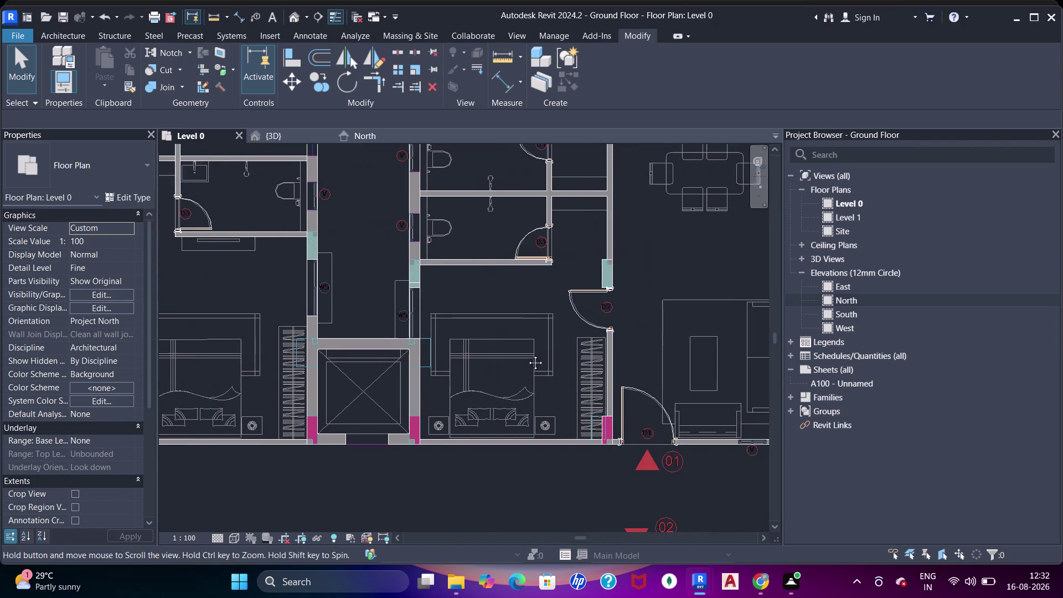
Pan across the Level 0 plan to the neighbouring apartment unit.
middle_drag(530, 355, 494, 350)
middle_drag(613, 350, 517, 346)
middle_drag(567, 288, 539, 342)
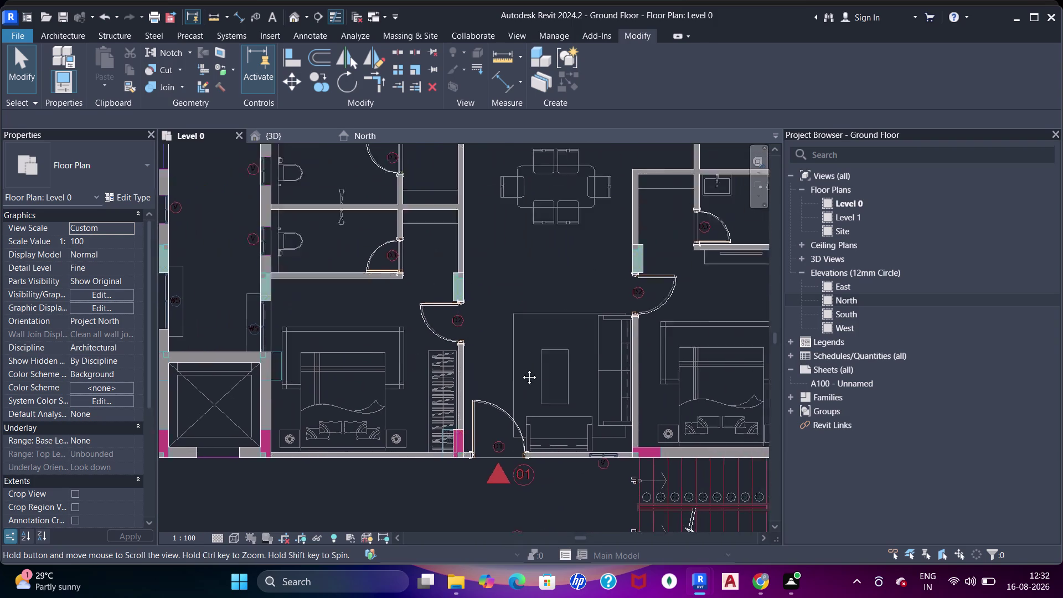
middle_drag(540, 342, 386, 382)
middle_drag(414, 269, 649, 391)
Orbit the 3D view of the building to inspect the units and parking side.
click(273, 135)
scroll(down, 3)
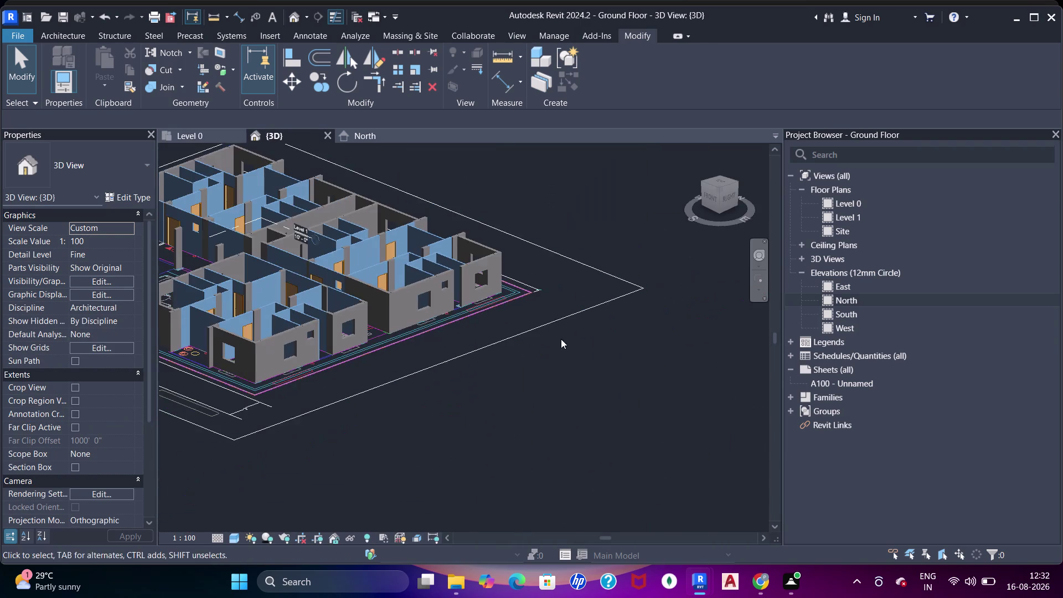
middle_drag(560, 340, 335, 318)
middle_drag(559, 354, 406, 374)
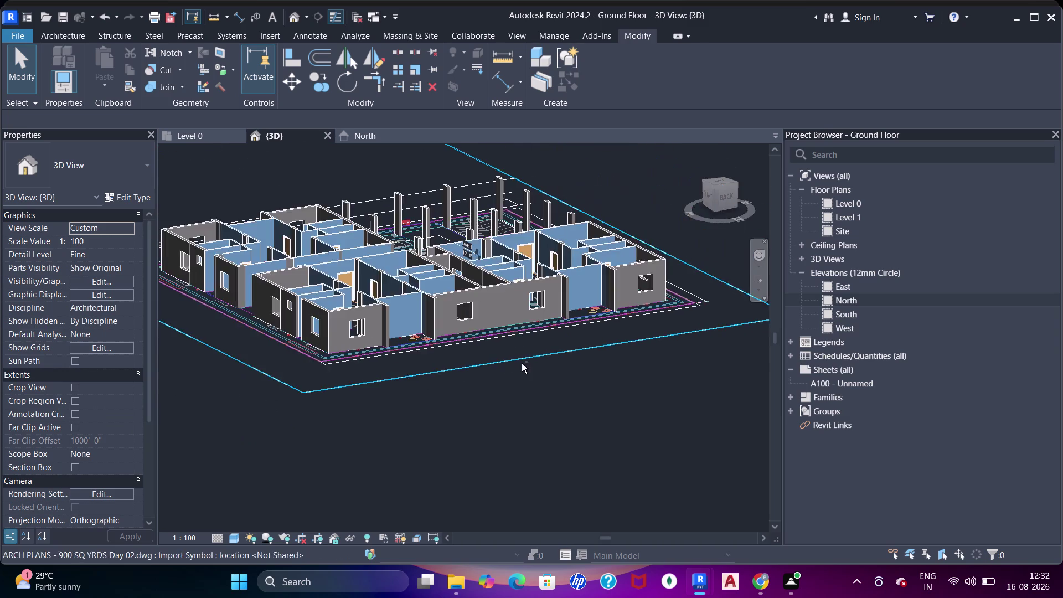
middle_drag(521, 363, 390, 377)
middle_drag(524, 443, 561, 344)
middle_drag(643, 378, 549, 419)
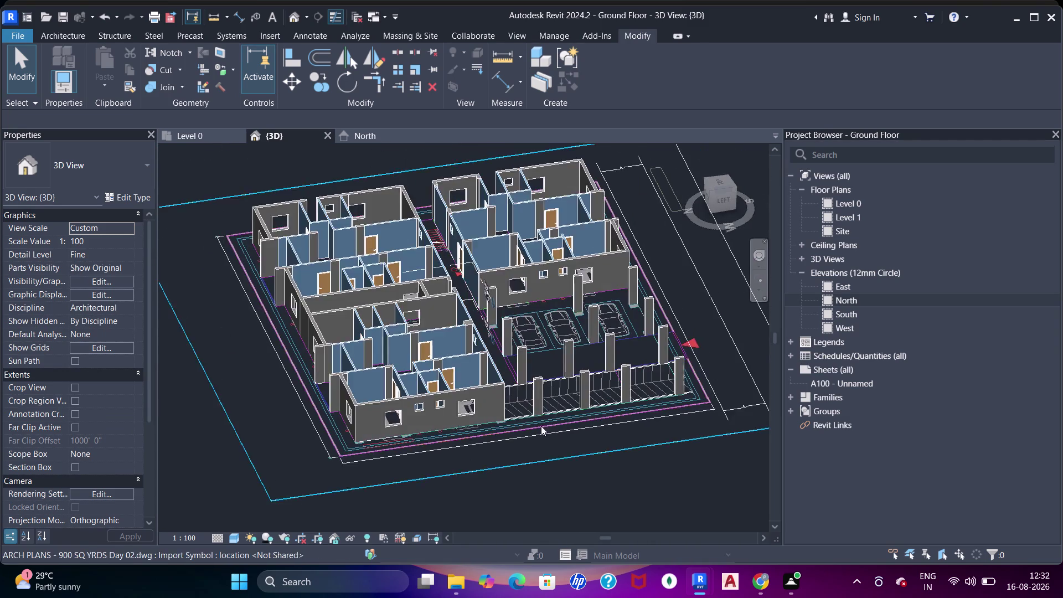
scroll(up, 3)
scroll(down, 3)
middle_drag(590, 411, 393, 420)
middle_drag(334, 382, 440, 415)
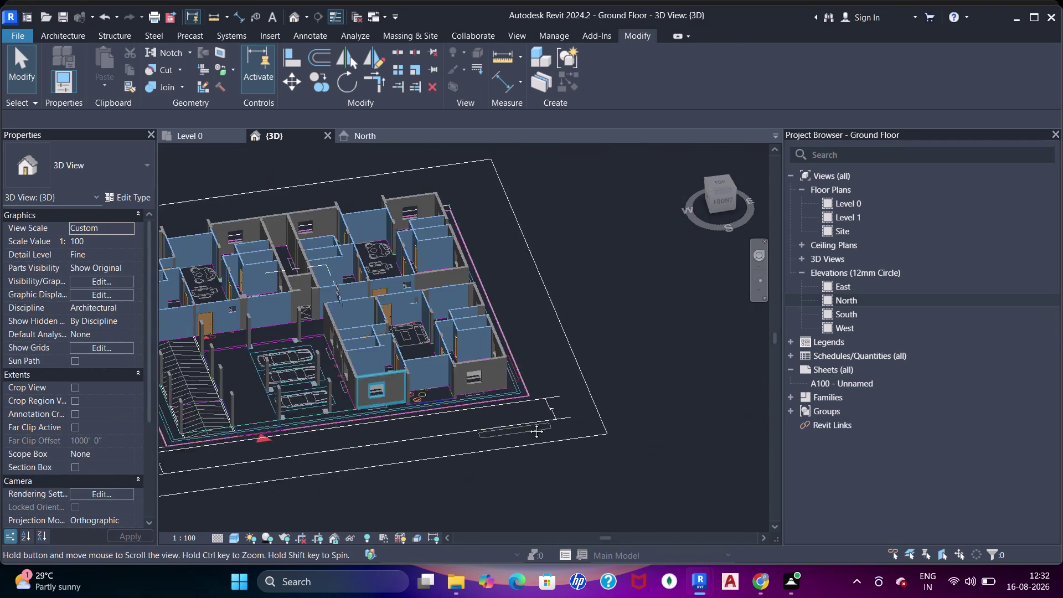
middle_drag(440, 414, 569, 409)
middle_drag(586, 345, 712, 345)
scroll(up, 3)
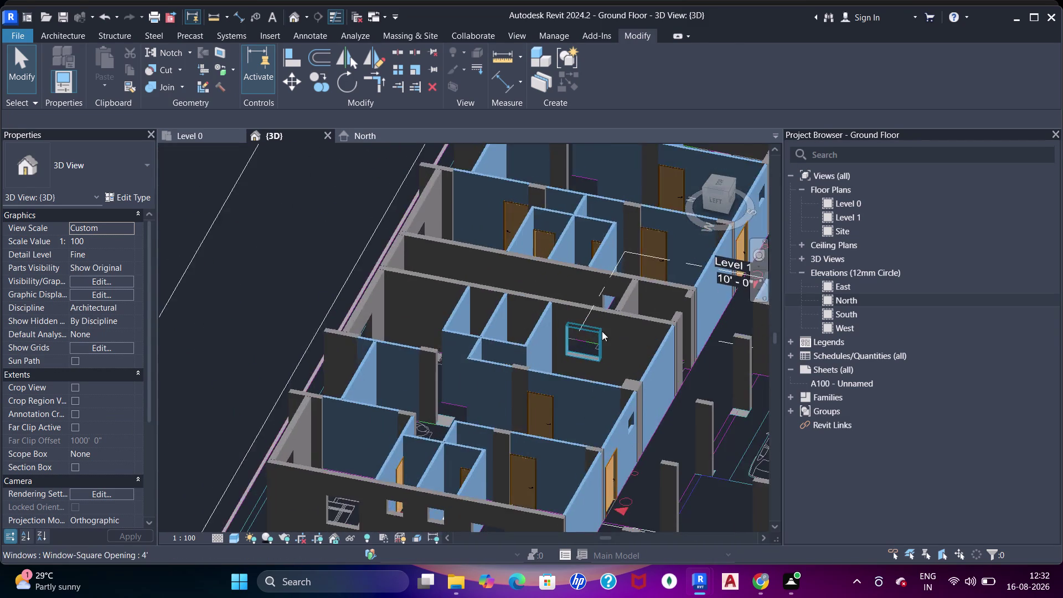
scroll(down, 3)
middle_drag(627, 364, 402, 325)
scroll(up, 3)
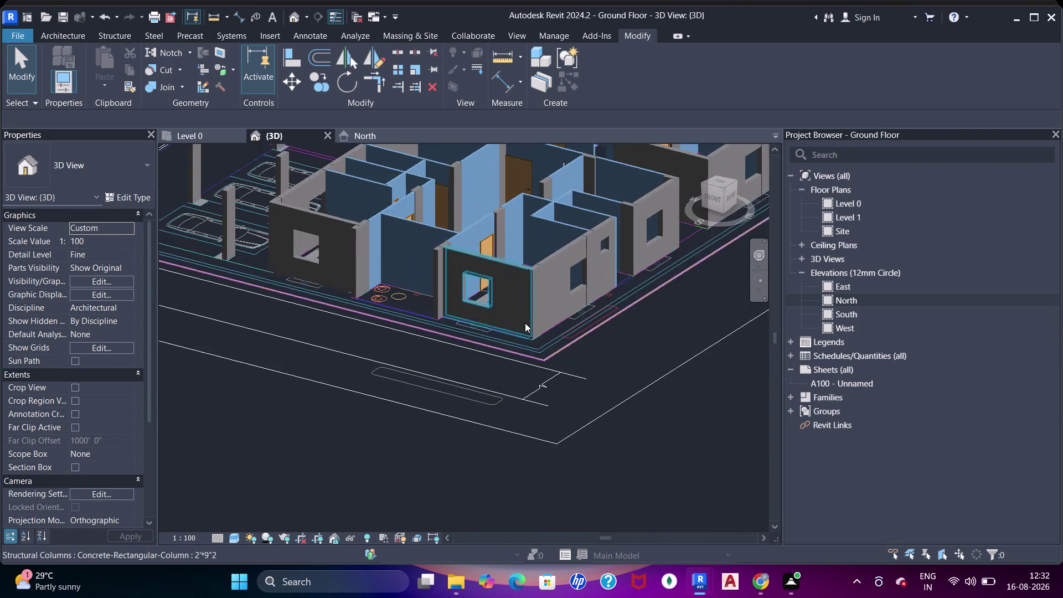
scroll(down, 3)
middle_drag(623, 380, 523, 347)
scroll(up, 3)
middle_drag(486, 284, 568, 402)
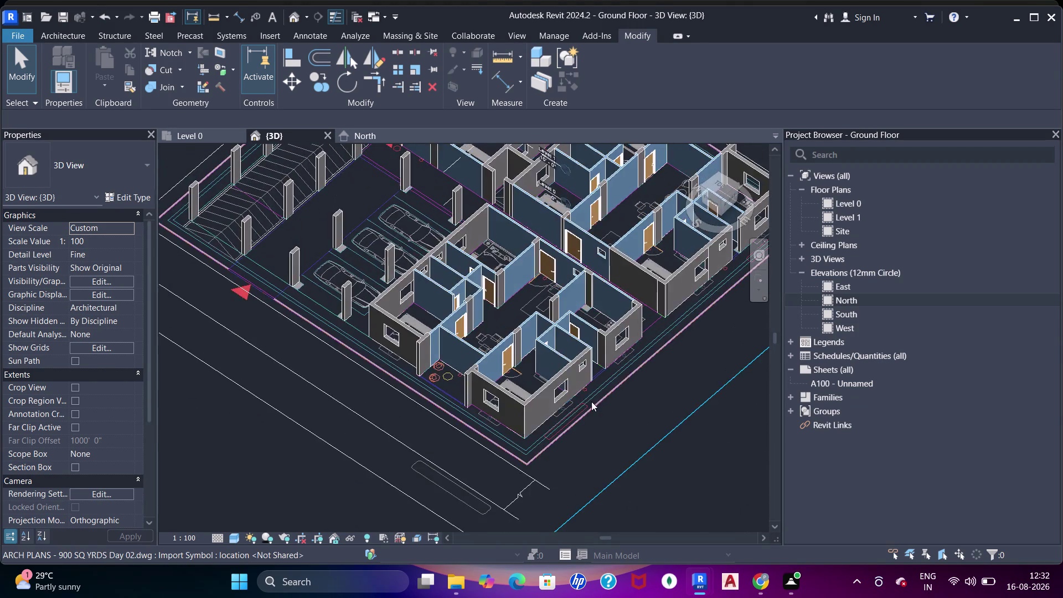
scroll(up, 3)
scroll(down, 3)
middle_drag(643, 407, 593, 370)
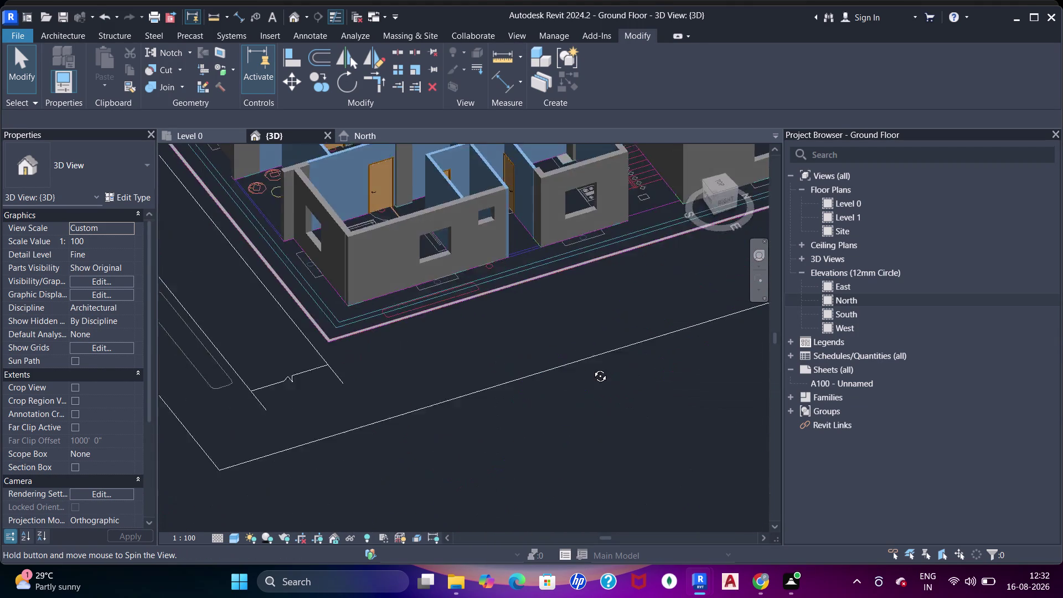
middle_drag(593, 370, 509, 362)
scroll(up, 3)
scroll(down, 3)
middle_drag(330, 329, 571, 336)
scroll(down, 3)
middle_drag(476, 328, 535, 308)
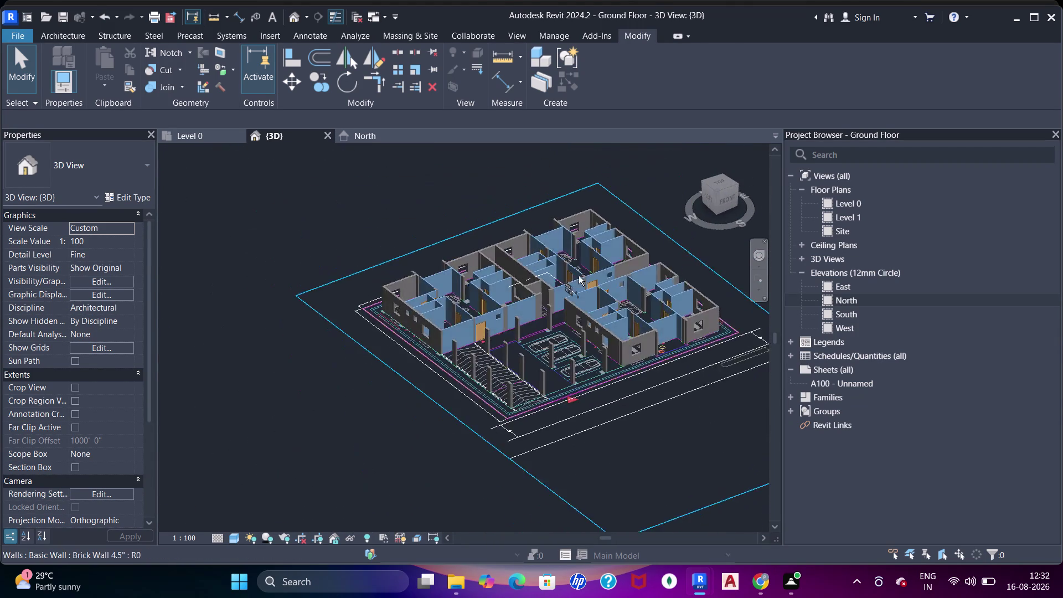
scroll(up, 3)
Back in Level 0, center on the right-hand unit's wall opening and show the Architecture tools.
click(204, 136)
scroll(down, 3)
middle_drag(362, 276, 409, 284)
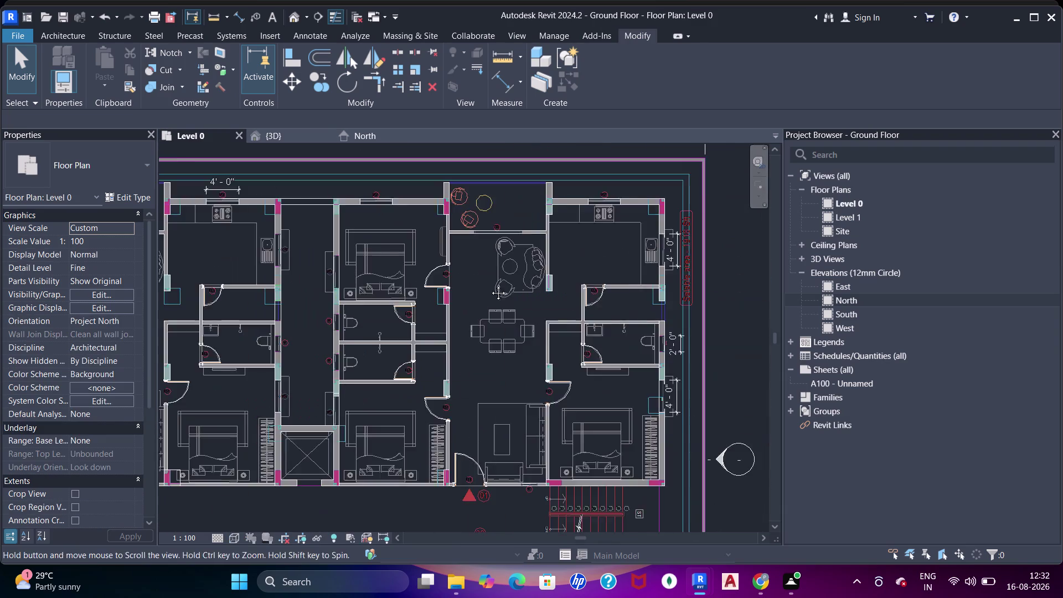
middle_drag(409, 285, 497, 284)
scroll(down, 3)
middle_drag(385, 272, 492, 271)
middle_drag(453, 353, 453, 282)
scroll(up, 3)
scroll(up, 3)
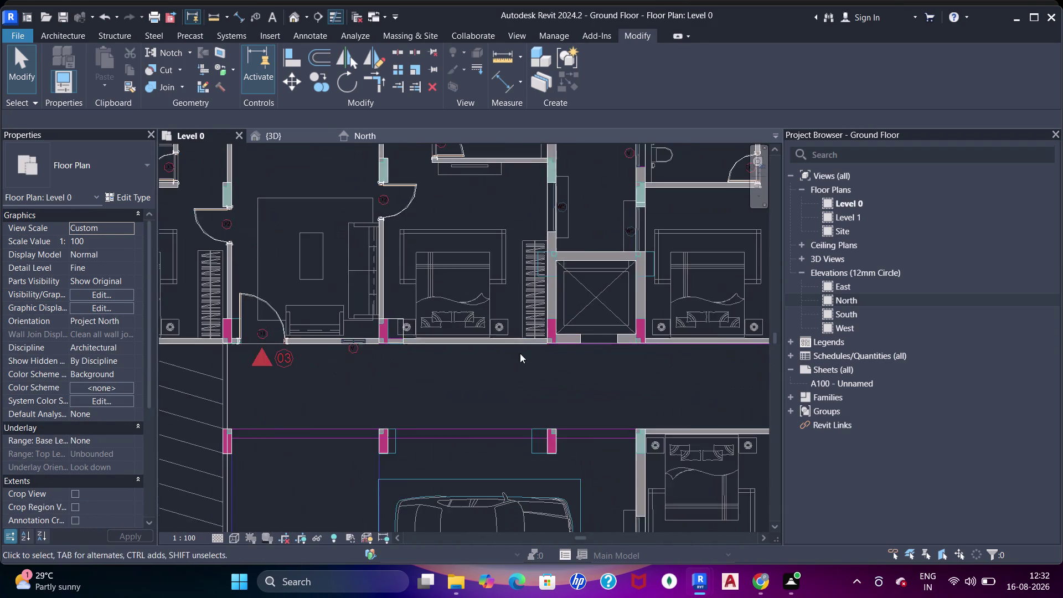
scroll(down, 3)
middle_drag(531, 384, 487, 237)
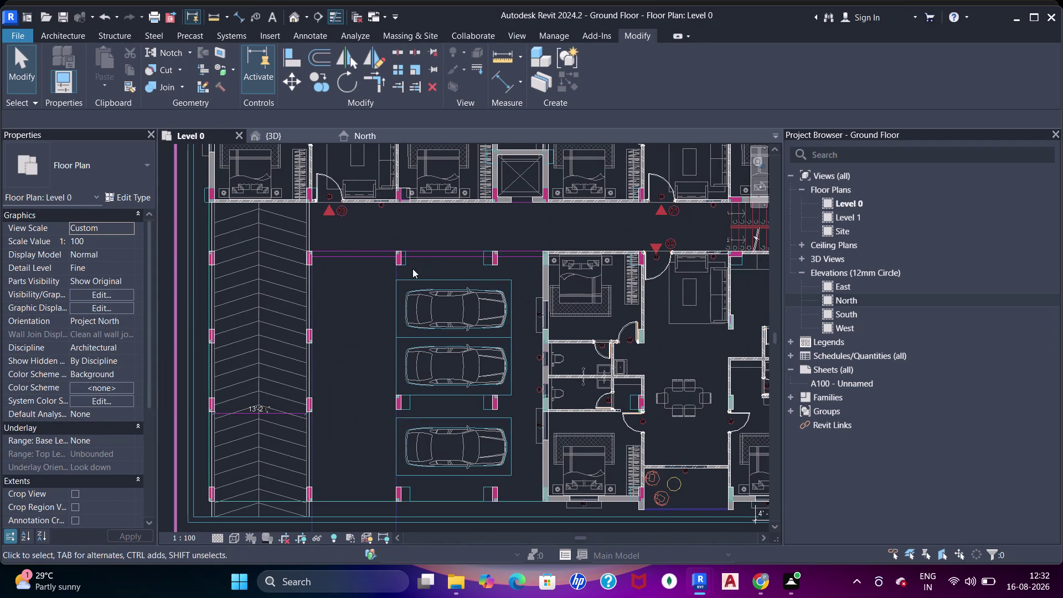
middle_drag(510, 338, 437, 304)
scroll(up, 3)
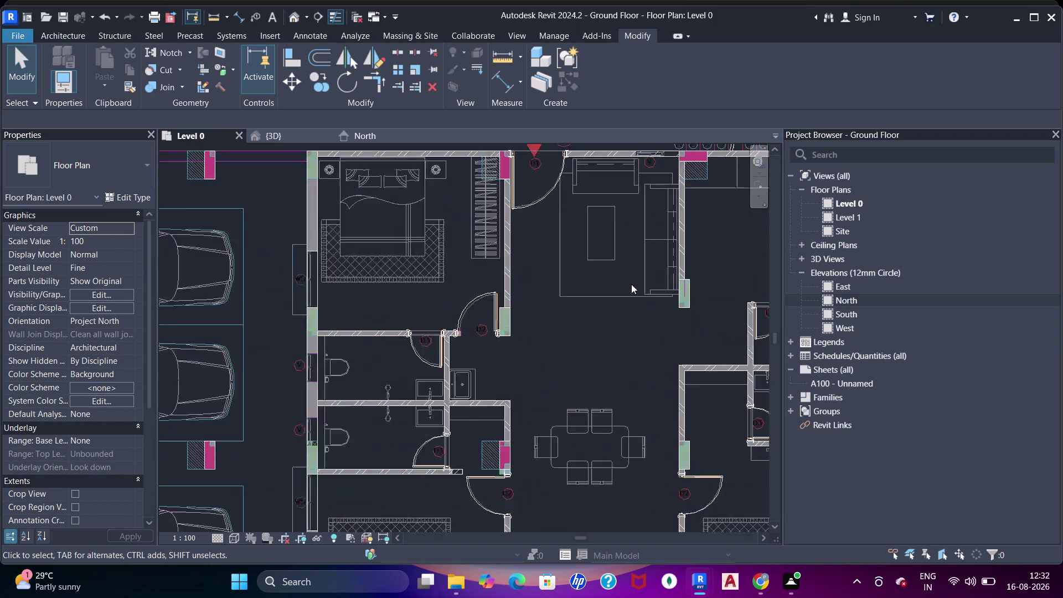
scroll(down, 3)
middle_drag(648, 310, 552, 284)
middle_drag(539, 407, 523, 336)
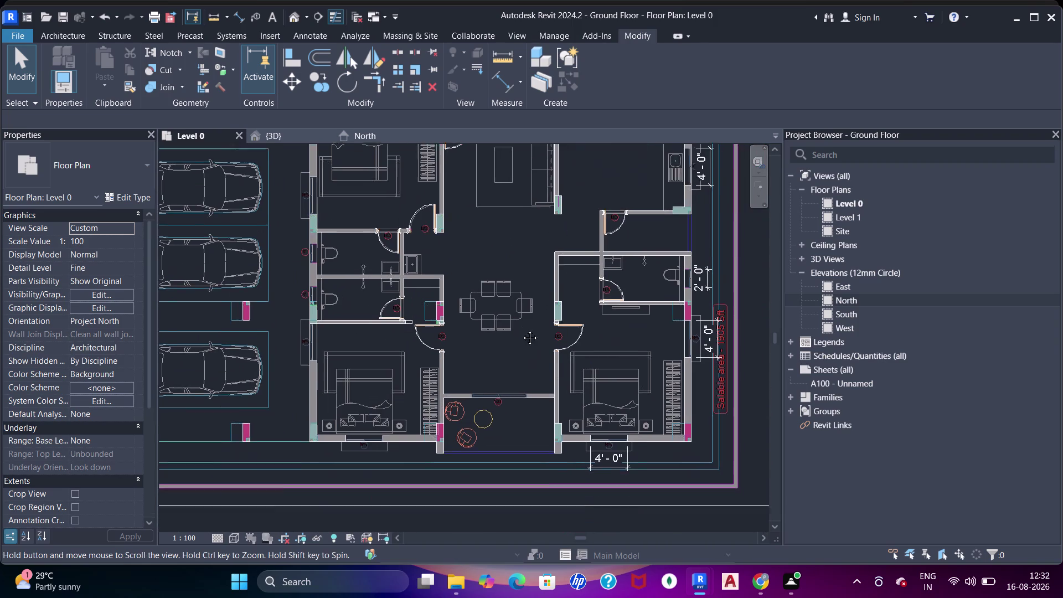
middle_drag(523, 336, 500, 291)
scroll(up, 3)
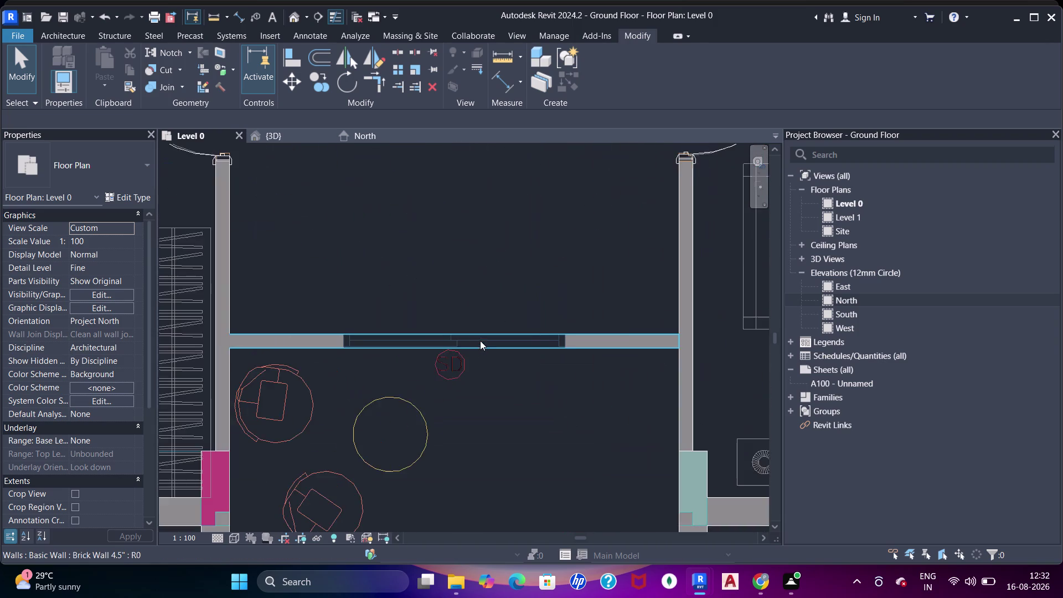
middle_drag(457, 353, 488, 327)
key(Escape)
key(Escape)
middle_drag(442, 338, 469, 310)
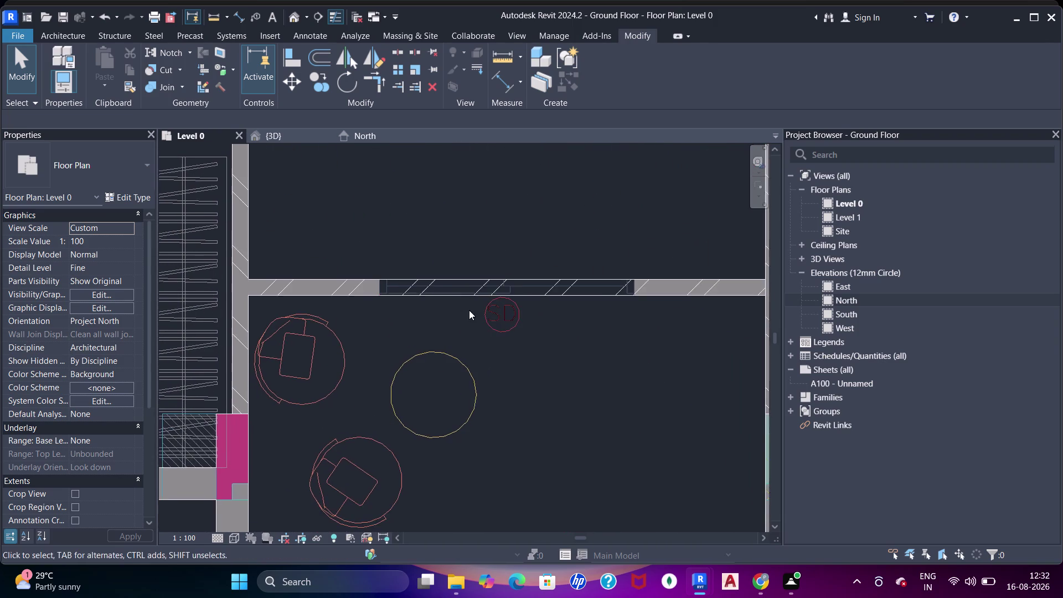
scroll(up, 3)
key(Escape)
key(Escape)
key(Escape)
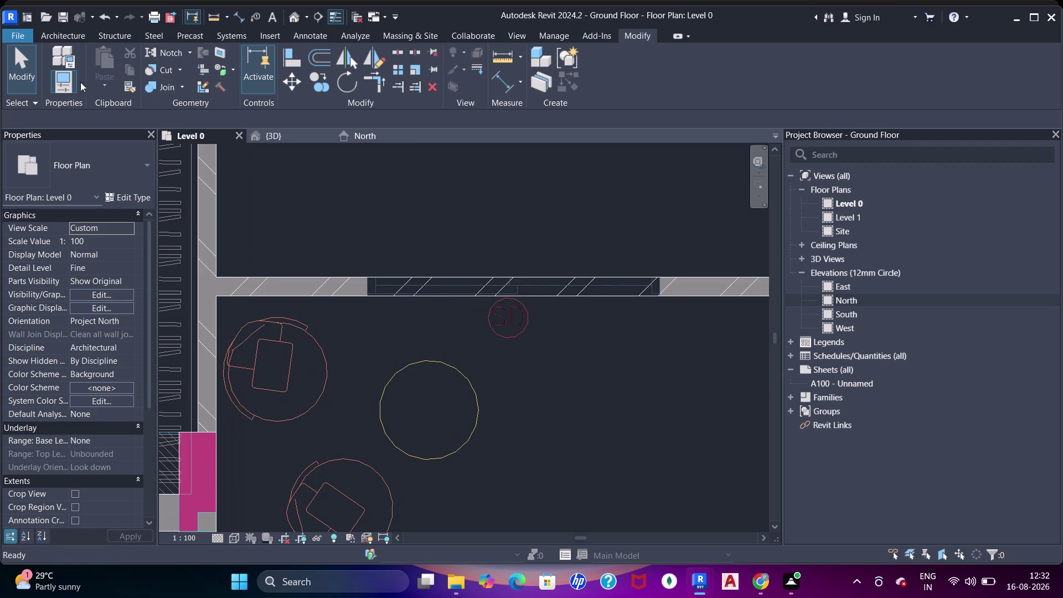
key(Escape)
key(Escape)
click(70, 36)
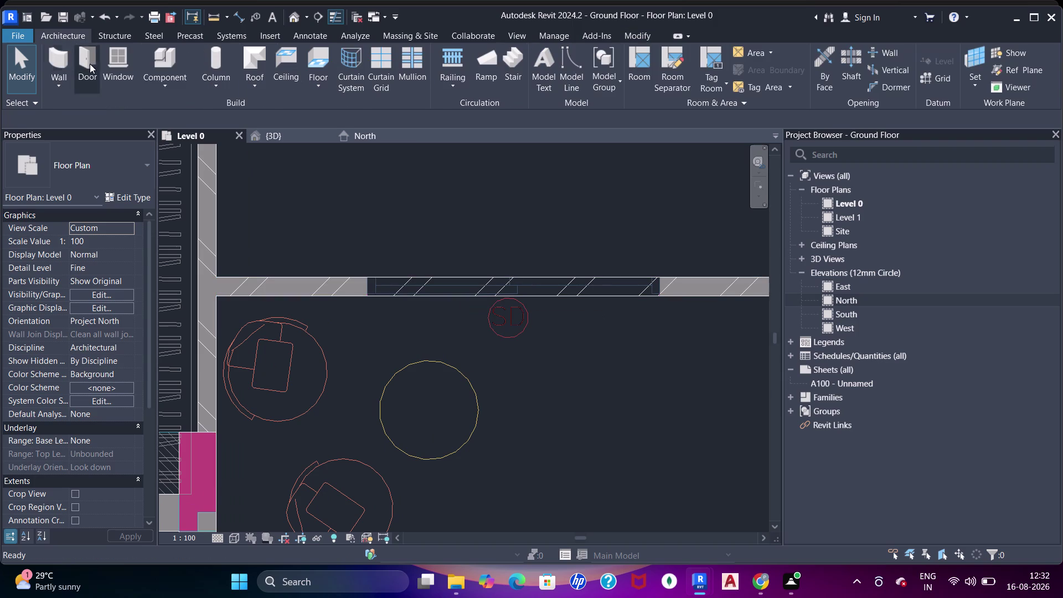
Open the Load Family dialog and browse to the US library Doors folder.
click(91, 63)
click(600, 69)
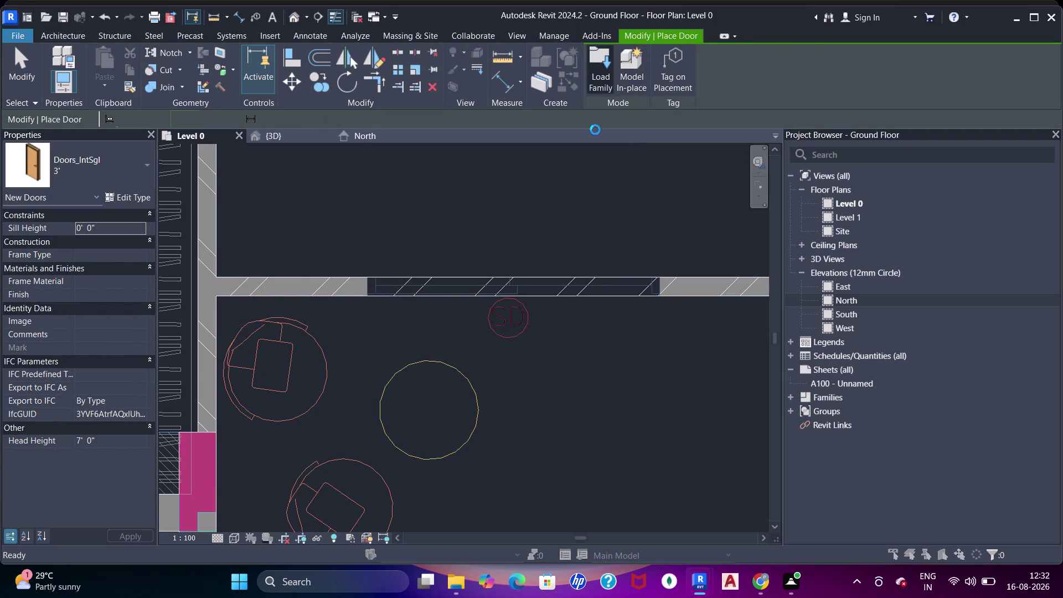
click(658, 153)
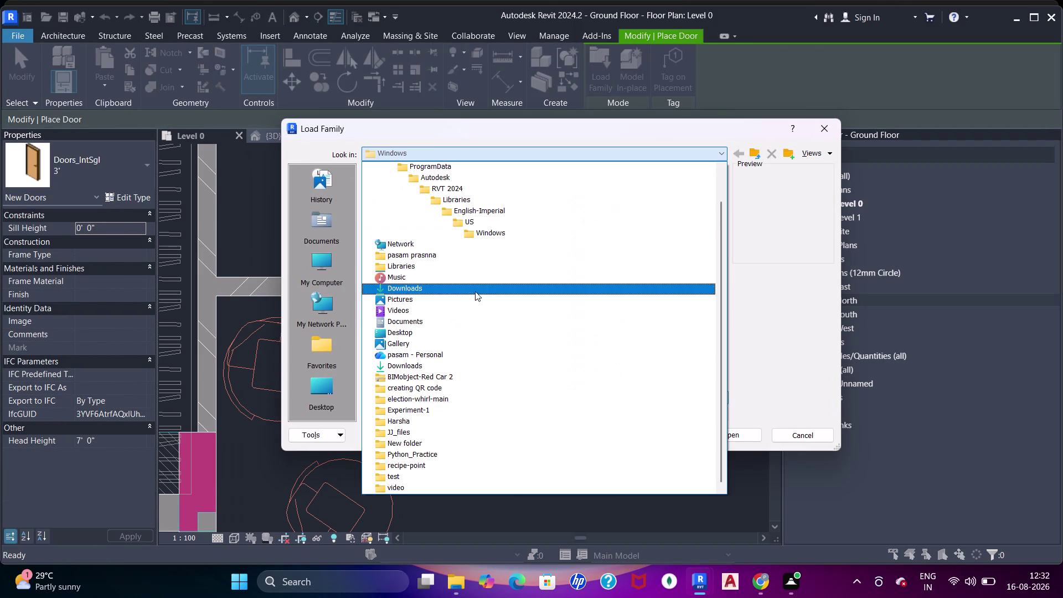
click(495, 220)
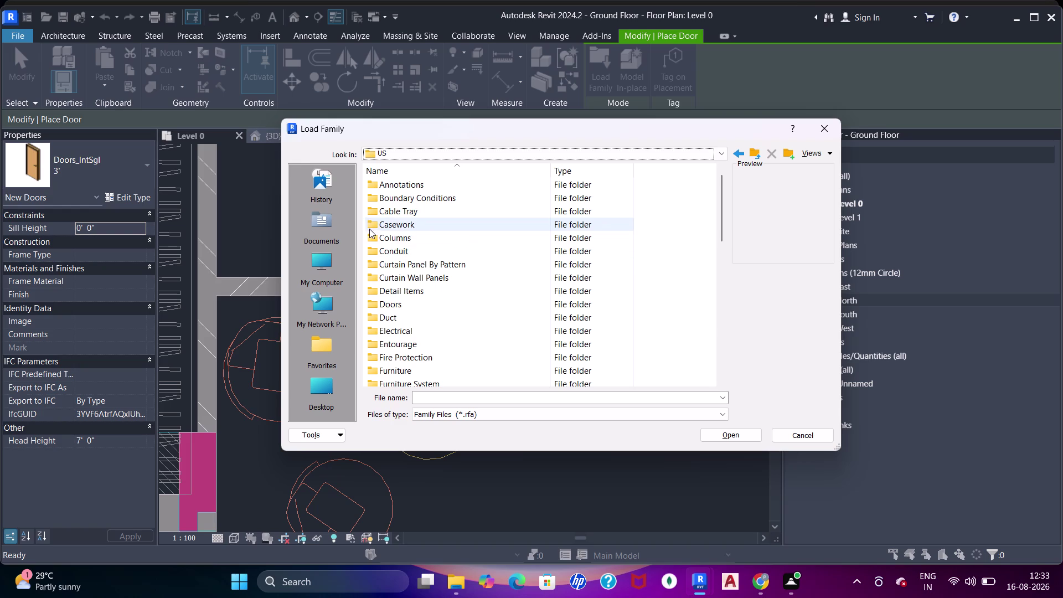
double_click(400, 305)
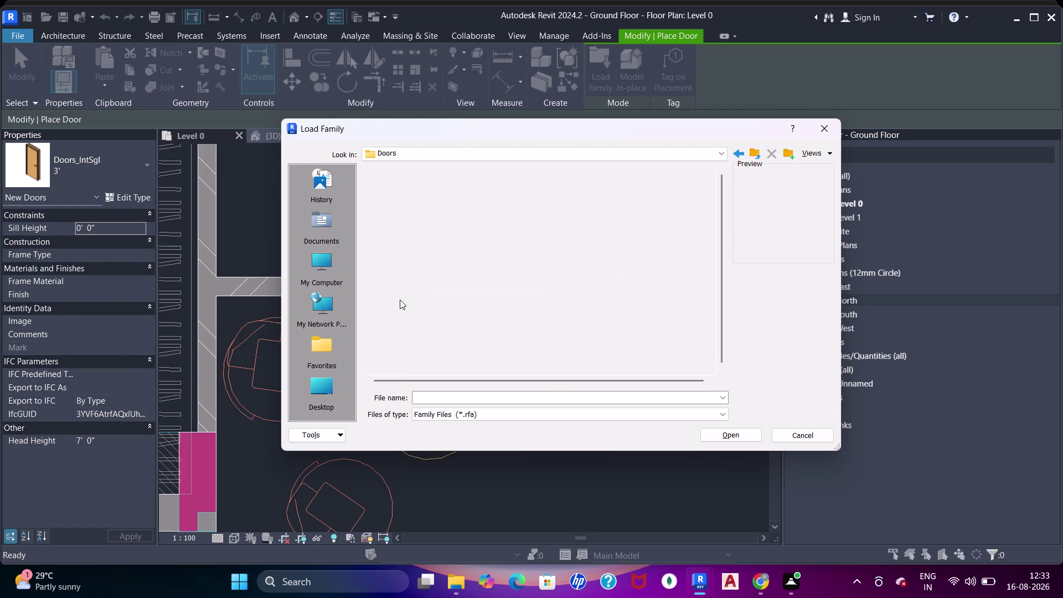
Preview the curtain wall and sliding door families, then enter the DOORS subfolder.
click(410, 260)
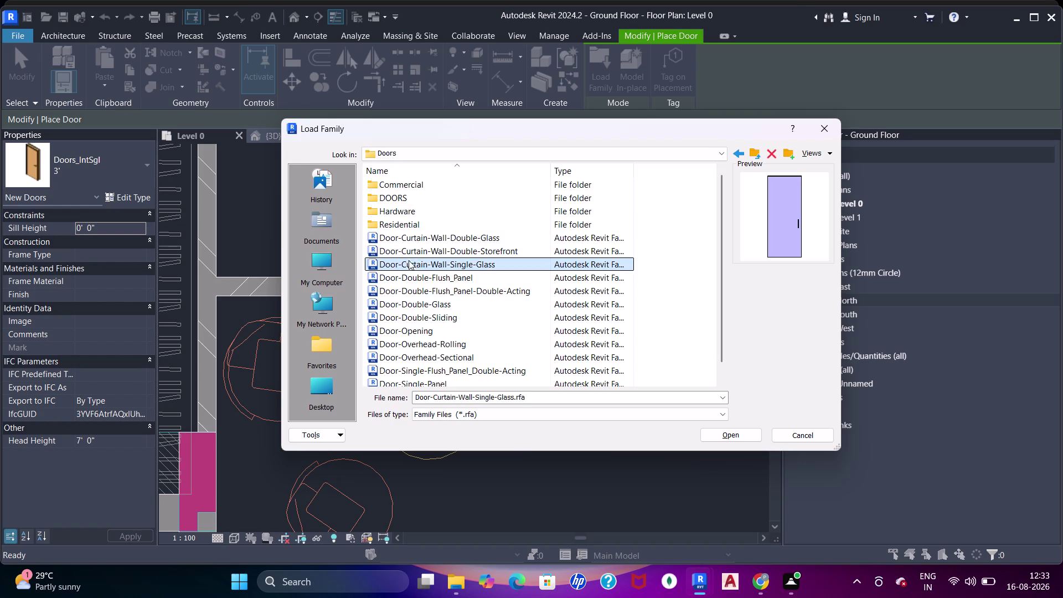
click(416, 250)
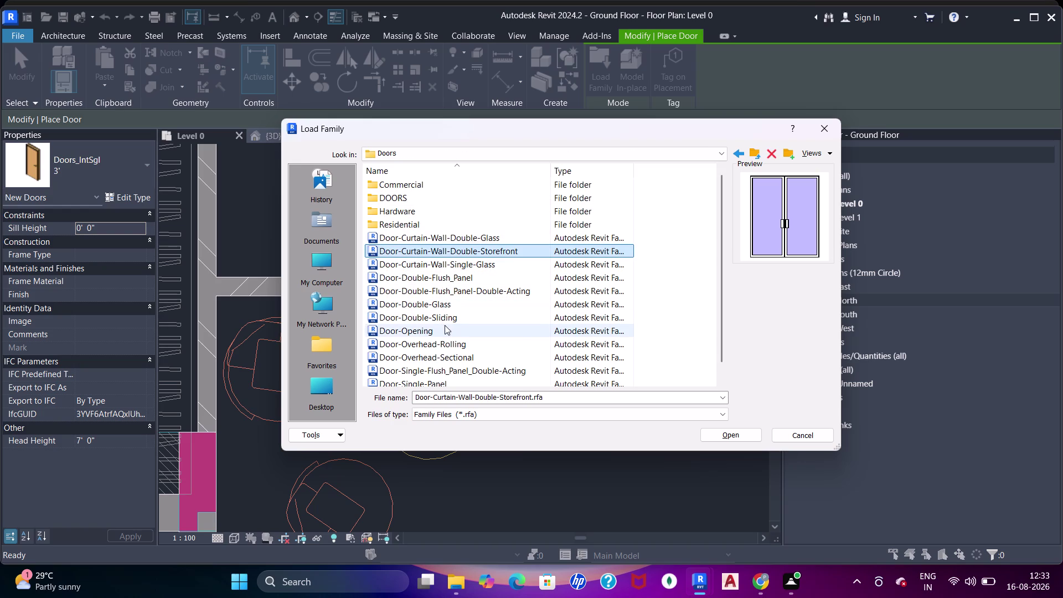
click(440, 320)
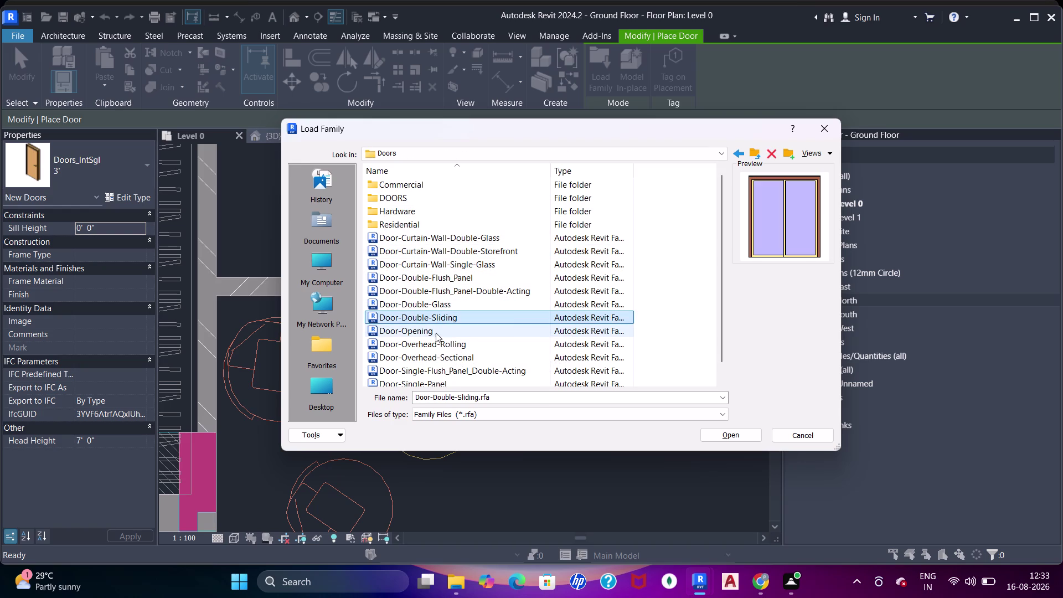
double_click(445, 199)
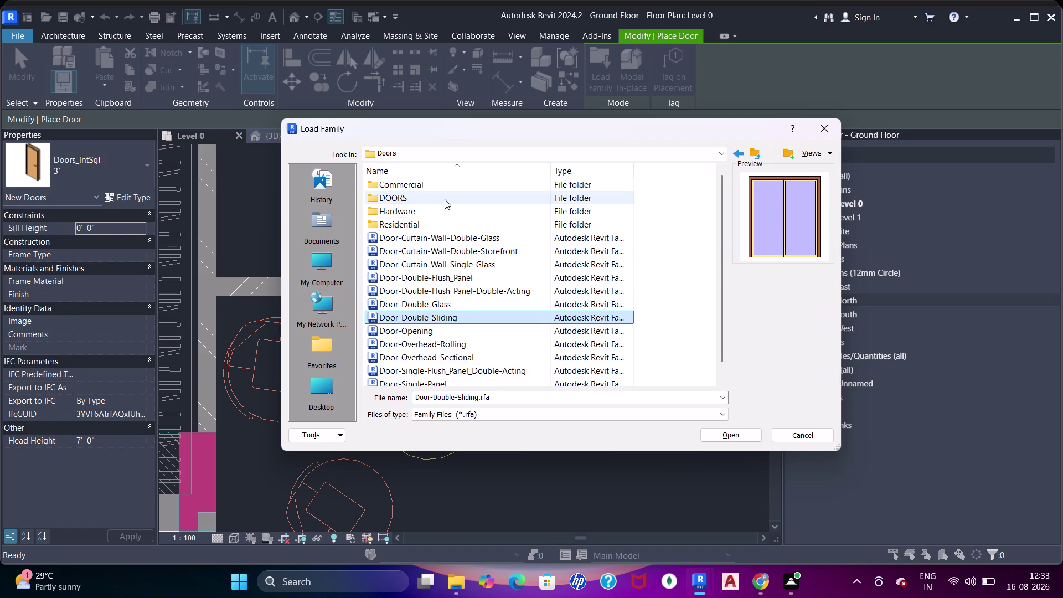
click(428, 200)
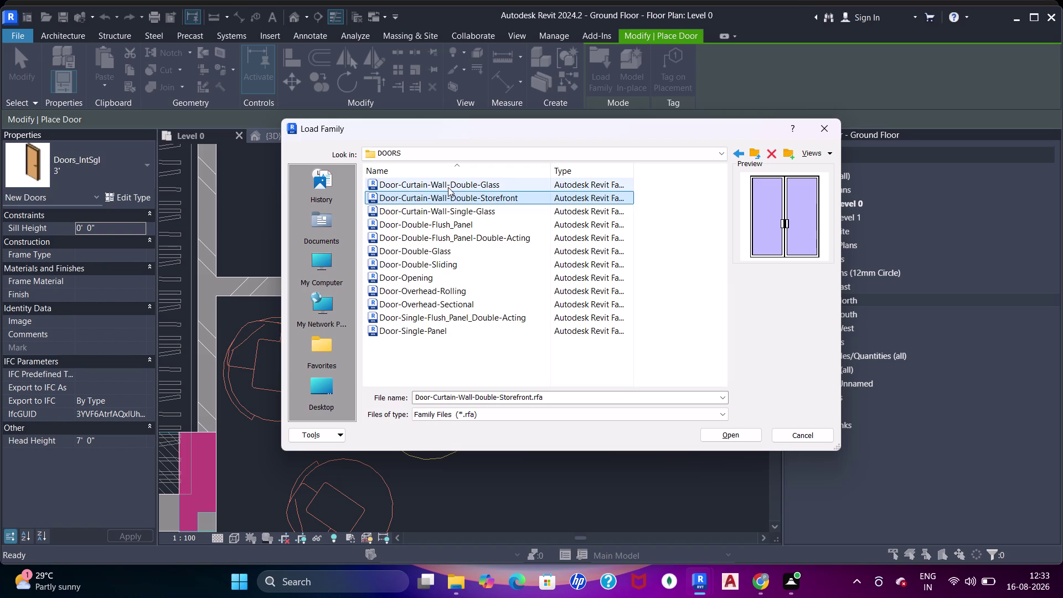
Preview the door families and load Door-Double-Sliding.rfa.
click(448, 187)
click(451, 212)
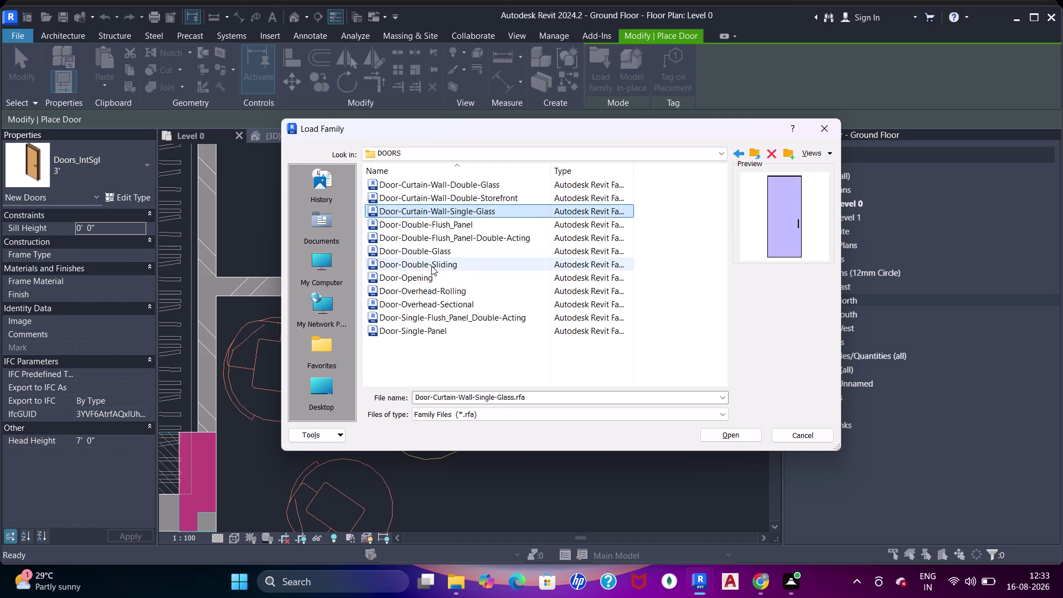
click(432, 265)
click(437, 250)
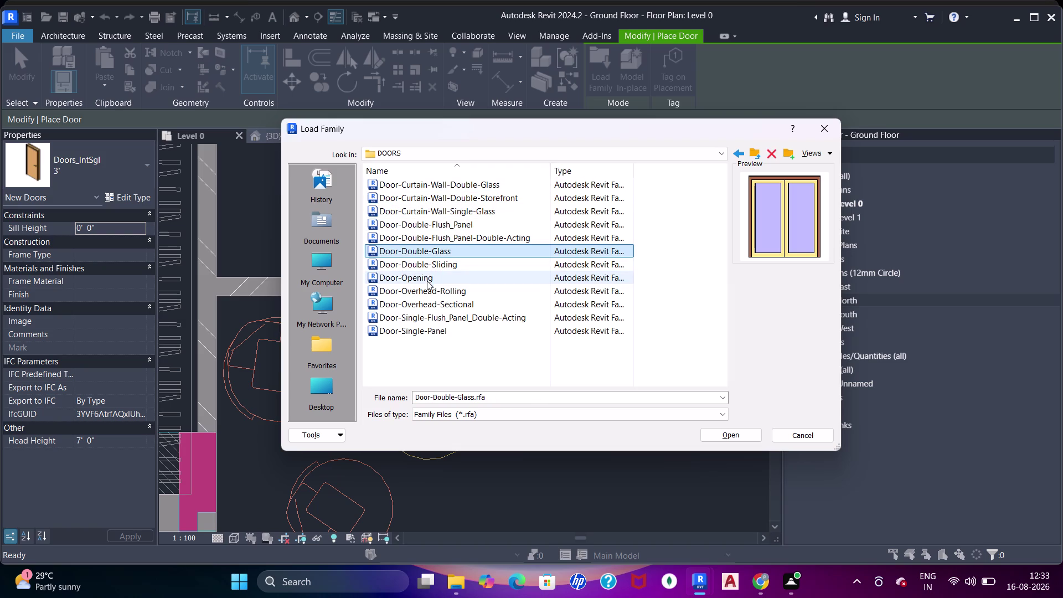
click(416, 294)
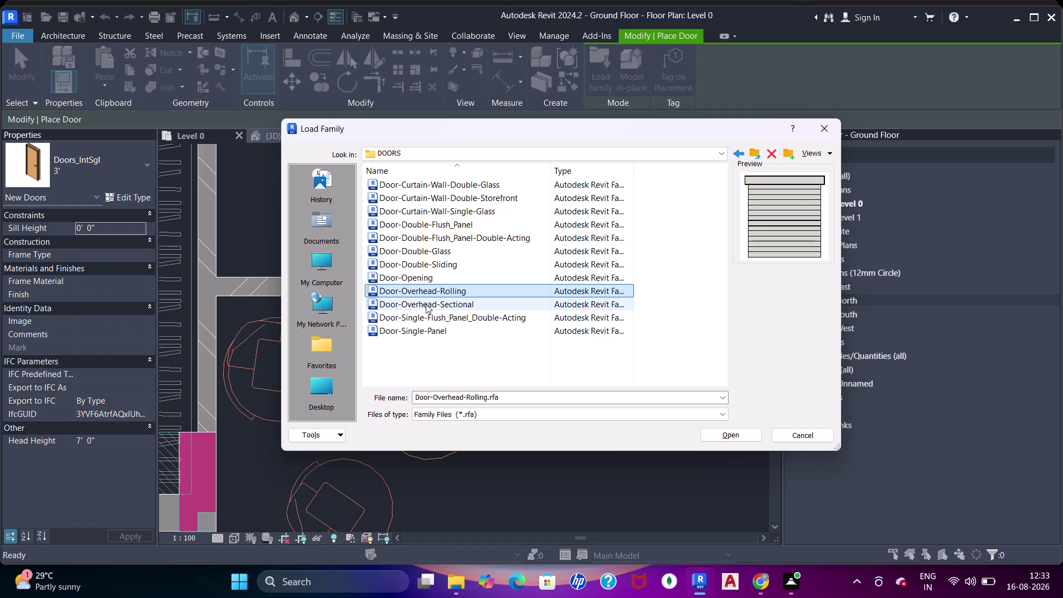
click(421, 304)
click(427, 268)
click(427, 266)
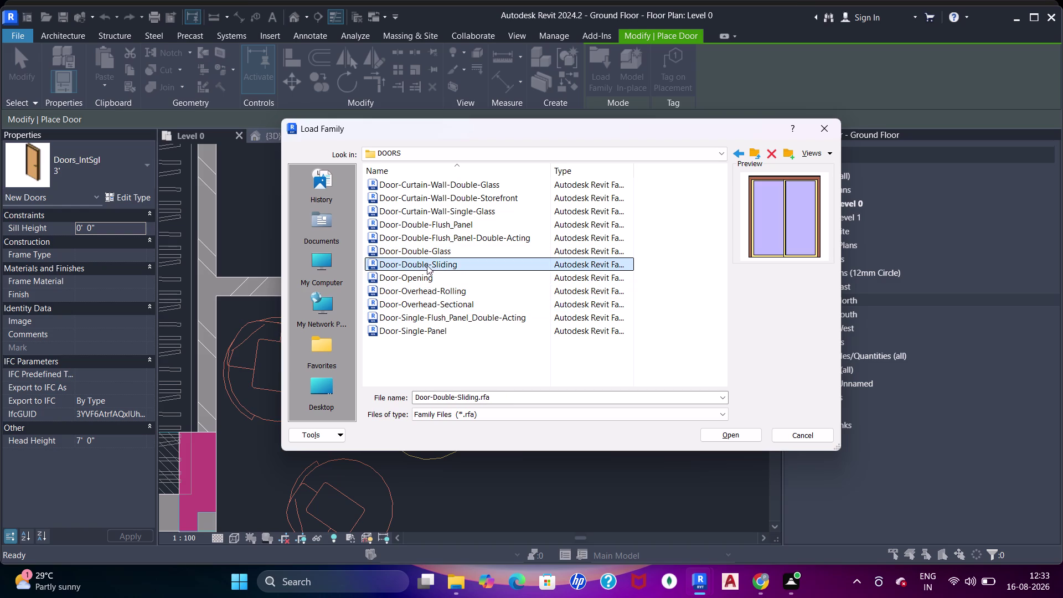
double_click(476, 268)
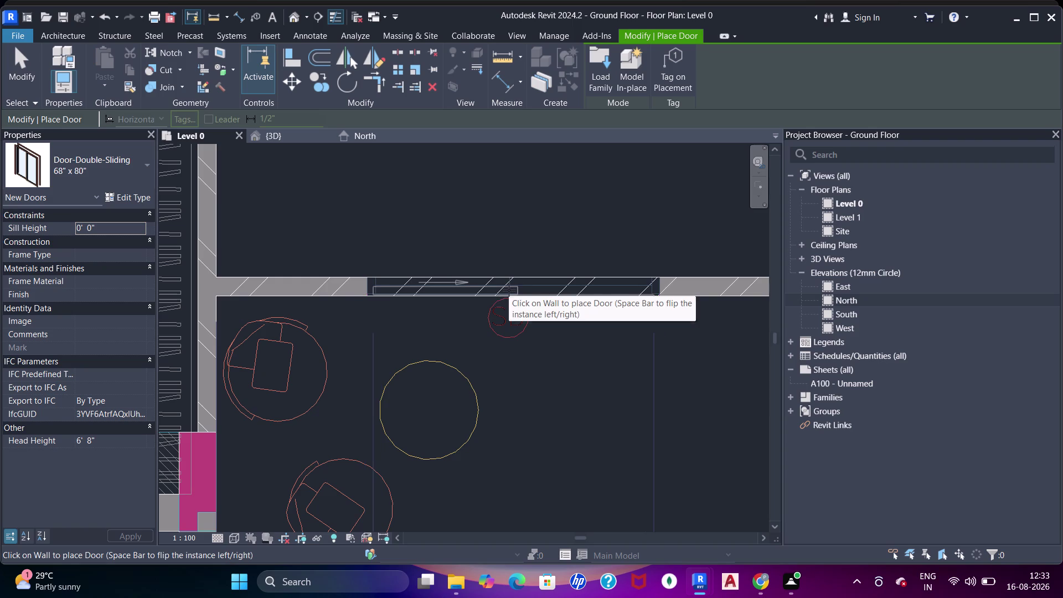
Place the double sliding door in the upper wall and clear the selection.
click(509, 290)
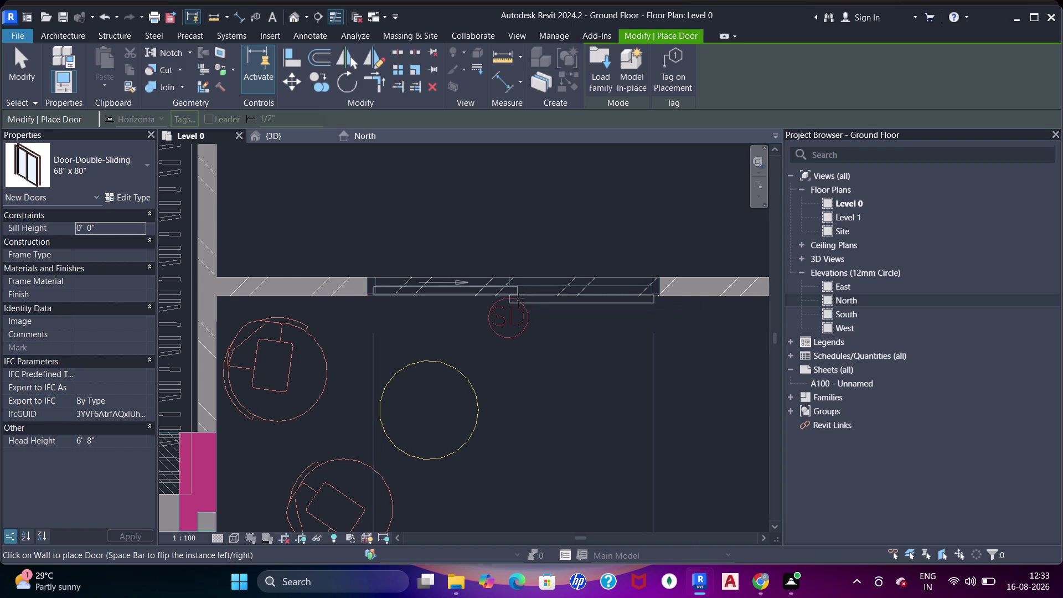
key(Escape)
key(Escape)
key(Escape)
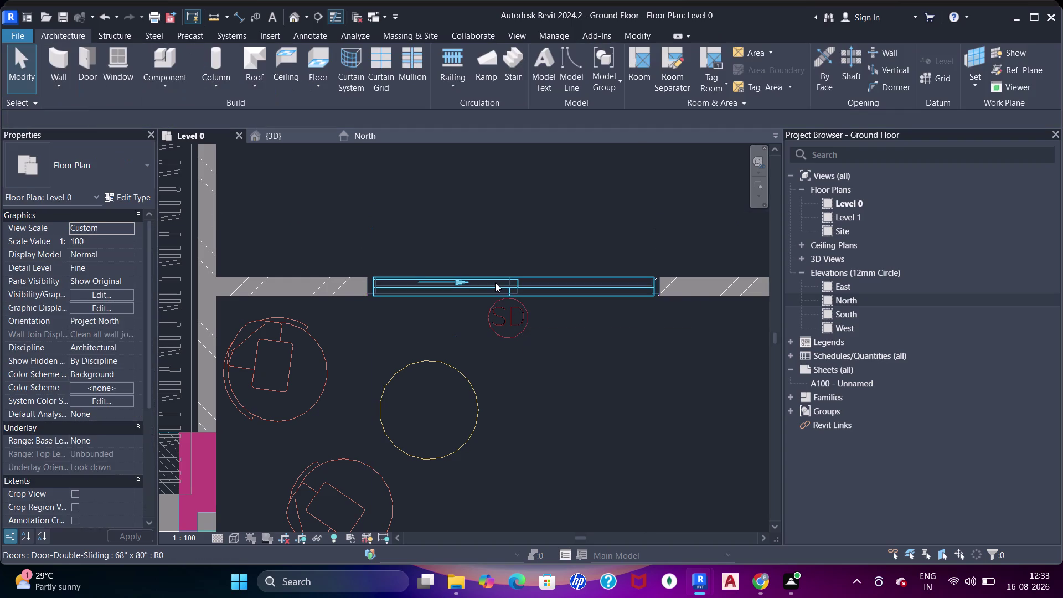
click(494, 282)
key(Escape)
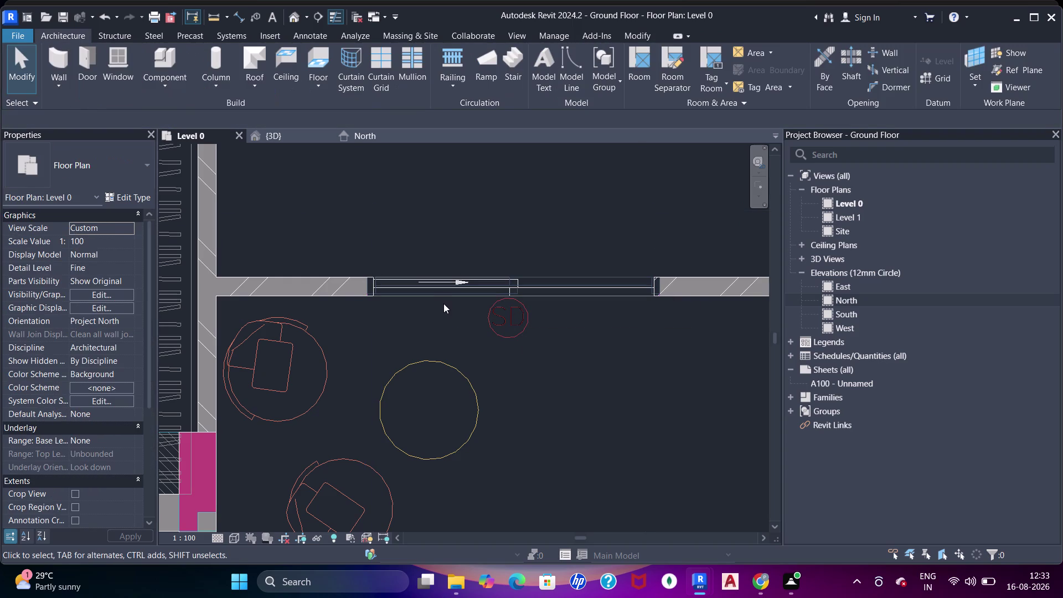
Return to the Level 0 plan and start the DI dimension command.
key(s)
key(d)
key(i)
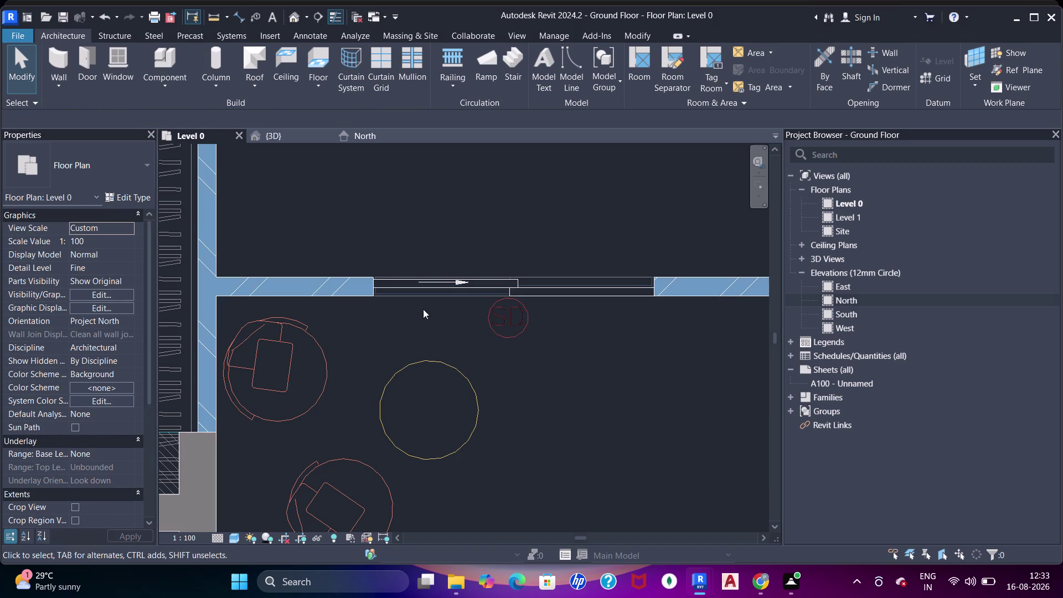
key(Escape)
key(d)
text(di)
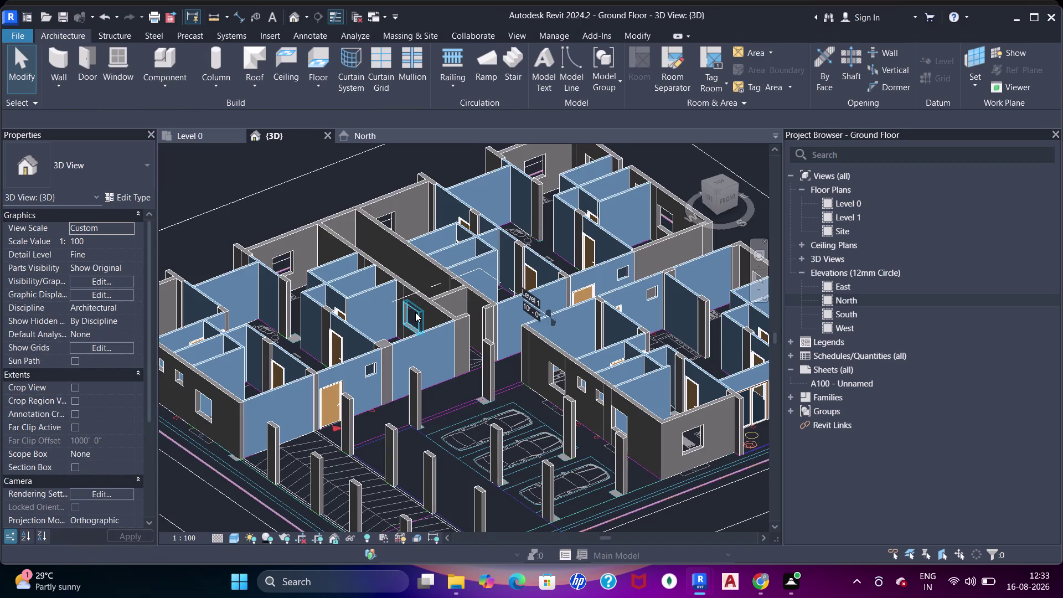
click(192, 139)
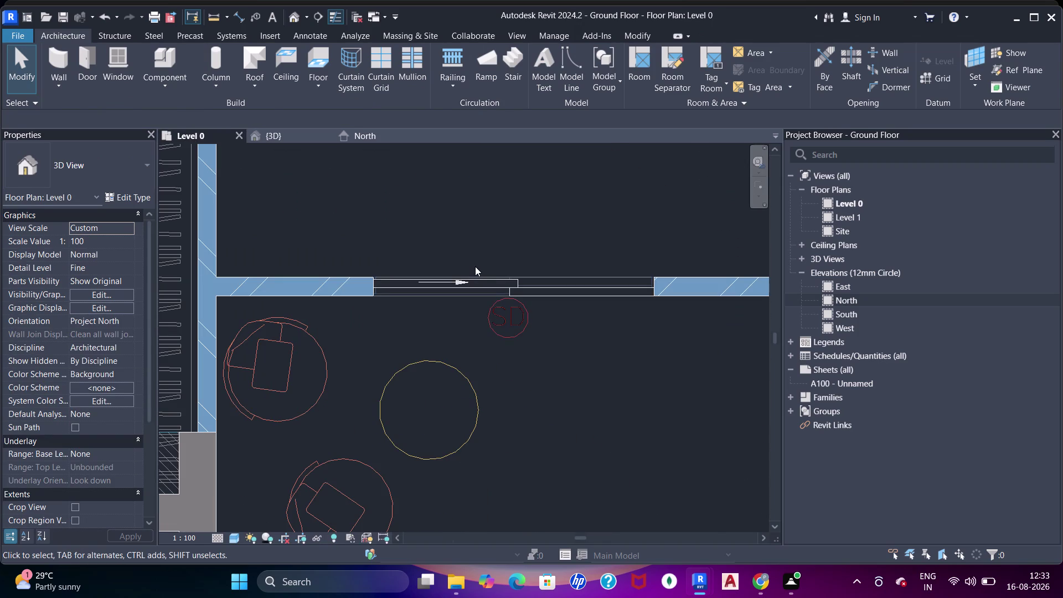
key(d)
key(i)
Dimension between the wall ends left and right of the door, then exit dimensioning.
scroll(up, 3)
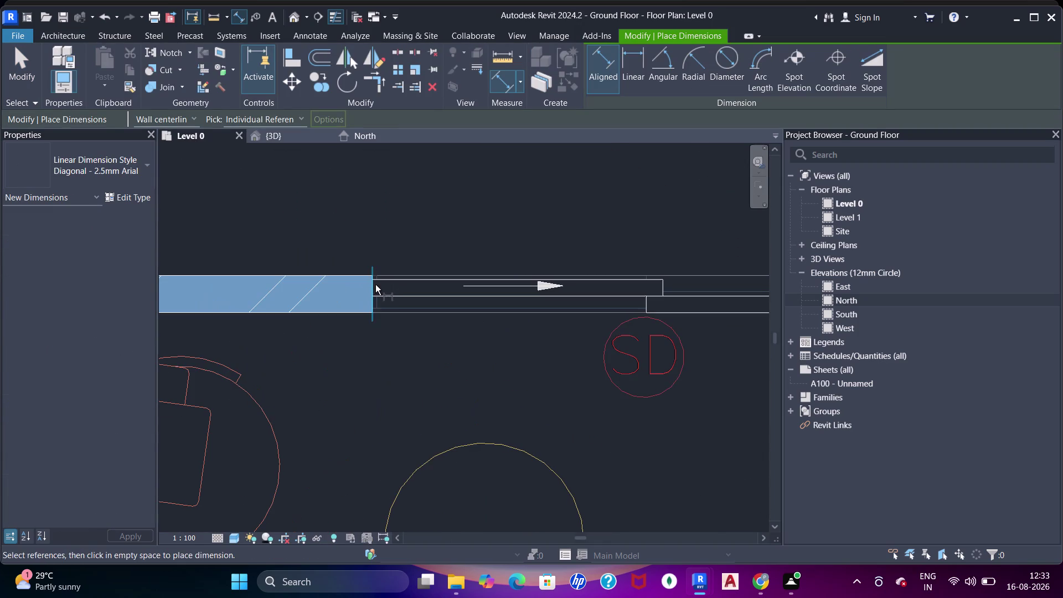
click(374, 286)
scroll(down, 3)
middle_drag(634, 283, 363, 284)
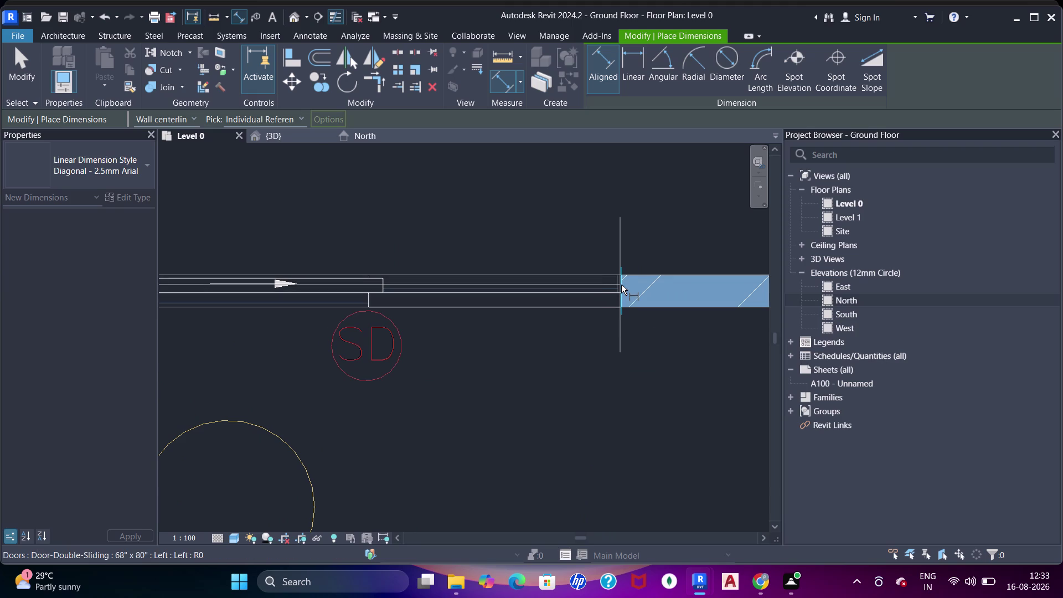
click(622, 284)
scroll(down, 3)
middle_drag(604, 270, 607, 278)
key(Escape)
key(Escape)
scroll(down, 3)
middle_drag(538, 266, 506, 268)
key(Escape)
key(Escape)
Select the sliding door and duplicate its type under the name 5'8".
click(538, 290)
click(133, 195)
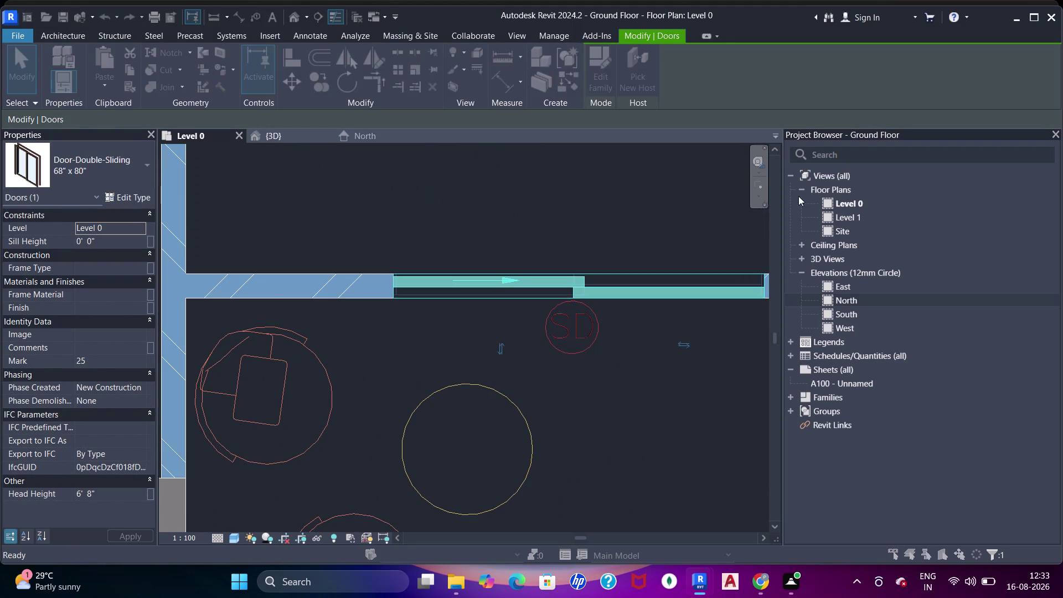
click(834, 127)
text(5)
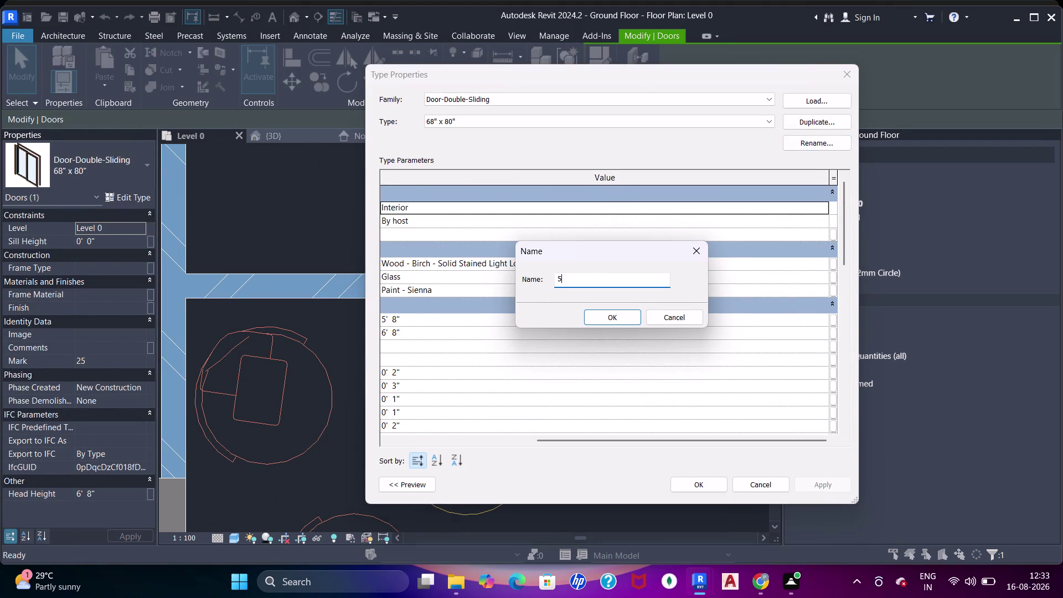
text('8")
key(shift+Return)
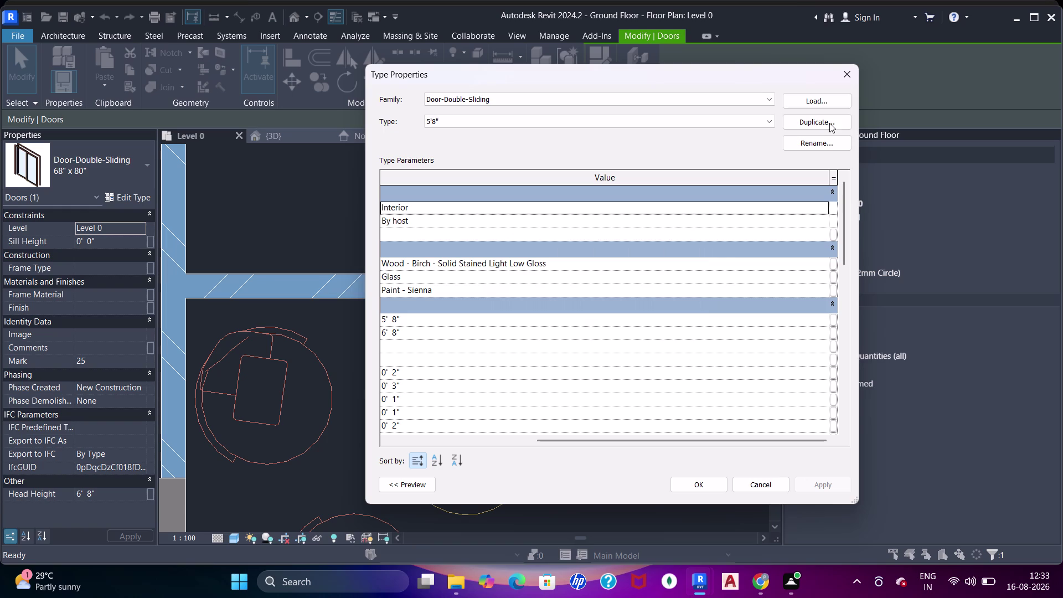
drag(519, 439, 429, 440)
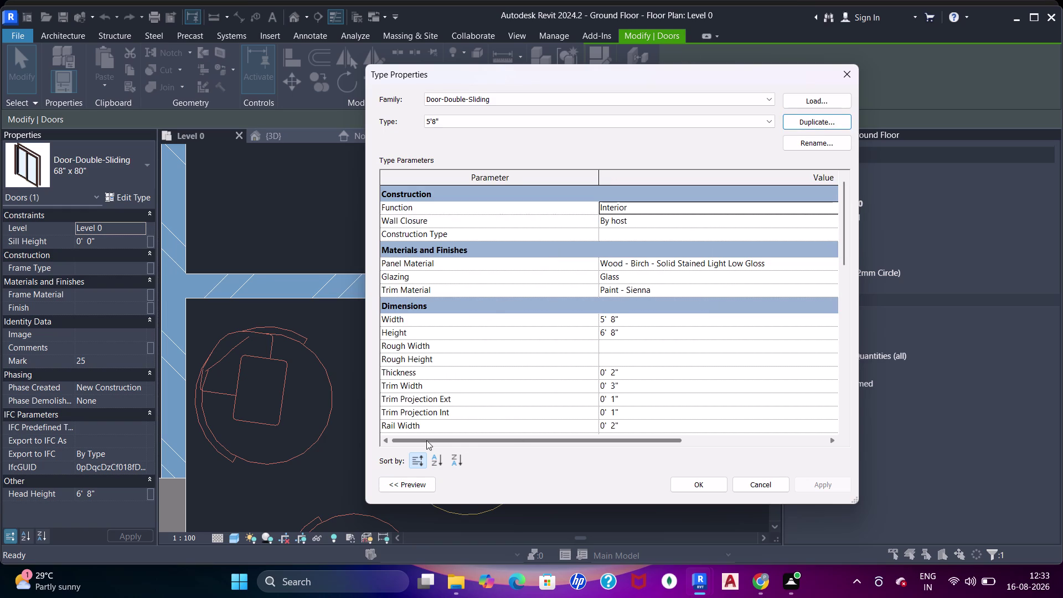
drag(429, 441, 427, 440)
Apply the 5'8" type, check the 3'-2" clearances on both sides, and deselect the door.
click(704, 483)
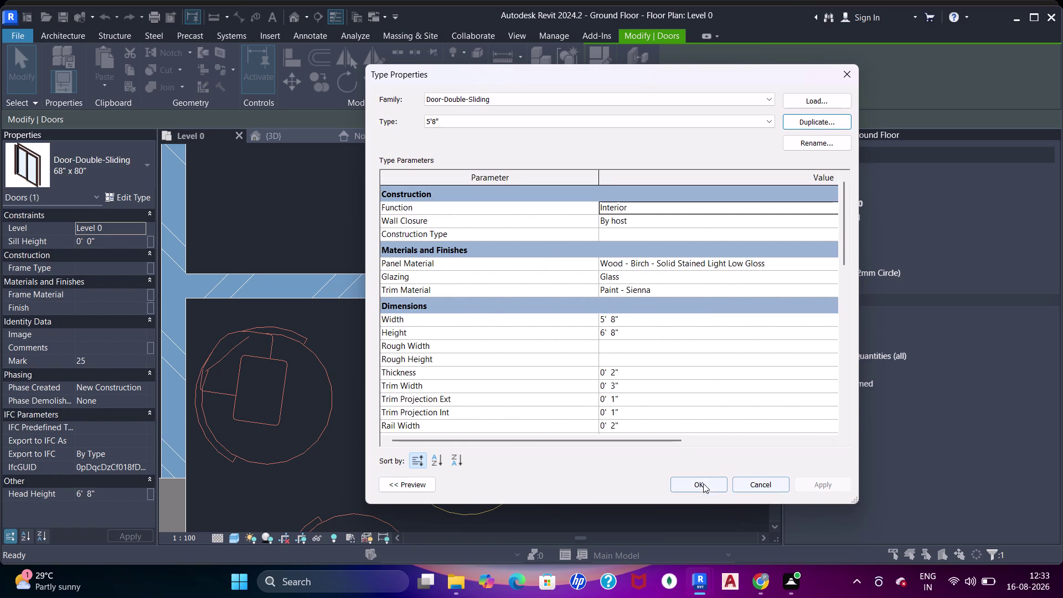
scroll(down, 3)
middle_drag(604, 310, 510, 324)
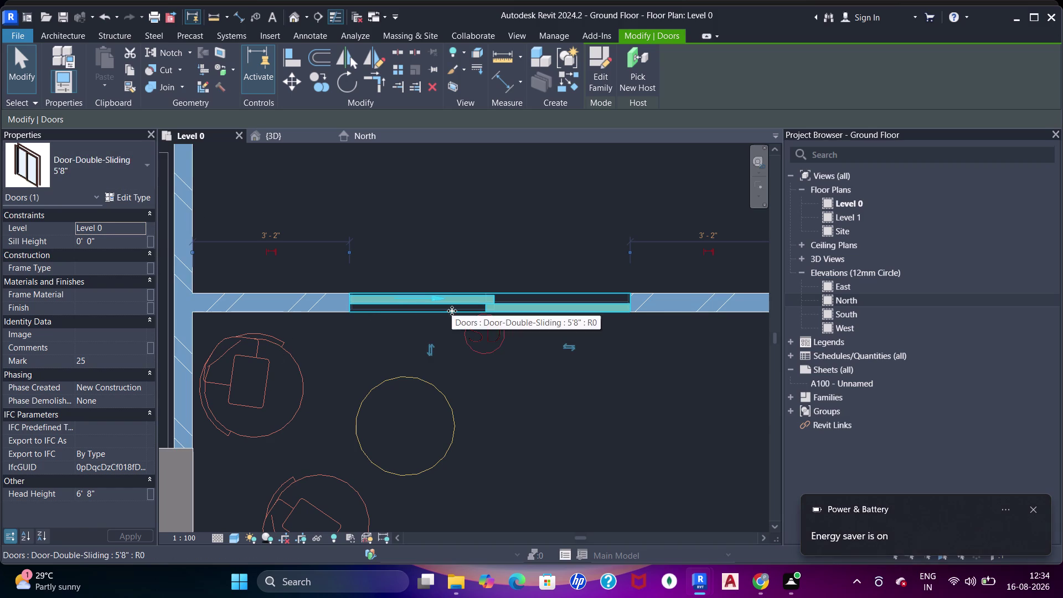
key(Escape)
key(Escape)
click(433, 302)
click(289, 133)
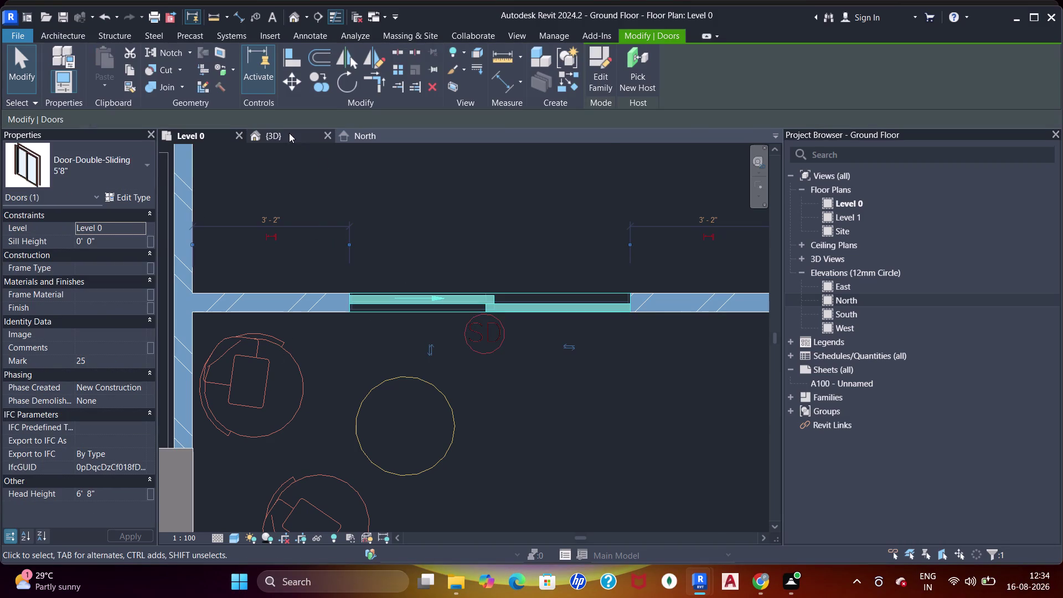
Orbit and zoom the 3D view to frame the new sliding door and its wall.
scroll(down, 3)
middle_drag(658, 352, 626, 368)
scroll(up, 3)
key(Escape)
middle_drag(672, 361, 577, 320)
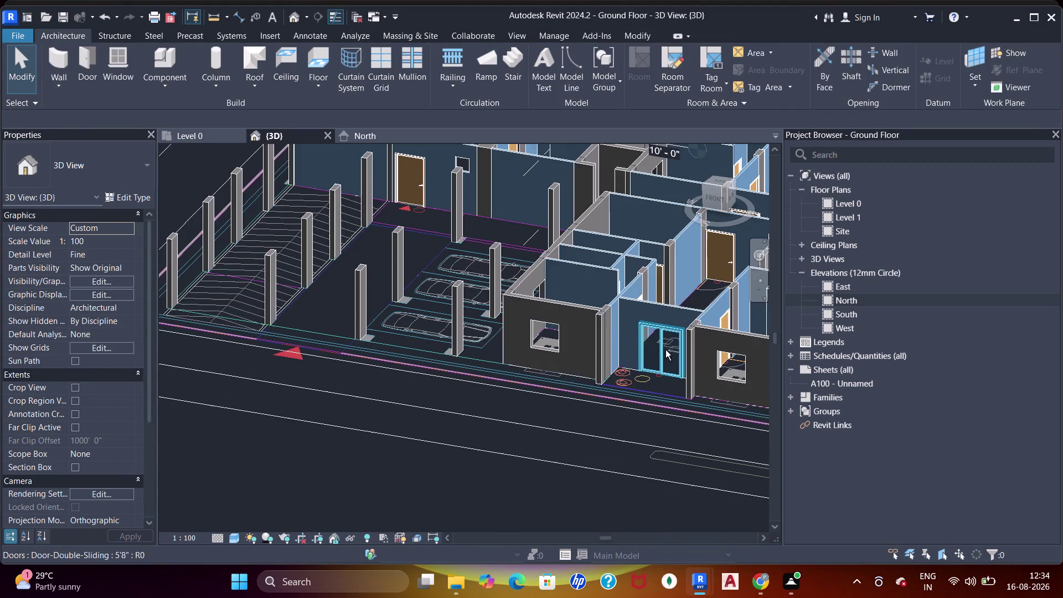
scroll(up, 3)
middle_drag(637, 348, 506, 328)
scroll(up, 3)
scroll(down, 3)
middle_drag(512, 280, 580, 338)
middle_drag(551, 361, 665, 395)
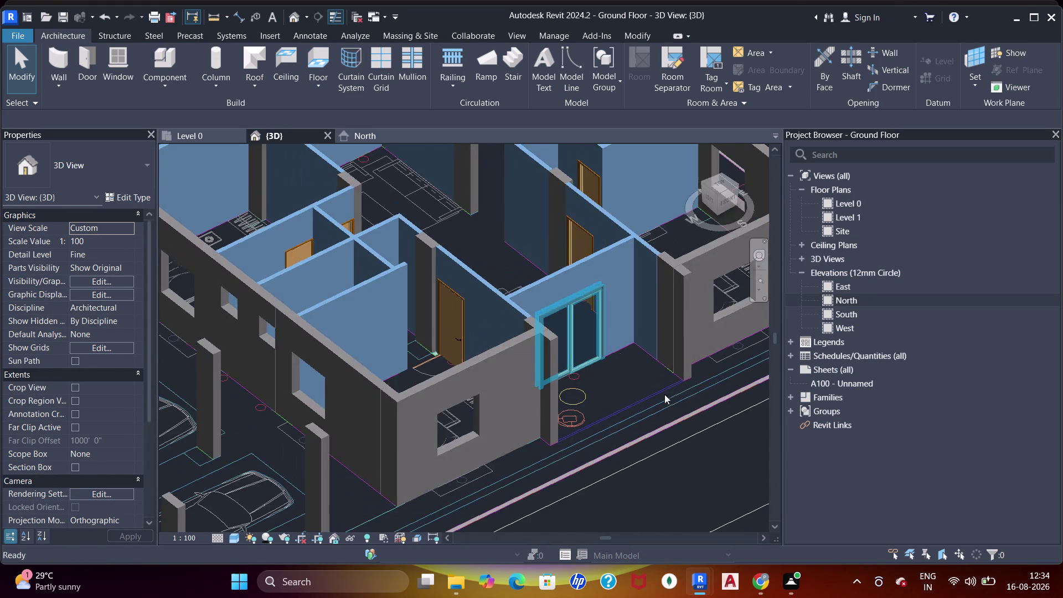
scroll(up, 3)
scroll(up, 3)
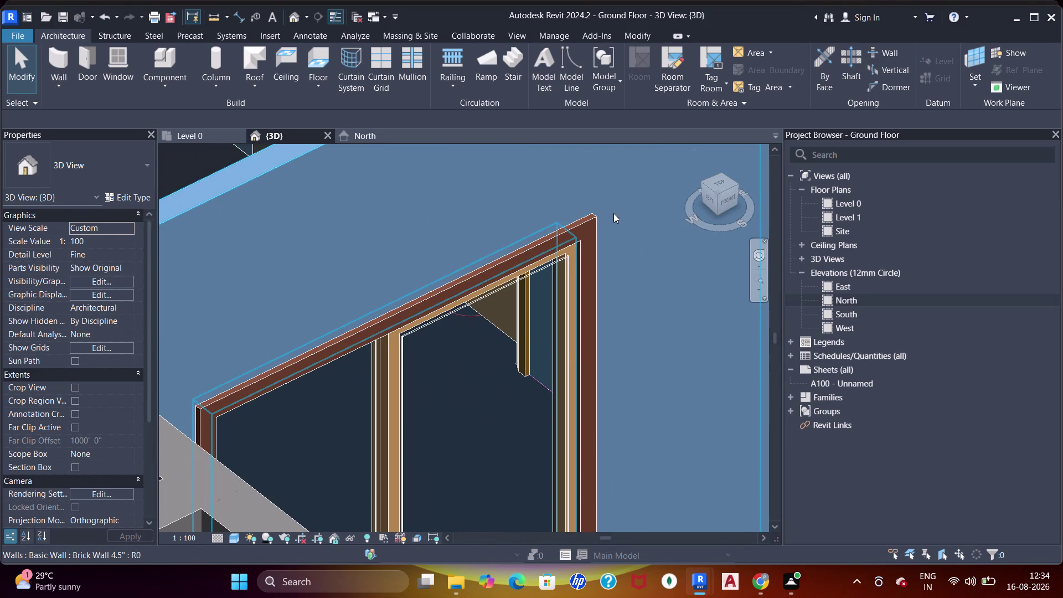
click(596, 186)
scroll(down, 3)
middle_drag(599, 194, 600, 216)
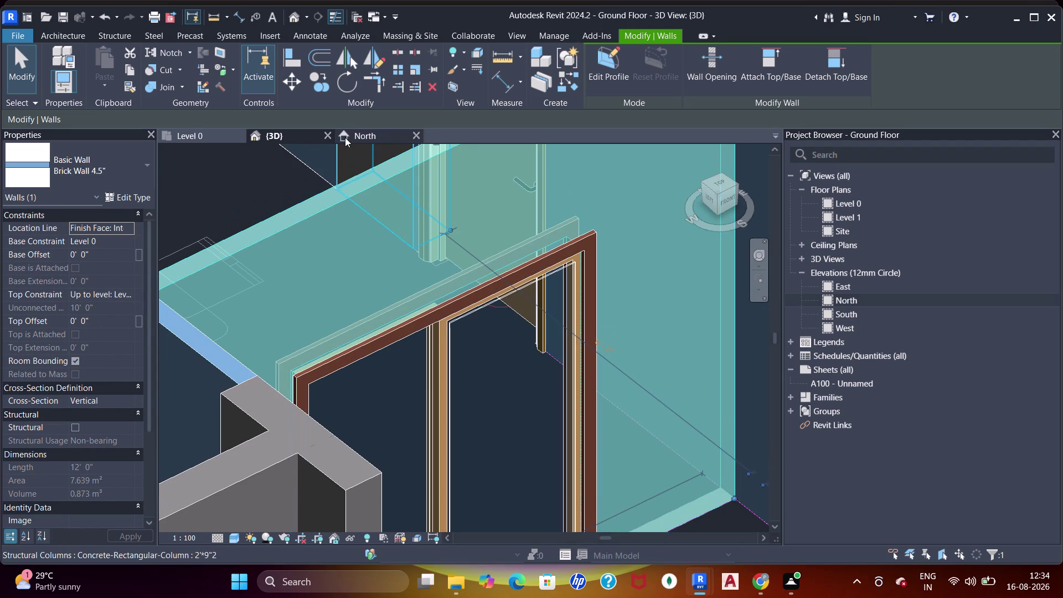
Inspect the North elevation and its window, then close that elevation.
click(344, 136)
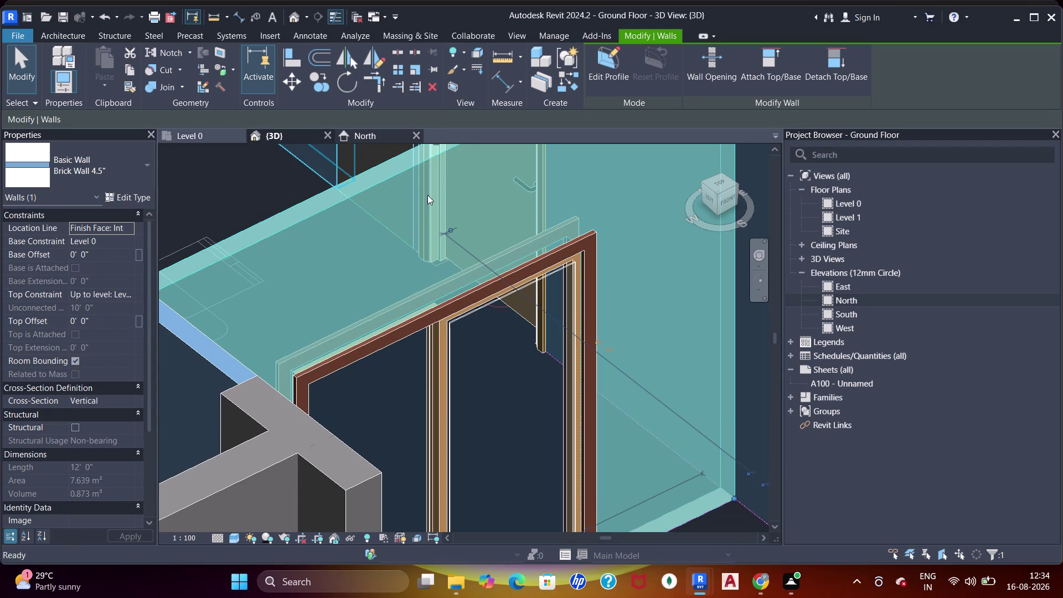
scroll(down, 3)
scroll(up, 3)
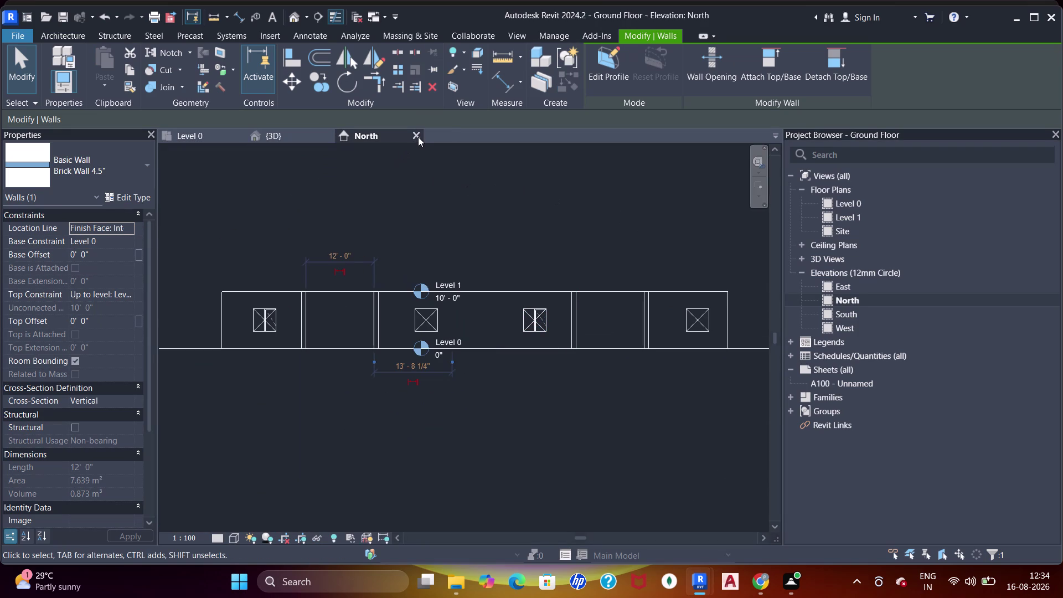
click(691, 318)
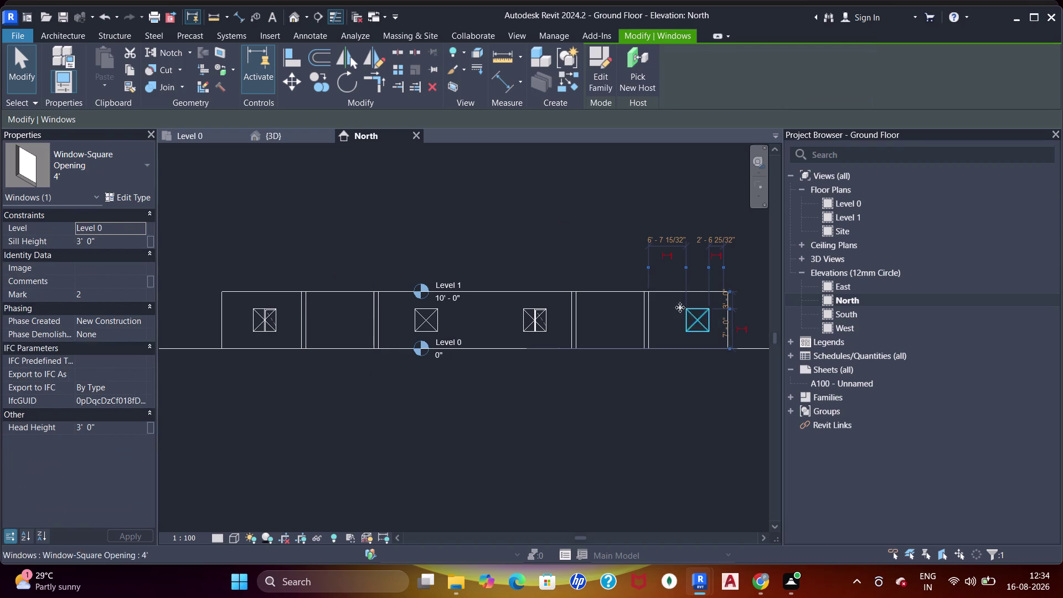
key(Escape)
click(416, 134)
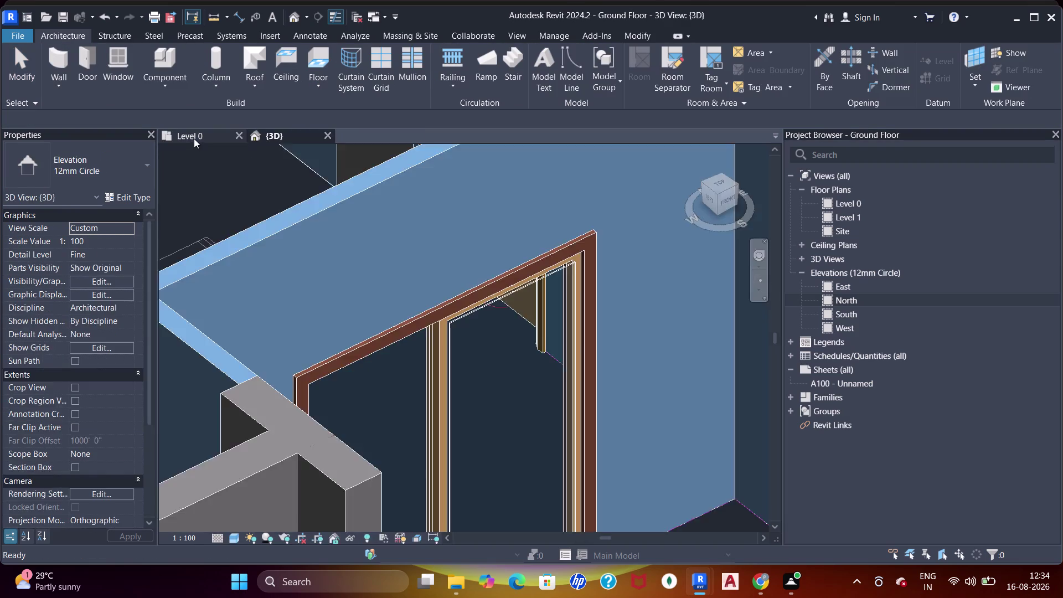
Return to the Level 0 plan and pan toward the lower wall.
click(194, 138)
scroll(down, 3)
middle_drag(393, 320, 423, 266)
scroll(up, 3)
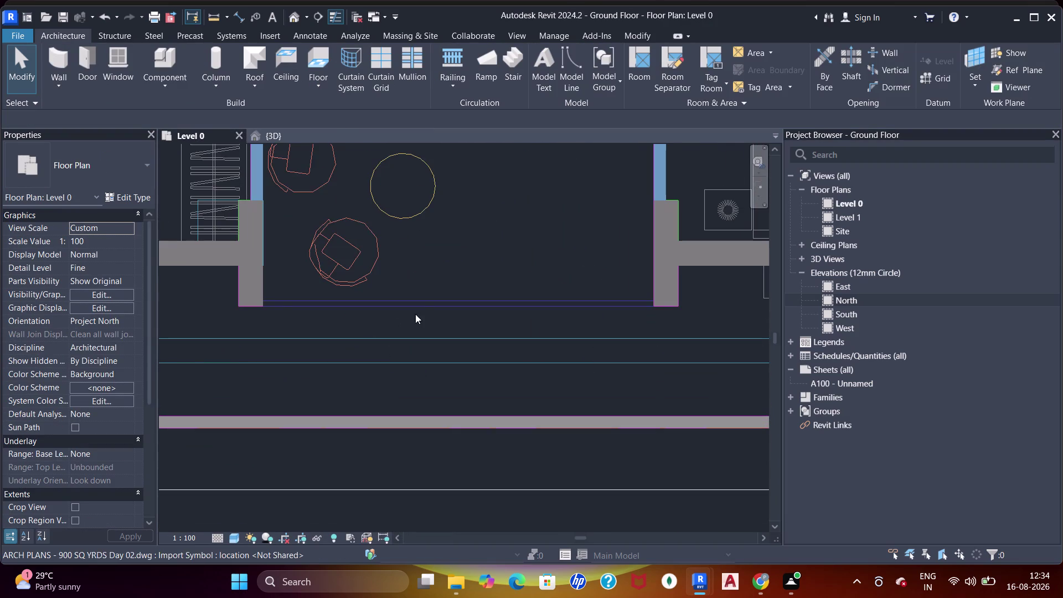
Pan down the plan, start a DI dimension, then cancel it.
scroll(down, 3)
middle_drag(374, 303, 422, 306)
scroll(up, 3)
scroll(up, 3)
text(d)
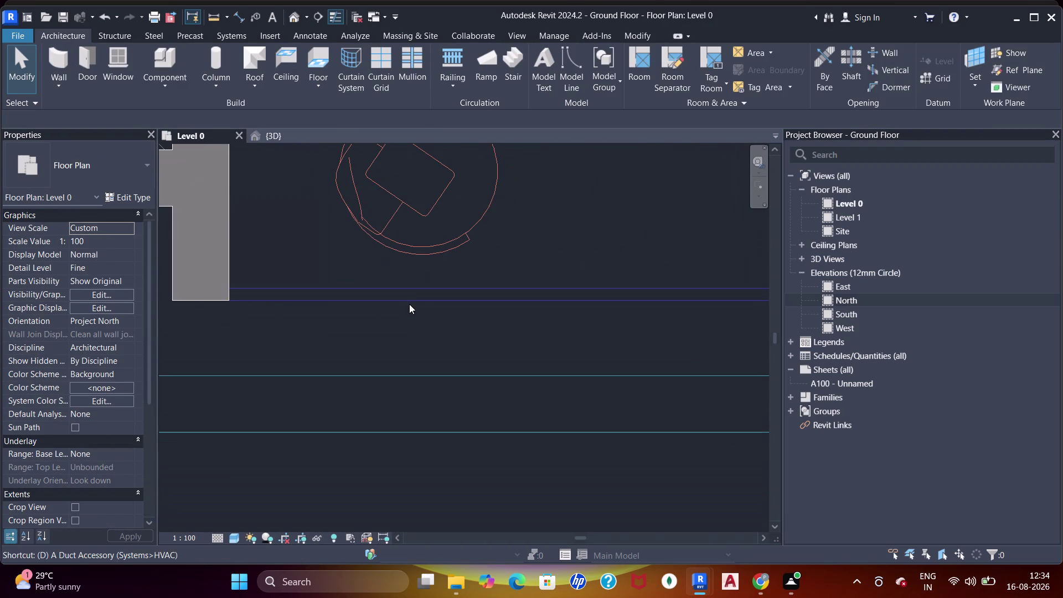
text(i)
click(428, 302)
click(432, 292)
key(Escape)
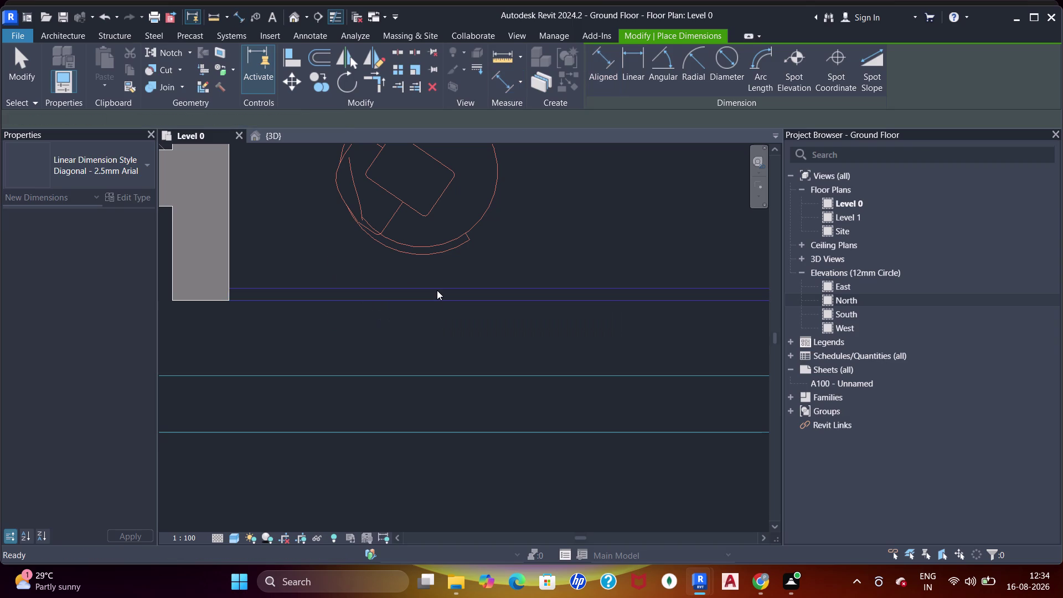
key(Escape)
Draw an Exterior Glazing curtain wall from the left column to the right column.
text(wa)
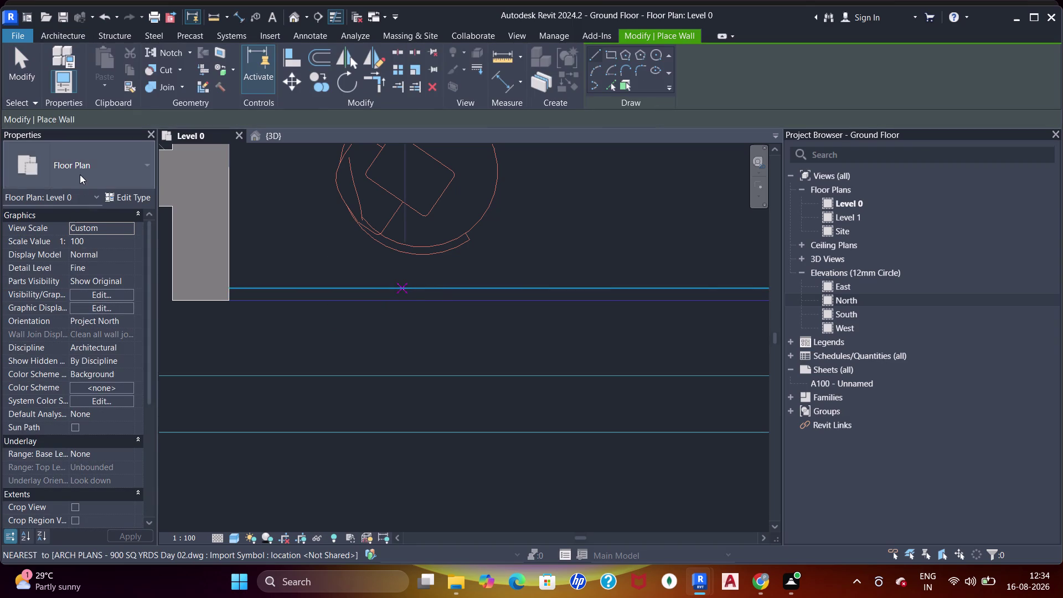
click(80, 173)
scroll(down, 3)
click(68, 403)
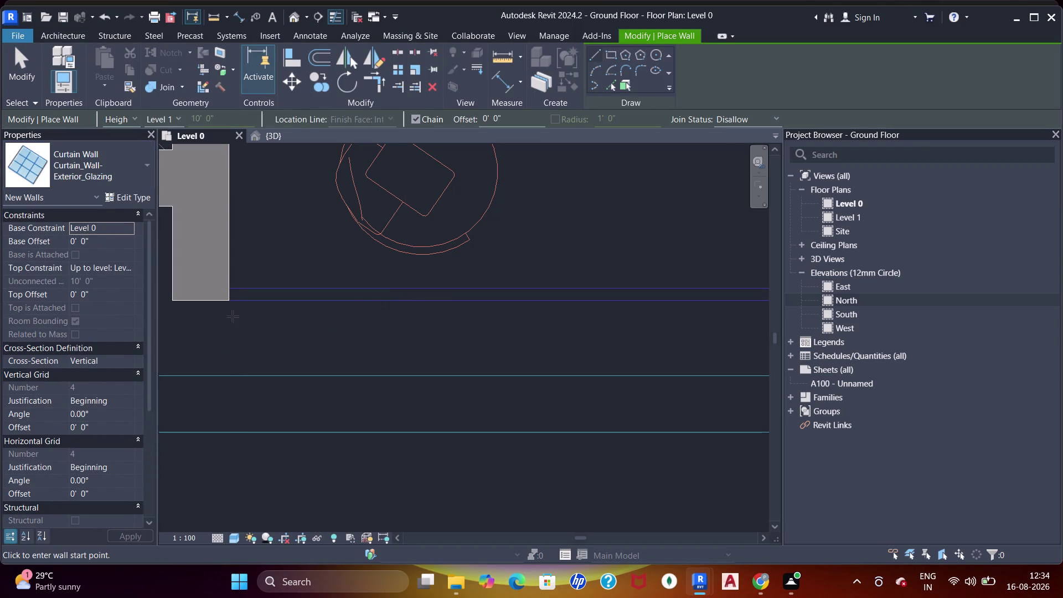
click(230, 297)
middle_drag(619, 293, 454, 263)
middle_drag(676, 270, 394, 270)
middle_drag(575, 284, 524, 276)
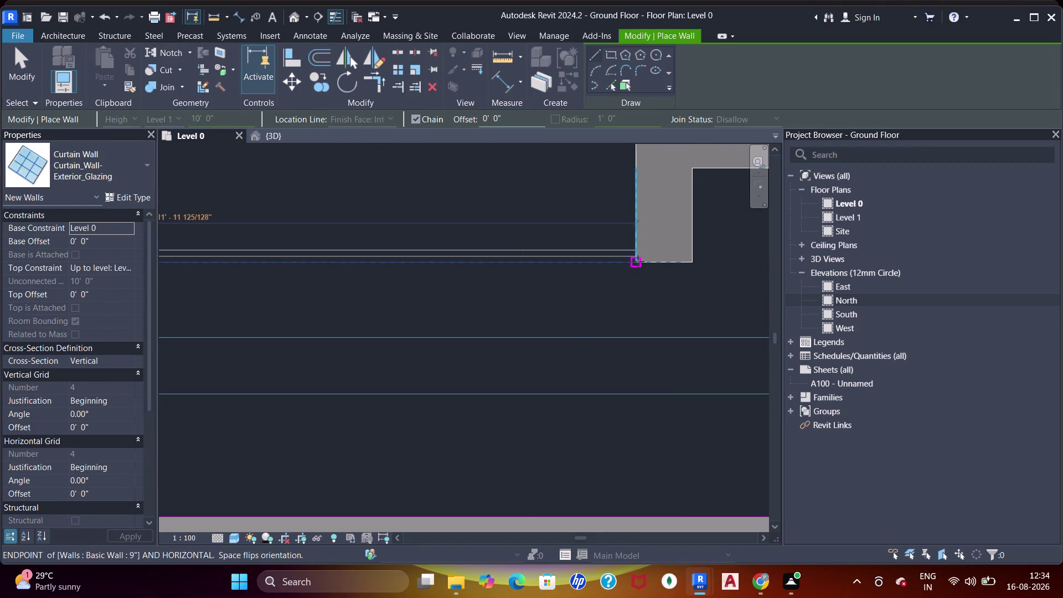
click(636, 259)
scroll(down, 3)
middle_drag(389, 280, 566, 301)
key(Escape)
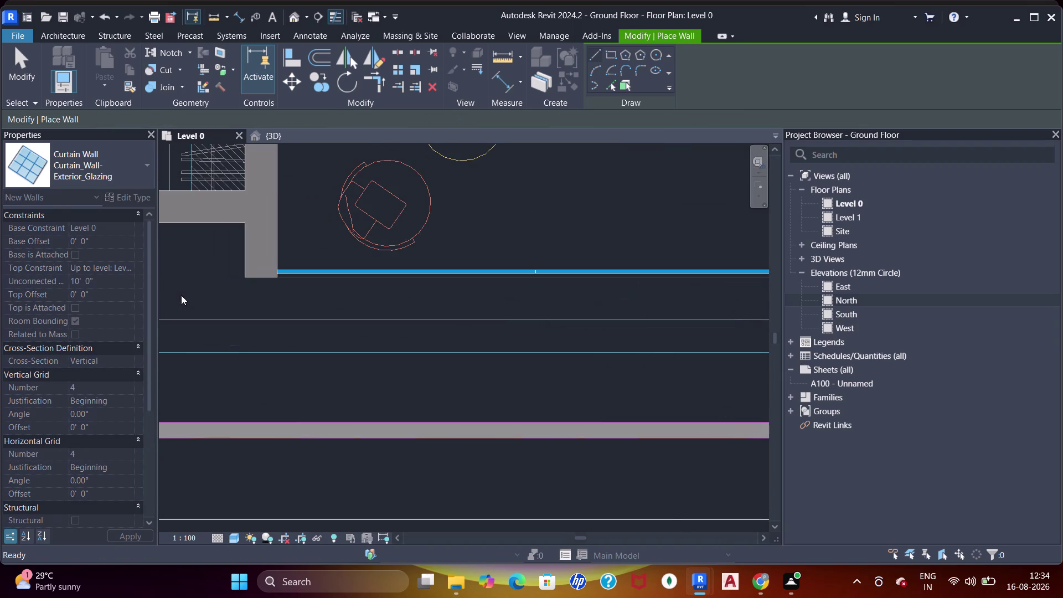
key(Escape)
Set the curtain wall's Top Constraint to Unconnected with a 3' height.
click(329, 269)
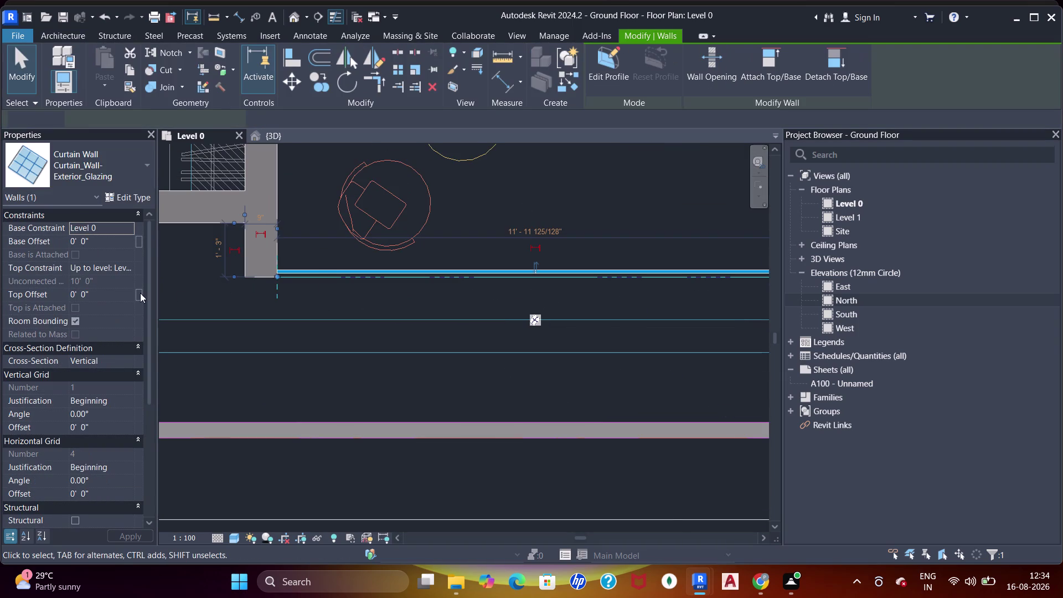
click(128, 269)
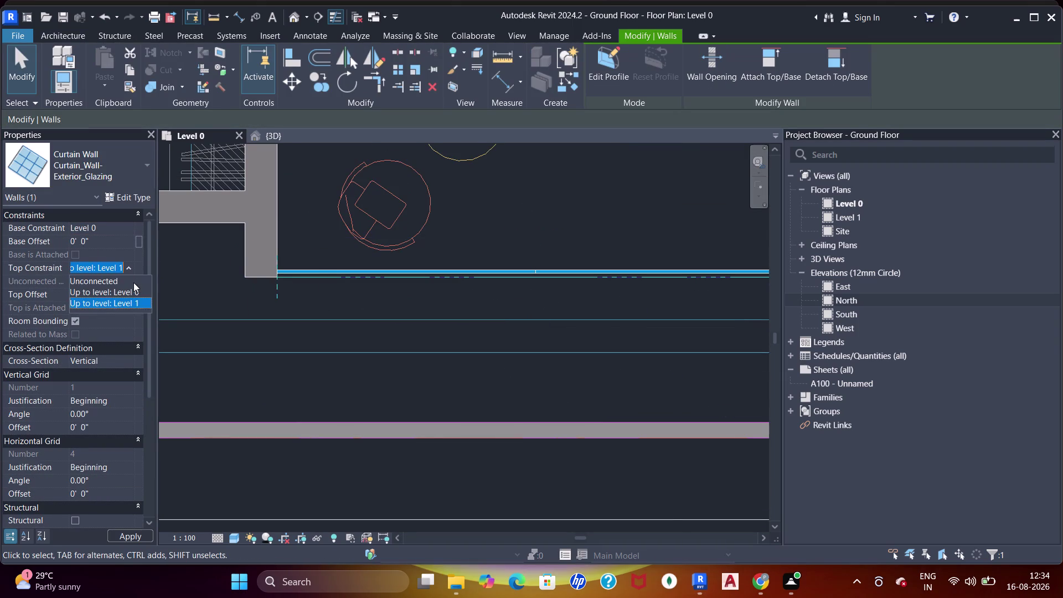
click(123, 280)
drag(115, 283, 128, 285)
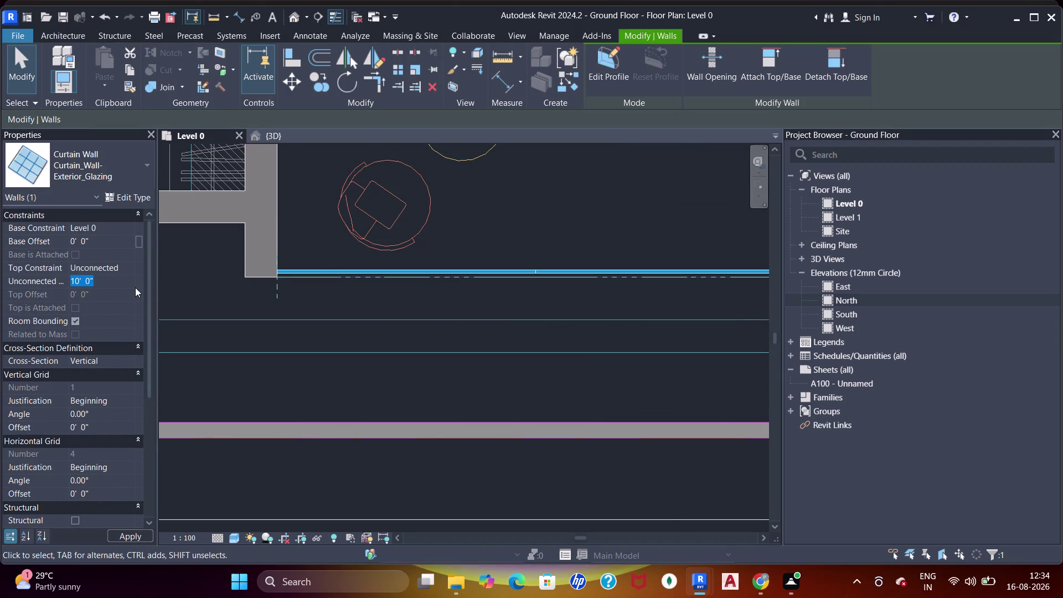
key(5)
key(BackSpace)
text(3')
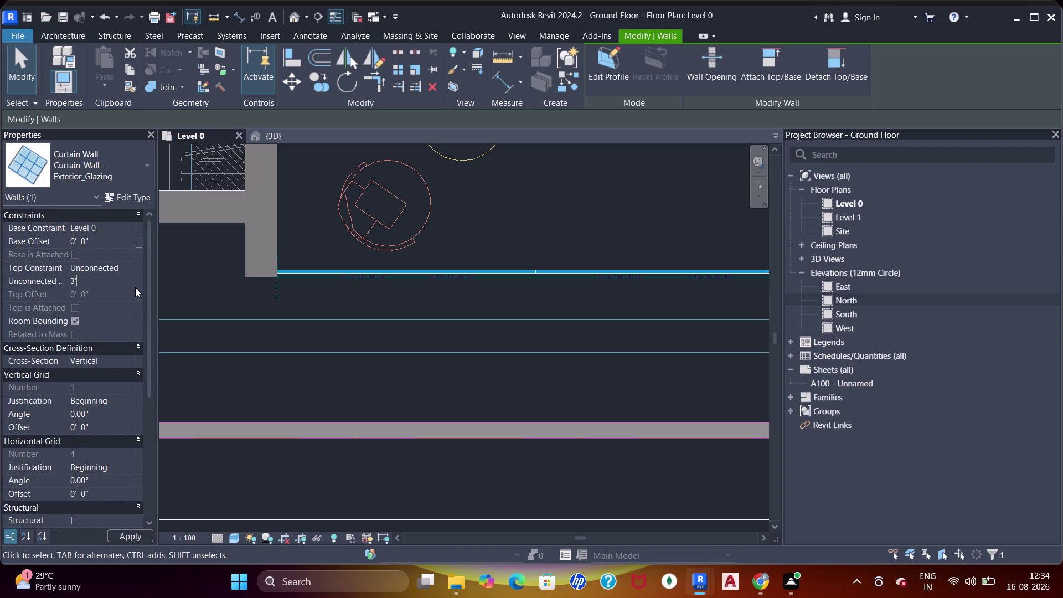
key(Return)
click(268, 130)
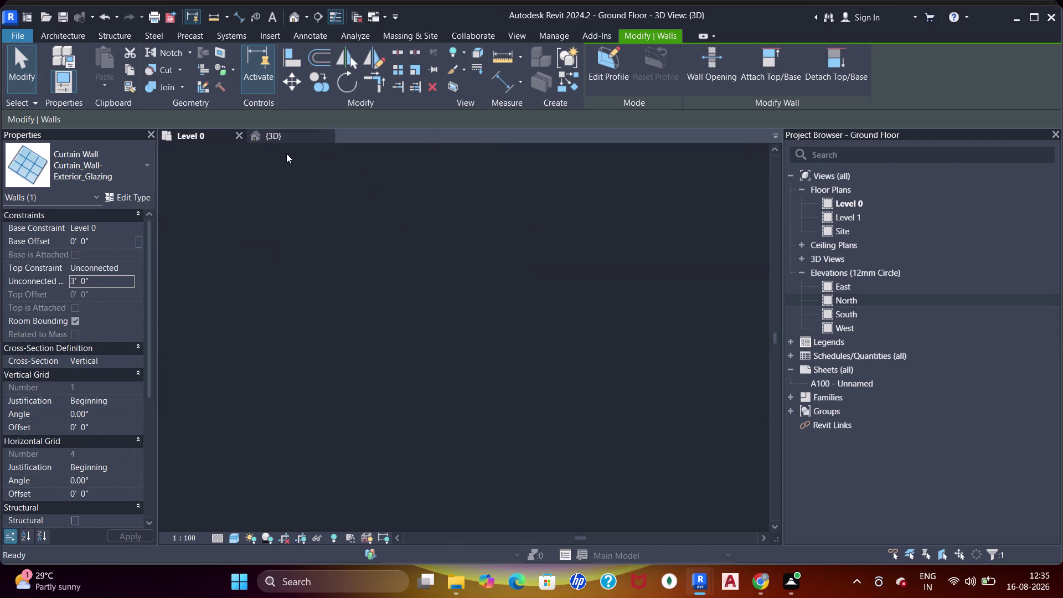
Orbit the 3D model along the front facade to view the shortened glazing wall.
scroll(down, 3)
middle_drag(495, 277, 477, 258)
key(Escape)
middle_drag(528, 360, 509, 361)
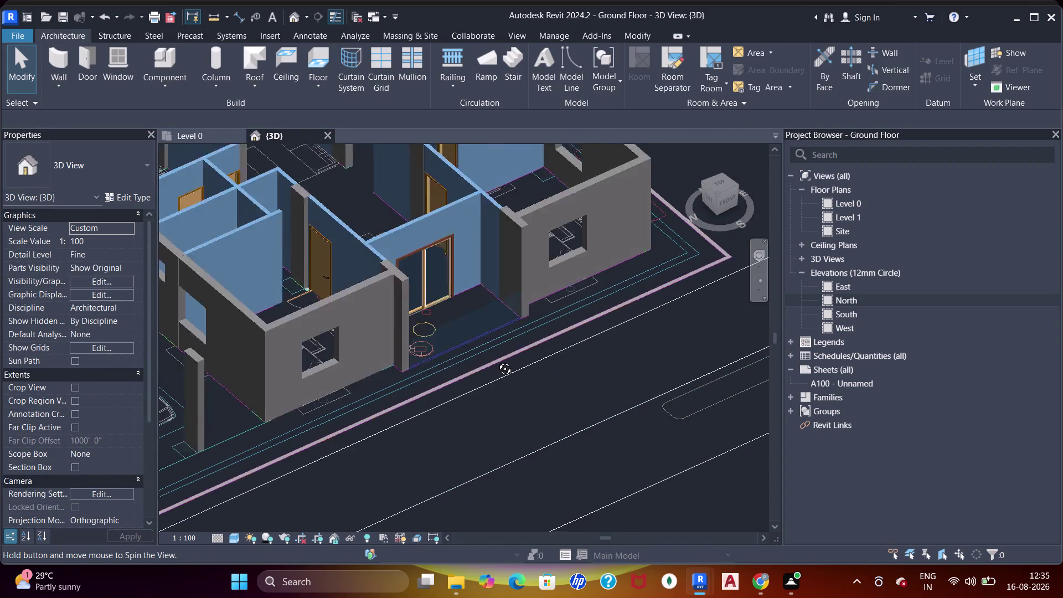
middle_drag(509, 360, 311, 301)
middle_drag(296, 302, 531, 226)
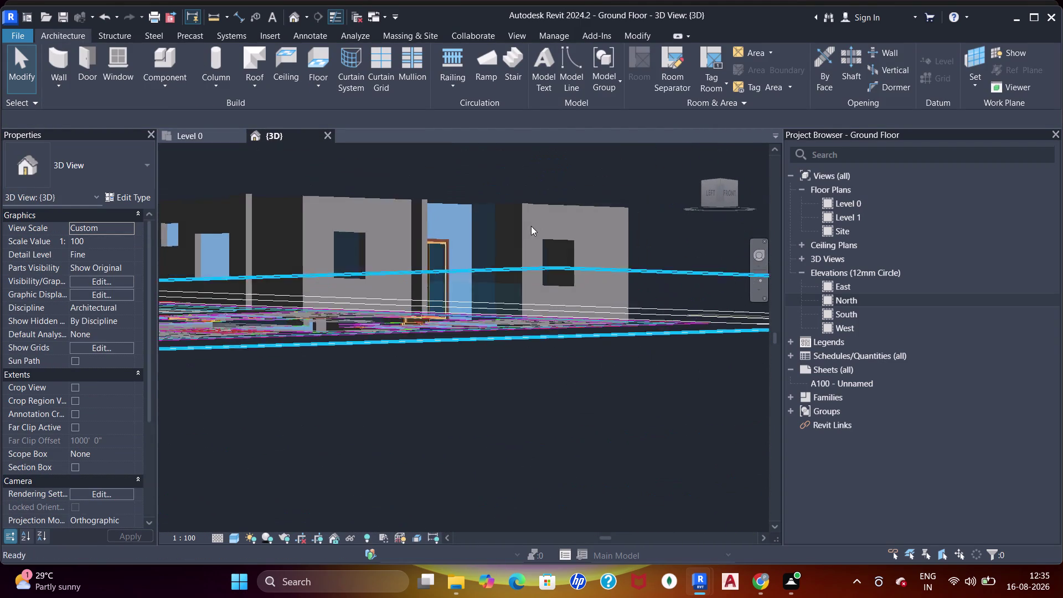
middle_drag(528, 244, 529, 322)
scroll(up, 3)
middle_drag(554, 343, 498, 353)
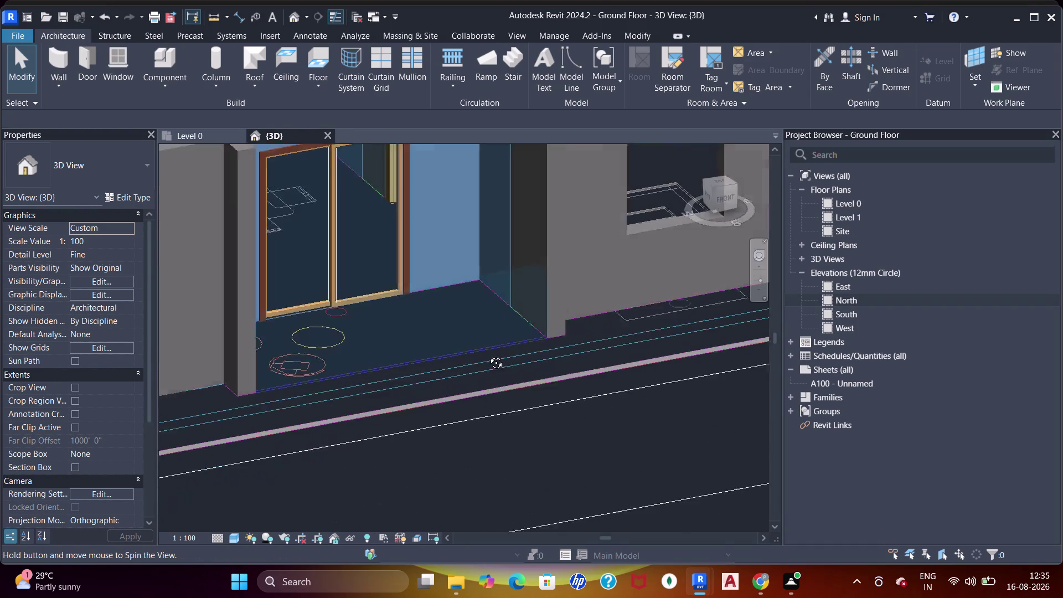
middle_drag(498, 354, 364, 366)
scroll(down, 3)
middle_drag(177, 339, 400, 348)
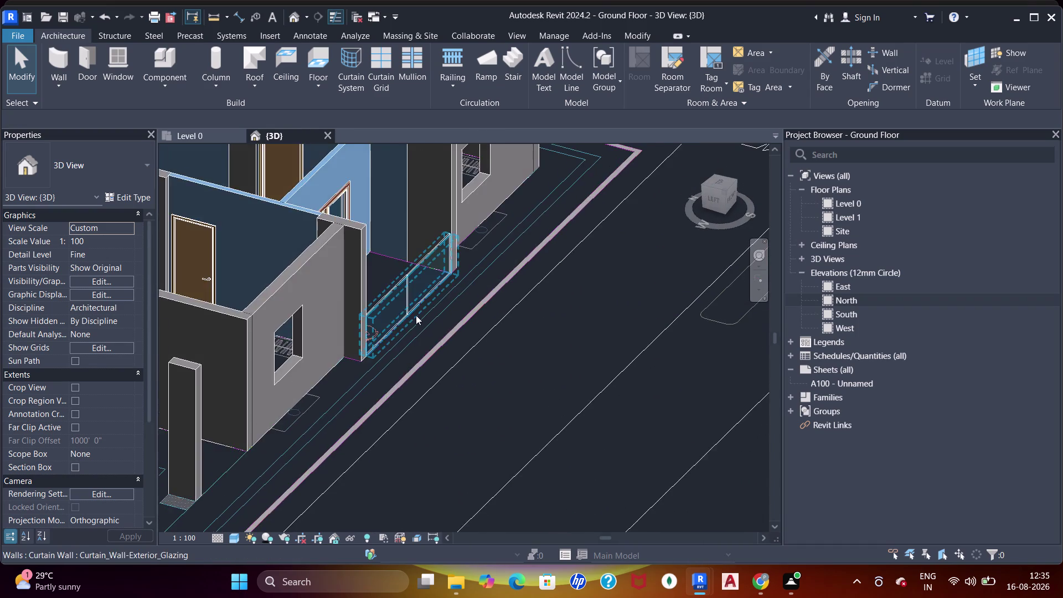
scroll(down, 3)
middle_drag(479, 344, 432, 246)
Orbit to the side opening and back to the glazing wall, then return to Level 0.
middle_drag(501, 286, 486, 307)
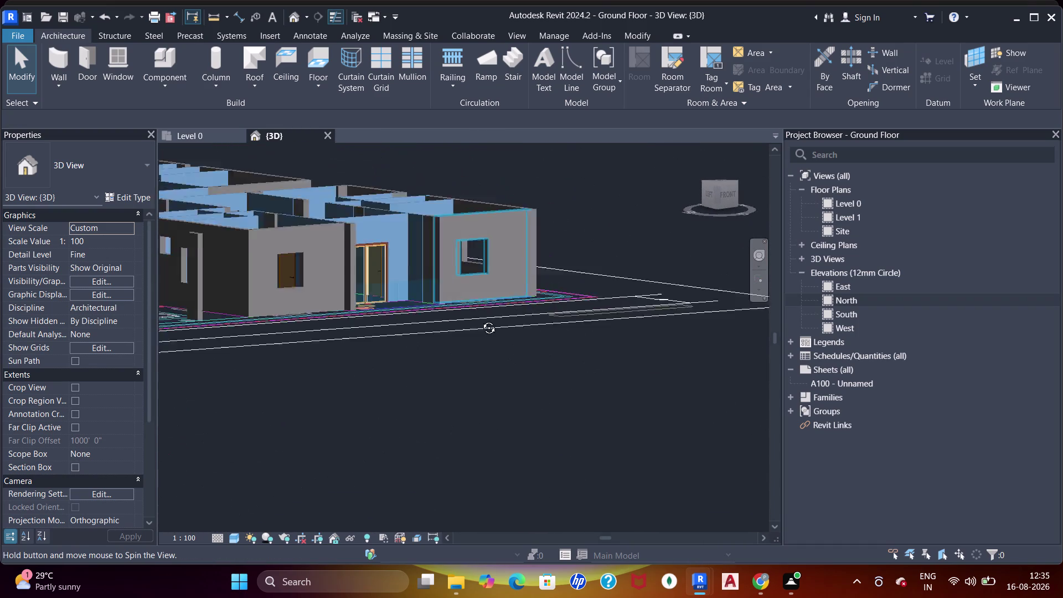
middle_drag(487, 308, 528, 216)
scroll(up, 3)
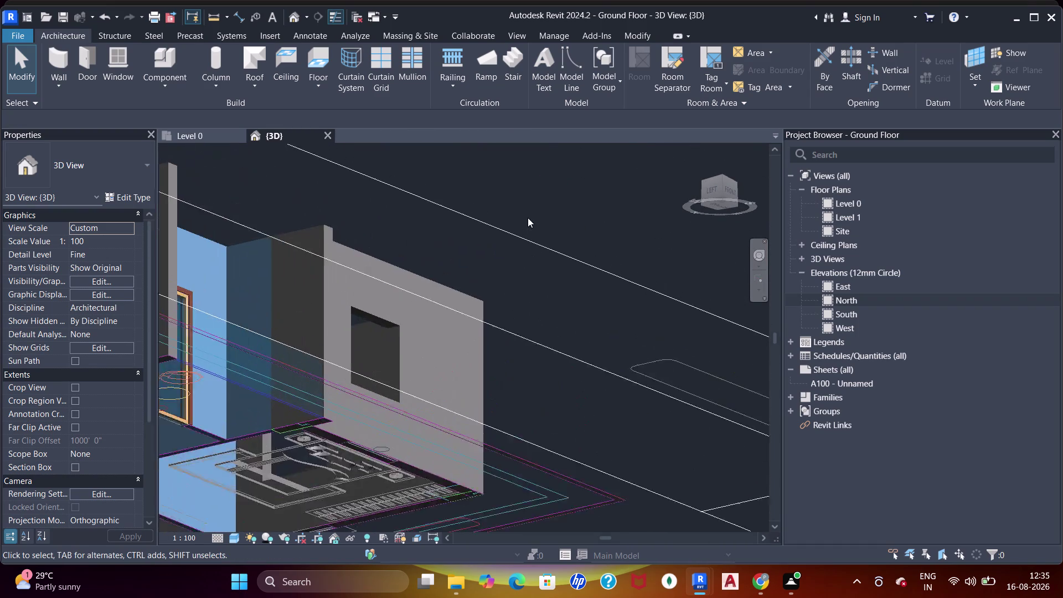
scroll(up, 3)
scroll(down, 3)
middle_drag(551, 279, 533, 413)
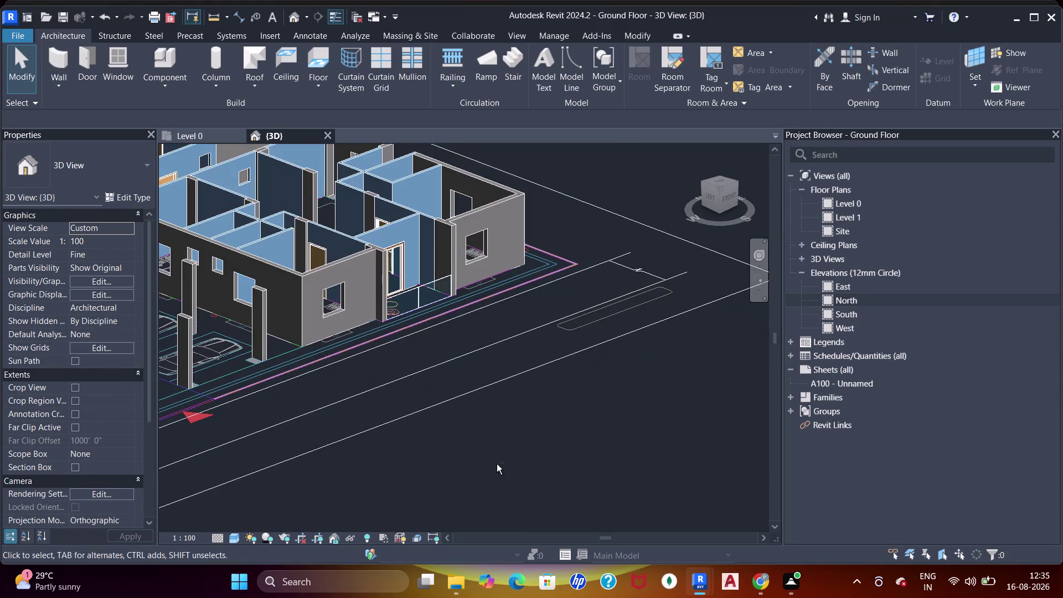
middle_drag(523, 330, 500, 364)
scroll(up, 3)
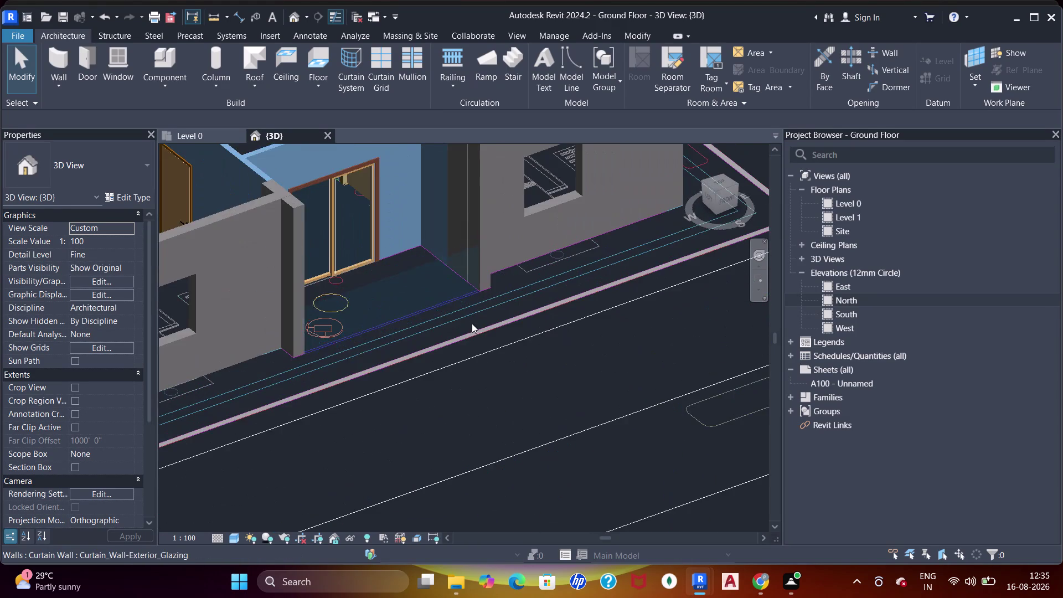
middle_drag(472, 323, 486, 300)
click(188, 133)
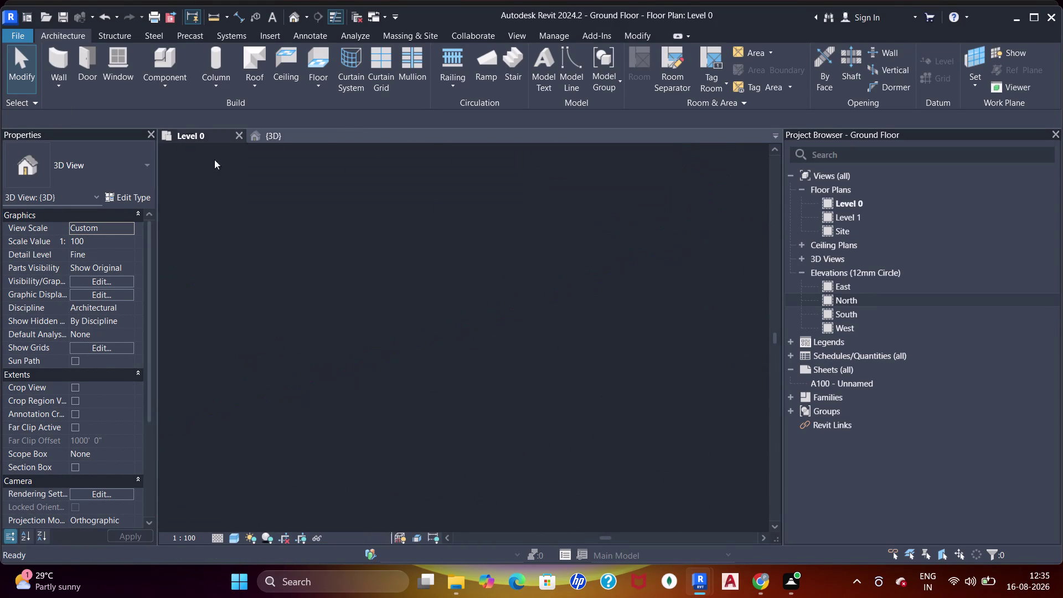
Select all dimensions visible in the view via the 4' - 0" dimension and delete them.
scroll(down, 3)
middle_drag(435, 303, 379, 322)
scroll(down, 3)
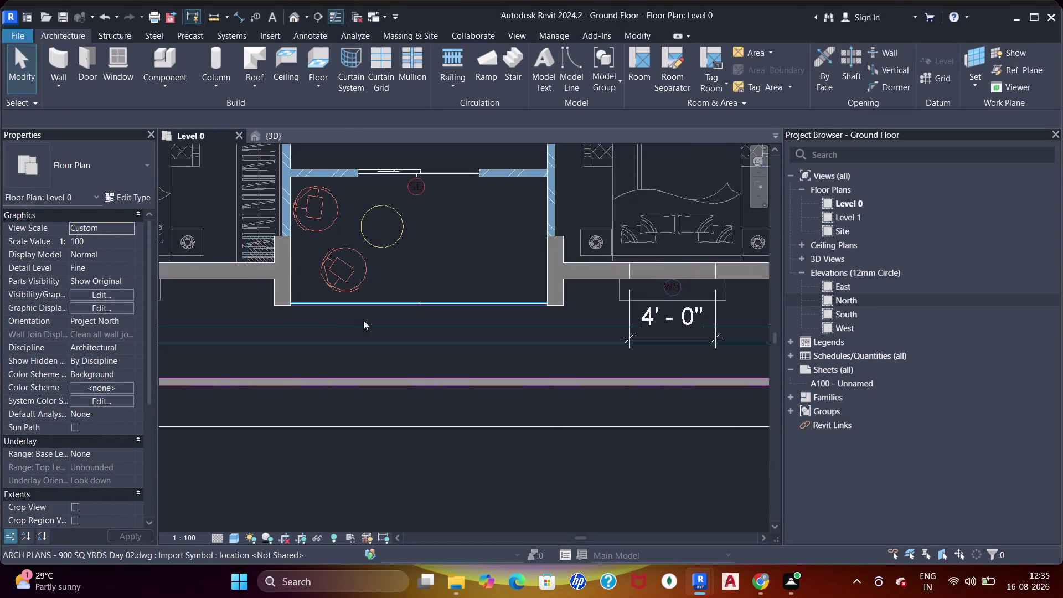
middle_drag(354, 322, 373, 337)
click(659, 347)
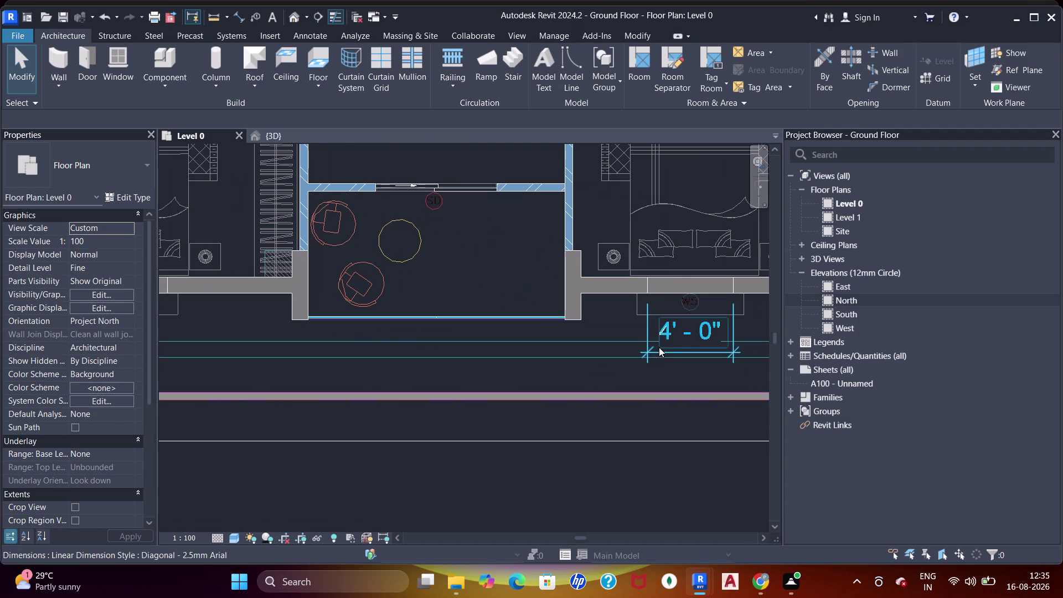
right_click(659, 345)
click(764, 365)
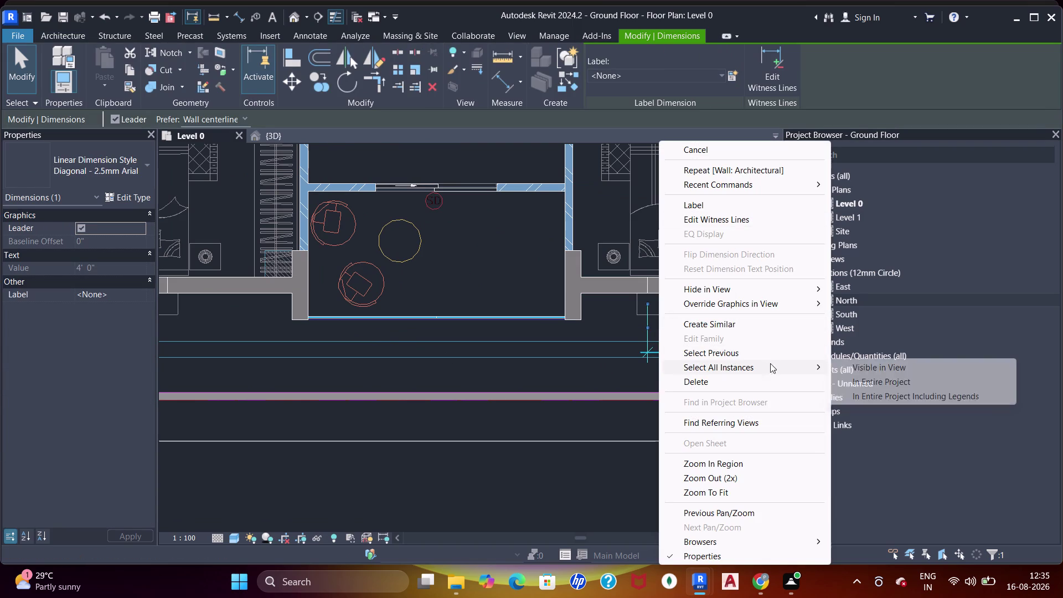
click(872, 369)
key(Delete)
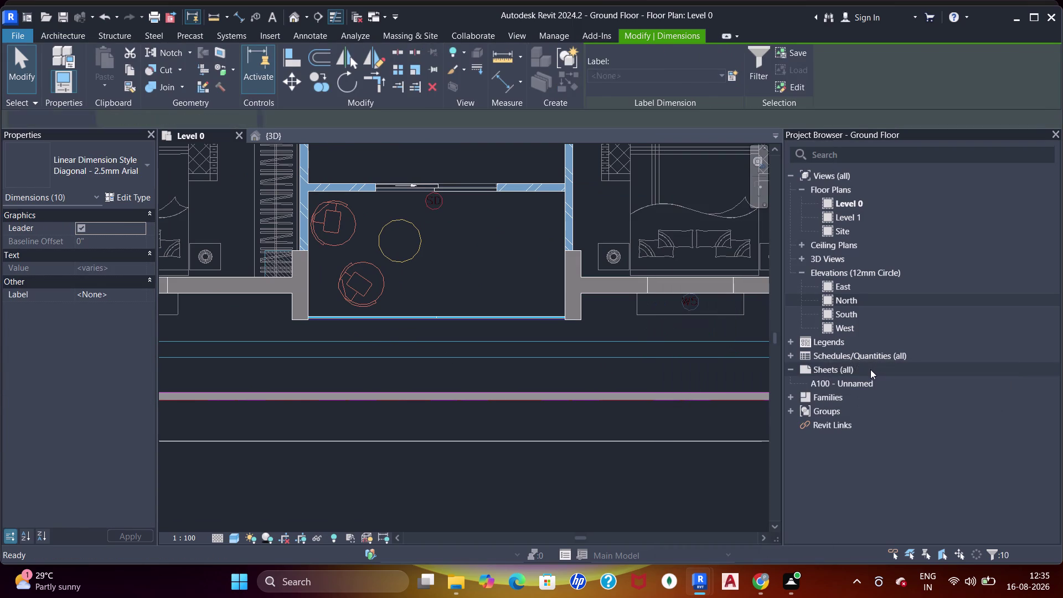
Pan across the Level 0 plan toward the corner bedroom's outer wall.
scroll(down, 3)
middle_drag(560, 330, 486, 399)
scroll(up, 3)
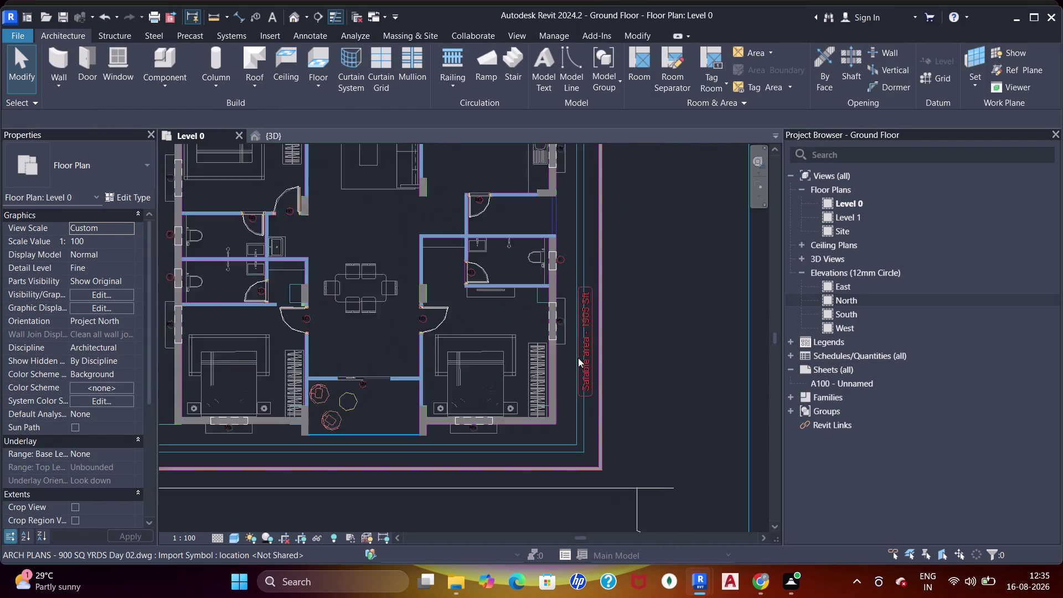
scroll(up, 3)
scroll(up, 3)
scroll(down, 3)
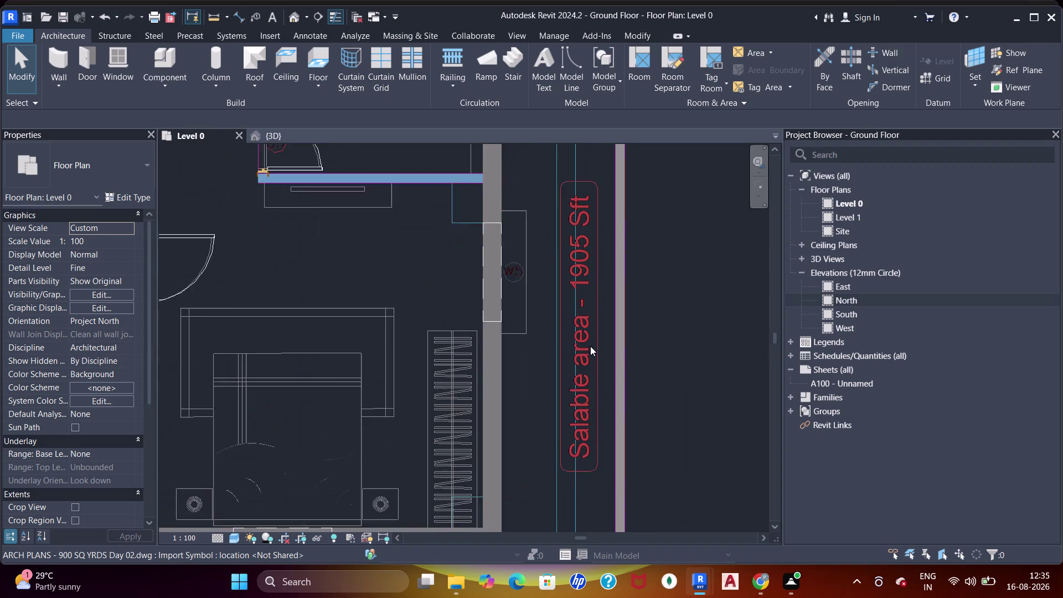
scroll(down, 3)
middle_drag(585, 351, 618, 298)
scroll(up, 3)
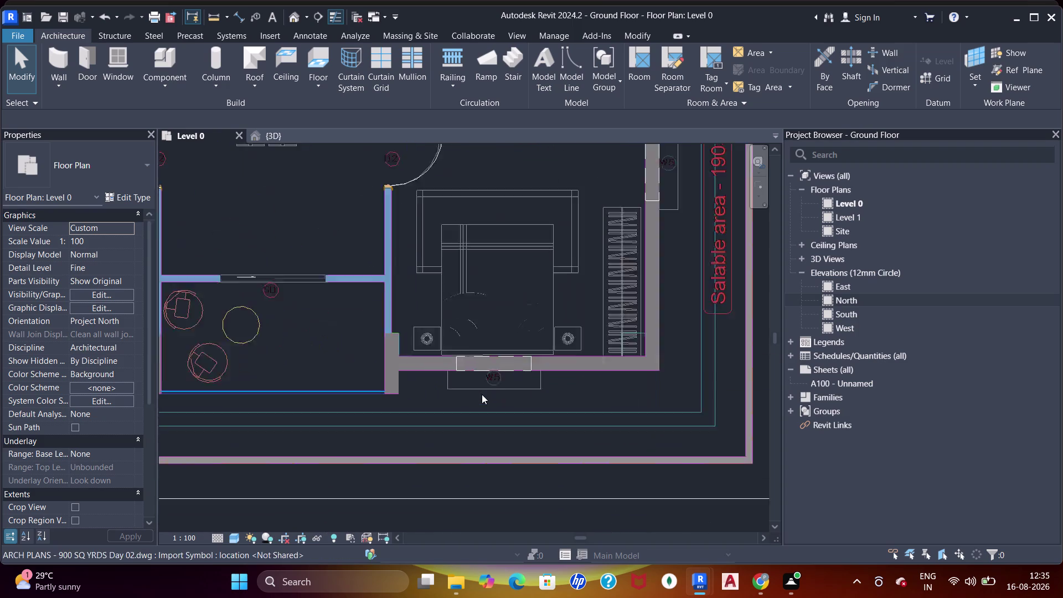
scroll(up, 3)
Select the front-wall window, clear the selection, and pan back to the balcony.
click(488, 360)
scroll(down, 3)
middle_drag(376, 346, 510, 324)
key(Escape)
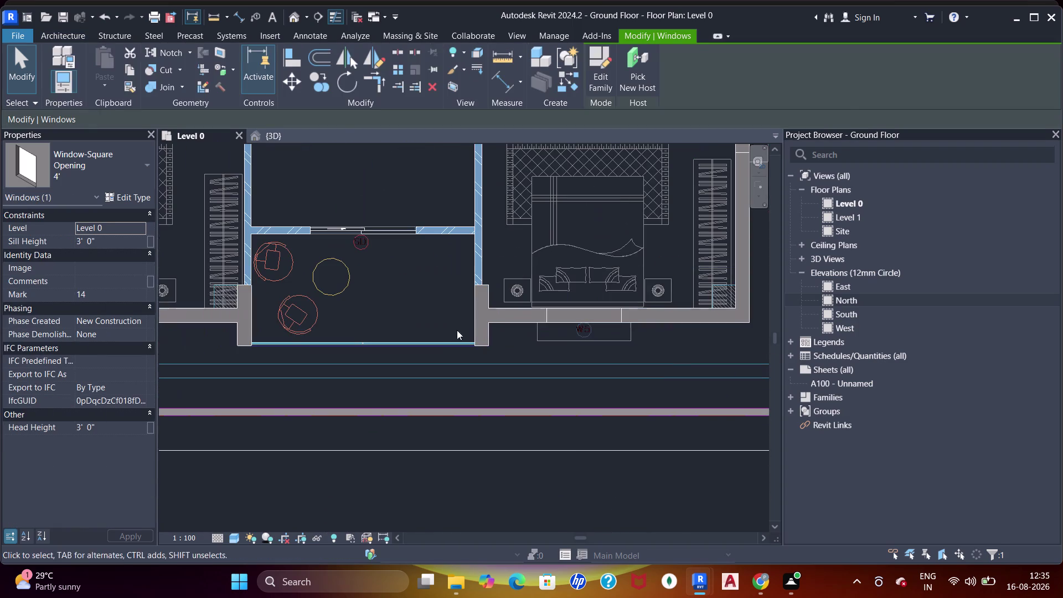
key(Escape)
scroll(up, 3)
click(537, 252)
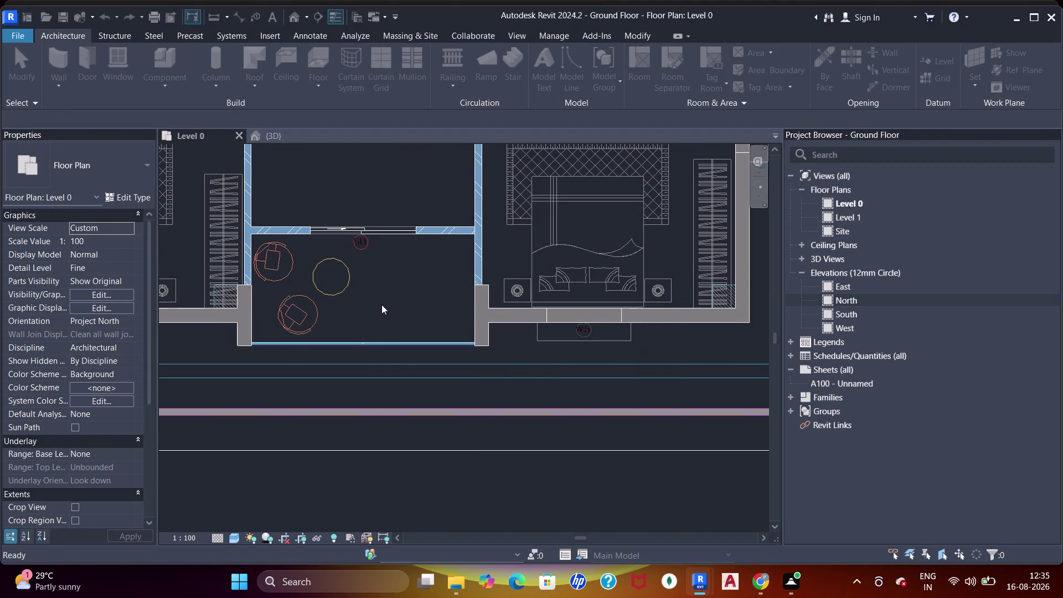
scroll(up, 3)
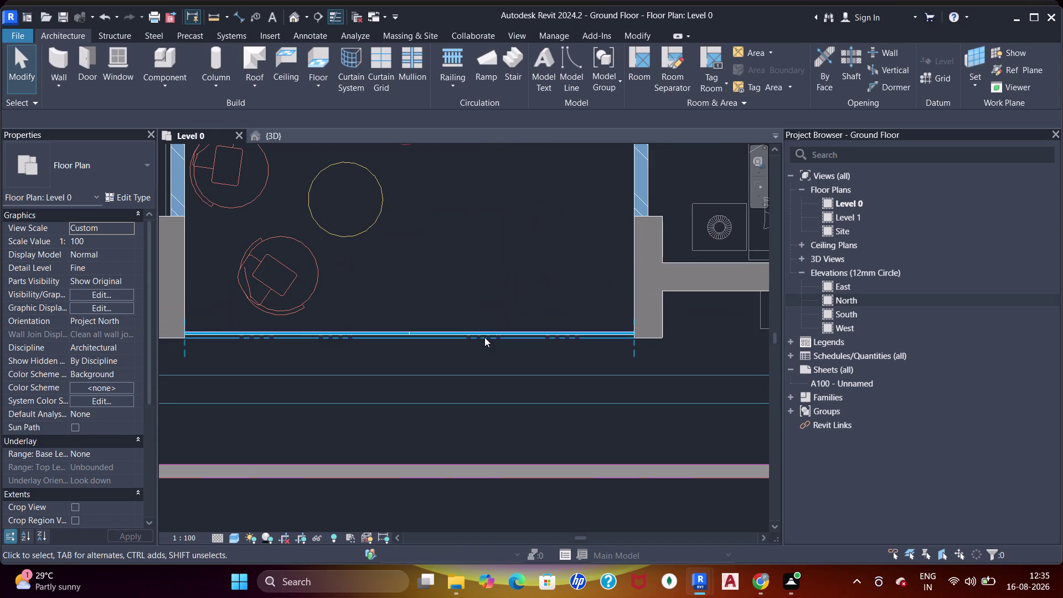
Start the Wall tool and pick the 9" Basic Wall type.
middle_drag(419, 344, 432, 338)
key(Escape)
key(Escape)
key(Escape)
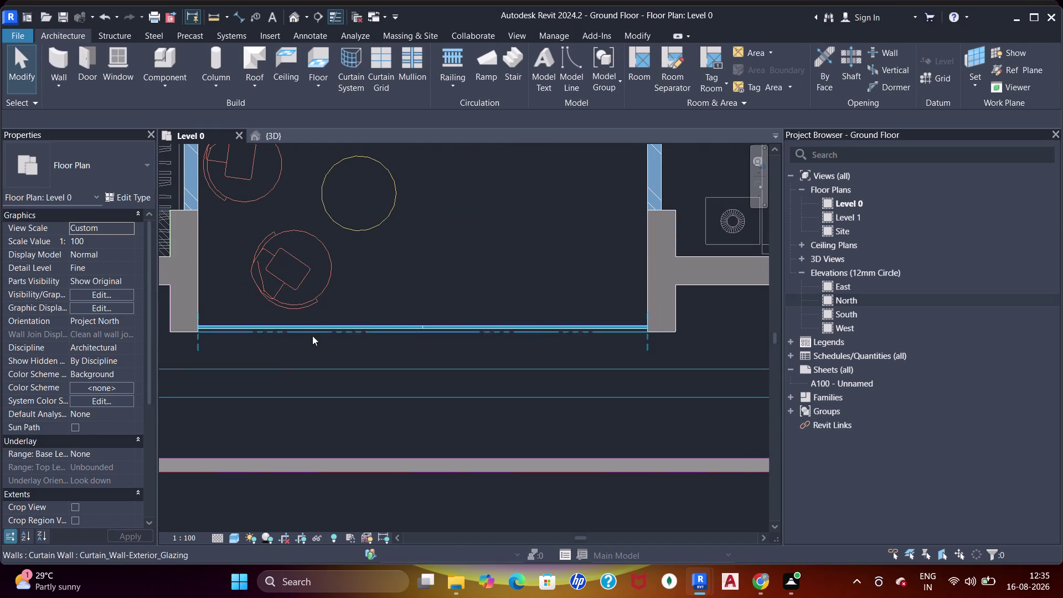
middle_drag(327, 340, 380, 330)
text(wa)
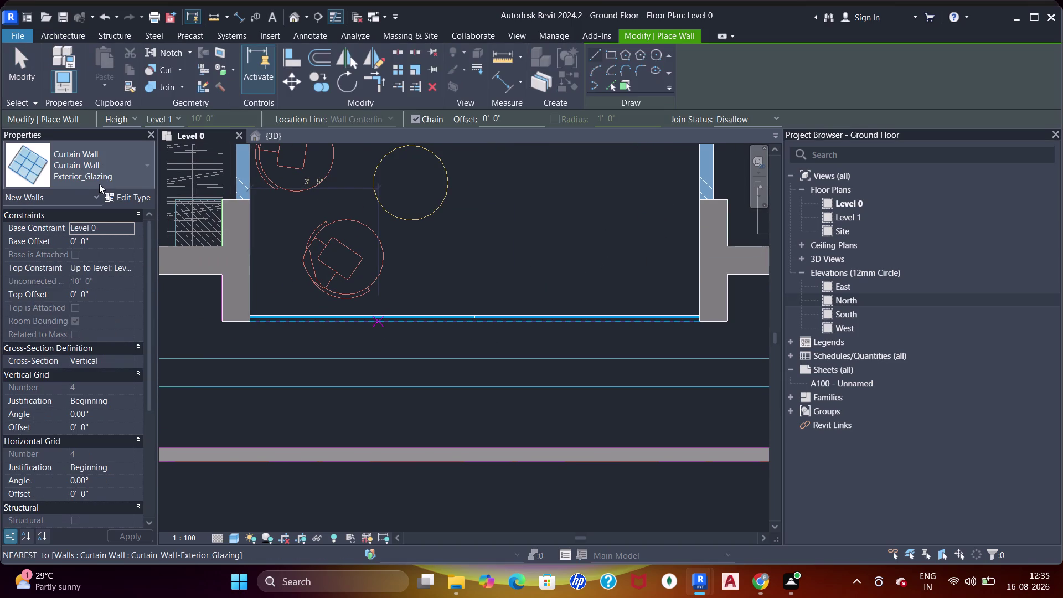
click(108, 179)
scroll(up, 3)
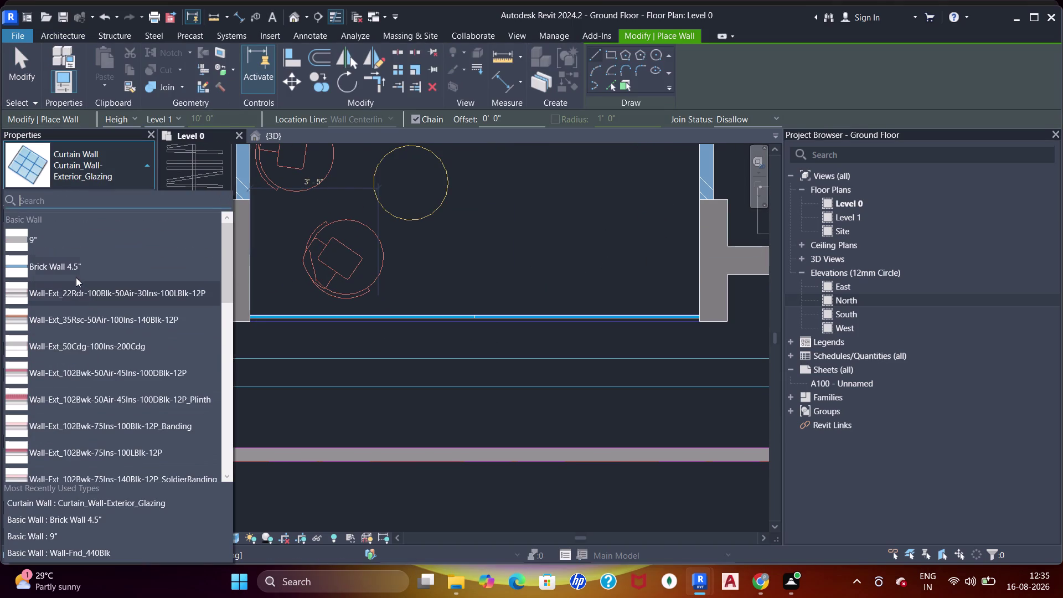
click(58, 242)
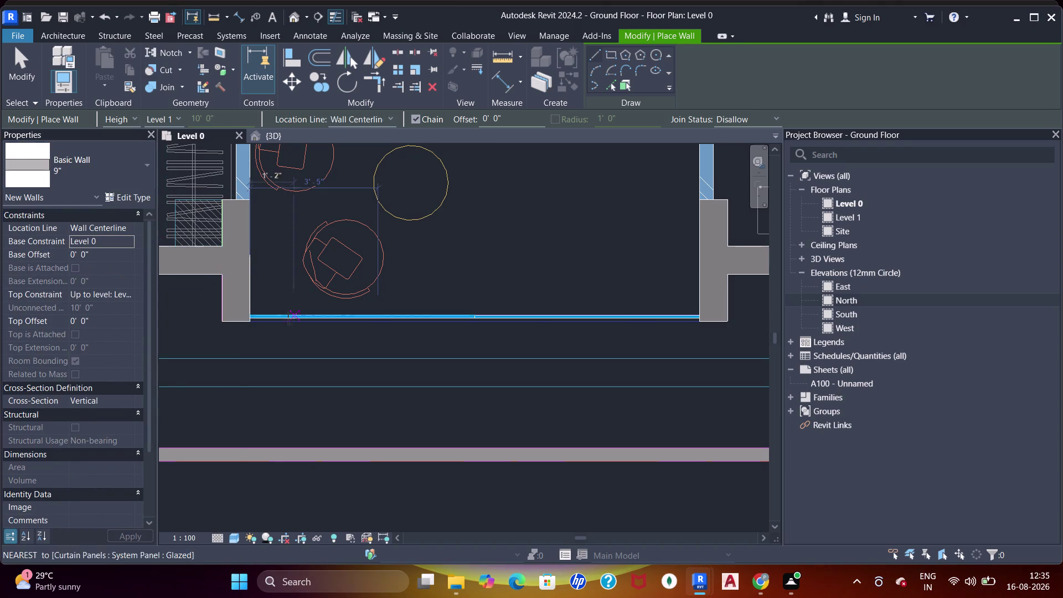
Duplicate the 9" wall type as a new type named 2".
scroll(up, 3)
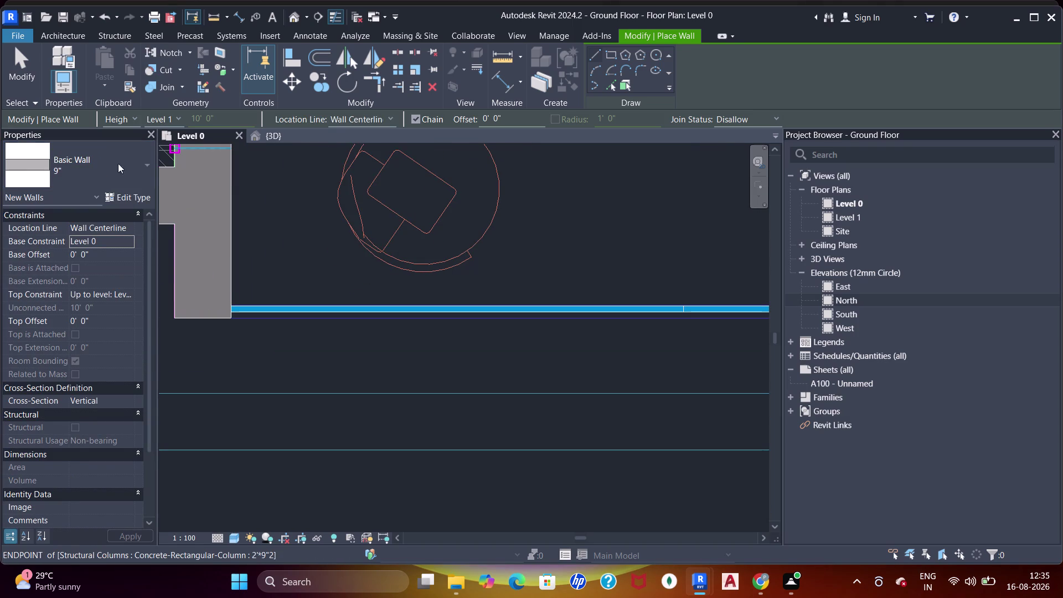
click(127, 200)
click(823, 120)
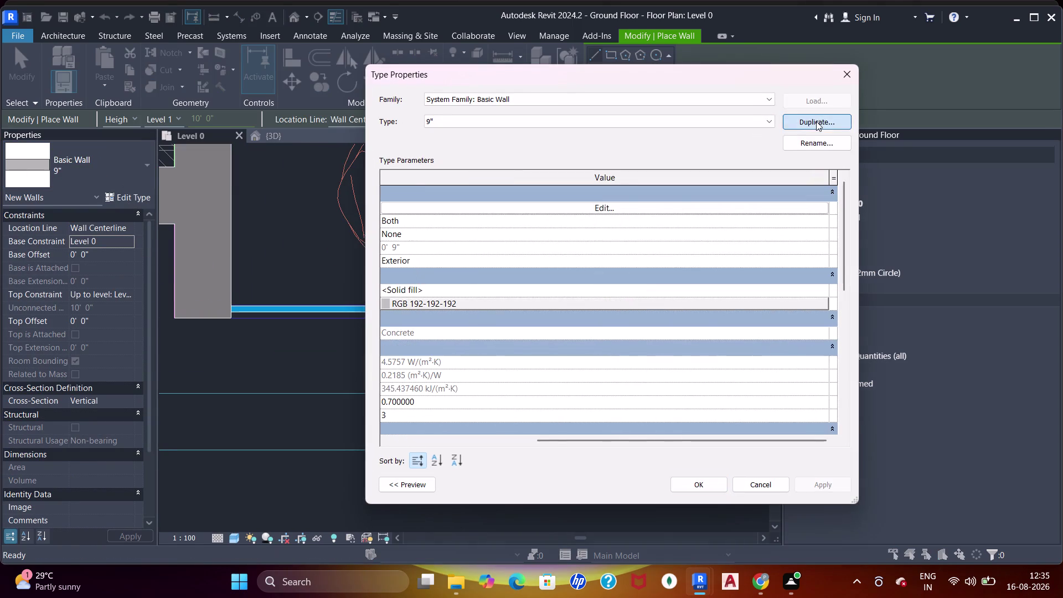
text(2")
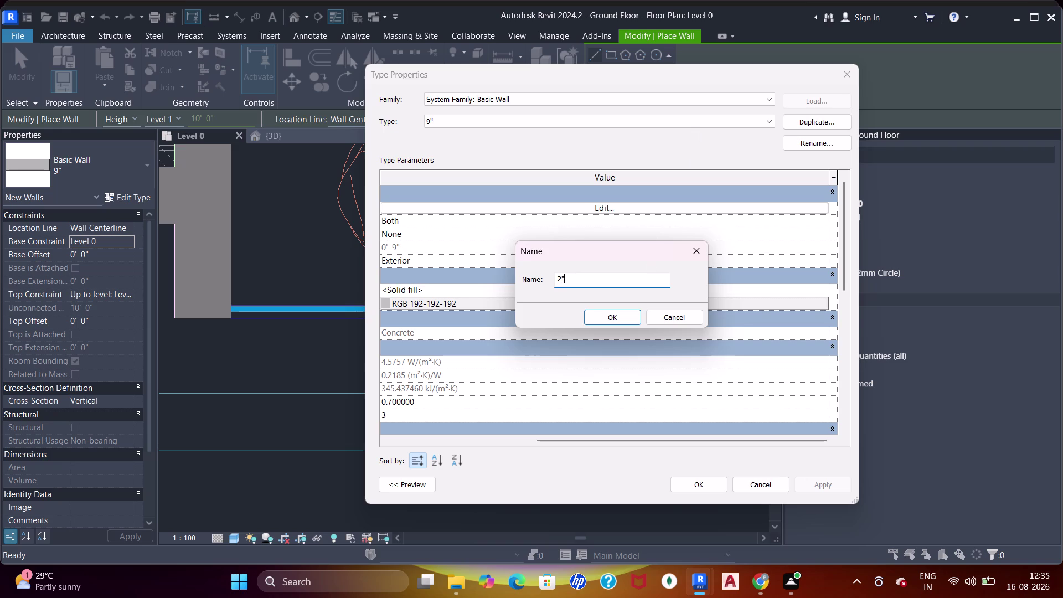
key(Return)
Set the Concrete structure layer thickness to 2" and accept the type.
click(665, 211)
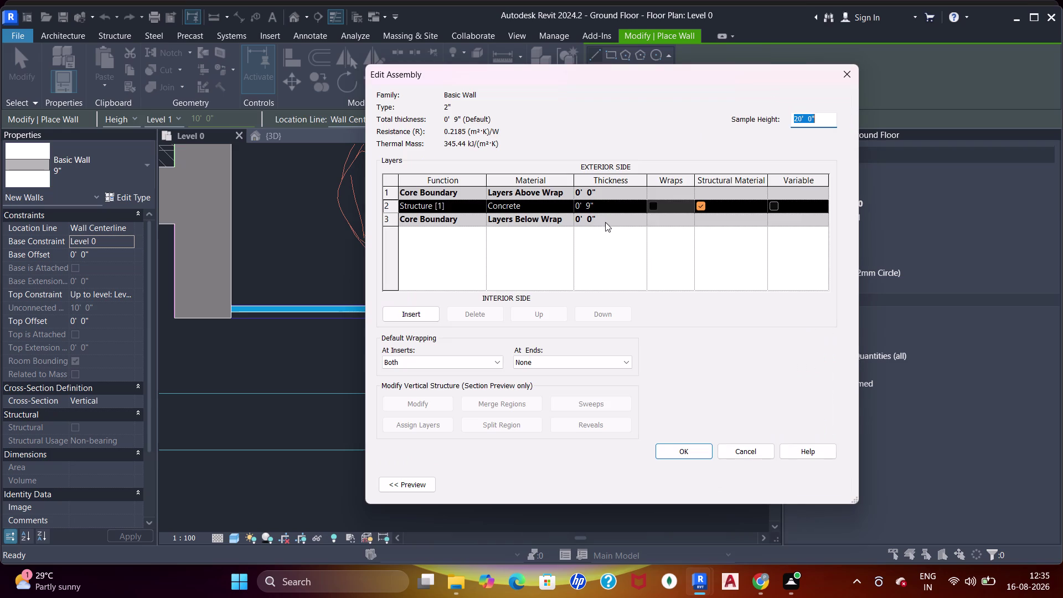
click(613, 206)
text(2")
key(Return)
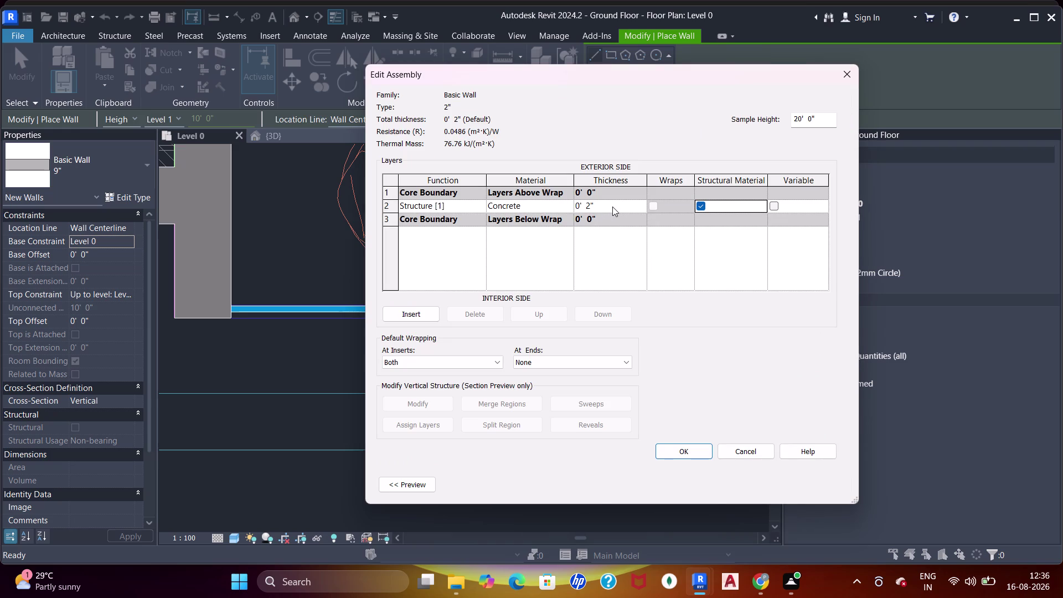
click(687, 454)
drag(816, 485, 802, 485)
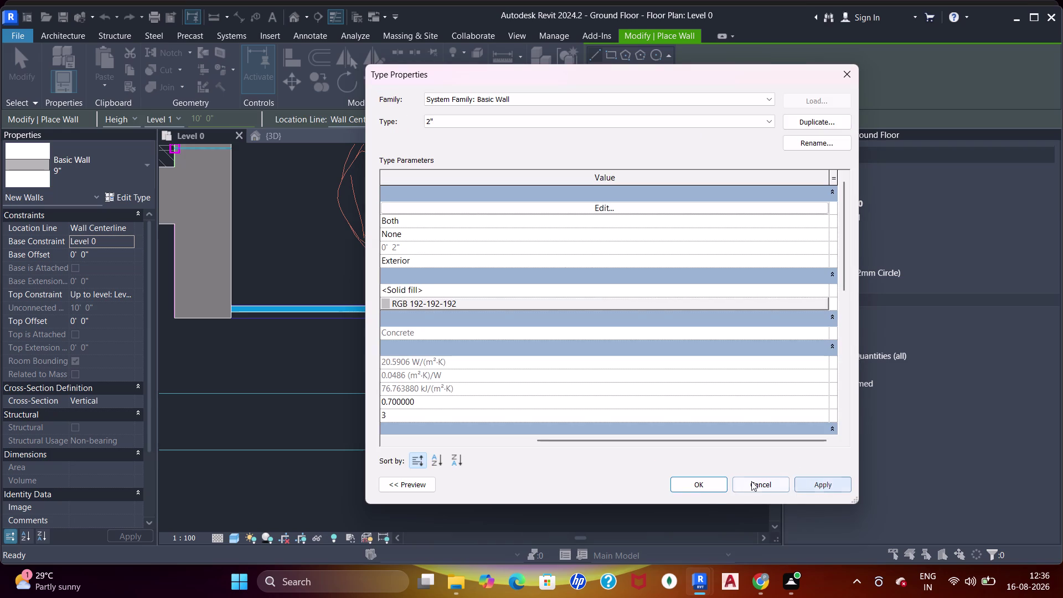
click(709, 490)
click(613, 85)
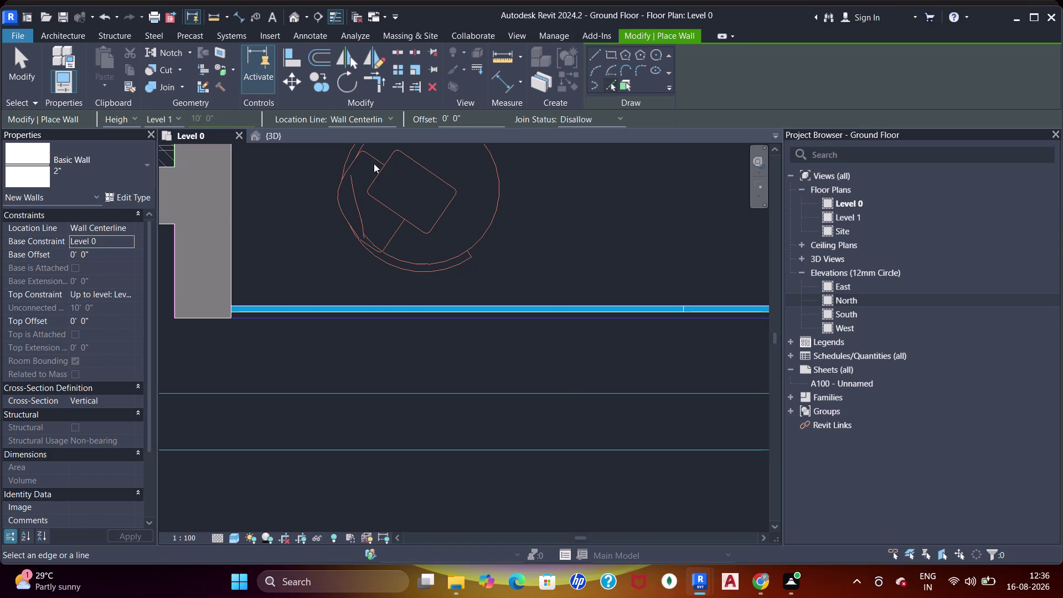
Draw a 2" Basic Wall along the curtain wall on Level 0 with Finish Face: Interior.
click(389, 122)
click(386, 167)
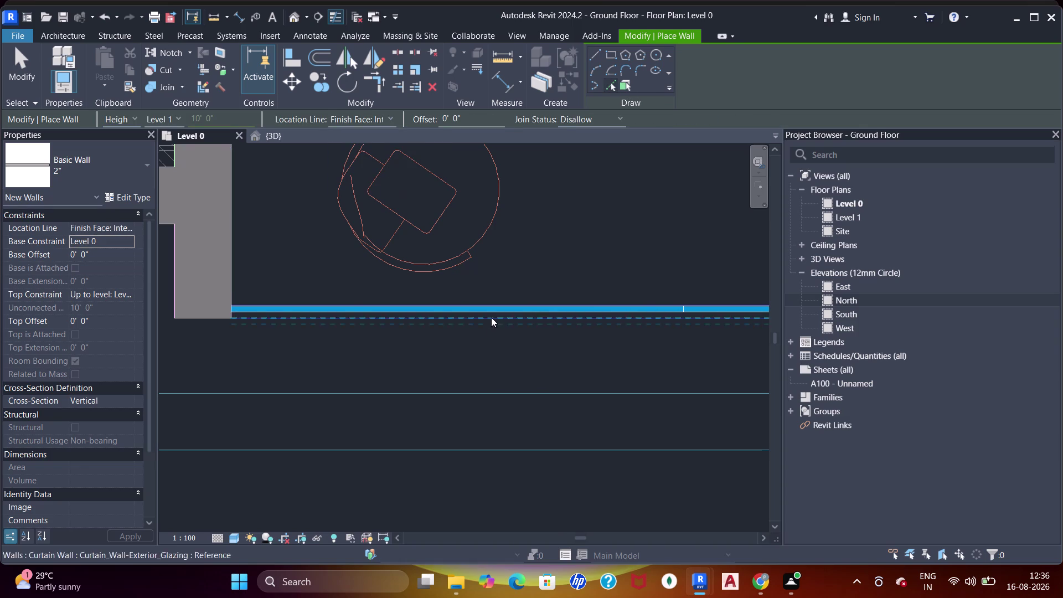
scroll(up, 3)
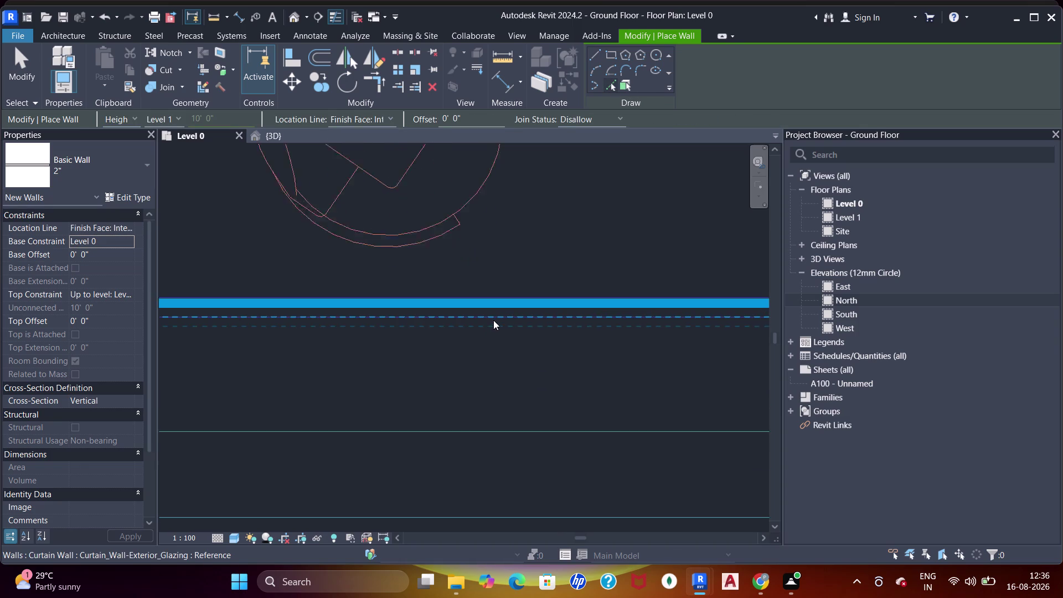
scroll(up, 3)
click(495, 321)
click(490, 315)
key(Escape)
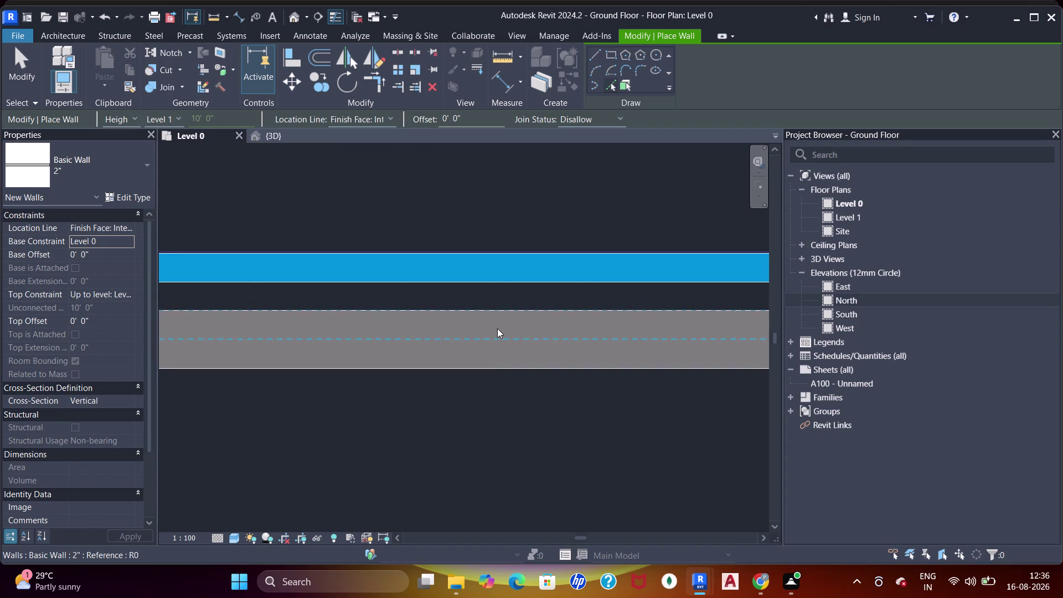
key(Escape)
key(Escape)
Select the new wall in 3D, try lowering its top, and dismiss the invalid-height error.
click(489, 367)
key(space)
scroll(down, 3)
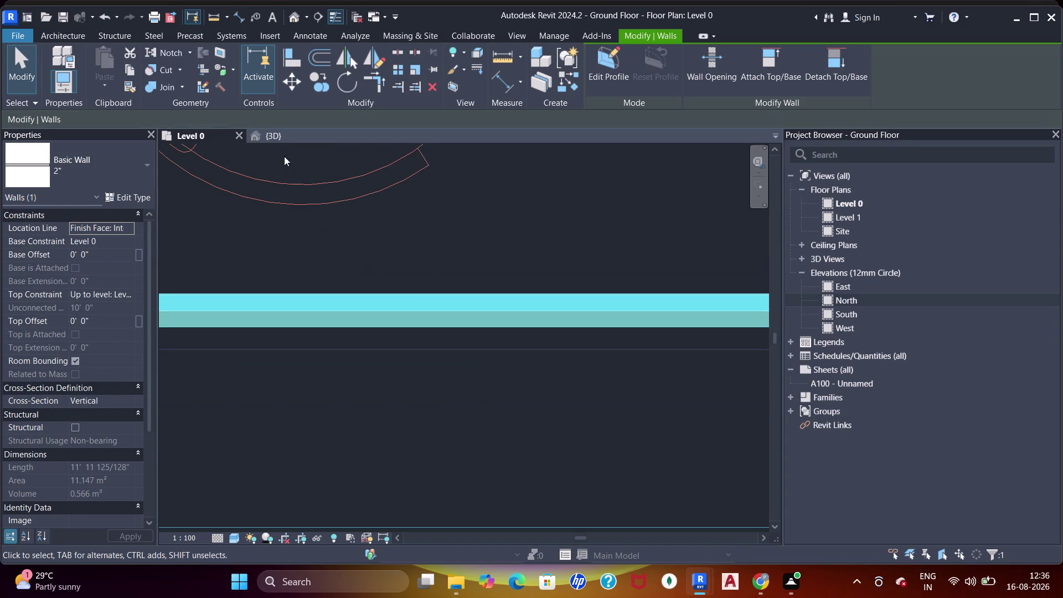
click(266, 138)
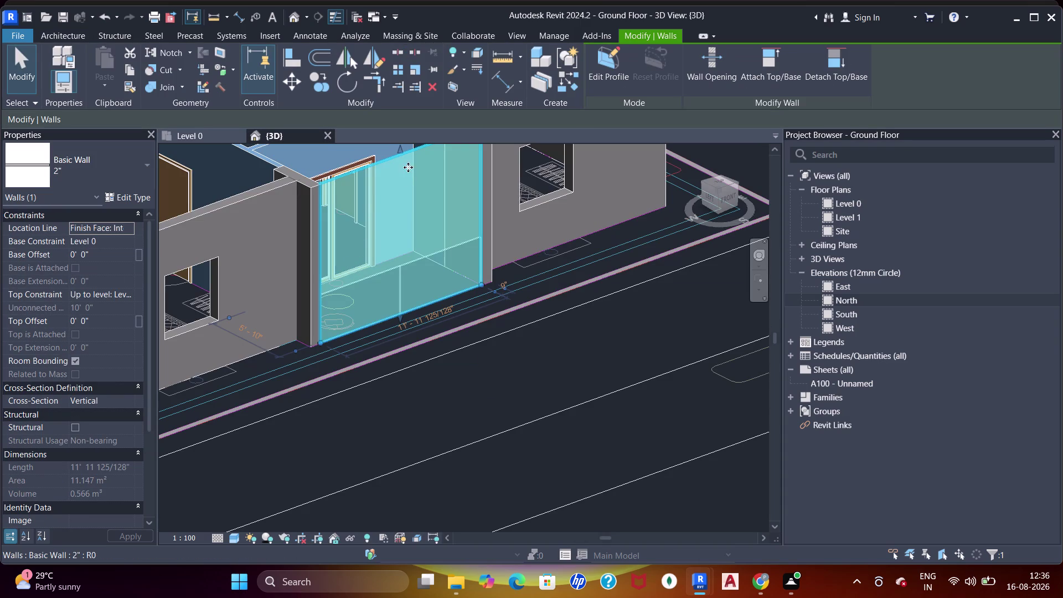
drag(406, 151, 427, 309)
scroll(up, 3)
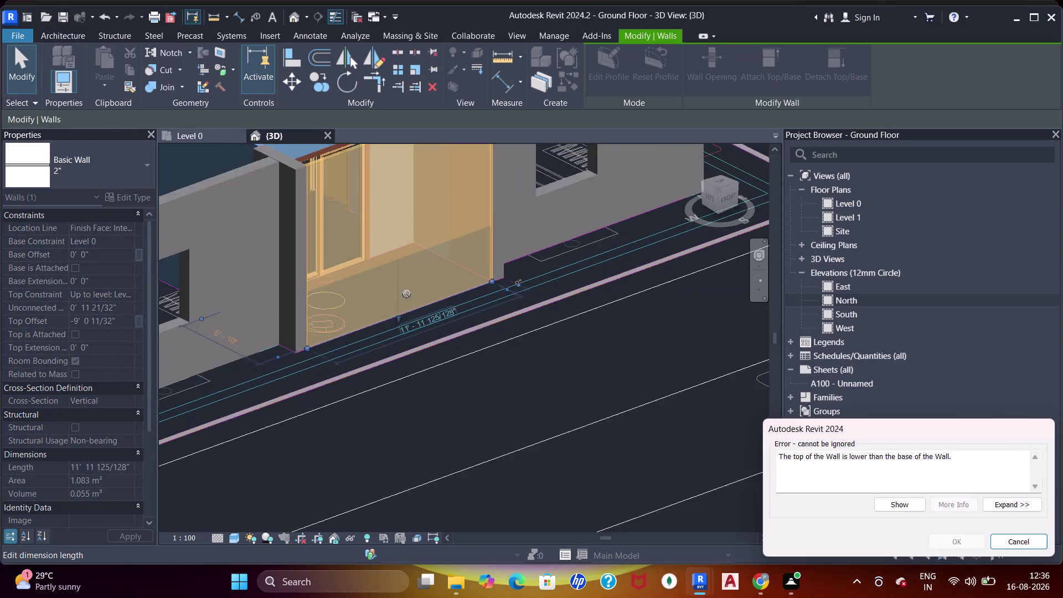
click(1000, 539)
scroll(down, 3)
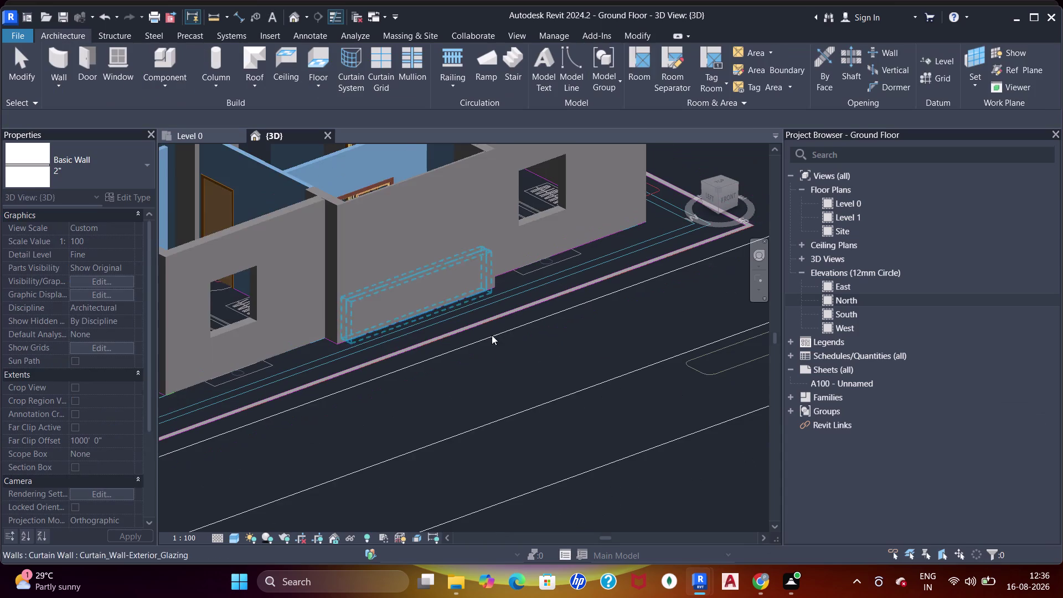
Drag the 2" wall's top handle down to a low sill height.
click(394, 200)
drag(412, 175, 422, 292)
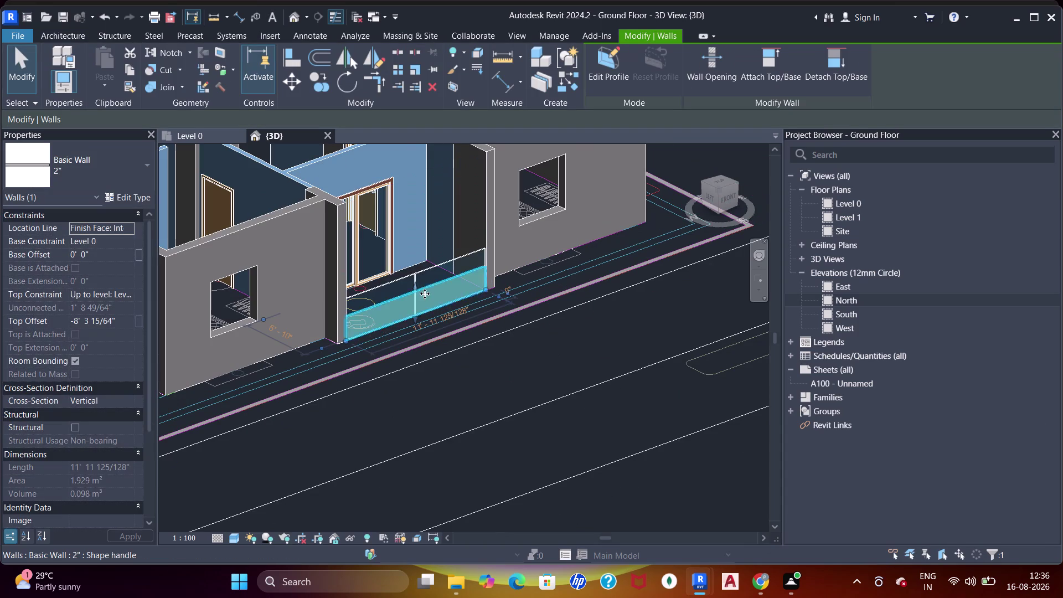
scroll(up, 3)
drag(413, 291, 418, 314)
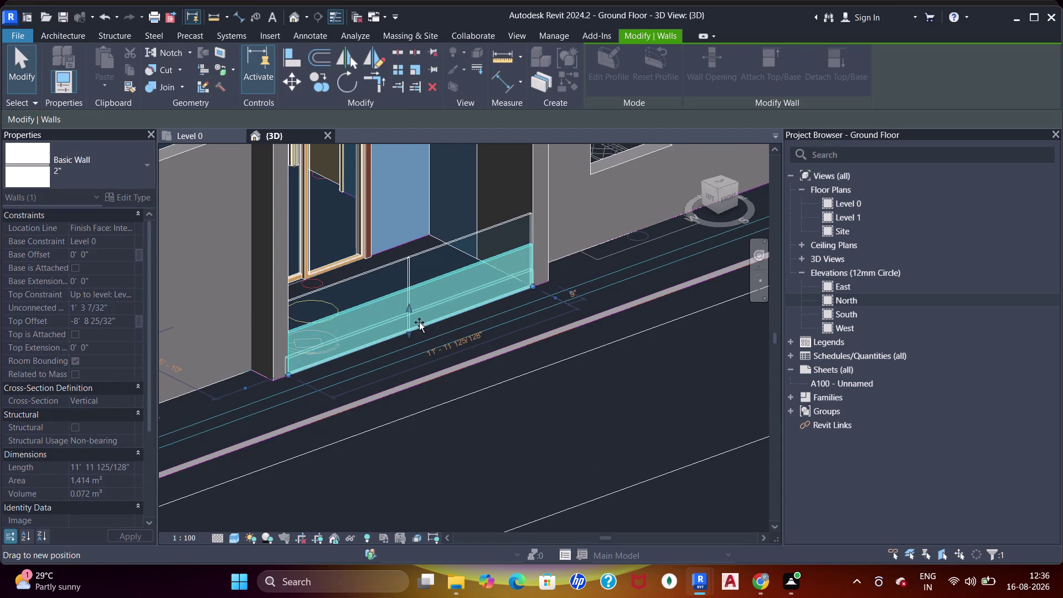
scroll(up, 3)
drag(407, 289, 409, 311)
scroll(up, 3)
scroll(down, 3)
Orbit around the glazing base and select the curtain wall and imported plan drawing.
middle_drag(399, 316, 533, 289)
scroll(down, 3)
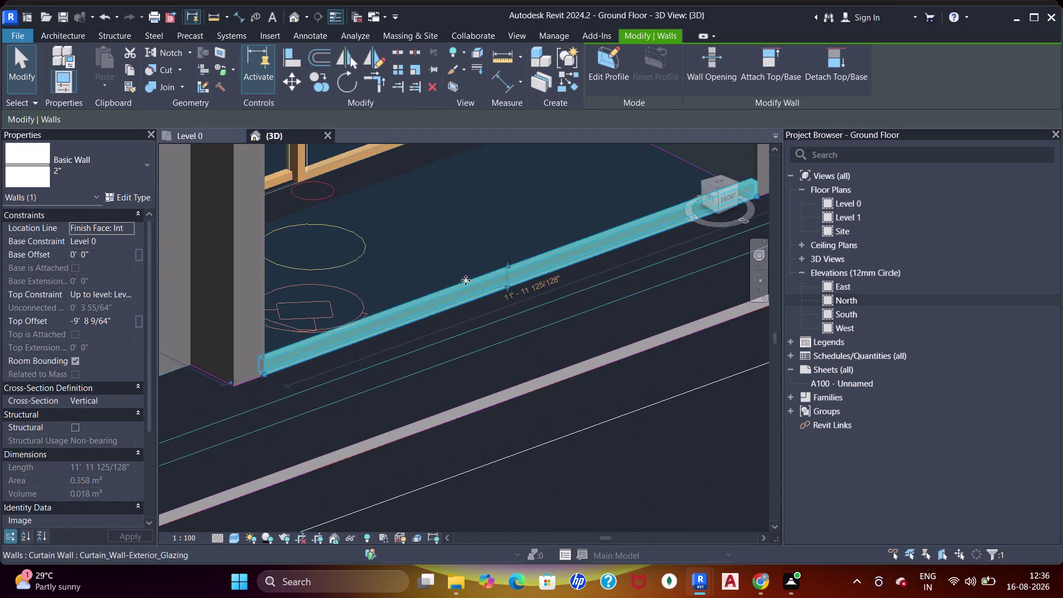
middle_drag(465, 280, 414, 306)
key(Escape)
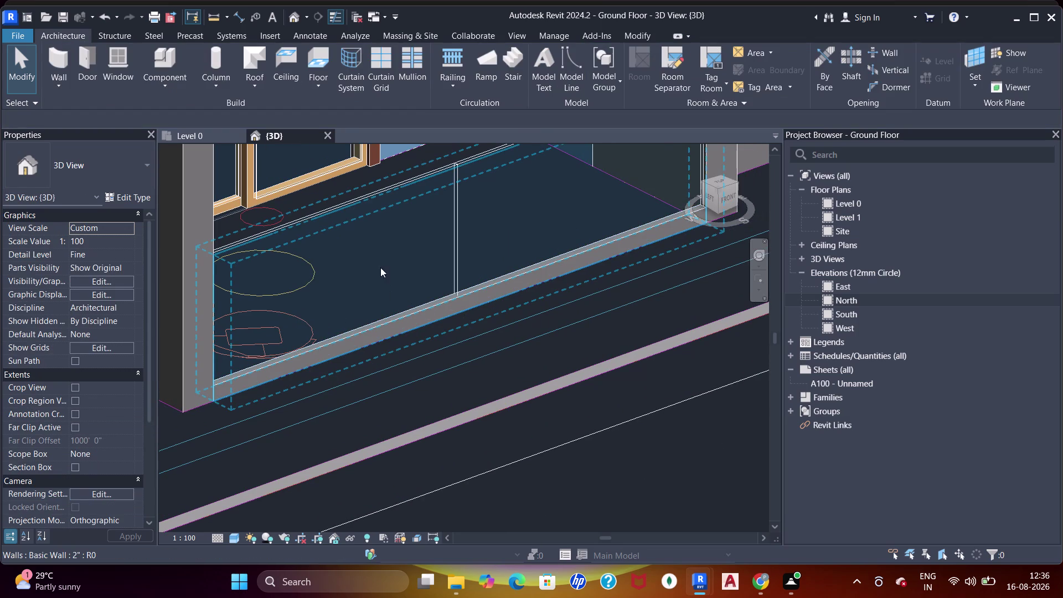
click(361, 213)
middle_drag(507, 326, 481, 326)
scroll(up, 3)
middle_drag(489, 349, 459, 278)
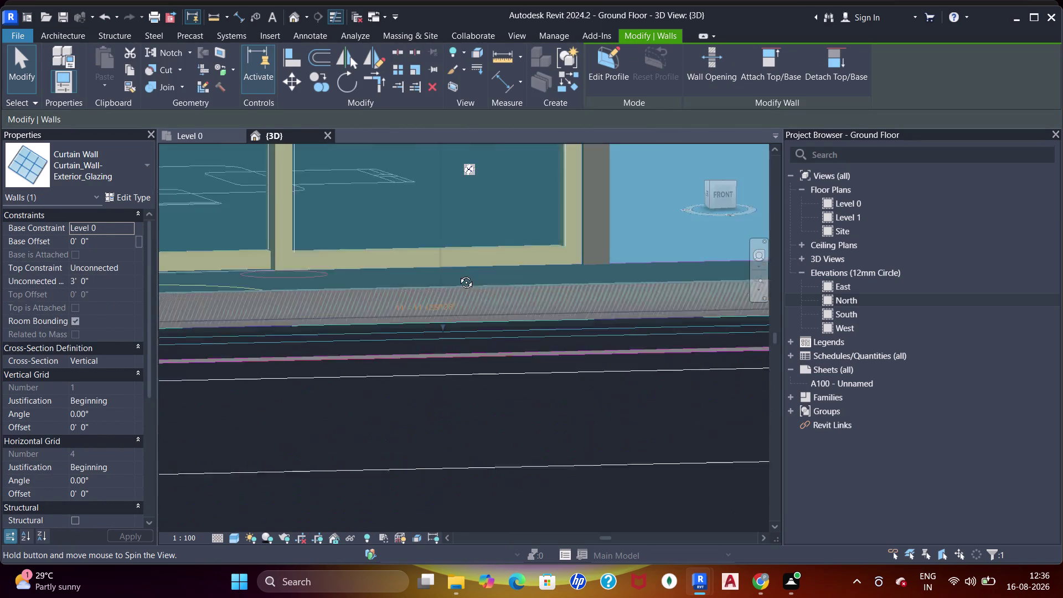
middle_drag(459, 278, 435, 285)
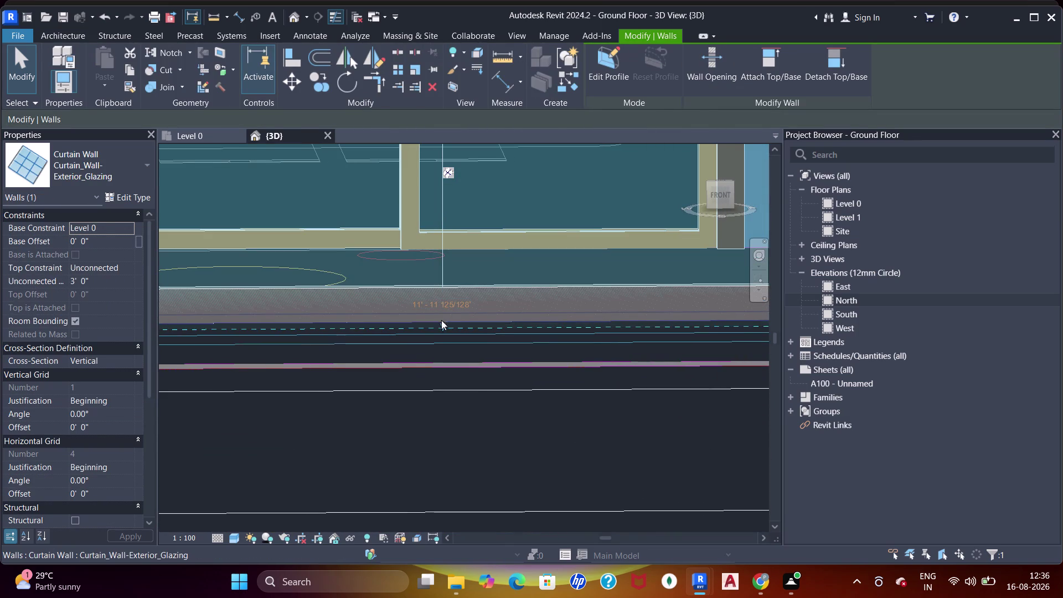
click(435, 386)
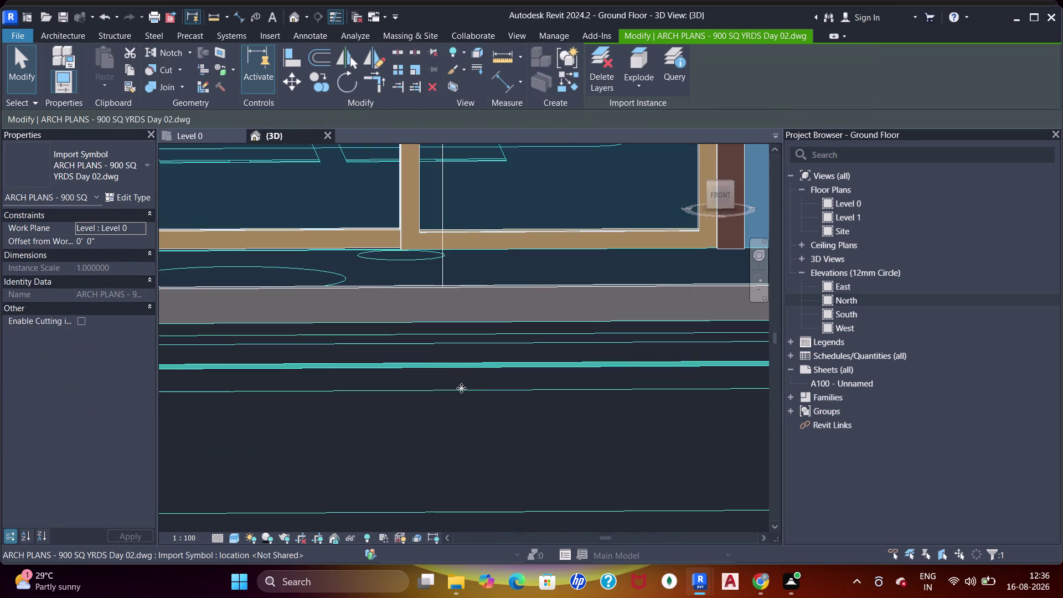
Isolate the selected elements, retry the low wall's height, and dismiss the invalid-height error.
key(h)
key(h)
click(431, 296)
scroll(up, 3)
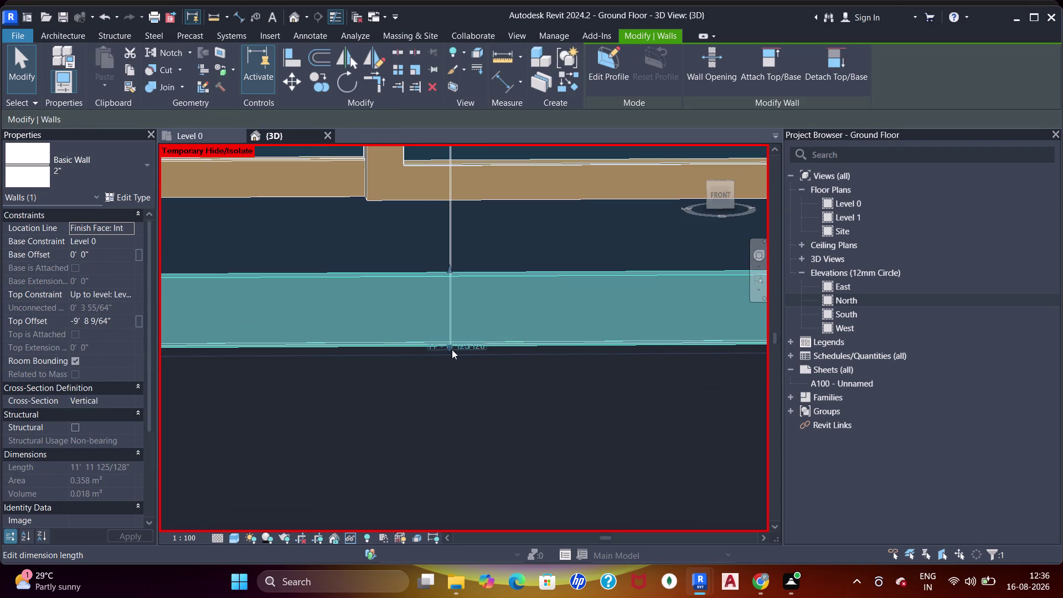
drag(452, 347, 448, 297)
key(Escape)
scroll(up, 3)
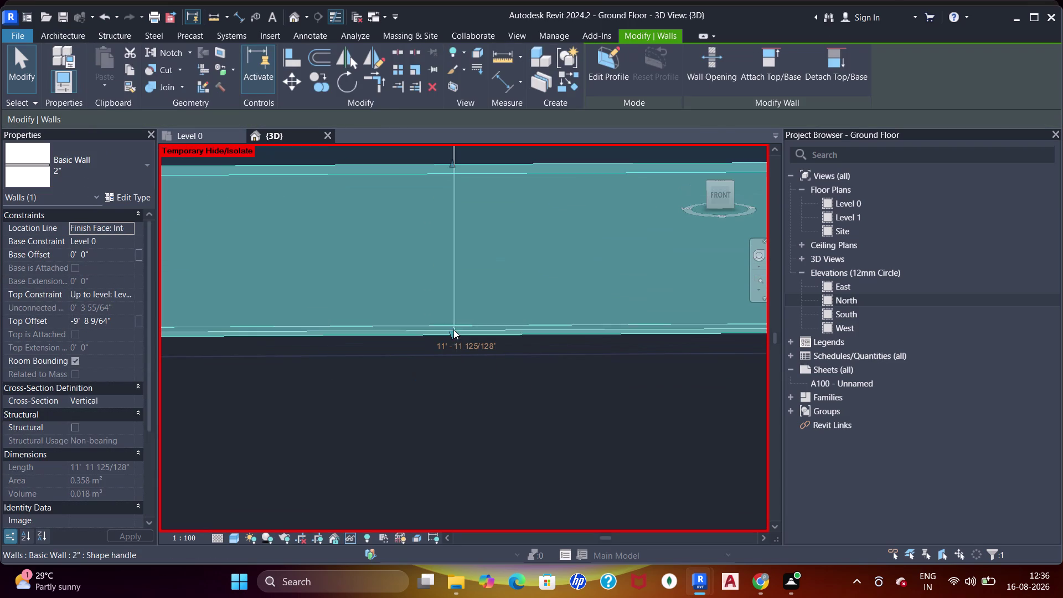
drag(453, 329, 447, 166)
click(449, 163)
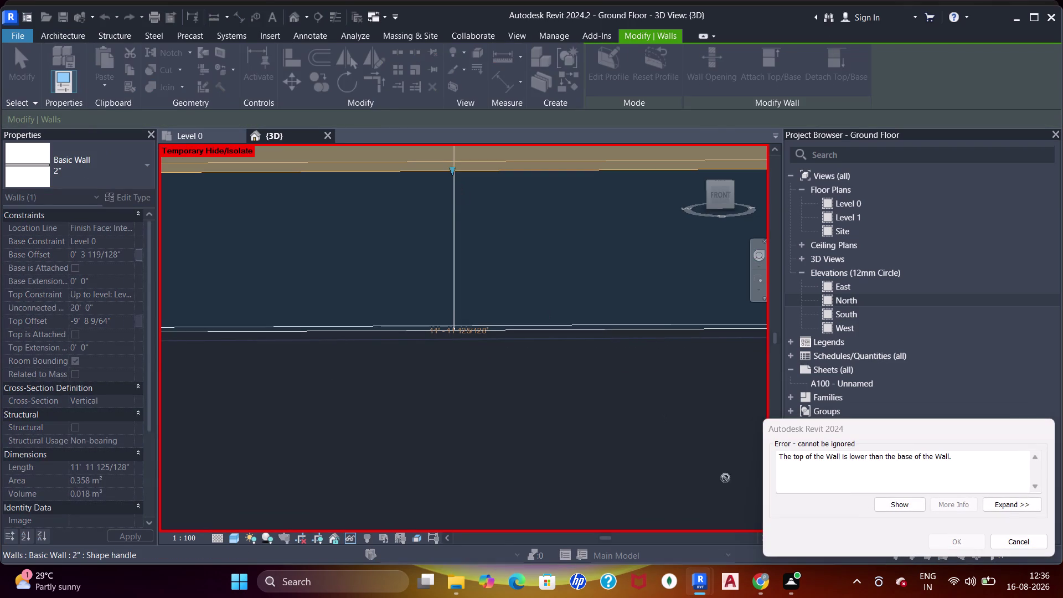
click(1003, 537)
scroll(down, 3)
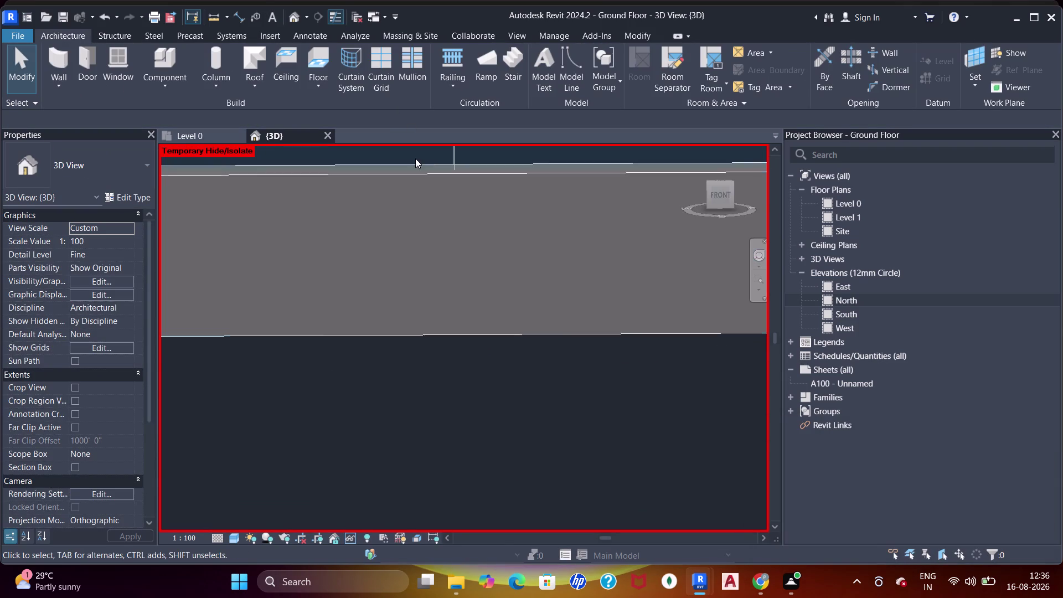
Select a curtain wall grid line and the glazed curtain wall, nudging its handles.
middle_drag(422, 174, 446, 306)
click(471, 262)
click(477, 236)
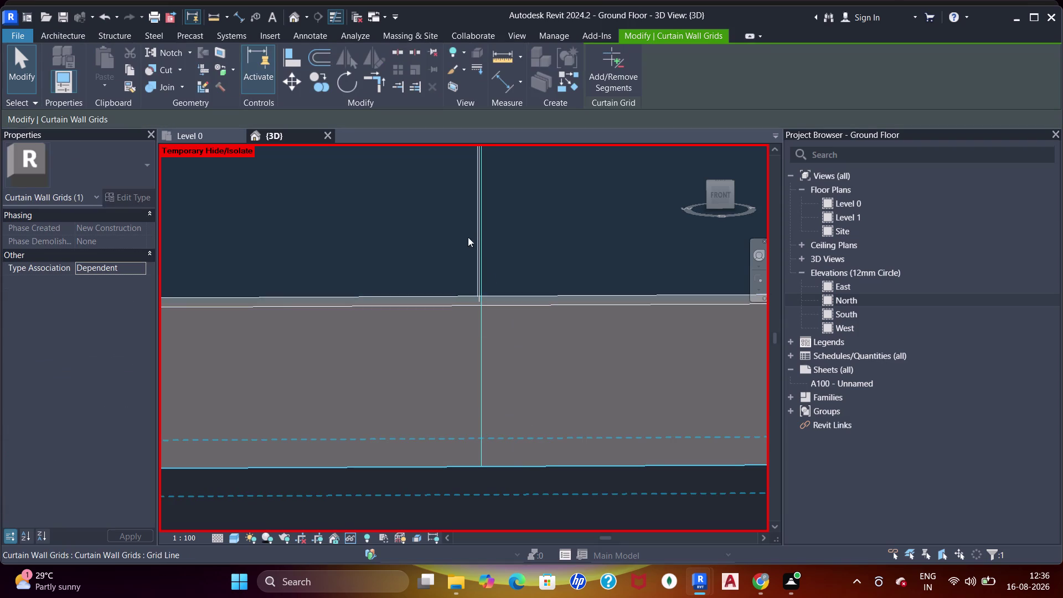
scroll(down, 3)
scroll(down, 3)
key(Escape)
click(456, 175)
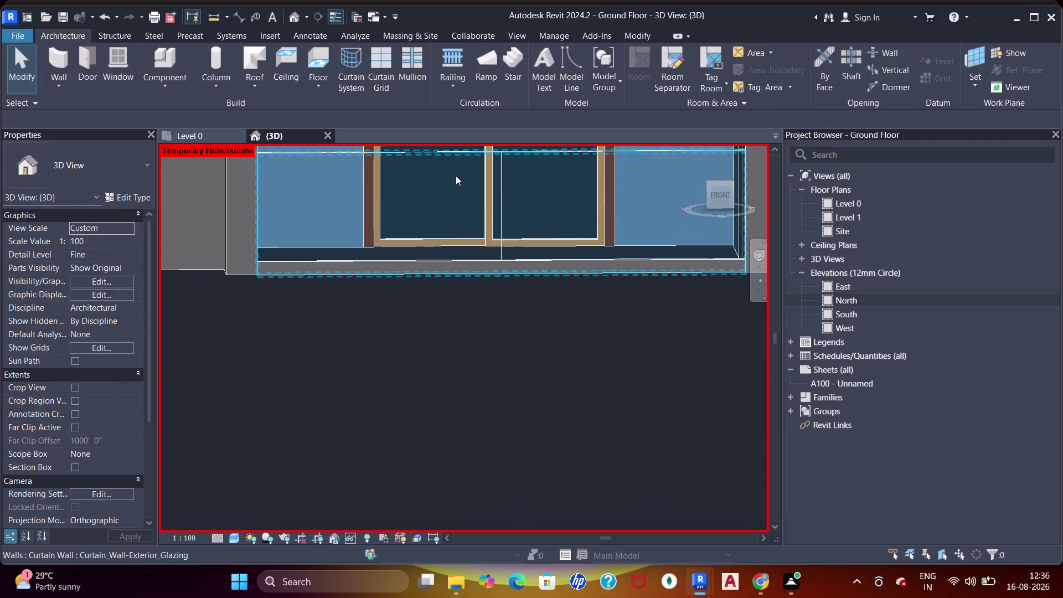
scroll(up, 3)
drag(490, 270, 493, 258)
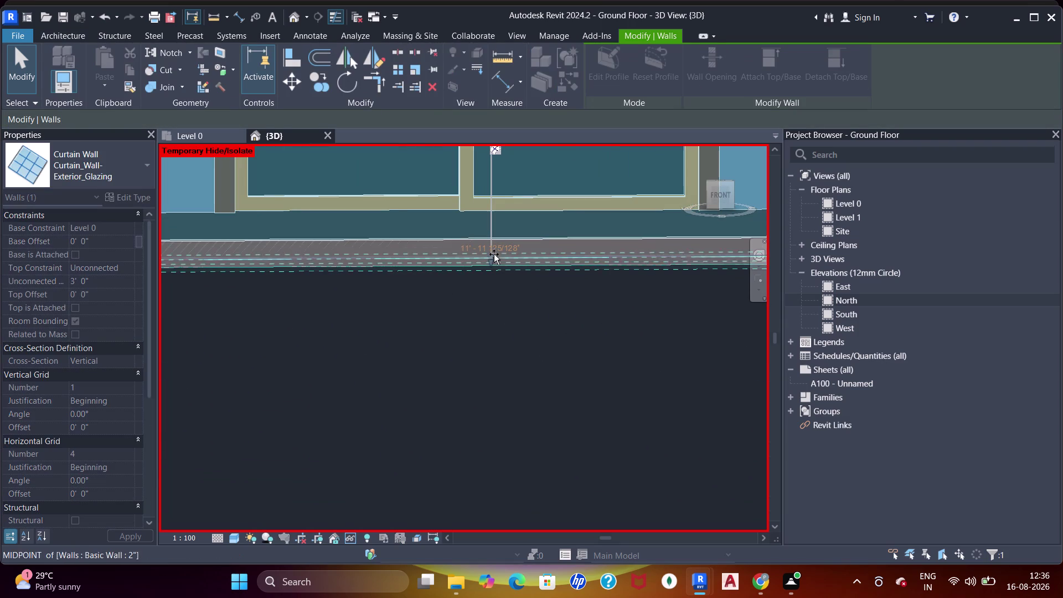
drag(494, 257, 495, 244)
scroll(down, 3)
key(Escape)
Orbit to the glazing corner and show the model in Hidden Line style.
middle_drag(448, 357, 537, 390)
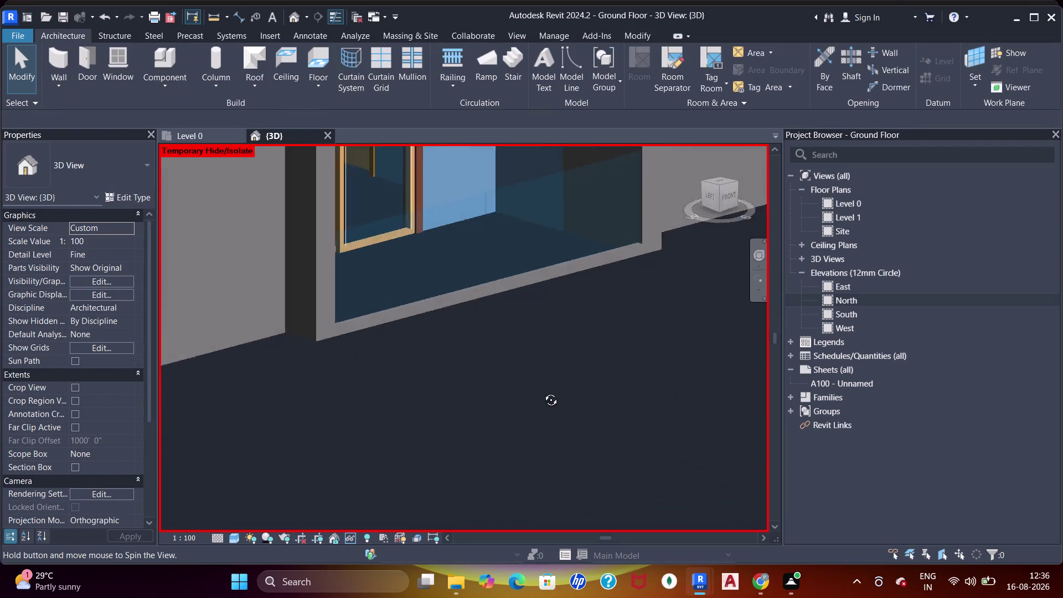
middle_drag(537, 390, 564, 403)
key(h)
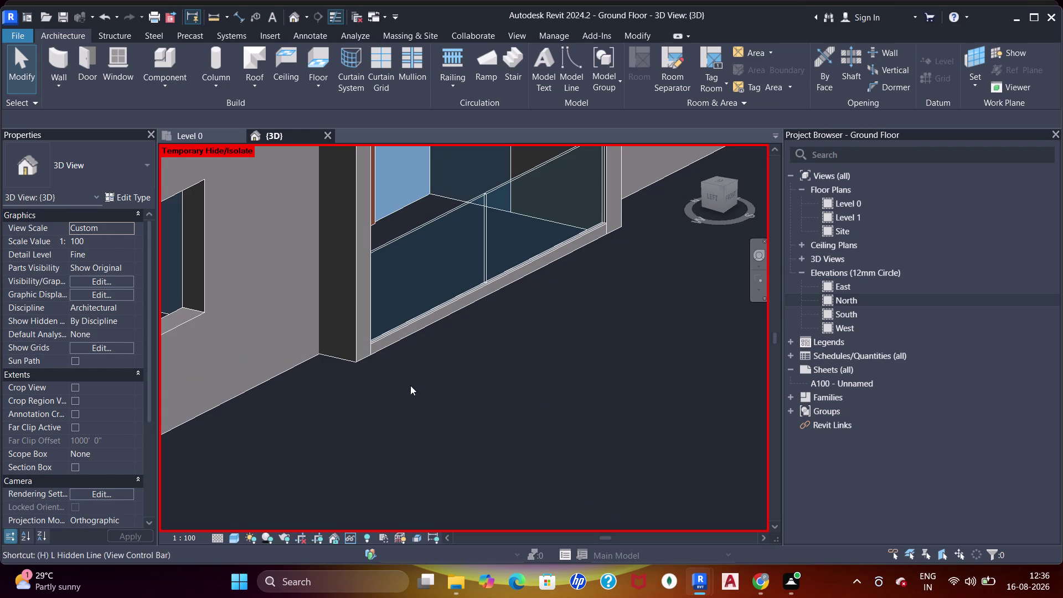
key(h)
key(h)
key(Escape)
Try Join Geometry on two pairs of wall elements, then cancel.
key(j)
key(j)
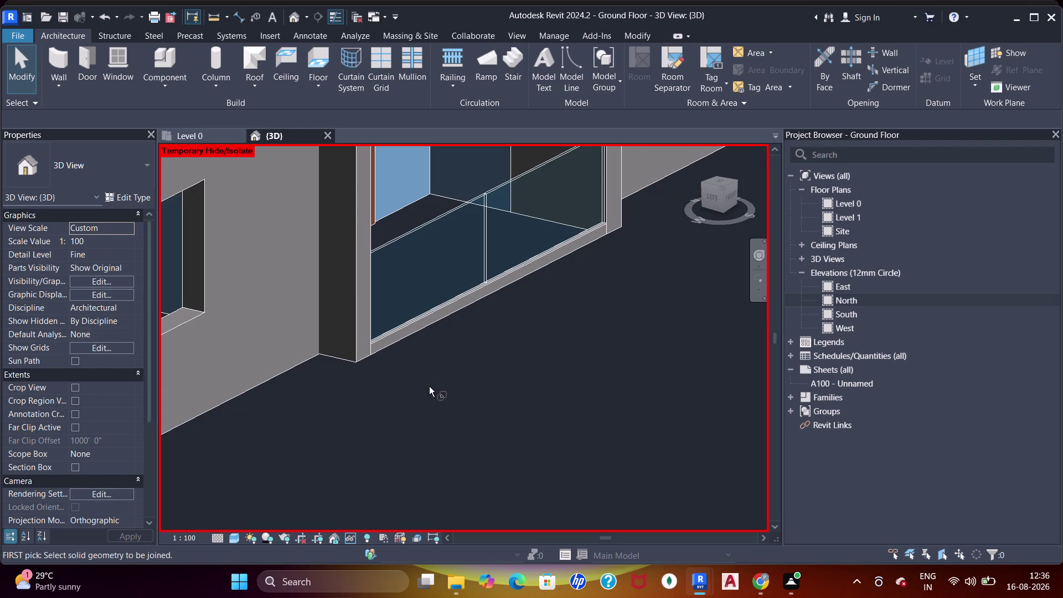
click(369, 359)
click(378, 351)
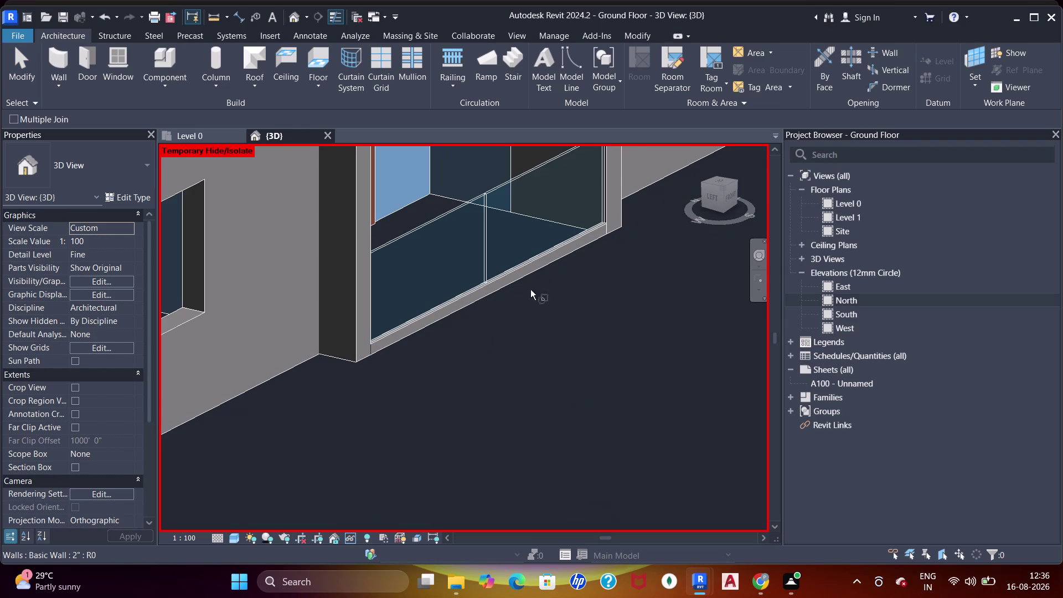
click(598, 236)
click(608, 224)
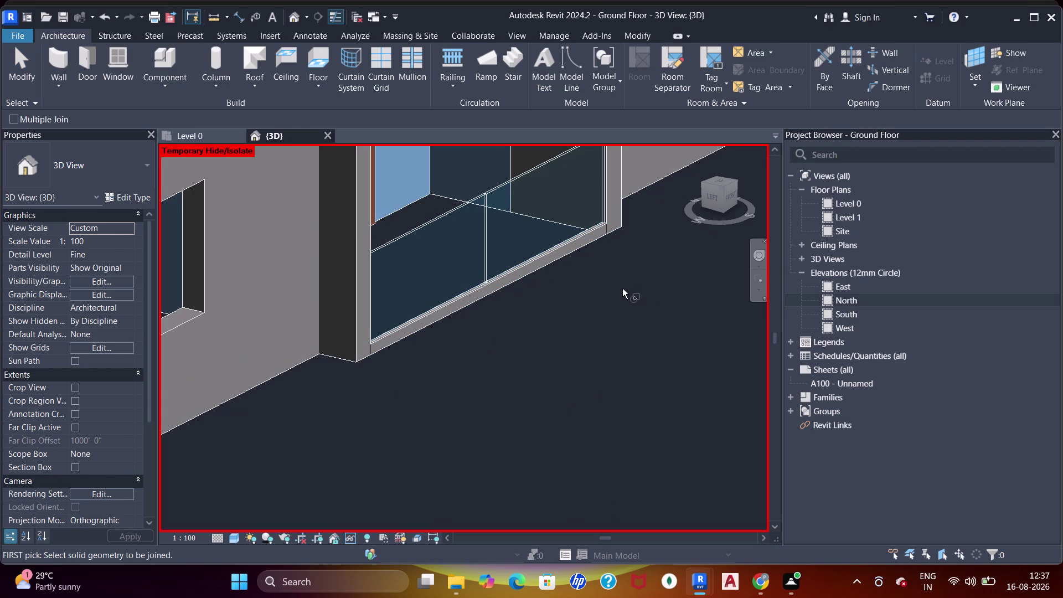
key(Escape)
Align the 2" wall's edges to the reference edges at both corners in 3D.
key(a)
key(a)
key(a)
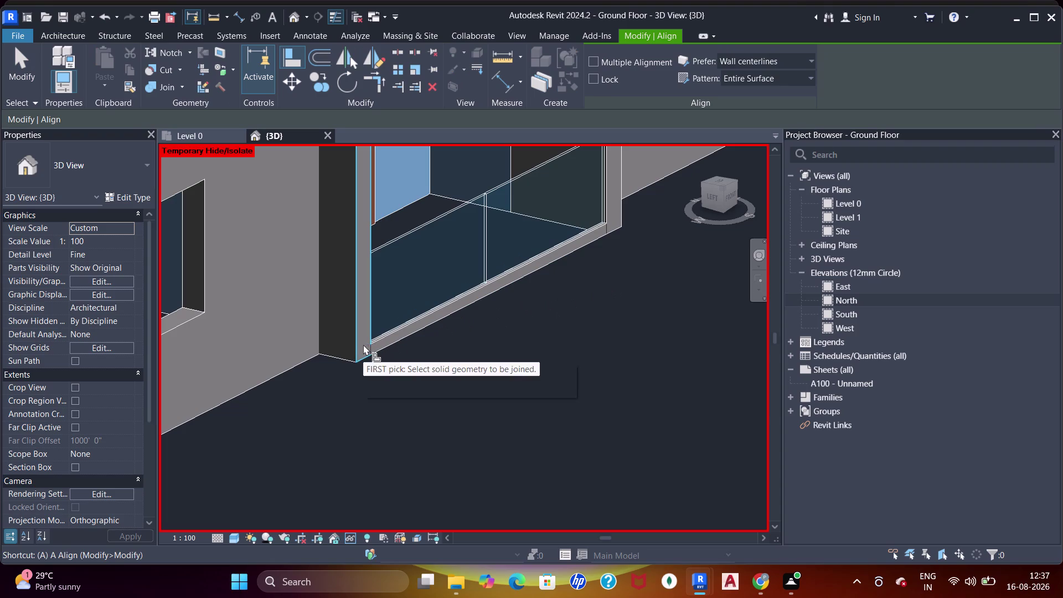
click(364, 345)
click(382, 347)
scroll(up, 3)
middle_drag(589, 338, 577, 384)
click(611, 228)
click(586, 267)
key(Escape)
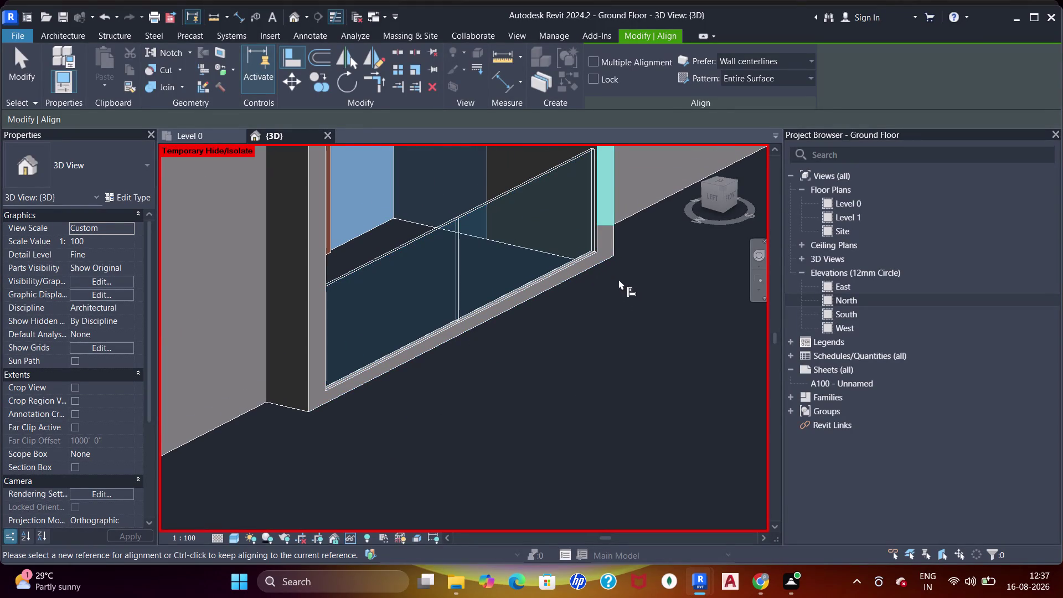
Orbit the model for a wider view of the apartment walls.
middle_drag(632, 361, 604, 409)
scroll(down, 3)
middle_drag(533, 374, 251, 364)
key(Escape)
middle_drag(334, 384, 668, 364)
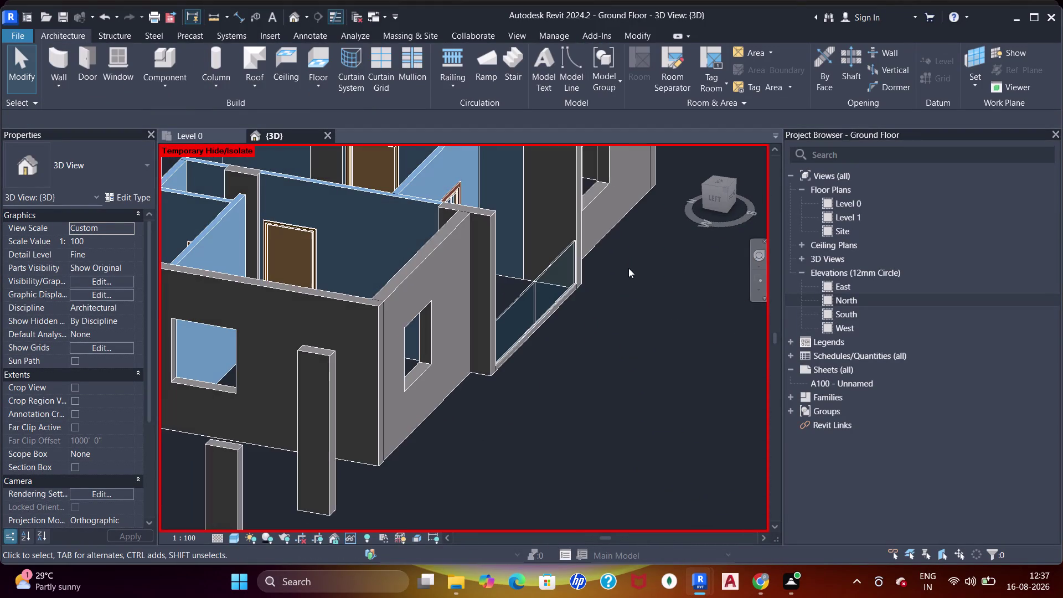
Select the thin 2" wall and return to the Level 0 floor plan.
scroll(up, 3)
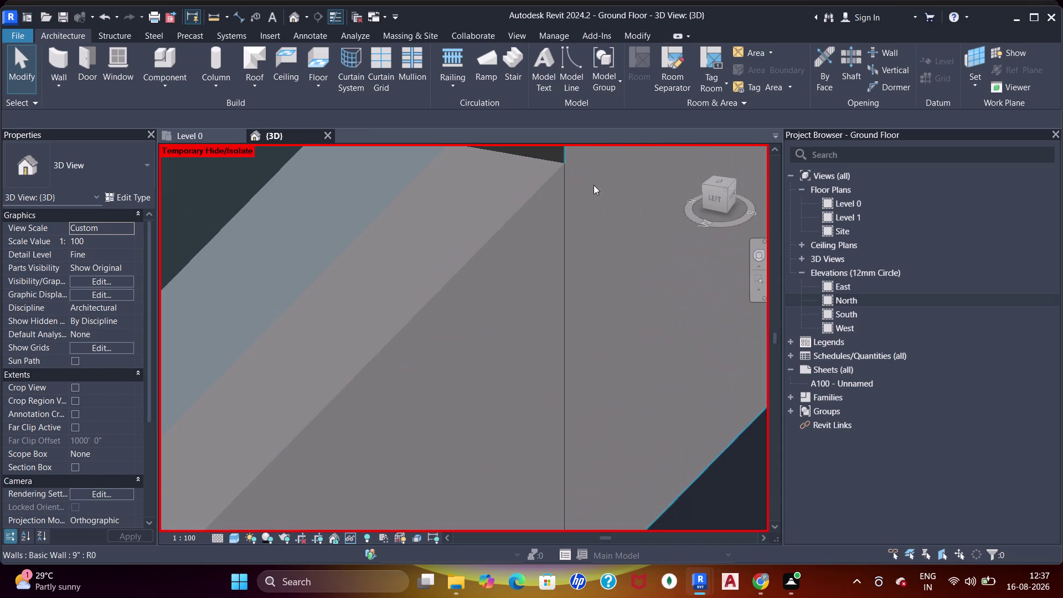
scroll(up, 3)
scroll(up, 3)
click(562, 202)
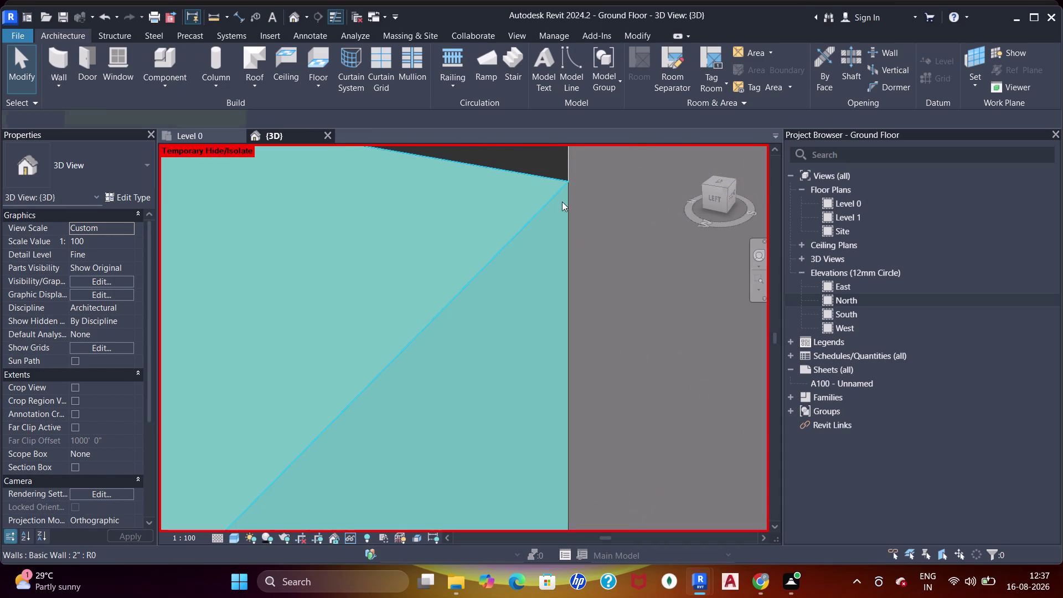
scroll(down, 3)
click(214, 141)
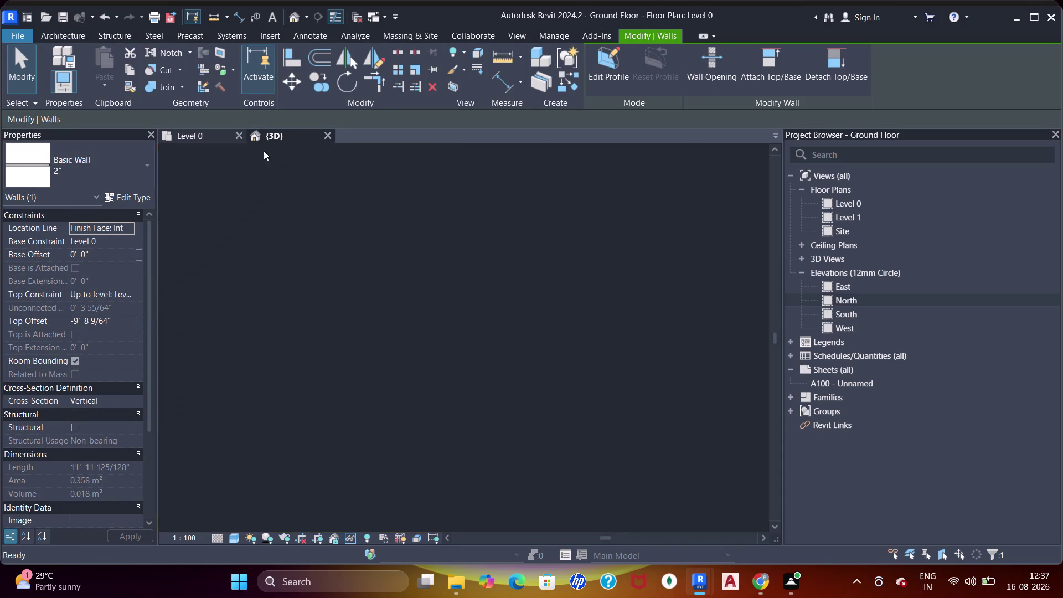
Drag the short wall's end toward the curtain wall and dismiss the join warning.
scroll(down, 3)
middle_drag(657, 269, 449, 278)
middle_drag(731, 267, 602, 272)
scroll(up, 3)
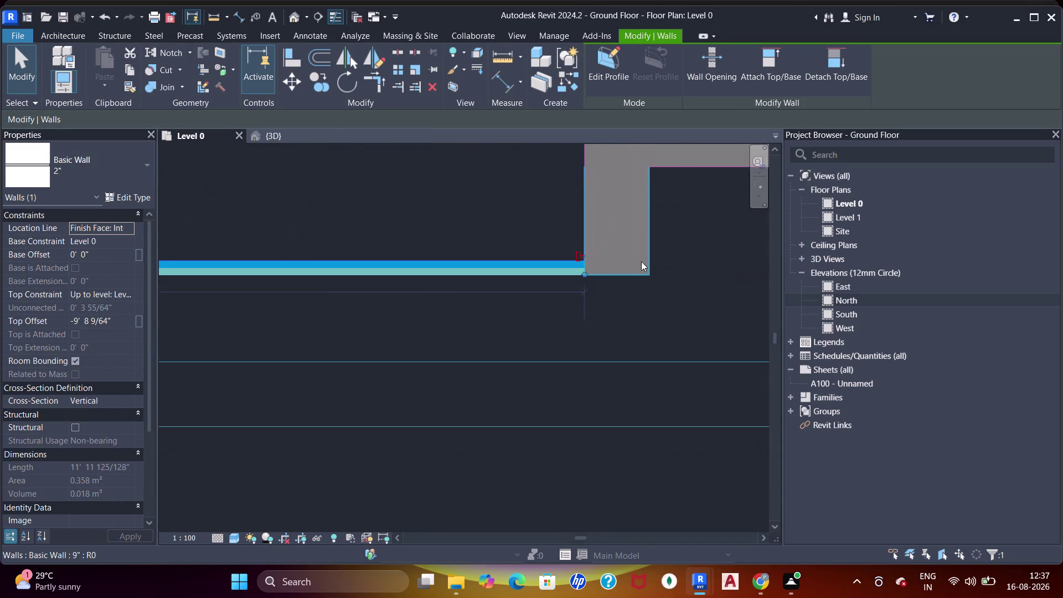
scroll(up, 3)
drag(579, 271, 559, 272)
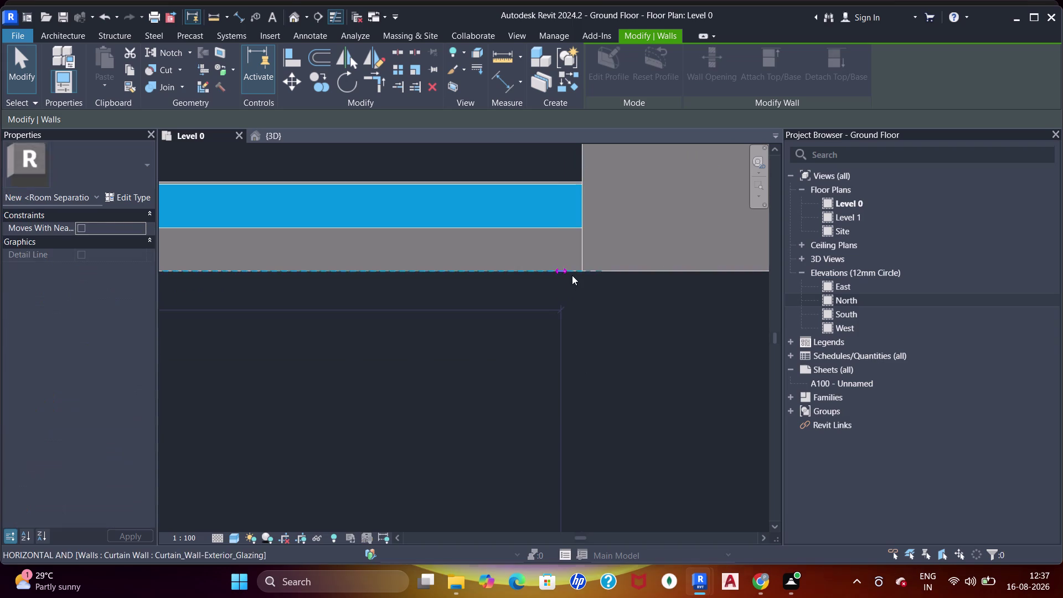
key(a)
key(a)
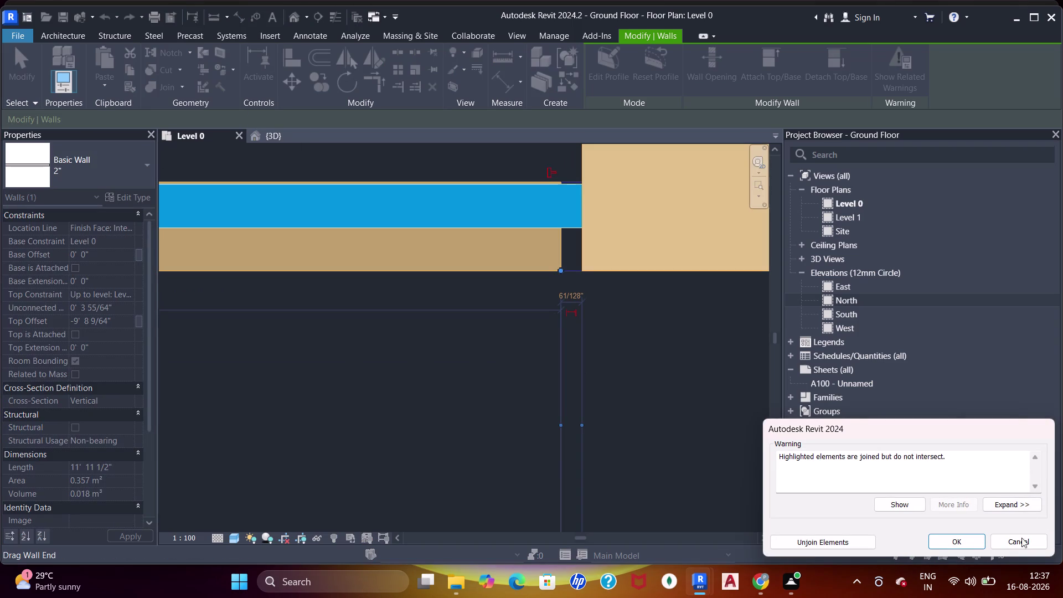
click(965, 541)
Align the short wall's end to the curtain wall edge using AA.
middle_drag(630, 273, 639, 318)
key(a)
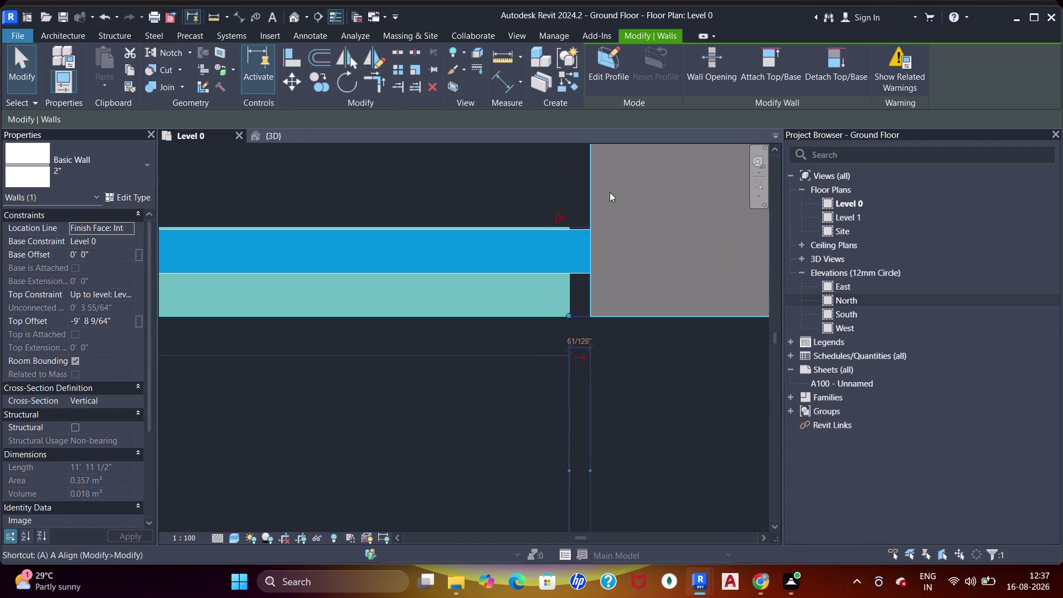
text(aa)
click(592, 179)
click(573, 291)
Pan to the junction's other side, pick another reference edge, and exit Align.
scroll(down, 3)
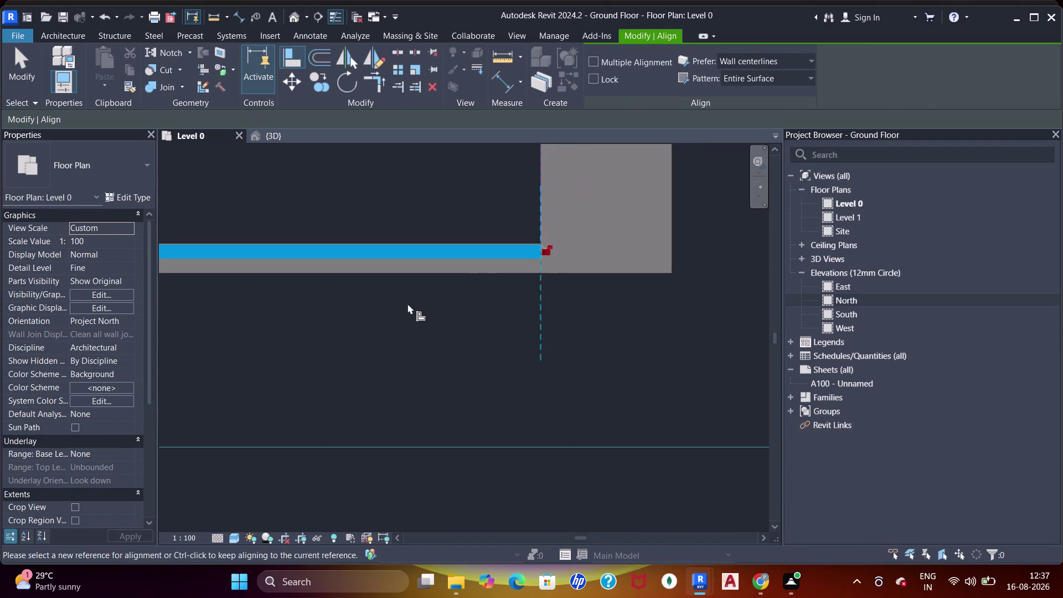
middle_drag(428, 320, 743, 332)
middle_drag(370, 329, 776, 342)
middle_drag(341, 346, 837, 348)
scroll(up, 3)
click(578, 259)
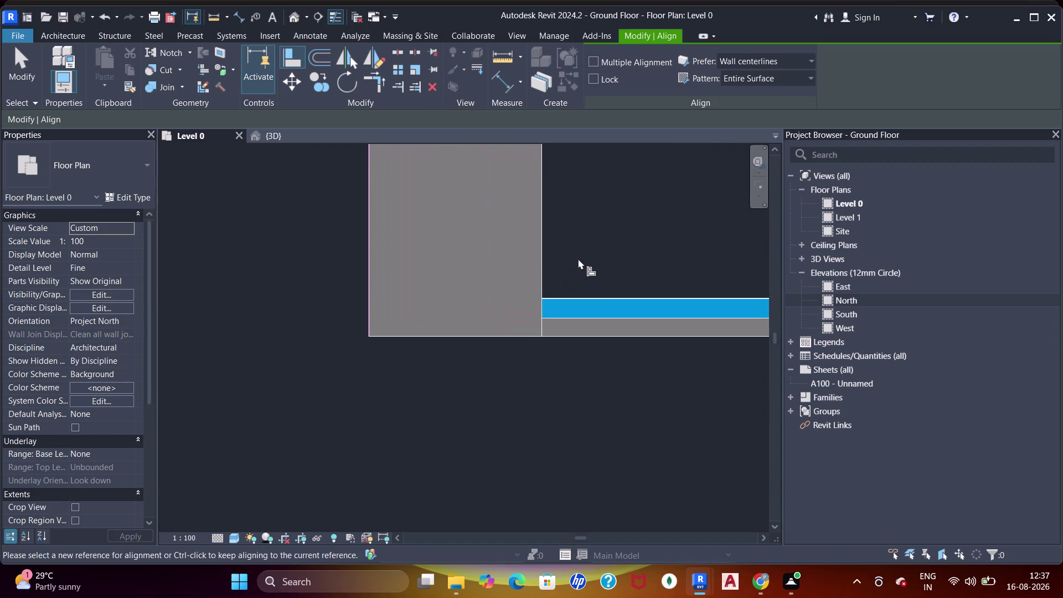
key(Escape)
key(Escape)
Clear the selection and switch back to the 3D view.
click(564, 339)
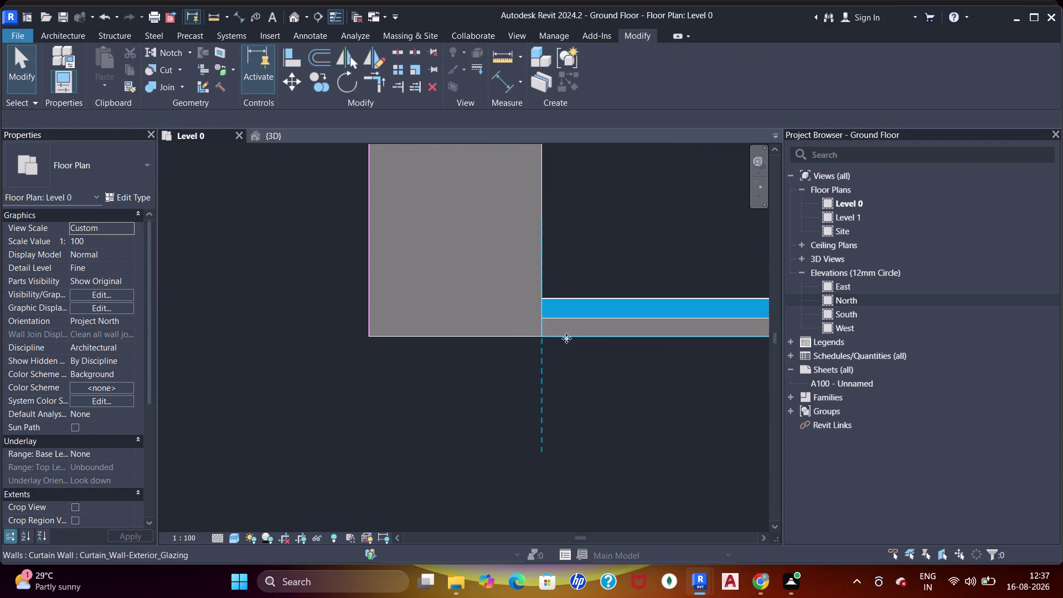
key(Escape)
click(273, 135)
scroll(down, 3)
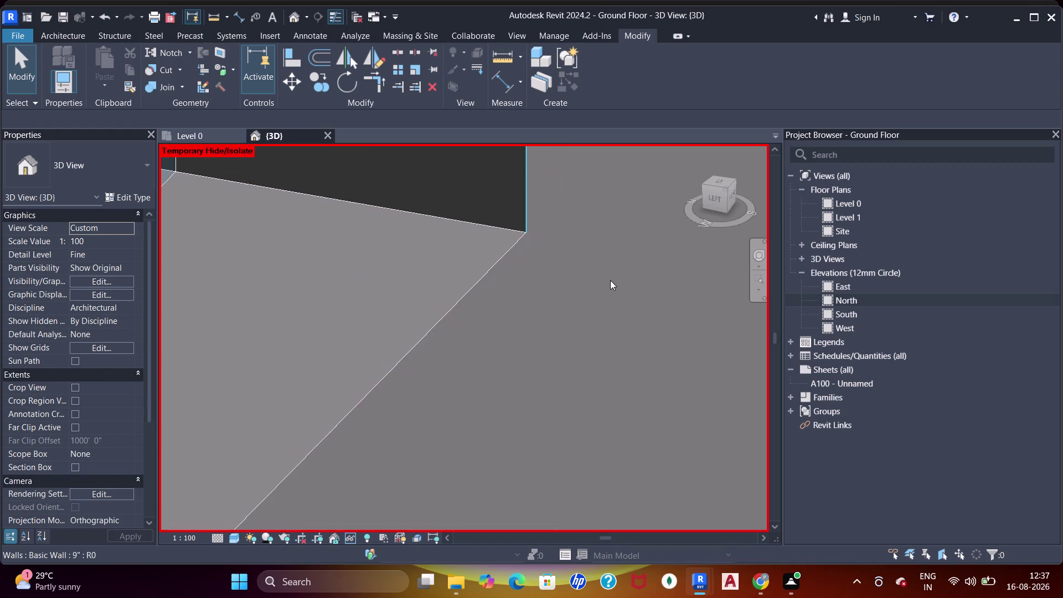
scroll(down, 3)
scroll(down, 3)
middle_drag(402, 391, 536, 244)
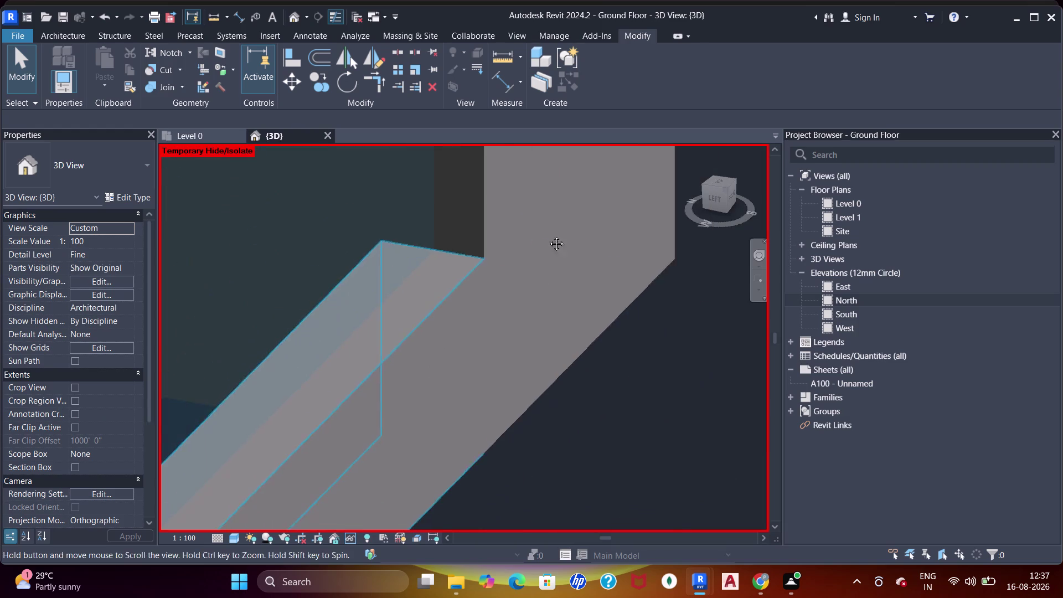
scroll(up, 3)
middle_drag(537, 244, 559, 230)
scroll(down, 3)
middle_drag(396, 363, 581, 197)
scroll(down, 3)
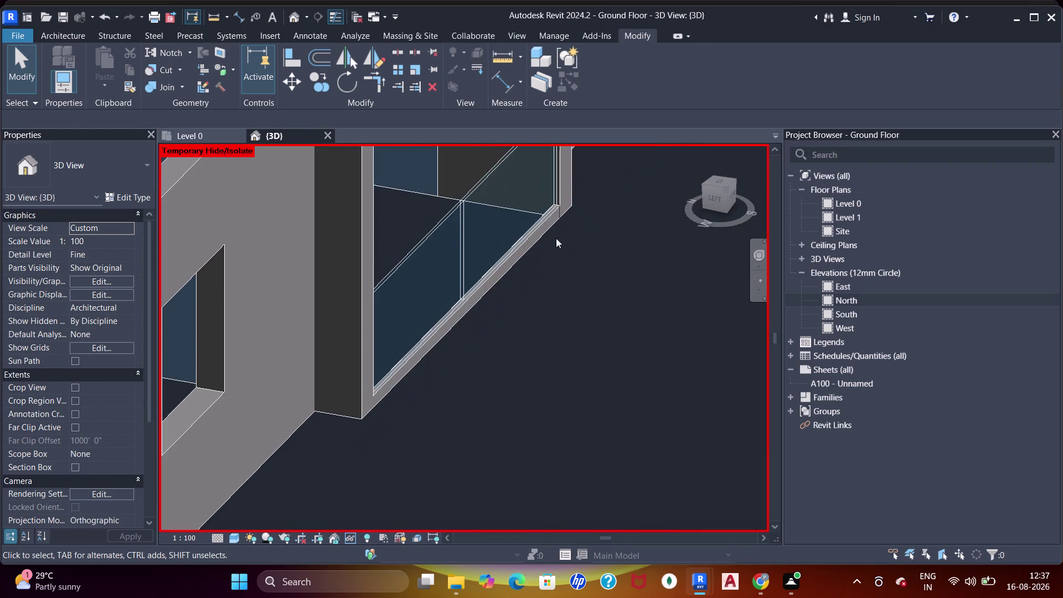
scroll(down, 3)
middle_drag(656, 331, 350, 338)
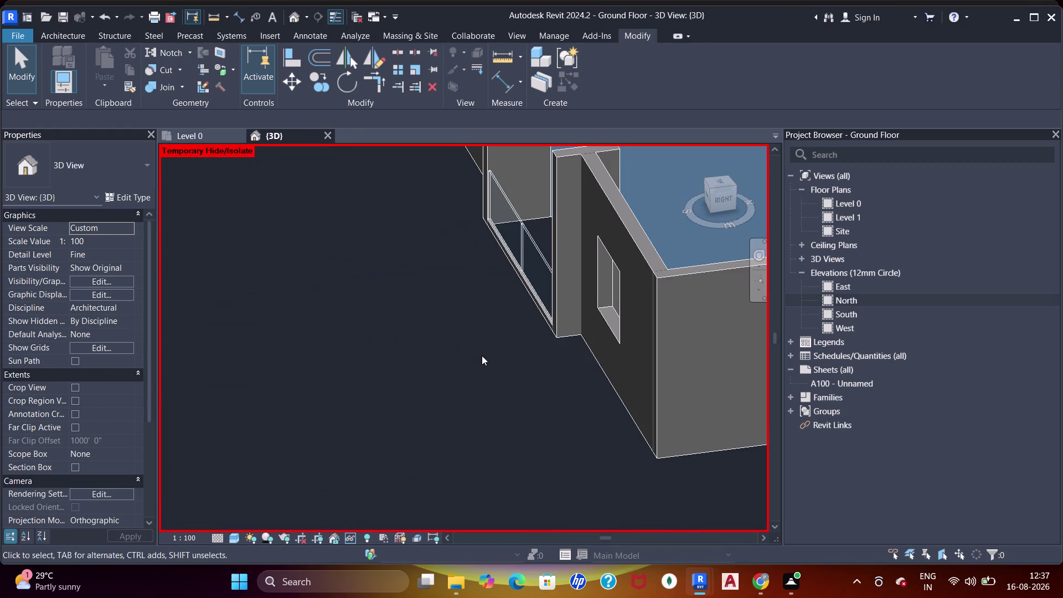
scroll(down, 3)
middle_drag(388, 345, 639, 326)
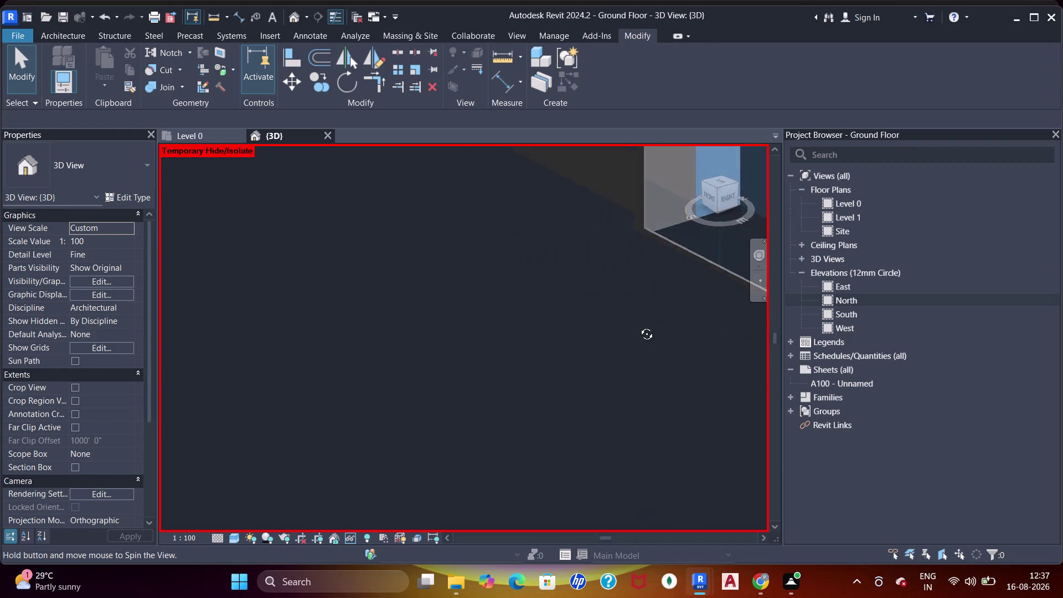
middle_drag(638, 326, 648, 320)
scroll(down, 3)
middle_drag(417, 305, 561, 316)
scroll(down, 3)
middle_drag(679, 261, 350, 373)
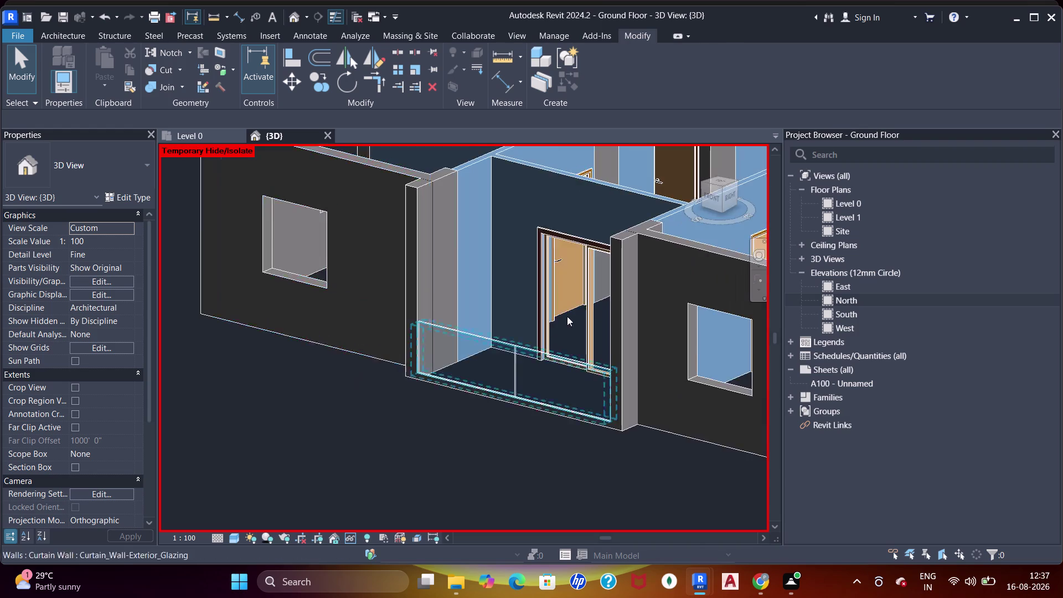
middle_drag(567, 317, 563, 395)
scroll(down, 3)
middle_drag(332, 351, 473, 340)
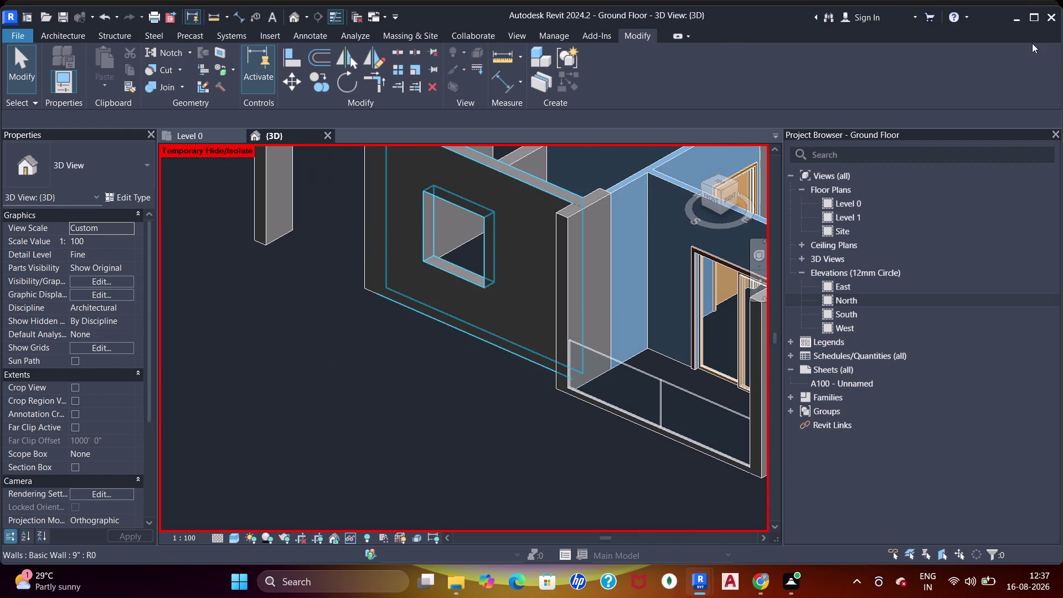
scroll(down, 3)
middle_drag(650, 316, 400, 427)
middle_drag(519, 418, 548, 285)
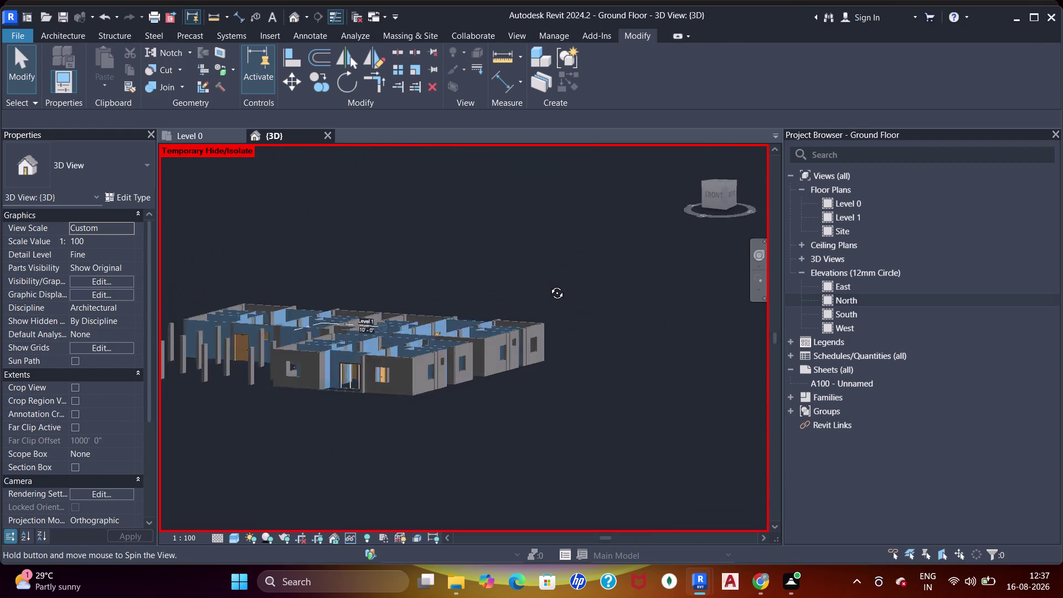
middle_drag(548, 285, 404, 364)
middle_drag(399, 377, 510, 383)
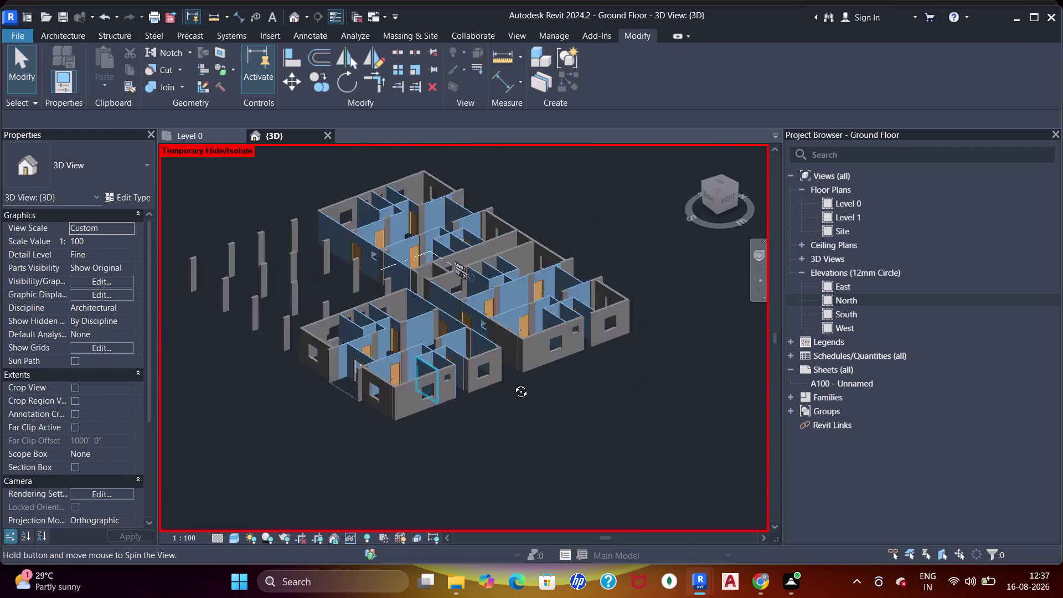
middle_drag(510, 384, 771, 378)
middle_drag(305, 330, 476, 247)
scroll(down, 3)
middle_drag(526, 280, 455, 302)
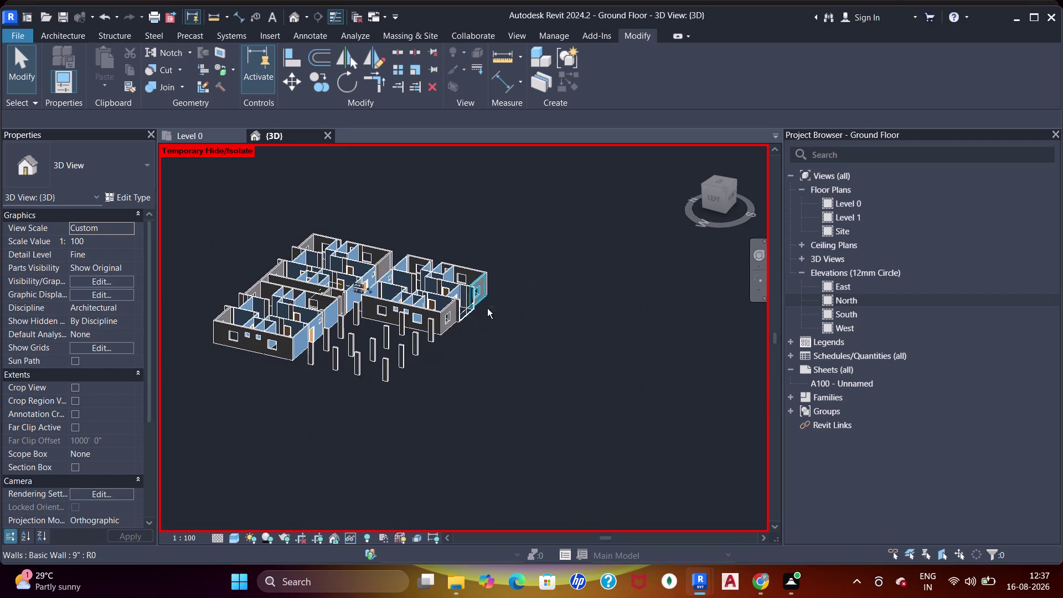
middle_drag(486, 313, 425, 336)
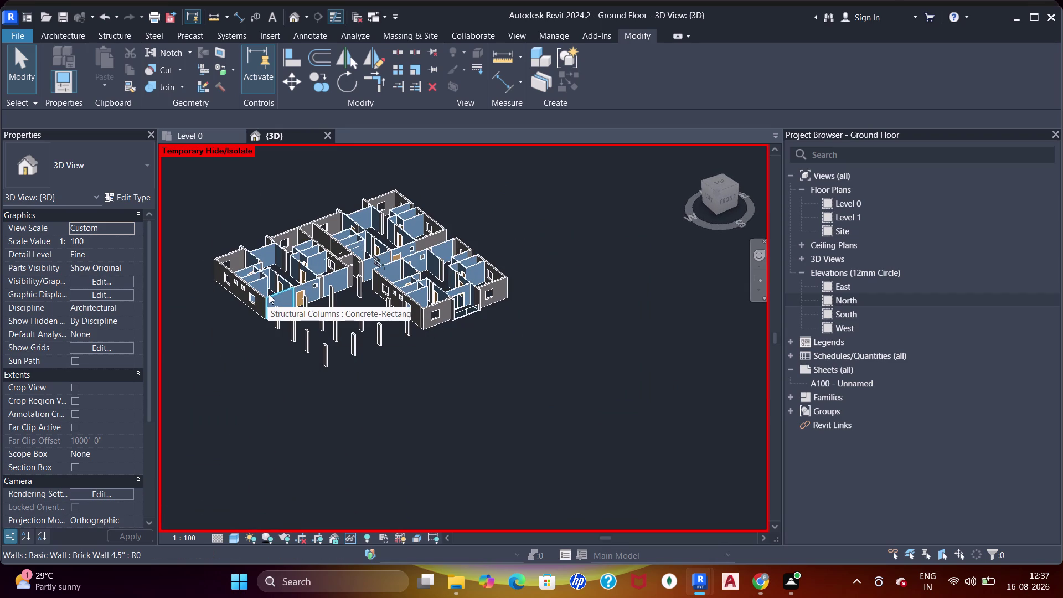
scroll(up, 3)
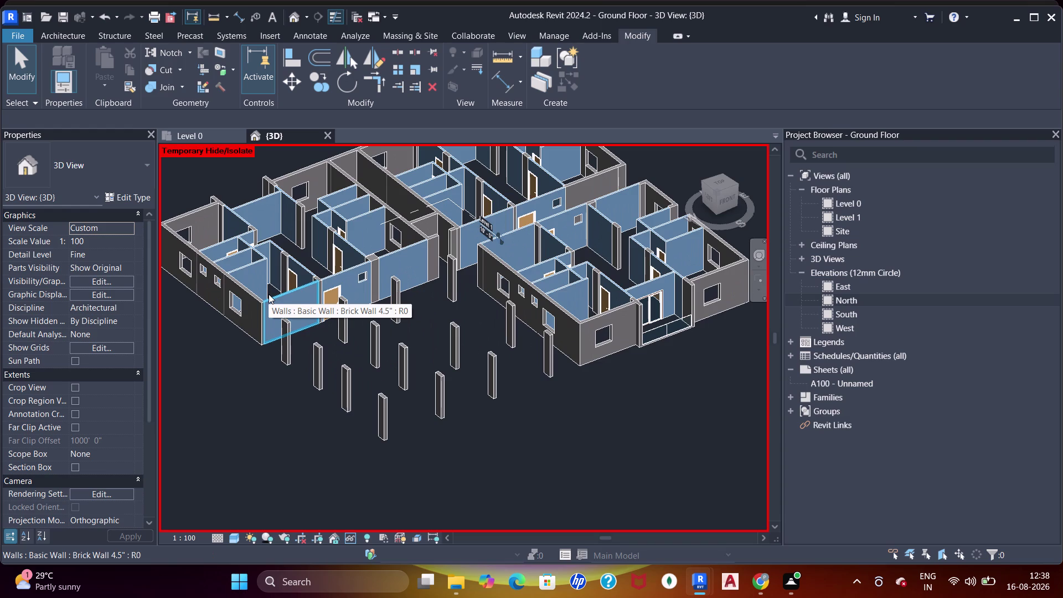
scroll(down, 3)
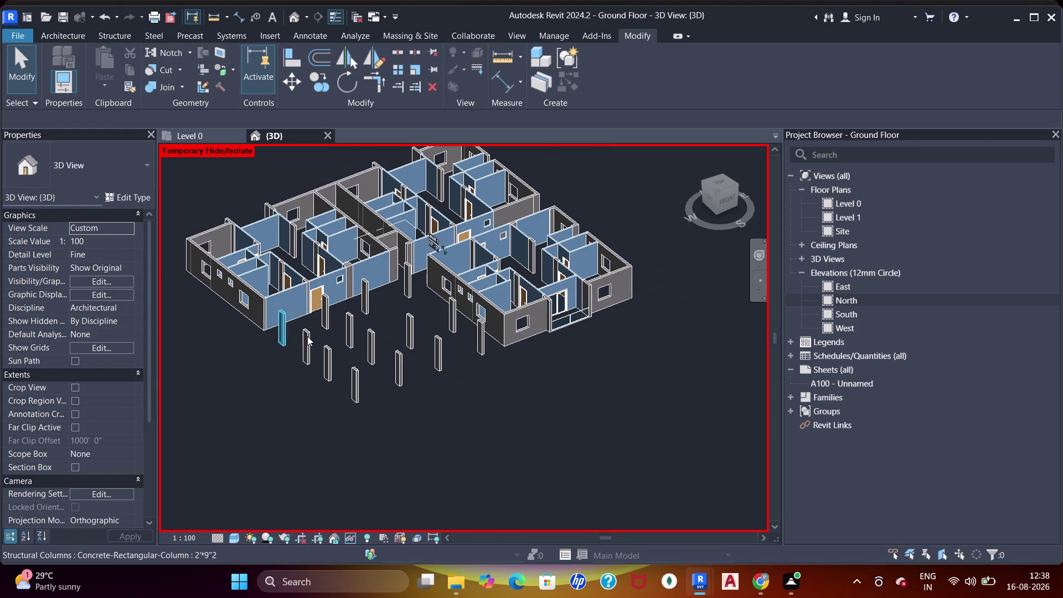
middle_drag(308, 341, 314, 287)
middle_drag(352, 364, 356, 276)
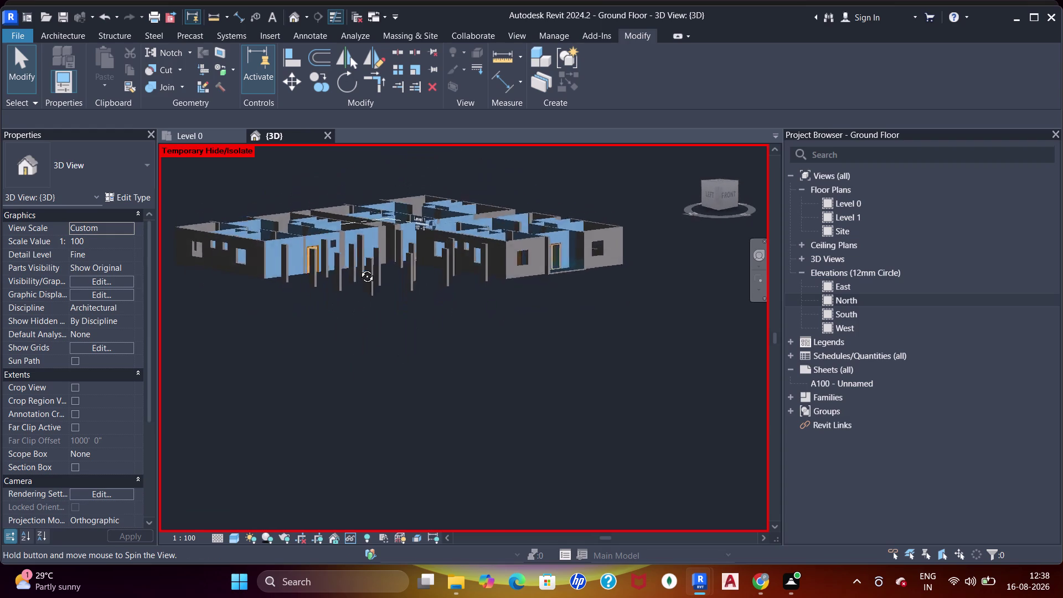
middle_drag(357, 276, 398, 211)
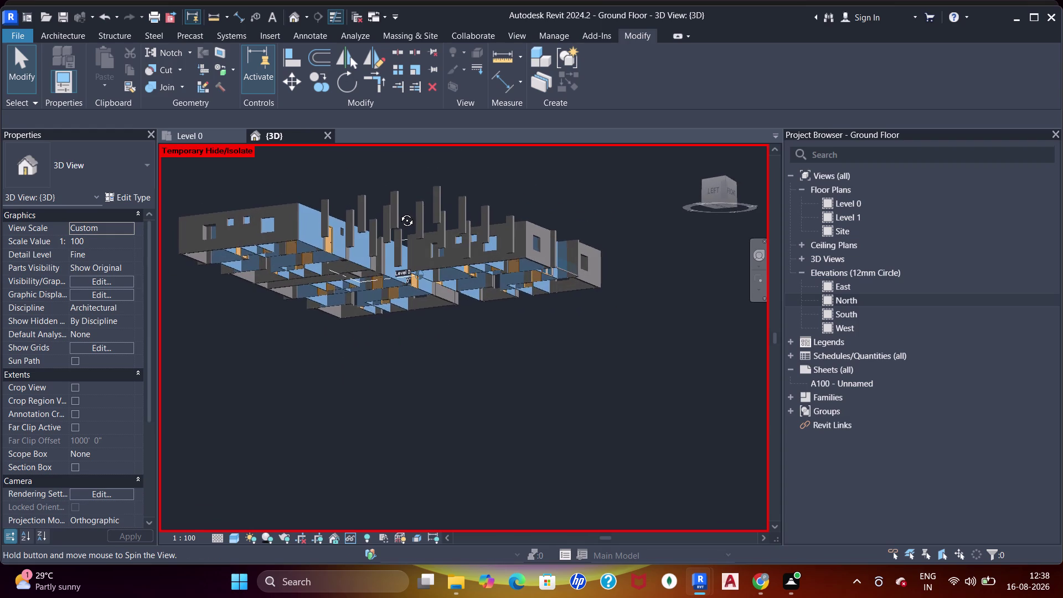
middle_drag(398, 211, 344, 360)
middle_drag(344, 347, 403, 444)
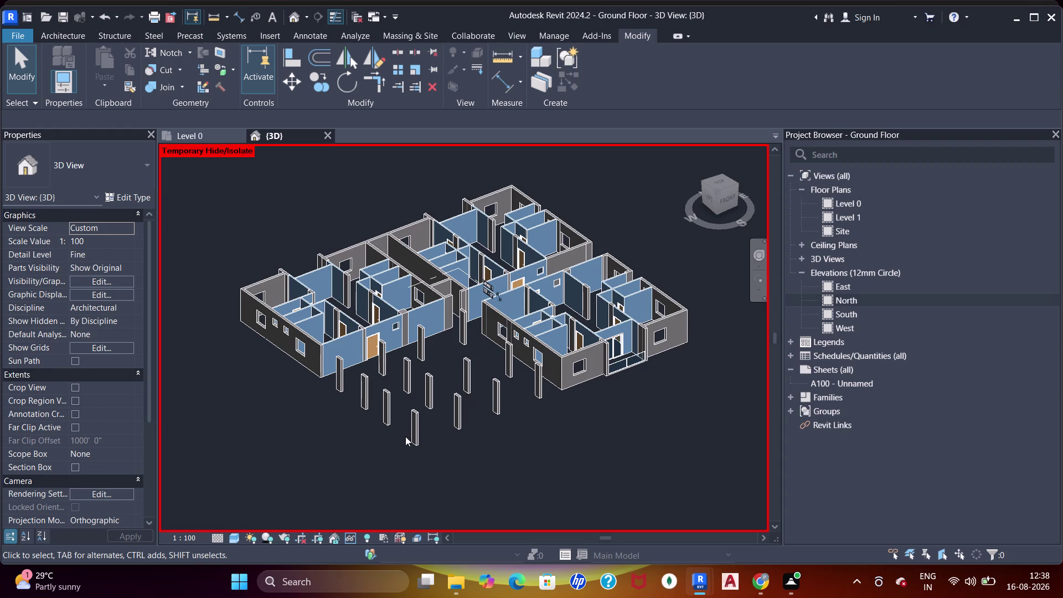
middle_drag(426, 410, 451, 246)
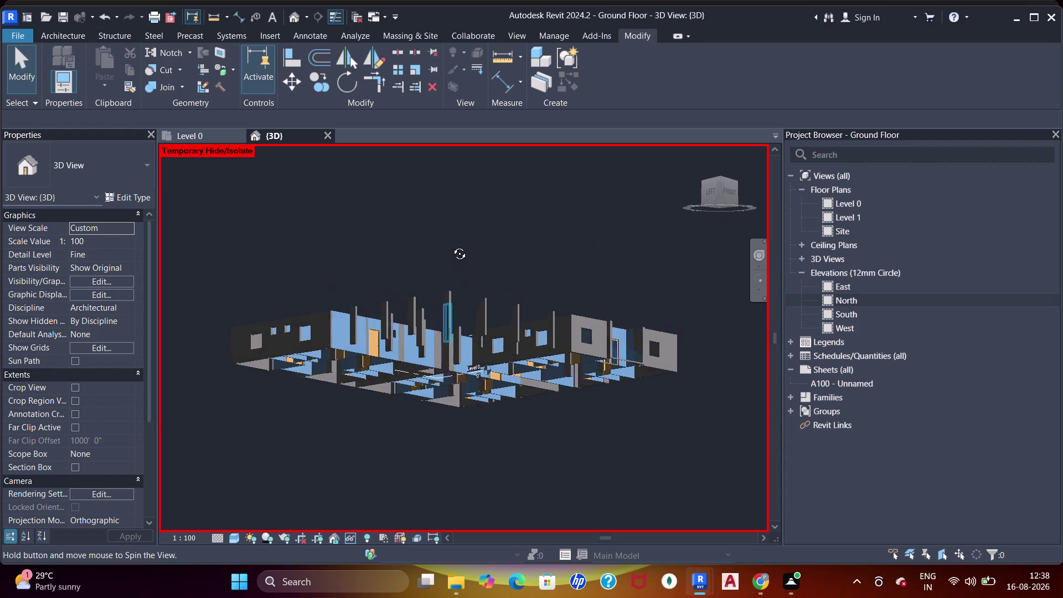
middle_drag(451, 247, 429, 455)
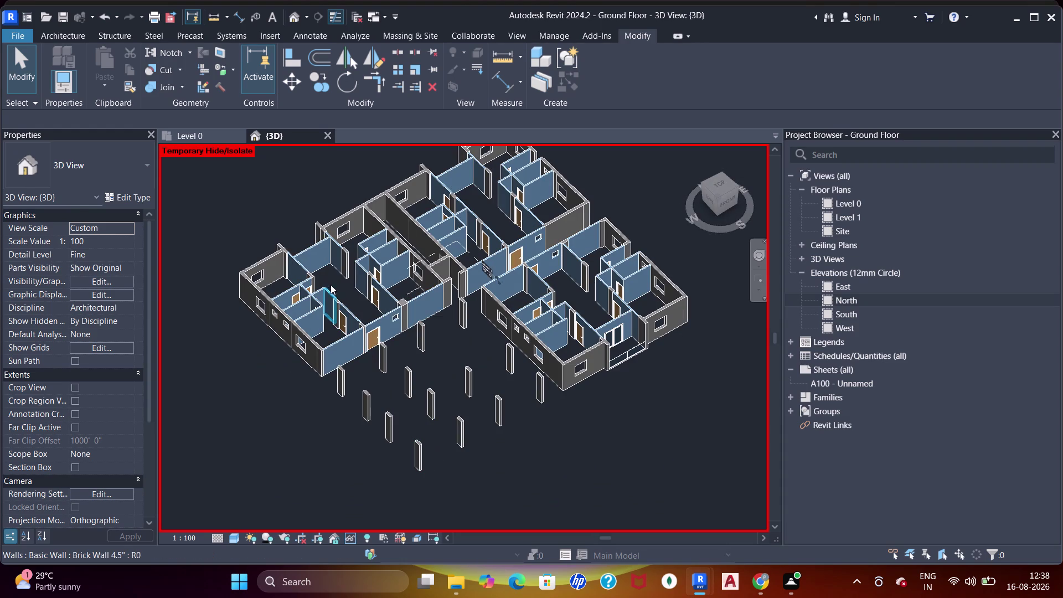
scroll(up, 3)
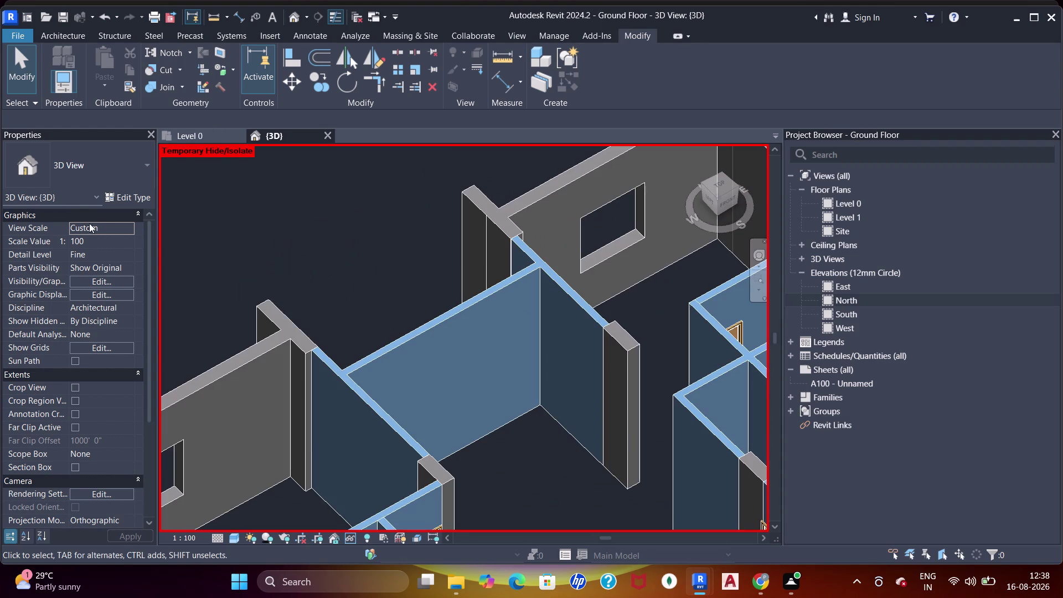
click(197, 137)
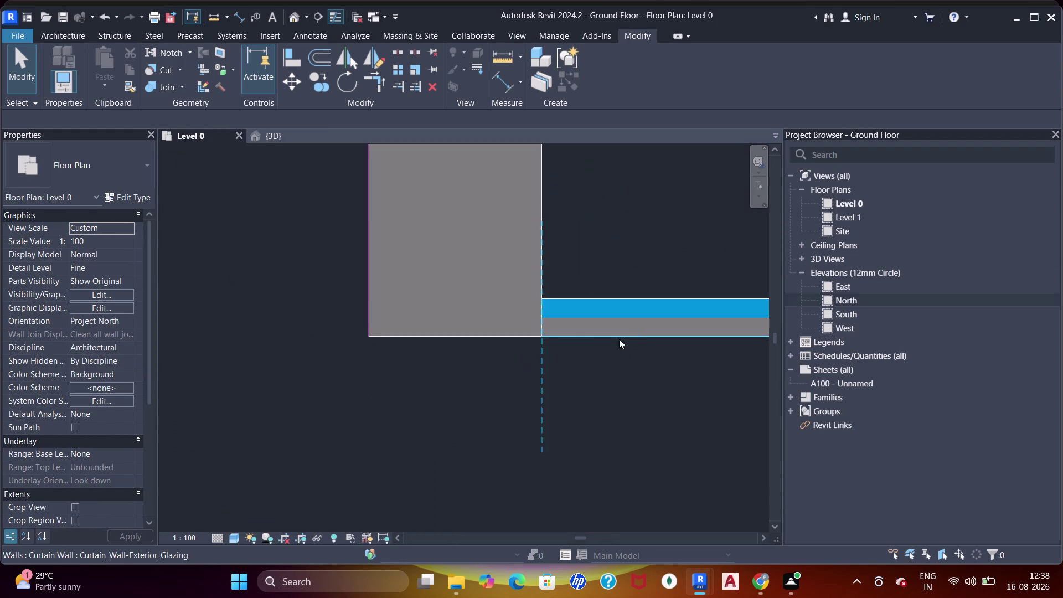
click(509, 338)
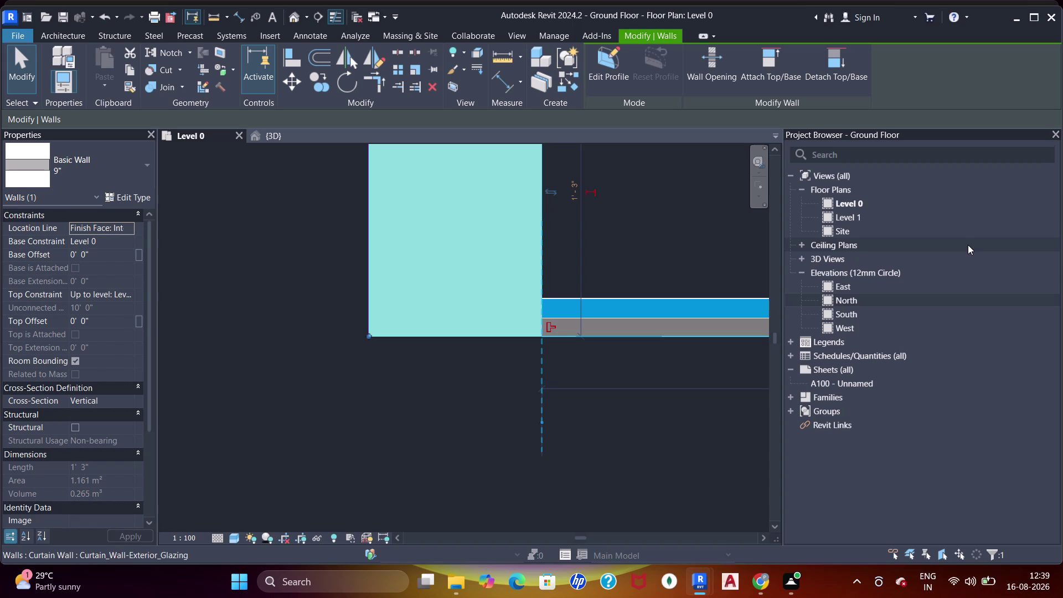
key(Escape)
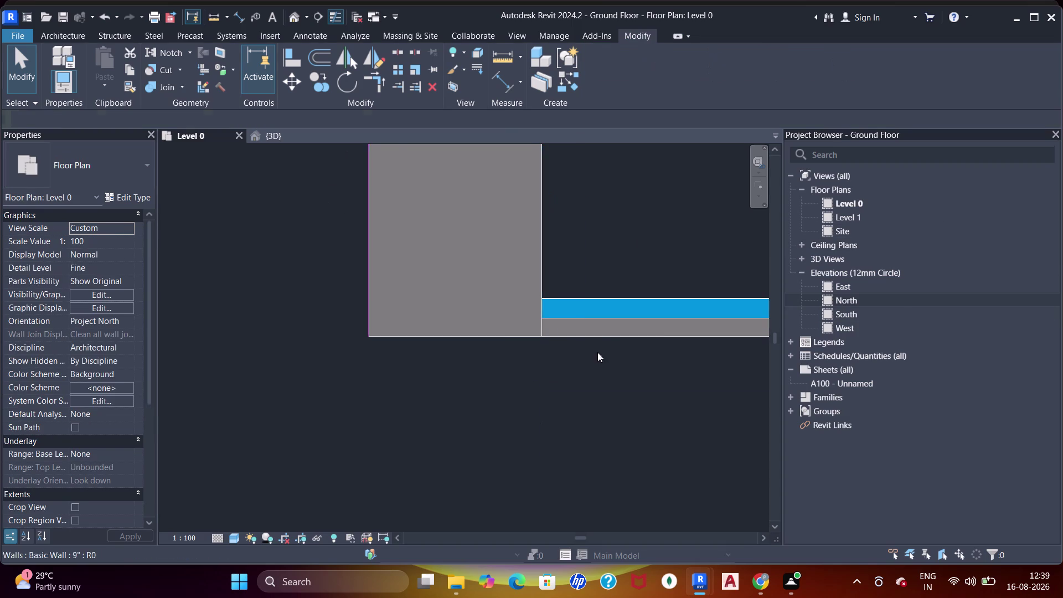
scroll(down, 3)
middle_drag(688, 246, 602, 415)
scroll(down, 3)
middle_drag(515, 302, 503, 385)
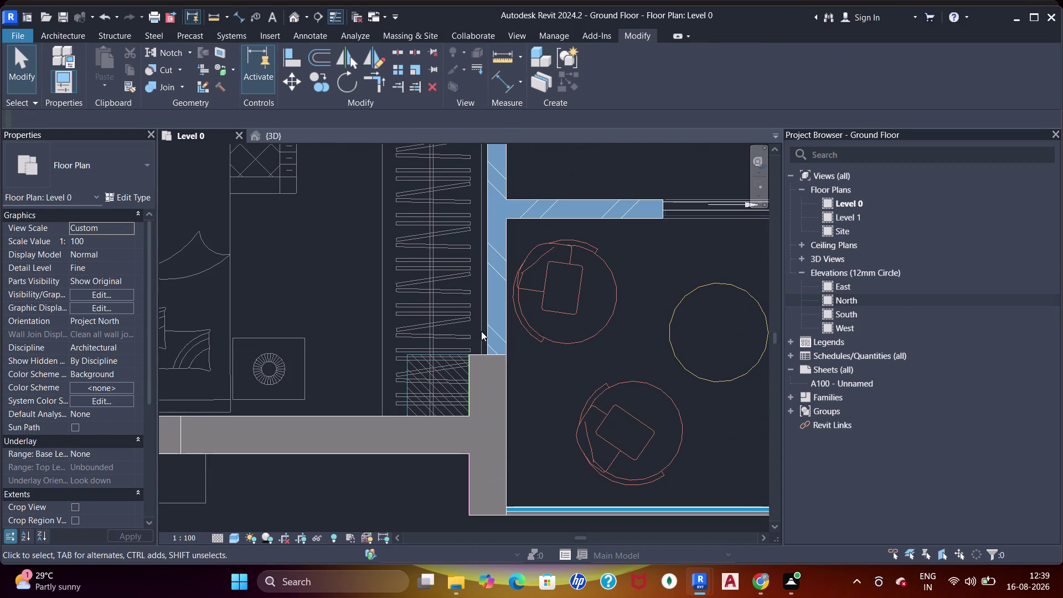
Navigate the Level 0 plan to the partition wall below the round tables.
middle_drag(607, 258, 515, 340)
scroll(up, 3)
click(646, 284)
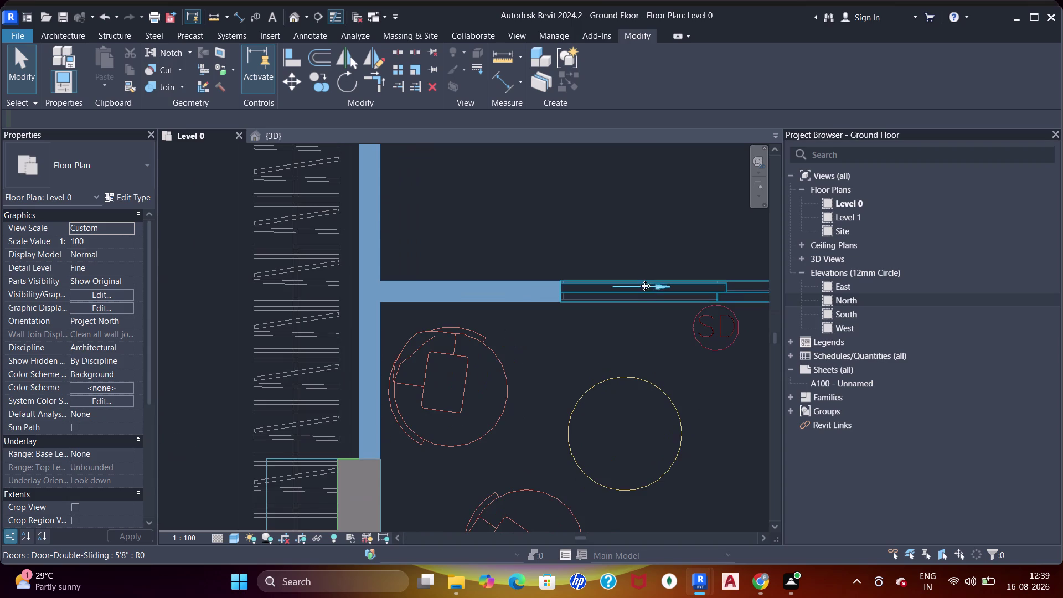
scroll(down, 3)
middle_drag(628, 304, 471, 298)
scroll(down, 3)
middle_drag(490, 288, 501, 347)
scroll(down, 3)
middle_drag(493, 320, 739, 325)
middle_drag(458, 353, 511, 354)
scroll(down, 3)
middle_drag(555, 266, 531, 316)
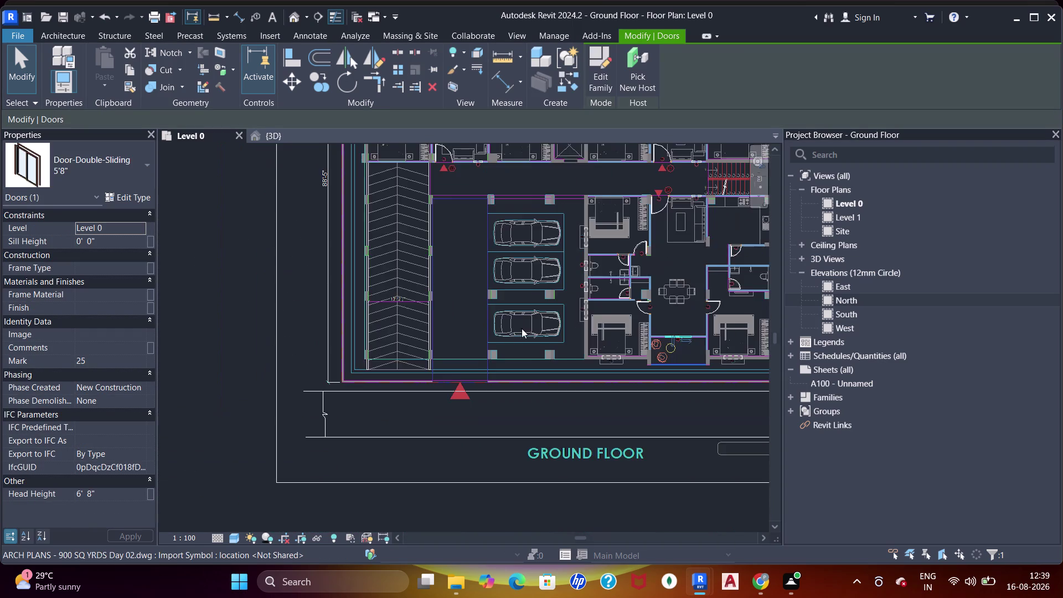
middle_drag(530, 317, 380, 445)
middle_drag(499, 290, 498, 328)
scroll(up, 3)
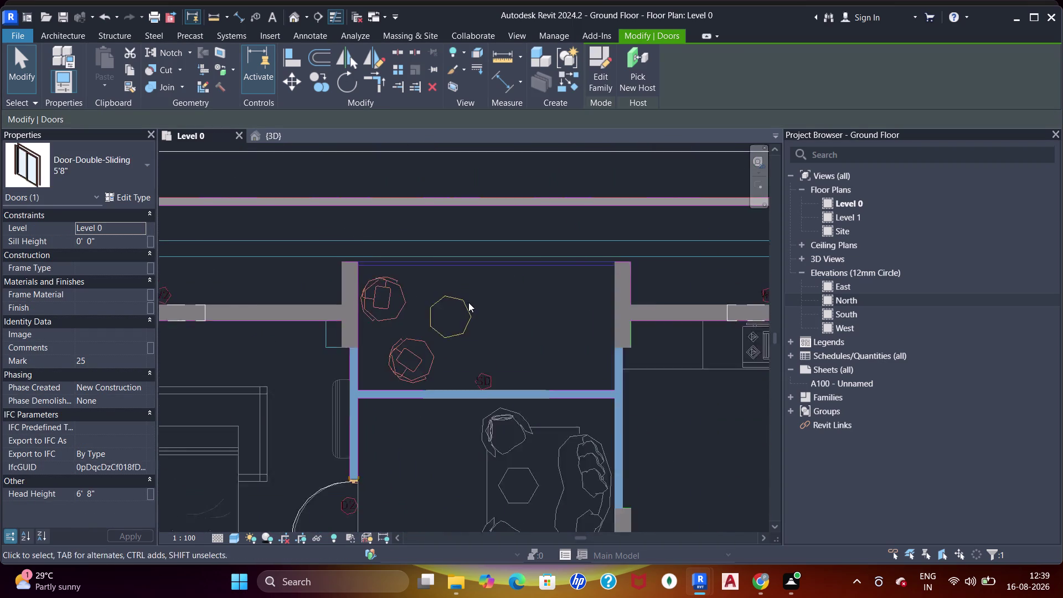
scroll(up, 3)
scroll(down, 3)
middle_drag(505, 374, 518, 224)
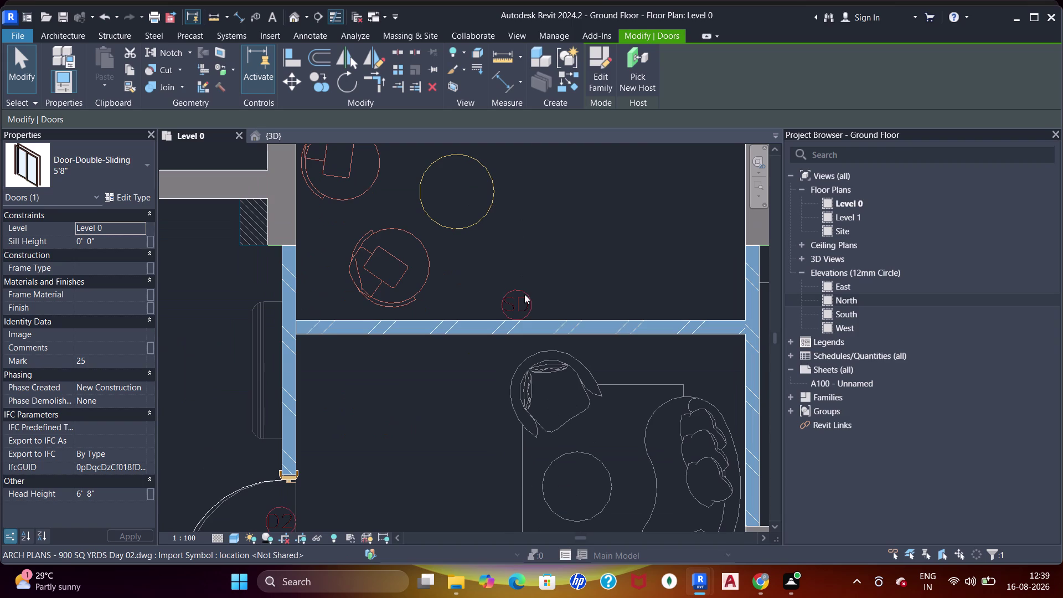
Place a double sliding door in the partition wall below the round tables.
text(wf)
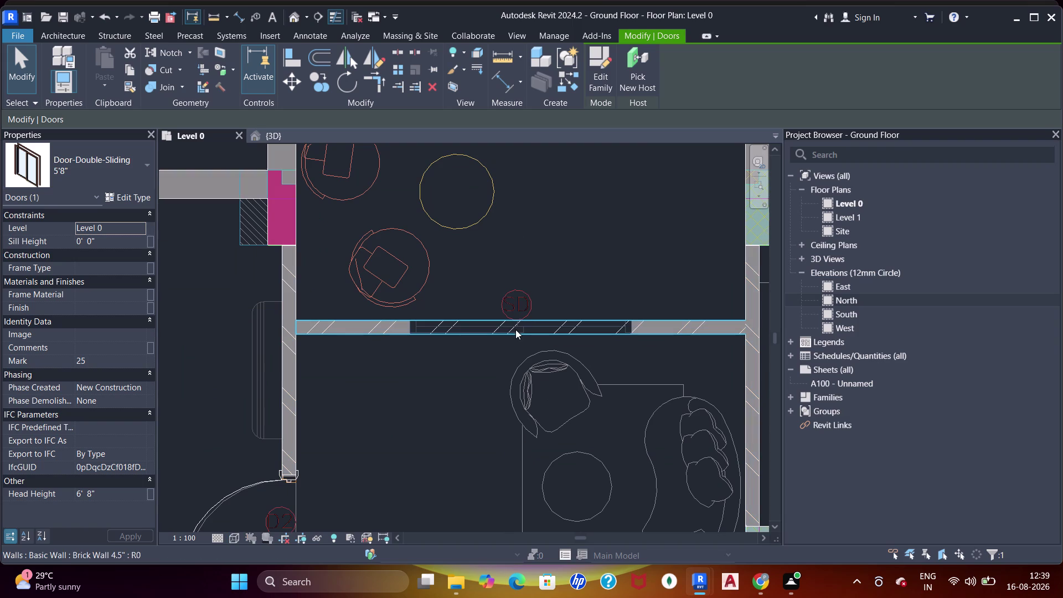
key(Escape)
key(Escape)
key(Escape)
key(Escape)
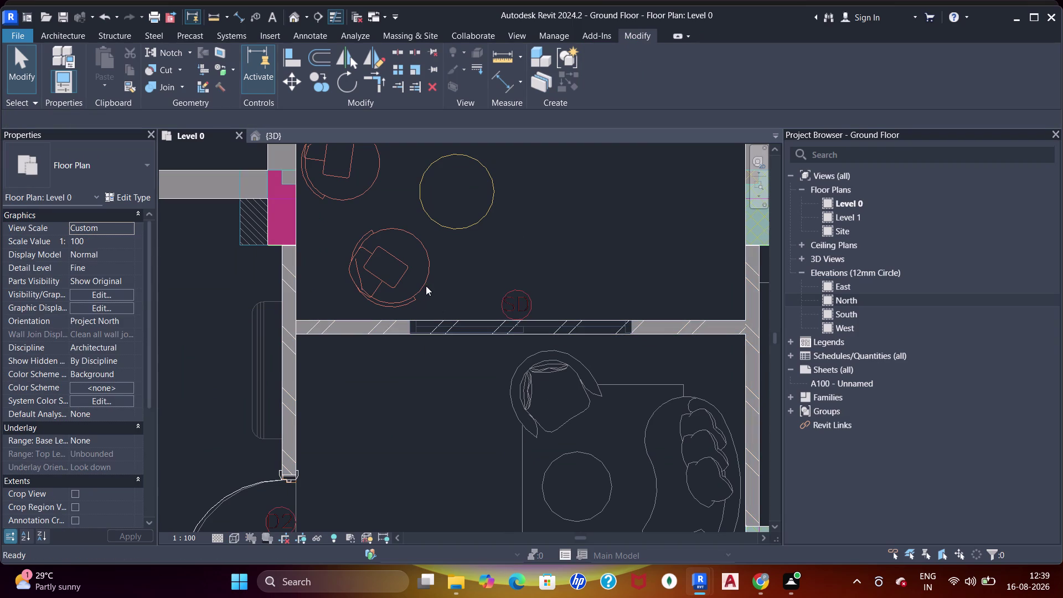
click(83, 34)
click(95, 55)
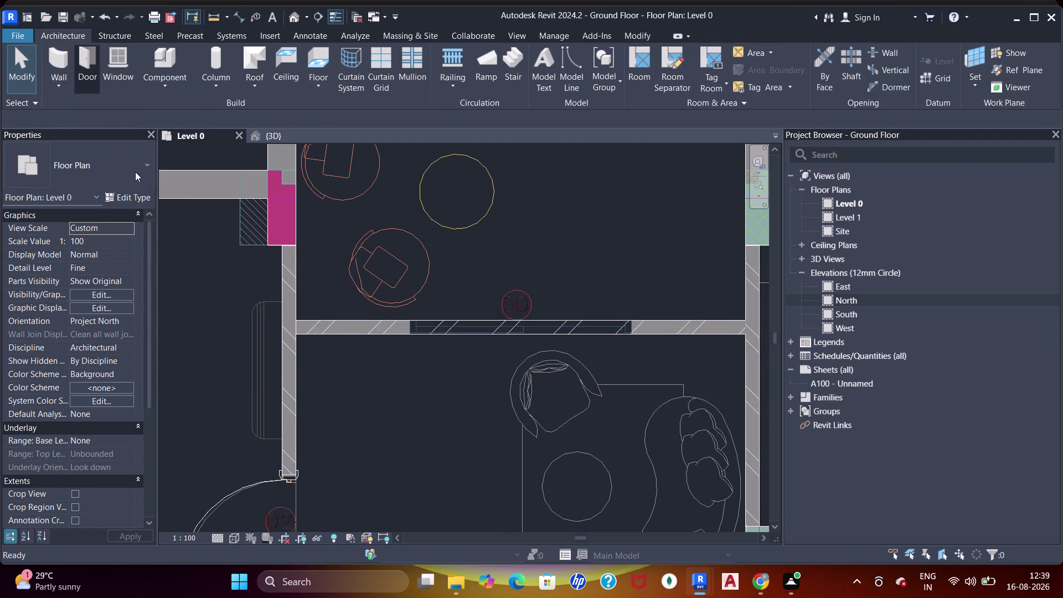
click(524, 332)
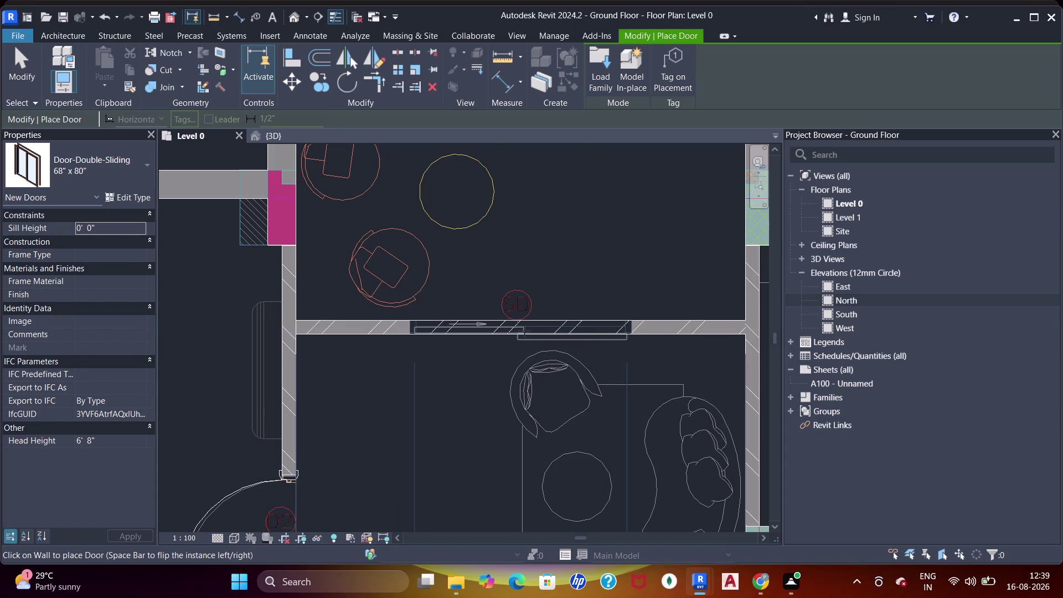
scroll(up, 3)
key(Escape)
key(Escape)
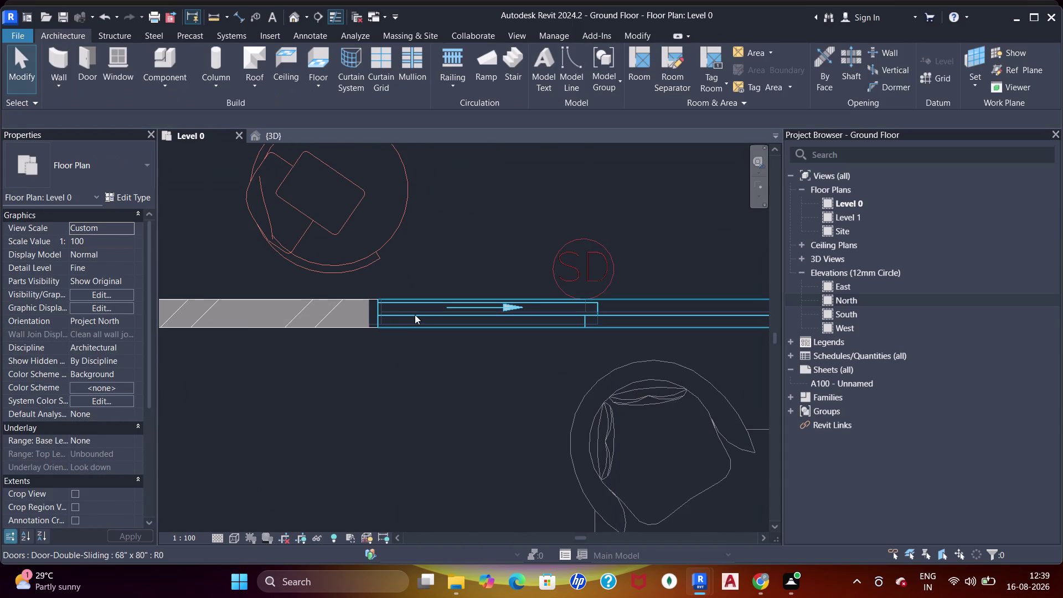
key(Escape)
Change the new double sliding door's type to 5'8".
click(424, 314)
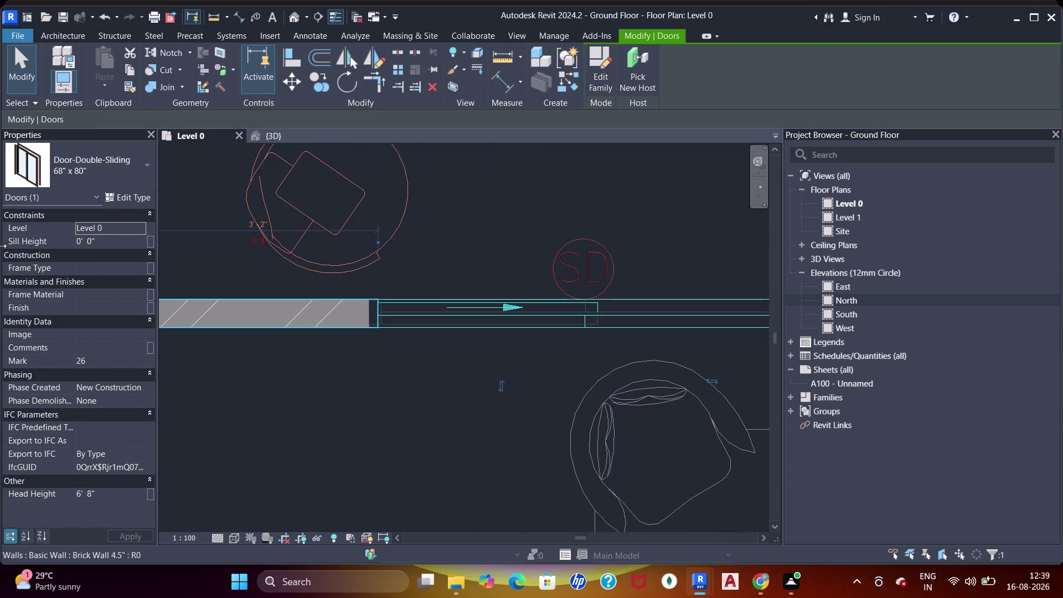
click(116, 188)
scroll(up, 3)
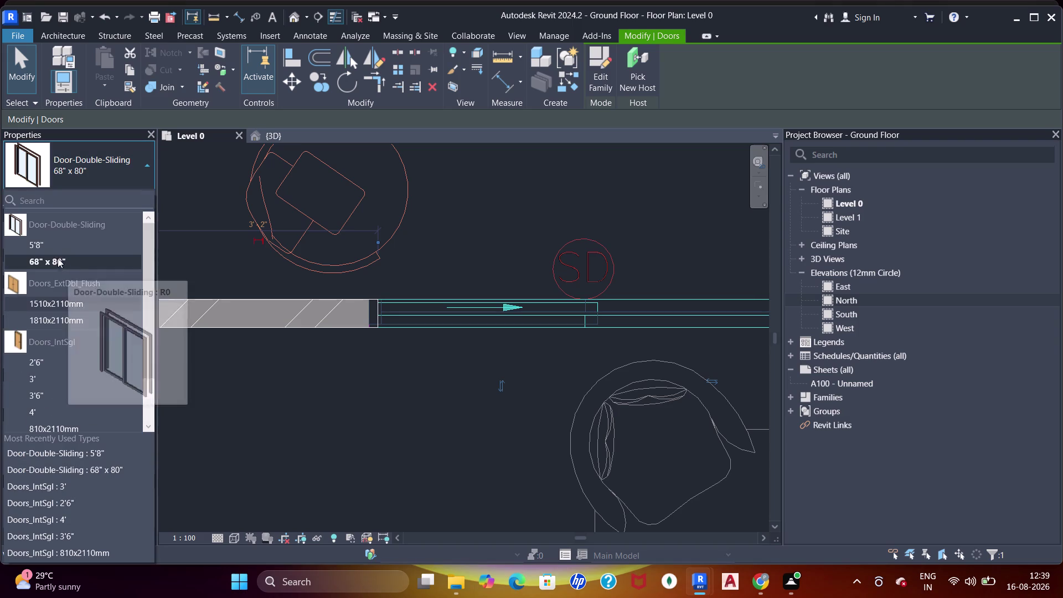
click(56, 246)
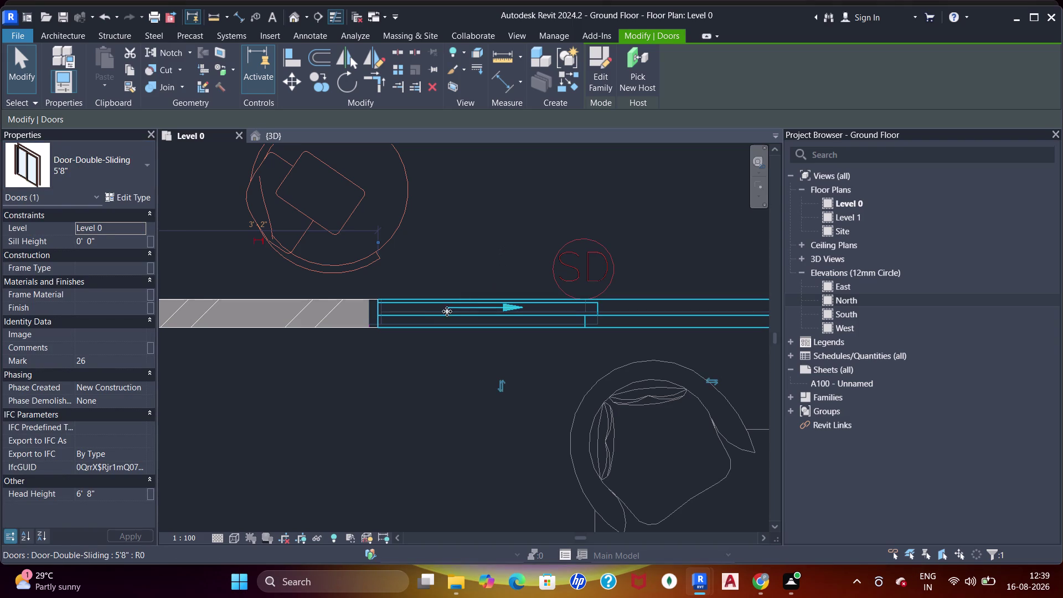
key(Escape)
Check the 5'8" door's position and opening along the partition wall.
click(317, 310)
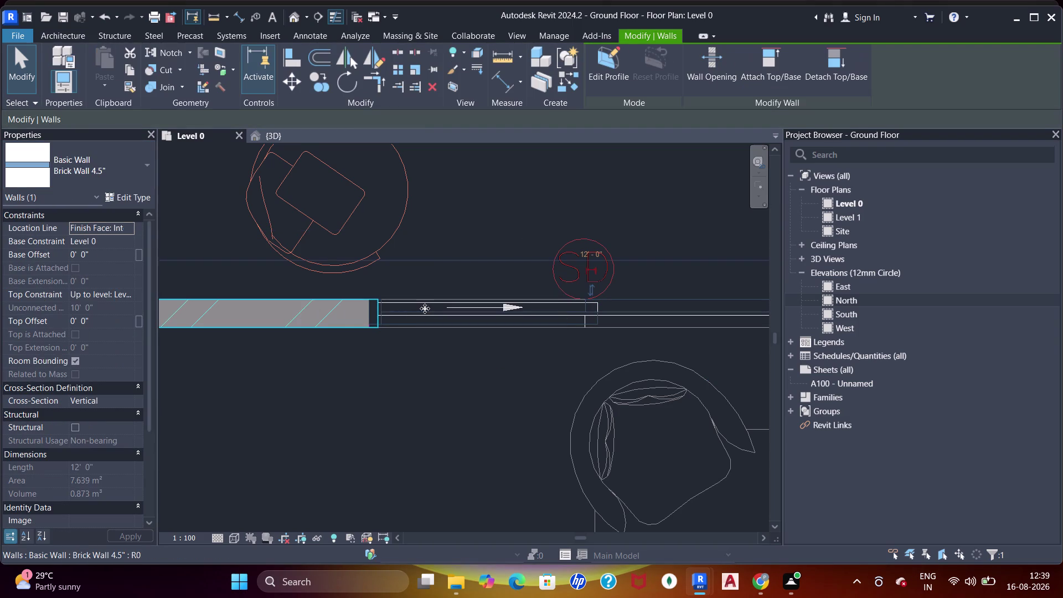
key(Escape)
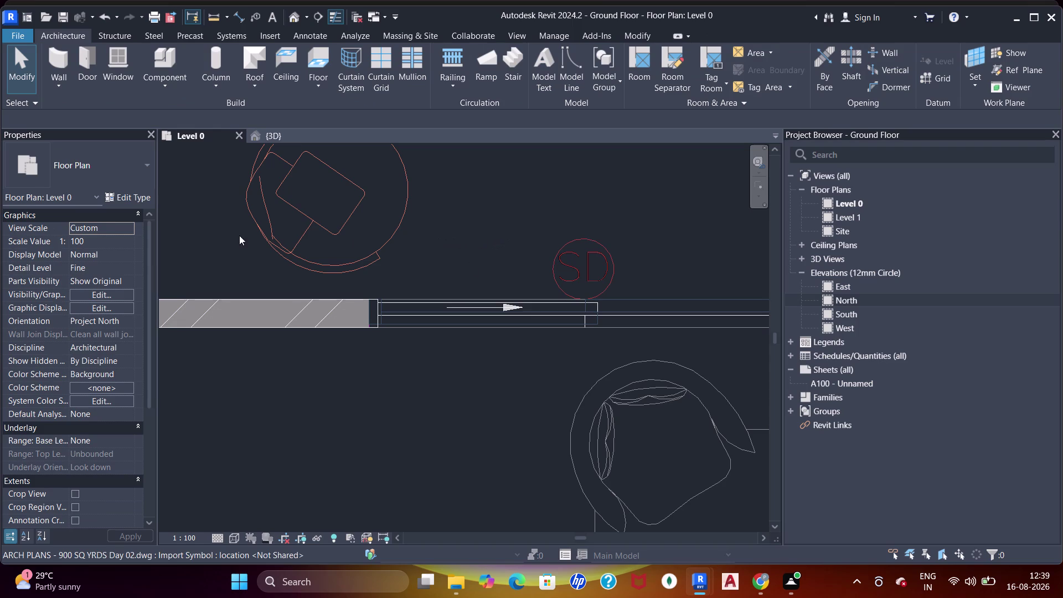
key(Escape)
scroll(down, 3)
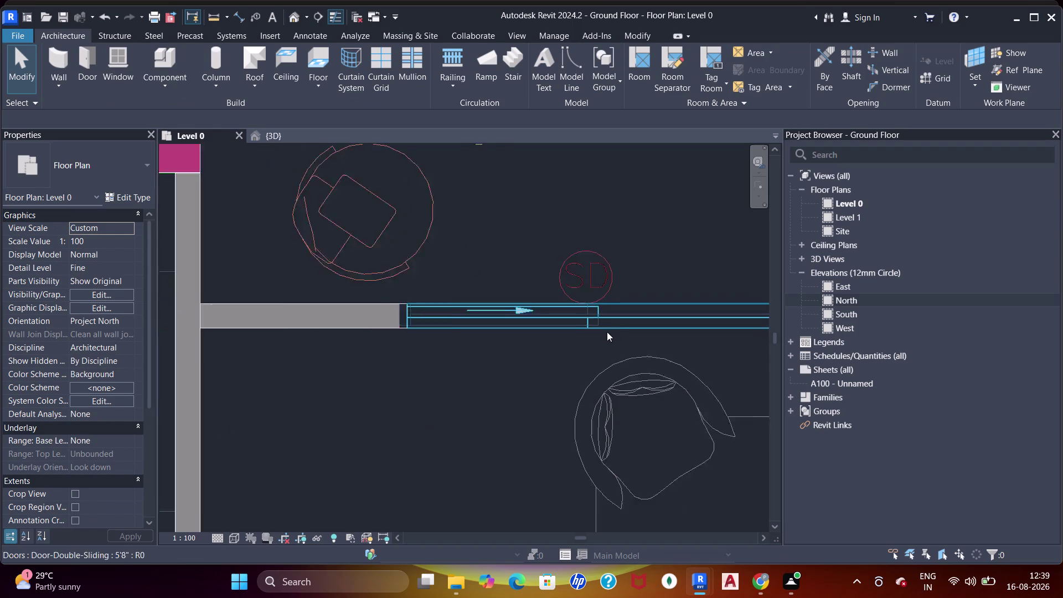
middle_drag(615, 324, 355, 329)
click(415, 324)
scroll(down, 3)
middle_drag(385, 297, 696, 296)
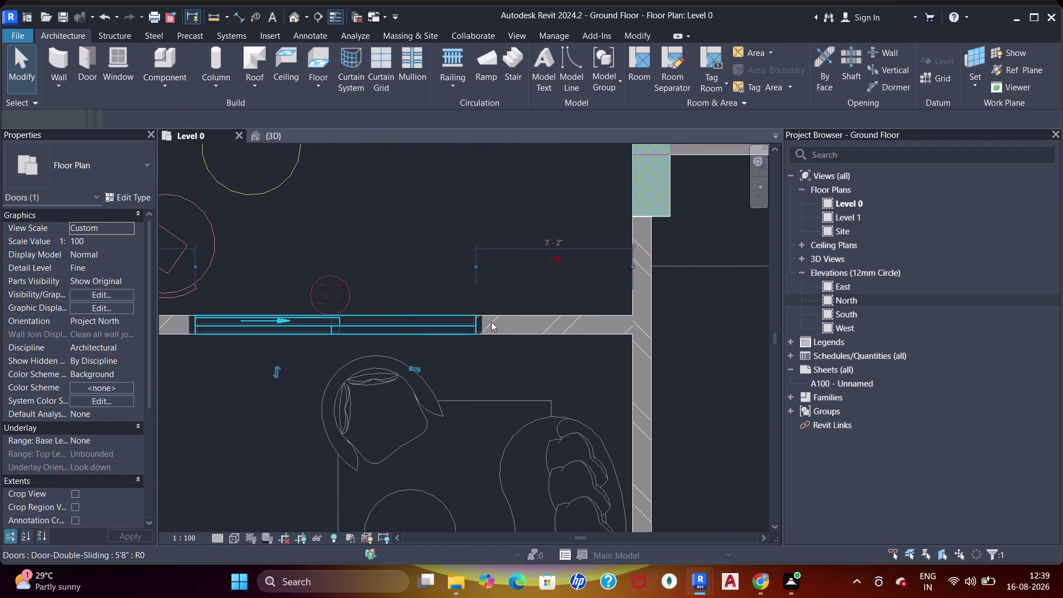
middle_drag(406, 332, 467, 321)
middle_drag(781, 321, 766, 326)
middle_drag(715, 337, 543, 339)
key(Escape)
key(Escape)
text(wn)
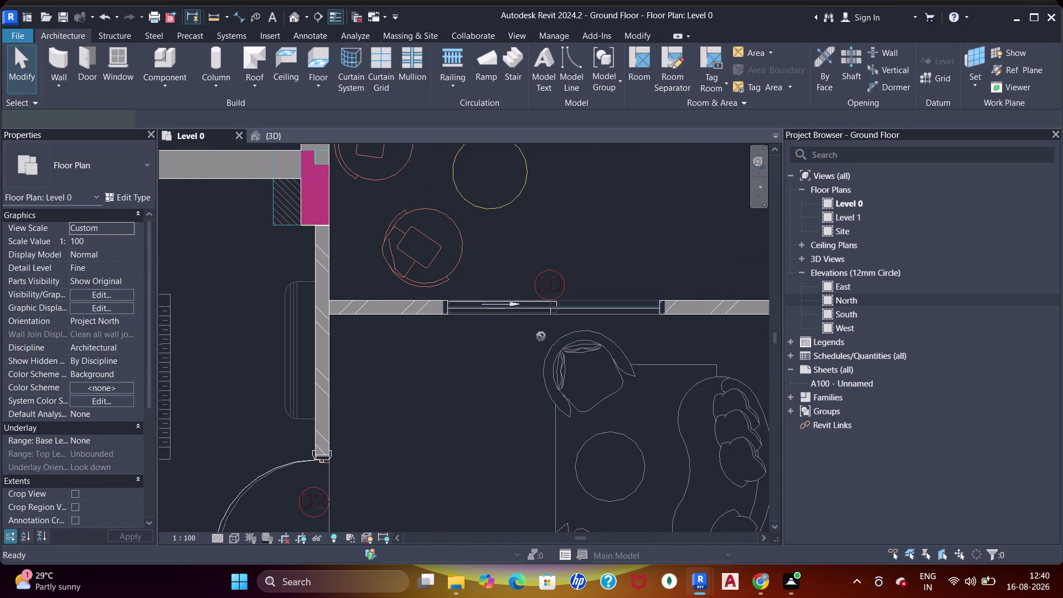
Start a wall with WA, then cancel and view the room's open top edge.
key(Escape)
text(wa)
scroll(up, 3)
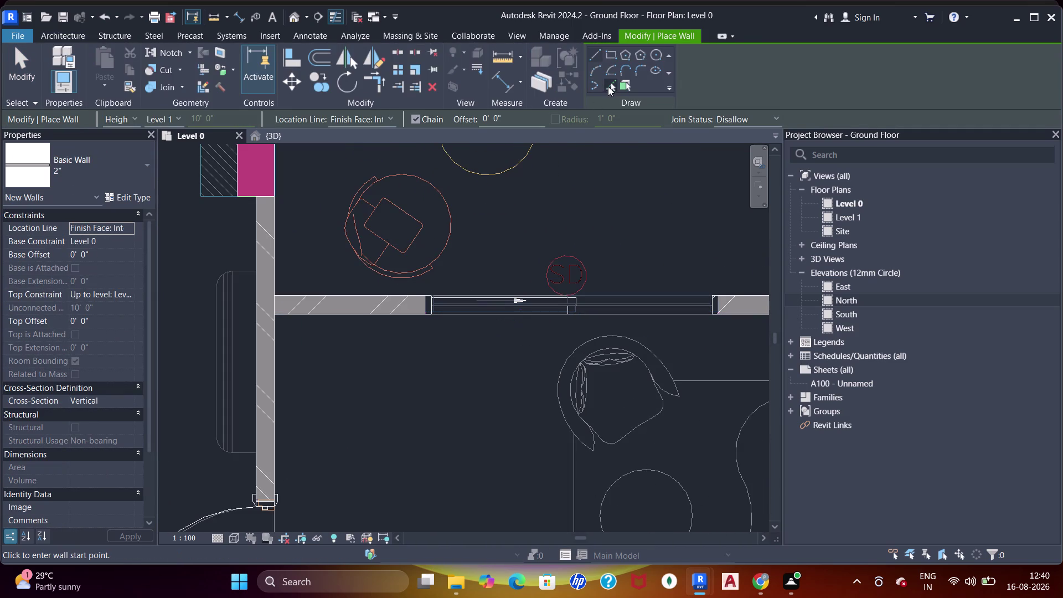
click(608, 86)
middle_drag(608, 251, 524, 340)
scroll(up, 3)
scroll(down, 3)
middle_drag(494, 316, 497, 309)
middle_click(498, 309)
middle_drag(501, 259, 526, 370)
key(Escape)
key(Escape)
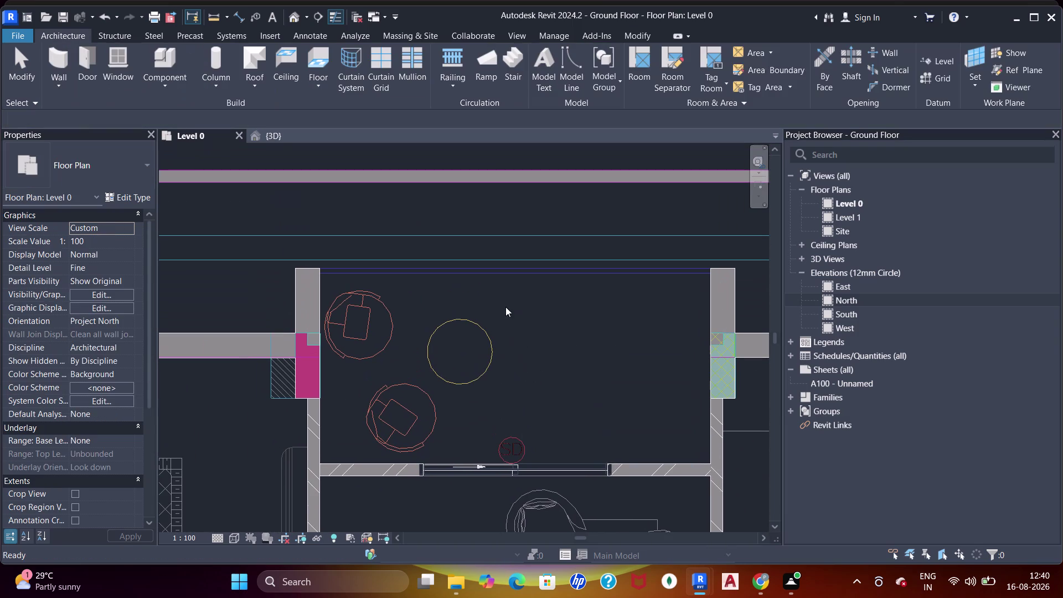
key(Escape)
scroll(up, 3)
middle_drag(491, 291, 501, 311)
key(Escape)
key(Escape)
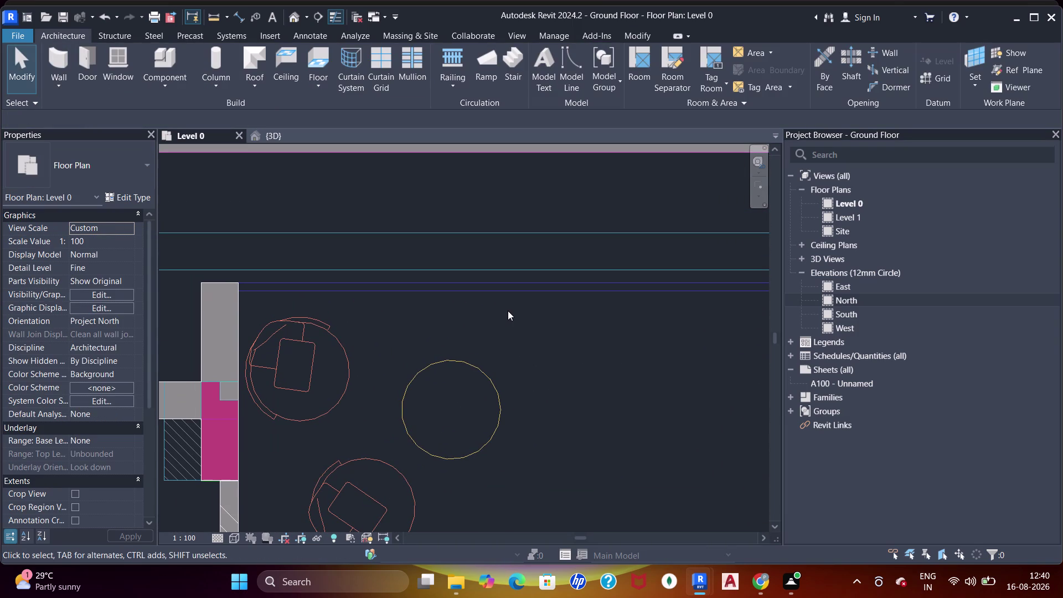
Draw an exterior glazing curtain wall along the room's top edge from existing lines.
key(w)
key(a)
click(74, 174)
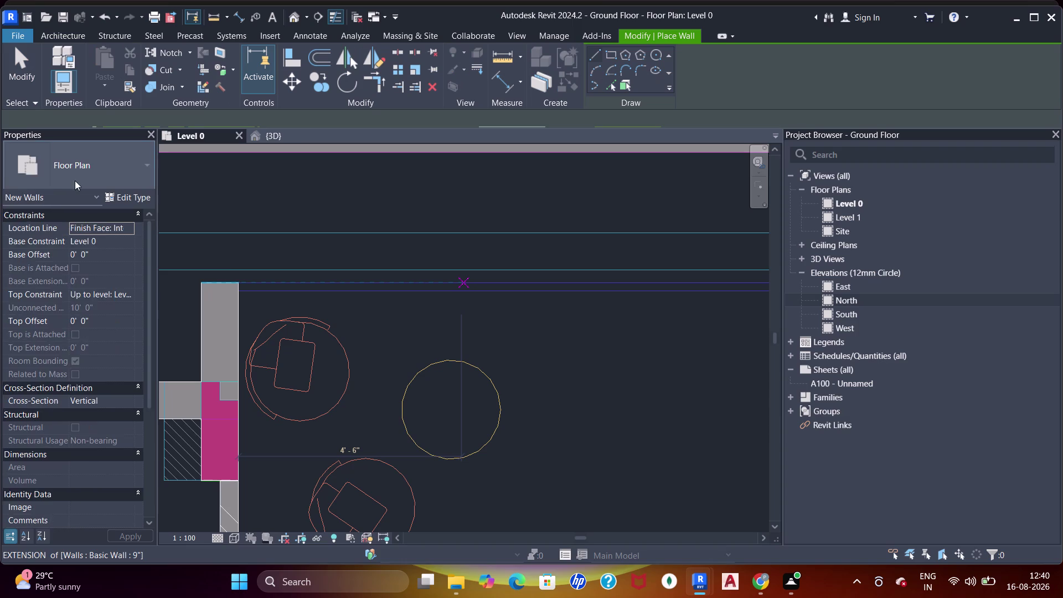
scroll(up, 3)
scroll(down, 3)
scroll(down, 3)
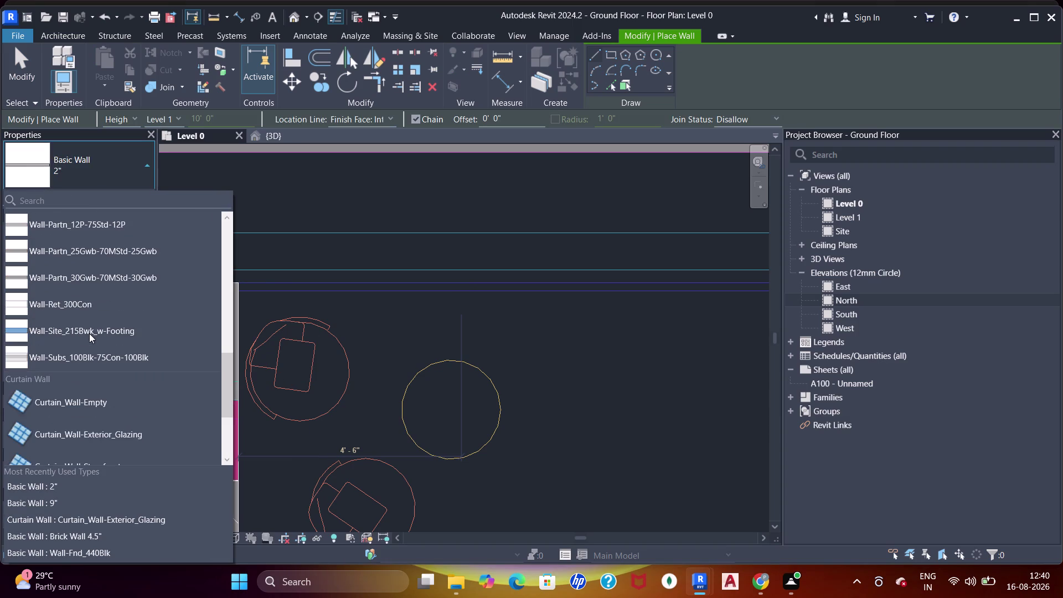
click(109, 430)
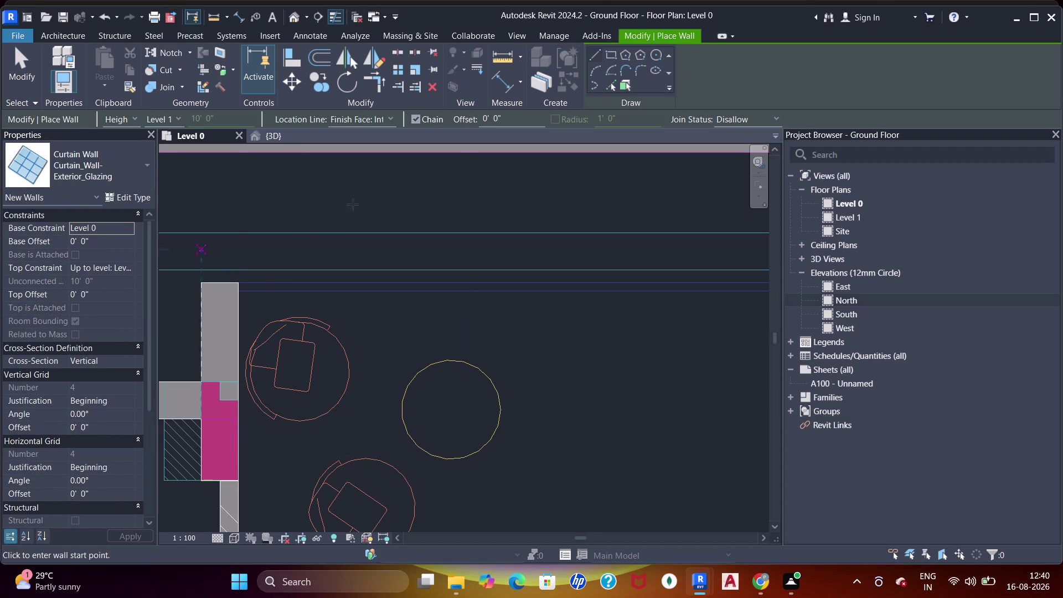
click(613, 85)
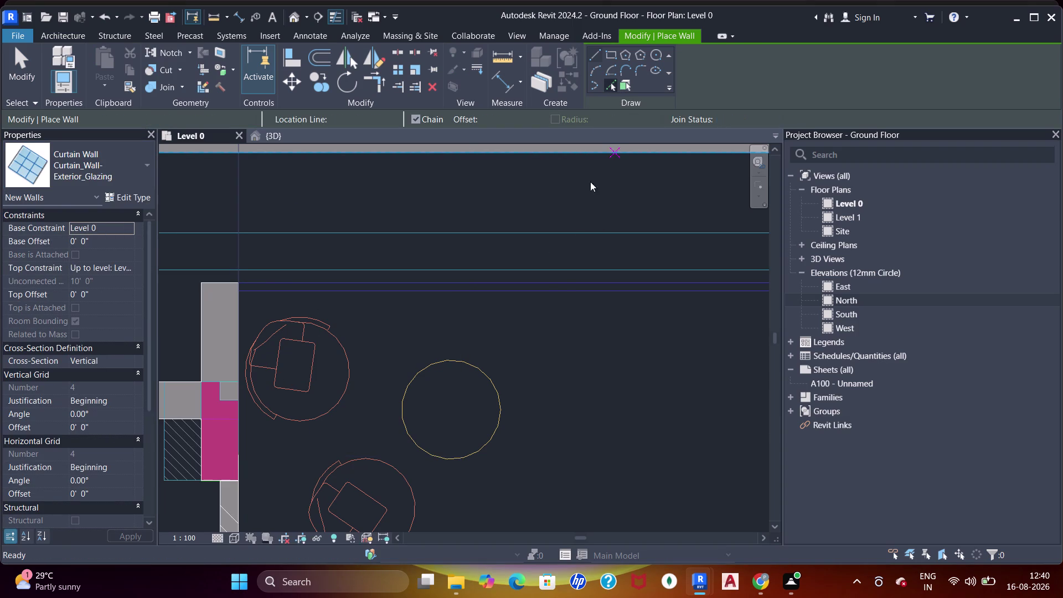
click(556, 283)
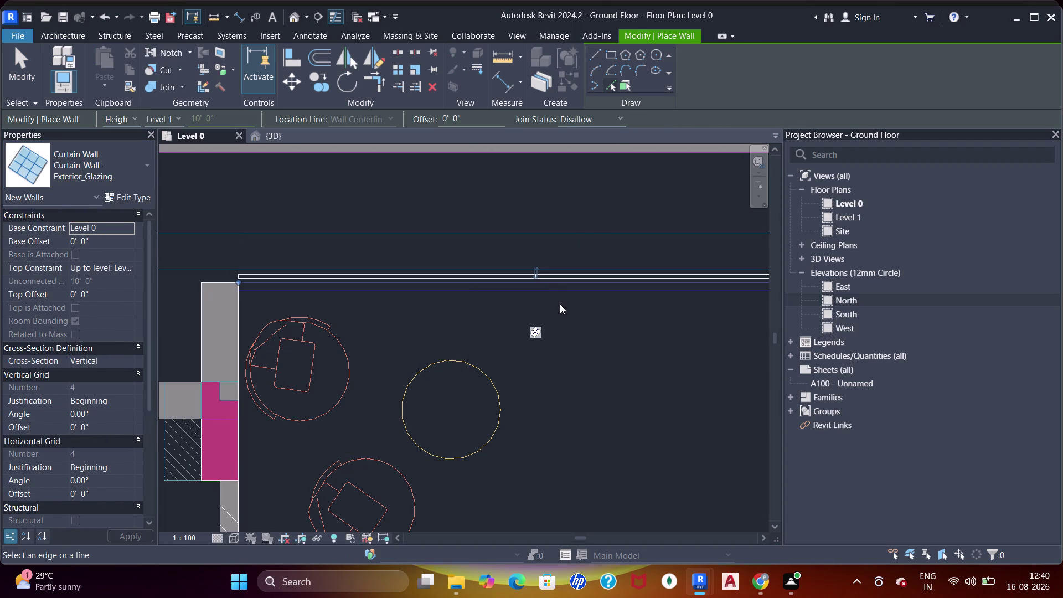
key(Escape)
key(Escape)
click(281, 279)
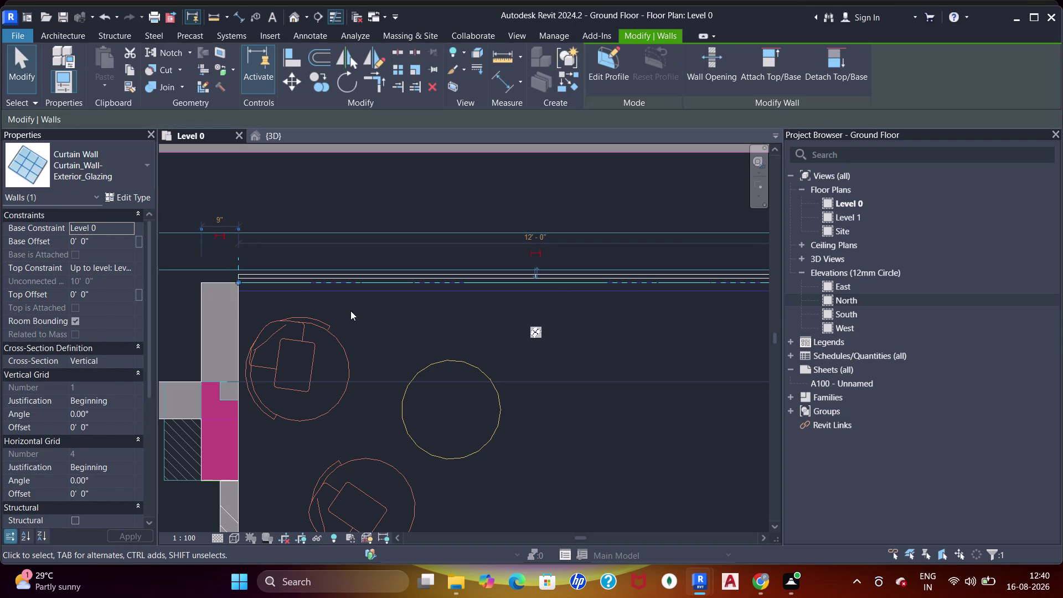
Nudge the new curtain wall with the arrow keys, then deselect it.
key(Down)
key(Down)
key(Down)
key(Down)
scroll(up, 3)
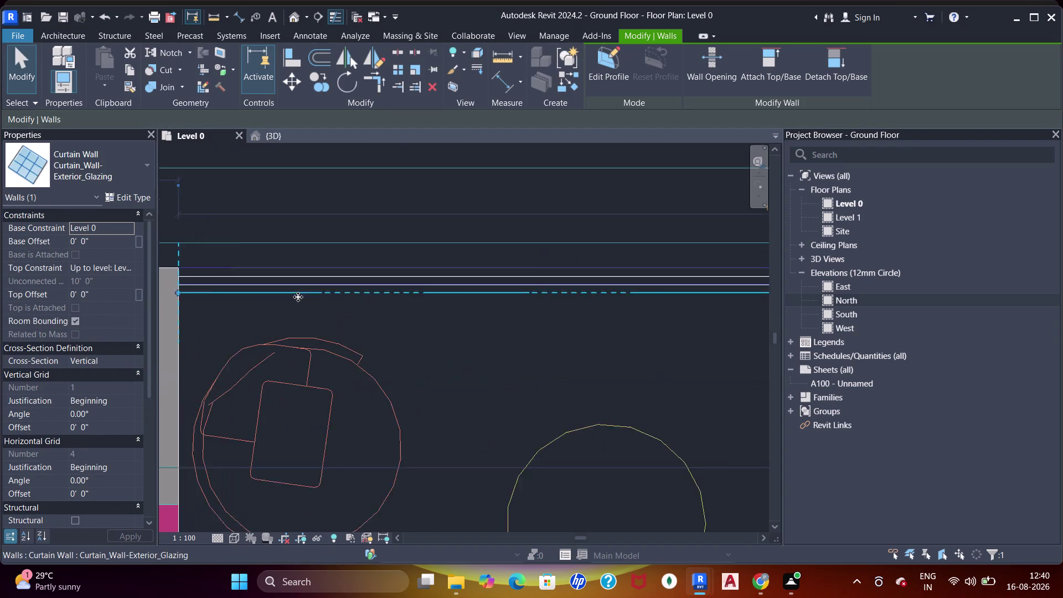
key(Down)
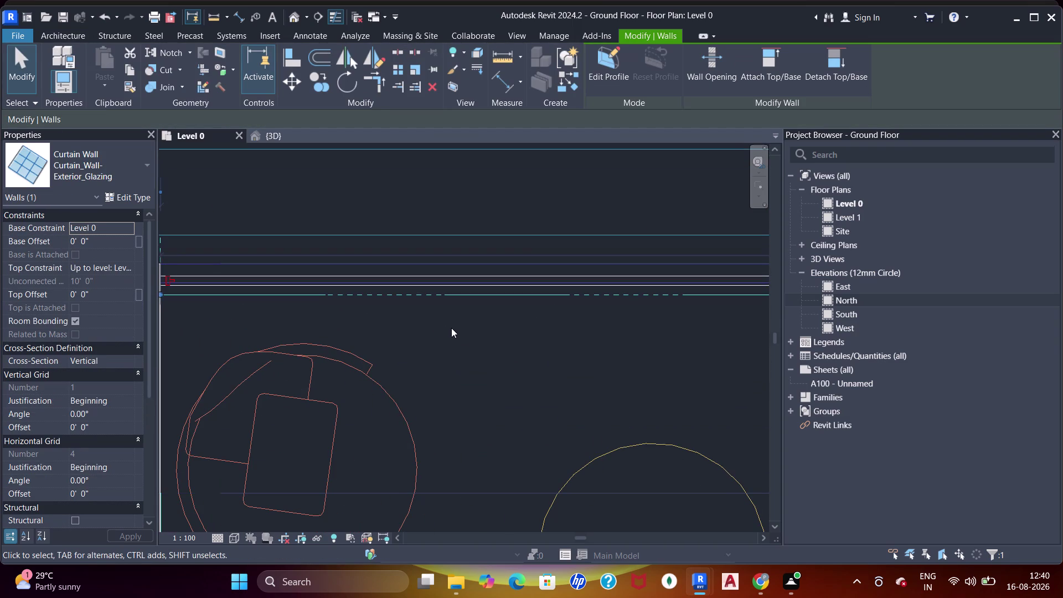
key(Up)
key(Up)
key(Up)
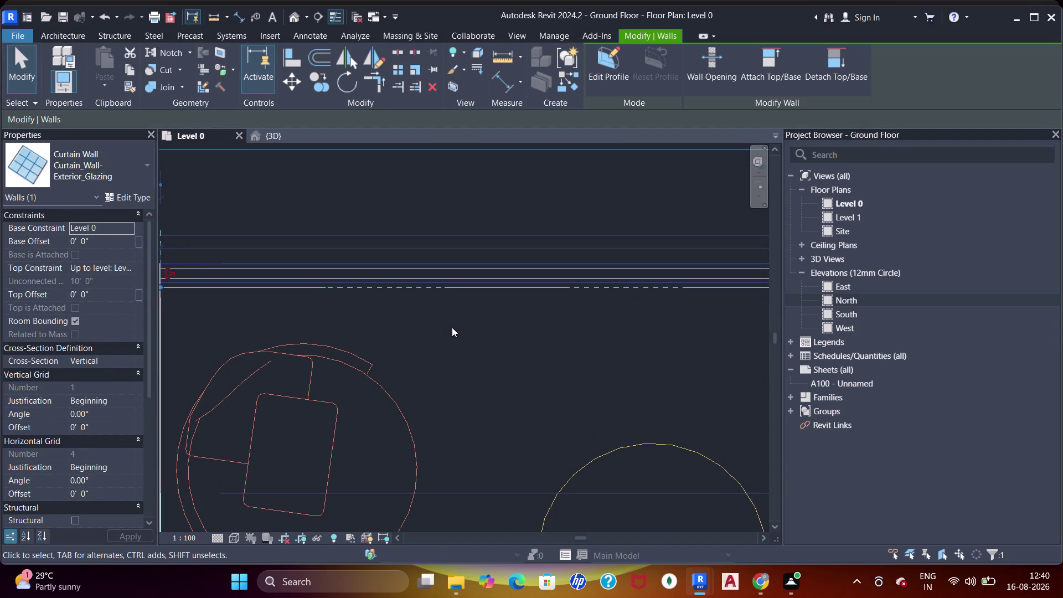
scroll(down, 3)
middle_drag(381, 268, 412, 247)
key(Escape)
key(Escape)
Select the glazed curtain wall and inspect its ends at the plan's top corner.
click(316, 255)
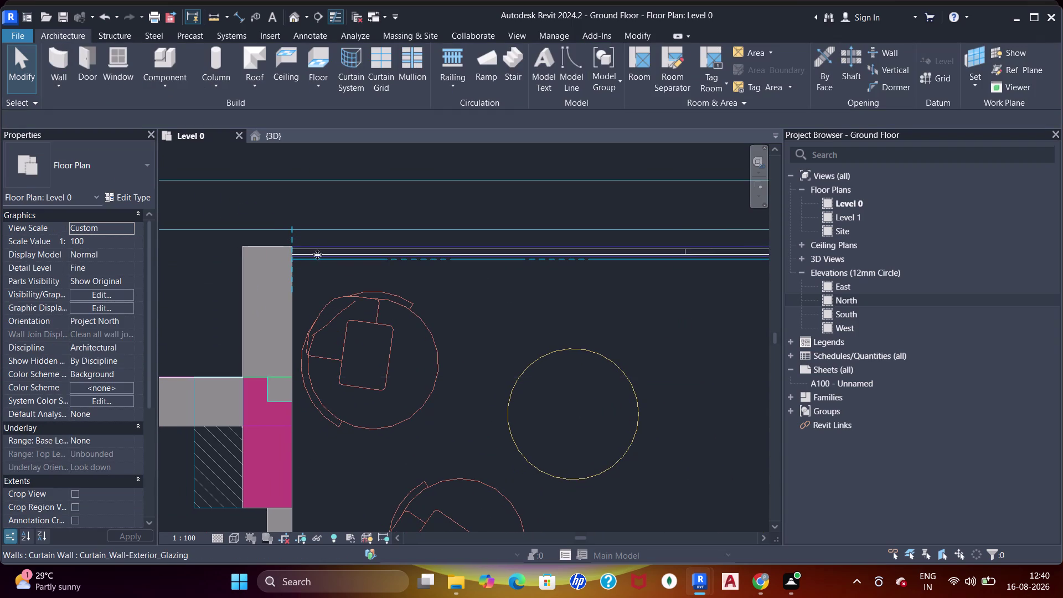
scroll(down, 3)
middle_drag(462, 250, 332, 259)
middle_drag(571, 278, 496, 280)
middle_drag(478, 287, 480, 287)
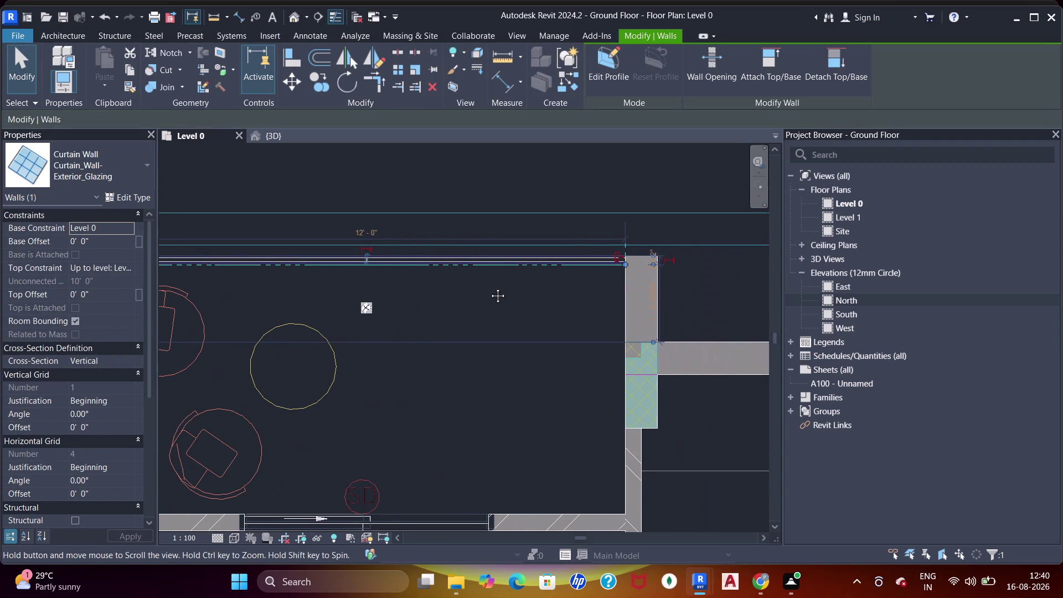
middle_drag(480, 288, 587, 287)
scroll(up, 3)
scroll(up, 3)
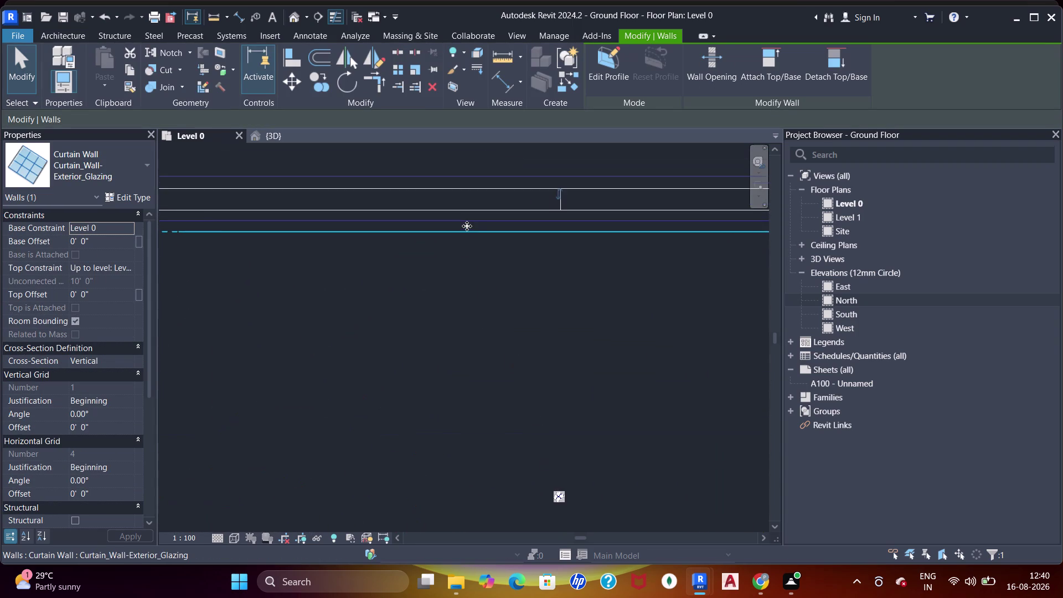
scroll(down, 3)
middle_drag(307, 213, 411, 226)
key(Escape)
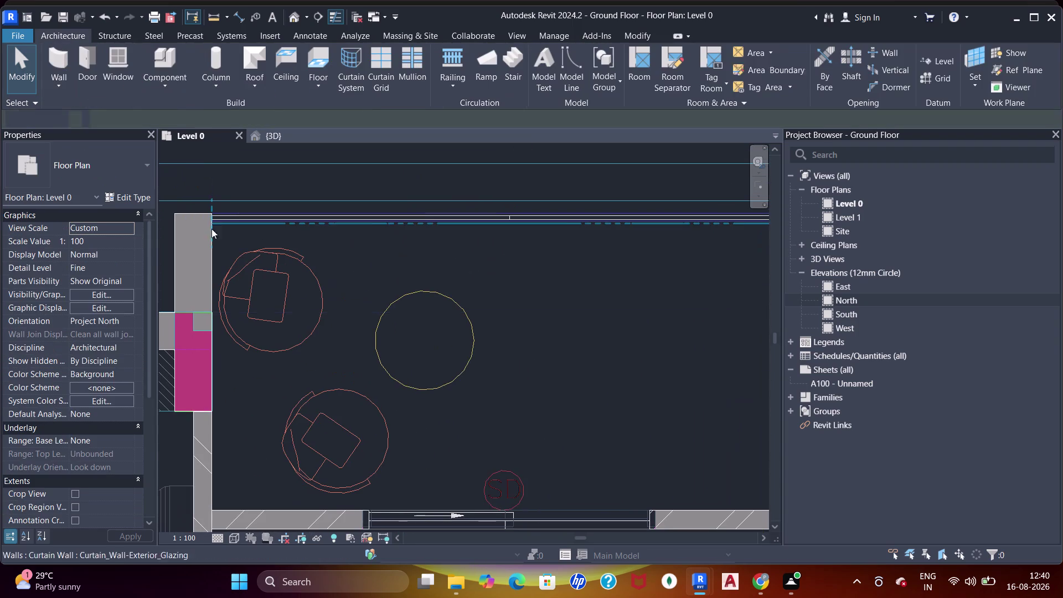
middle_drag(212, 229, 267, 229)
scroll(up, 3)
click(289, 206)
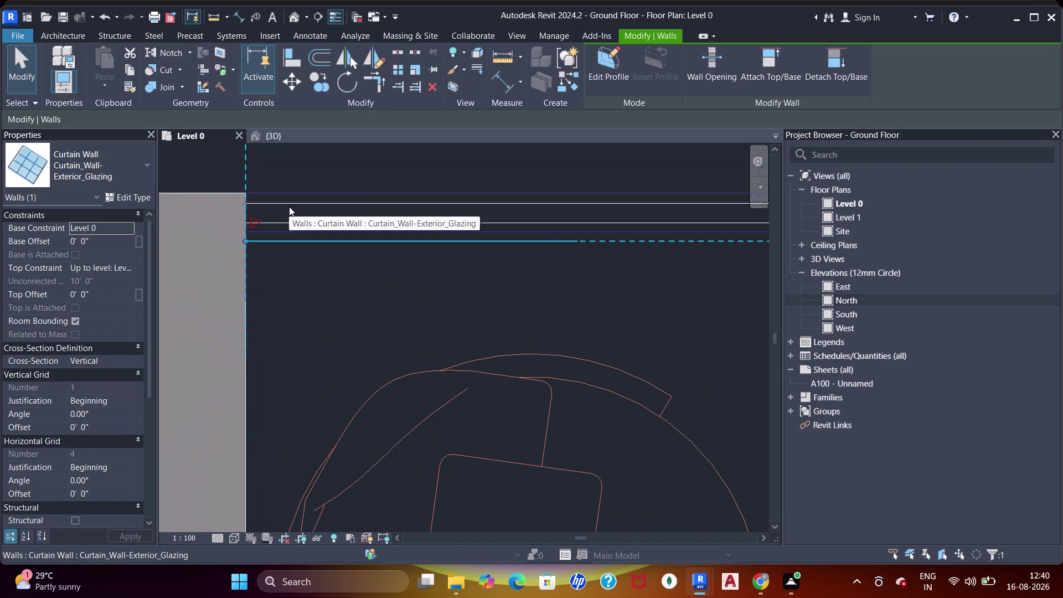
key(Up)
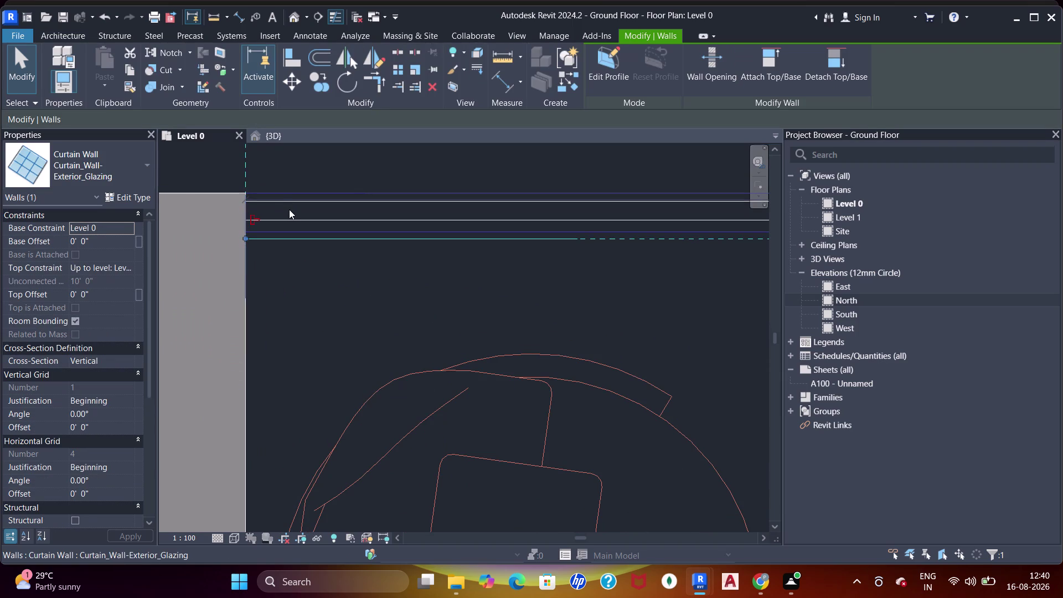
key(Escape)
key(Escape)
Frame the top wall, restart the Wall tool and list the wall types.
scroll(down, 3)
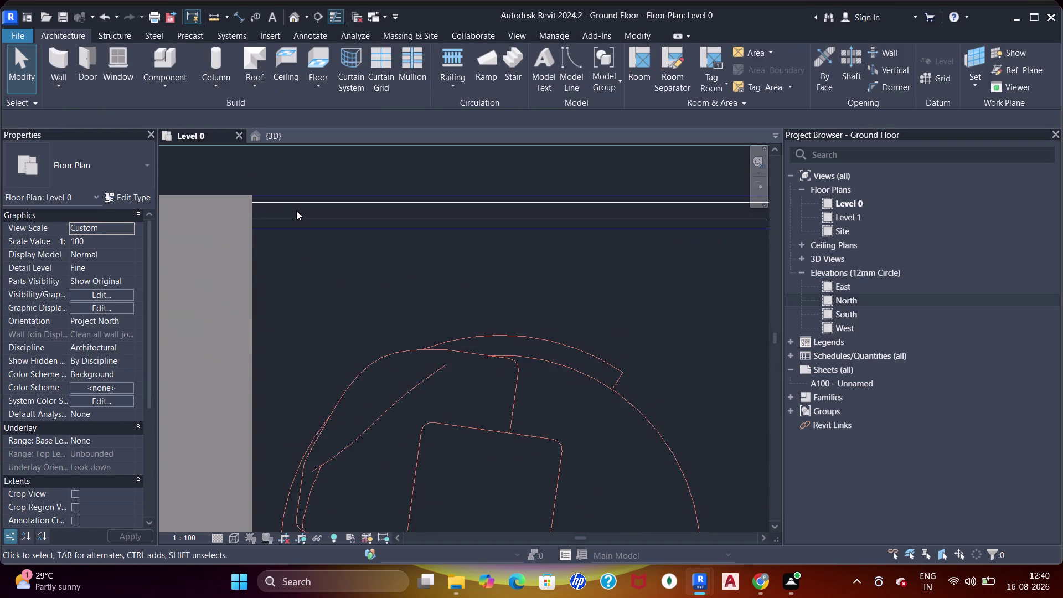
scroll(down, 3)
scroll(down, 3)
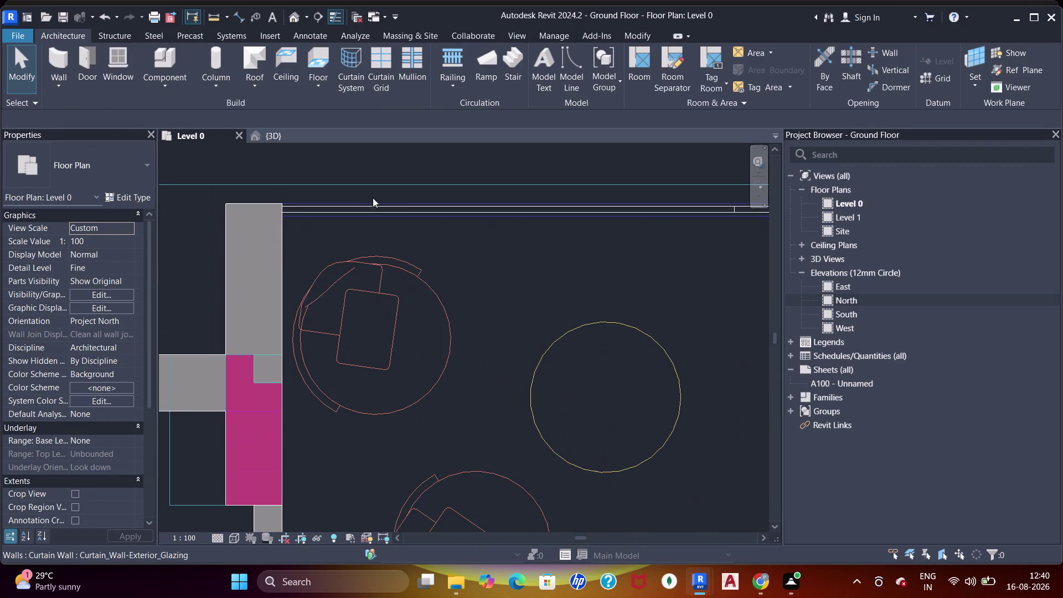
middle_drag(391, 198, 321, 216)
middle_drag(443, 210, 401, 223)
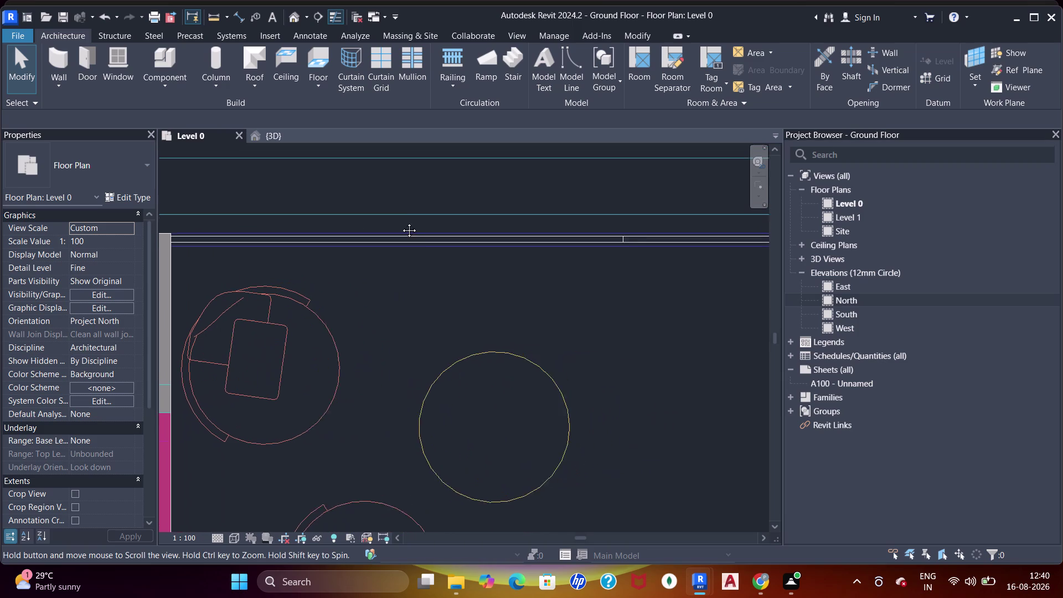
middle_drag(401, 222, 401, 231)
middle_drag(422, 223, 443, 217)
key(Escape)
key(Escape)
text(wa)
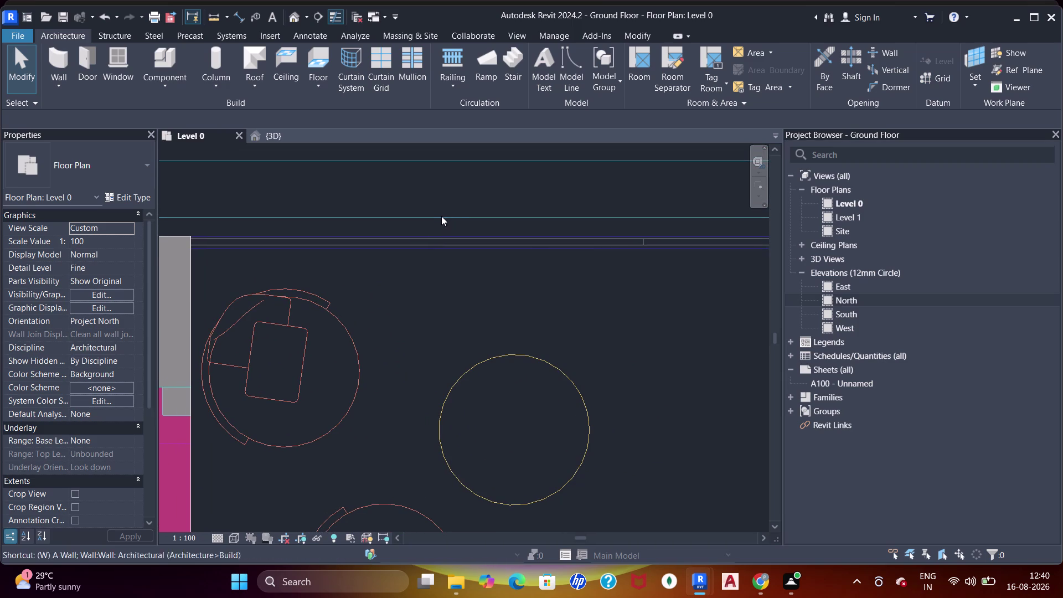
click(90, 169)
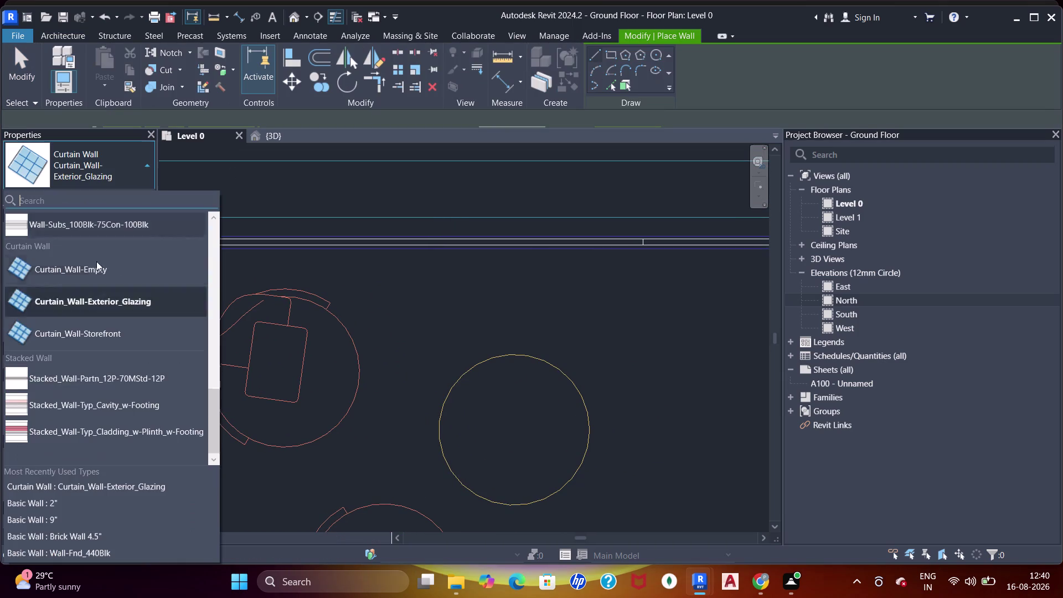
Pick the Basic Wall 2" type and draw a 12' wall on Level 0.
scroll(up, 3)
scroll(up, 3)
click(66, 244)
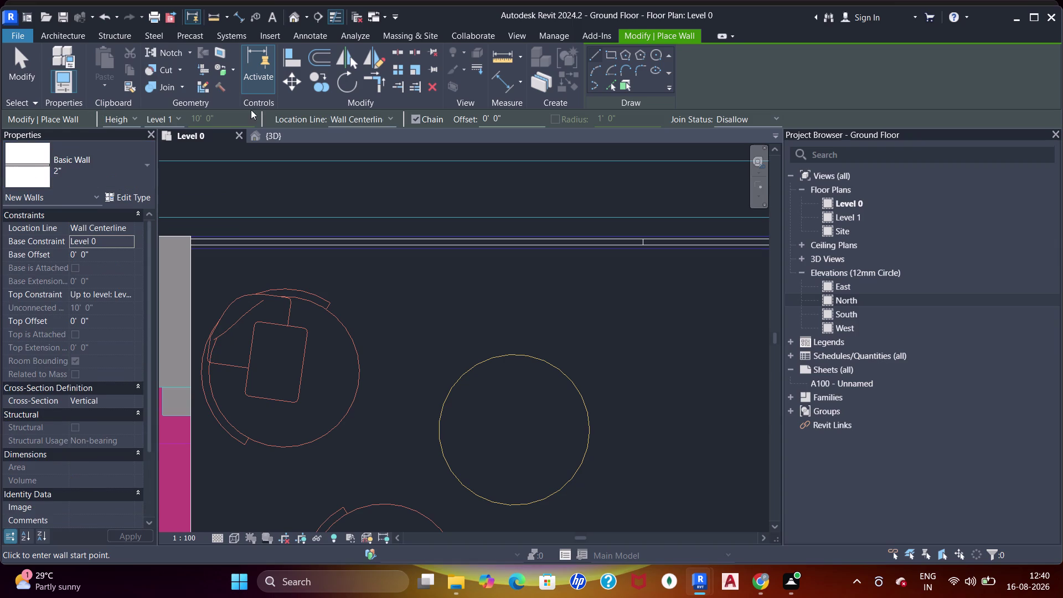
click(609, 88)
scroll(up, 3)
scroll(up, 3)
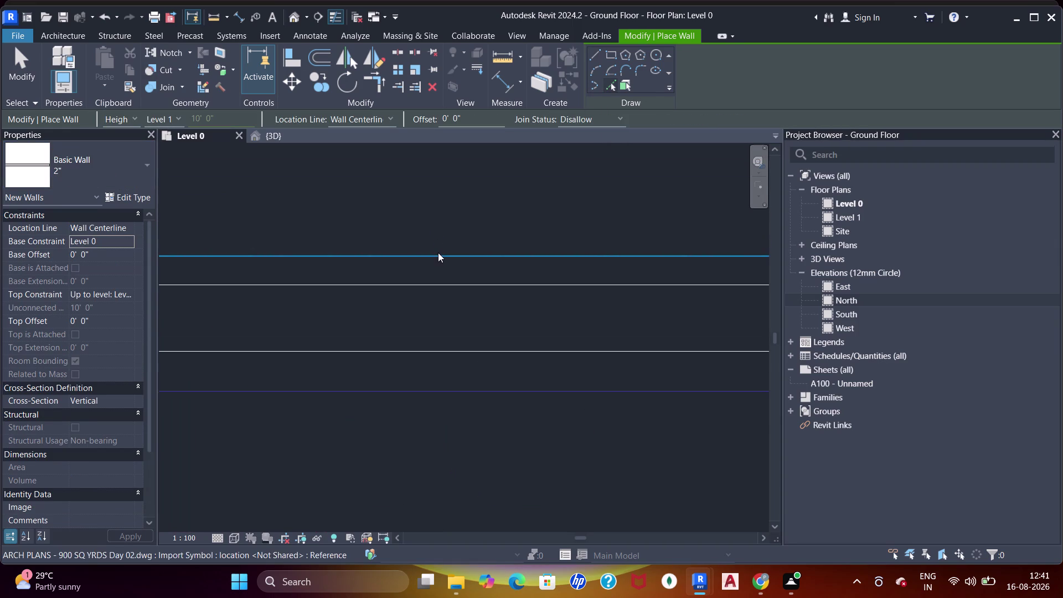
click(438, 252)
key(Escape)
key(Escape)
key(Escape)
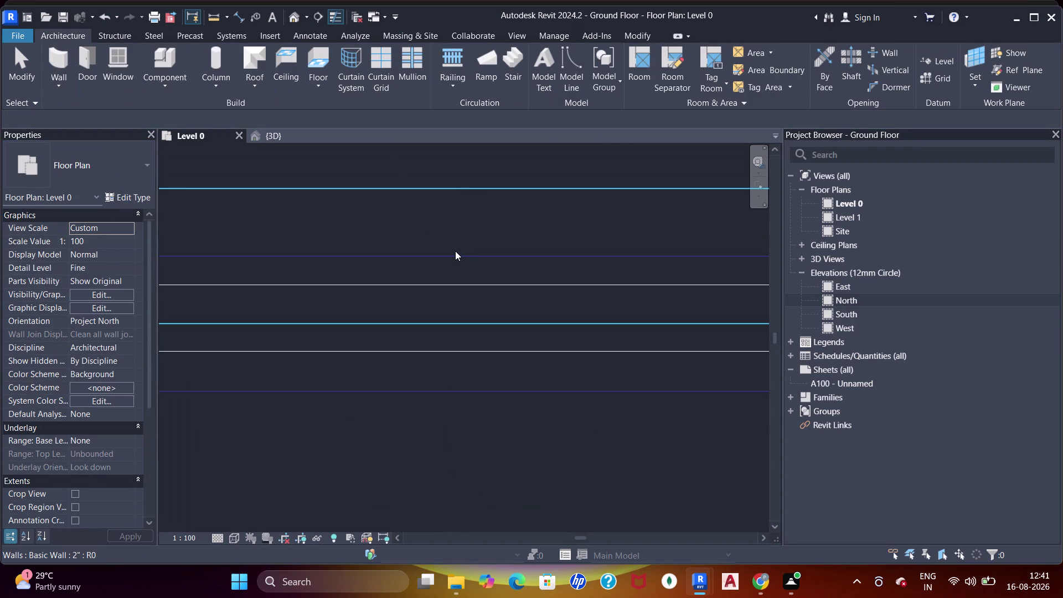
Select the new wall and start Align, panning to the curtain wall corner.
click(441, 188)
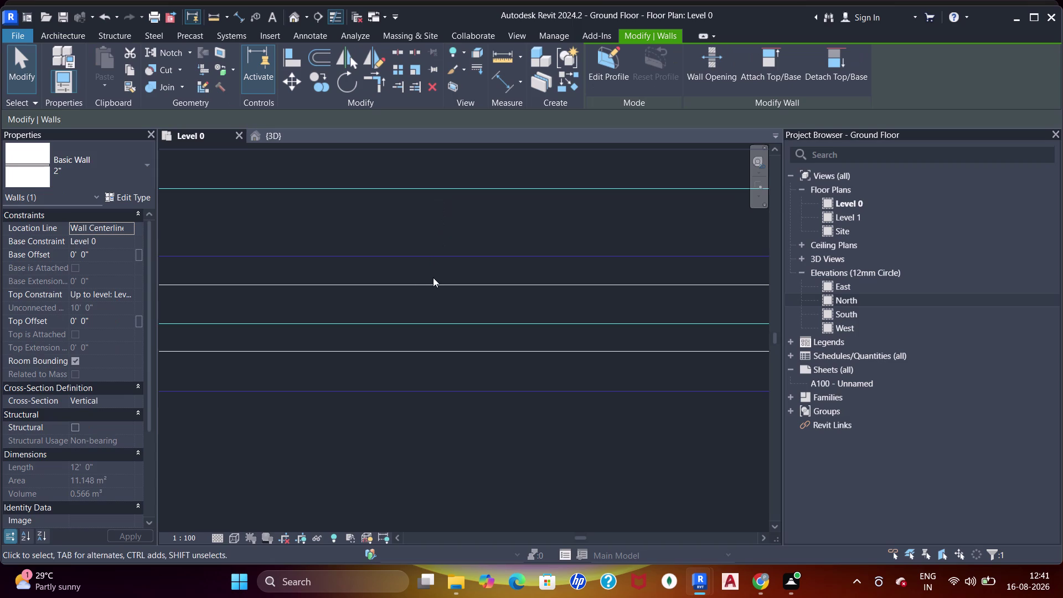
key(a)
key(a)
key(a)
click(435, 390)
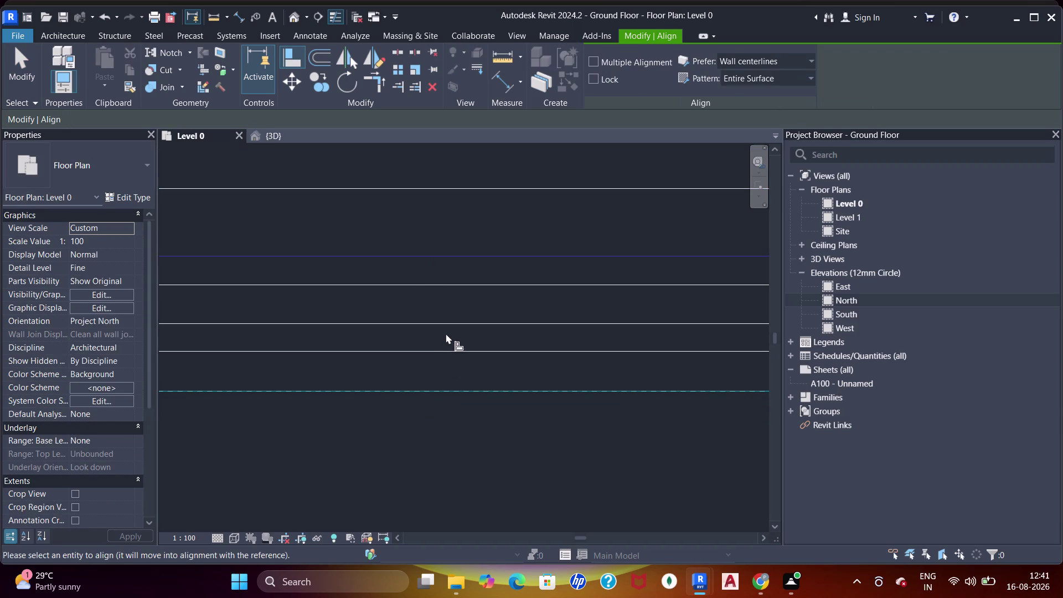
click(440, 326)
scroll(down, 3)
scroll(down, 3)
middle_drag(444, 291, 540, 260)
scroll(down, 3)
middle_drag(475, 285, 608, 264)
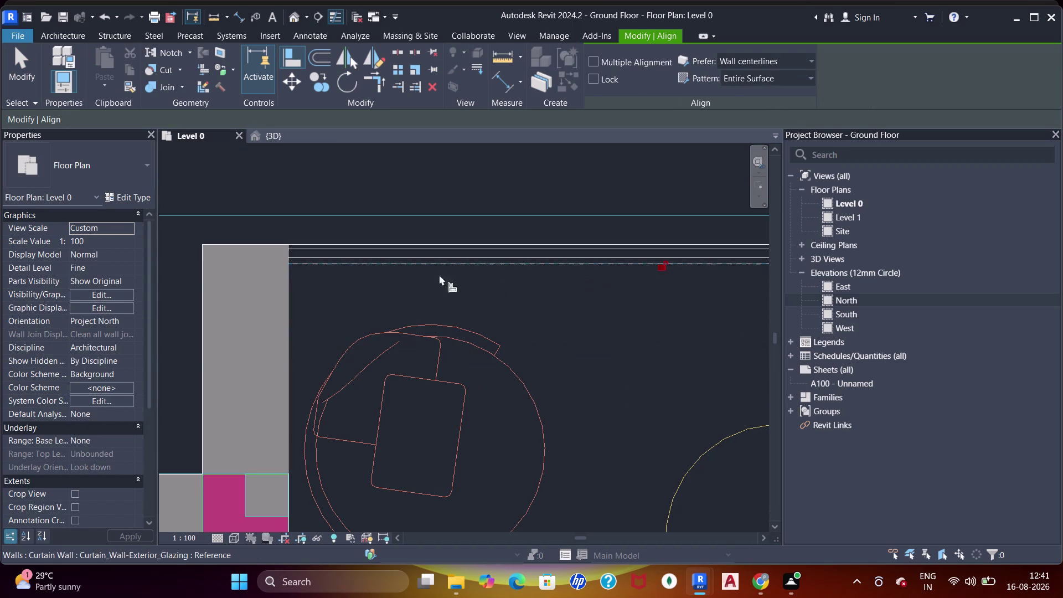
key(Escape)
key(Escape)
Align the new 2" wall to the curtain wall, undoing a stray nudge.
click(312, 248)
scroll(up, 3)
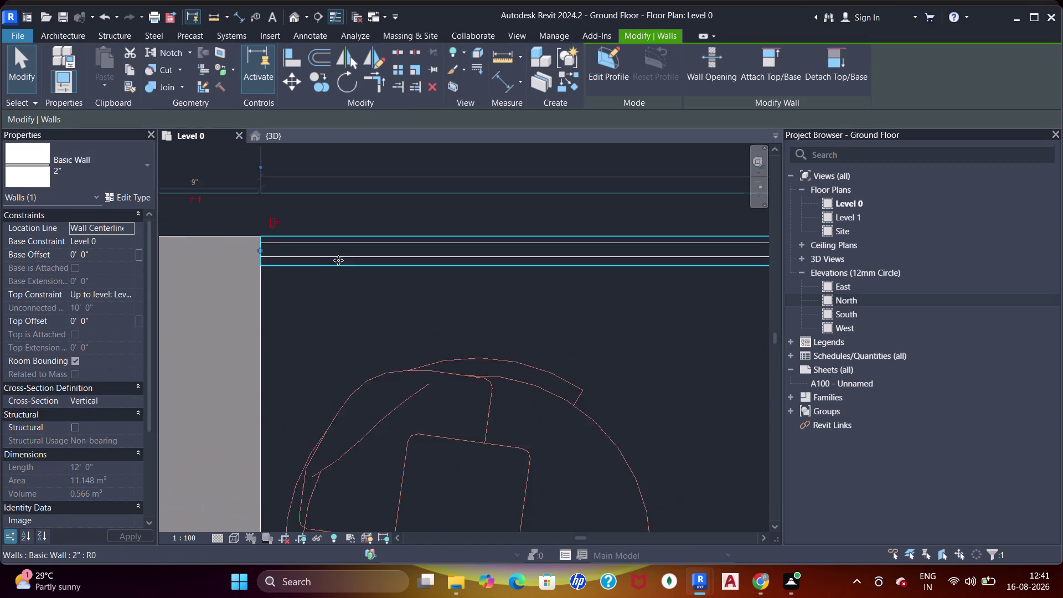
scroll(up, 3)
key(Escape)
click(257, 257)
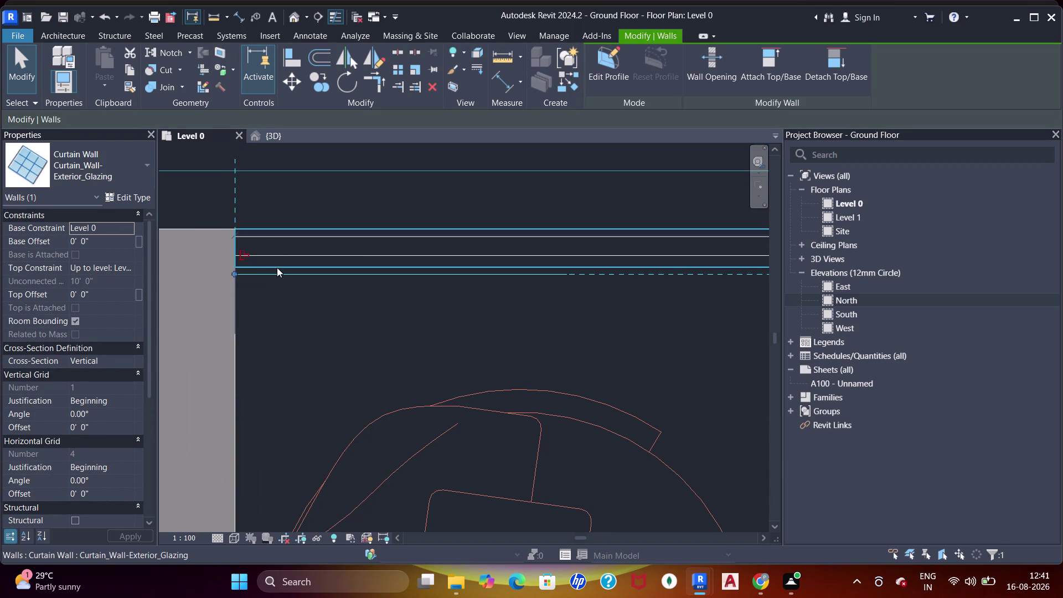
key(Up)
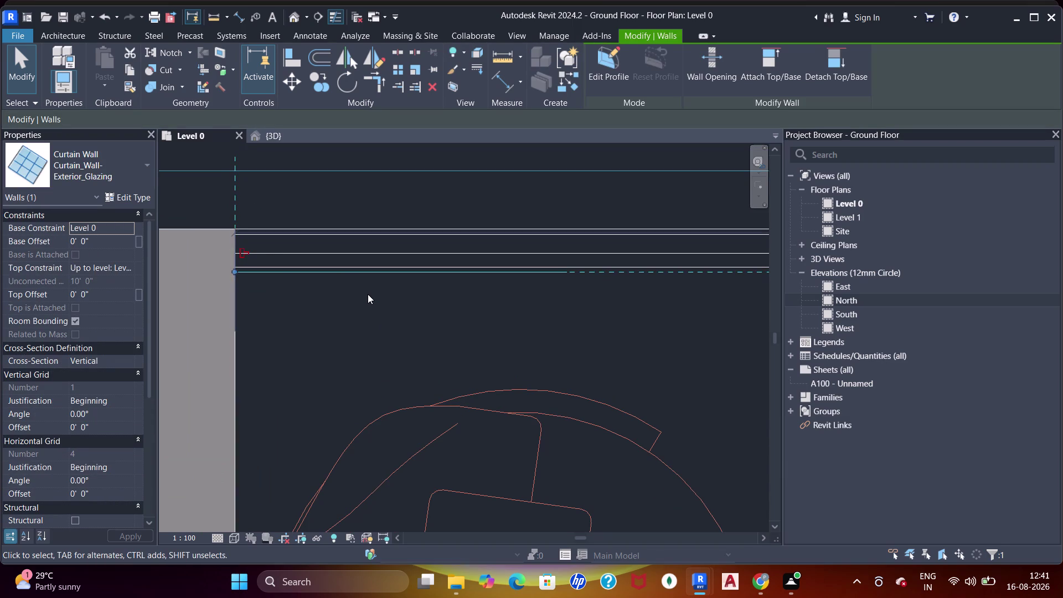
key(ctrl+z)
key(Escape)
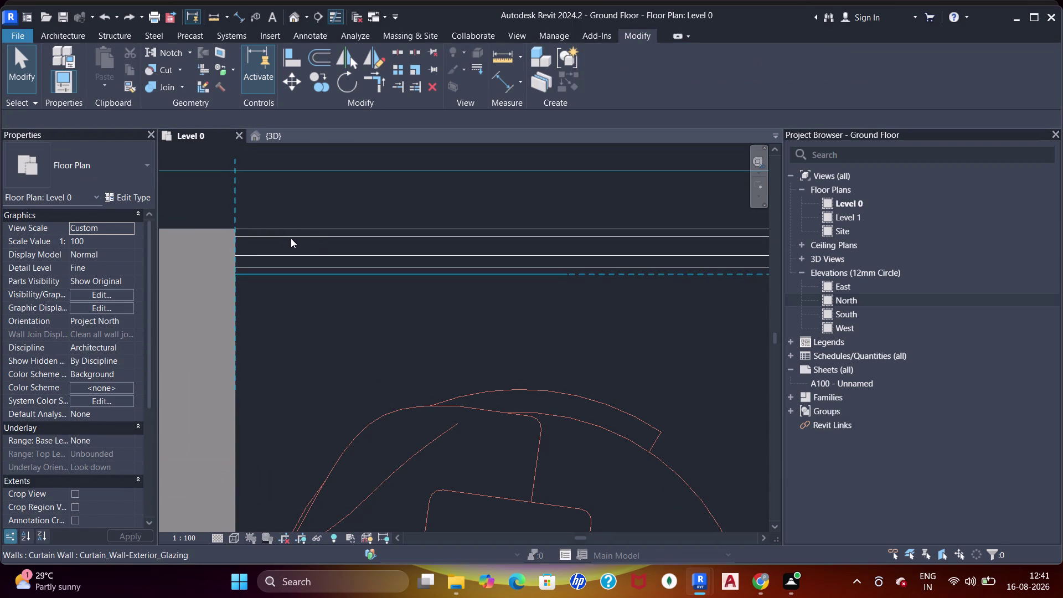
Recheck the curtain wall, undo an accidental delete, and show the {3D} view.
click(295, 239)
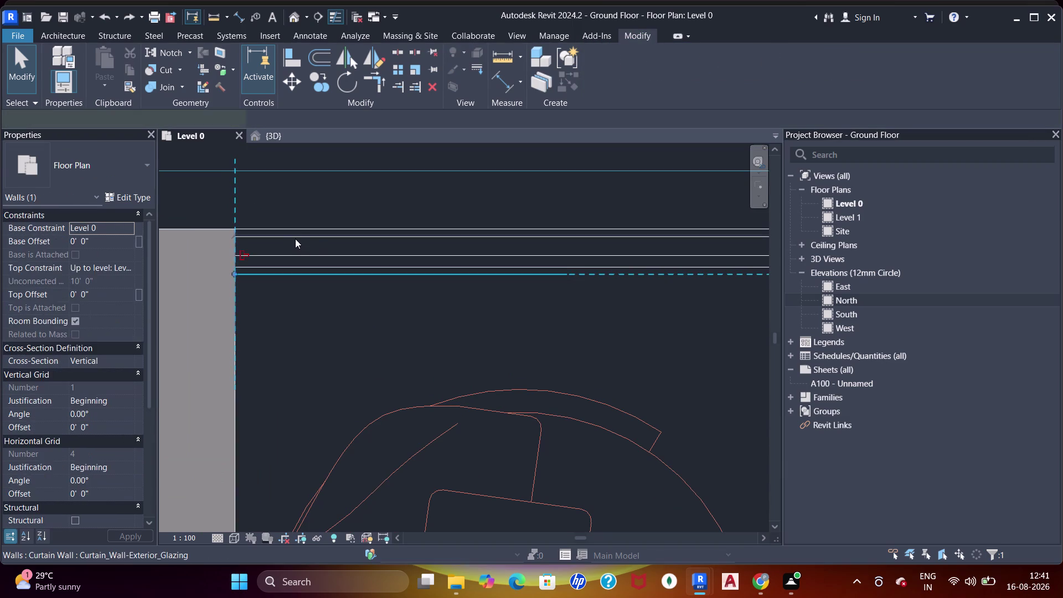
key(Escape)
click(292, 227)
key(Delete)
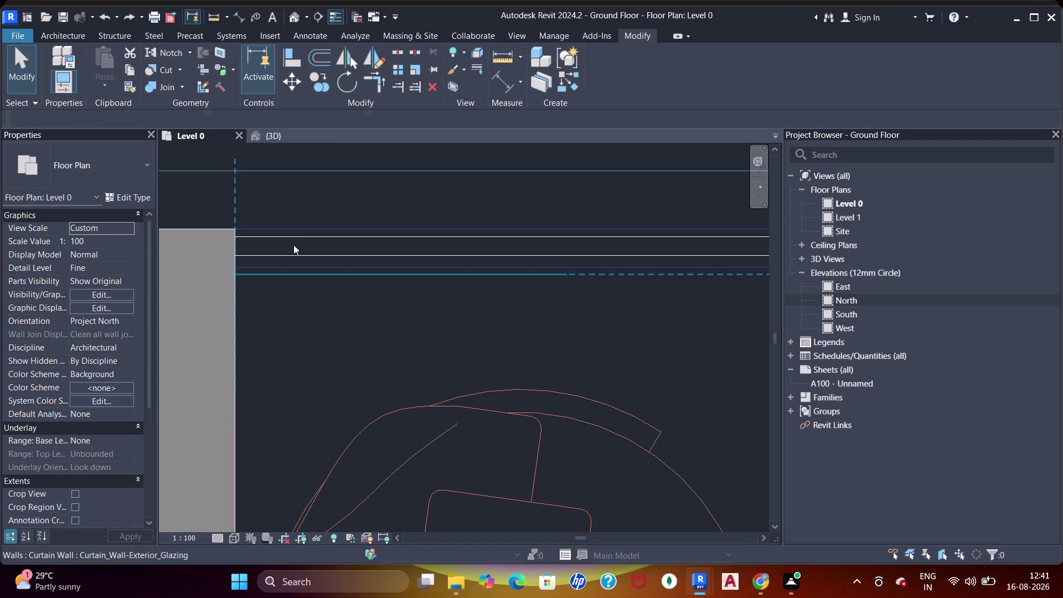
click(291, 253)
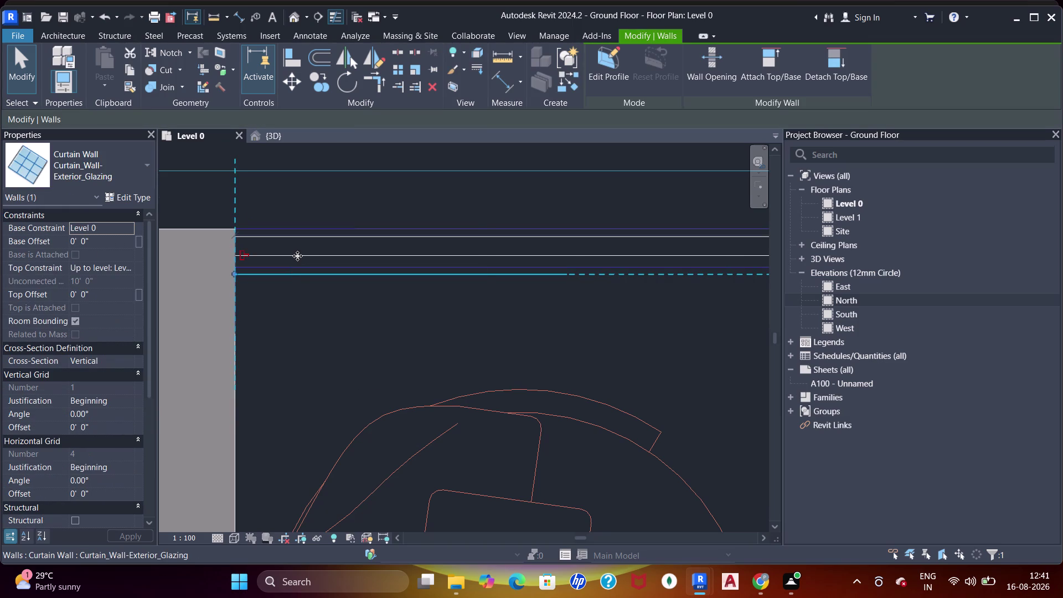
key(Escape)
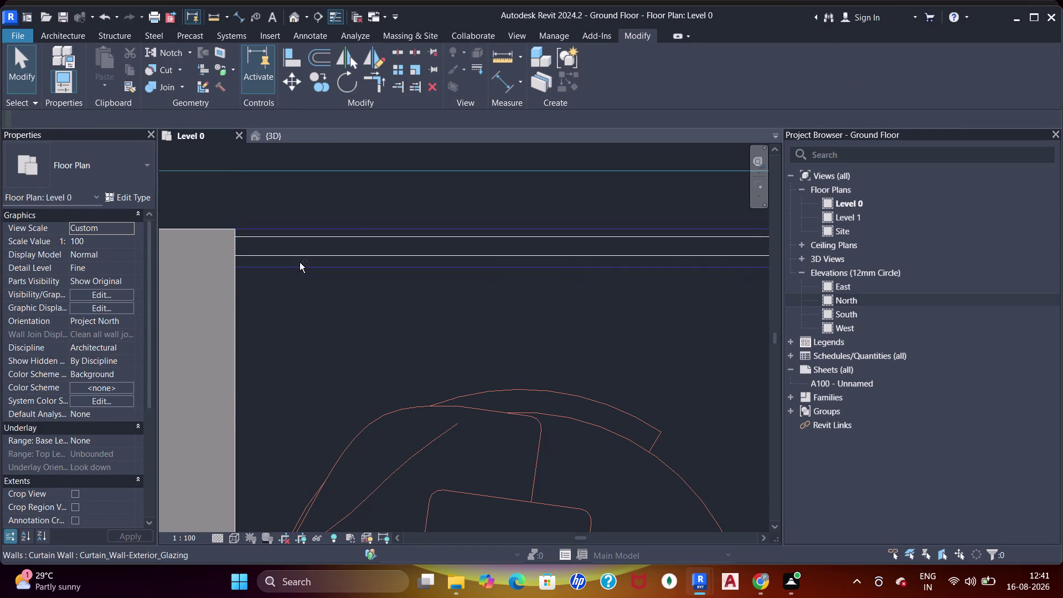
key(ctrl+z)
click(265, 229)
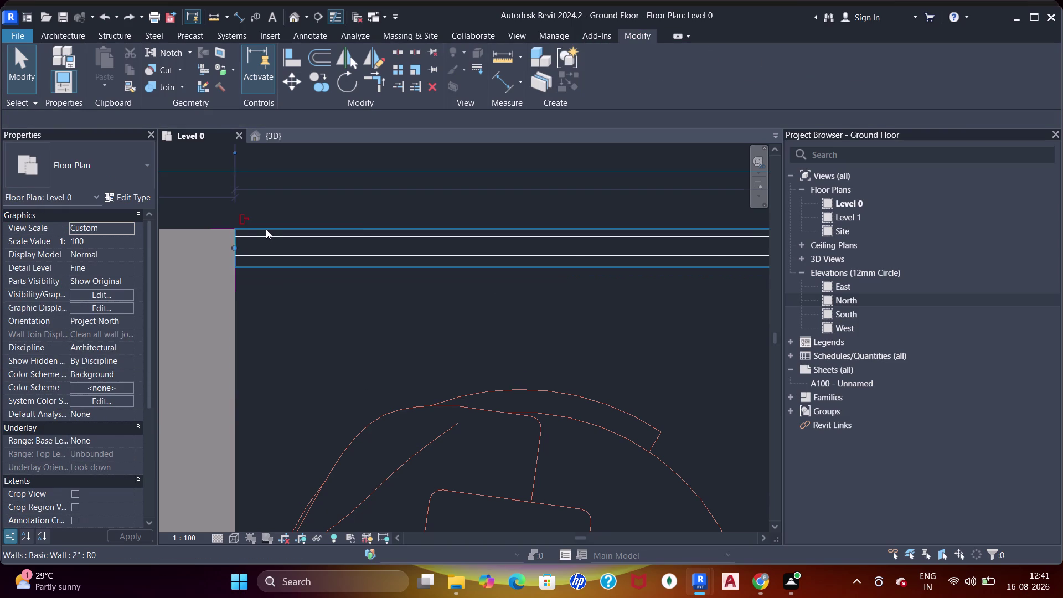
click(277, 140)
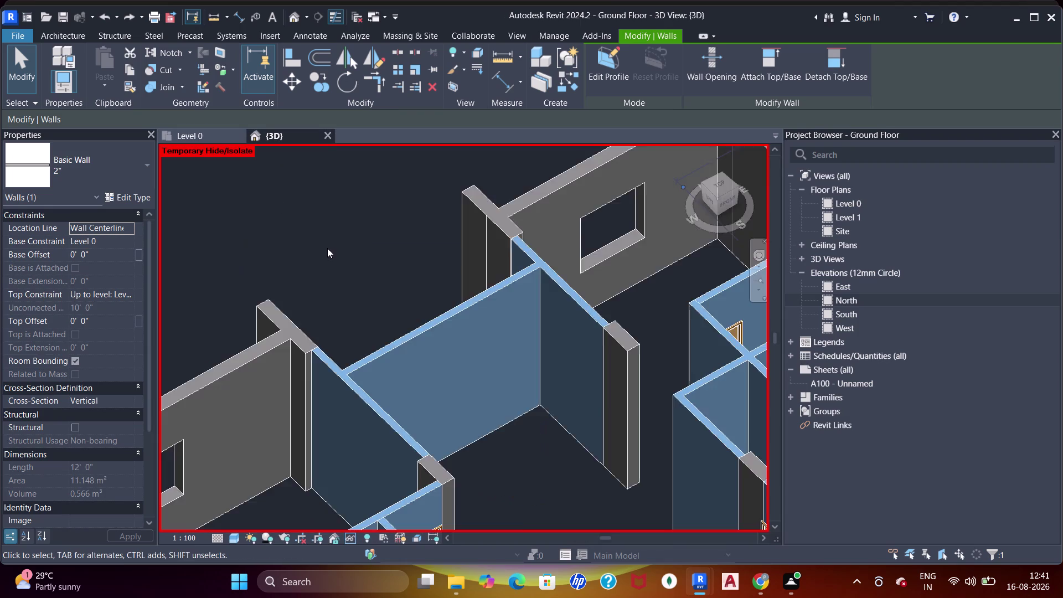
Frame the glazed opening in 3D and lower the top of the 2" curb wall.
scroll(down, 3)
middle_drag(389, 299, 574, 284)
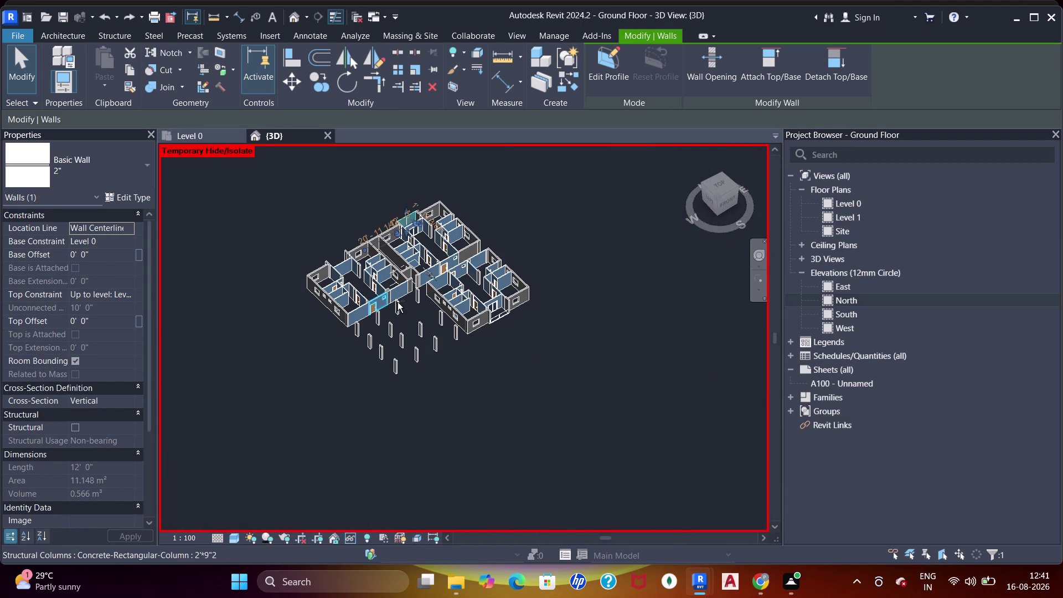
middle_drag(575, 284, 574, 283)
middle_drag(361, 268, 470, 240)
middle_drag(311, 255, 460, 239)
scroll(up, 3)
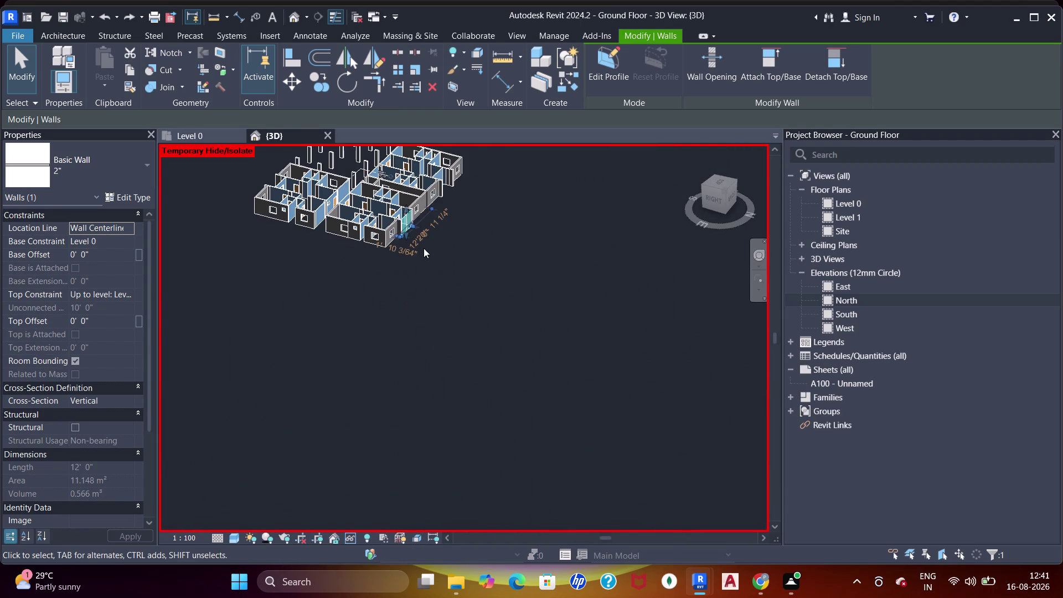
scroll(up, 3)
middle_drag(460, 282, 679, 367)
middle_drag(613, 378, 536, 333)
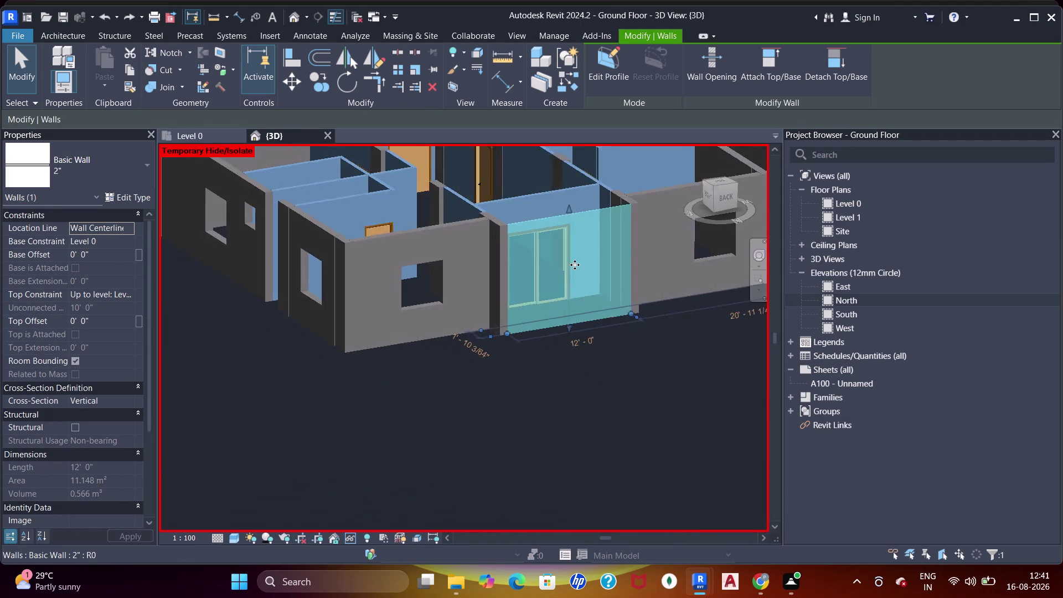
scroll(up, 3)
middle_drag(524, 259, 503, 260)
scroll(up, 3)
middle_drag(504, 253, 532, 283)
scroll(down, 3)
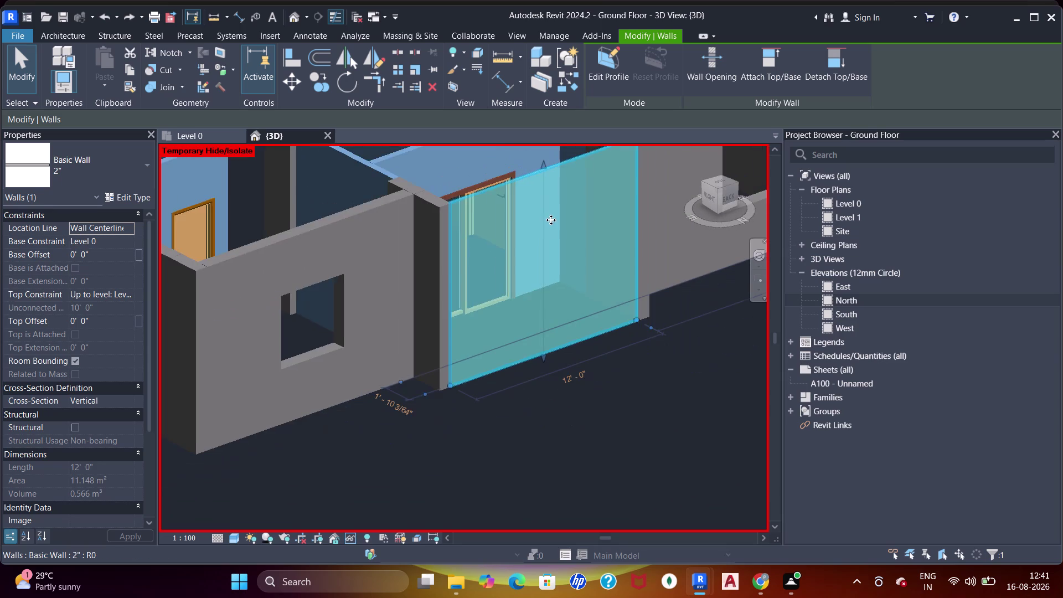
middle_drag(471, 208, 396, 206)
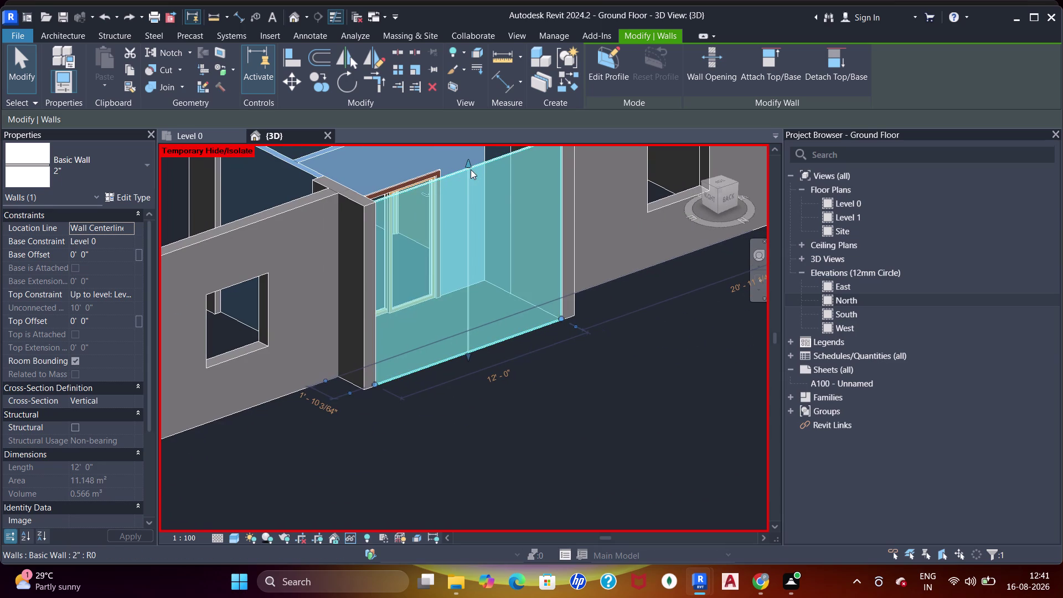
drag(466, 167, 466, 270)
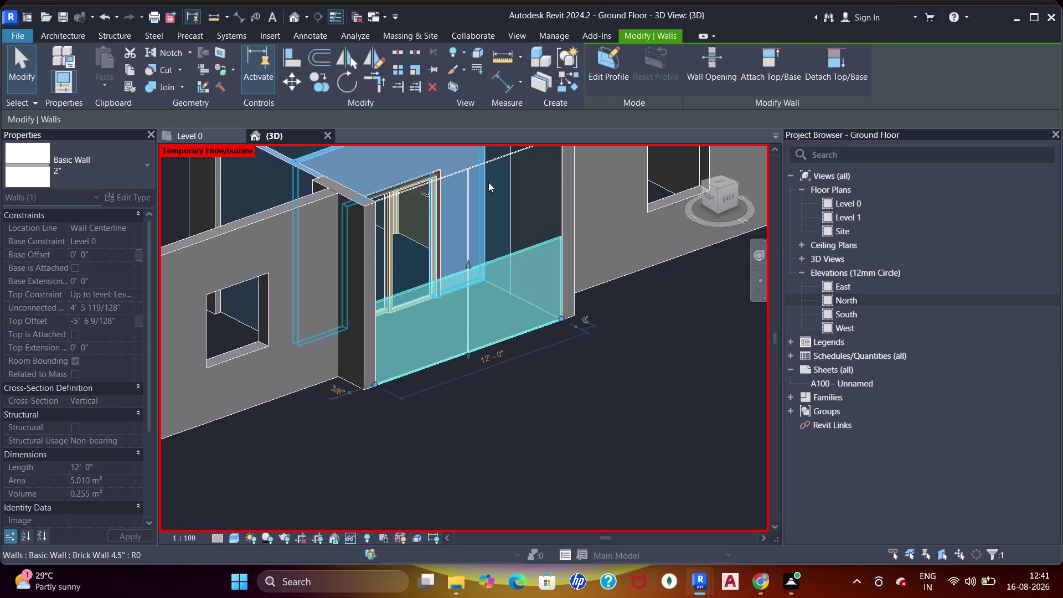
click(463, 179)
key(Escape)
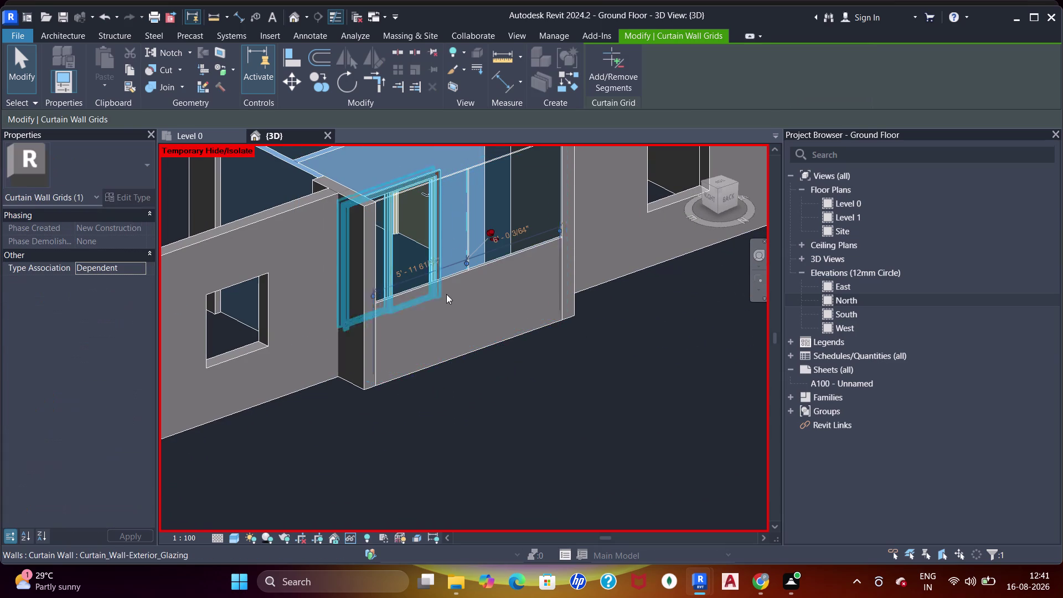
click(446, 295)
drag(466, 269, 471, 341)
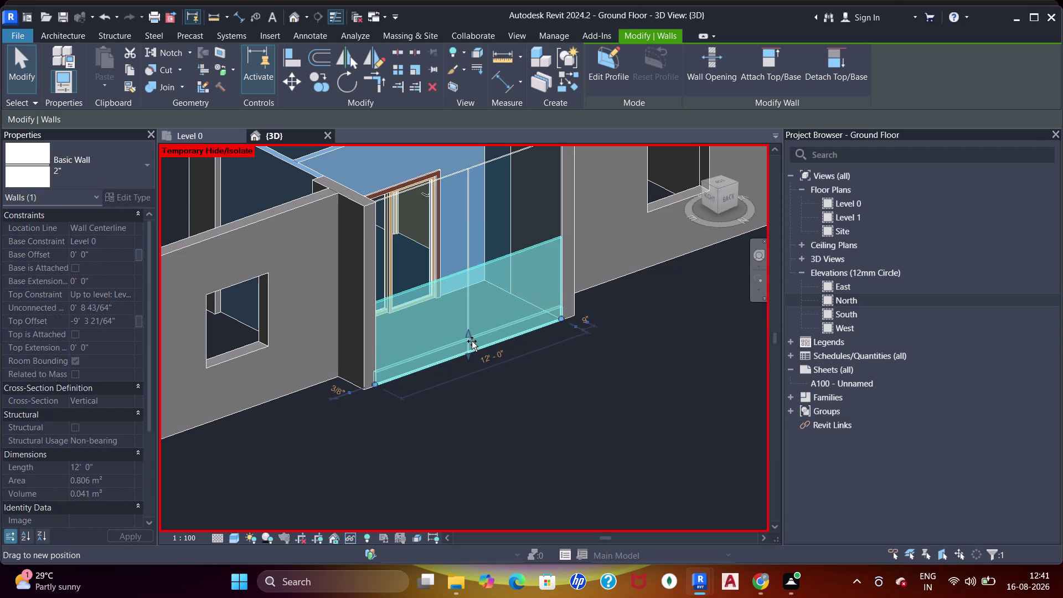
drag(472, 341, 472, 343)
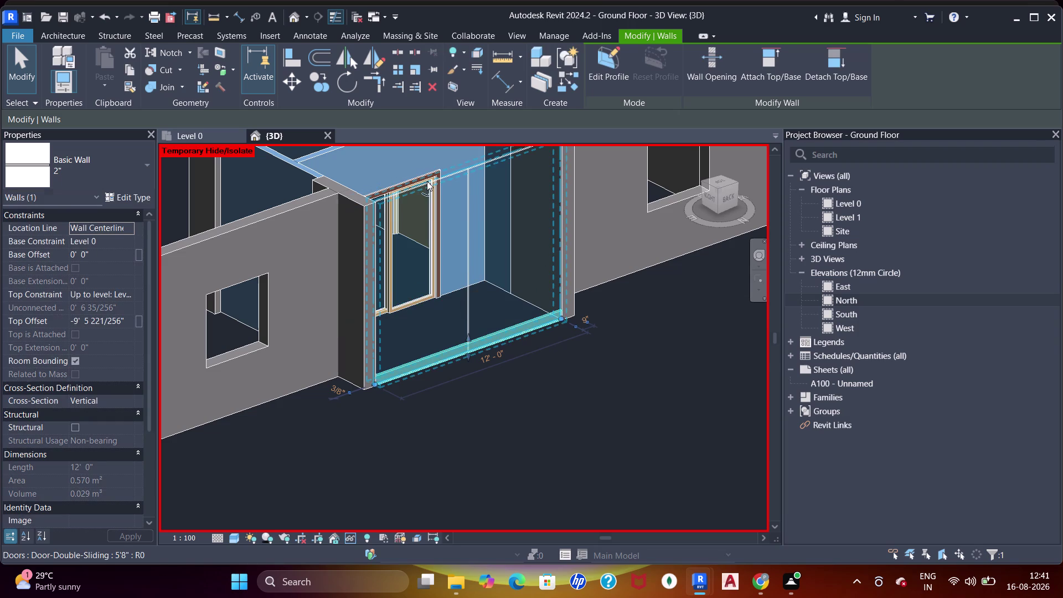
Set the glass railing's Top Constraint to Unconnected with a 3' height.
drag(432, 184, 440, 185)
drag(466, 170, 470, 223)
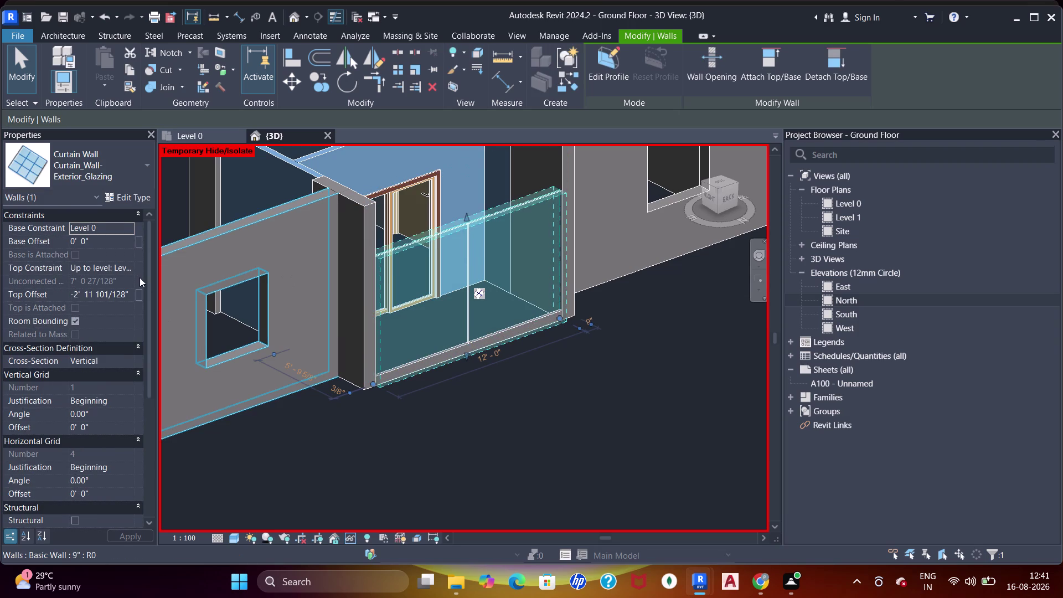
click(130, 269)
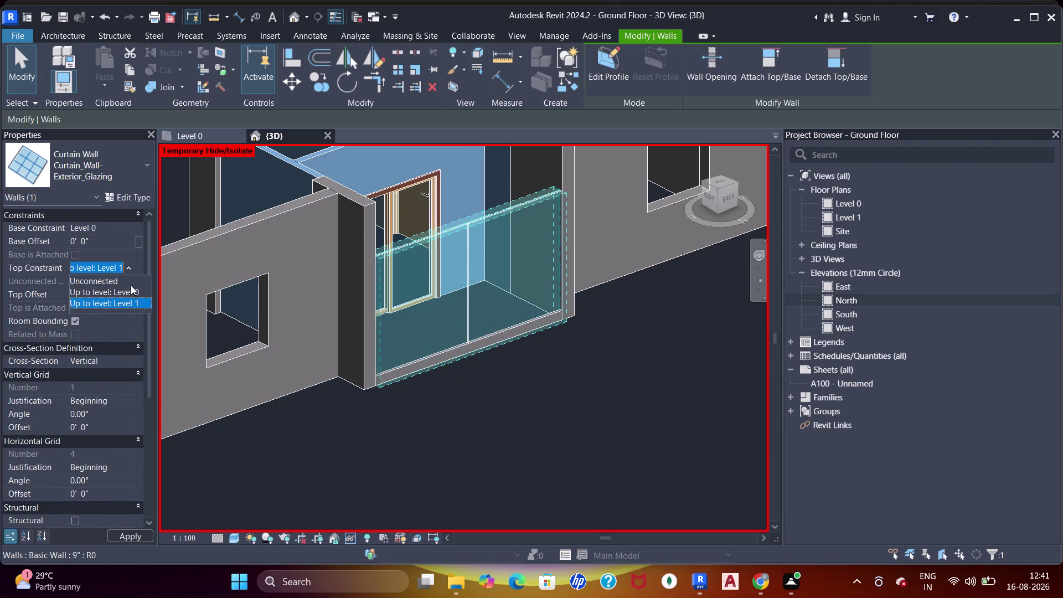
click(130, 279)
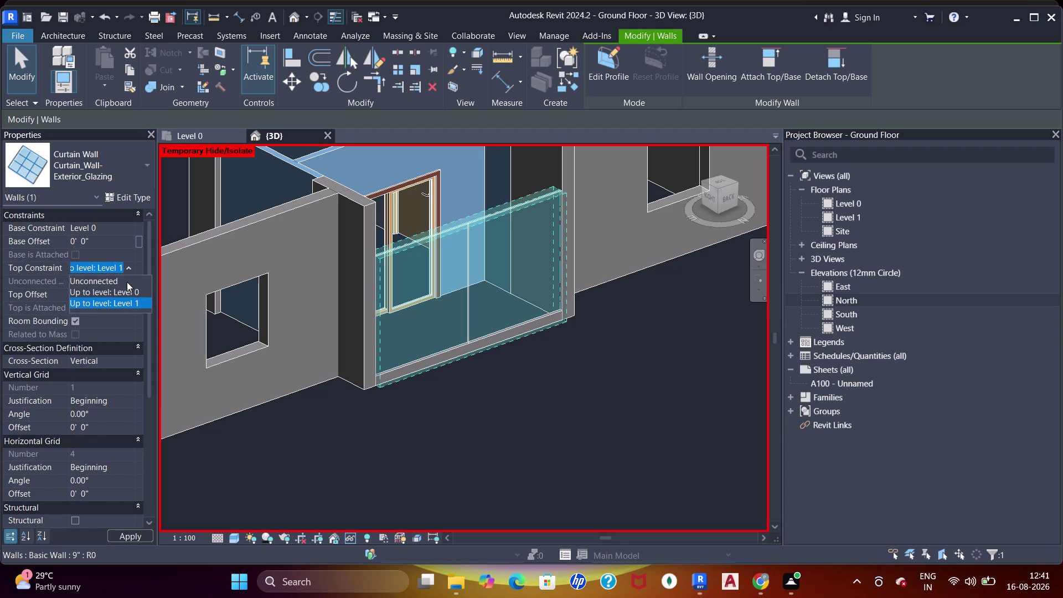
click(126, 281)
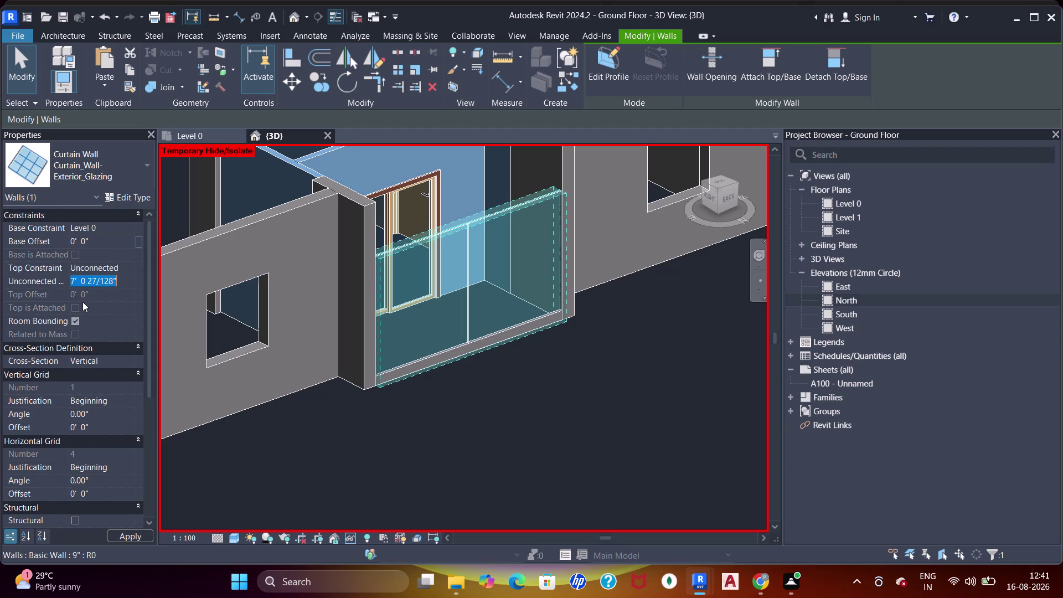
text(3')
key(Return)
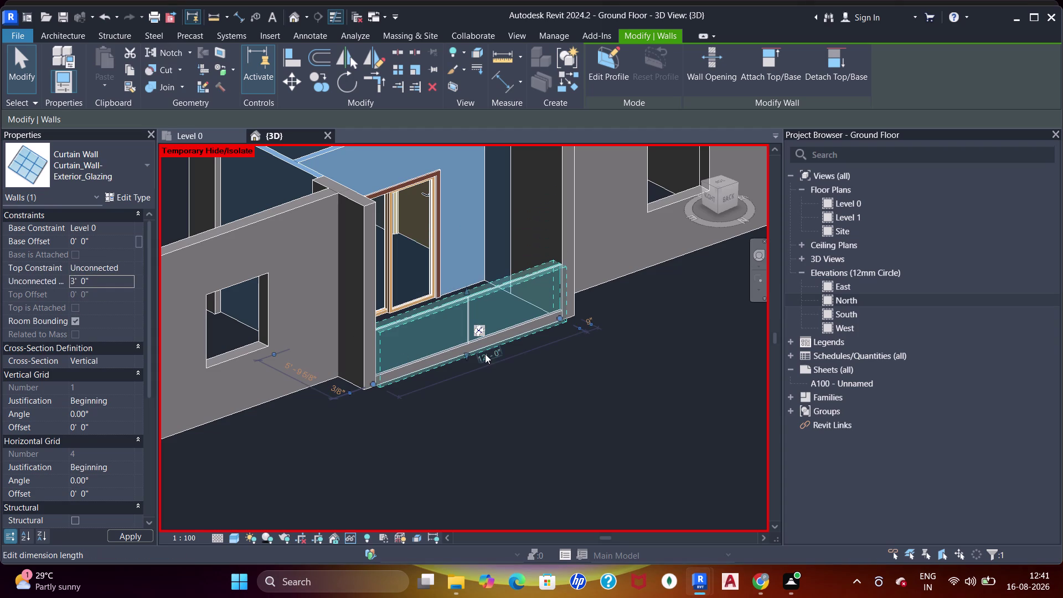
Raise the glass railing's base up off the floor.
middle_drag(518, 388, 536, 326)
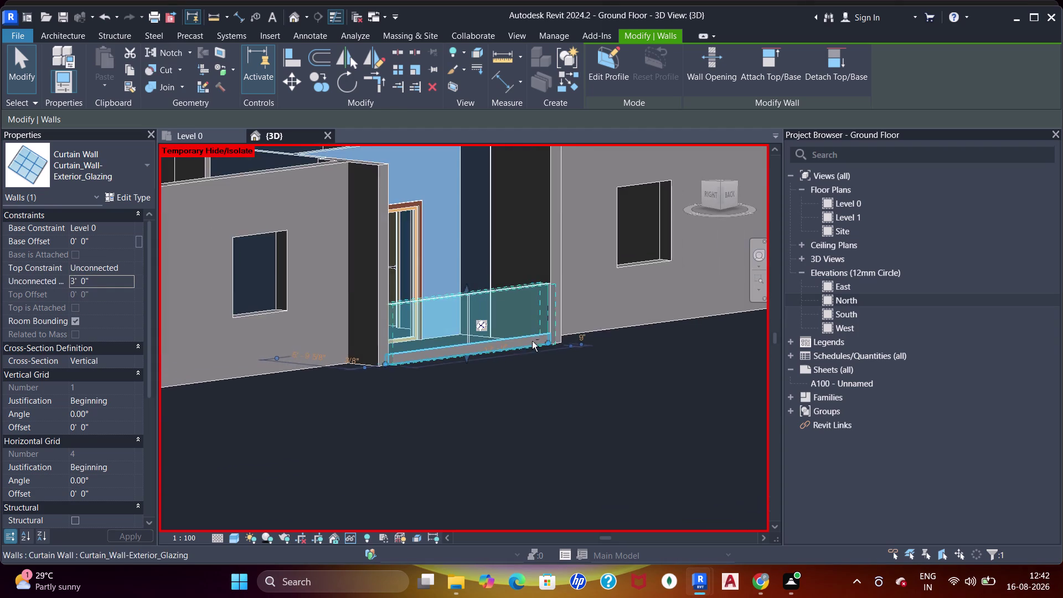
scroll(up, 3)
middle_drag(454, 387, 507, 373)
key(Escape)
click(508, 220)
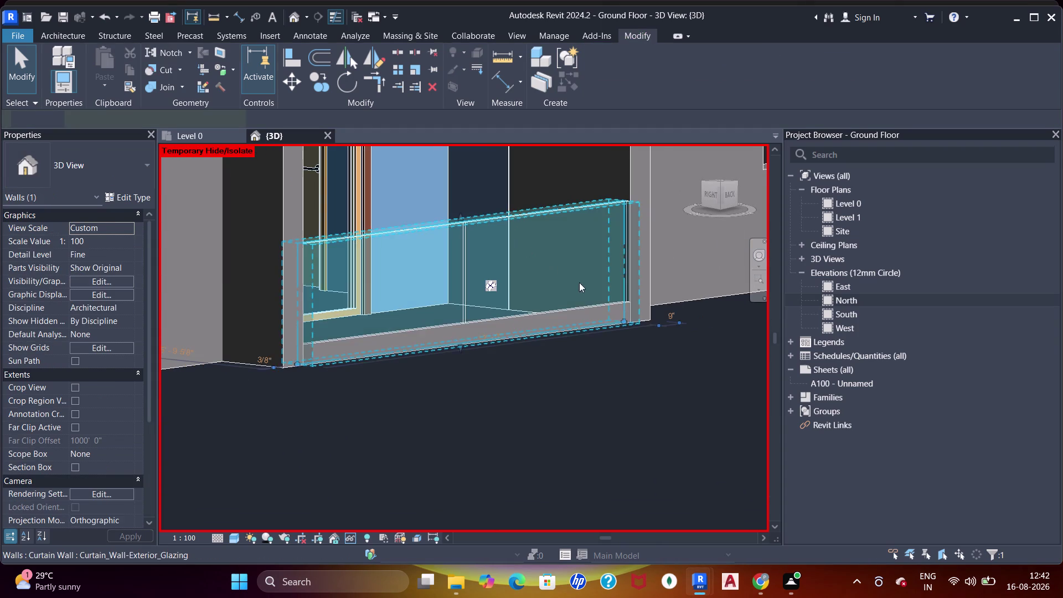
middle_drag(552, 326, 458, 315)
scroll(up, 3)
middle_drag(468, 361, 494, 364)
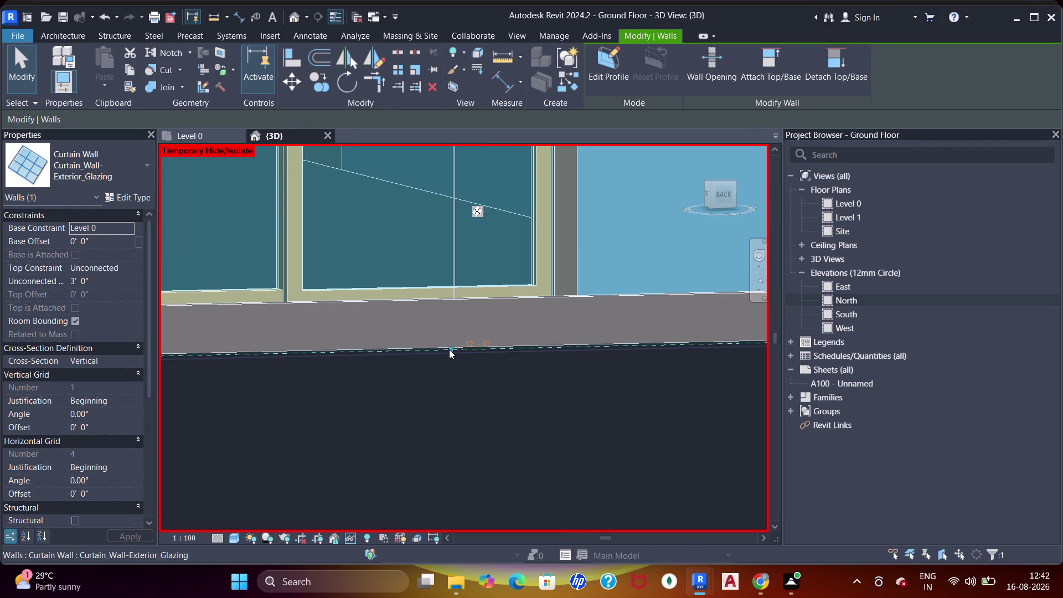
drag(448, 349, 449, 301)
scroll(down, 3)
middle_drag(435, 335, 452, 352)
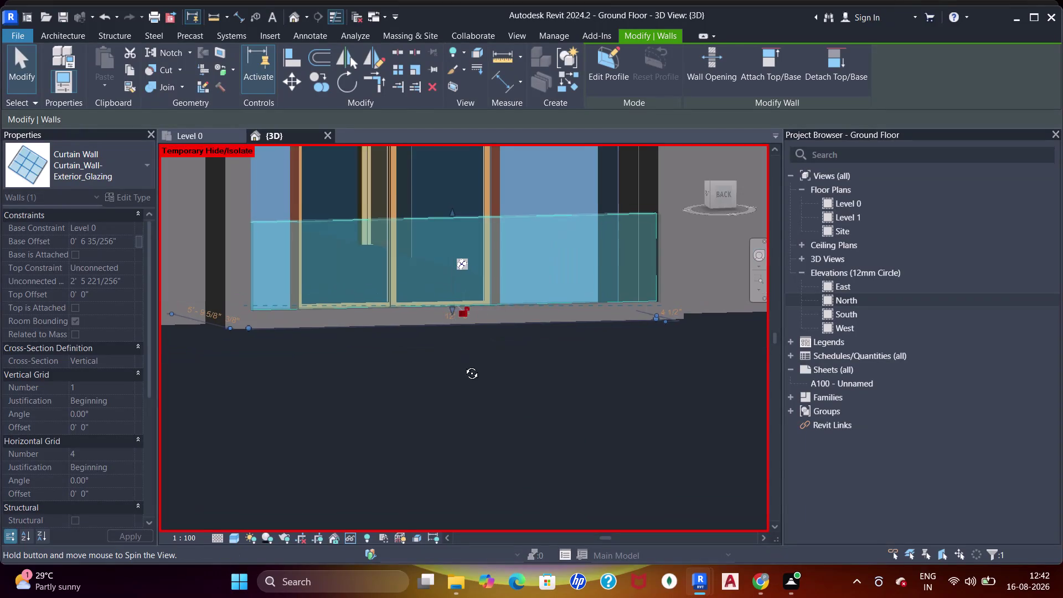
middle_drag(452, 351, 475, 381)
key(shift+Escape)
Lower the curb wall's top further and reselect the glass railing.
scroll(down, 3)
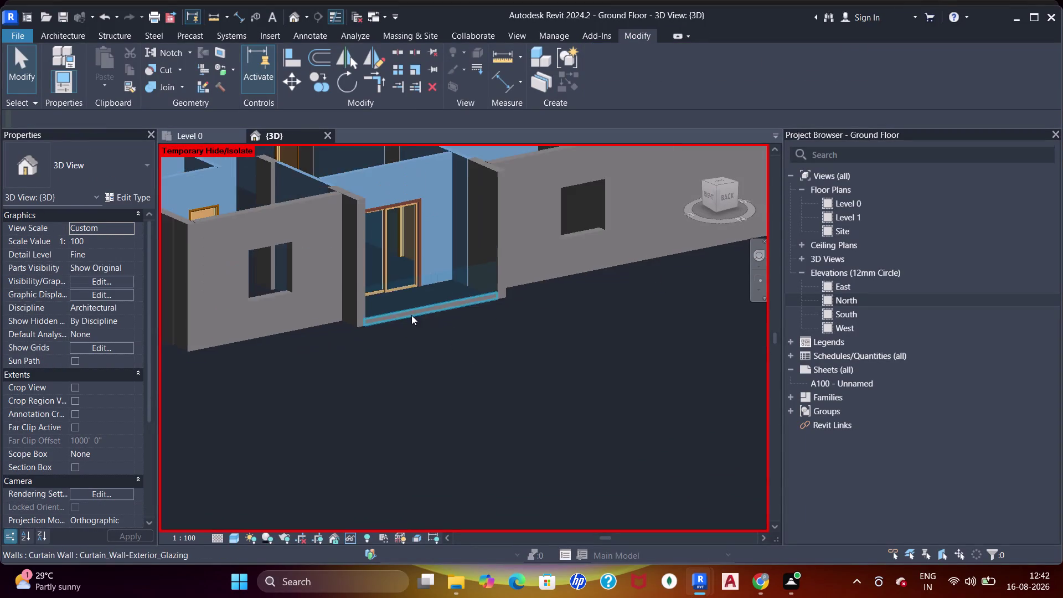
scroll(up, 3)
click(388, 302)
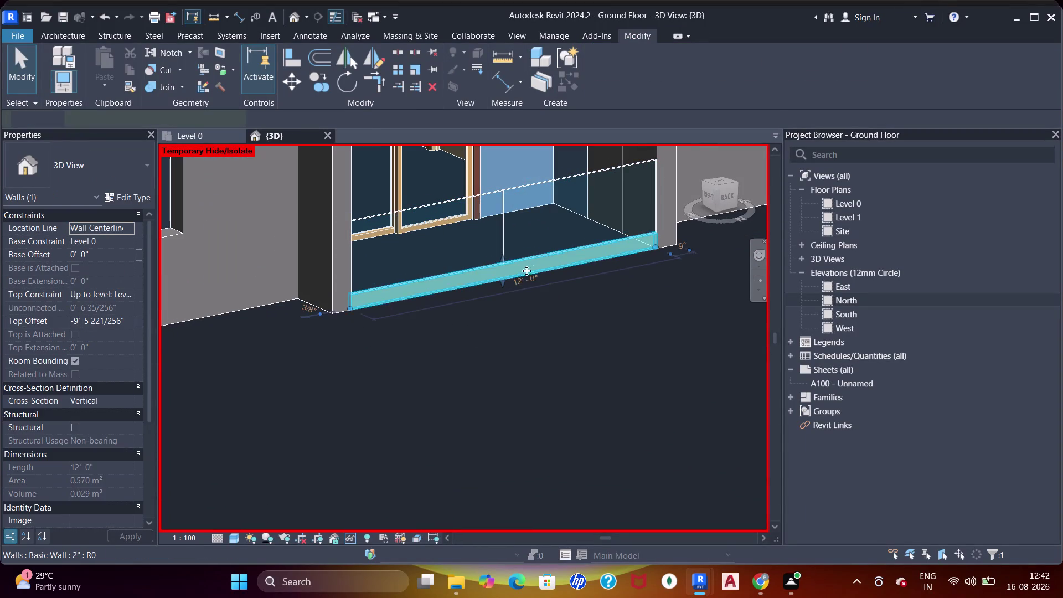
scroll(up, 3)
drag(489, 249, 489, 259)
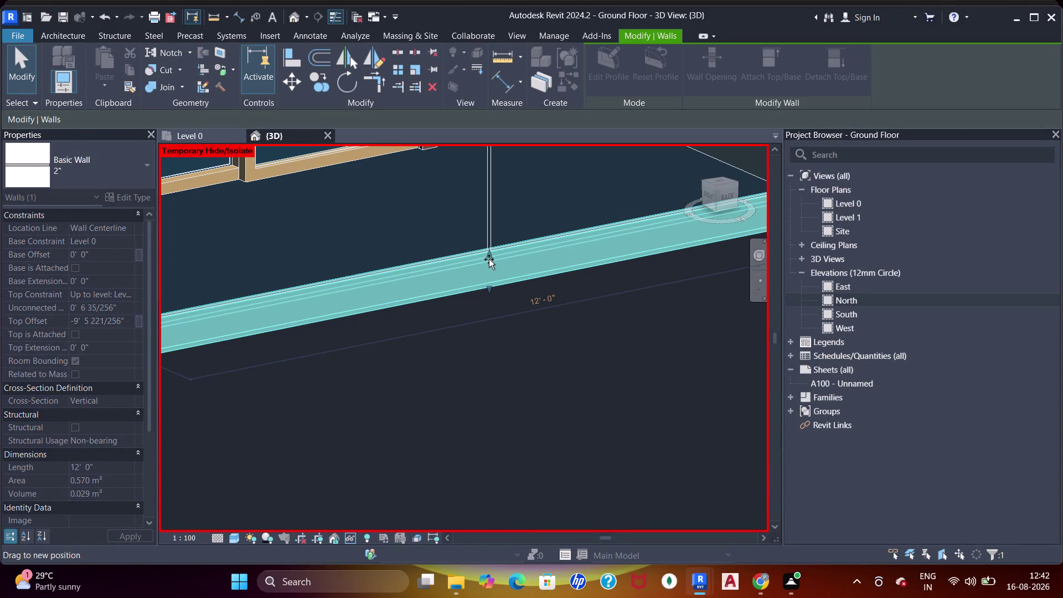
drag(489, 259, 490, 259)
scroll(down, 3)
middle_drag(479, 256, 498, 272)
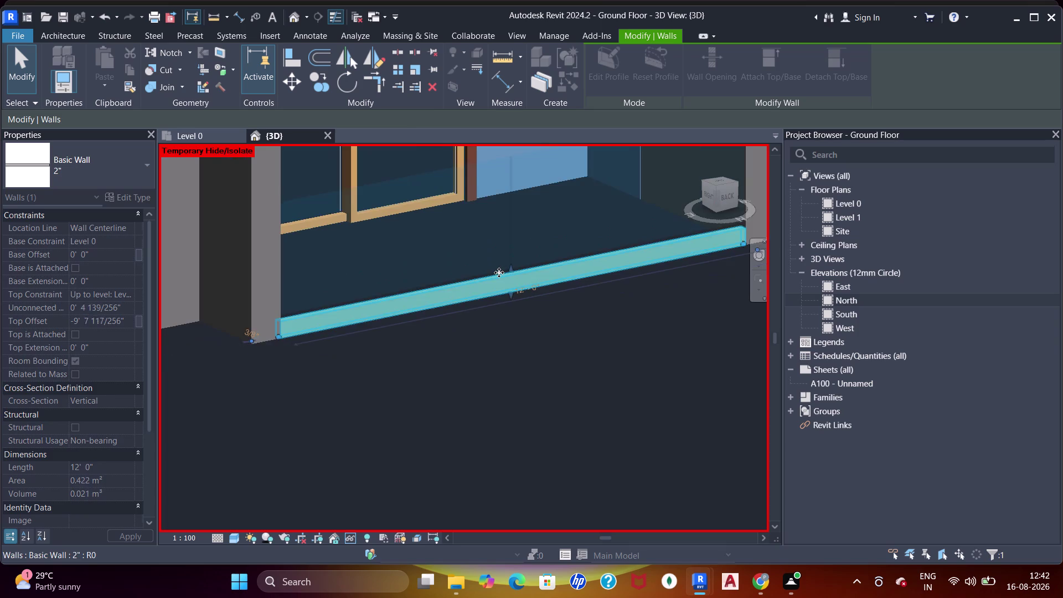
key(Escape)
click(503, 222)
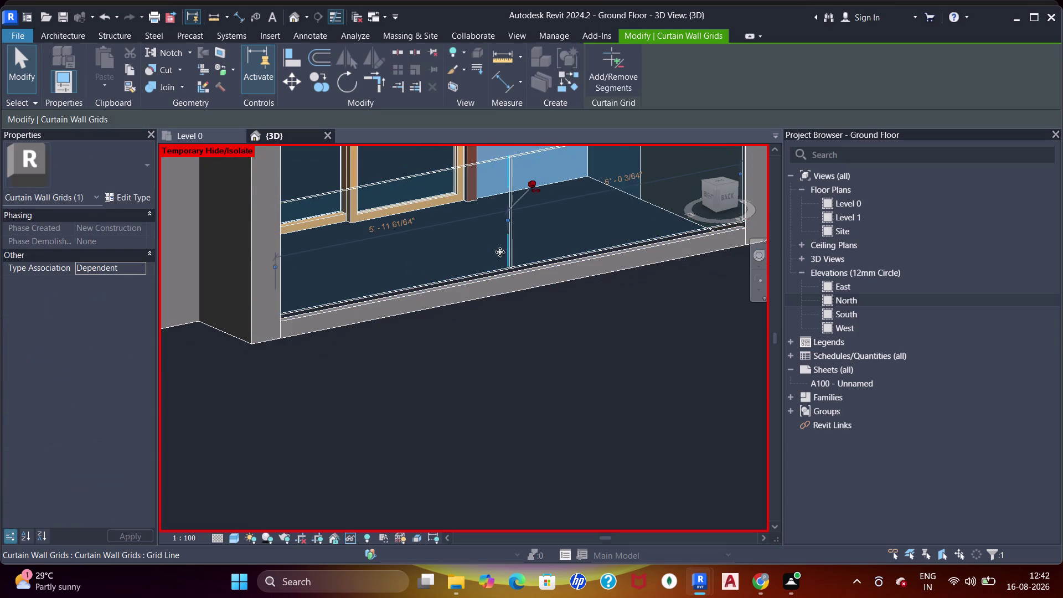
key(Escape)
click(479, 273)
click(510, 270)
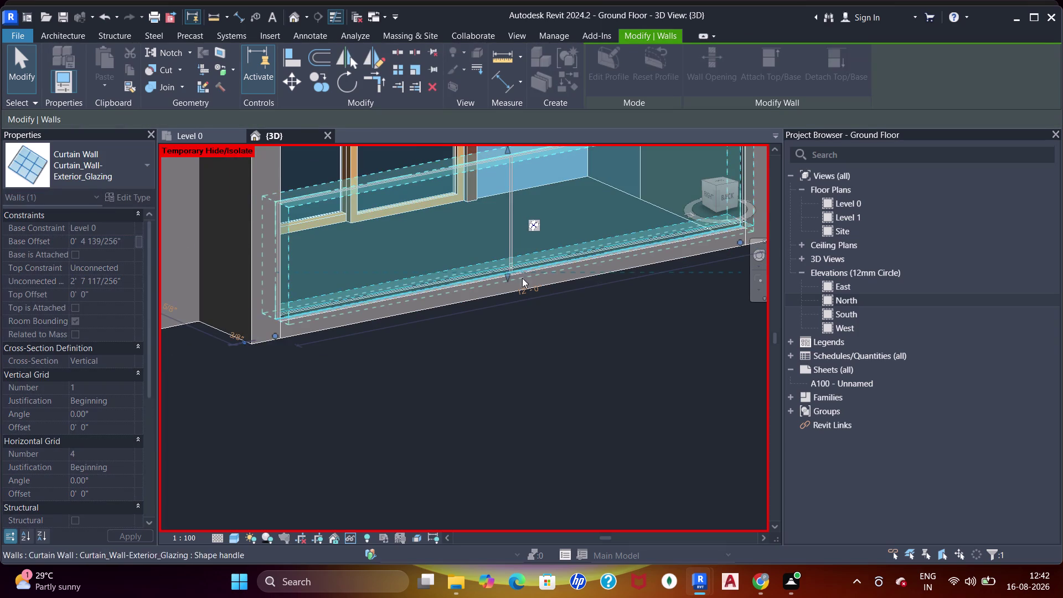
key(Escape)
Change the glass railing's Unconnected Height to 4'.
middle_drag(537, 319, 525, 258)
scroll(down, 3)
middle_drag(515, 290, 548, 364)
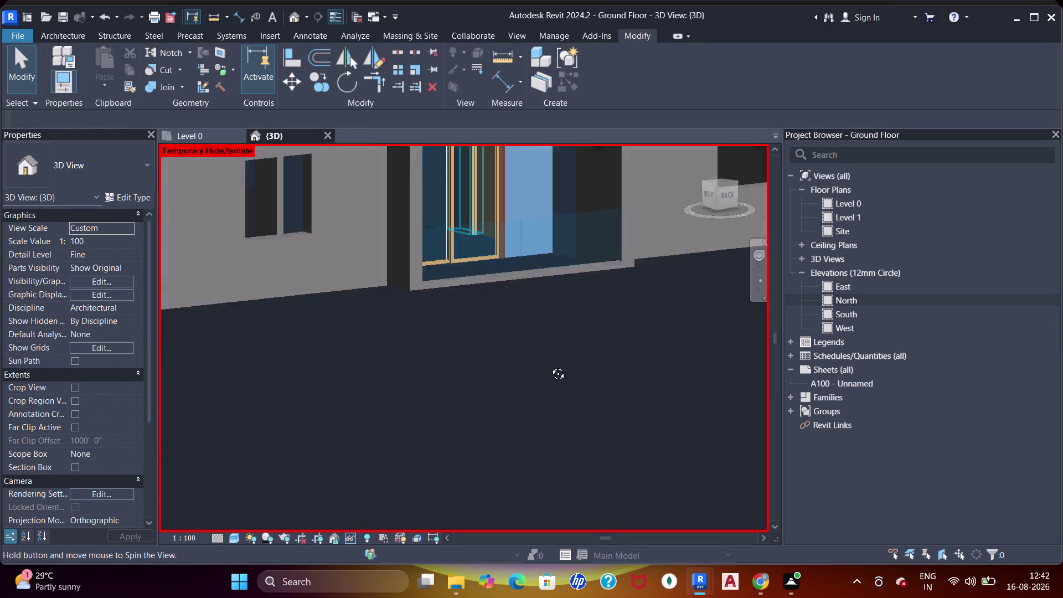
middle_drag(549, 364, 553, 368)
scroll(down, 3)
middle_drag(563, 335, 326, 359)
middle_drag(331, 352, 504, 319)
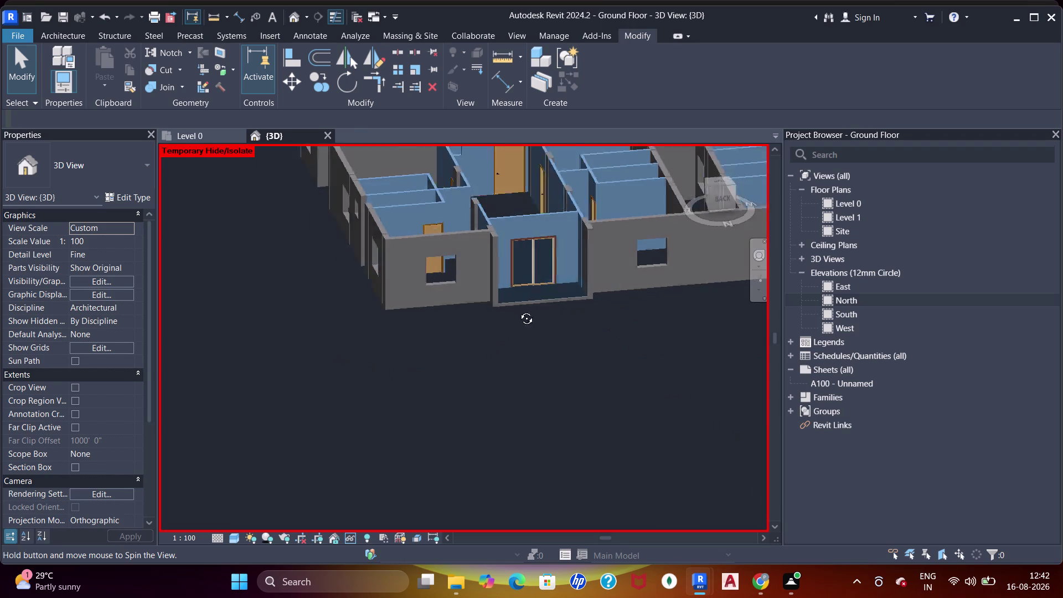
middle_drag(504, 319, 543, 293)
click(531, 284)
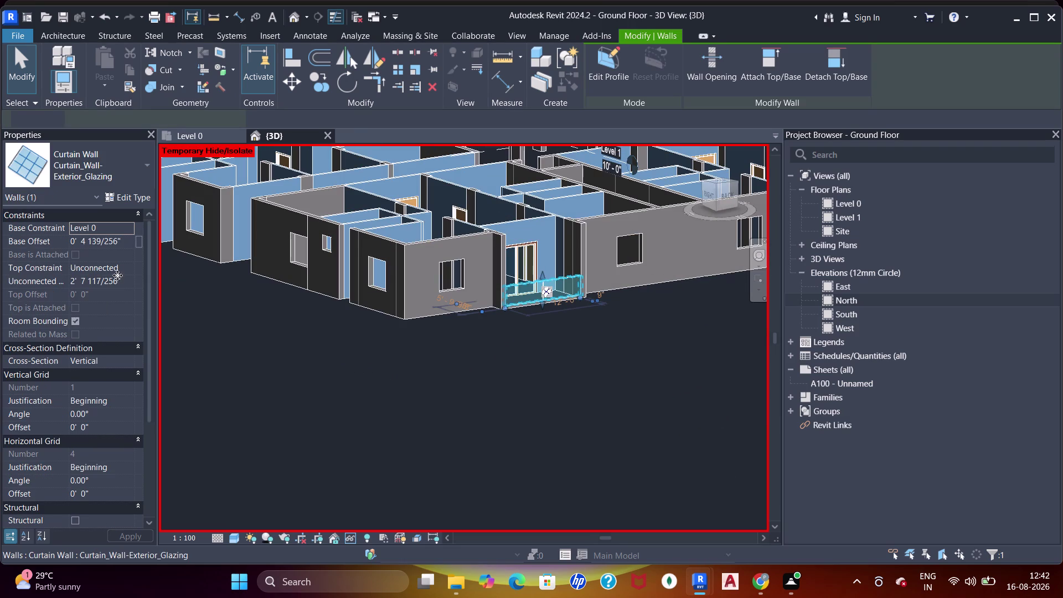
click(127, 286)
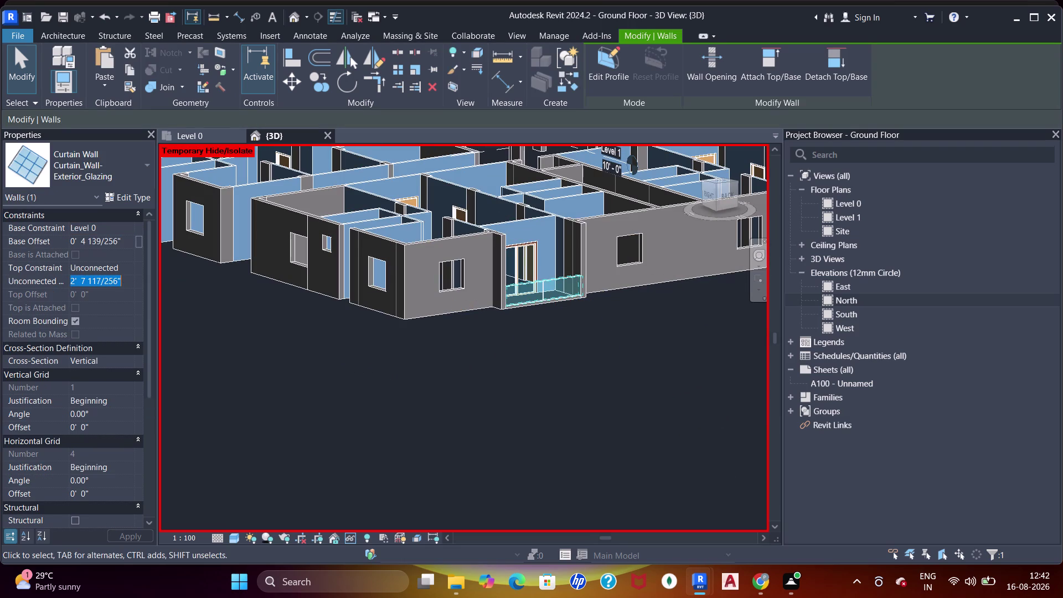
text(4')
key(Return)
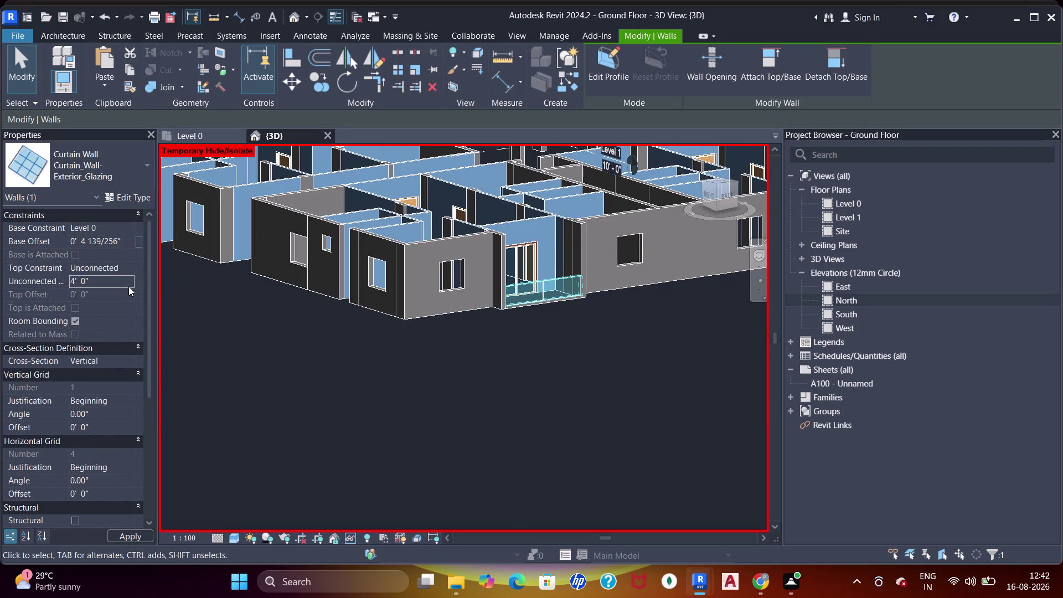
key(Escape)
Set the glass railing's Unconnected Height to 3'6".
middle_drag(537, 353, 585, 394)
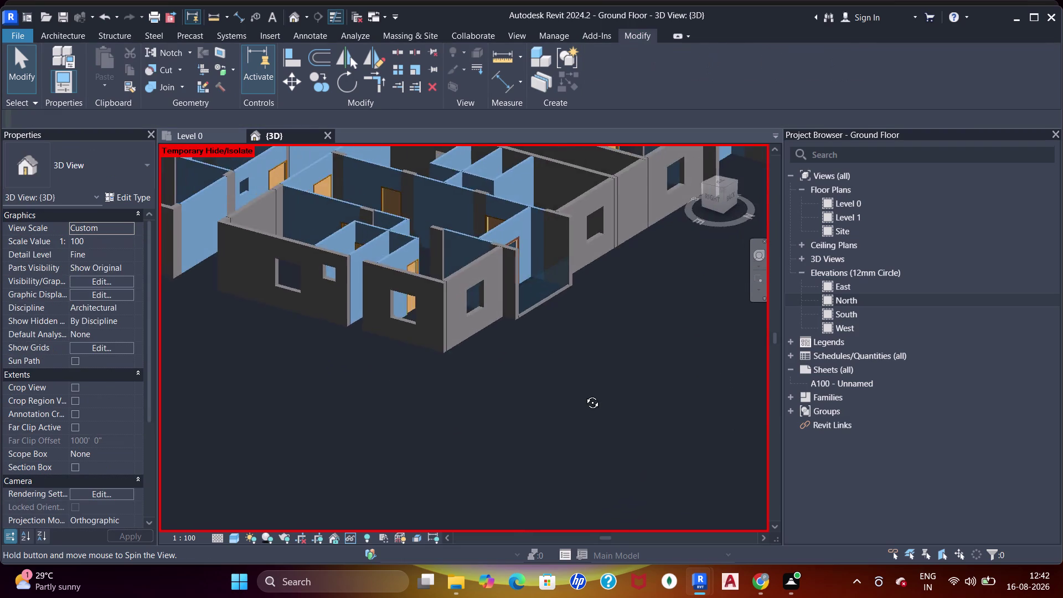
middle_drag(584, 394, 584, 394)
middle_drag(521, 401, 365, 387)
scroll(up, 3)
scroll(up, 3)
middle_drag(450, 328, 569, 334)
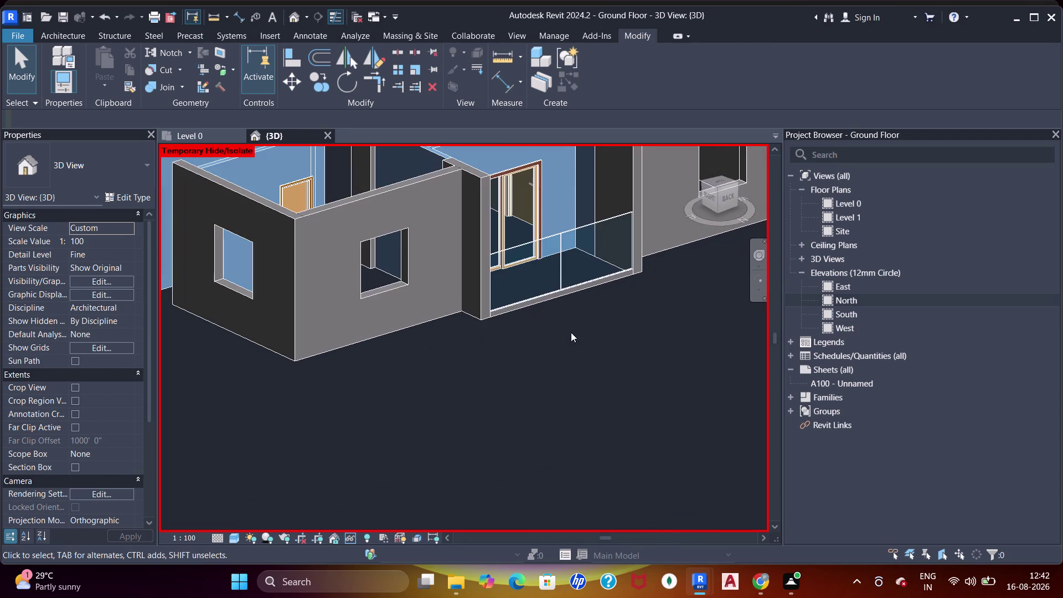
middle_drag(614, 323, 569, 341)
middle_click(471, 307)
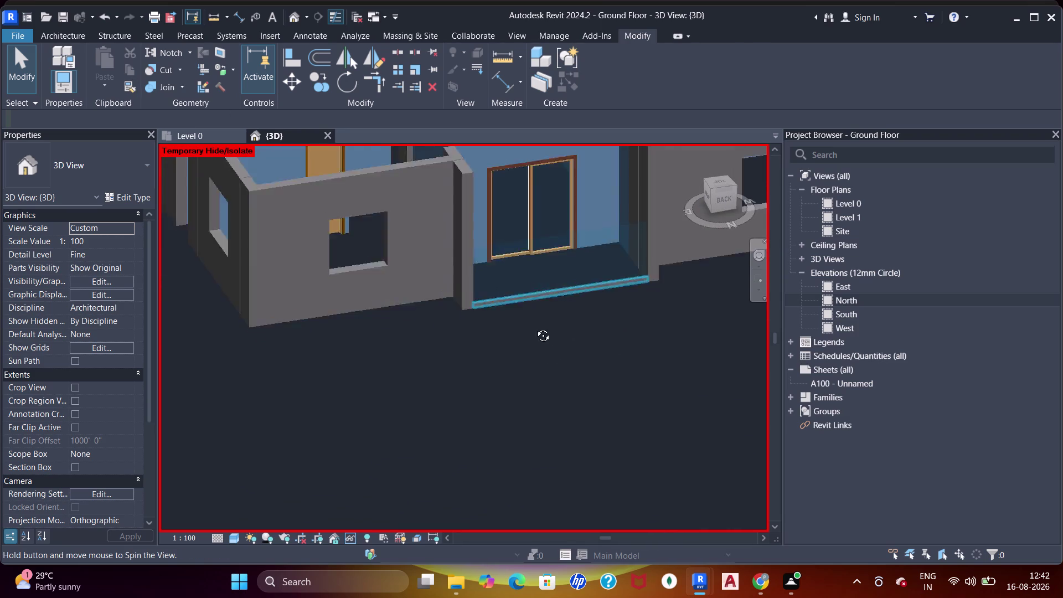
click(524, 235)
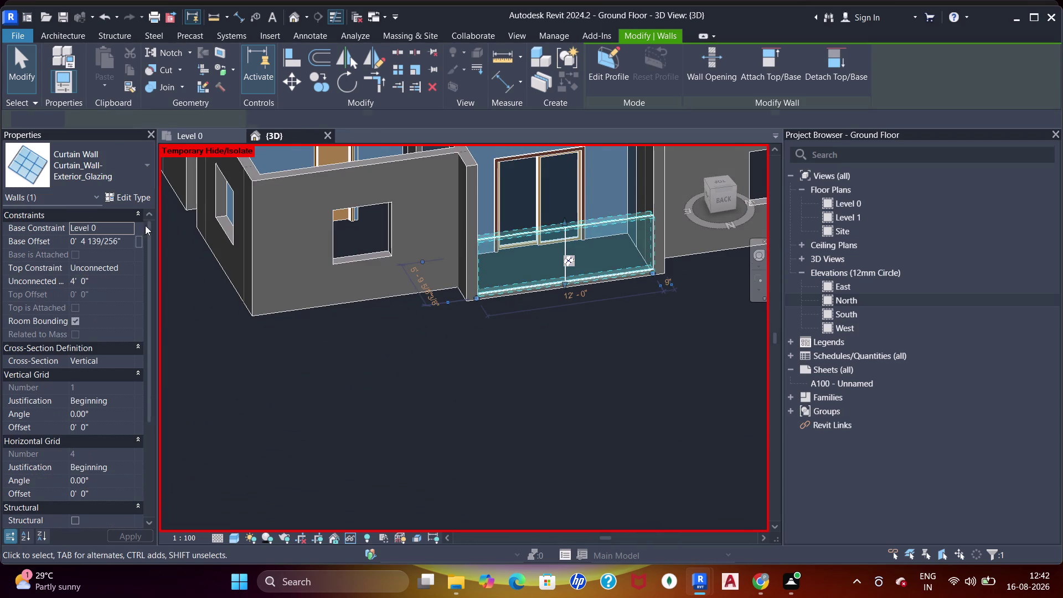
click(108, 284)
text(3')
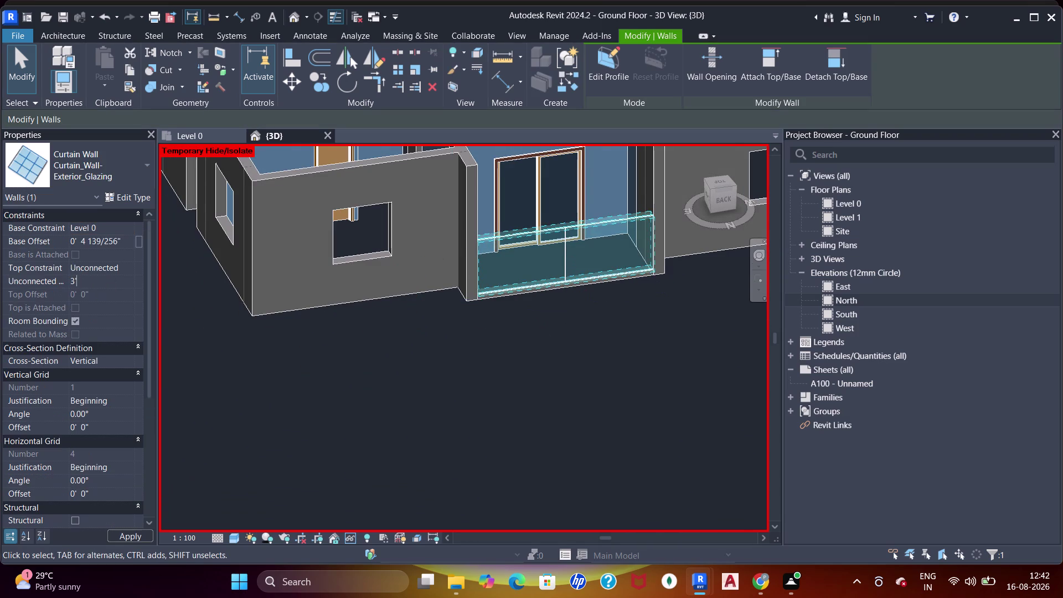
text(6")
key(Return)
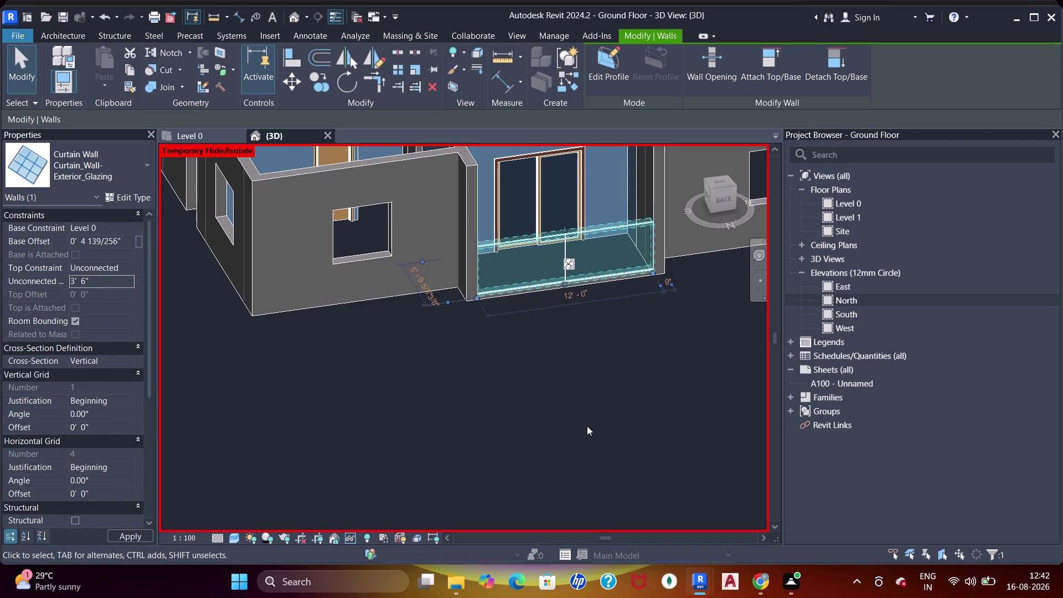
key(Escape)
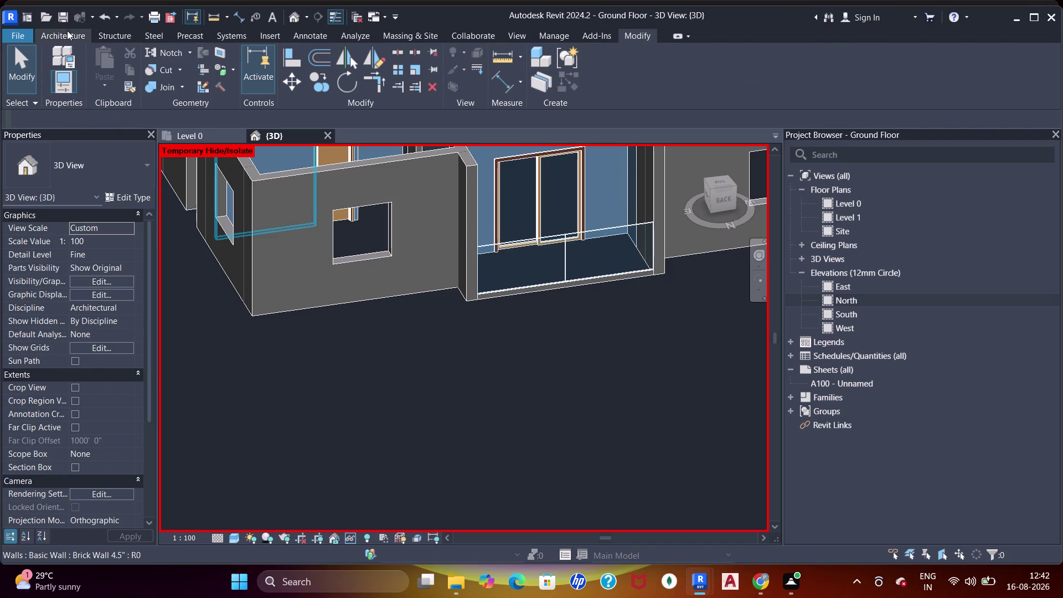
Add a 50x150mm rectangular mullion along the balcony railing's top grid line.
click(65, 32)
click(406, 68)
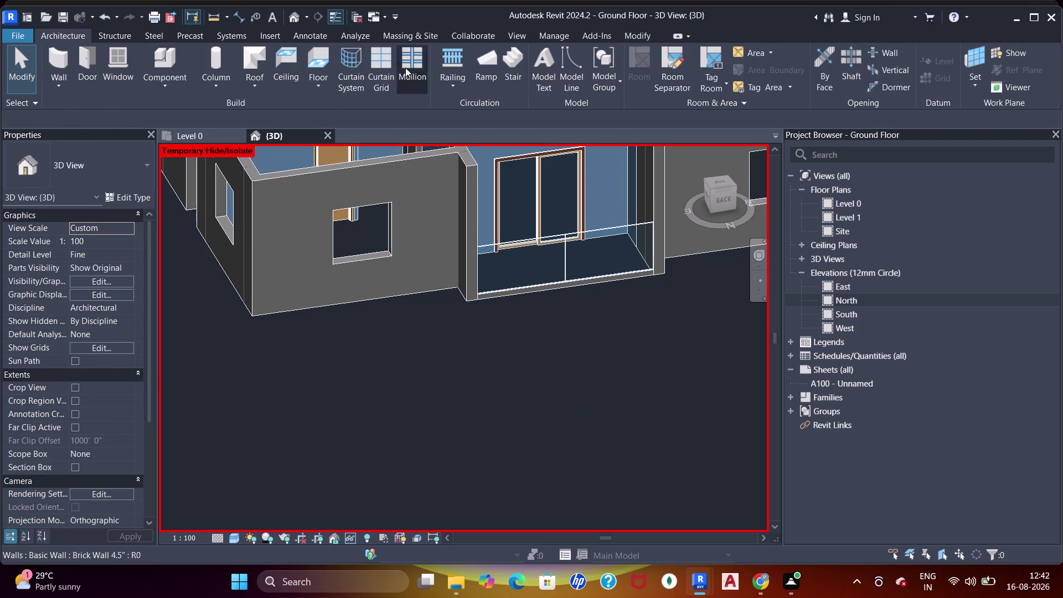
drag(62, 190, 62, 183)
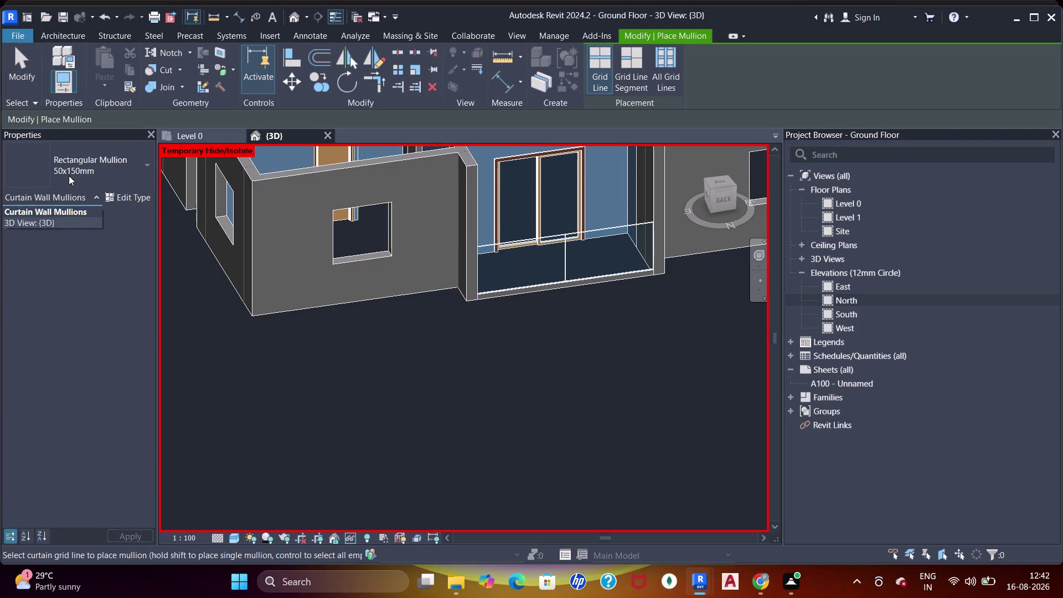
click(69, 176)
click(82, 180)
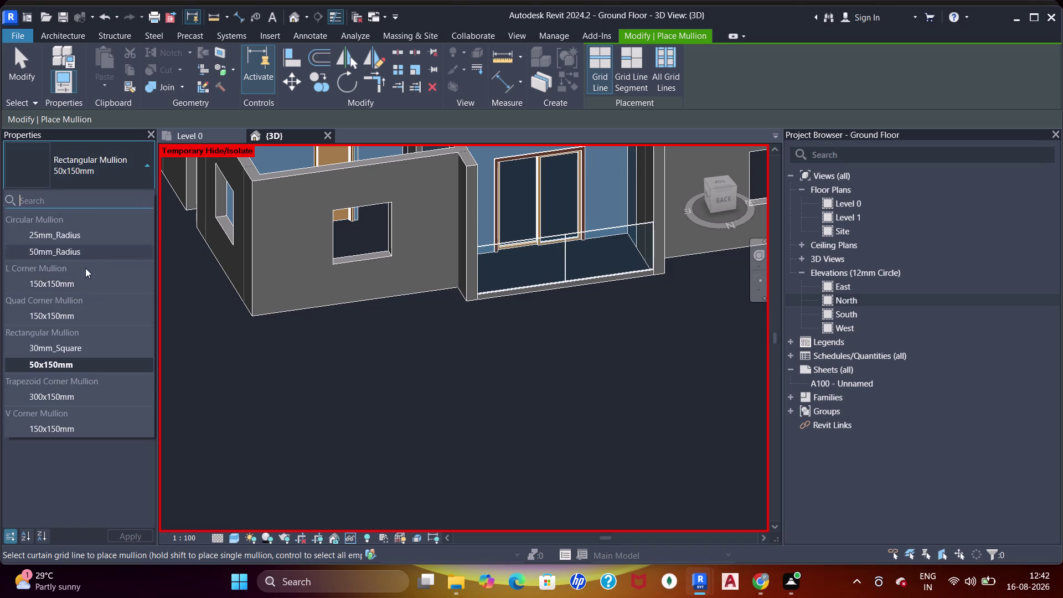
drag(57, 355, 72, 348)
click(566, 259)
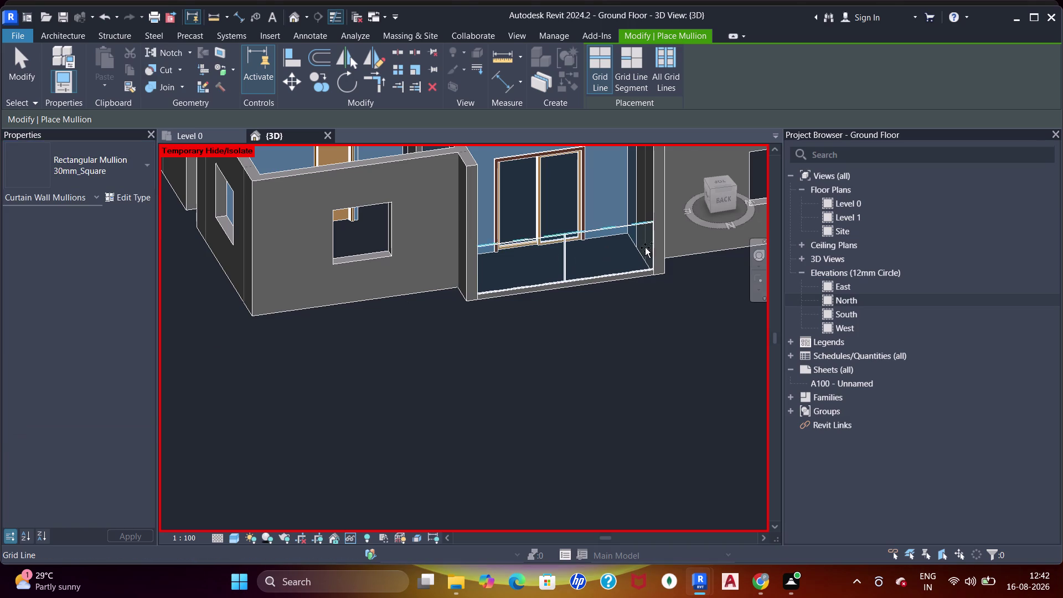
click(652, 242)
click(485, 265)
click(71, 167)
scroll(up, 3)
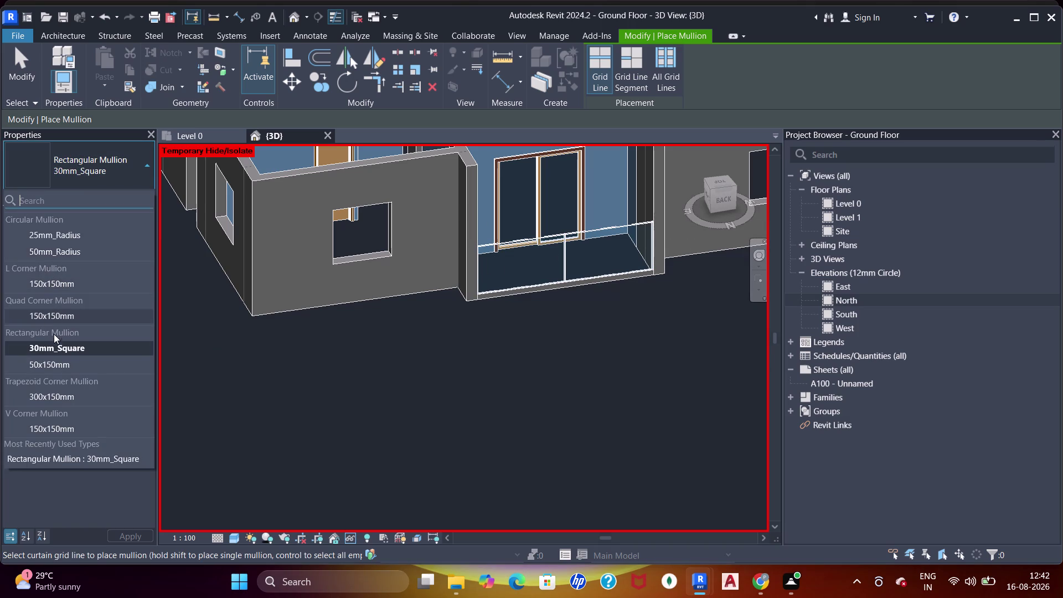
click(60, 367)
click(529, 245)
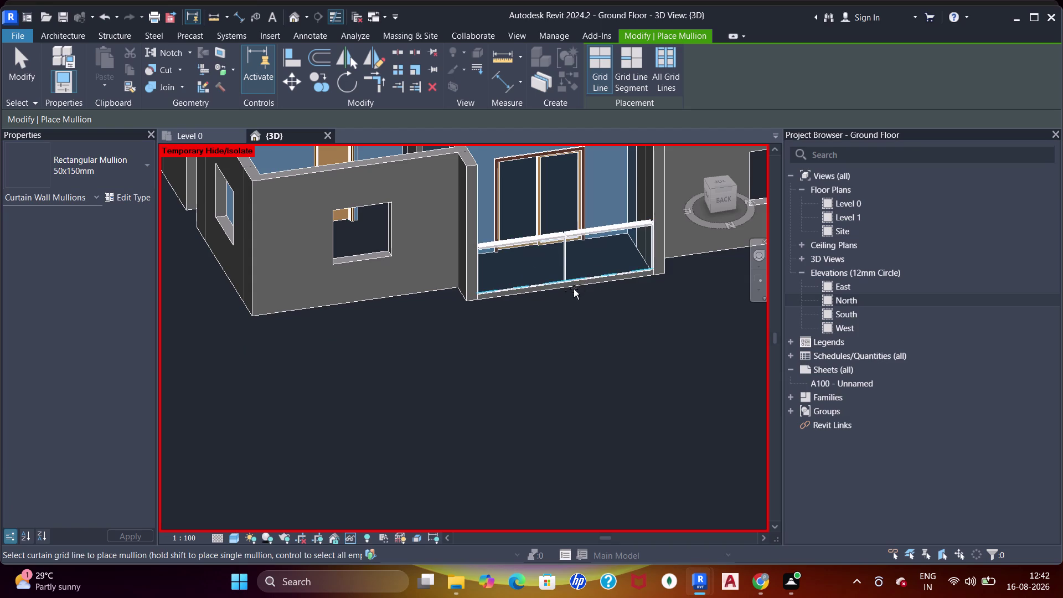
Add a 30mm_Square mullion along the railing's bottom grid line.
scroll(up, 3)
scroll(down, 3)
middle_drag(556, 289, 535, 347)
scroll(down, 3)
middle_drag(459, 313, 537, 342)
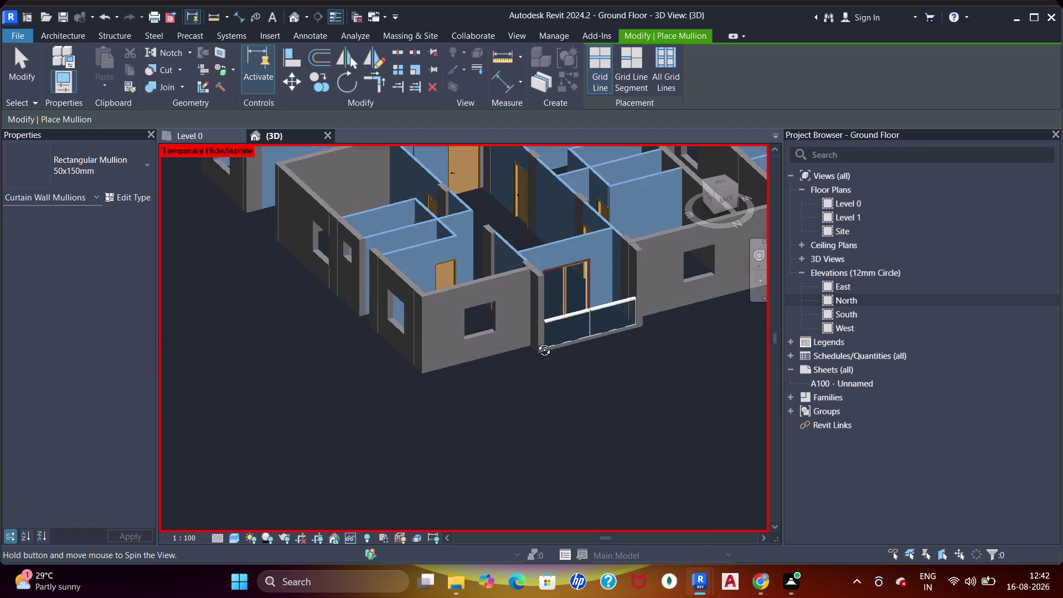
middle_drag(536, 341, 538, 342)
scroll(up, 3)
click(76, 157)
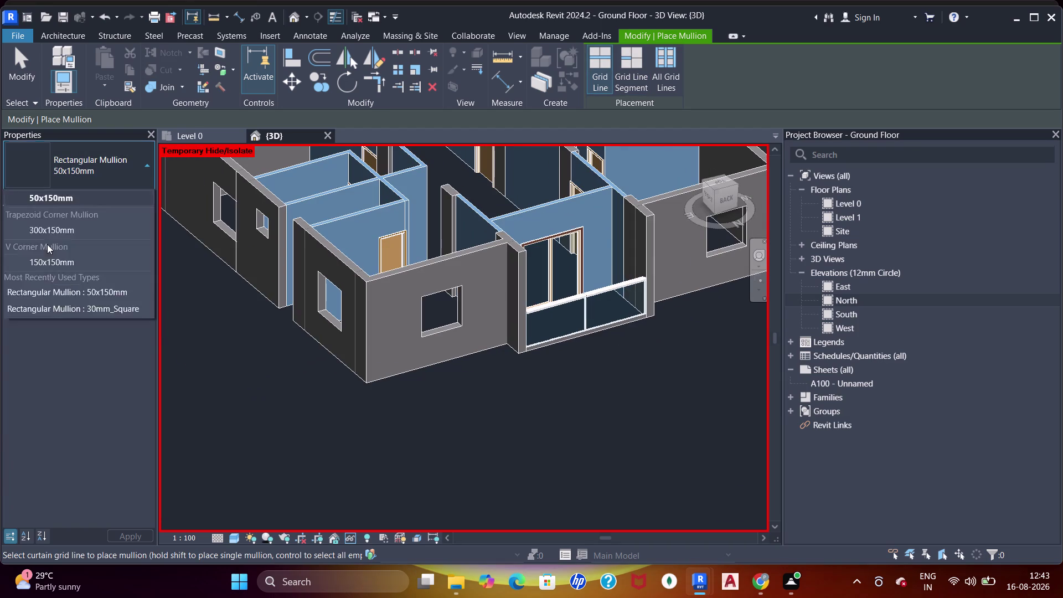
click(53, 355)
click(559, 341)
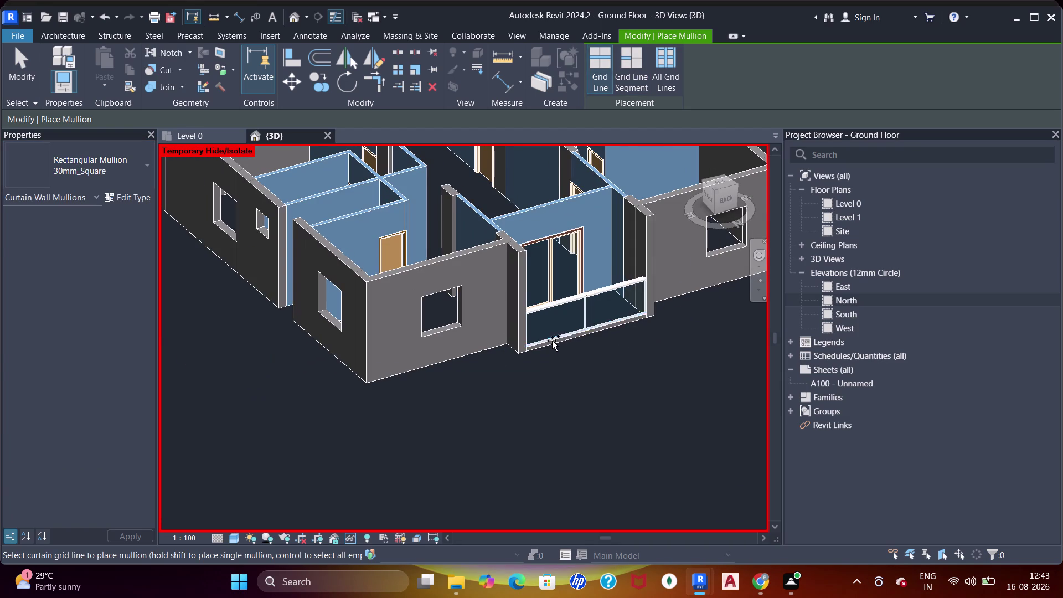
Orbit around the railing to inspect the new mullions, then stop placing mullions.
scroll(down, 3)
middle_drag(446, 345, 540, 332)
scroll(up, 3)
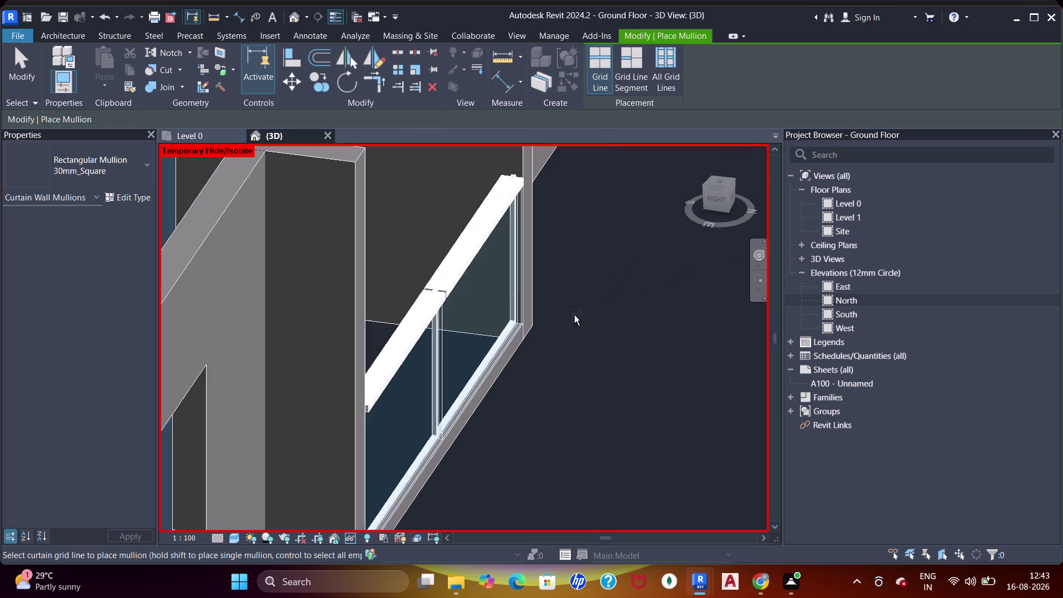
scroll(down, 3)
middle_drag(430, 317, 574, 339)
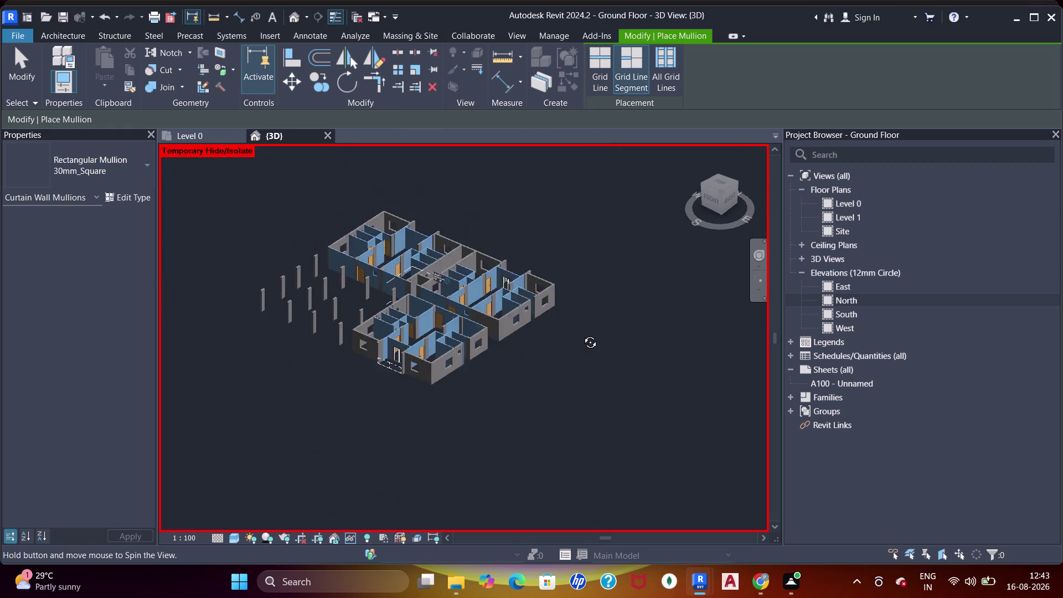
middle_drag(574, 338, 318, 338)
scroll(up, 3)
middle_drag(498, 331, 502, 327)
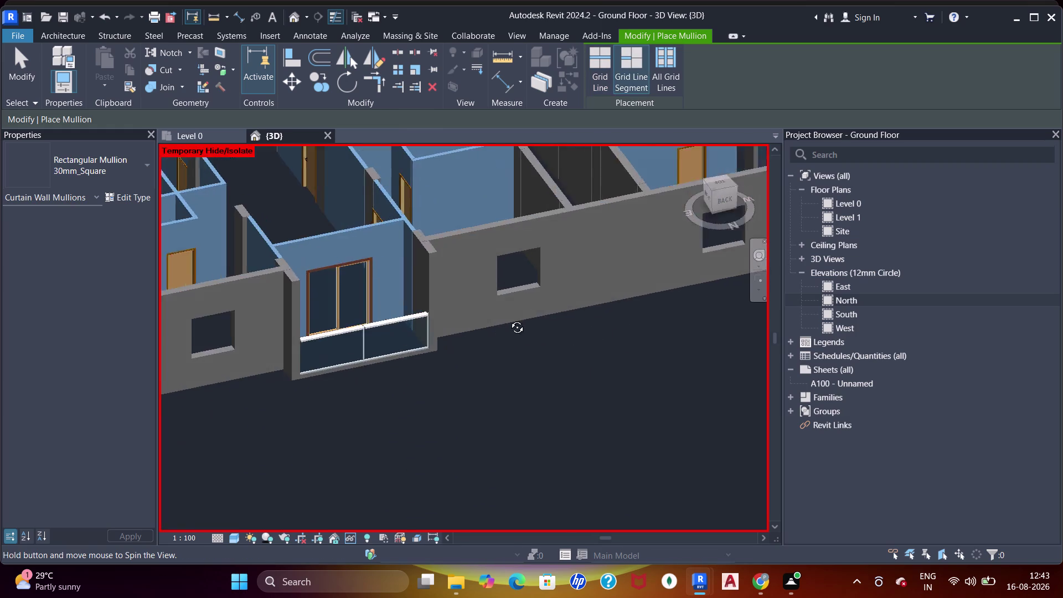
middle_drag(502, 327, 538, 258)
scroll(up, 3)
middle_drag(482, 321, 801, 213)
key(Escape)
scroll(up, 3)
middle_drag(680, 274, 679, 300)
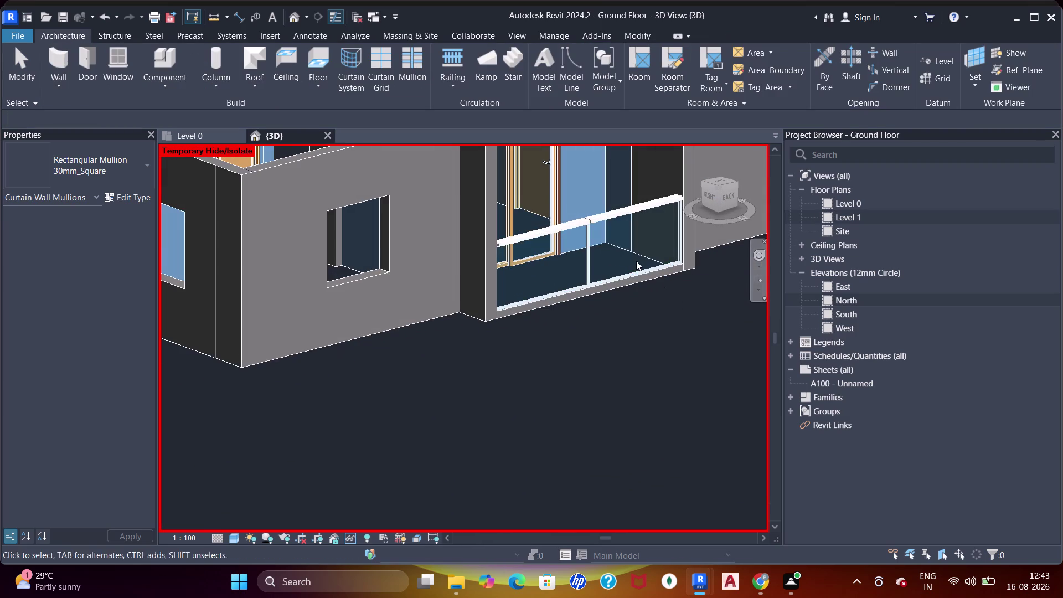
Check the railing wall's type settings, then select and delete the thick 50x150mm top rail.
key(Escape)
click(613, 241)
click(135, 201)
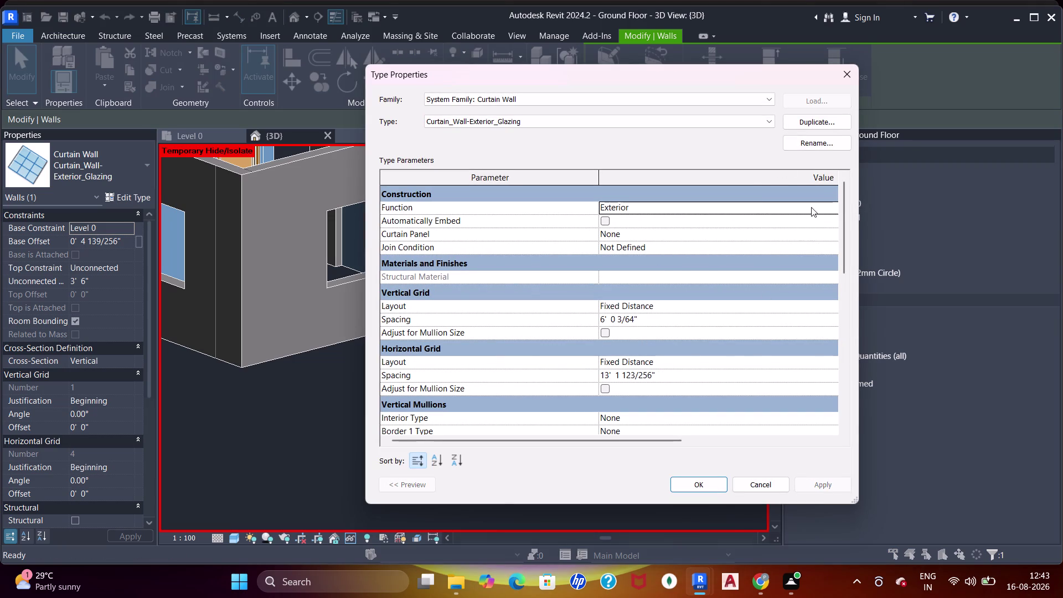
click(845, 76)
key(Escape)
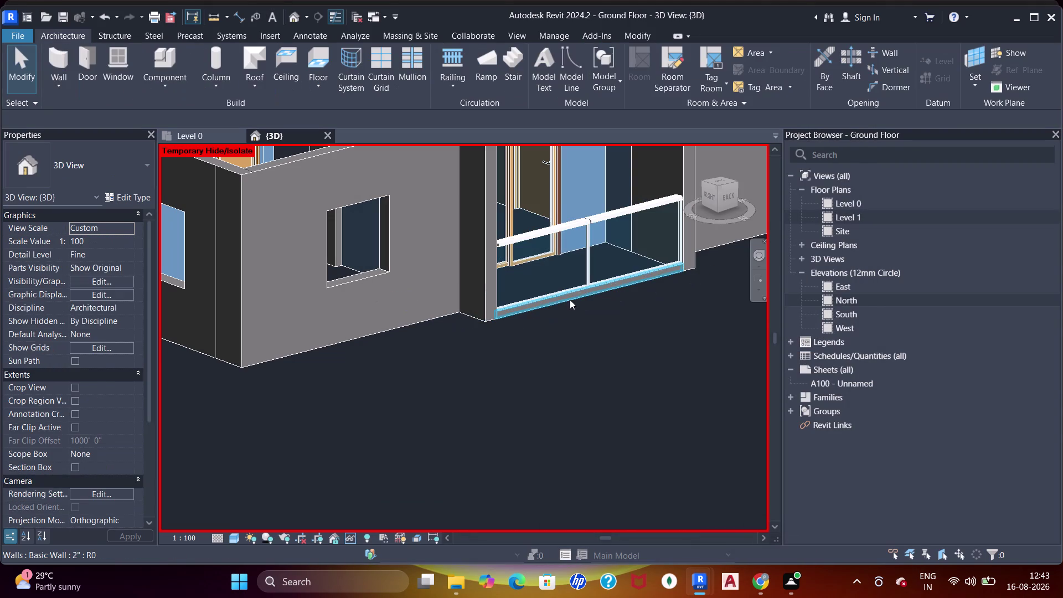
click(588, 226)
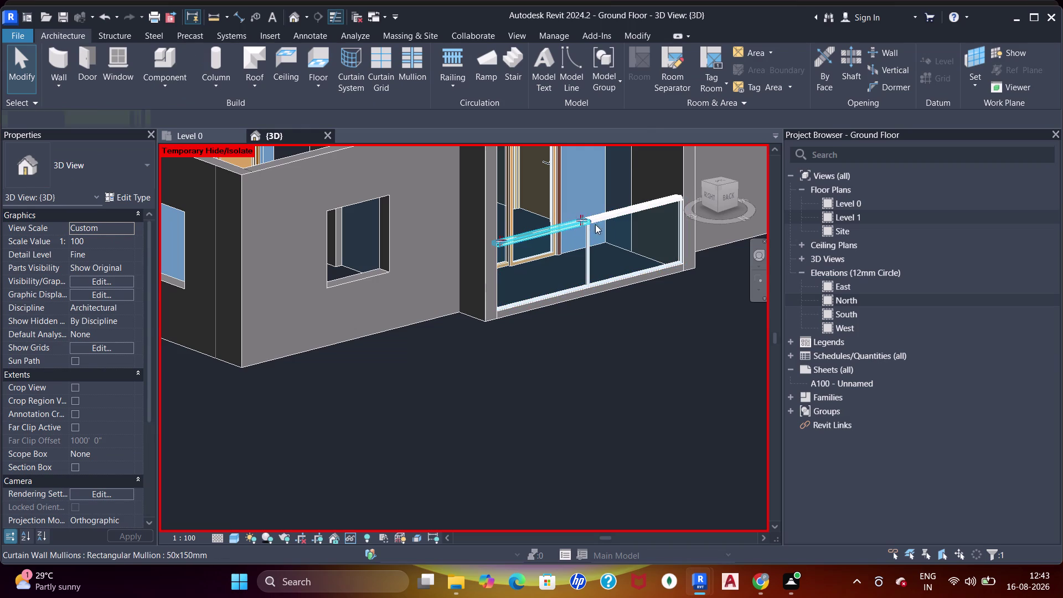
key(BackSpace)
click(602, 225)
key(BackSpace)
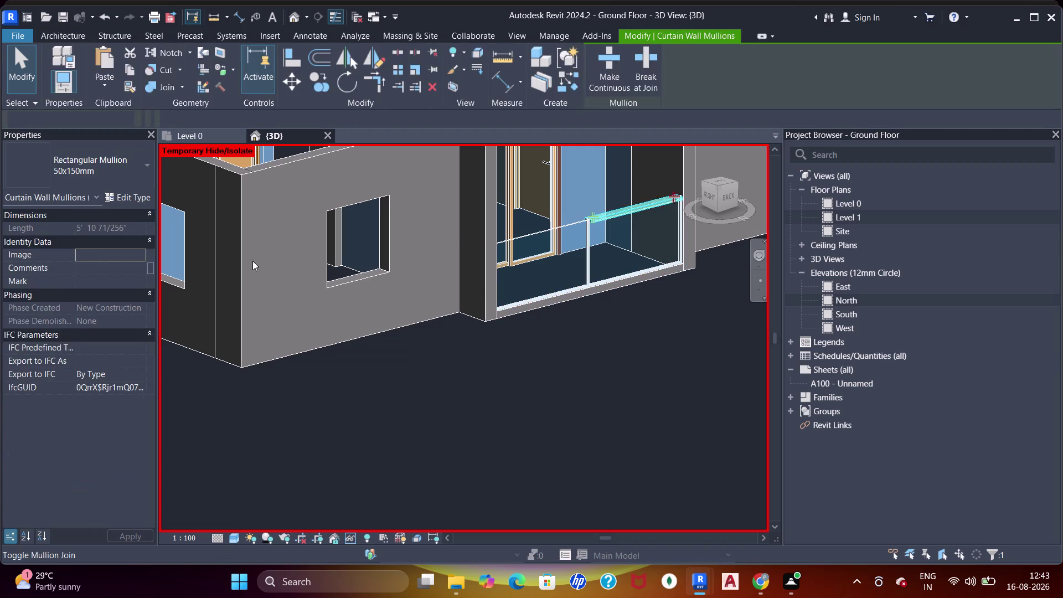
Add a 30mm_Square mullion along the railing's top grid line.
drag(413, 63, 391, 73)
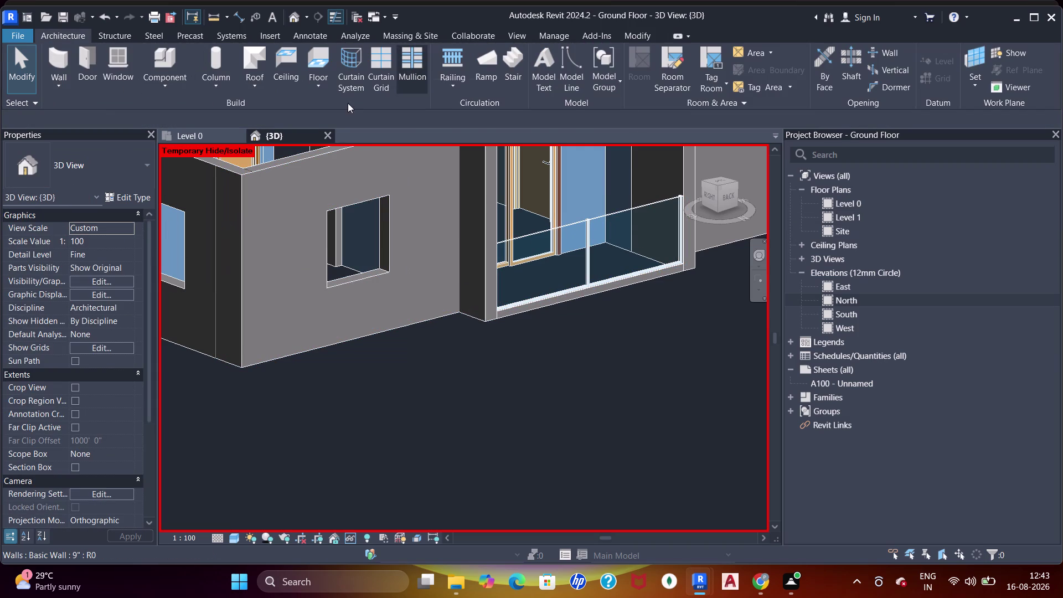
click(410, 61)
click(92, 174)
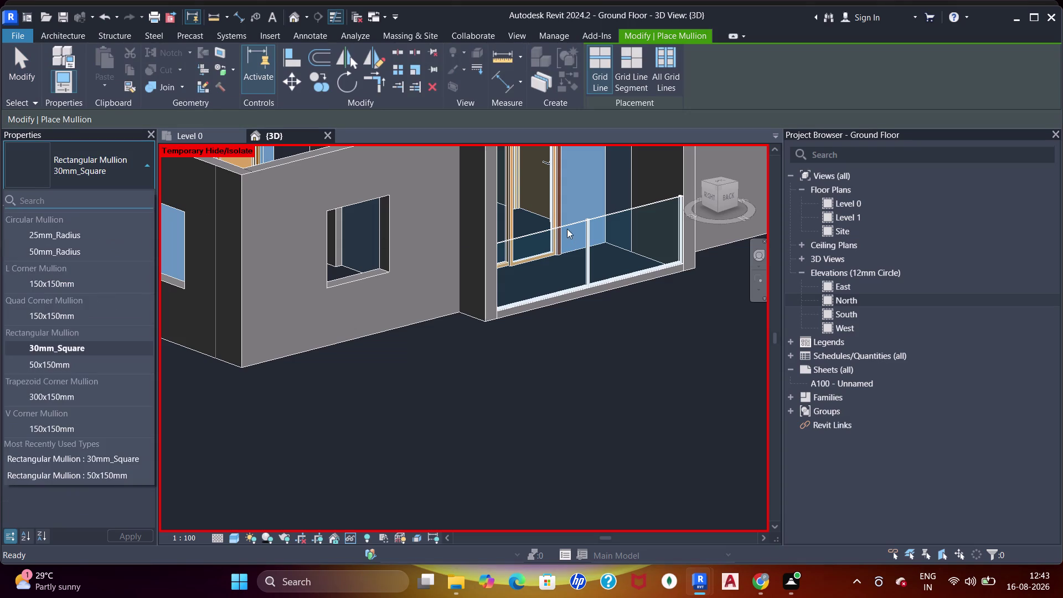
click(554, 227)
click(564, 224)
key(Escape)
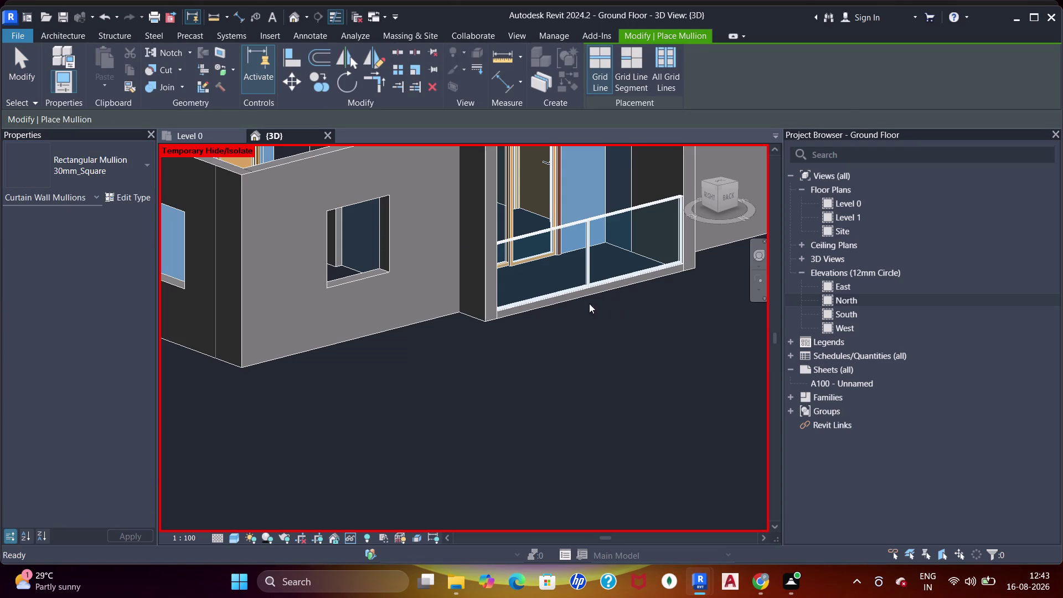
key(Escape)
Select the railing's bottom mullion to check its type, then pan away from the close-up.
click(584, 287)
scroll(up, 3)
key(Escape)
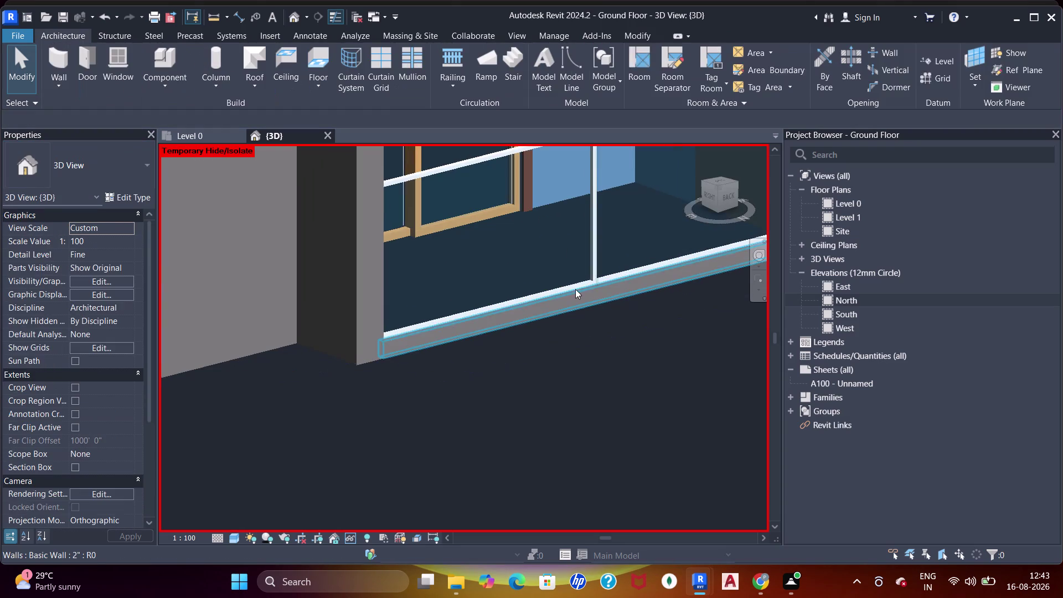
click(575, 288)
key(Escape)
scroll(up, 3)
click(516, 293)
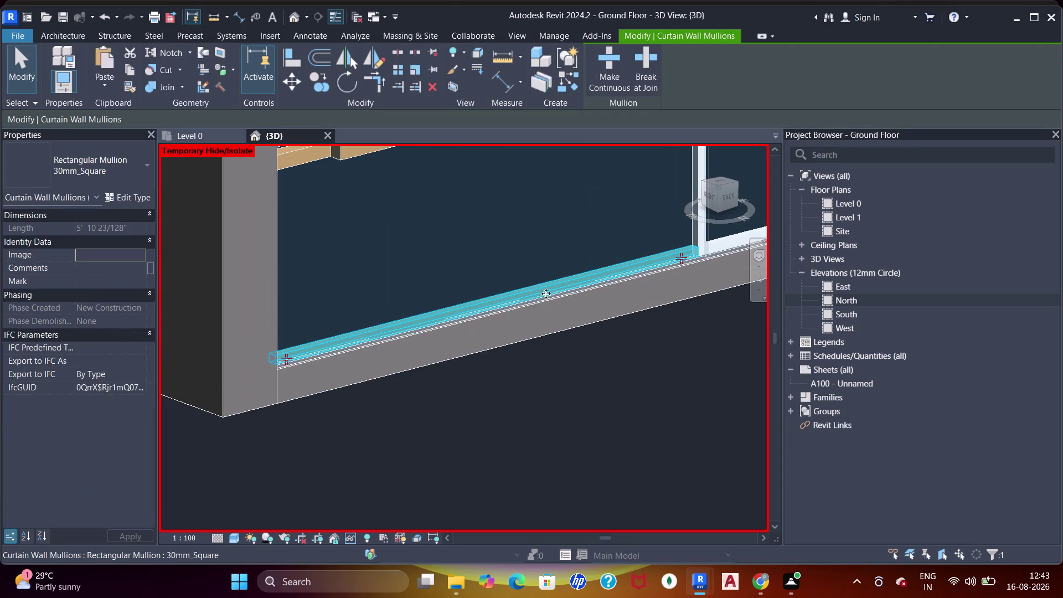
key(Delete)
click(734, 239)
key(Delete)
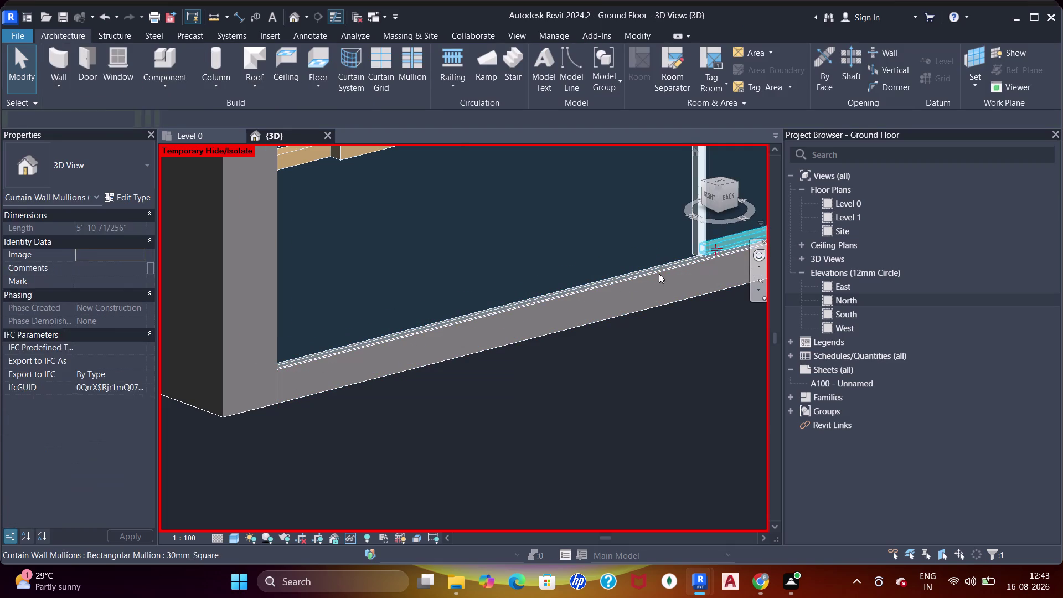
scroll(down, 3)
middle_drag(603, 339, 480, 370)
Orbit the model to bring another unit's balcony railing into view.
scroll(down, 3)
middle_drag(501, 347, 501, 349)
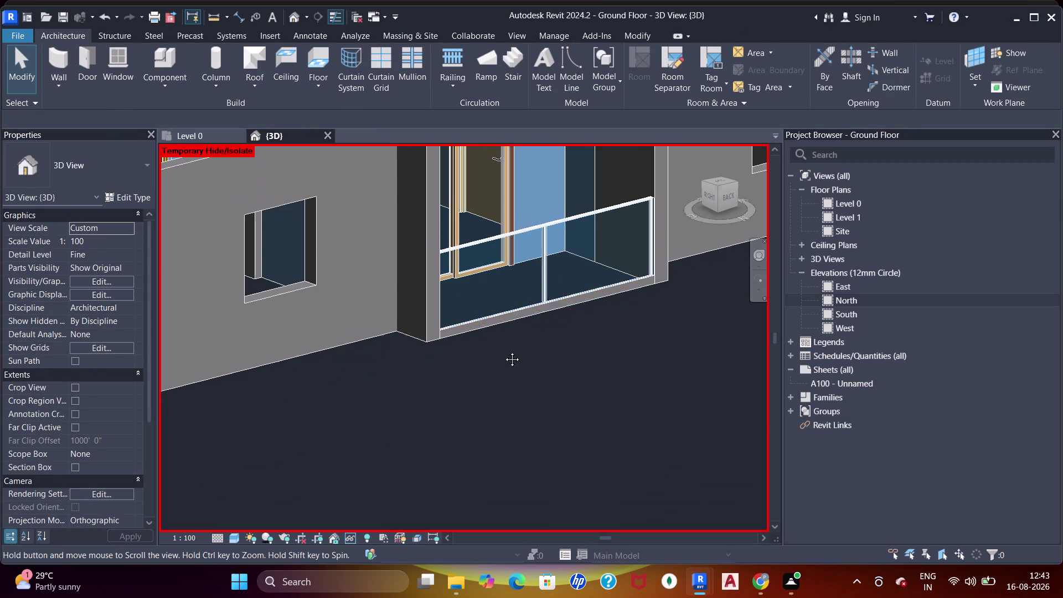
middle_drag(500, 348, 529, 354)
scroll(down, 3)
middle_drag(584, 348, 369, 326)
middle_drag(397, 316, 614, 329)
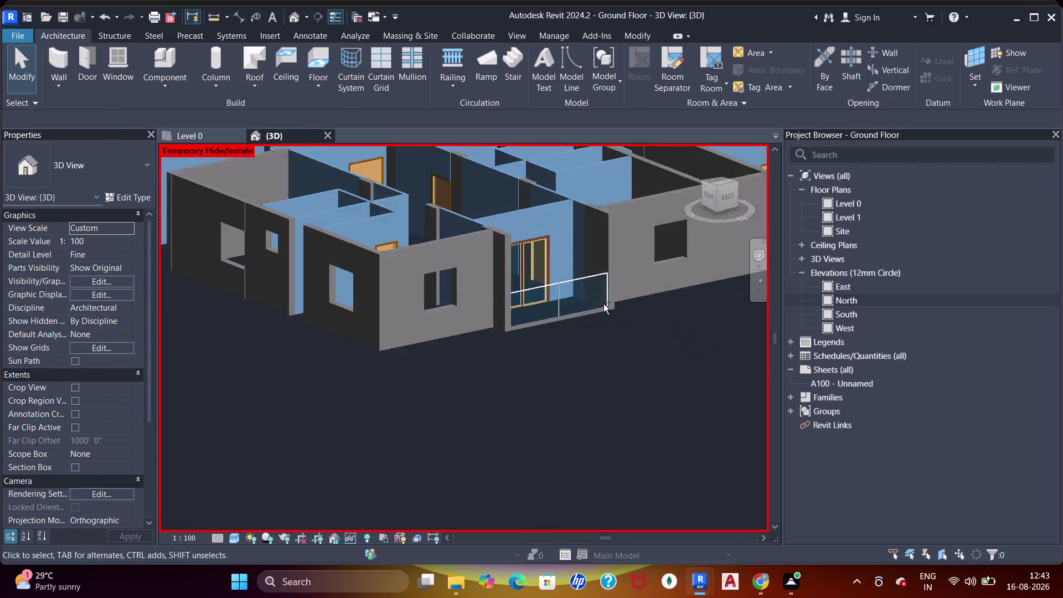
scroll(down, 3)
middle_drag(423, 331, 675, 318)
middle_drag(382, 333, 421, 334)
scroll(up, 3)
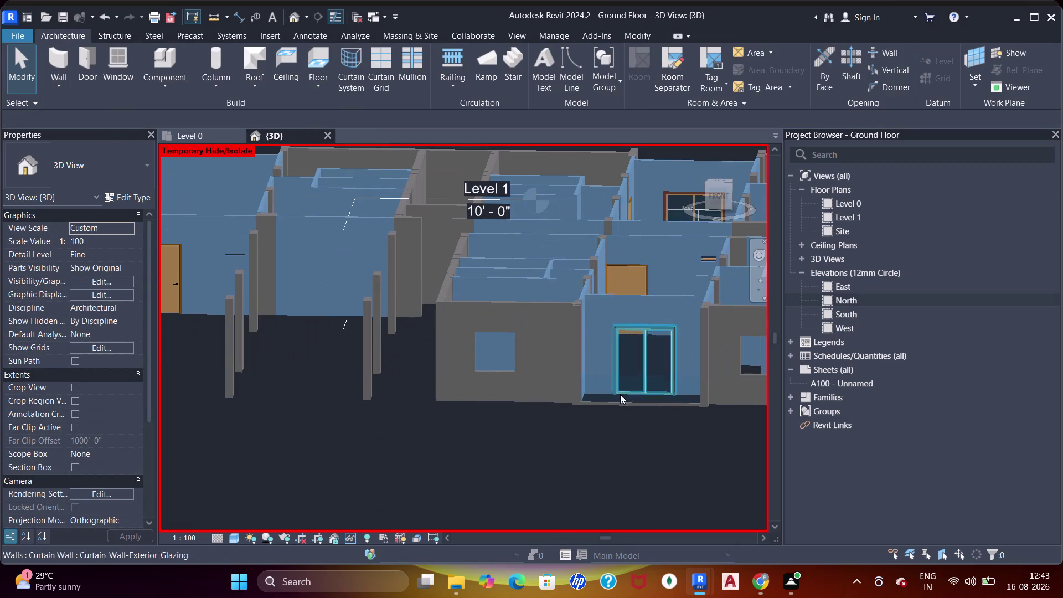
Select that balcony's glass railing and set its height to 3' 6".
click(623, 393)
key(Escape)
click(629, 381)
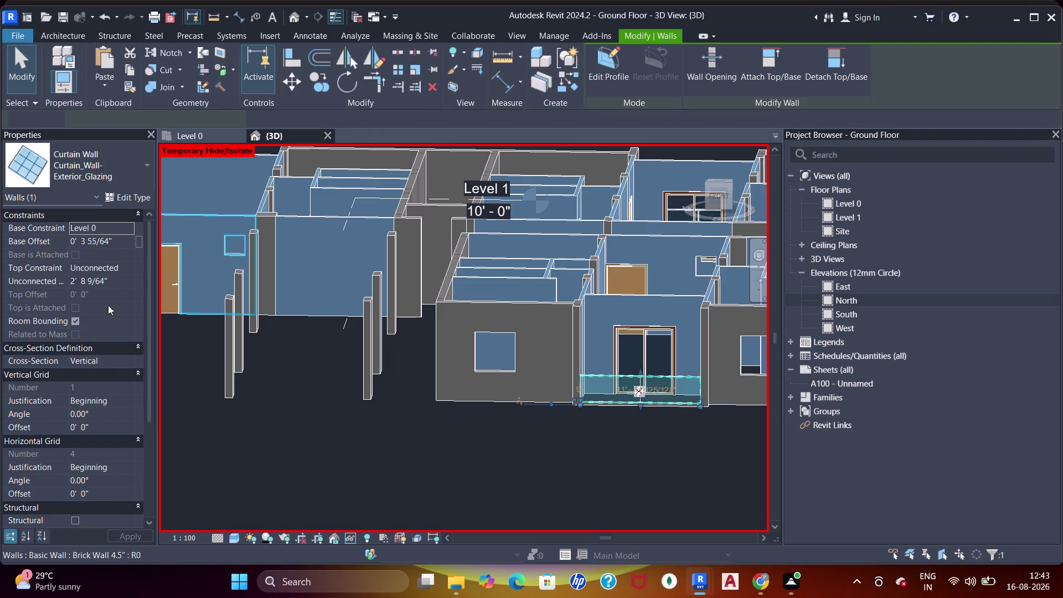
click(112, 278)
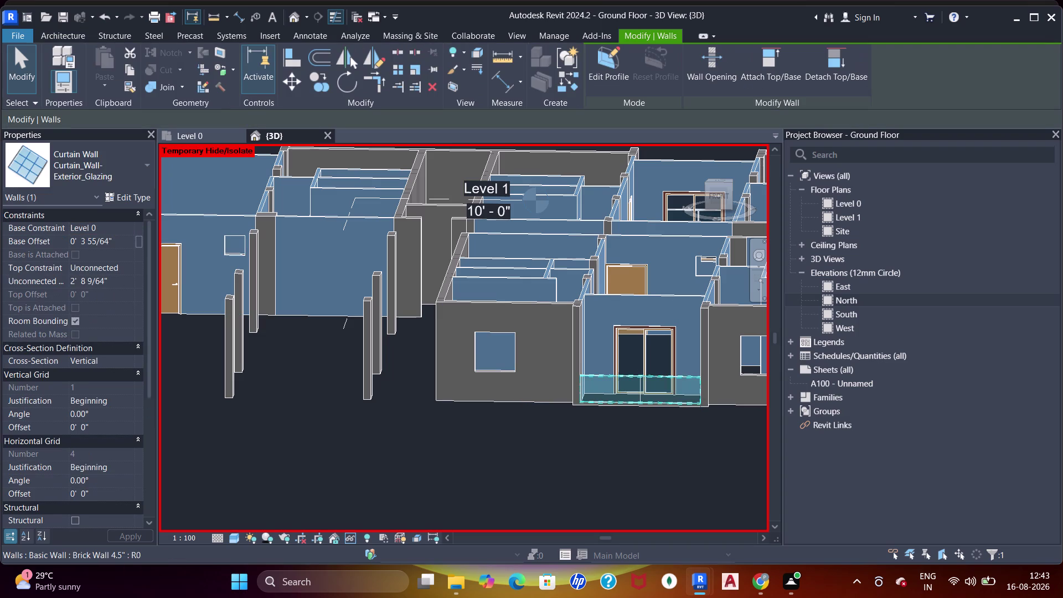
key(ctrl+a)
text(3'6)
text(")
key(Return)
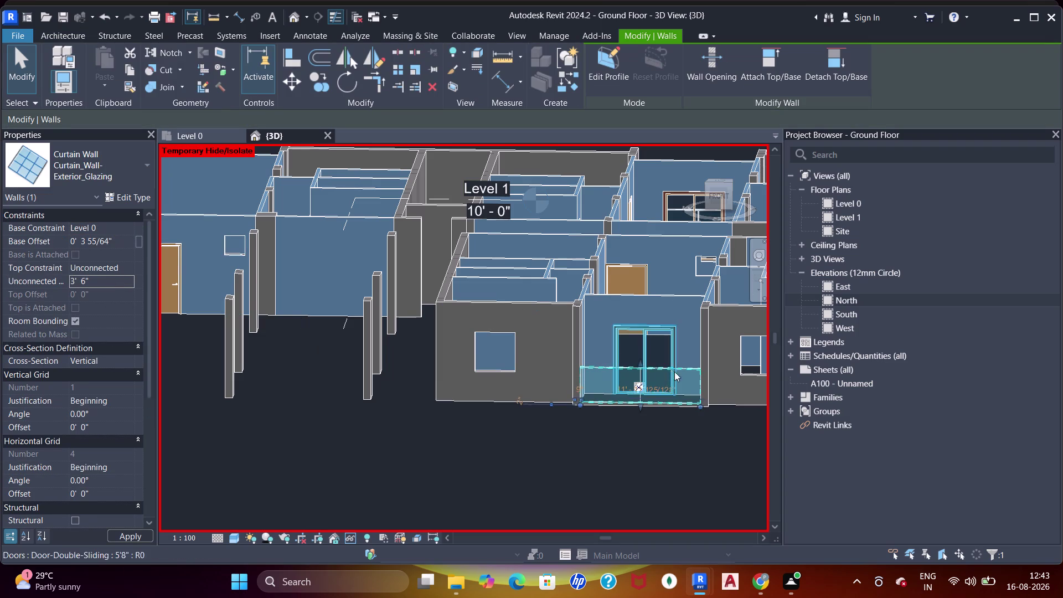
Add 30mm_Square mullions along this railing's top and bottom edges.
middle_drag(669, 386, 318, 318)
scroll(up, 3)
drag(46, 36, 52, 32)
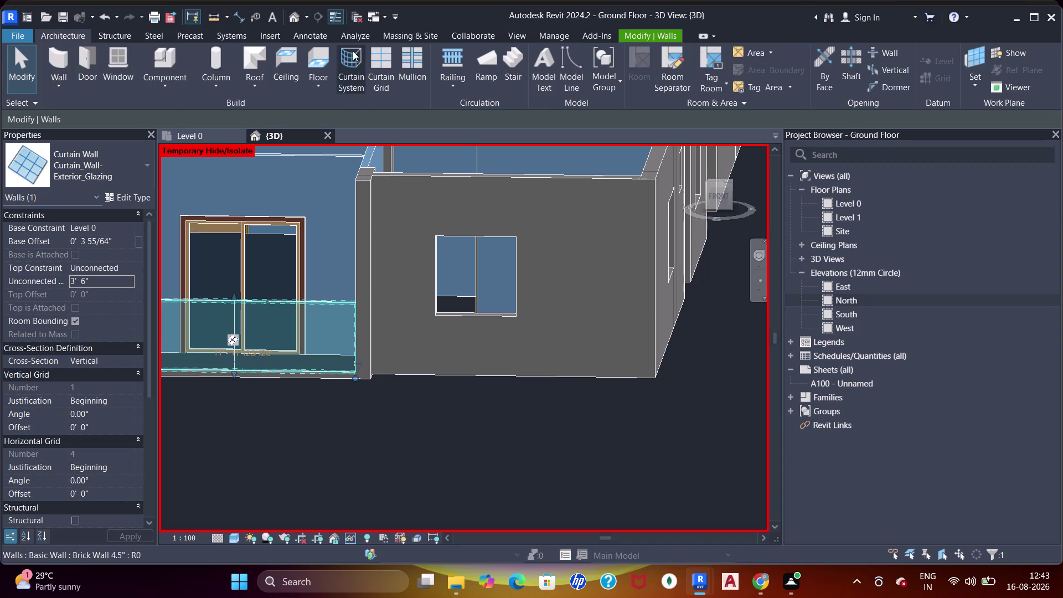
click(418, 64)
middle_drag(289, 333, 449, 311)
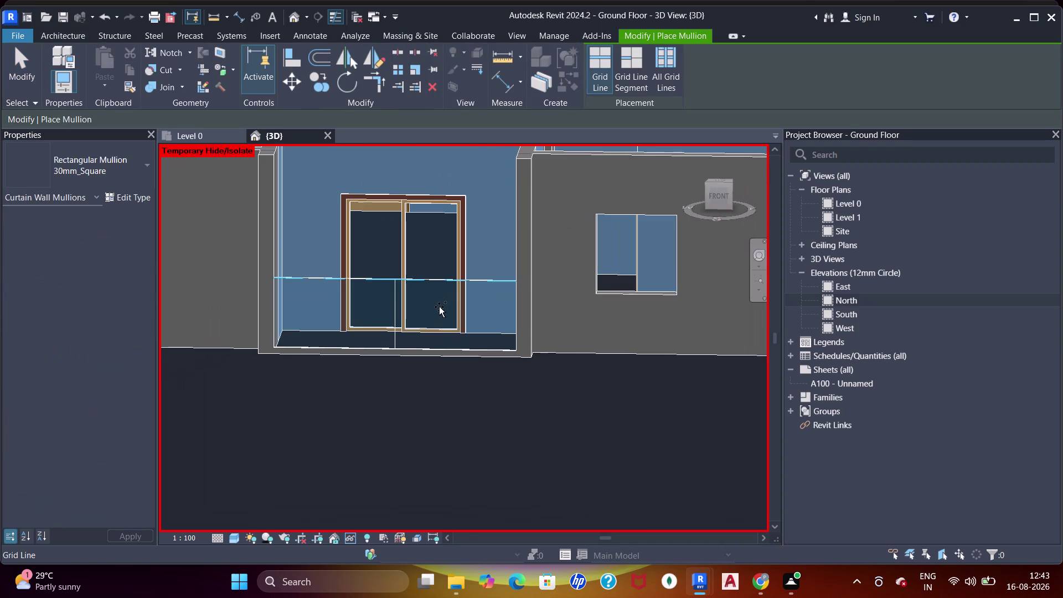
click(402, 313)
click(420, 283)
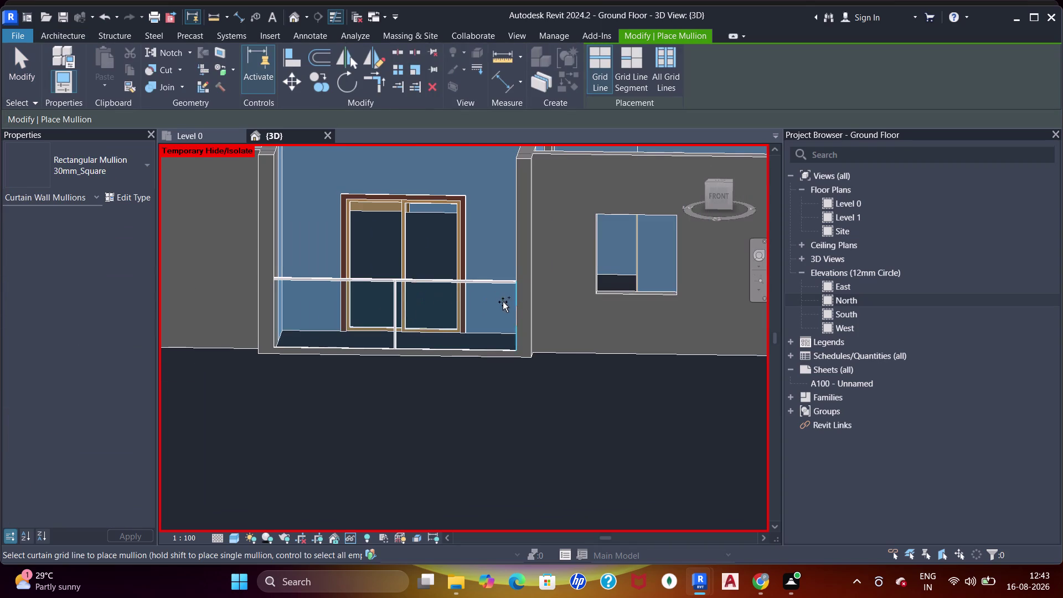
click(516, 312)
click(277, 313)
Stop placing mullions and orbit the model to review the balconies.
scroll(down, 3)
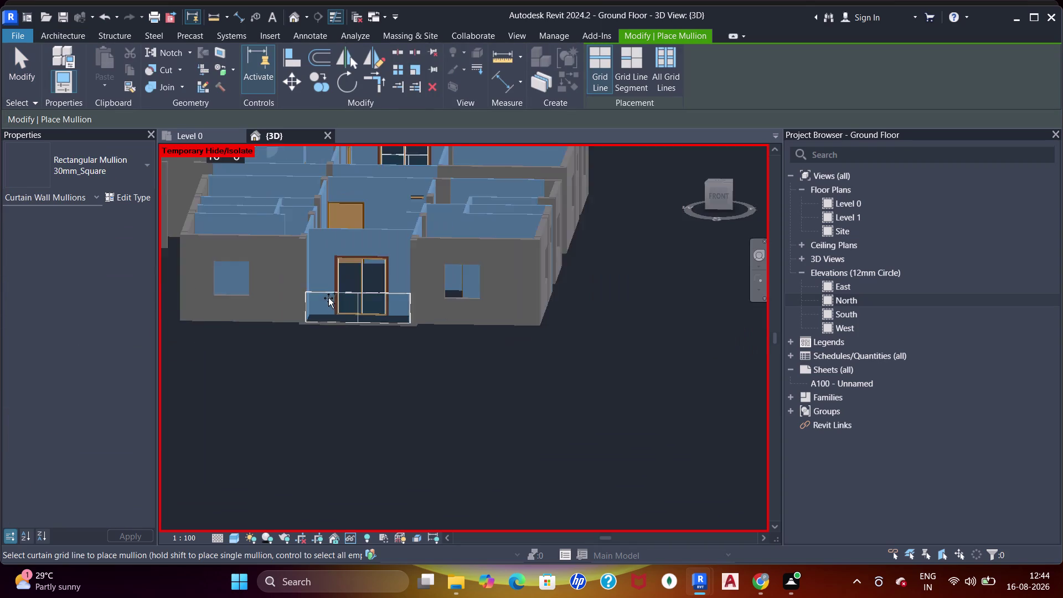
scroll(down, 3)
middle_drag(334, 333, 418, 371)
scroll(up, 3)
middle_drag(458, 373, 541, 415)
key(shift+Escape)
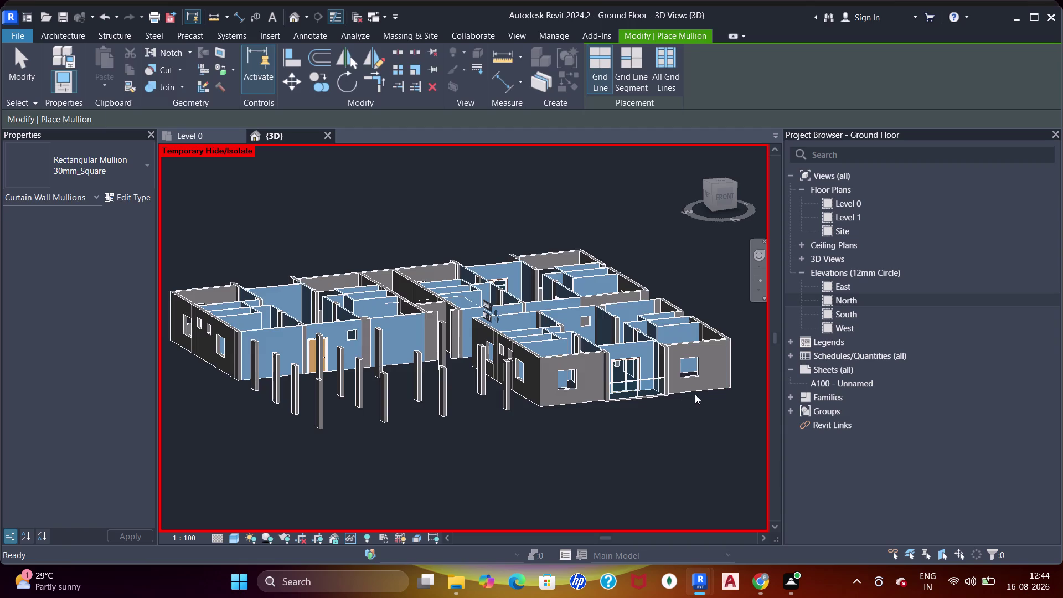
middle_drag(695, 394, 475, 339)
middle_drag(474, 338, 500, 365)
scroll(up, 3)
scroll(down, 3)
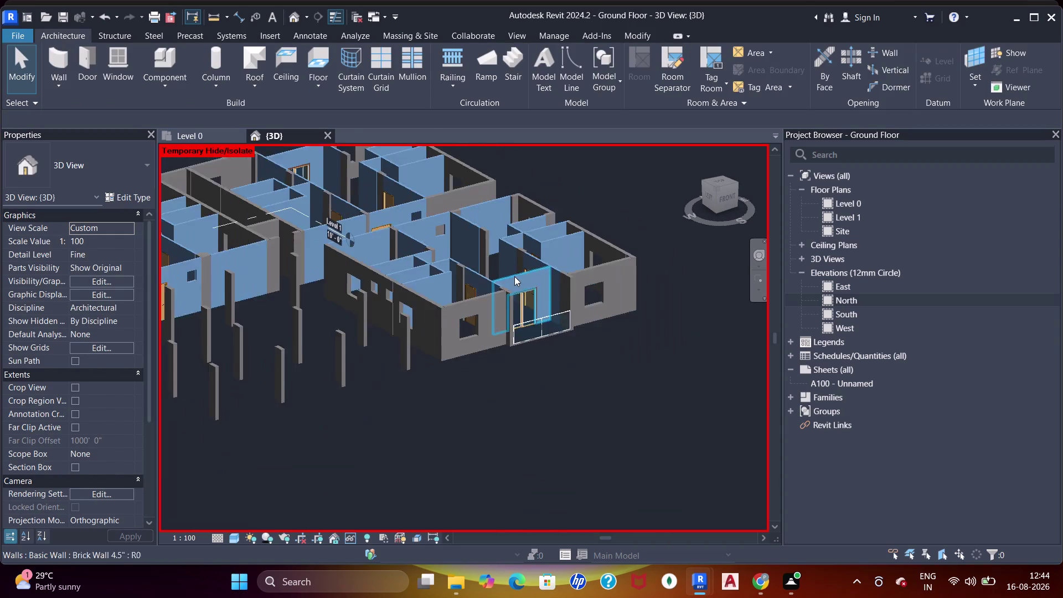
middle_drag(516, 278, 634, 288)
scroll(down, 3)
Pan and zoom across the Level 0 plan to review the apartment units.
click(182, 132)
scroll(down, 3)
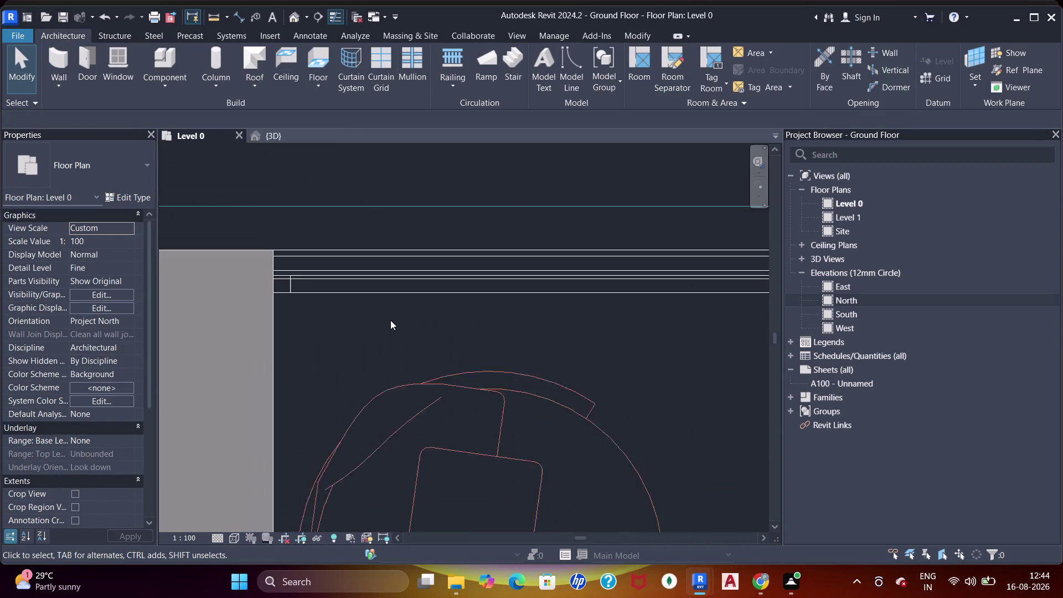
scroll(down, 3)
middle_drag(427, 357, 384, 251)
scroll(down, 3)
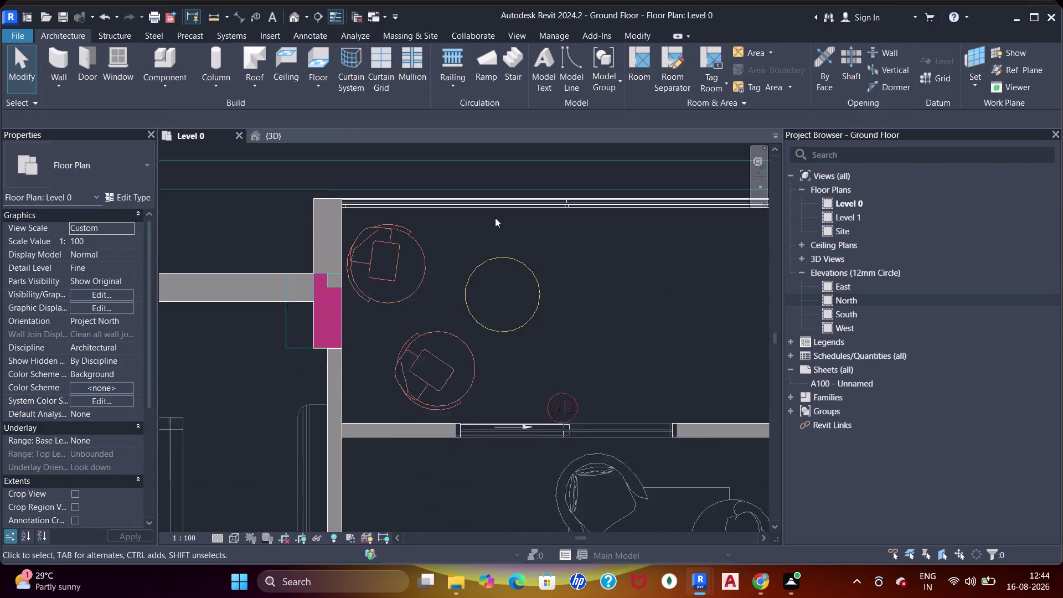
scroll(down, 3)
middle_drag(570, 326, 500, 213)
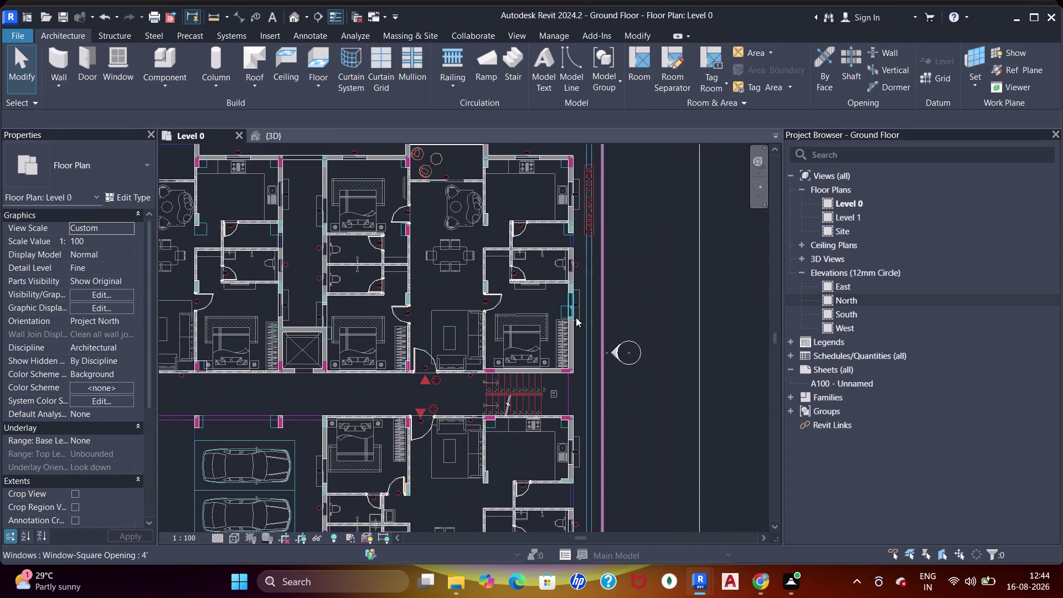
scroll(up, 3)
scroll(up, 3)
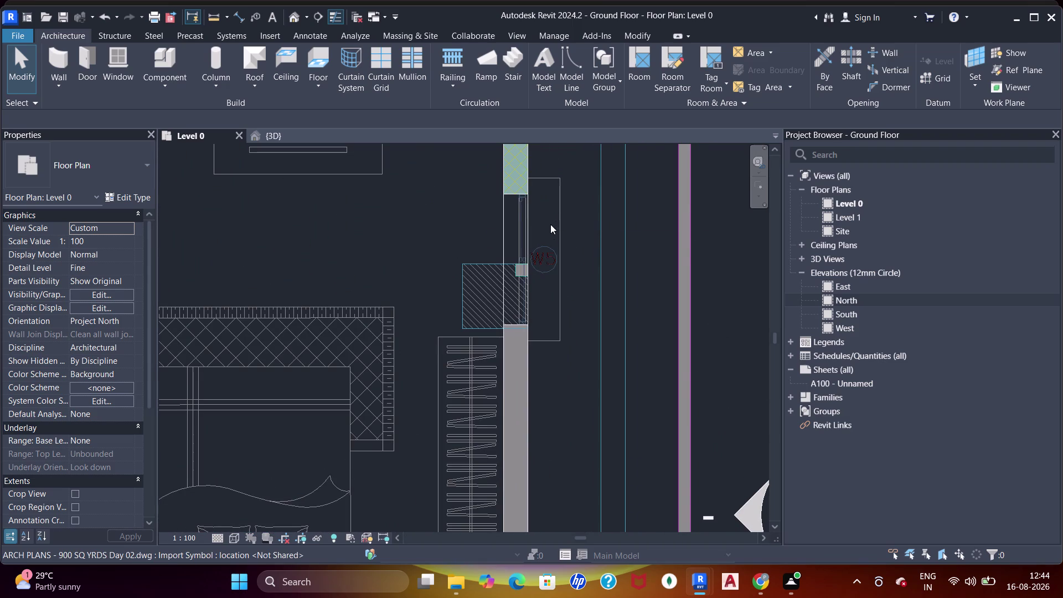
scroll(down, 3)
scroll(up, 3)
middle_drag(502, 367, 512, 198)
scroll(down, 3)
middle_drag(485, 330, 485, 303)
middle_drag(412, 305, 469, 349)
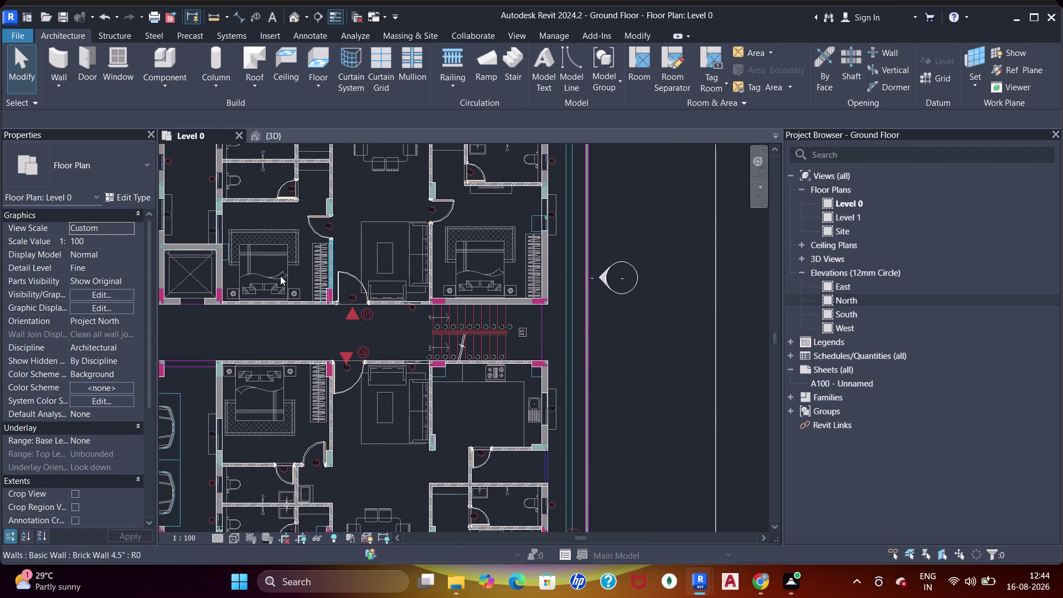
middle_drag(307, 275, 541, 335)
middle_drag(300, 297, 466, 360)
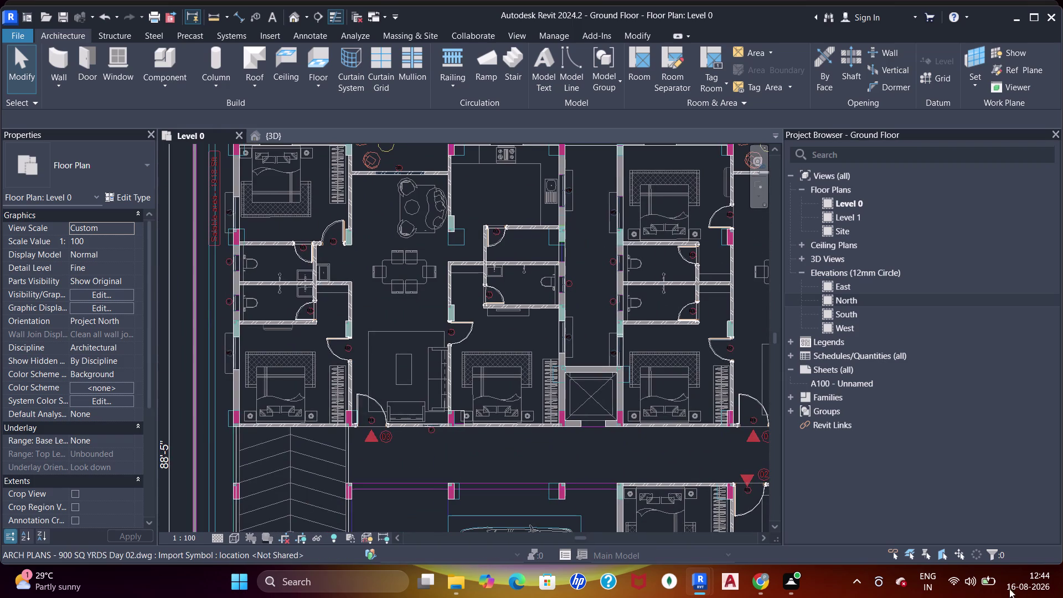
middle_drag(346, 254, 371, 296)
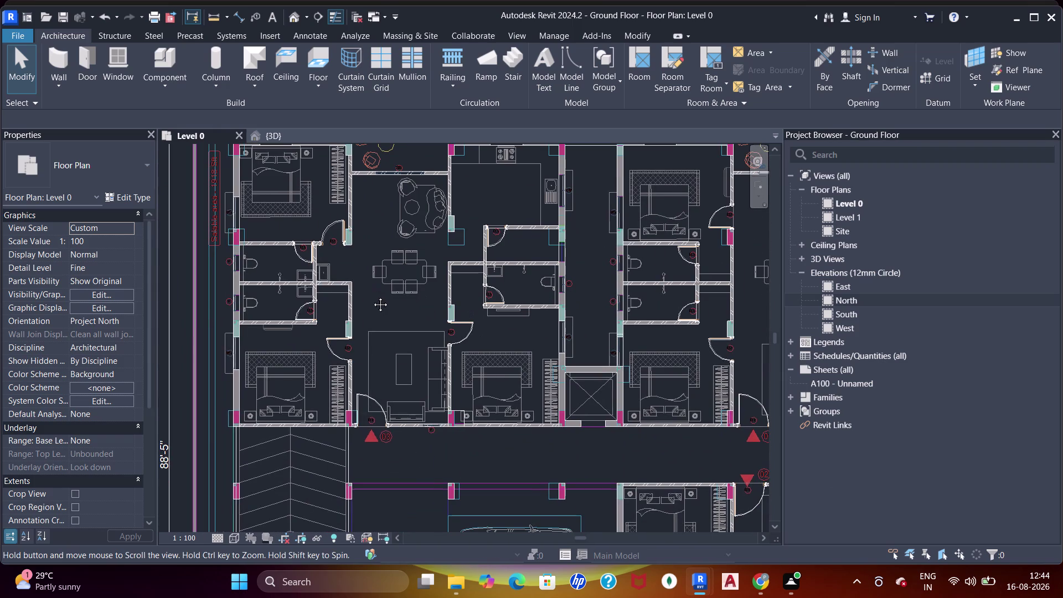
middle_drag(371, 295, 410, 351)
scroll(up, 3)
Clear any active command and start Place a Component for furniture.
key(Escape)
key(Escape)
key(Escape)
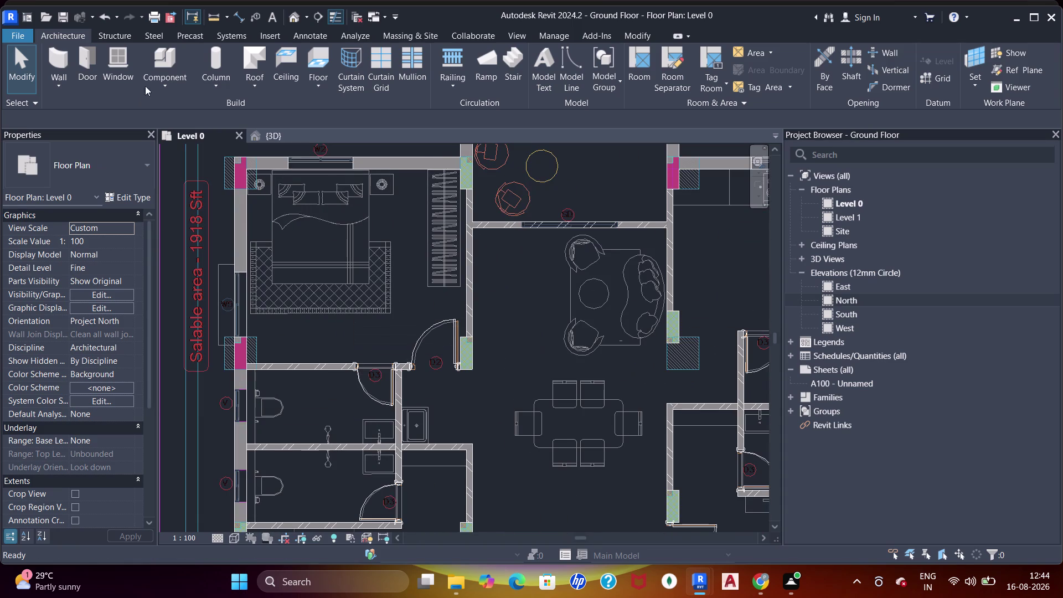
click(161, 61)
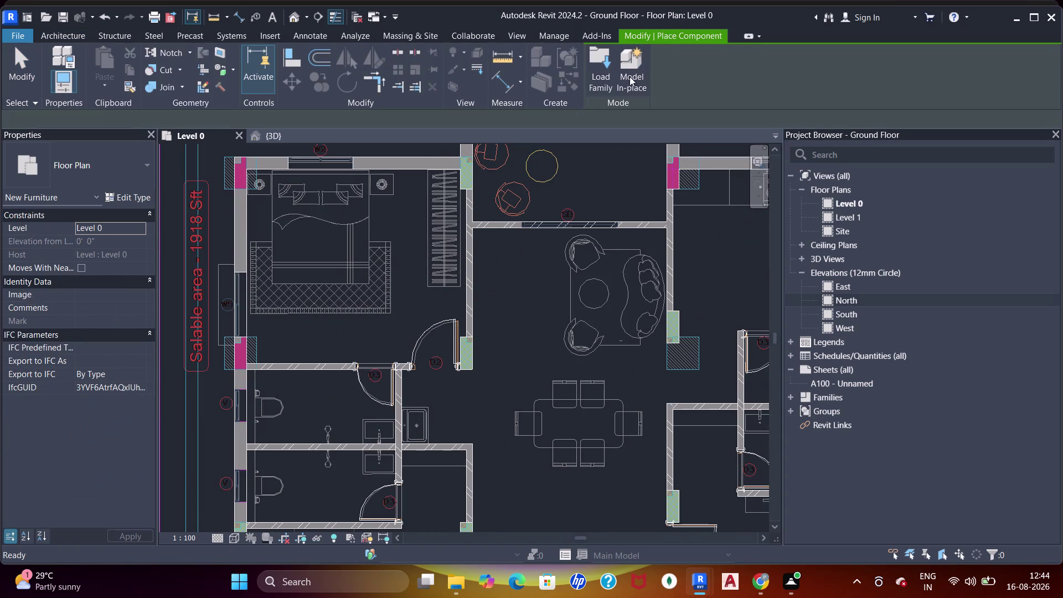
Browse to the beds folder under Documents > SHUBHAM CITY in Load Family.
drag(600, 56, 611, 59)
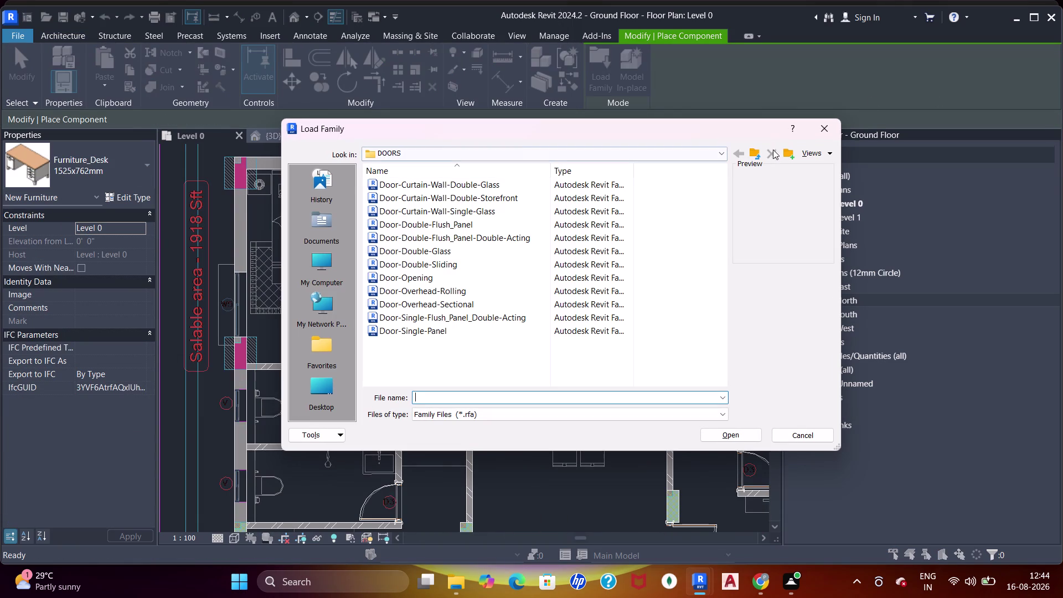
click(704, 151)
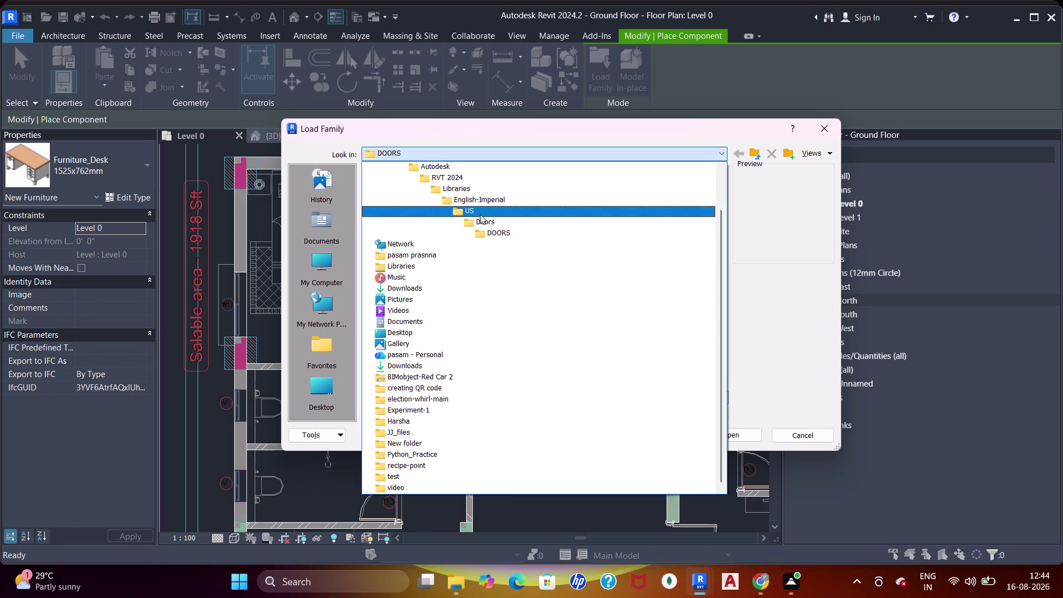
scroll(up, 3)
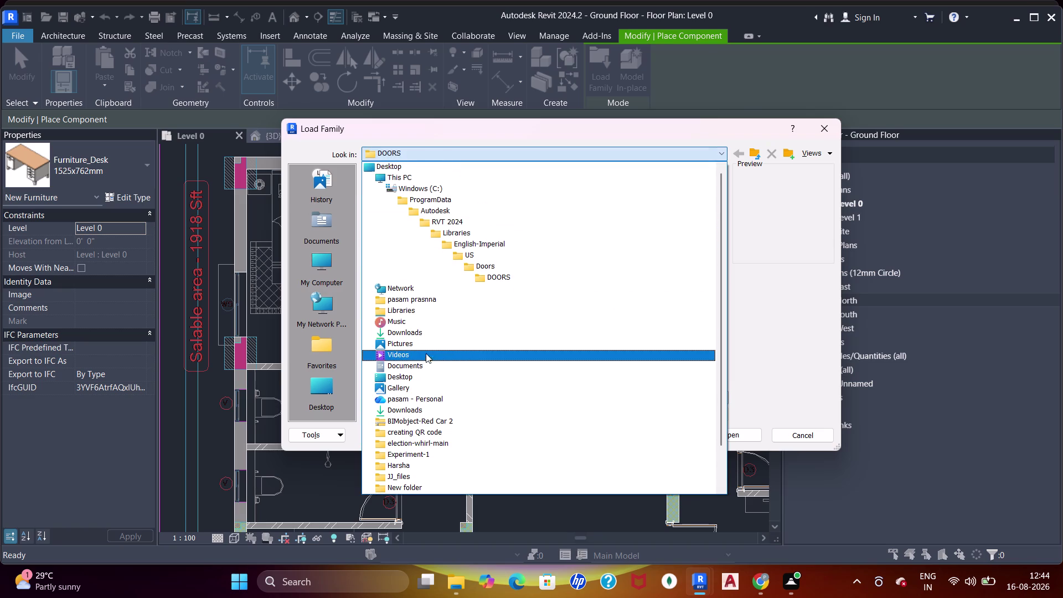
click(419, 362)
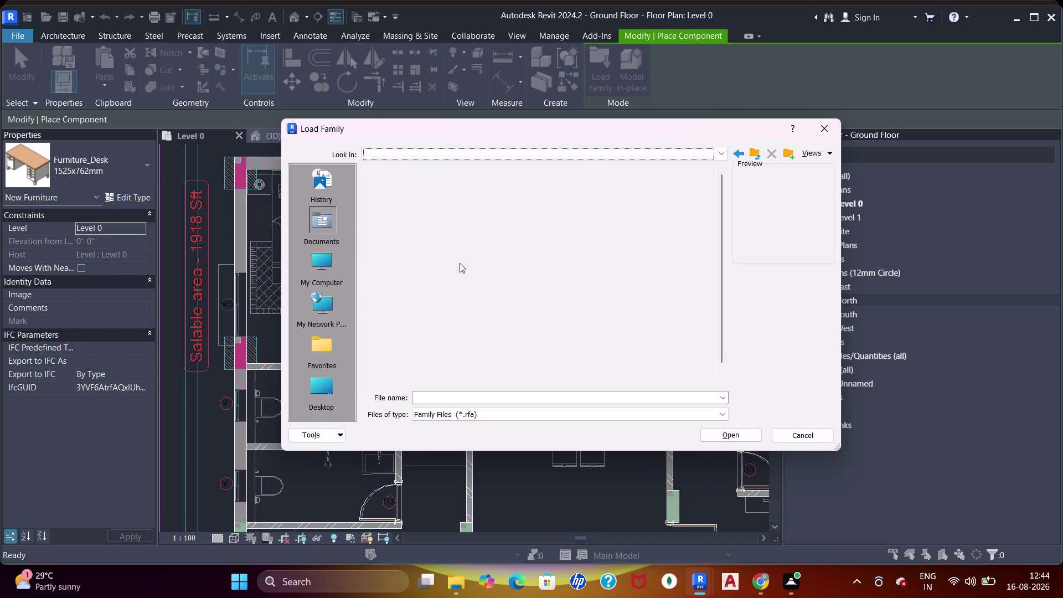
scroll(down, 3)
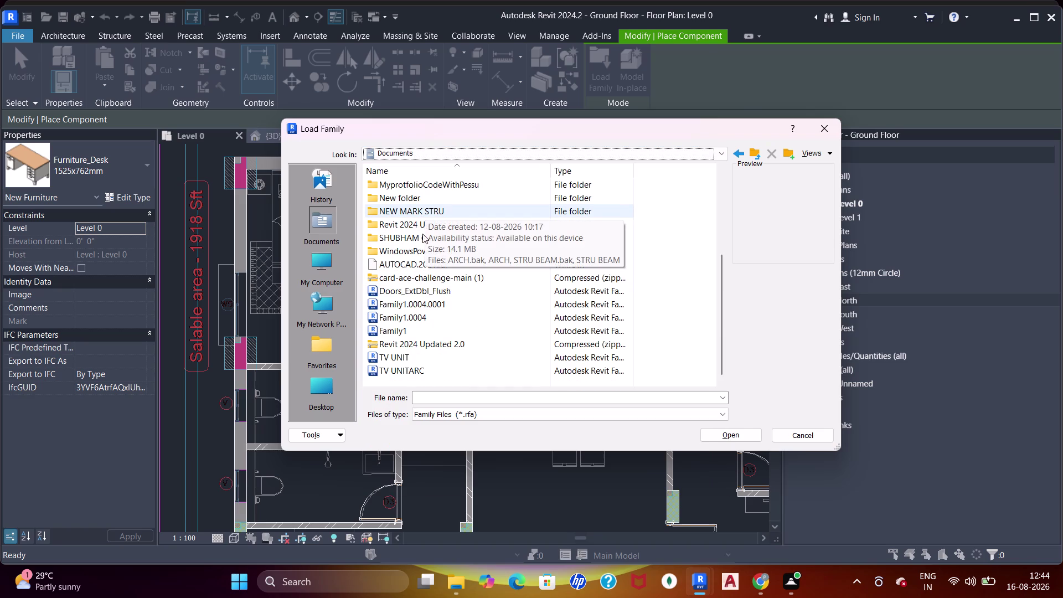
double_click(423, 237)
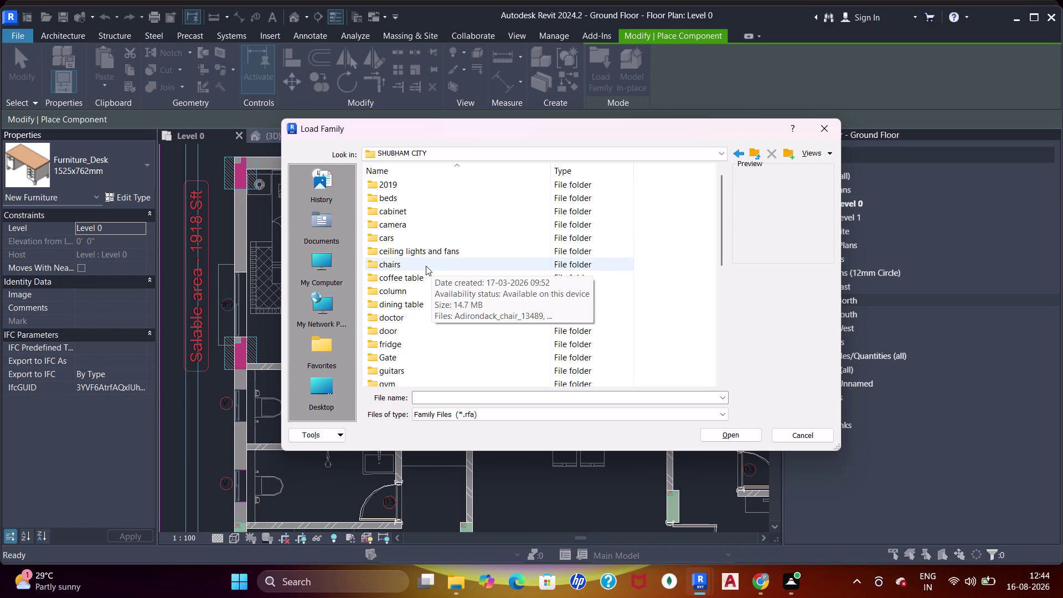
click(437, 201)
click(437, 201)
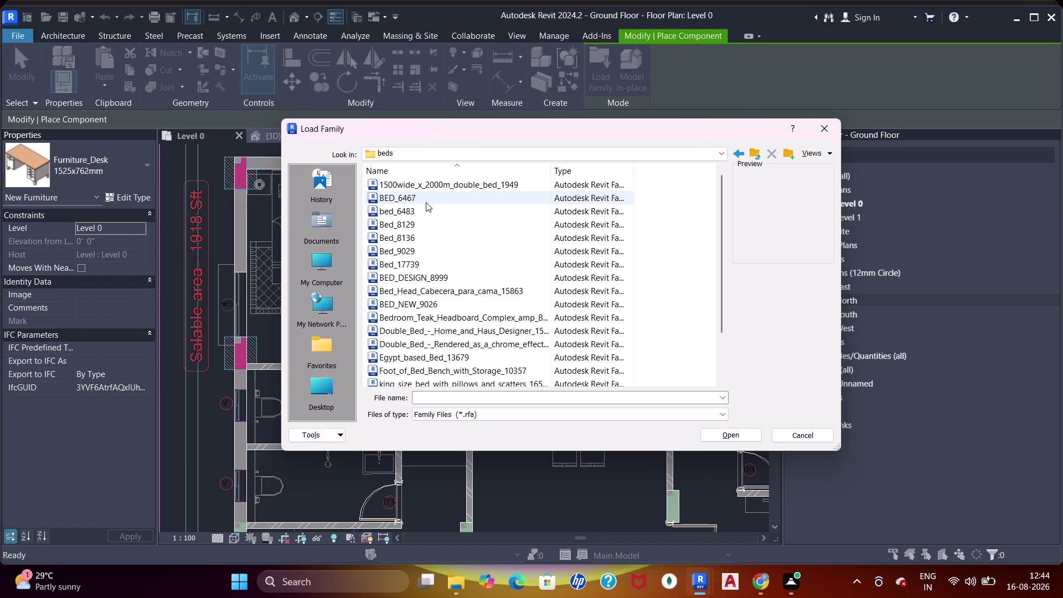
Preview BED_6467 and Bed_8136, then load the Bed_9029.rfa family.
click(423, 201)
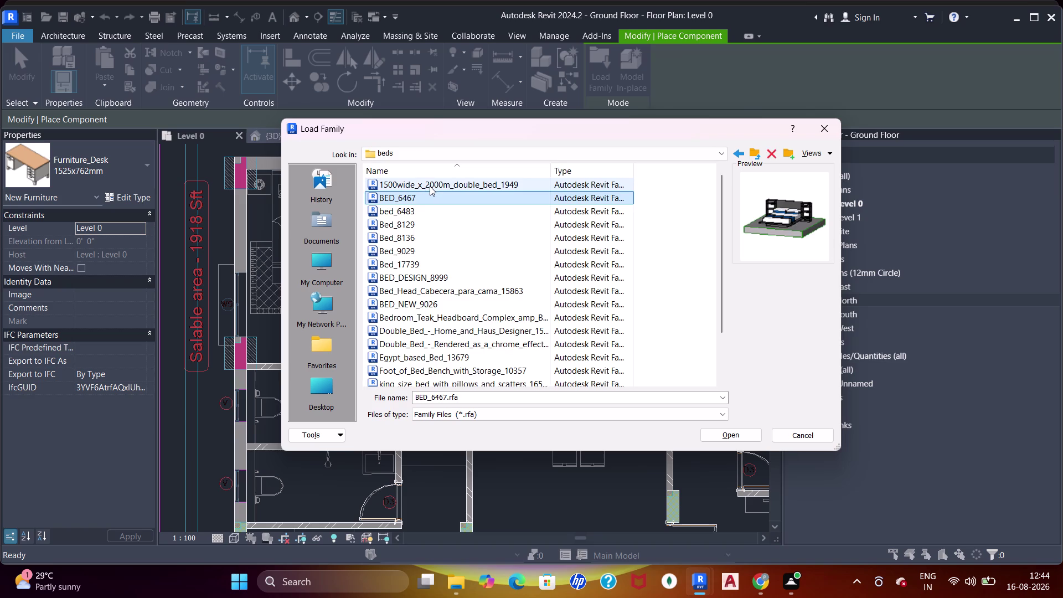
click(431, 185)
click(403, 211)
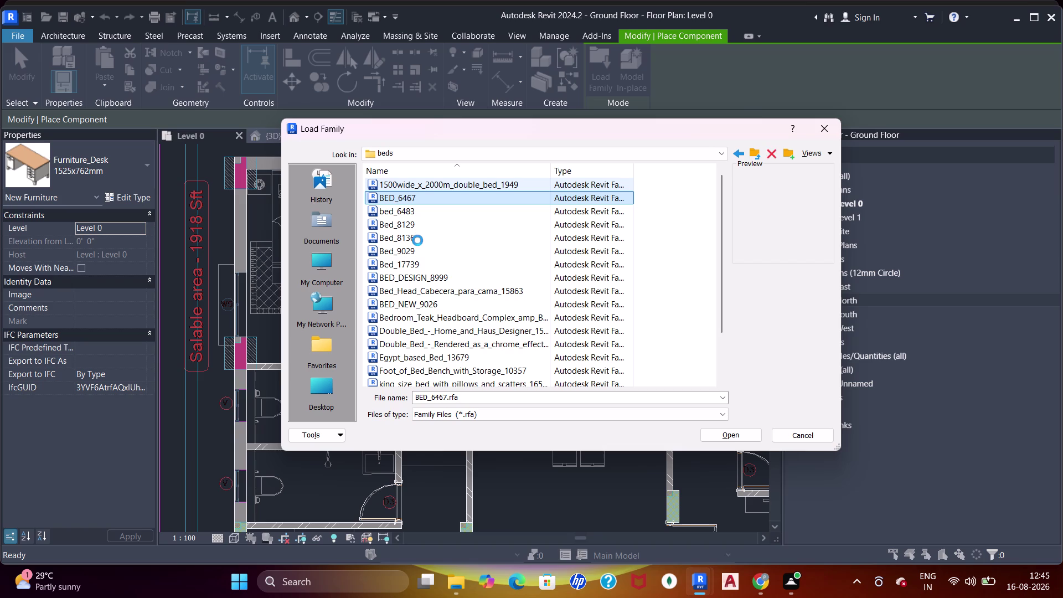
click(425, 244)
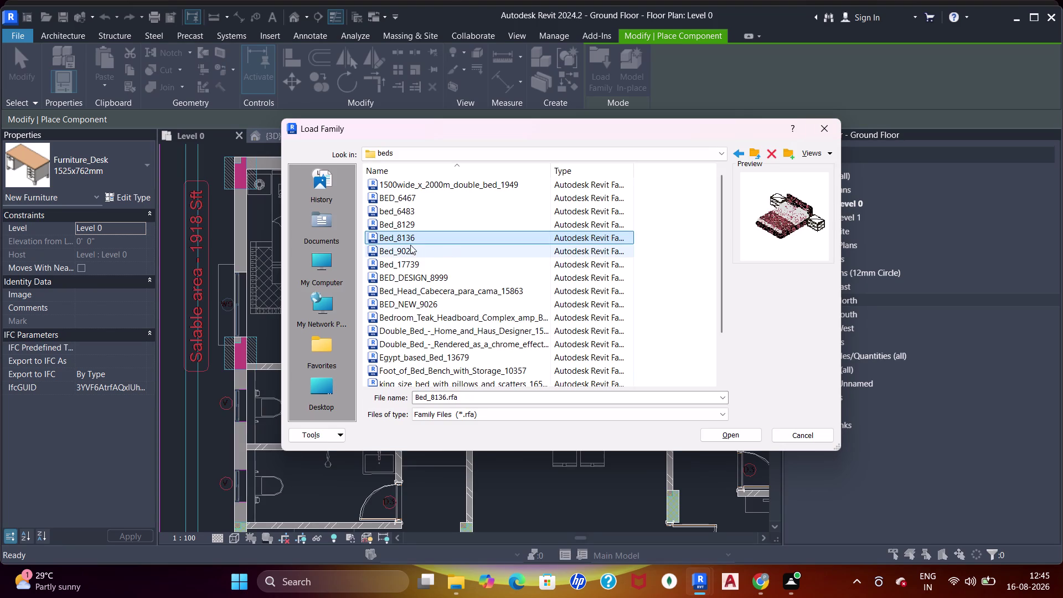
click(415, 224)
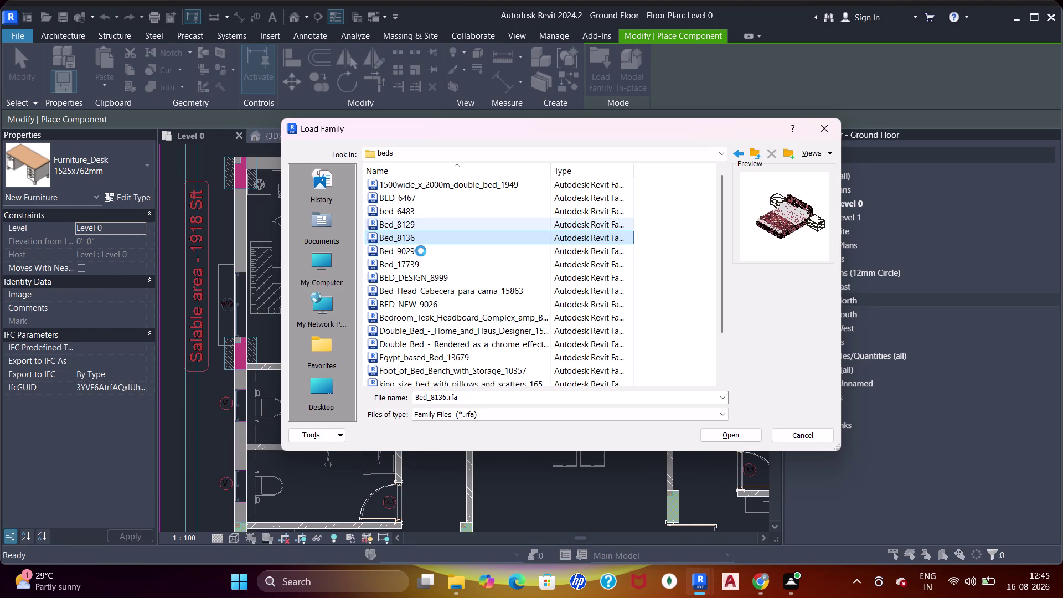
click(421, 251)
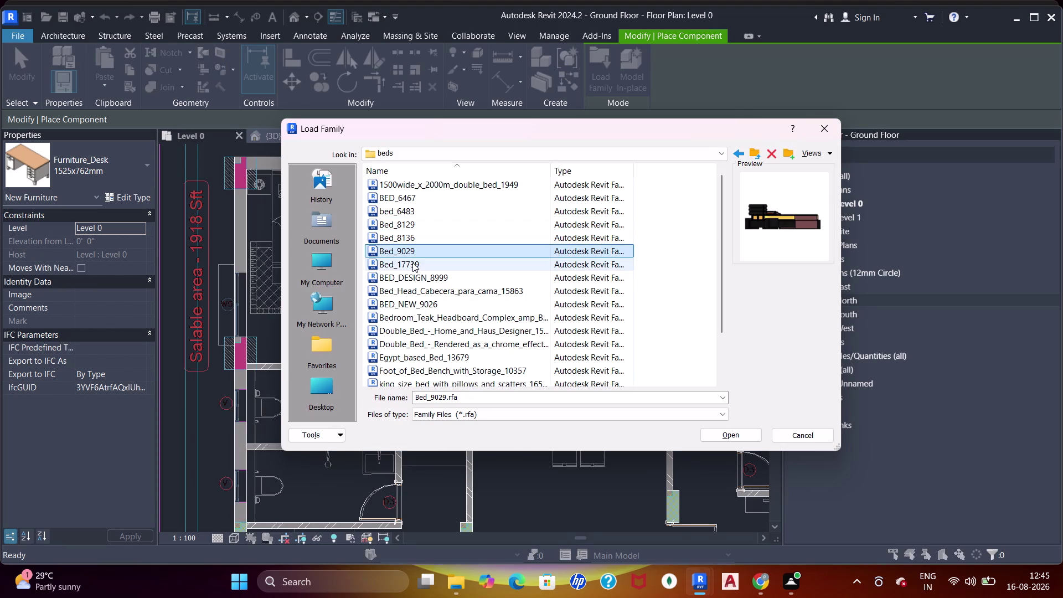
click(410, 253)
click(411, 249)
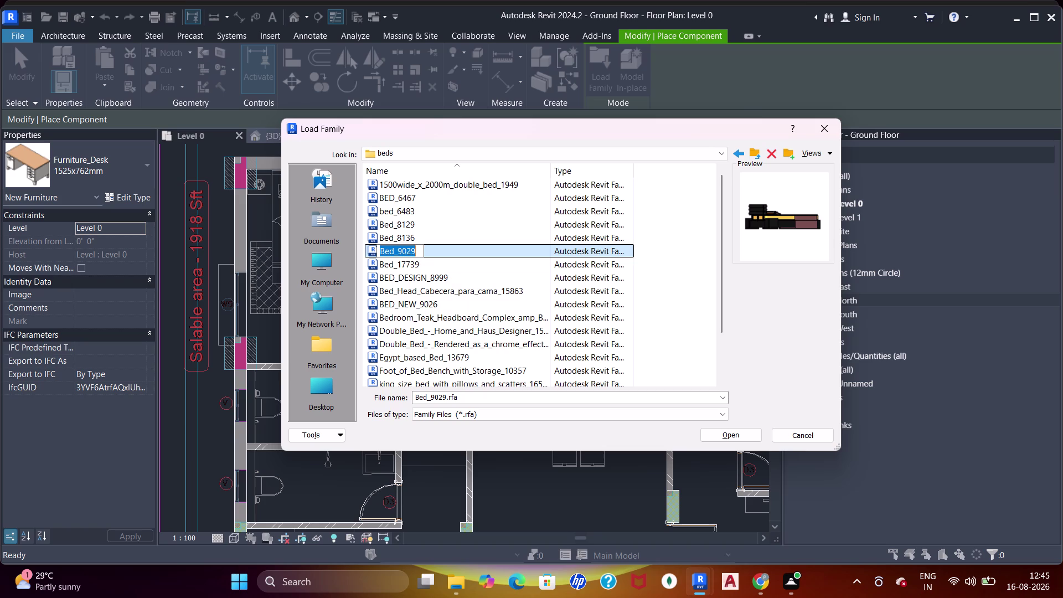
double_click(446, 253)
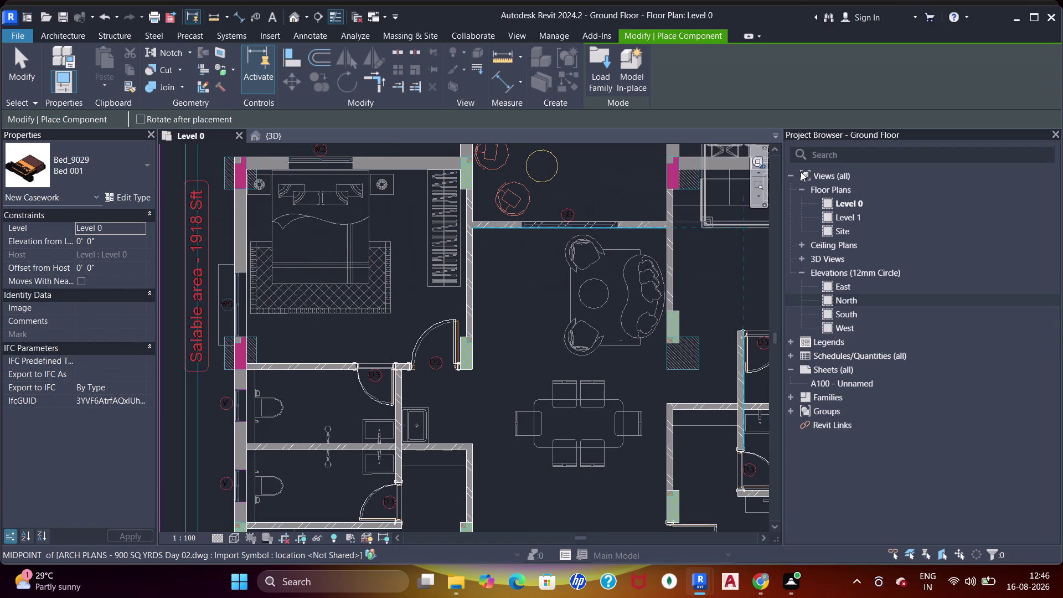
Place the bed in the top-left bedroom and nudge it up toward the top wall.
scroll(up, 3)
middle_drag(313, 262, 319, 281)
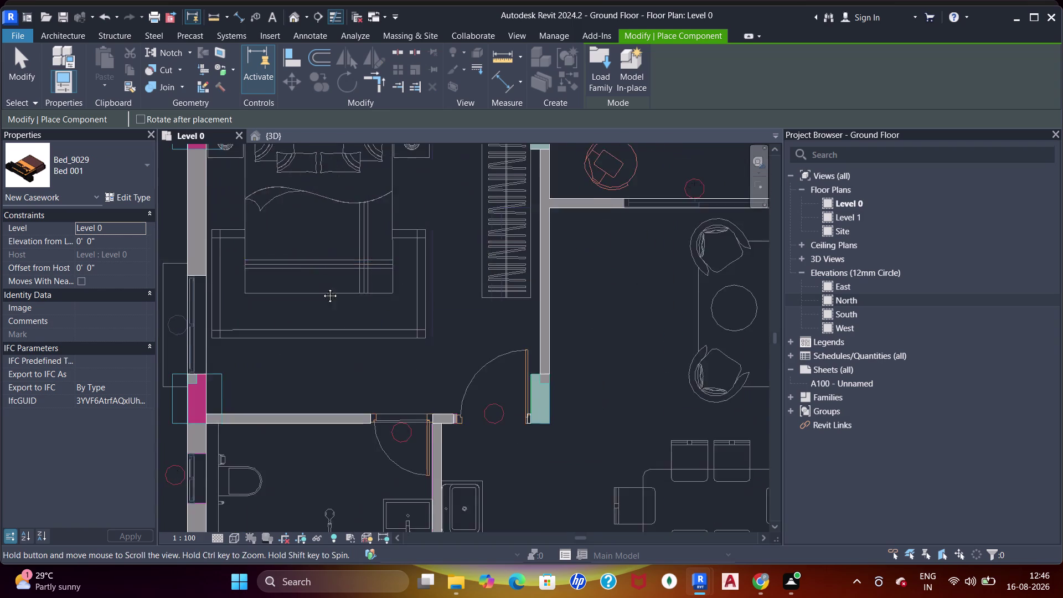
middle_drag(319, 280, 325, 296)
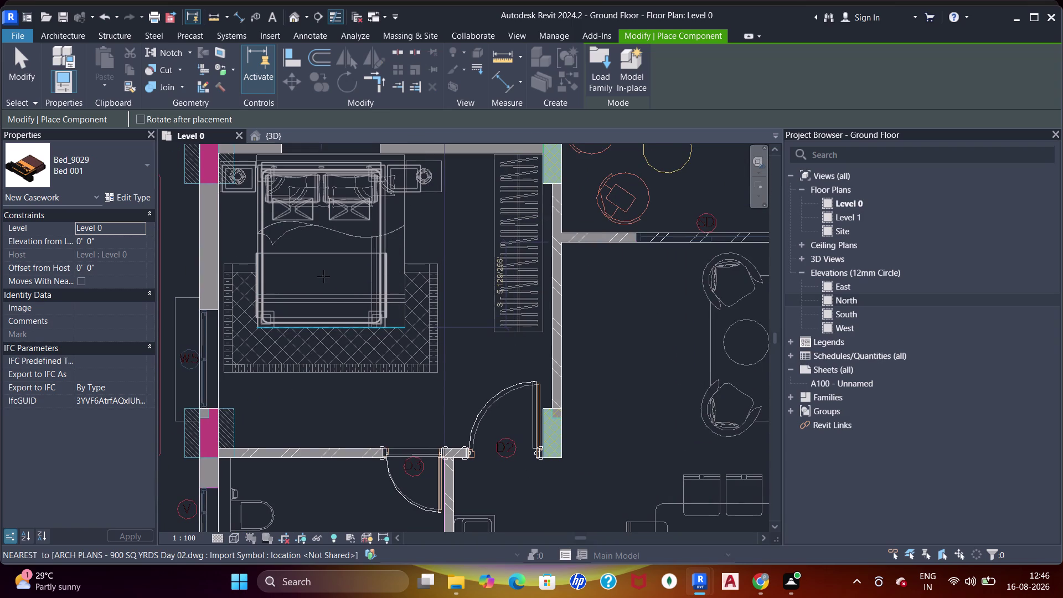
click(323, 277)
key(Escape)
key(Escape)
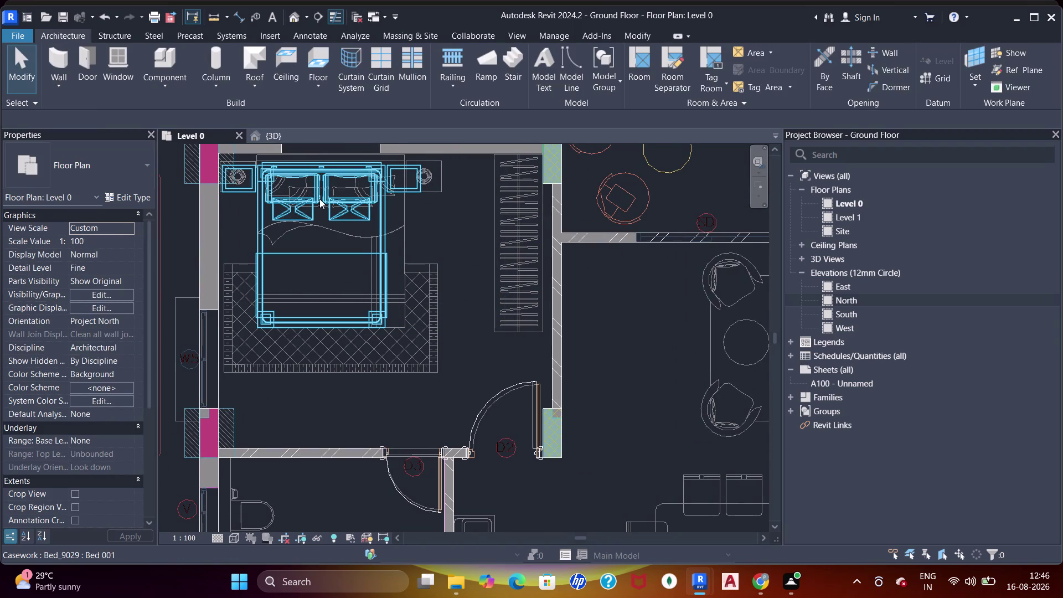
click(319, 201)
key(Up)
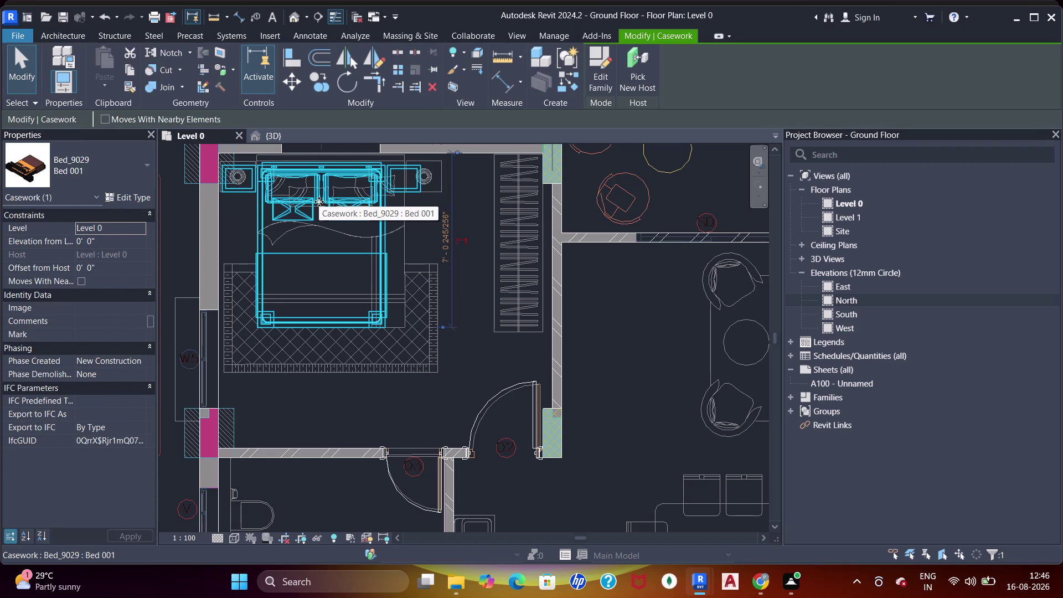
key(Up)
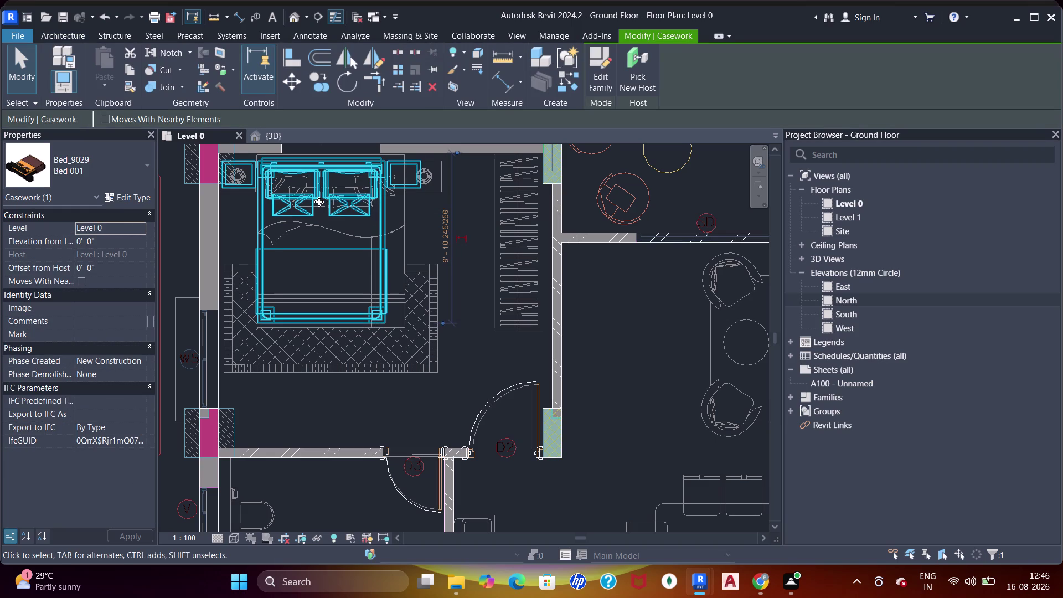
Zoom in to check the headboard against the wall and reselect the bed.
scroll(up, 3)
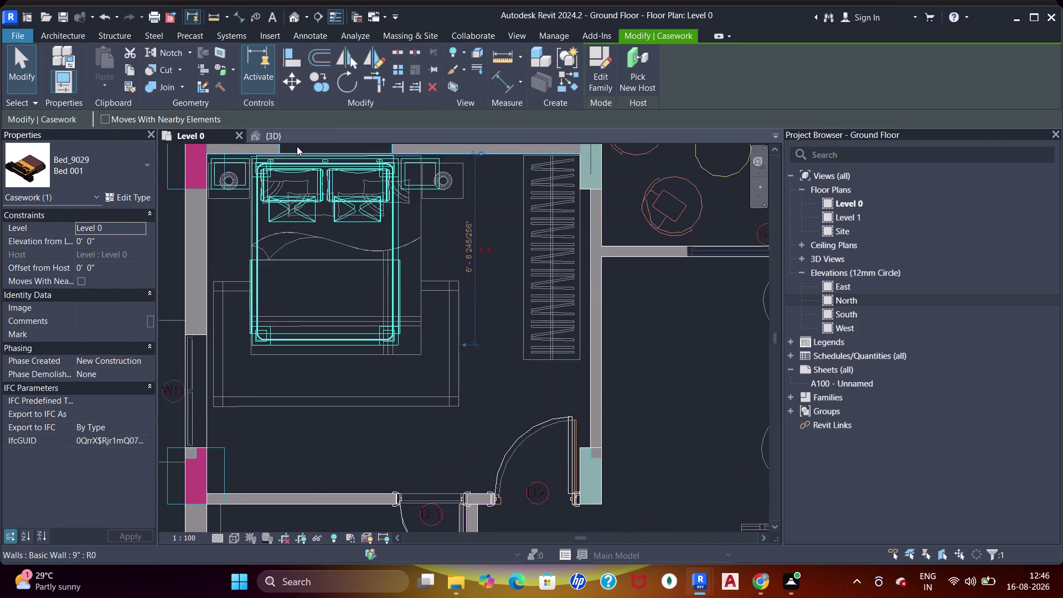
scroll(up, 3)
scroll(up, 3)
middle_drag(277, 167, 305, 271)
scroll(up, 3)
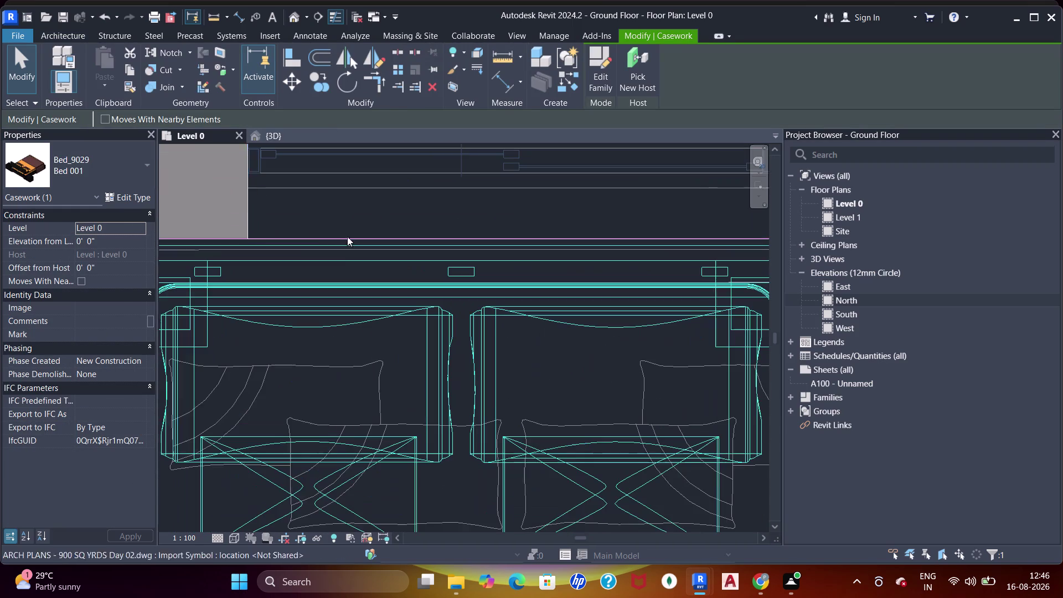
key(Escape)
key(Escape)
key(Escape)
click(508, 298)
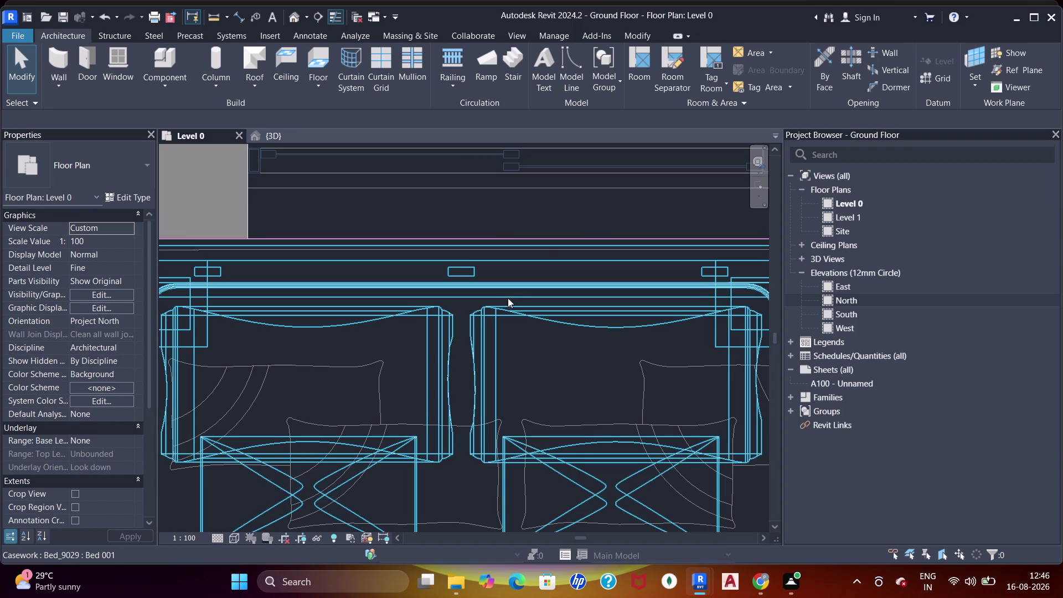
scroll(down, 3)
middle_drag(463, 275, 532, 275)
scroll(down, 3)
middle_drag(546, 265, 411, 214)
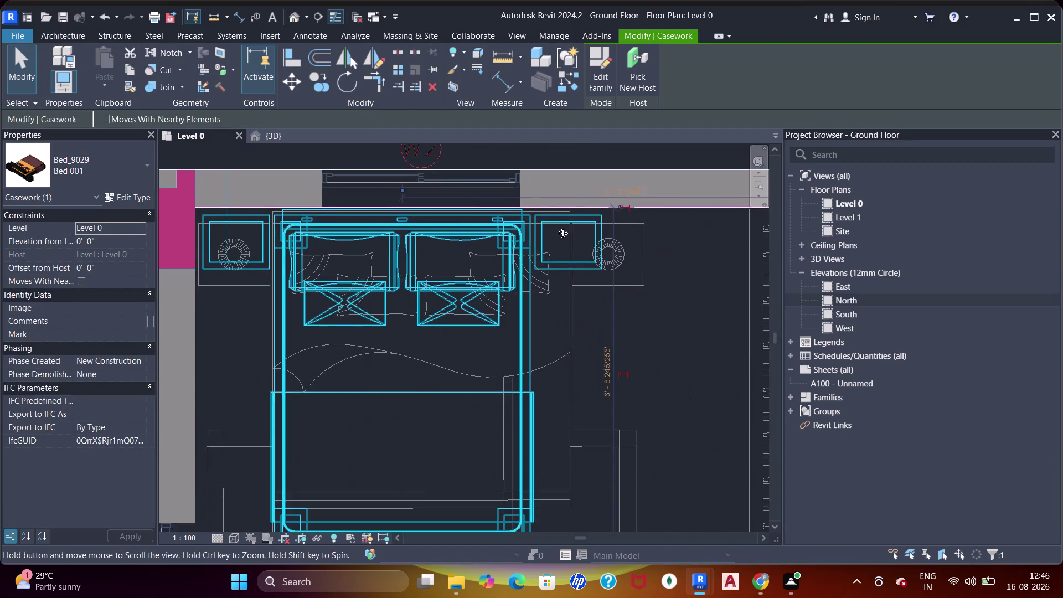
scroll(down, 3)
middle_drag(633, 253, 599, 216)
middle_drag(590, 276, 570, 242)
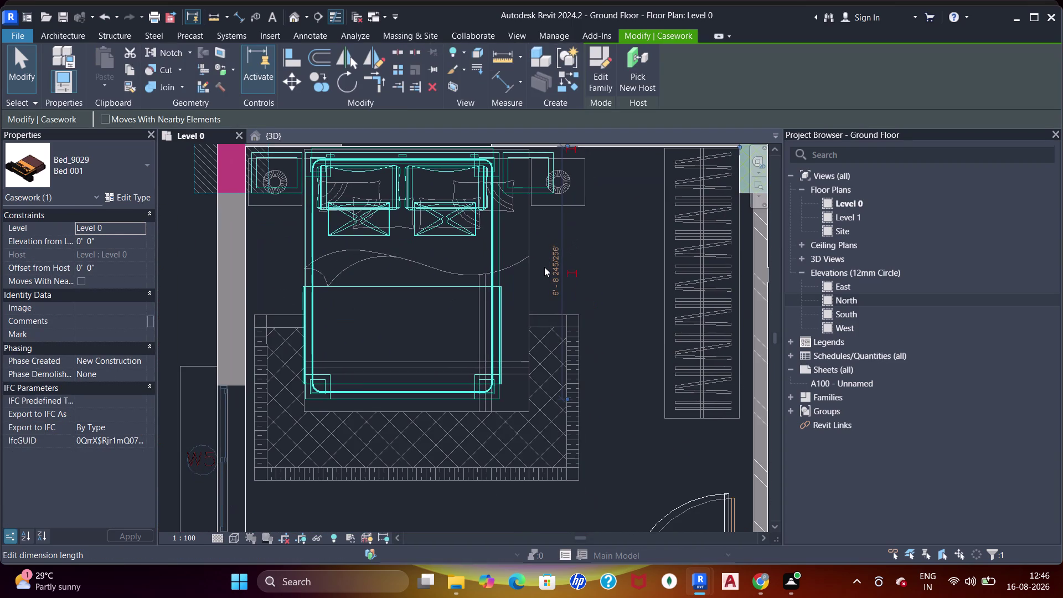
Nudge the bed four steps right and one down to centre it.
key(Right)
key(Right)
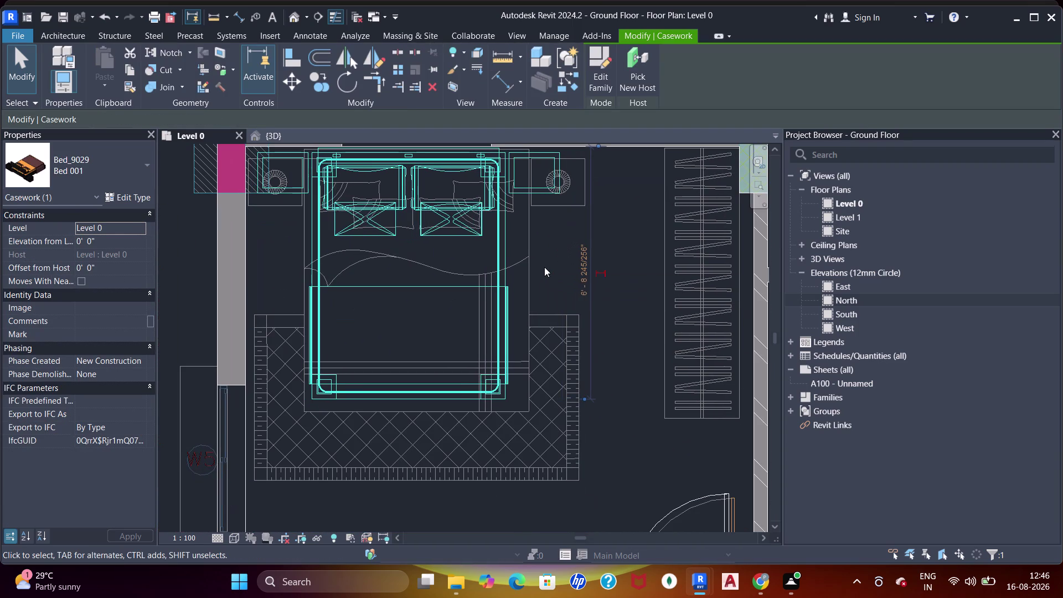
key(Right)
key(Right)
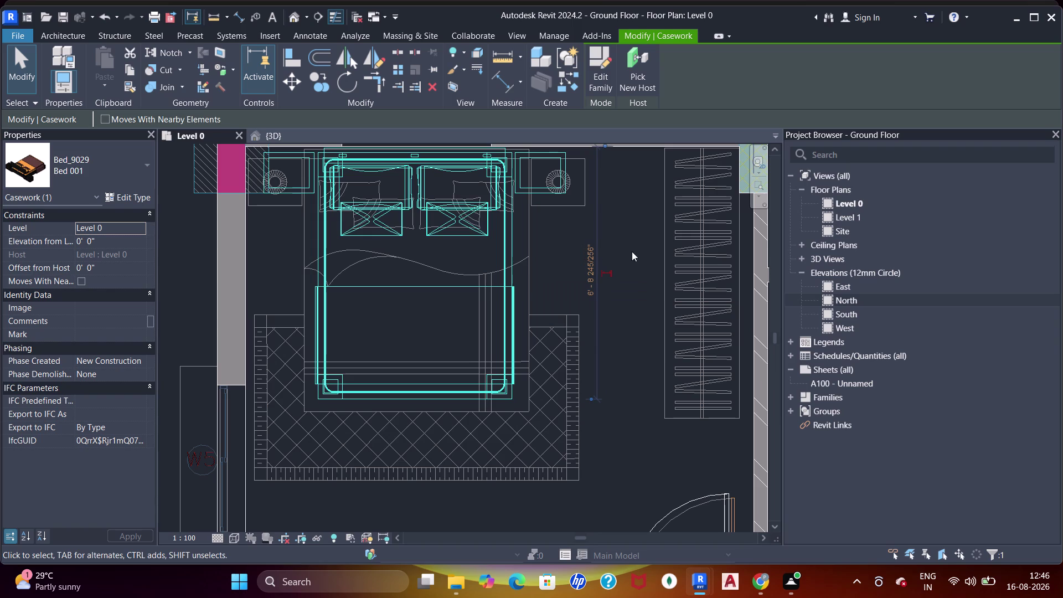
middle_drag(519, 363, 519, 374)
key(Down)
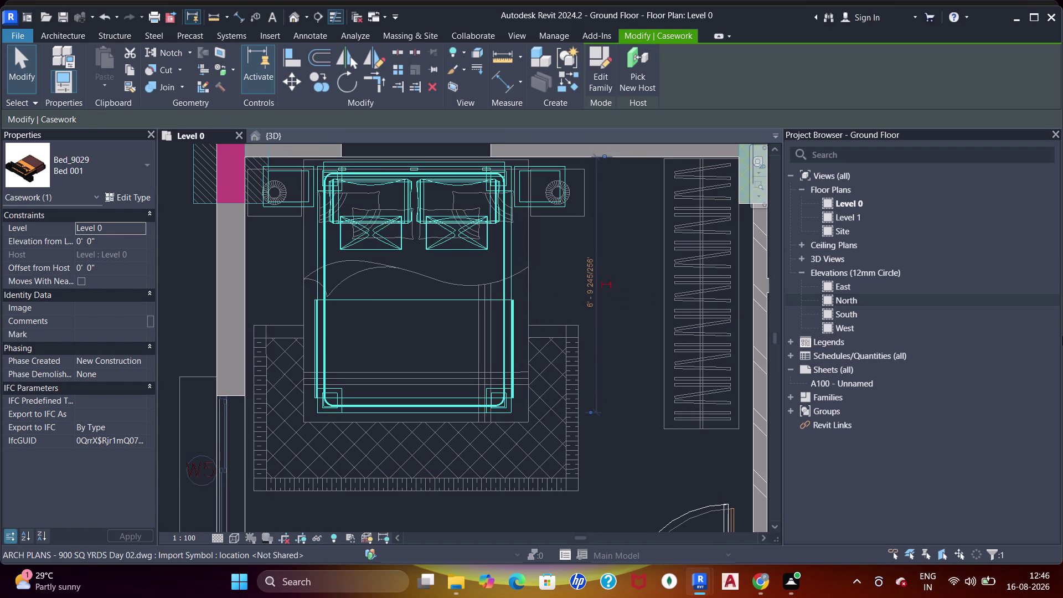
scroll(down, 3)
middle_drag(642, 305, 624, 294)
Pan across the apartment block and back to the top-left bed.
key(Escape)
key(Escape)
scroll(down, 3)
middle_drag(586, 339, 583, 310)
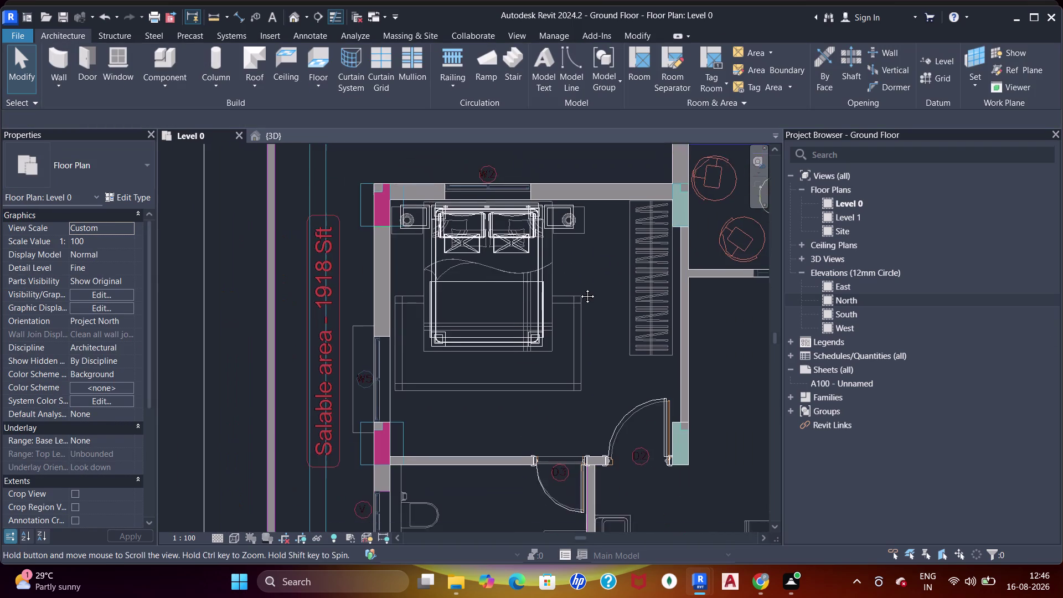
middle_drag(582, 311, 580, 288)
scroll(up, 3)
middle_drag(451, 399, 462, 422)
scroll(down, 3)
middle_drag(558, 290, 487, 329)
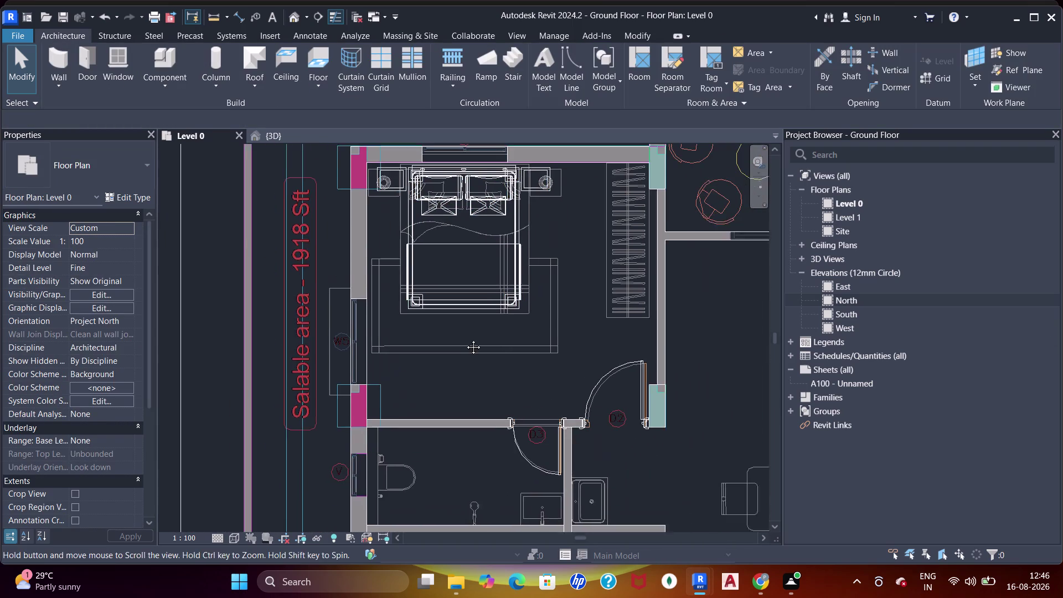
middle_drag(486, 329, 463, 340)
key(Escape)
key(Escape)
key(Escape)
key(Escape)
scroll(down, 3)
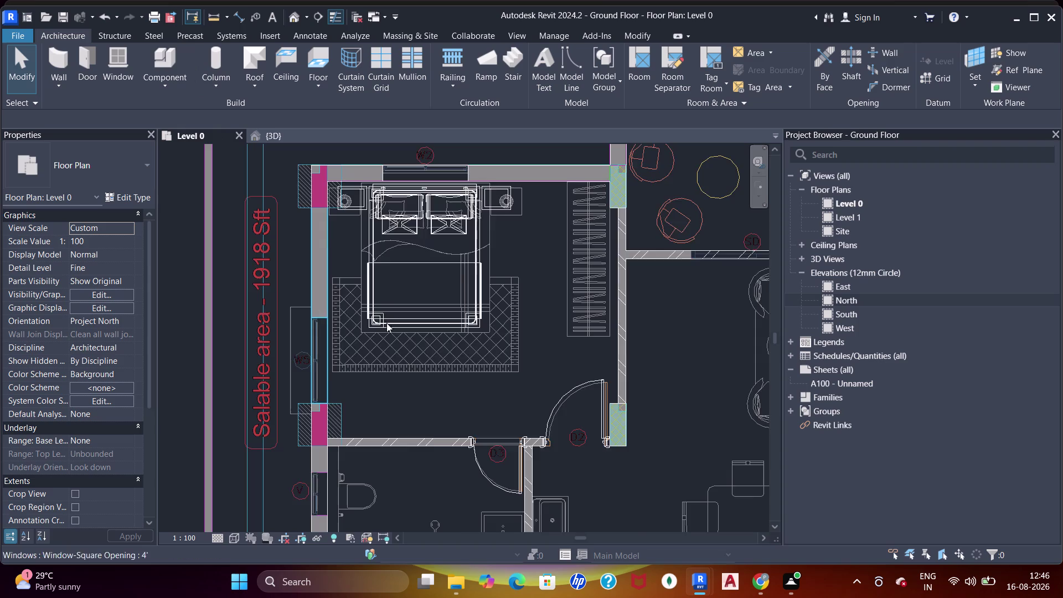
middle_drag(468, 326, 354, 299)
scroll(up, 3)
scroll(down, 3)
middle_drag(548, 292, 538, 223)
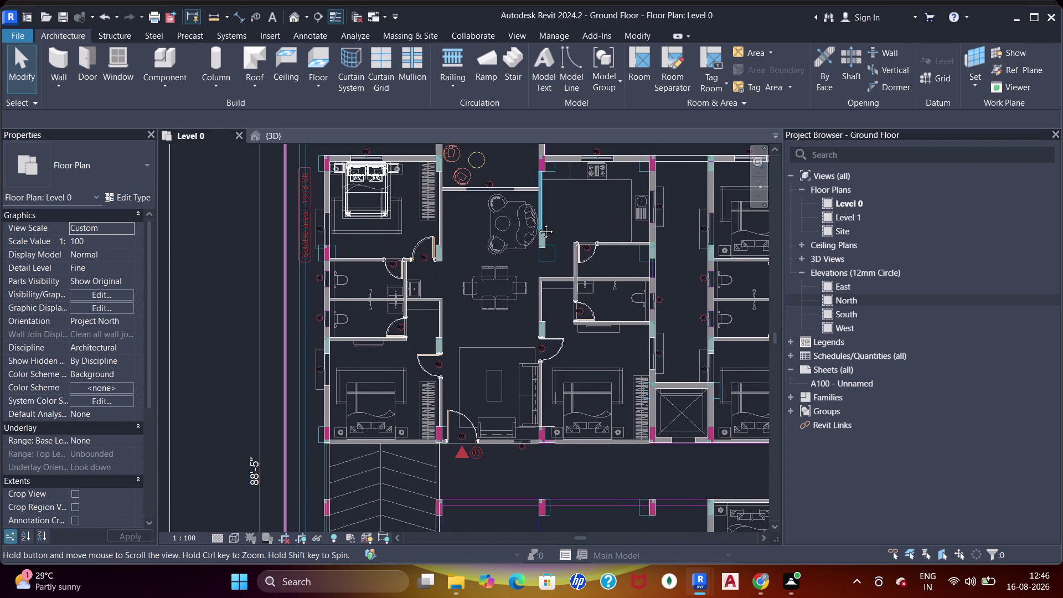
middle_drag(604, 306, 473, 333)
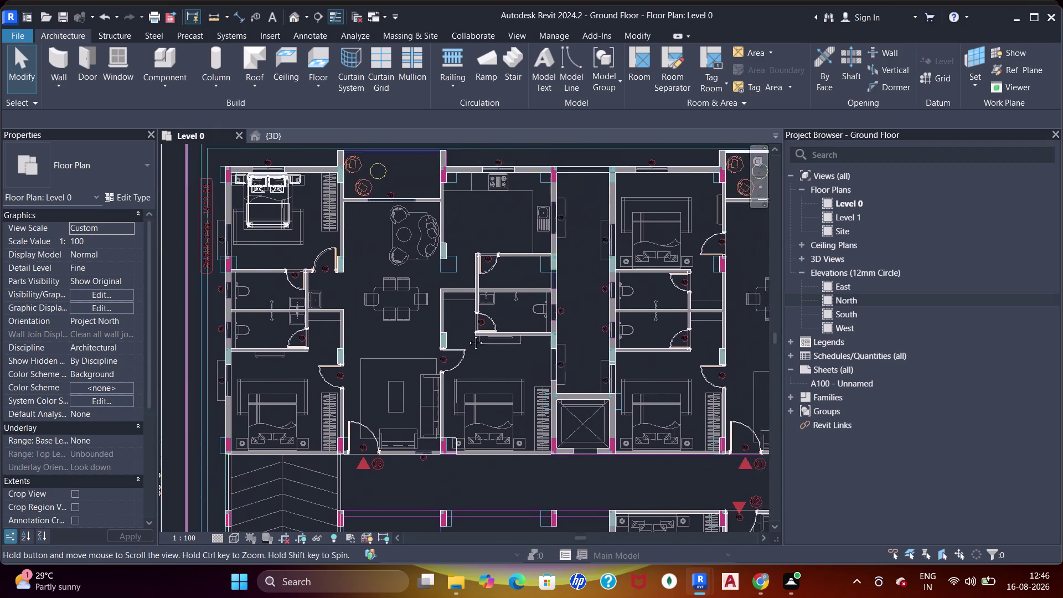
middle_drag(473, 332, 433, 393)
Copy the top-left bed into the bedroom beside the lift.
click(185, 280)
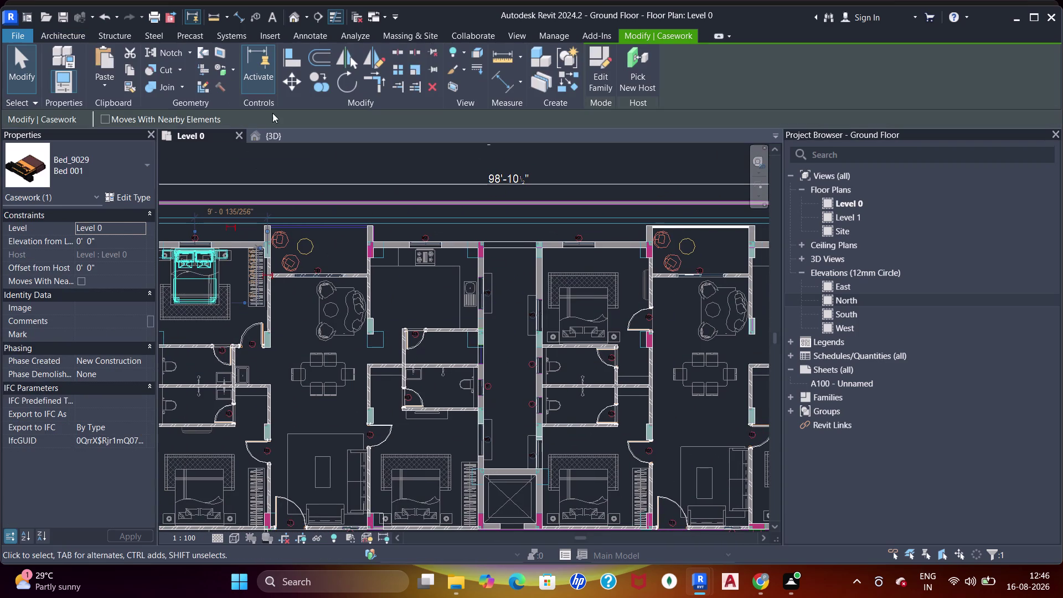
click(325, 83)
click(208, 283)
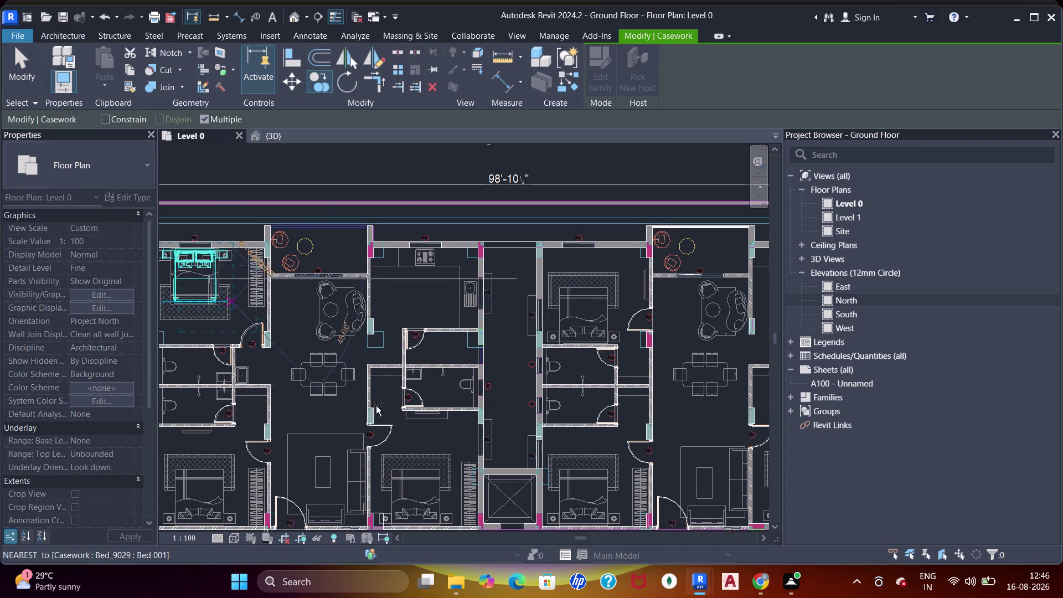
middle_drag(405, 420, 405, 312)
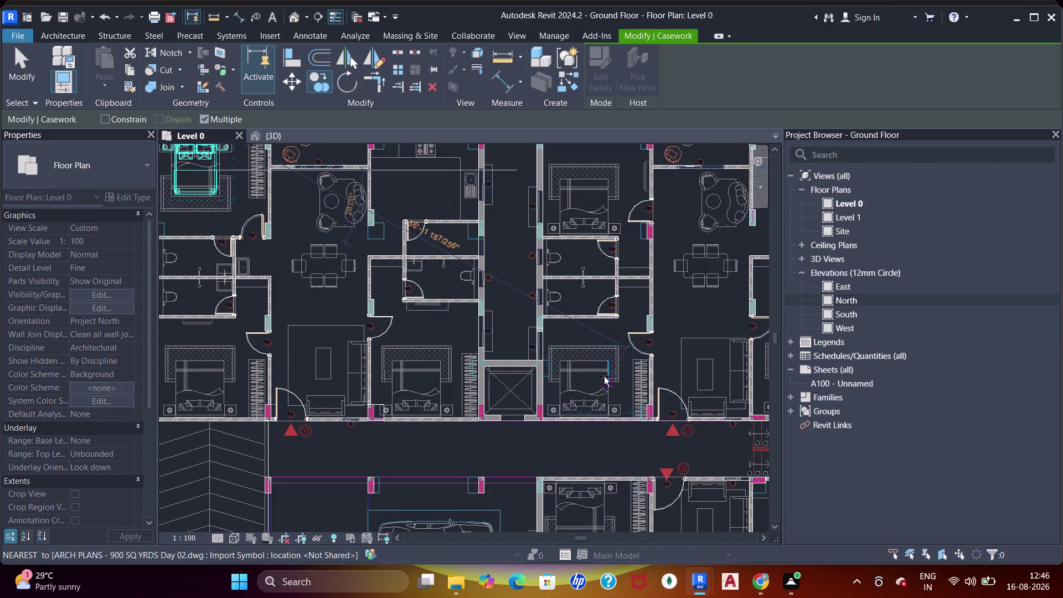
click(595, 372)
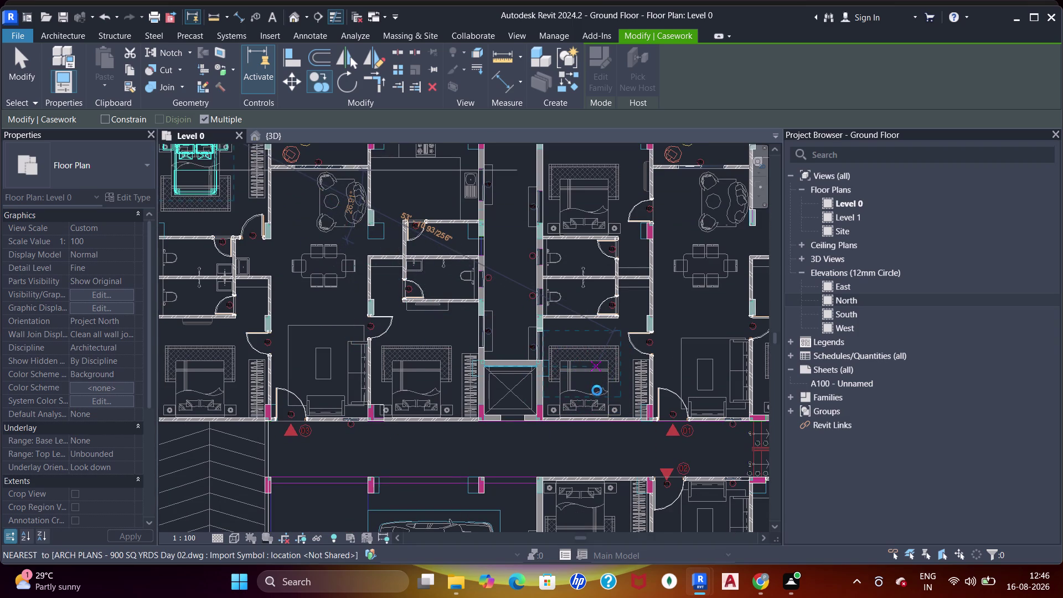
key(Escape)
key(Escape)
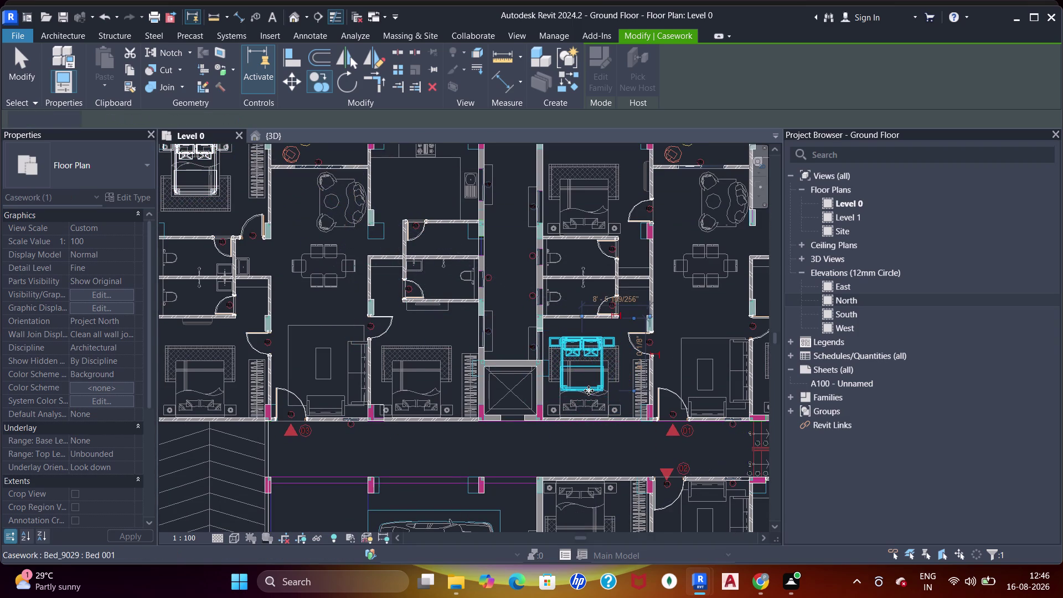
Rotate the copied bed with Spacebar so its headboard faces the bottom wall.
click(587, 390)
key(Escape)
key(Escape)
key(space)
key(space)
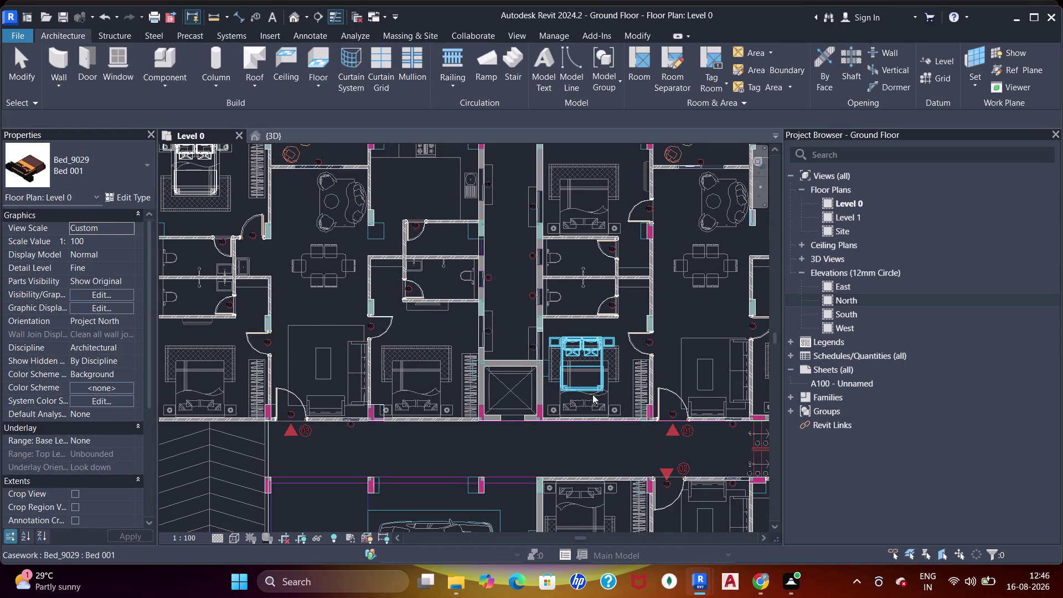
key(Escape)
click(588, 389)
key(space)
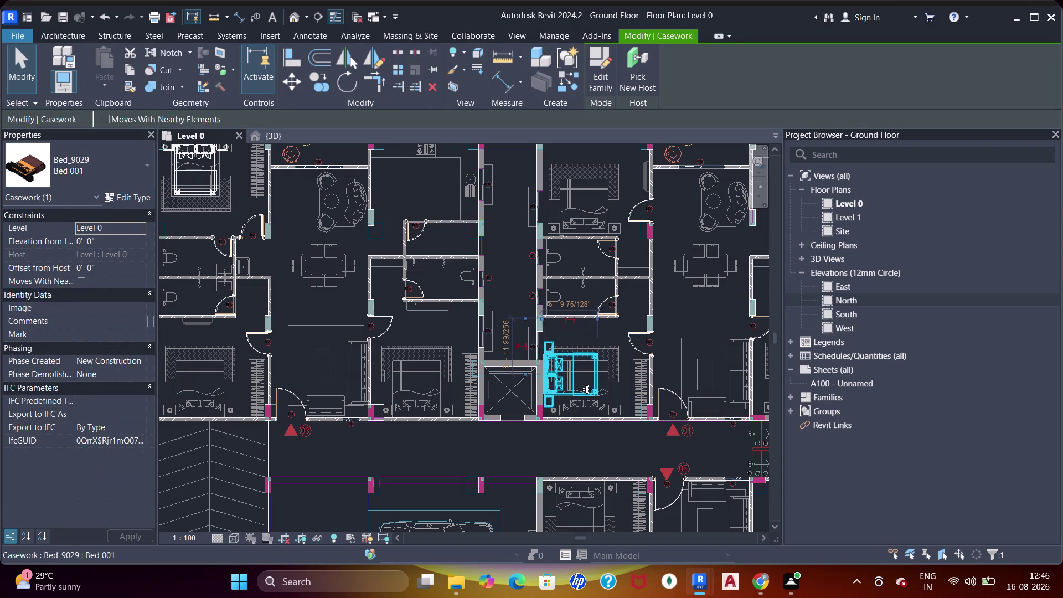
key(space)
Nudge the copied bed with arrow keys until it's centred against the bottom wall.
scroll(up, 3)
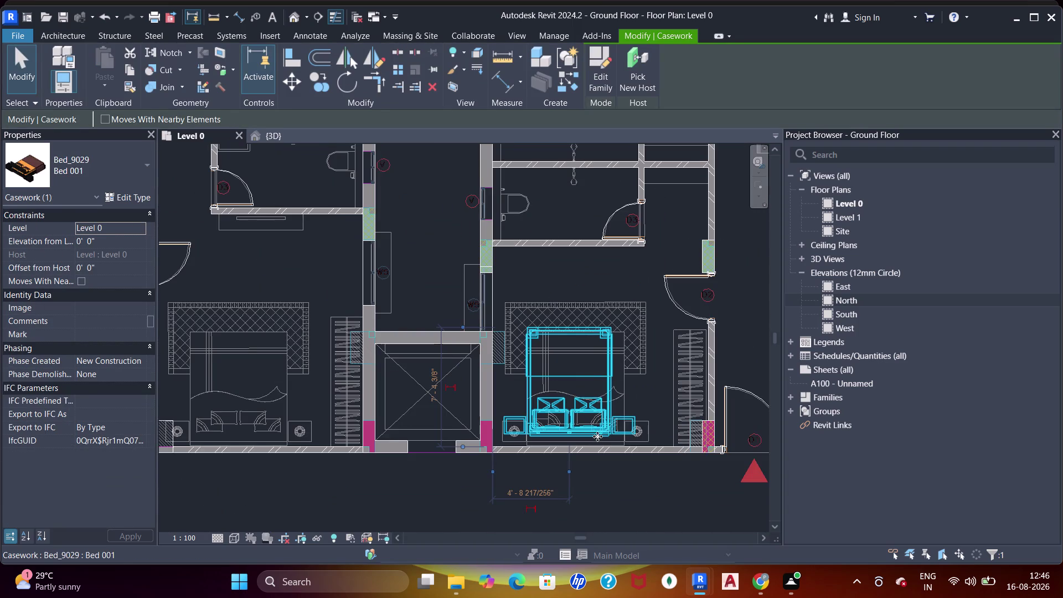
scroll(up, 3)
key(Right)
key(Right)
key(Right)
key(Right)
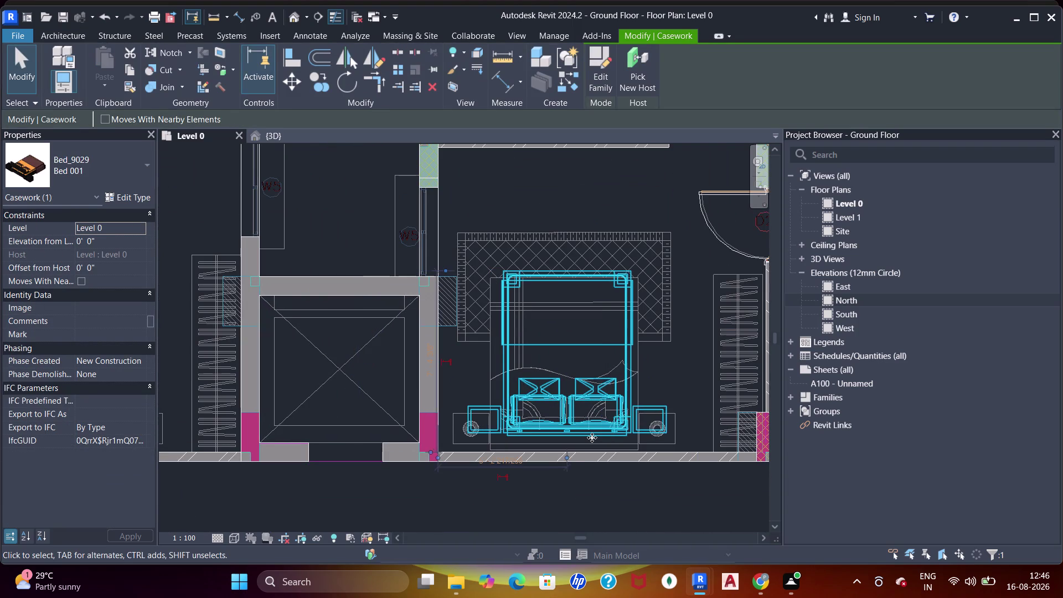
key(Right)
key(Right)
key(Left)
key(Left)
key(Left)
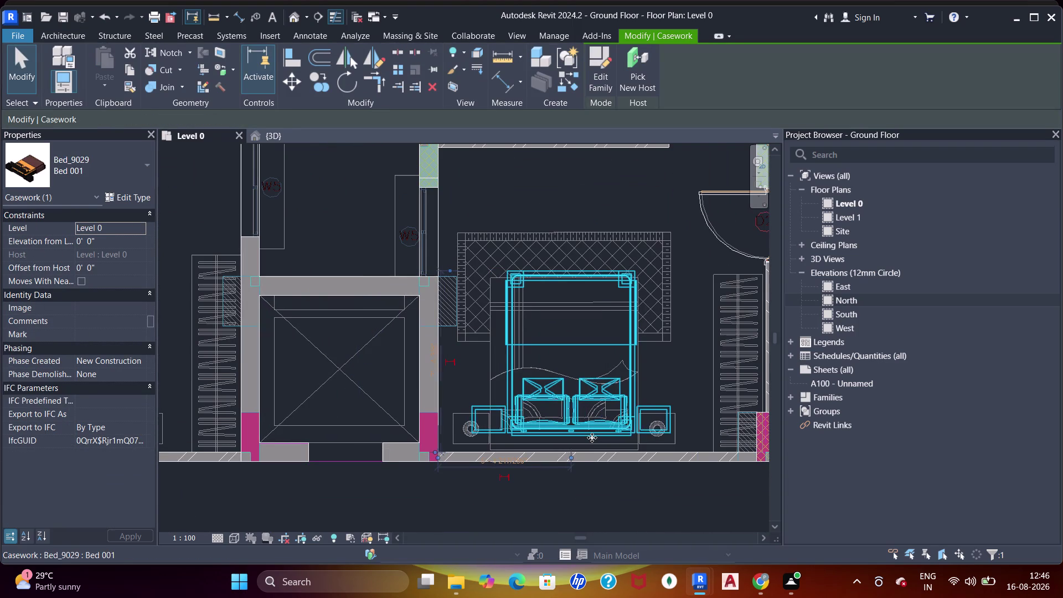
key(Down)
key(Down)
key(Down)
key(Down)
key(Up)
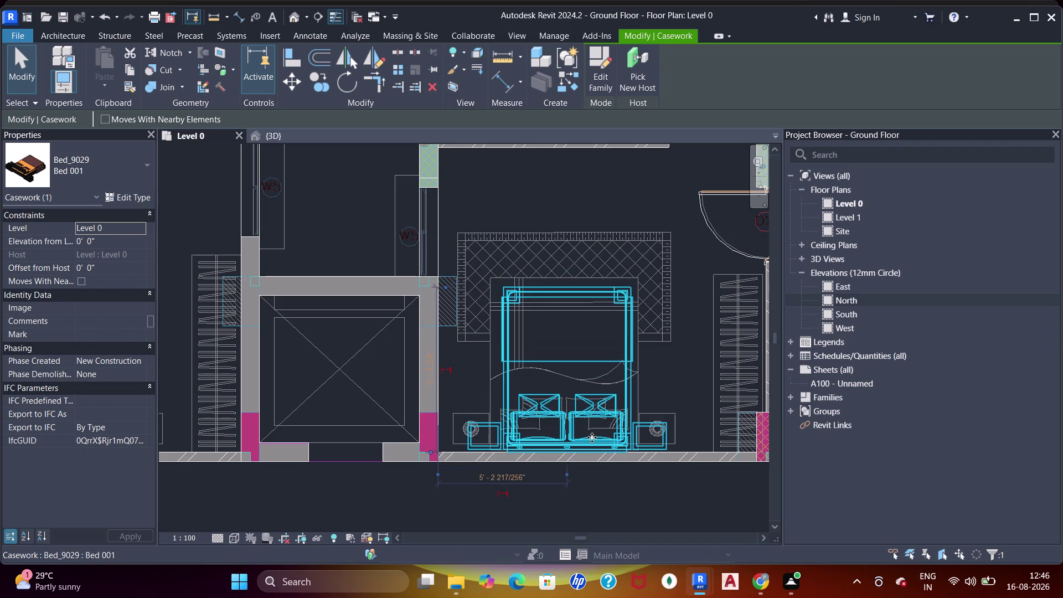
key(Right)
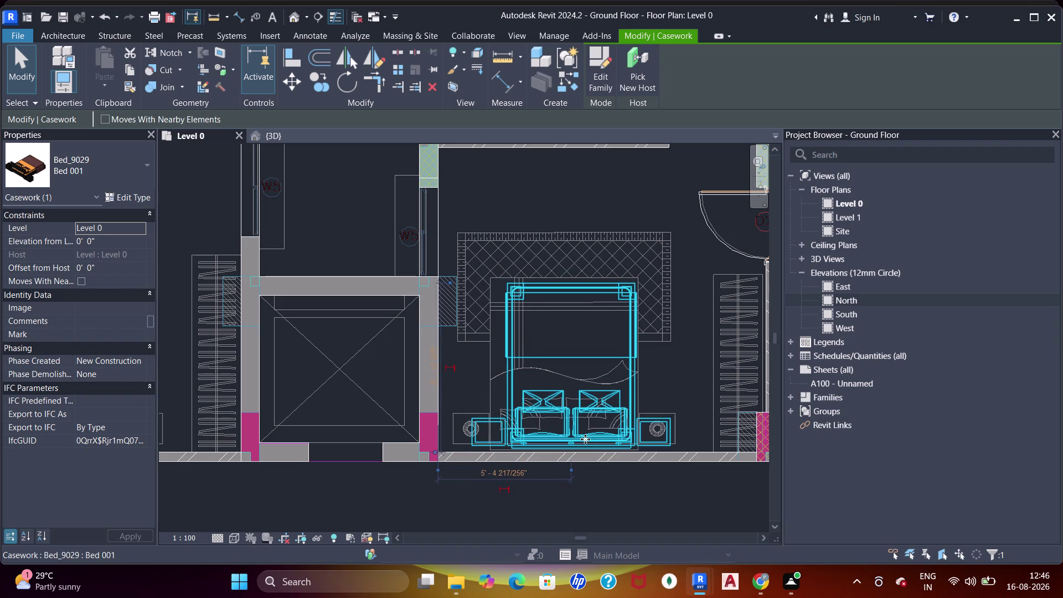
key(Left)
key(Escape)
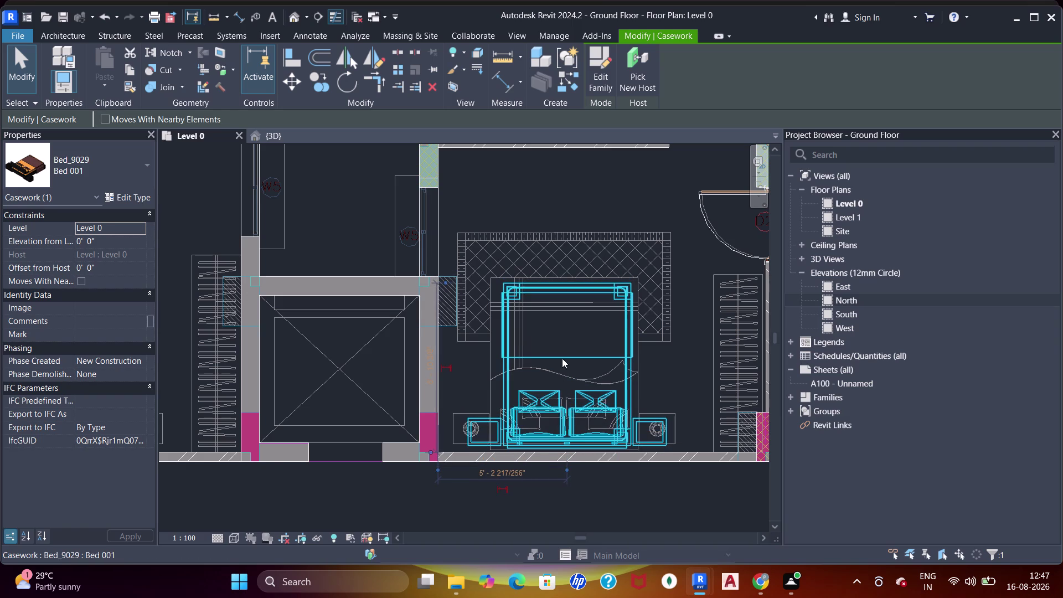
Deselect the bed and pan toward the lower block of units.
scroll(down, 3)
middle_drag(520, 364, 569, 366)
key(Escape)
middle_drag(565, 327, 565, 335)
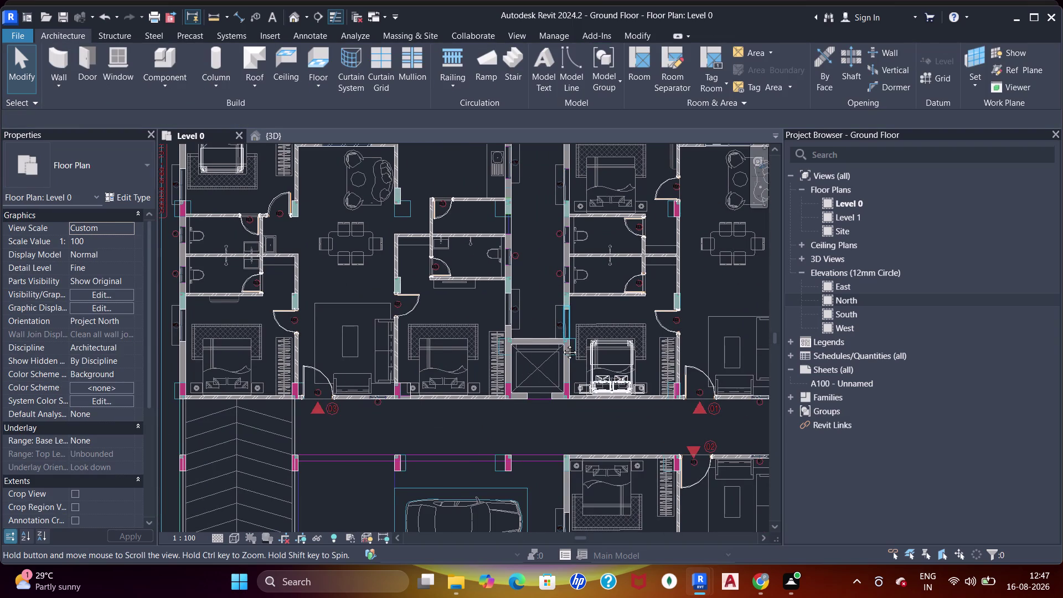
middle_drag(565, 336, 494, 362)
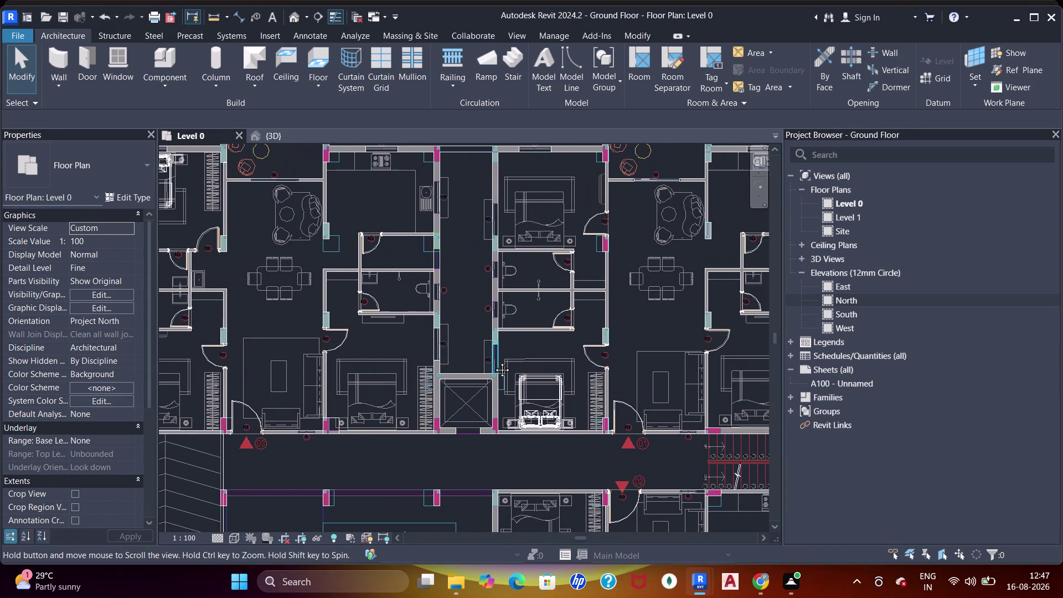
middle_drag(494, 362, 373, 335)
middle_drag(424, 351, 470, 268)
scroll(up, 3)
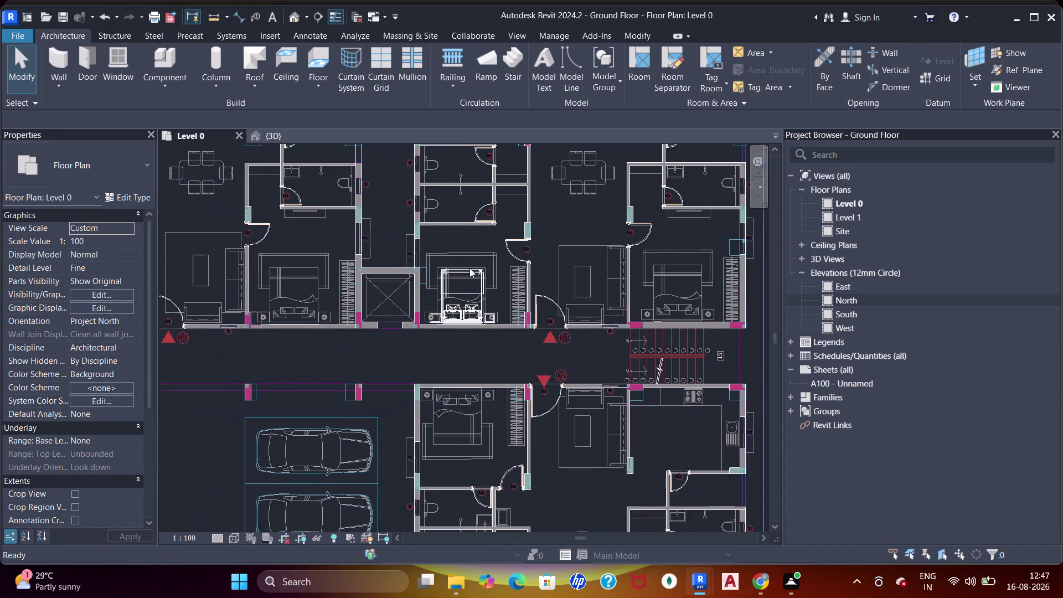
scroll(down, 3)
Copy the bed beside the lift into two lower-unit bedrooms.
click(475, 289)
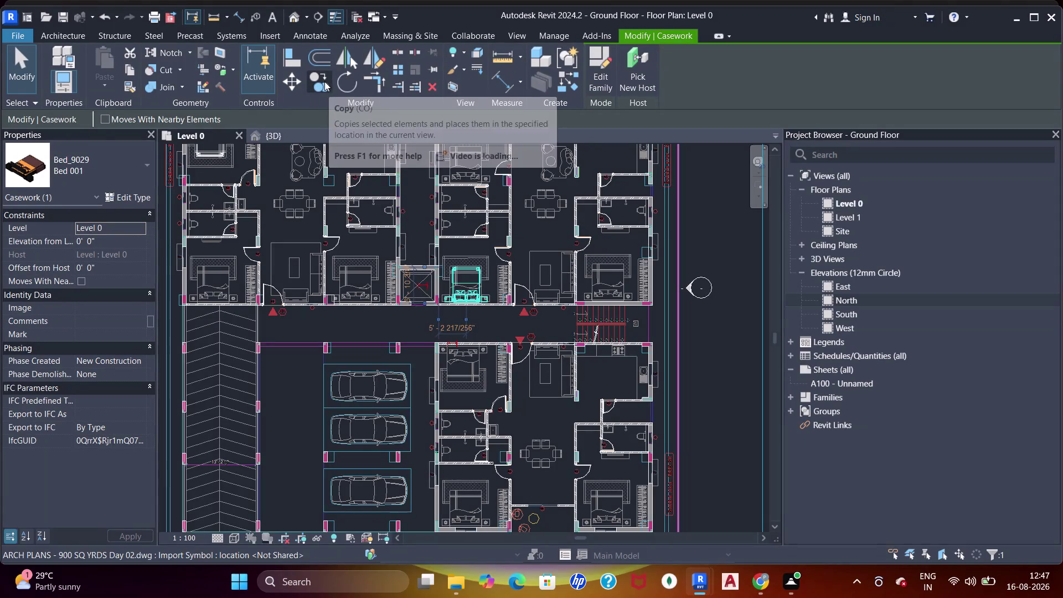
click(325, 81)
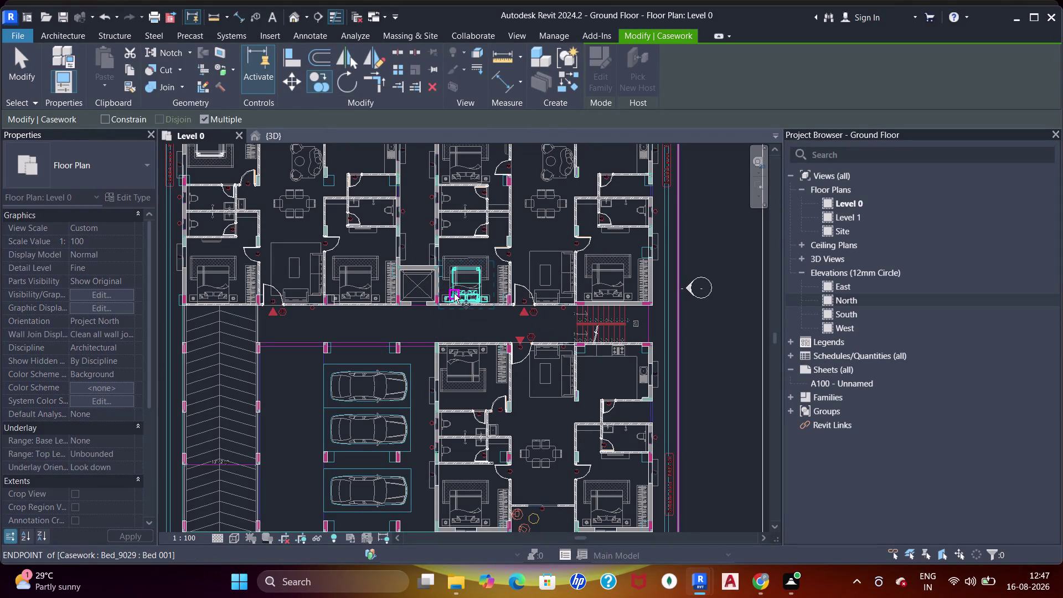
click(454, 294)
middle_drag(482, 412, 490, 319)
scroll(up, 3)
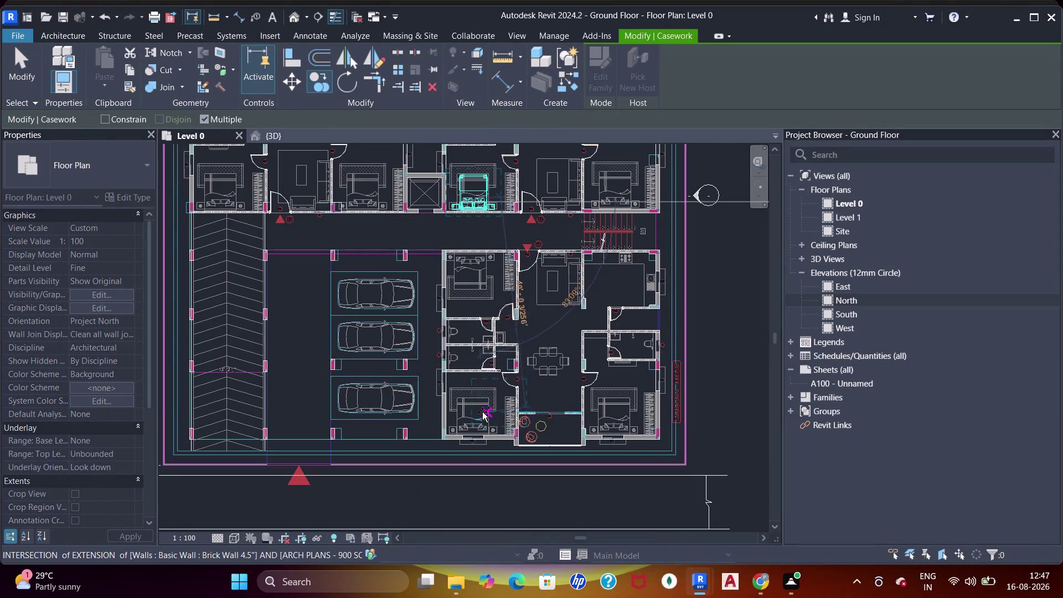
scroll(up, 3)
click(442, 434)
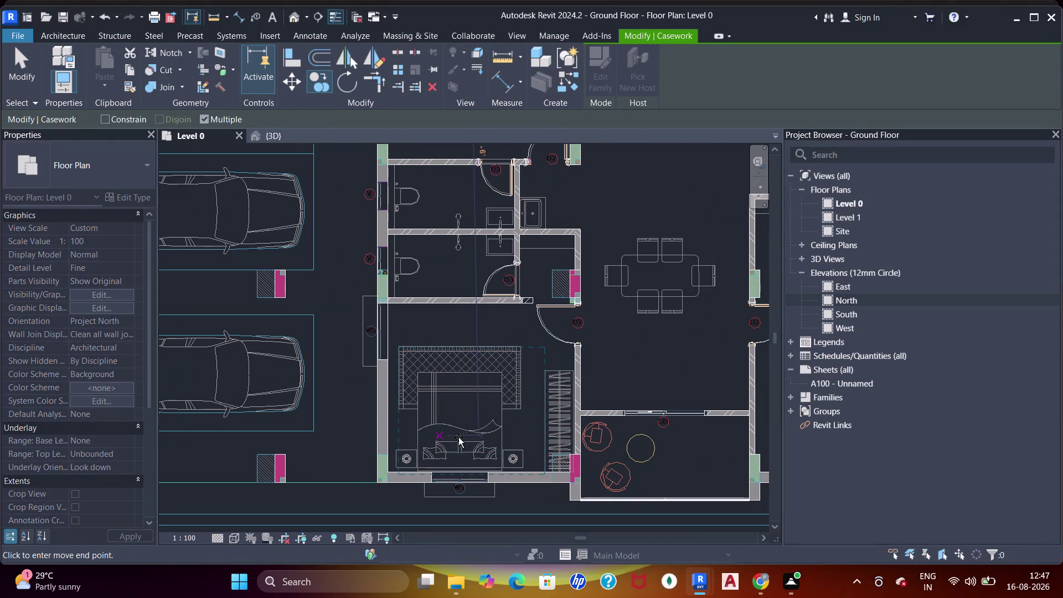
scroll(up, 3)
scroll(down, 3)
middle_drag(491, 345, 481, 424)
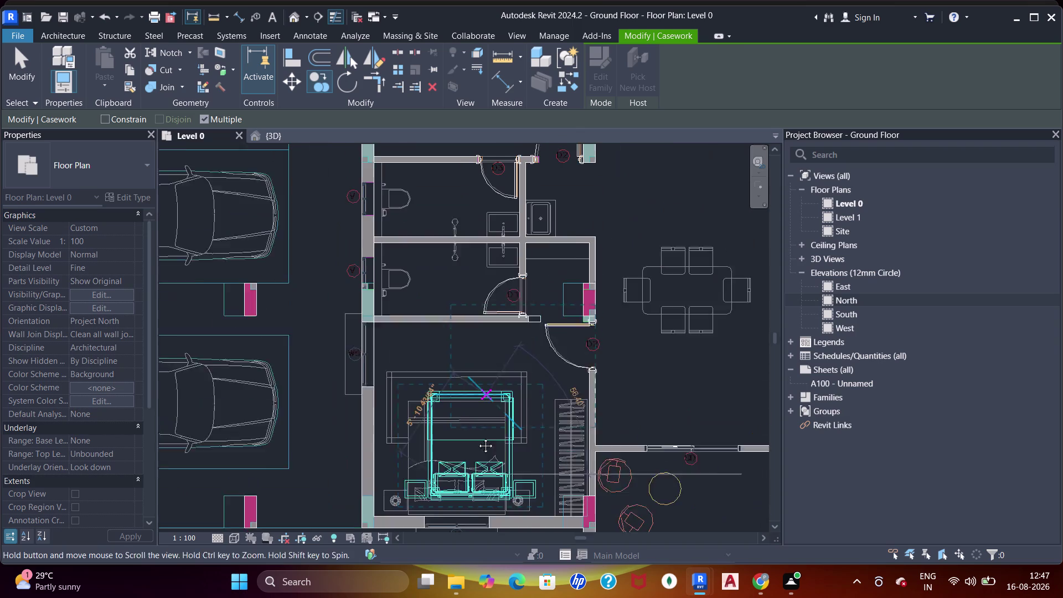
middle_drag(481, 424, 475, 443)
scroll(down, 3)
middle_drag(496, 300, 485, 398)
scroll(up, 3)
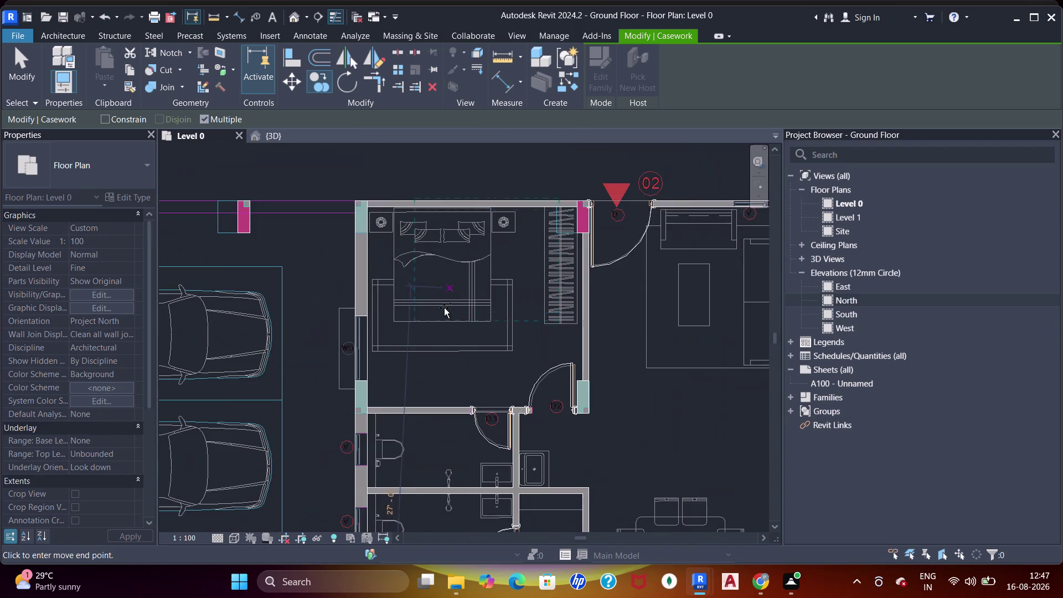
scroll(down, 3)
middle_drag(580, 381, 427, 278)
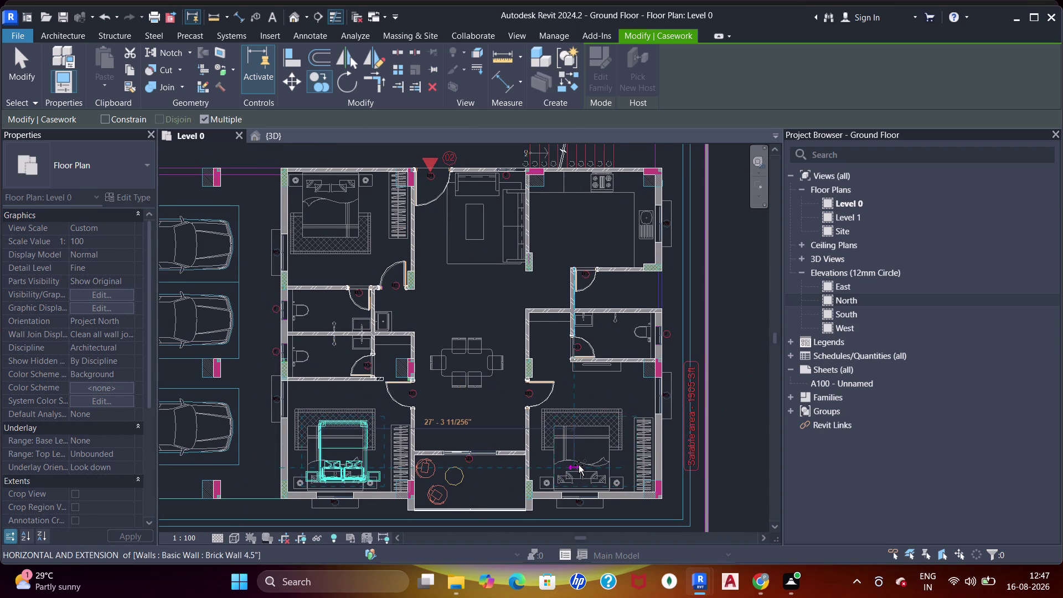
click(579, 465)
scroll(up, 3)
middle_drag(578, 457, 571, 394)
key(Escape)
key(Escape)
key(Escape)
key(Escape)
Nudge the lower-right bedroom's bed left and down against the walls.
click(572, 436)
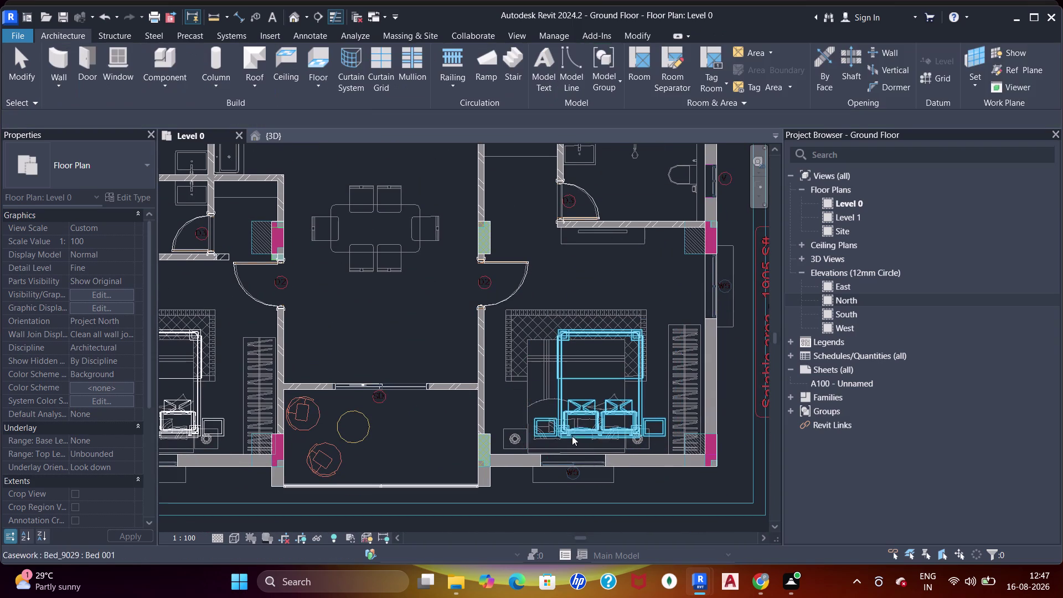
key(Left)
key(Left)
key(Left)
key(Left)
key(Left)
key(Left)
key(Left)
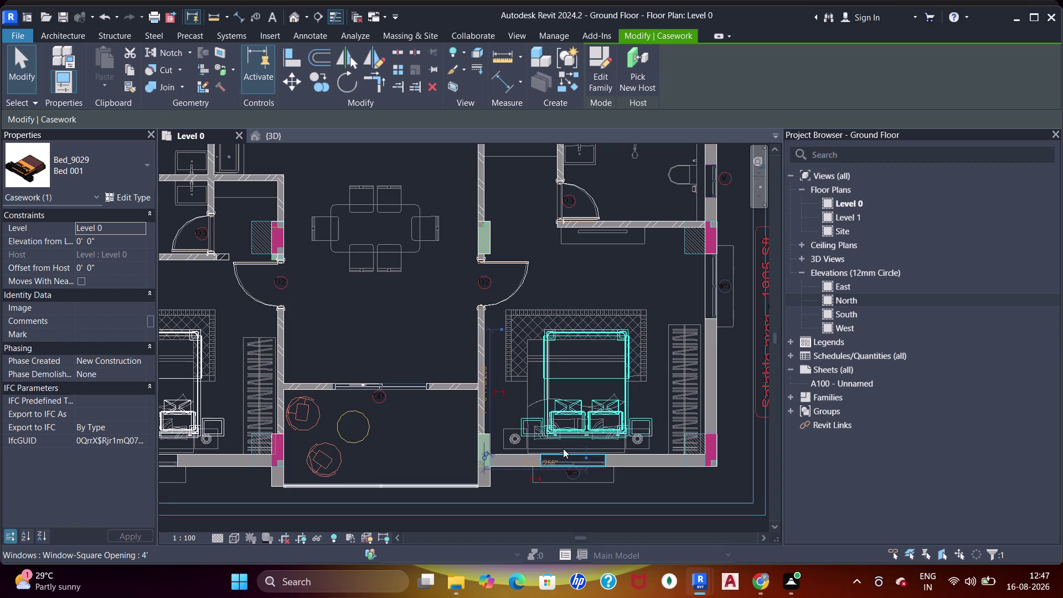
key(Left)
key(Left)
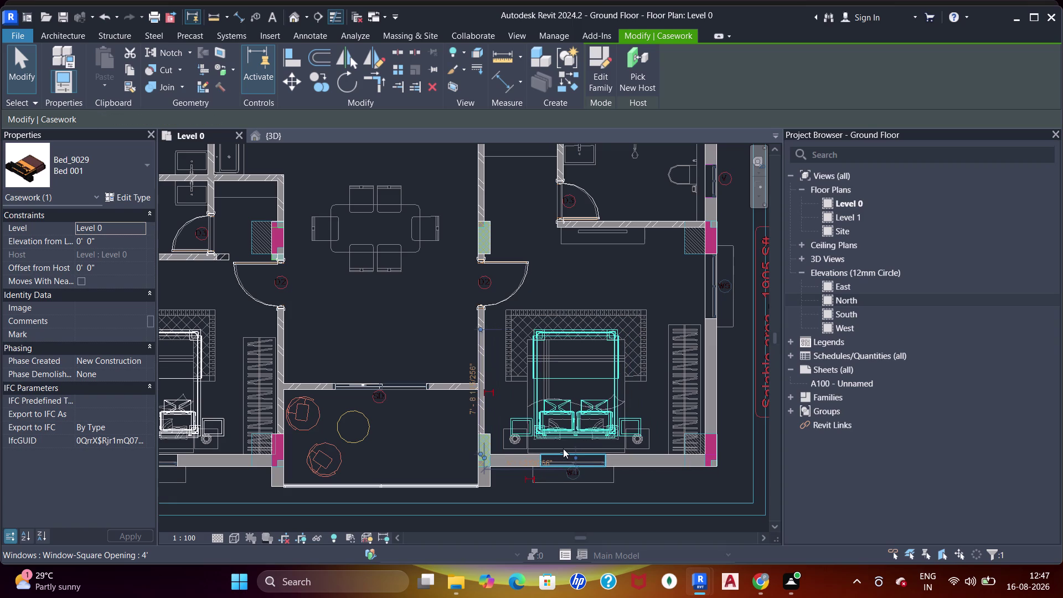
key(Down)
key(Down)
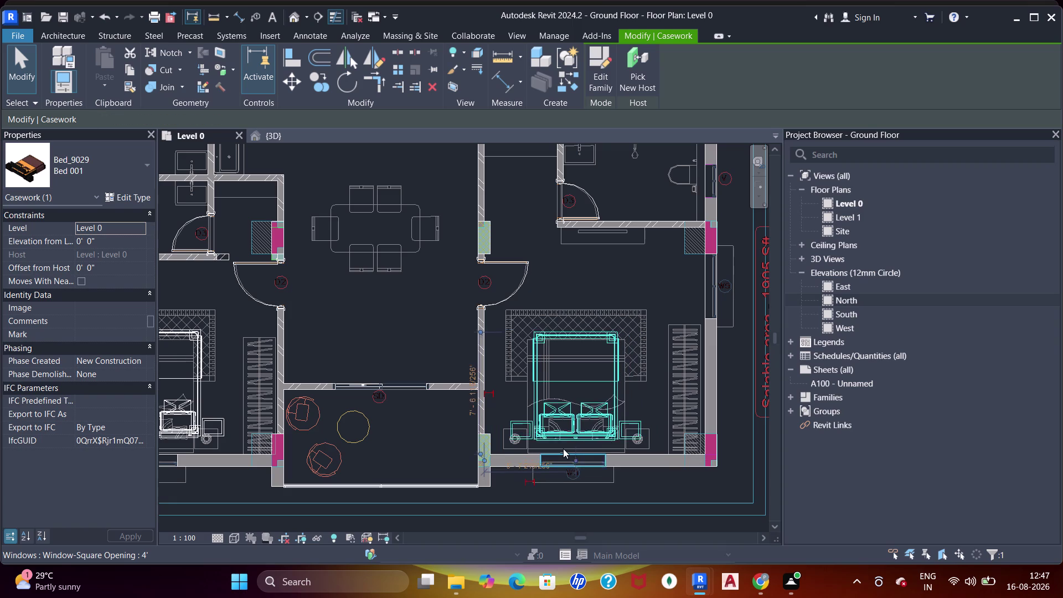
key(Down)
key(Down)
key(Down)
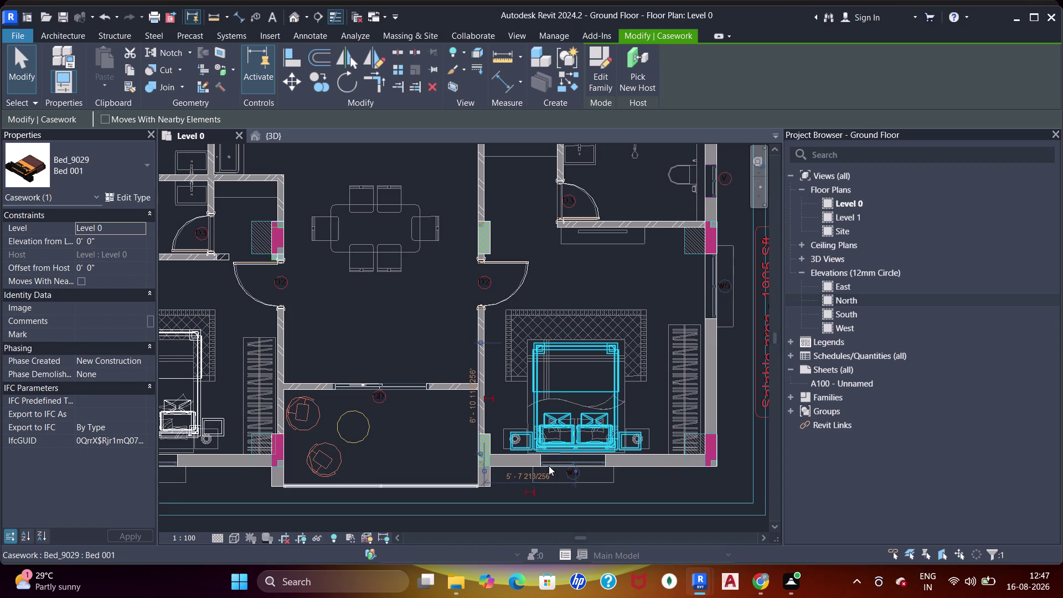
Nudge the next unit's bed left and down until it meets the walls.
scroll(up, 3)
scroll(down, 3)
middle_drag(313, 395, 604, 350)
scroll(up, 3)
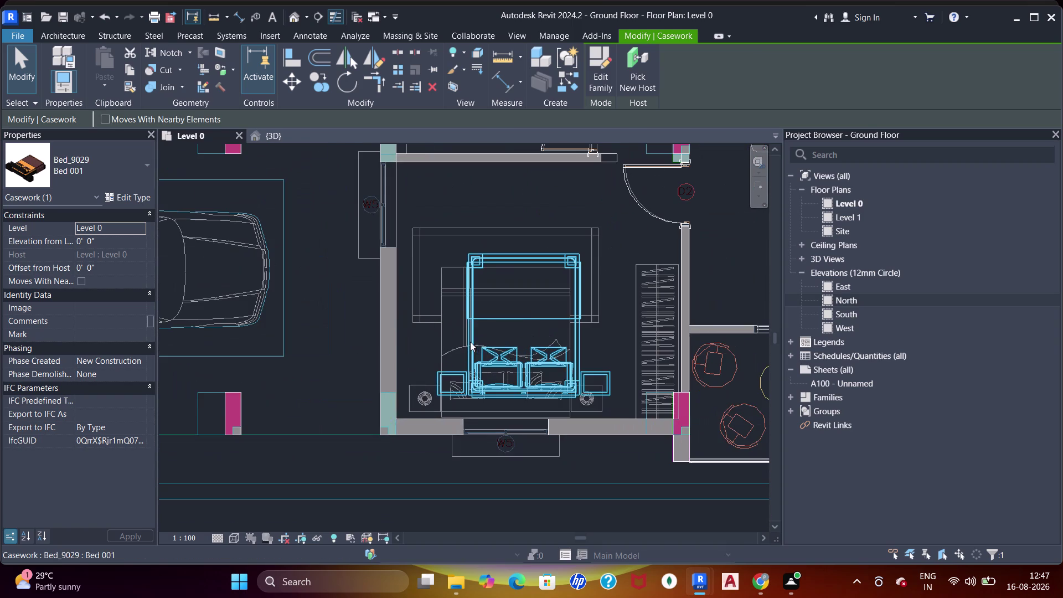
click(470, 342)
key(Left)
key(Left)
key(Left)
key(Left)
key(Left)
key(Left)
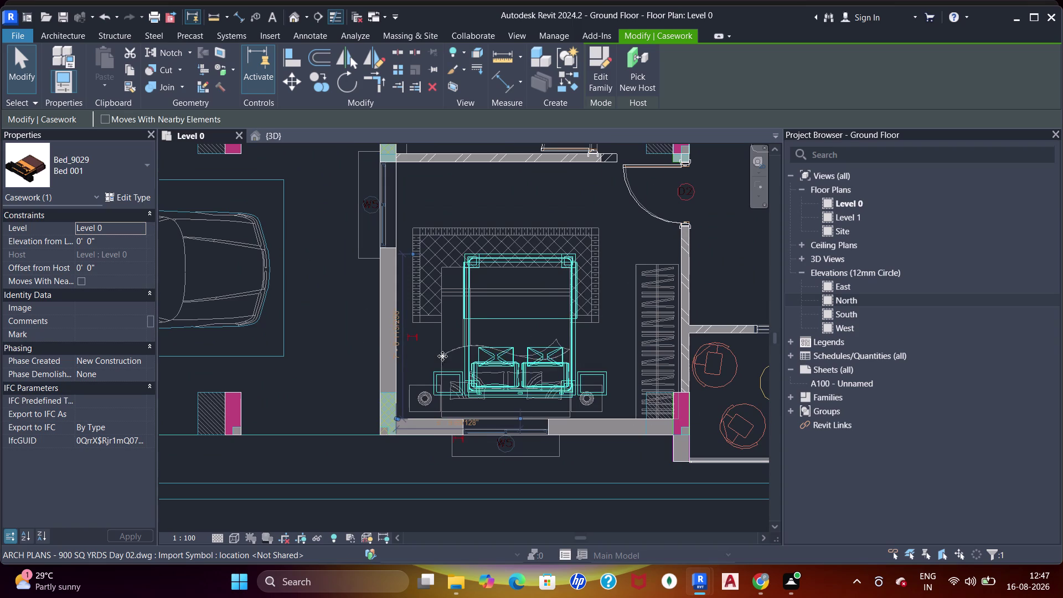
key(Left)
key(Down)
key(Down)
key(Down)
key(Down)
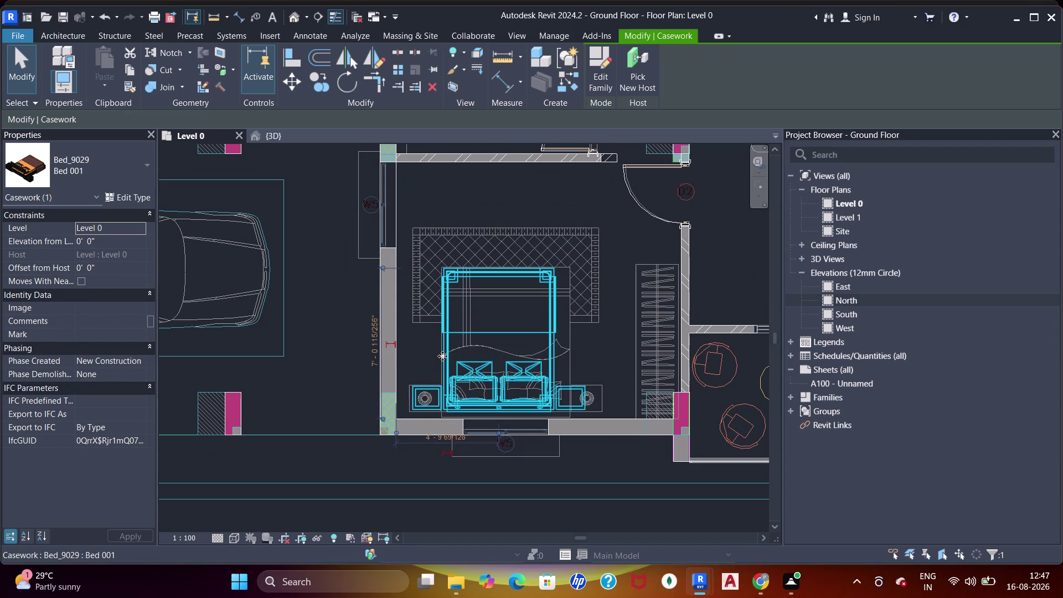
key(Down)
key(Escape)
Shift another bed slightly right and pan across the floor plan.
scroll(down, 3)
middle_drag(517, 298, 522, 300)
scroll(up, 3)
click(577, 313)
key(Right)
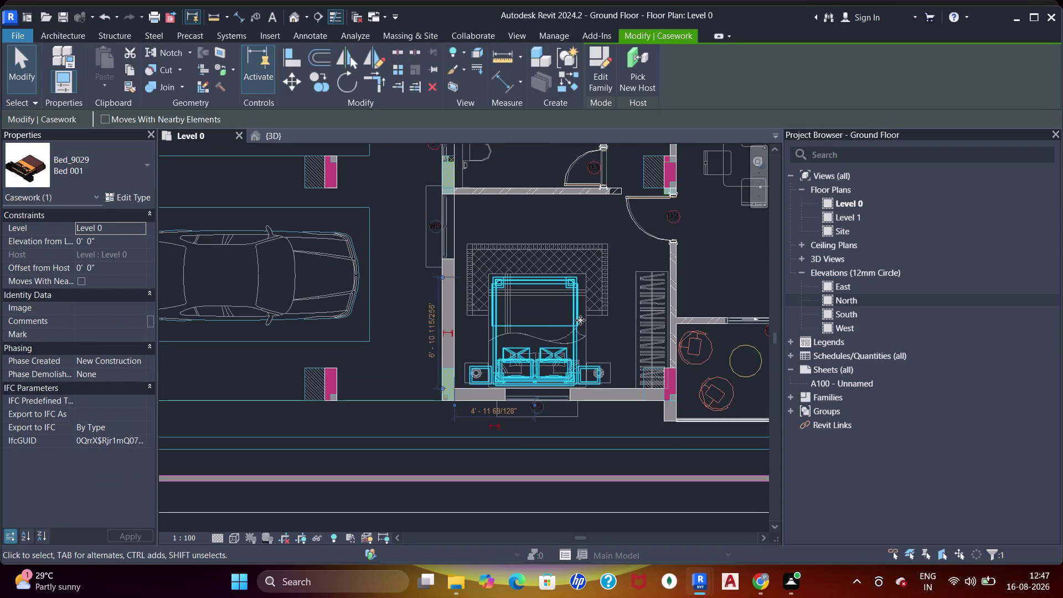
scroll(down, 3)
middle_drag(597, 305, 336, 304)
key(Escape)
scroll(down, 3)
middle_drag(377, 323, 388, 348)
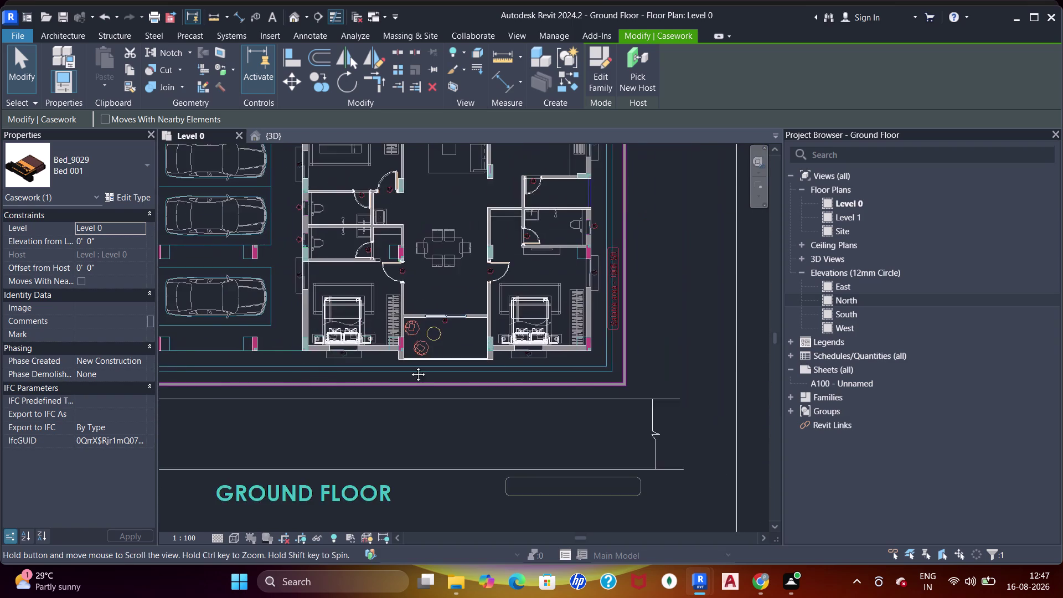
Zoom out to frame the full Level 0 apartment block and start Place a Component.
middle_drag(388, 347, 542, 386)
middle_click(545, 383)
scroll(down, 3)
middle_drag(484, 289, 489, 333)
scroll(down, 3)
middle_drag(490, 316, 491, 346)
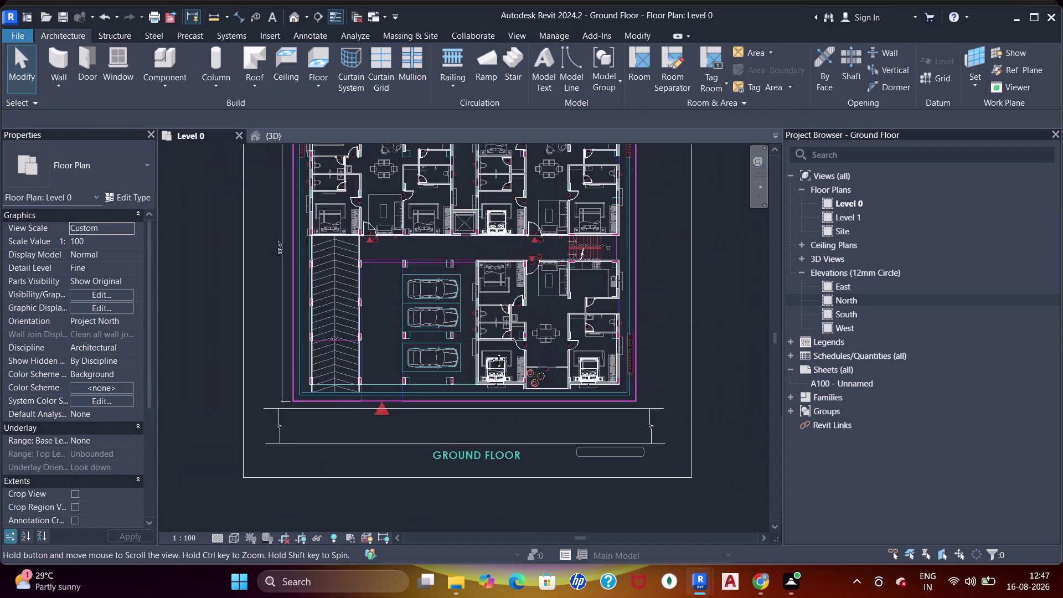
middle_drag(491, 346, 492, 368)
scroll(up, 3)
scroll(down, 3)
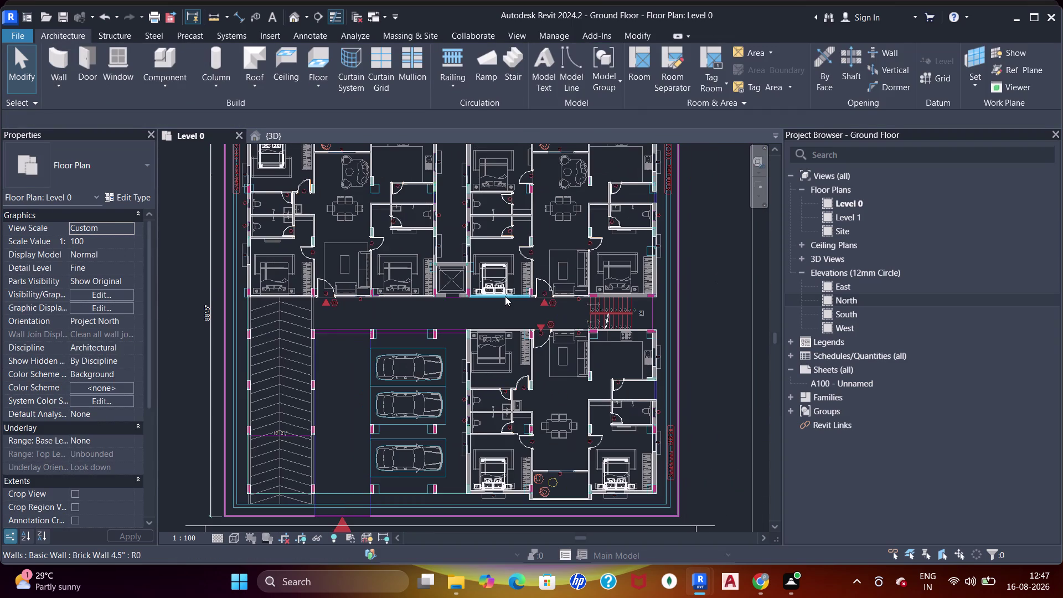
middle_drag(422, 236, 423, 258)
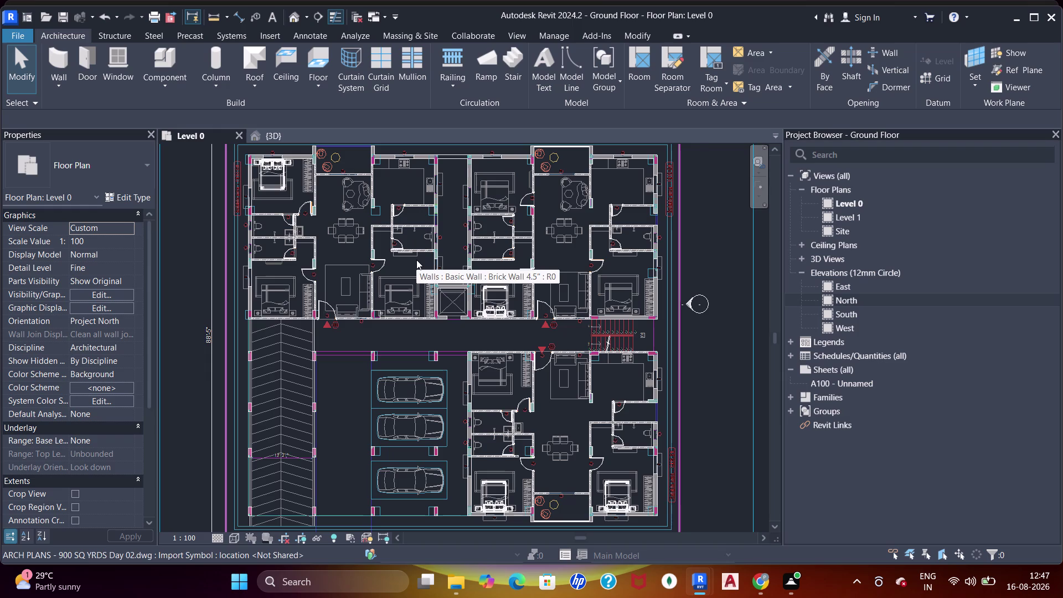
click(168, 56)
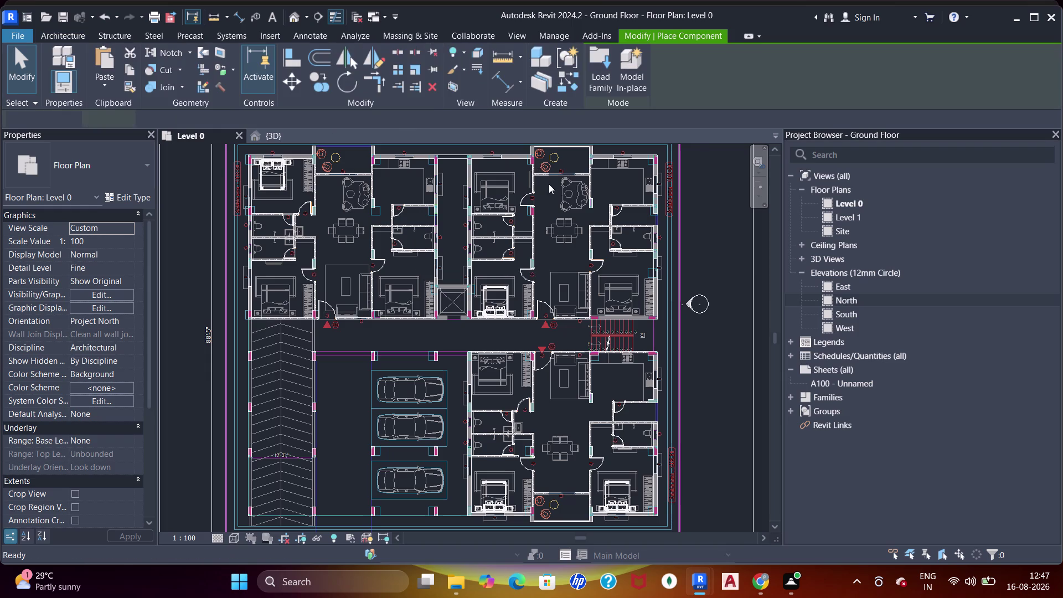
Preview BED_6467, Bed_17739 and BED_DESIGN_8999 in the beds folder, then load BED_DESIGN_8999.rfa.
click(600, 54)
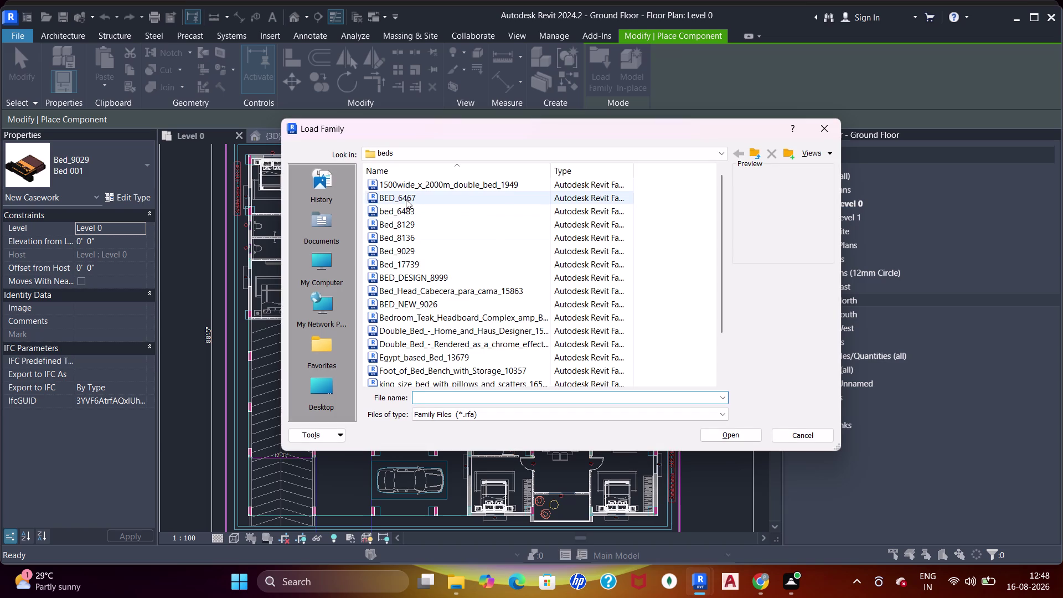
click(406, 199)
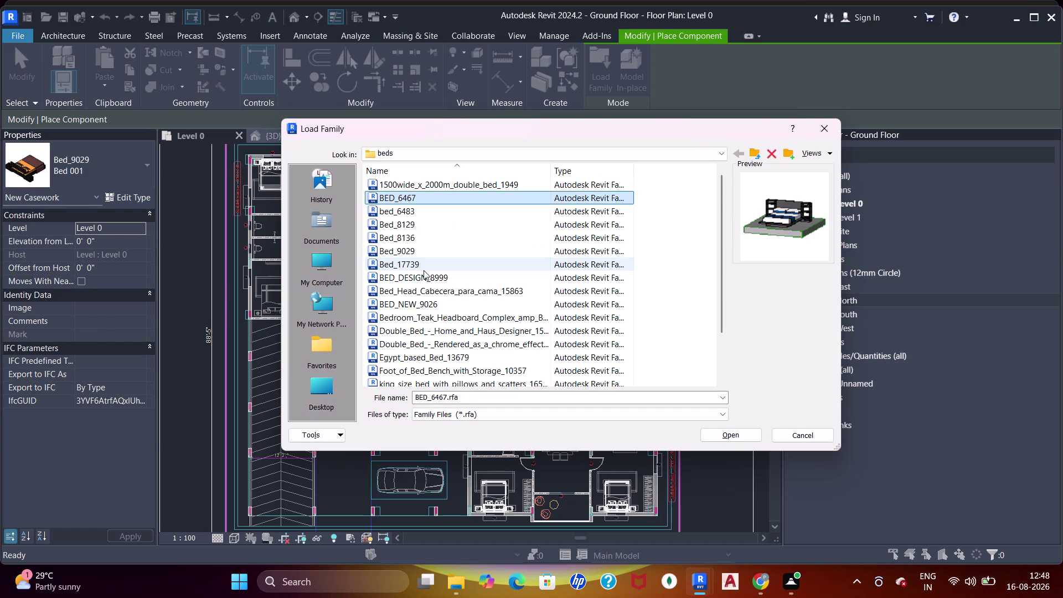
click(424, 270)
click(424, 279)
click(437, 297)
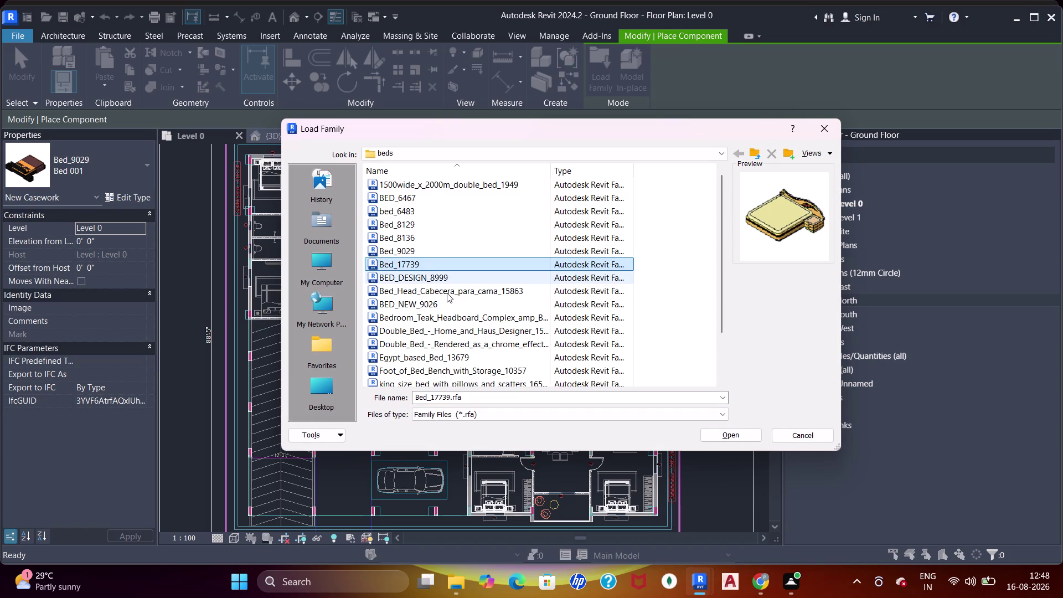
click(448, 292)
click(446, 284)
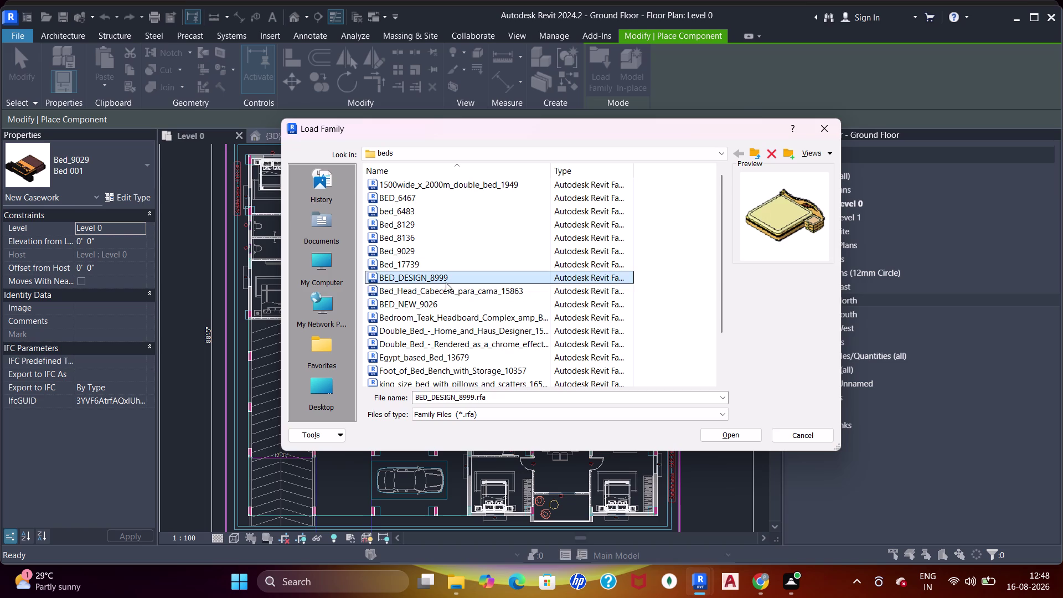
double_click(435, 280)
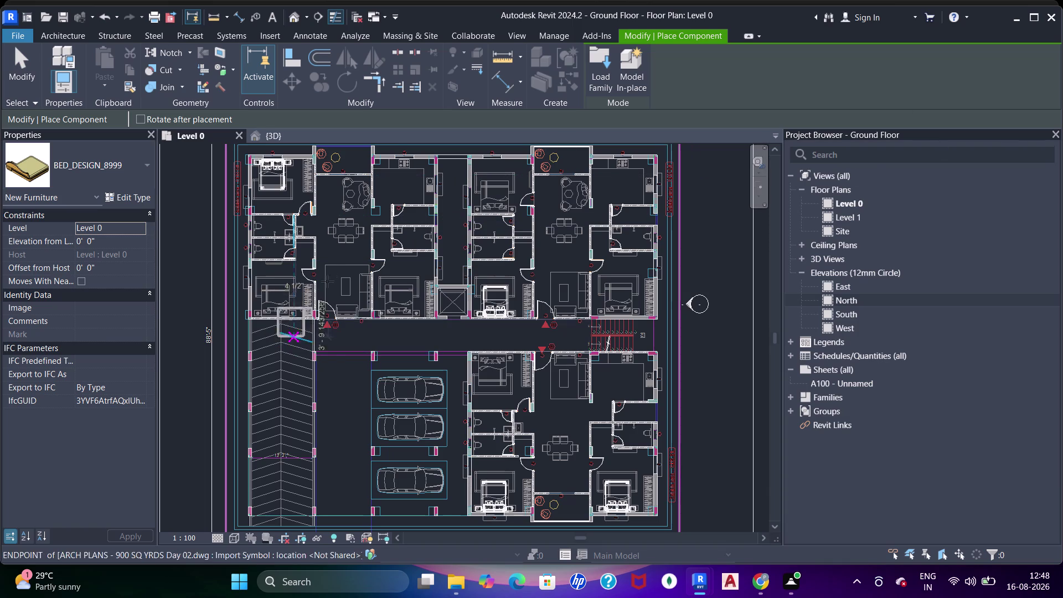
Place rotated BED_DESIGN_8999 beds in the middle, left and upper units' bedrooms.
scroll(up, 3)
scroll(up, 3)
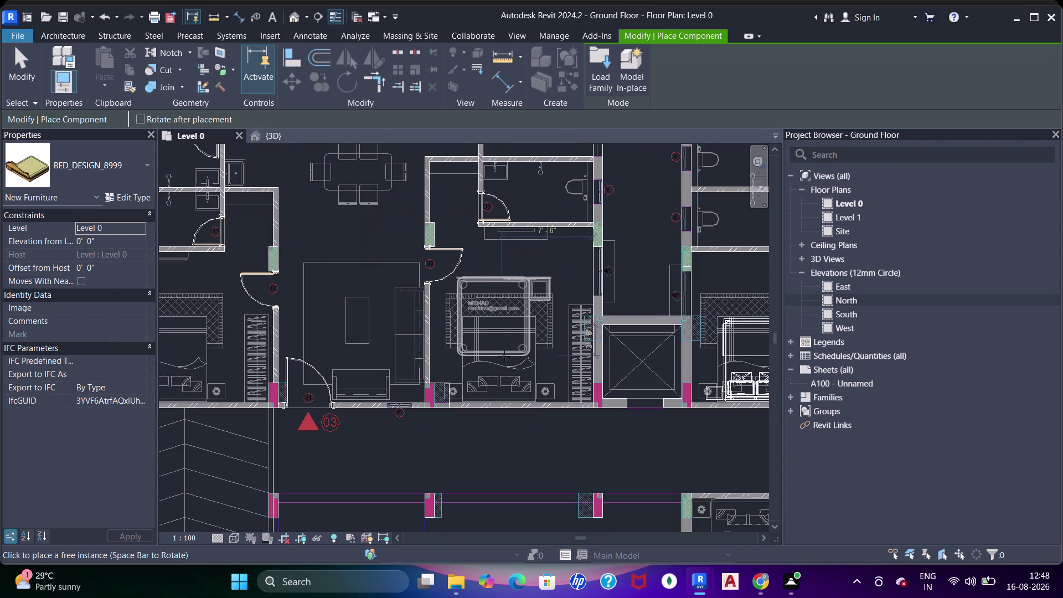
key(space)
key(space)
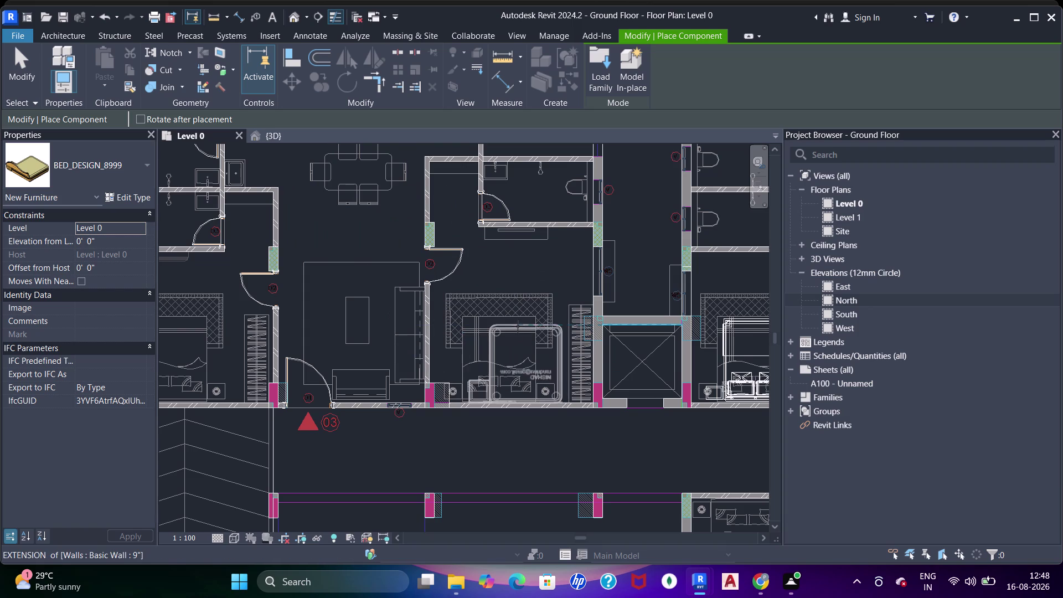
click(496, 309)
scroll(down, 3)
middle_drag(560, 316, 513, 328)
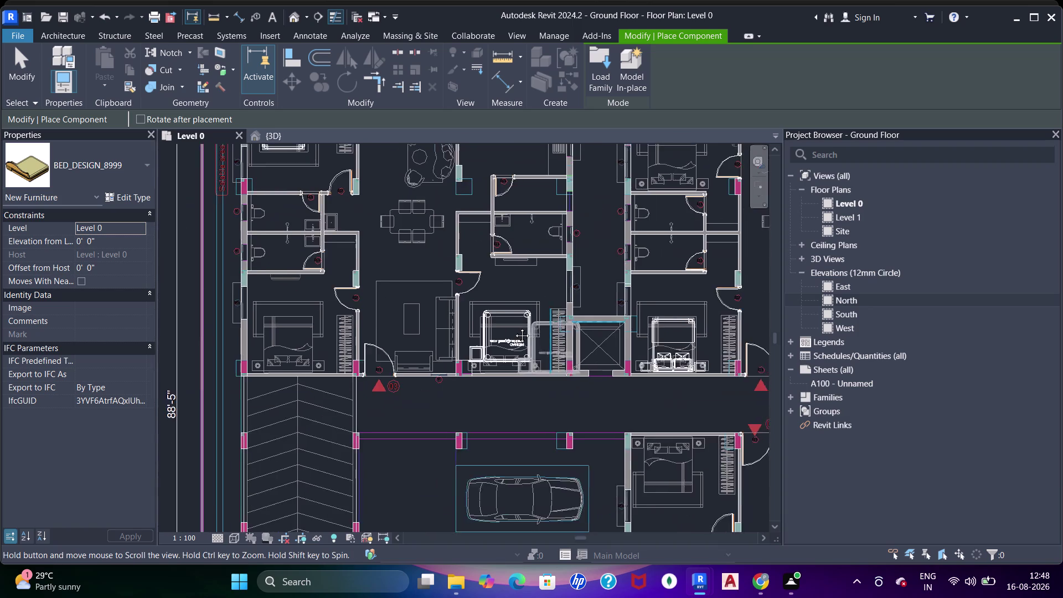
middle_drag(514, 327, 495, 389)
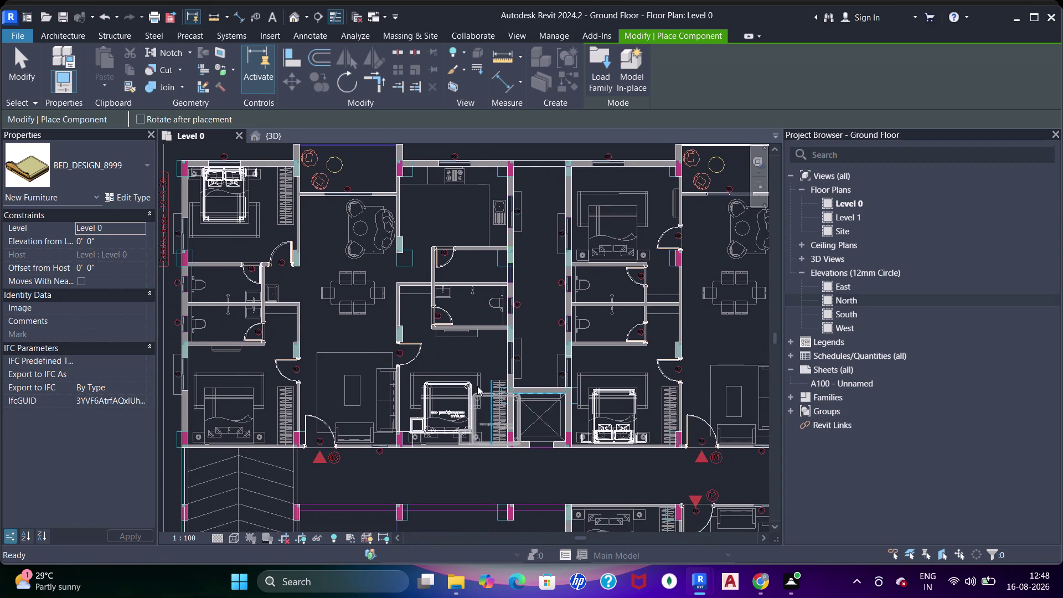
click(227, 382)
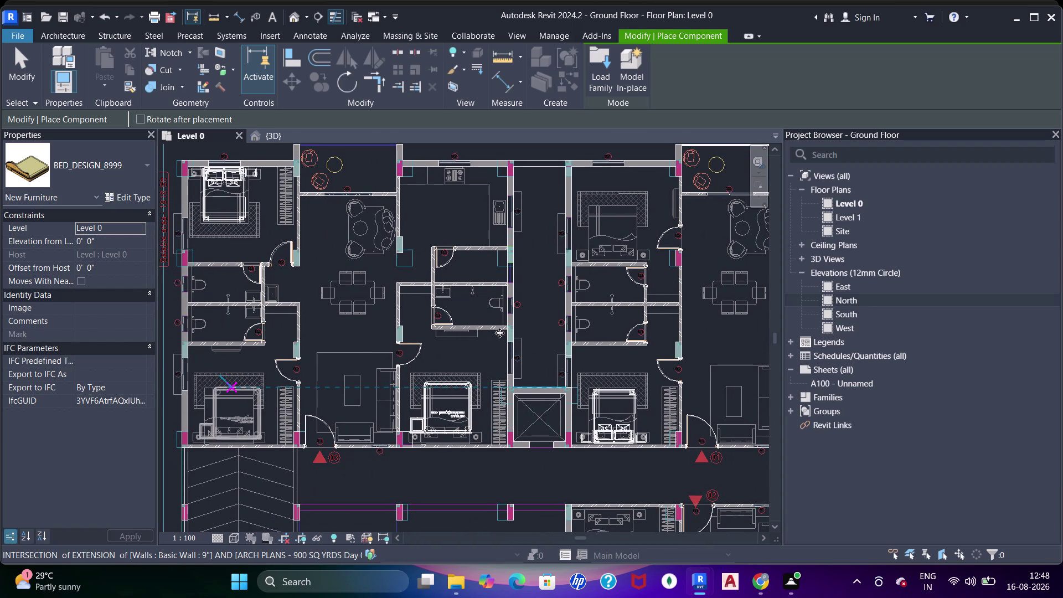
middle_drag(591, 356, 534, 359)
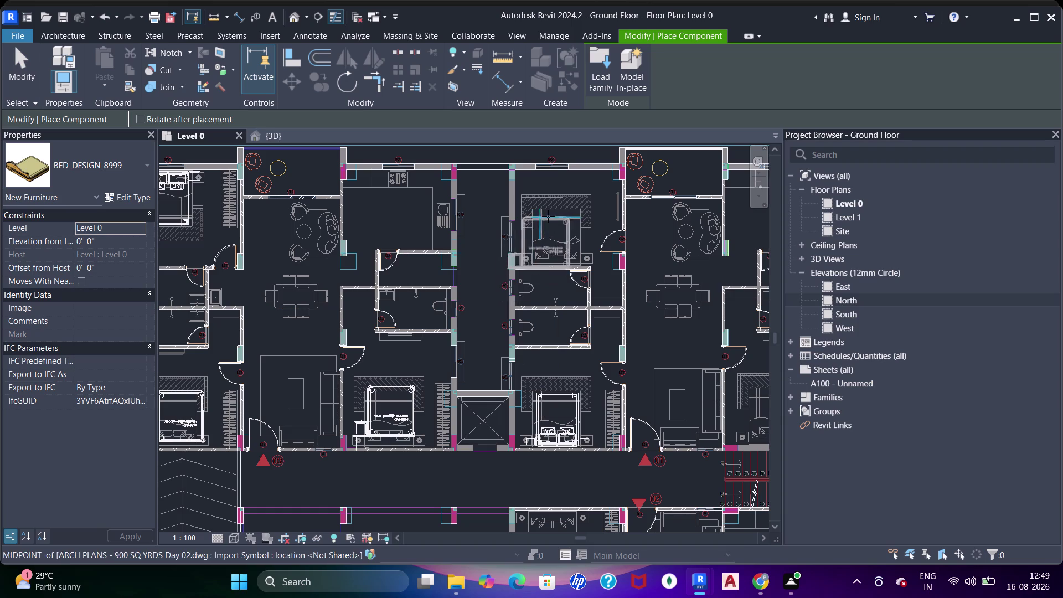
click(553, 207)
Rotate and place another BED_DESIGN_8999 bed in the lower unit's bedroom, then finish placement.
middle_drag(575, 385, 515, 371)
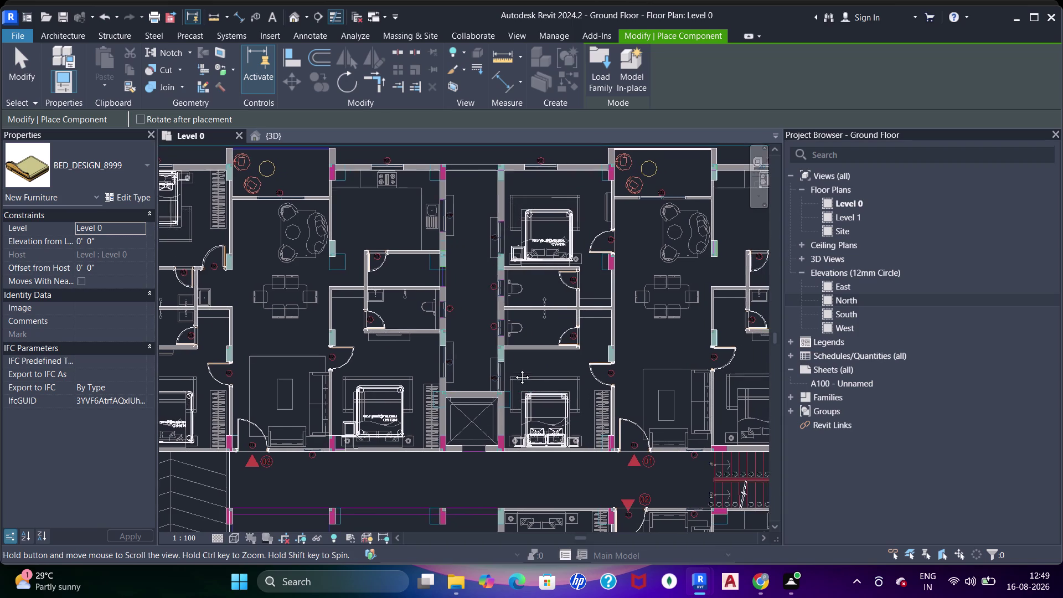
middle_drag(515, 372, 513, 353)
scroll(down, 3)
middle_drag(532, 356, 545, 261)
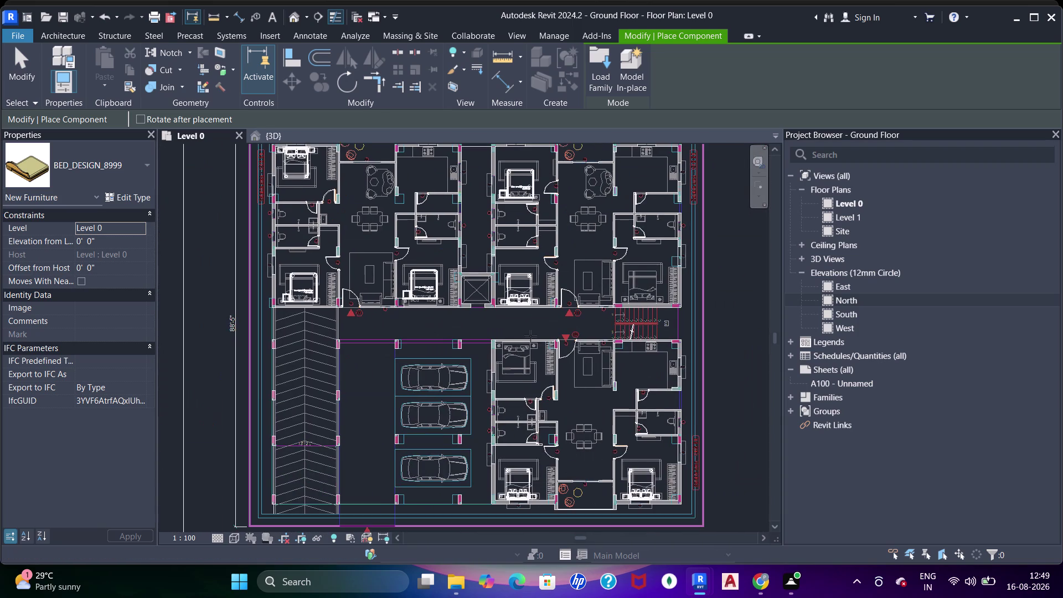
scroll(up, 3)
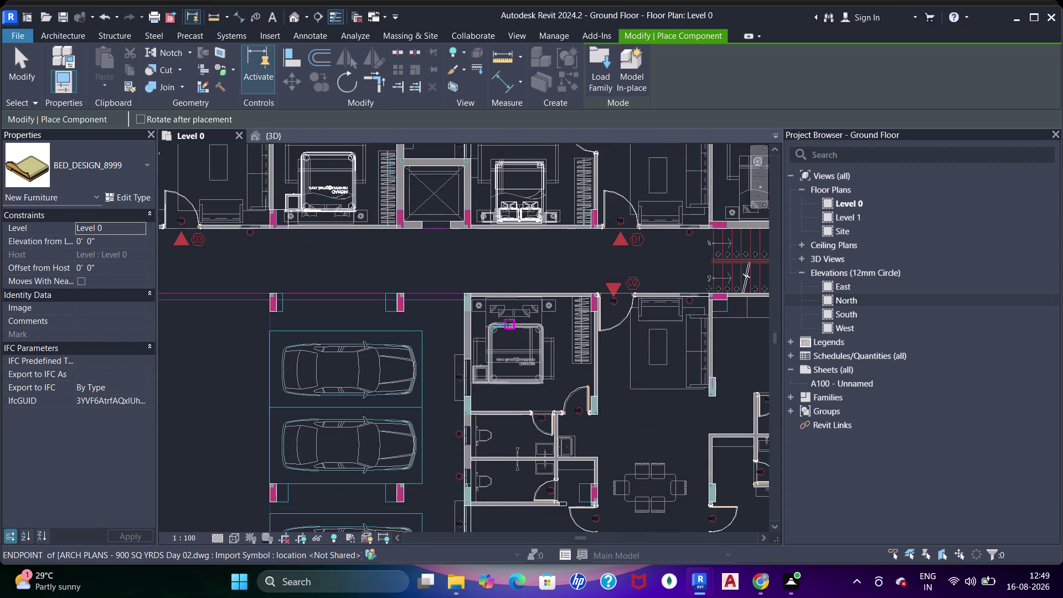
key(space)
key(space)
key(space)
key(space)
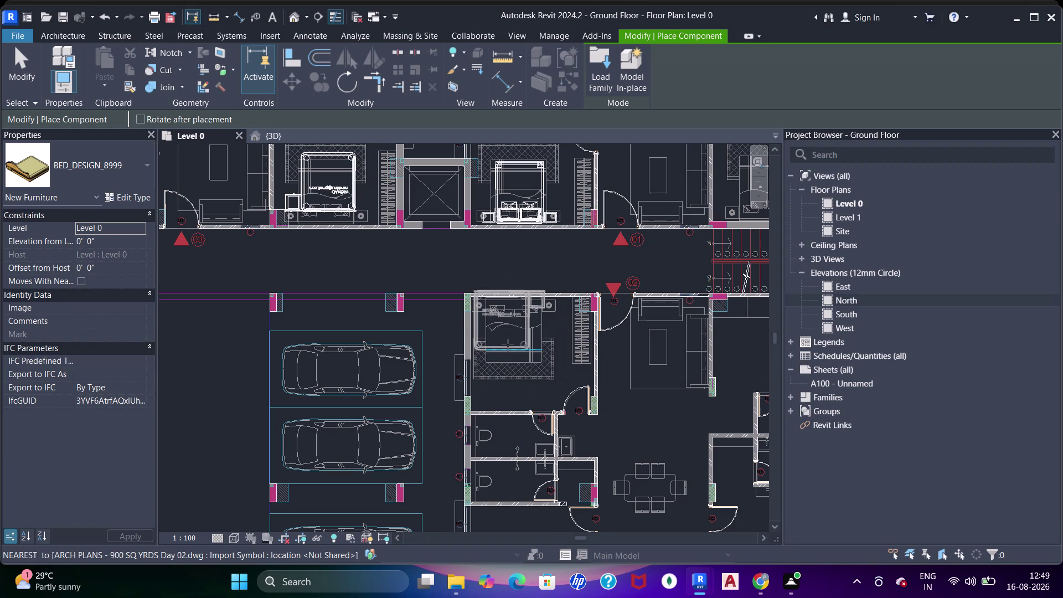
click(520, 366)
scroll(down, 3)
middle_drag(527, 314, 535, 374)
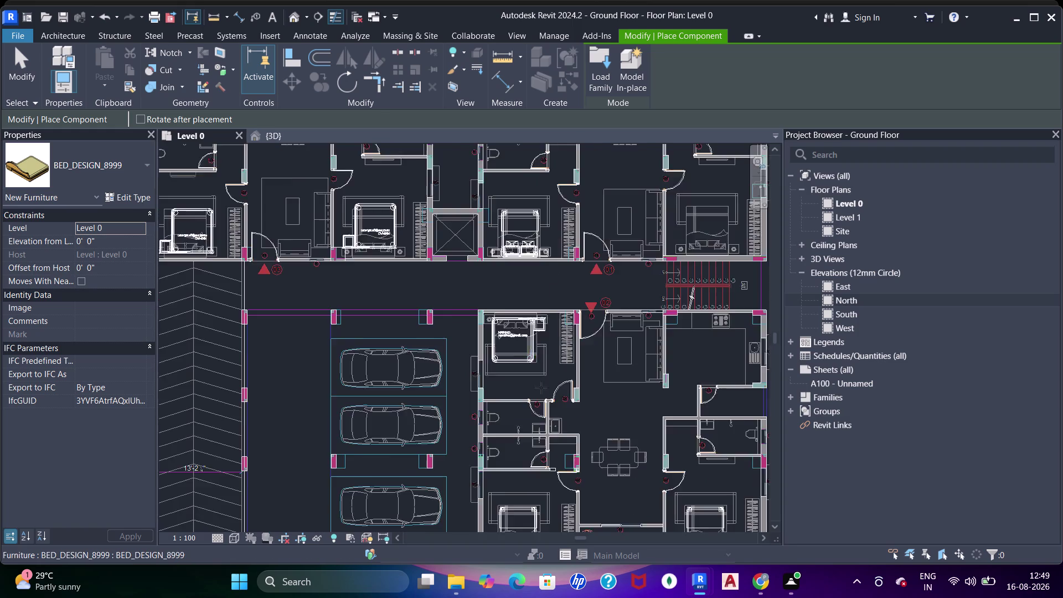
middle_drag(535, 374, 558, 423)
key(Escape)
key(Escape)
key(Escape)
key(Escape)
Select the newly placed bed and nudge it left toward the wall.
scroll(up, 3)
middle_drag(217, 329, 318, 317)
scroll(up, 3)
click(300, 337)
key(Left)
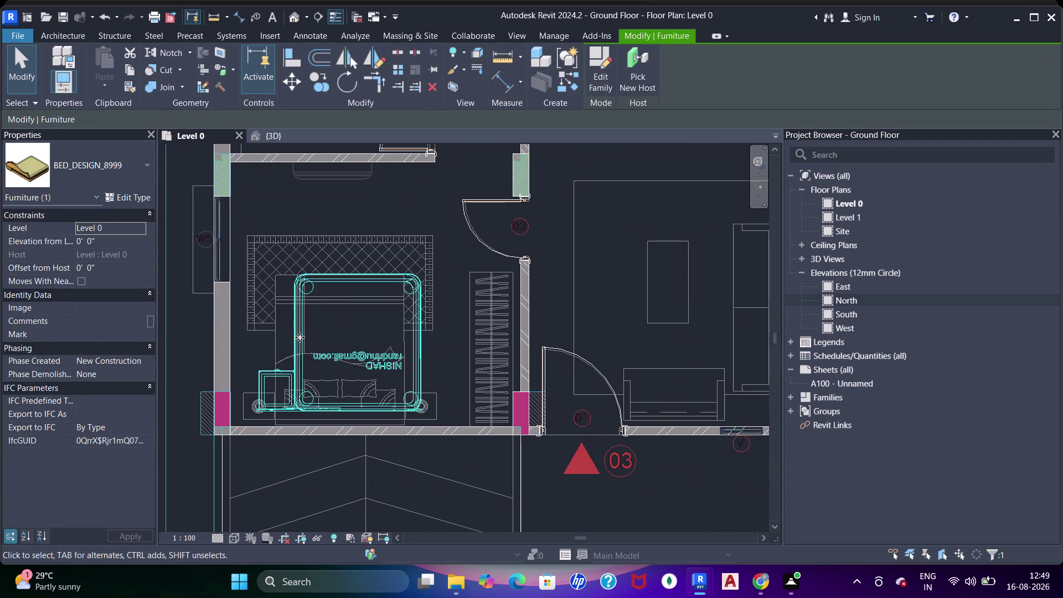
Nudge the first lower bedroom's bed left and down until it sits flush against the bottom wall.
key(Left)
key(Left)
key(Left)
key(Left)
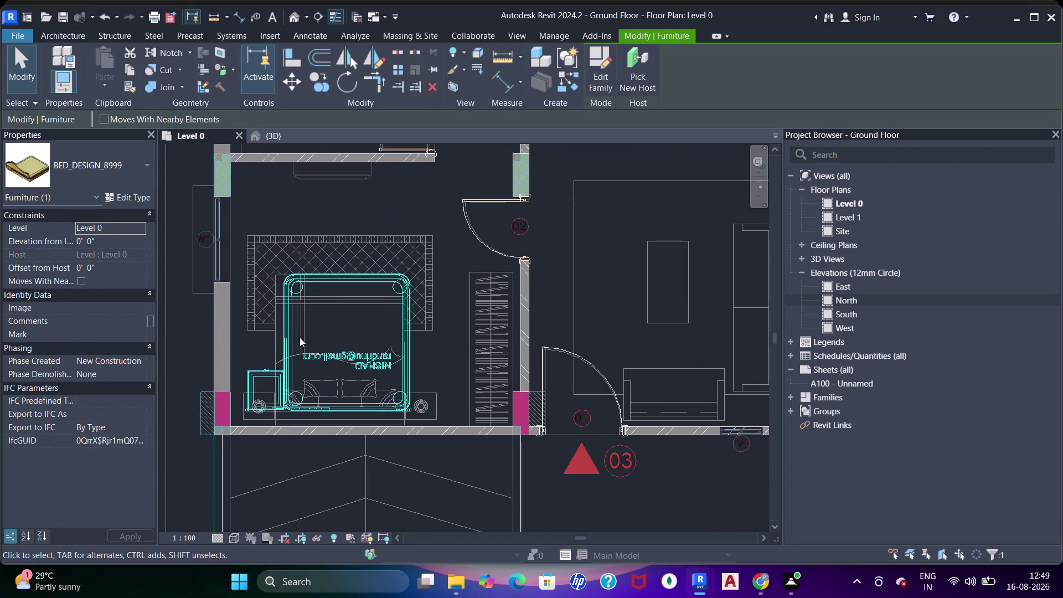
key(Left)
key(Left)
key(Down)
key(Down)
key(Down)
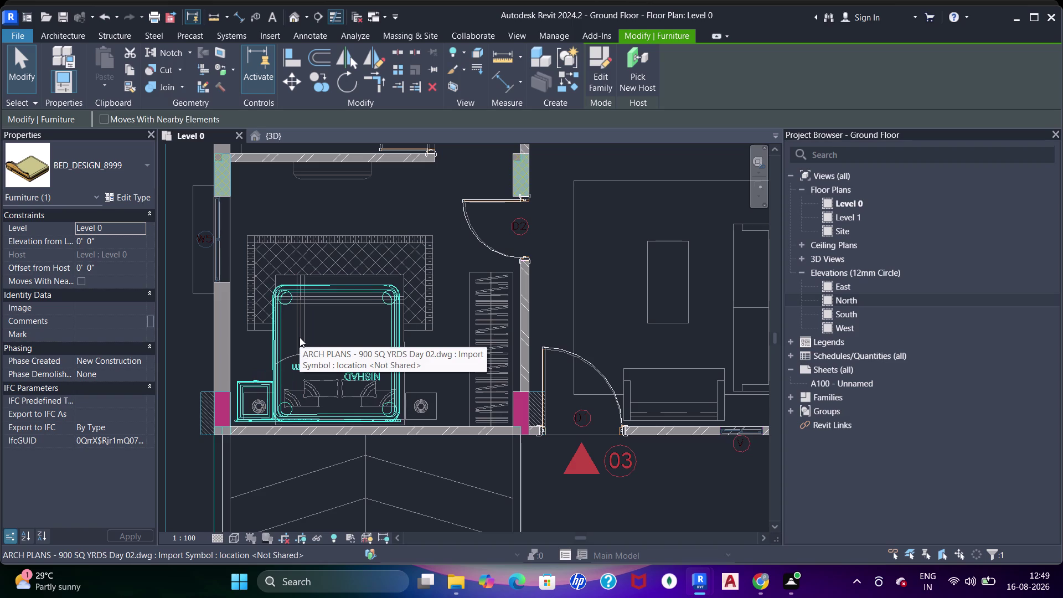
key(Right)
key(Down)
key(Up)
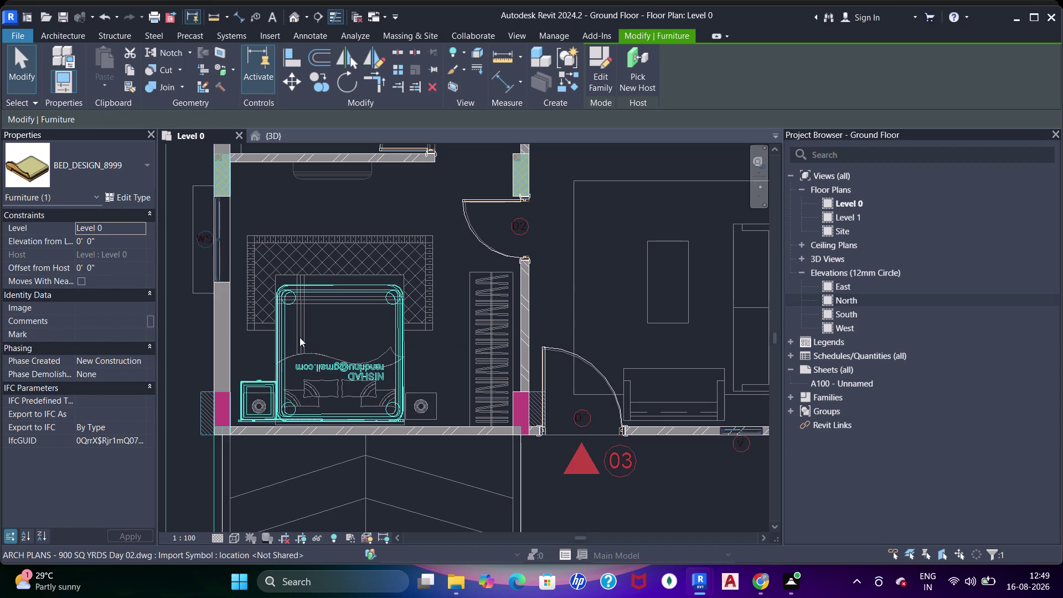
key(Right)
key(Down)
scroll(up, 3)
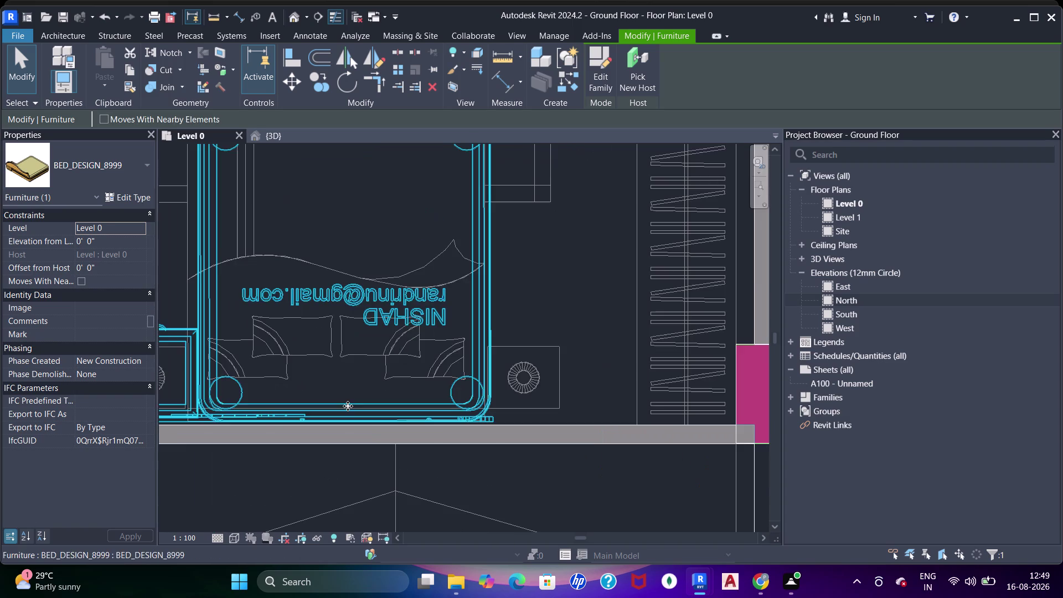
key(Escape)
scroll(down, 3)
Shift the right-hand bedroom's bed right and down against its bottom wall.
middle_drag(561, 288, 521, 330)
middle_click(521, 332)
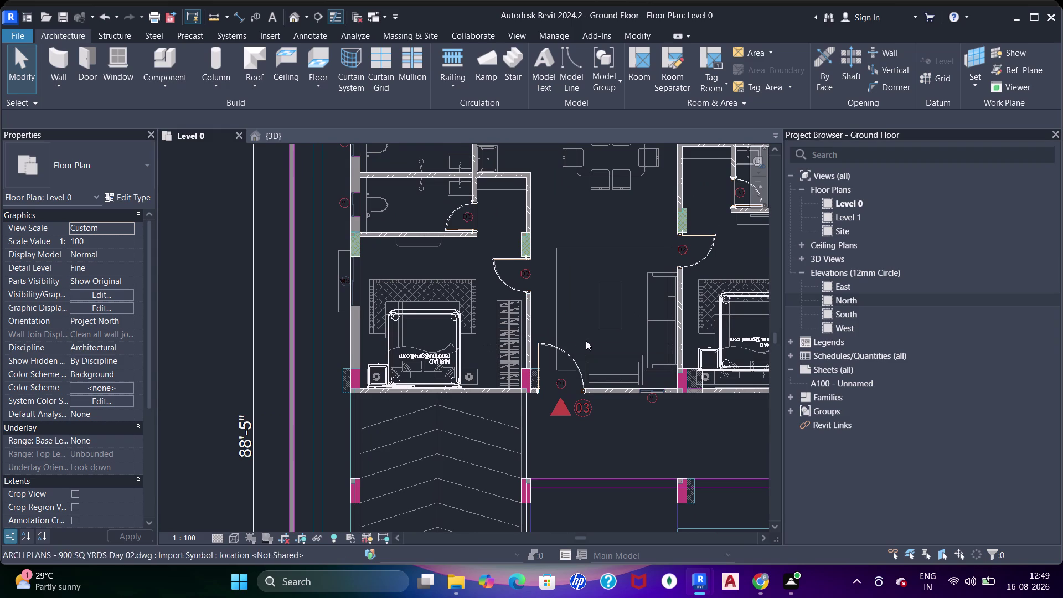
middle_drag(590, 352, 504, 362)
middle_drag(594, 344, 550, 346)
scroll(up, 3)
click(599, 401)
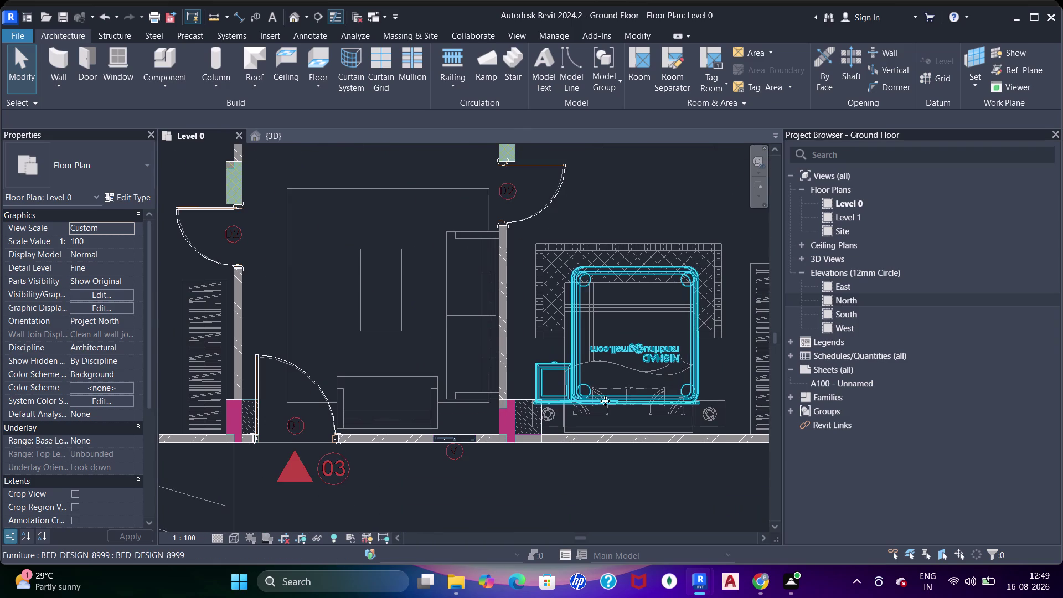
key(Right)
key(Right)
key(Right)
key(Right)
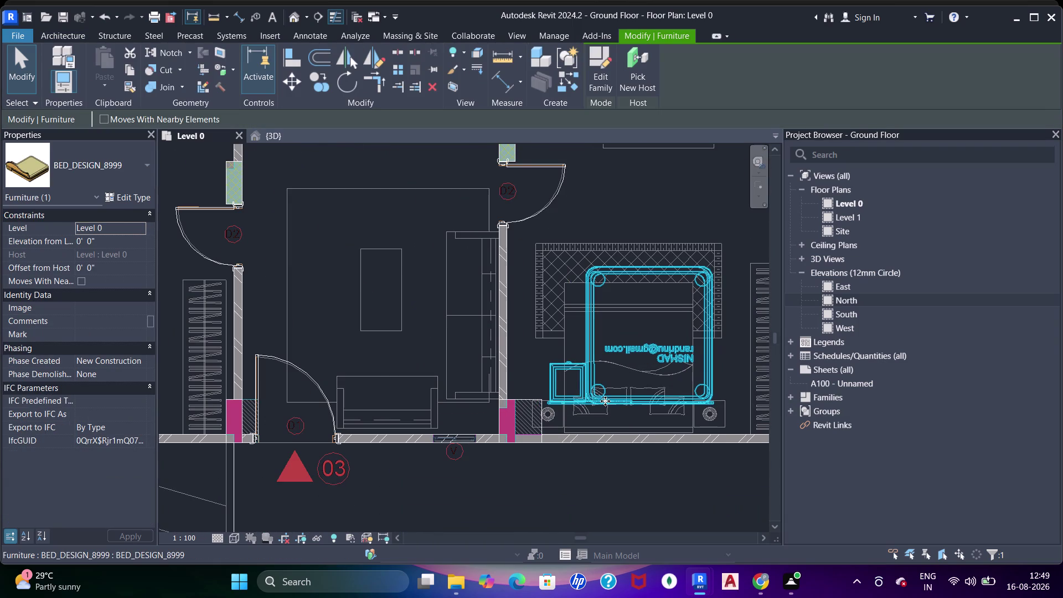
key(Down)
key(Down)
key(Down)
key(Down)
key(Down)
key(Down)
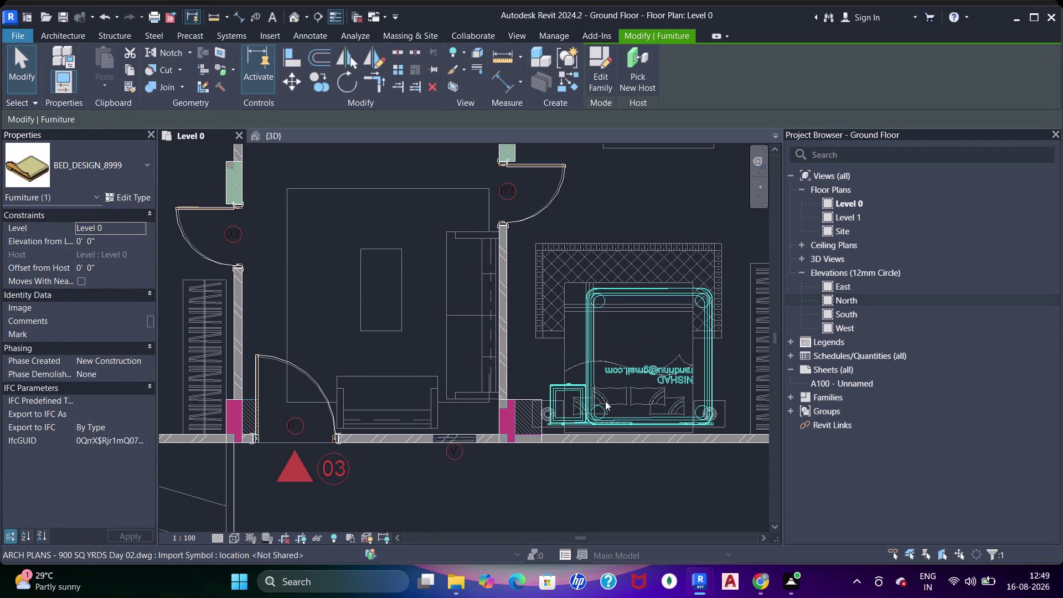
key(Down)
key(Down)
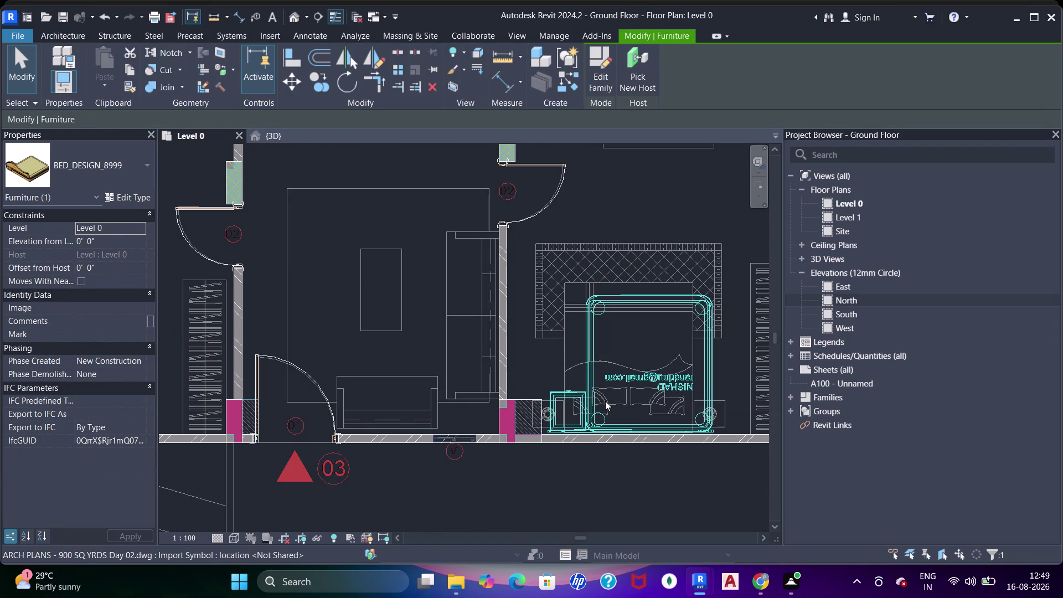
key(Left)
key(F1)
scroll(down, 3)
Move the bed in the bedroom above the bathrooms down against the bathroom wall.
middle_drag(647, 309, 517, 380)
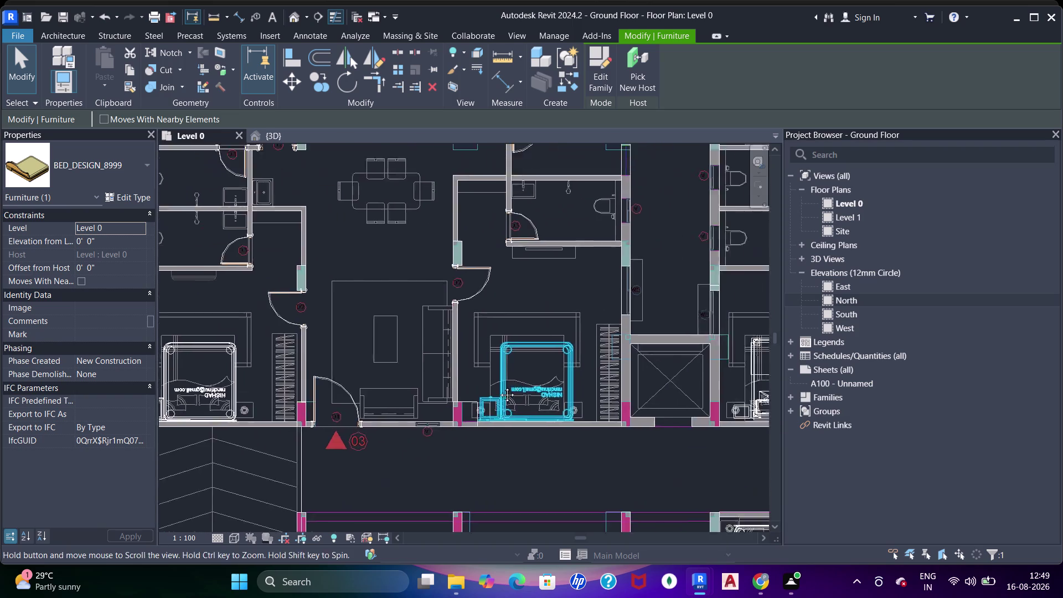
middle_drag(517, 380, 481, 389)
scroll(down, 3)
middle_drag(575, 318, 504, 377)
scroll(up, 3)
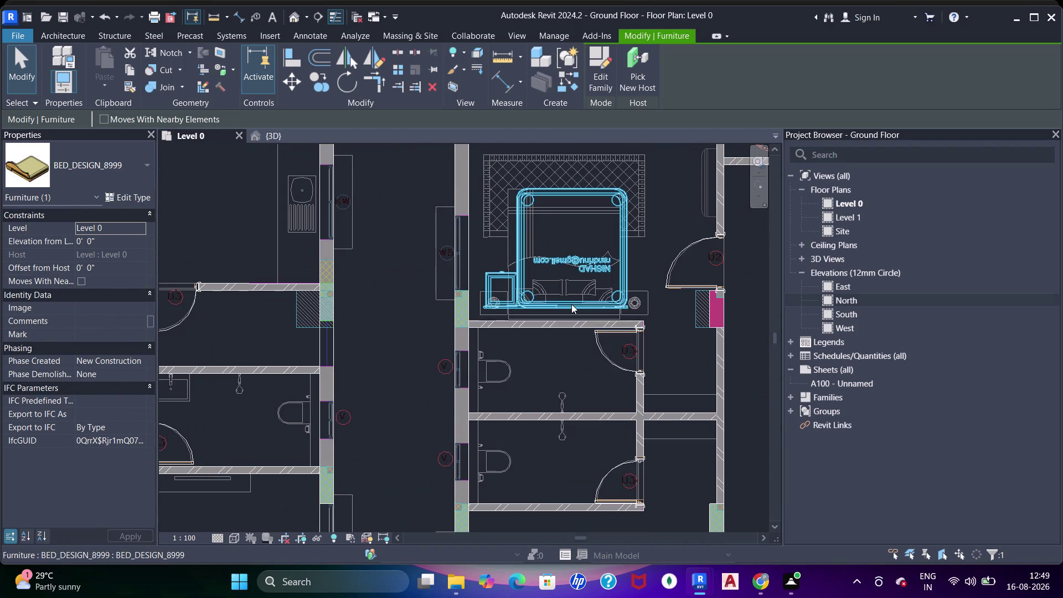
click(571, 304)
scroll(up, 3)
key(Down)
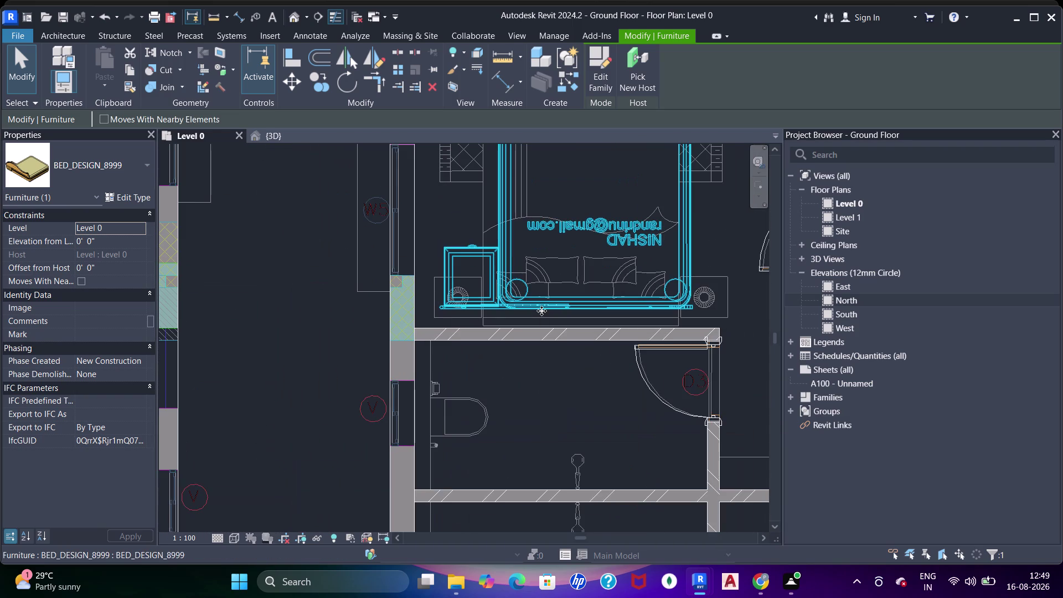
key(Down)
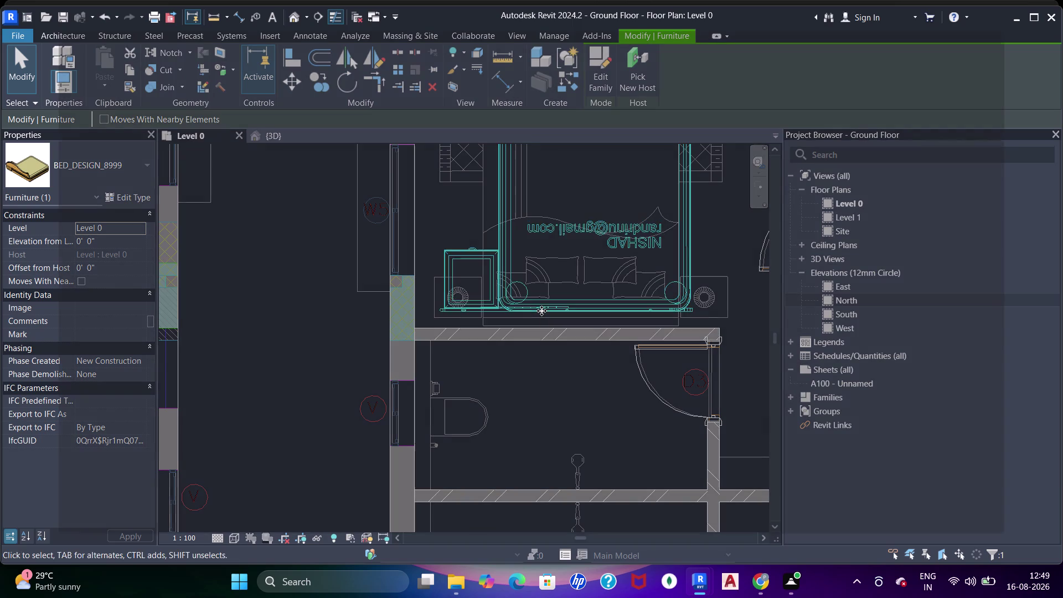
key(Down)
key(Down)
key(Down)
key(Down)
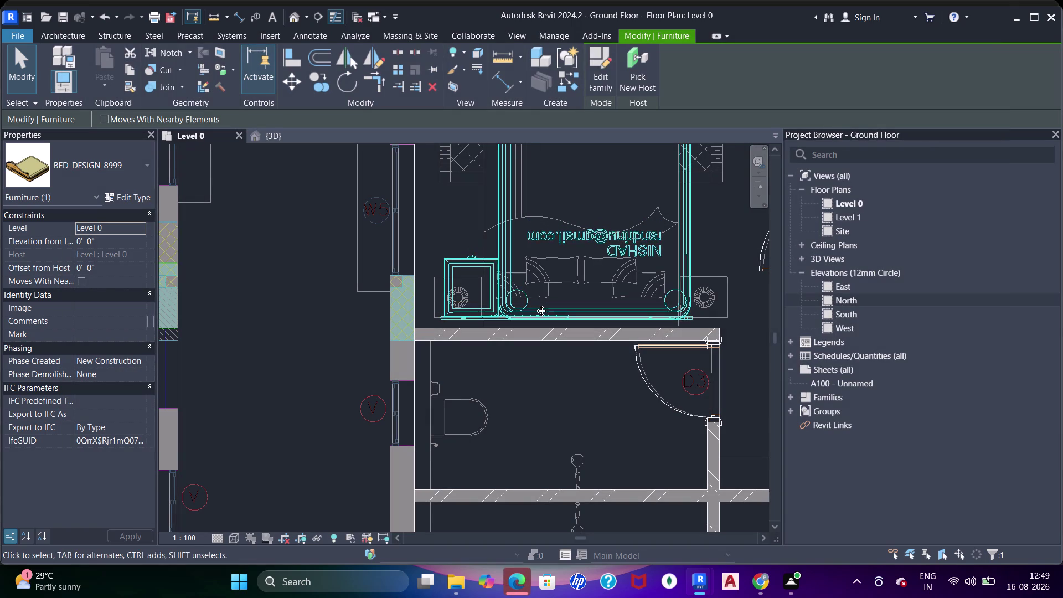
key(Down)
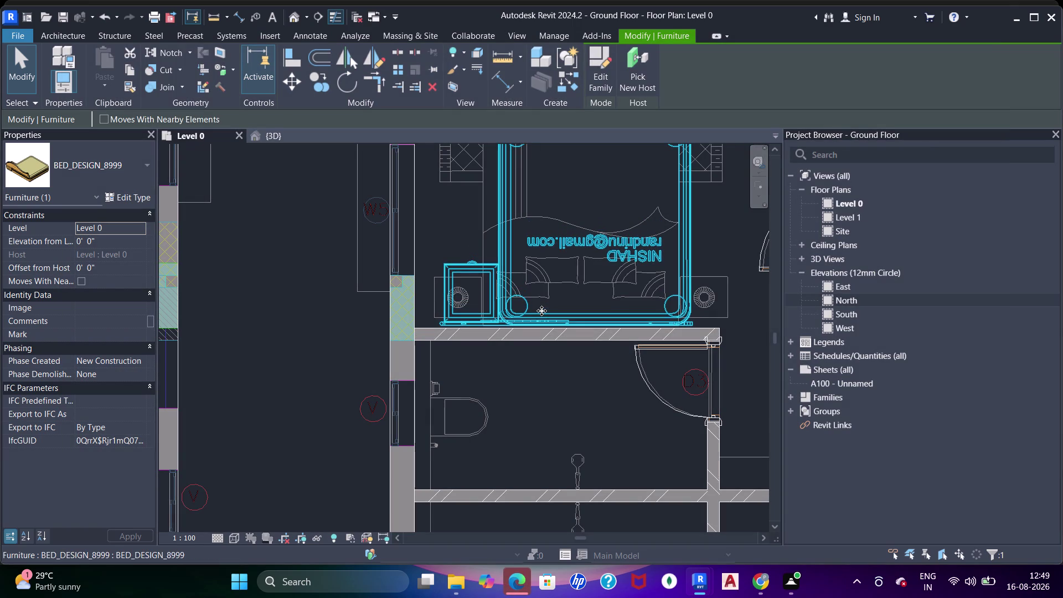
key(Up)
key(Left)
scroll(down, 3)
middle_drag(526, 328, 513, 378)
key(super+F1)
scroll(down, 3)
middle_drag(597, 310, 521, 254)
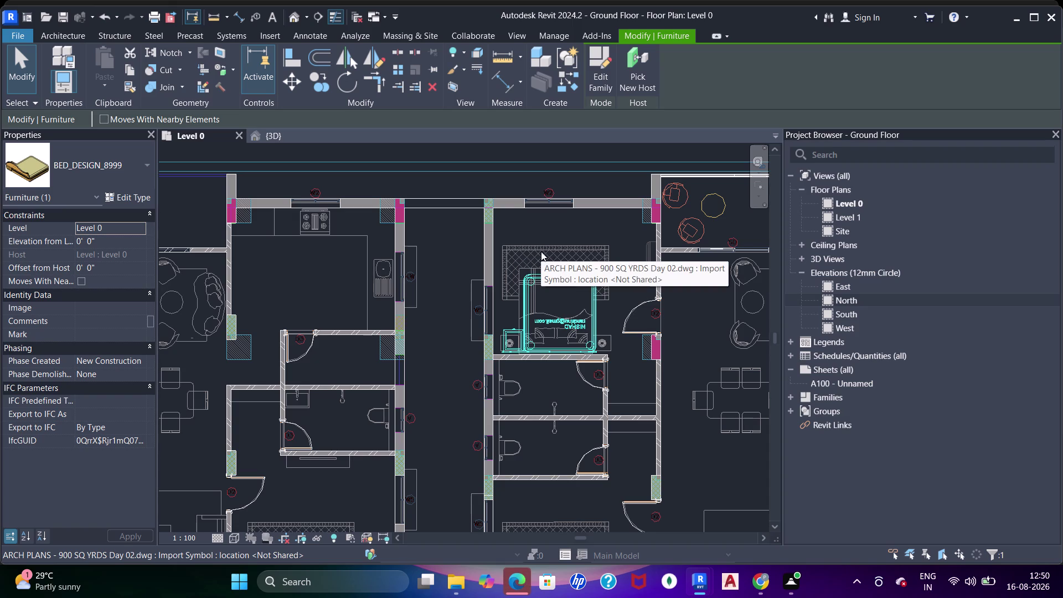
Nudge the top bedroom's BED_DESIGN_8999 bed up and slightly right until its headboard meets the wall.
middle_drag(581, 276, 526, 236)
scroll(down, 3)
middle_drag(552, 316, 588, 221)
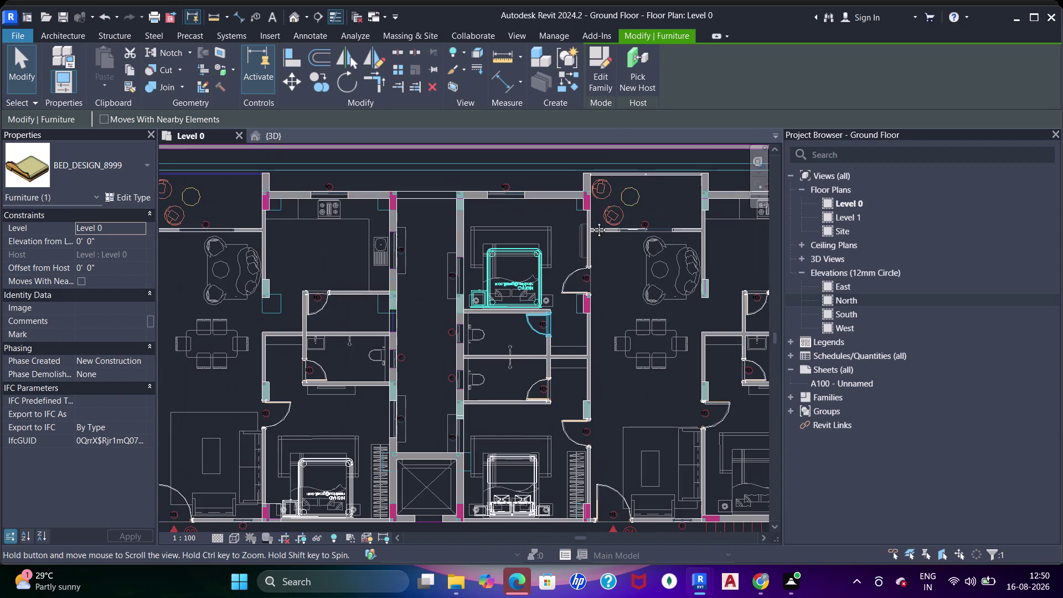
middle_drag(541, 349, 579, 239)
scroll(up, 3)
scroll(up, 3)
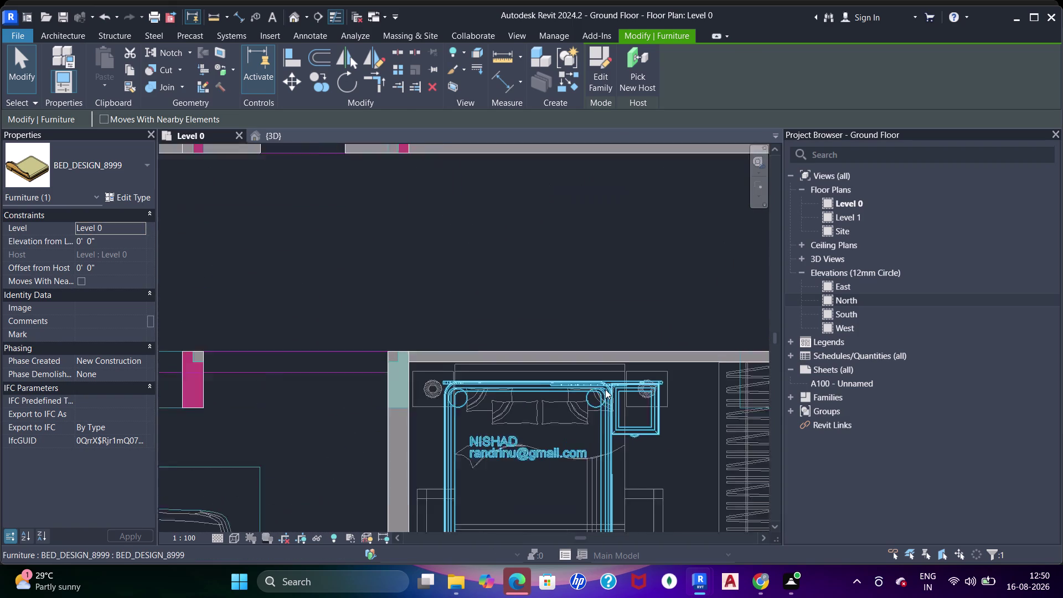
click(605, 389)
key(Up)
key(Up)
key(Up)
key(Up)
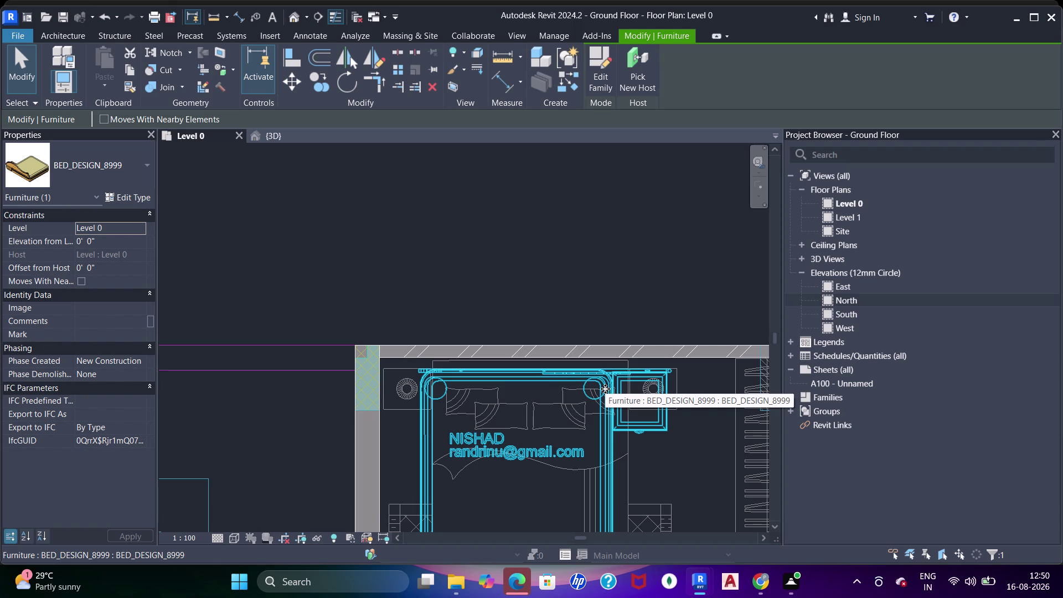
key(Up)
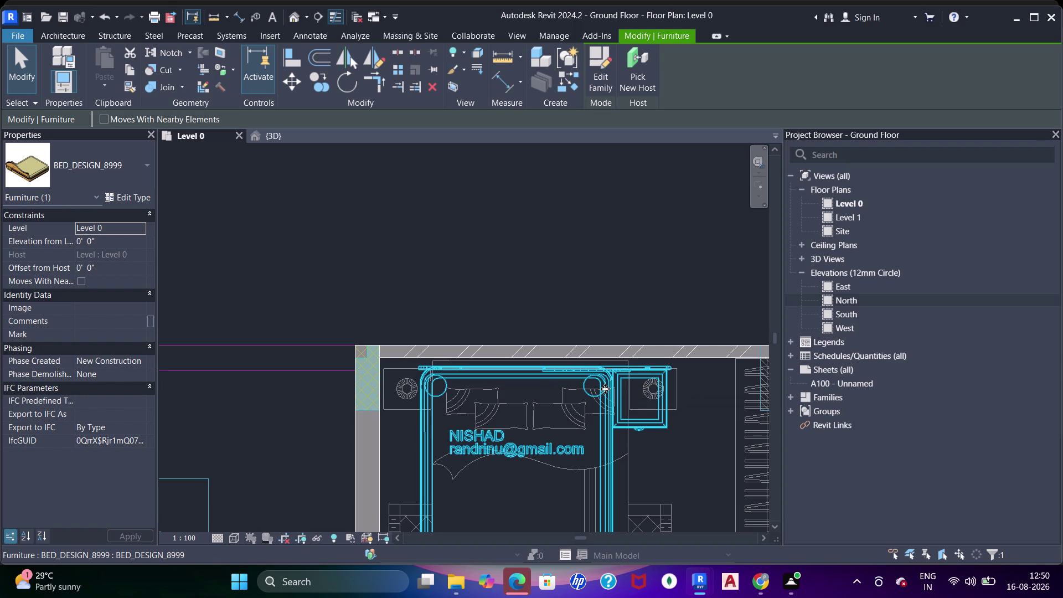
key(Right)
key(Up)
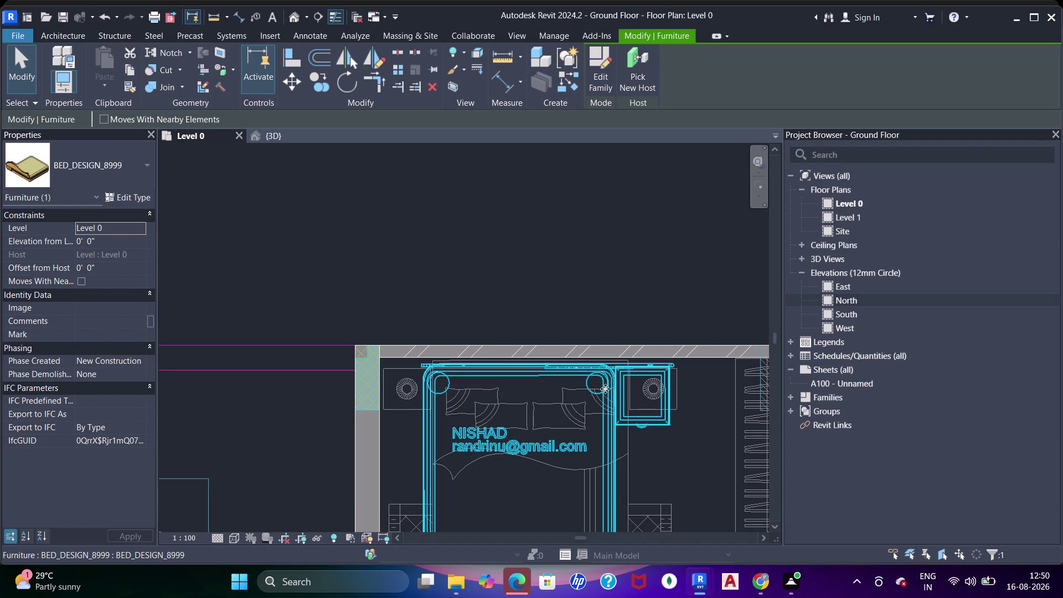
key(Right)
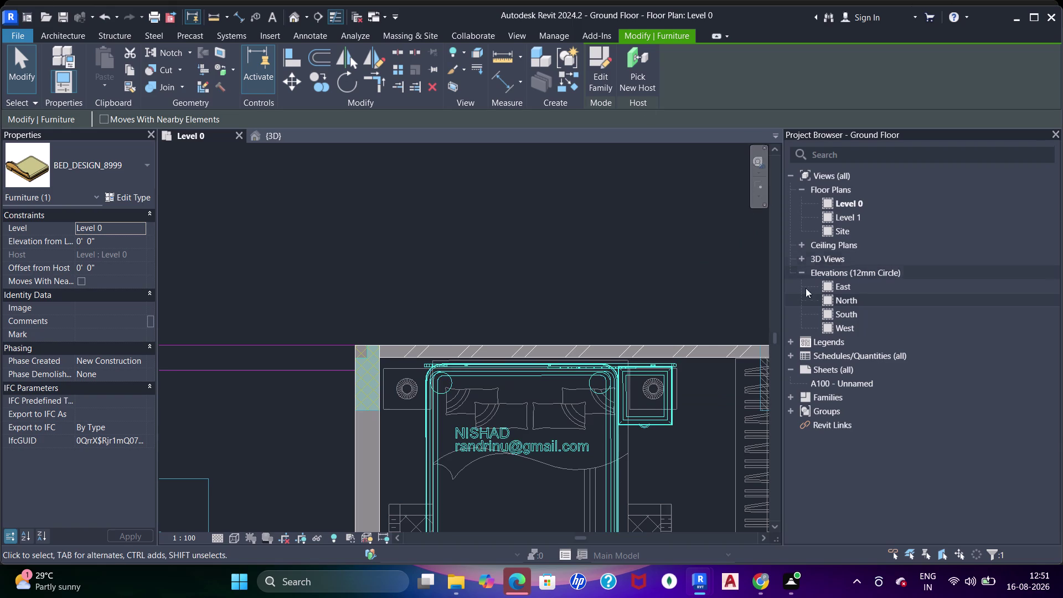
scroll(down, 3)
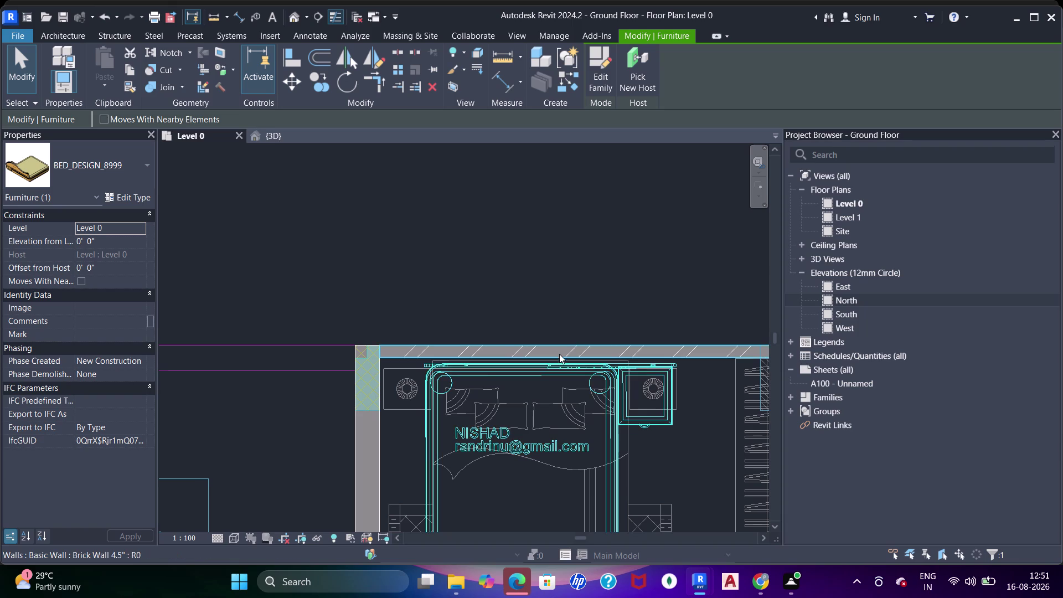
middle_drag(560, 354, 473, 254)
middle_drag(565, 329, 524, 255)
key(Escape)
key(Escape)
scroll(down, 3)
middle_drag(562, 282, 486, 258)
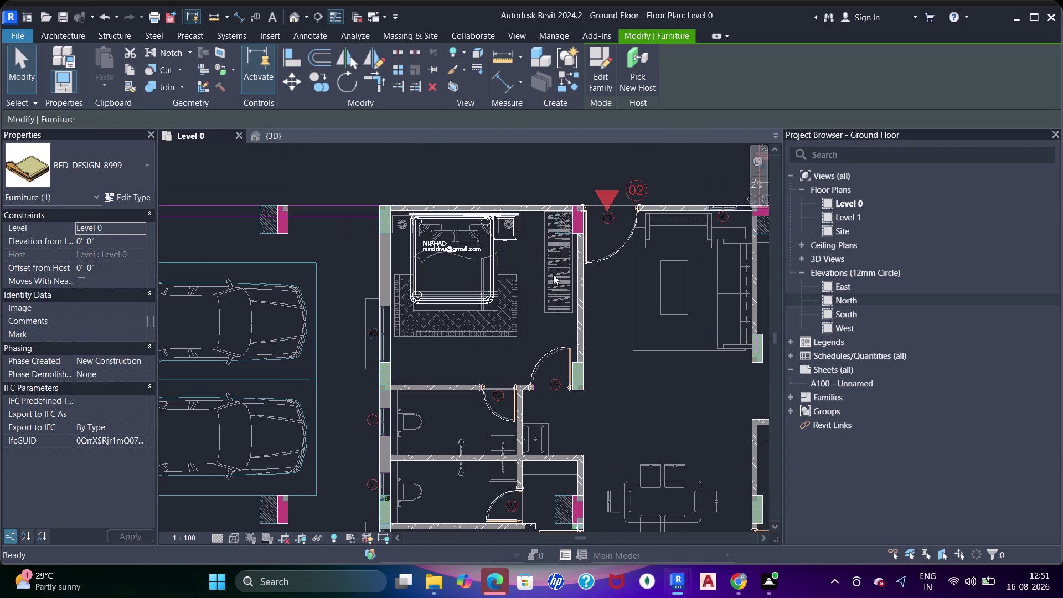
middle_drag(584, 314, 581, 216)
middle_drag(611, 307, 579, 295)
scroll(down, 3)
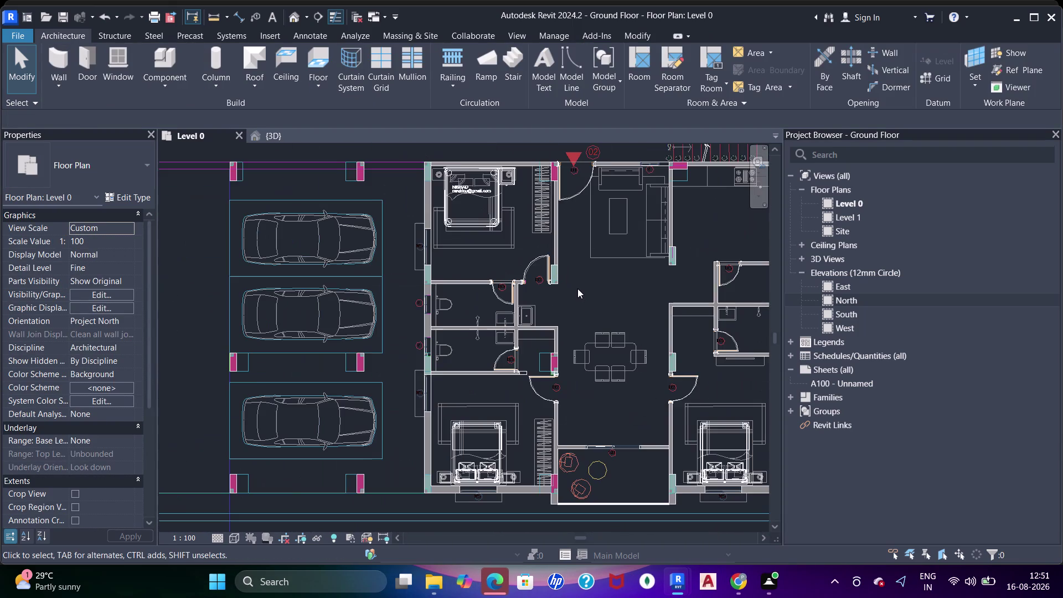
middle_drag(653, 307, 592, 403)
middle_drag(495, 309, 527, 369)
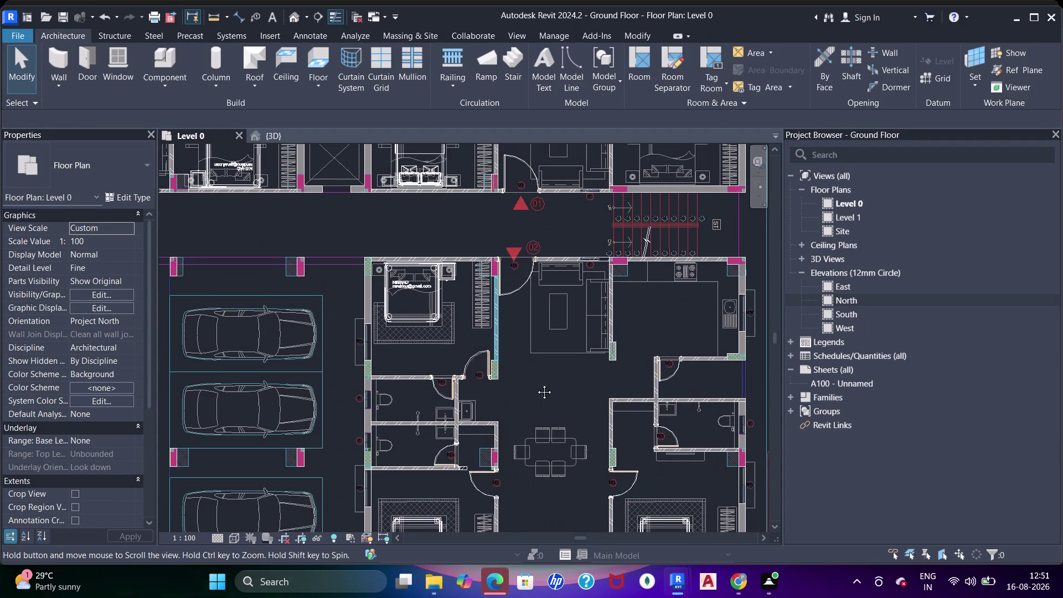
middle_drag(526, 369, 586, 449)
middle_drag(527, 341, 487, 437)
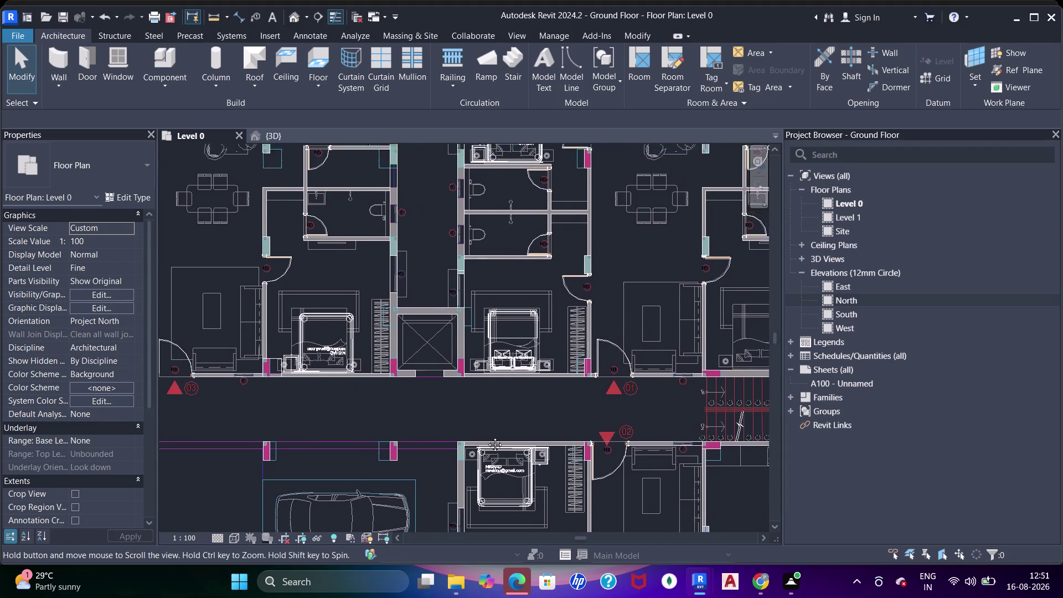
middle_drag(487, 437, 461, 481)
scroll(down, 3)
middle_drag(453, 336, 467, 348)
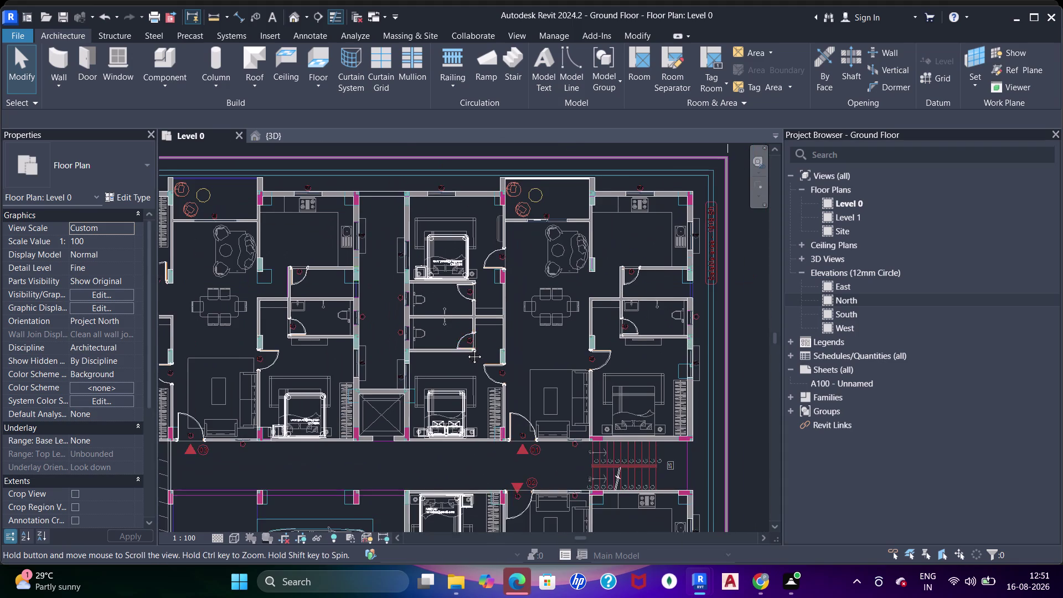
middle_drag(466, 348, 553, 312)
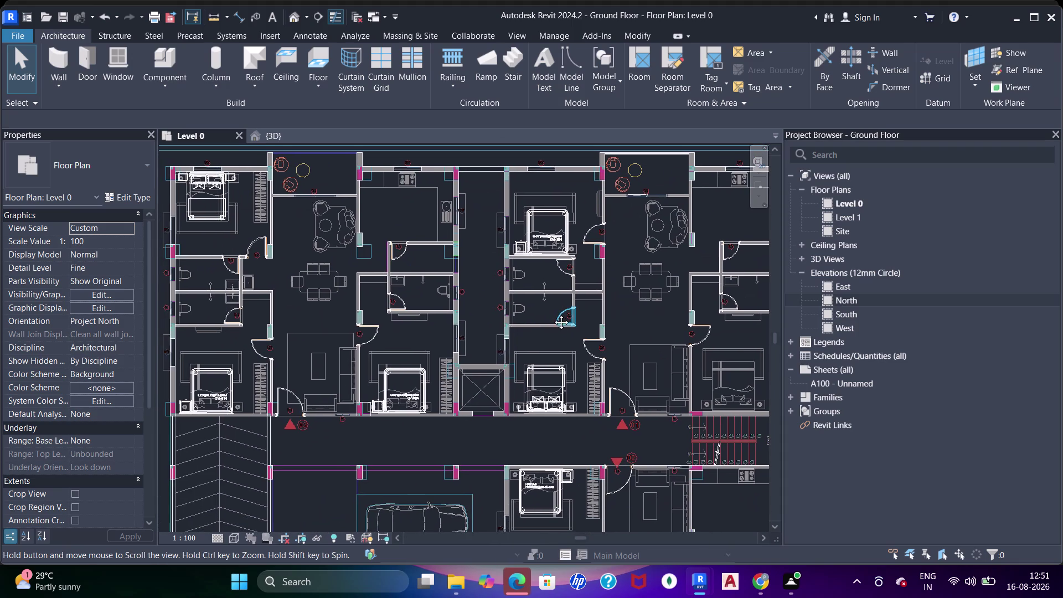
middle_drag(553, 312, 568, 321)
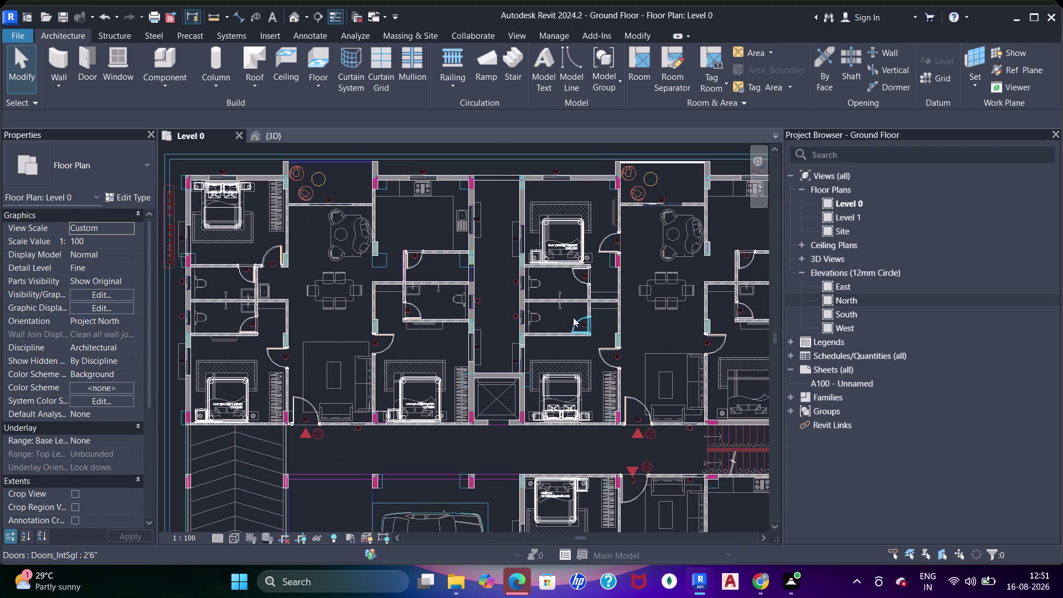
click(417, 395)
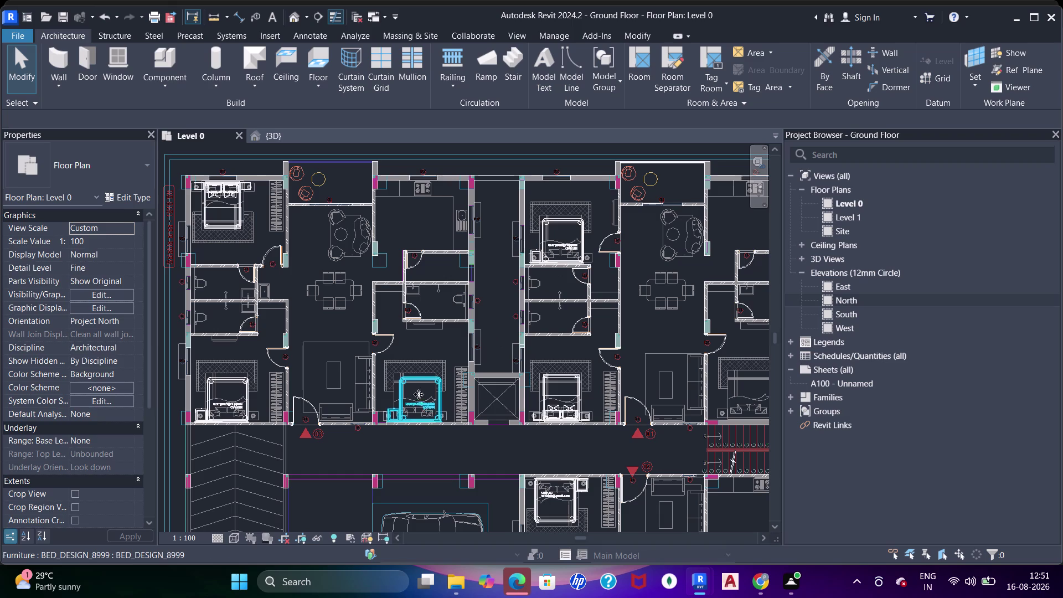
key(Delete)
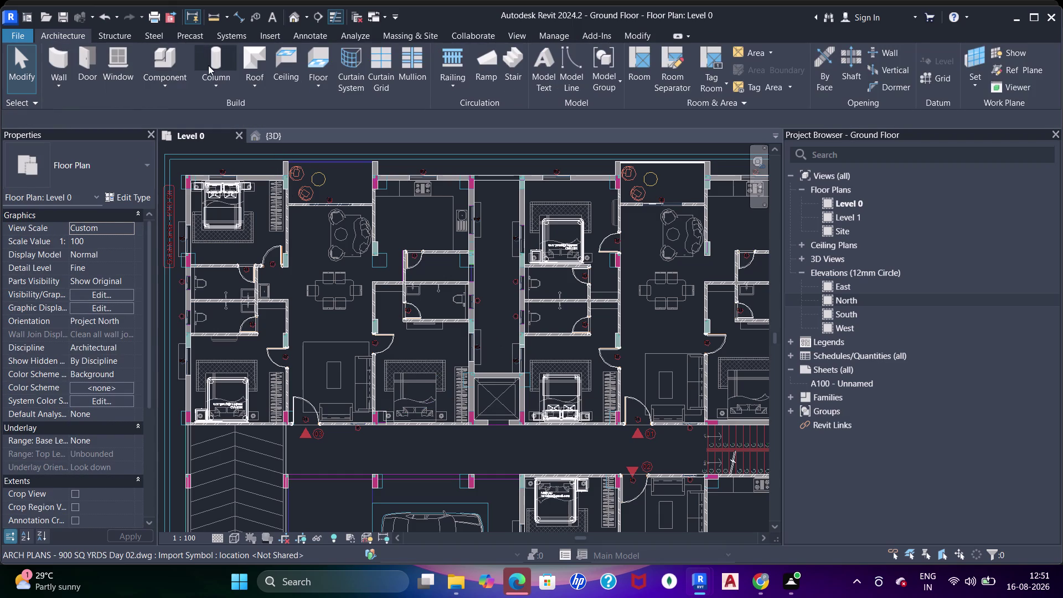
Start placing another bed component and browse to the beds family folder.
click(177, 60)
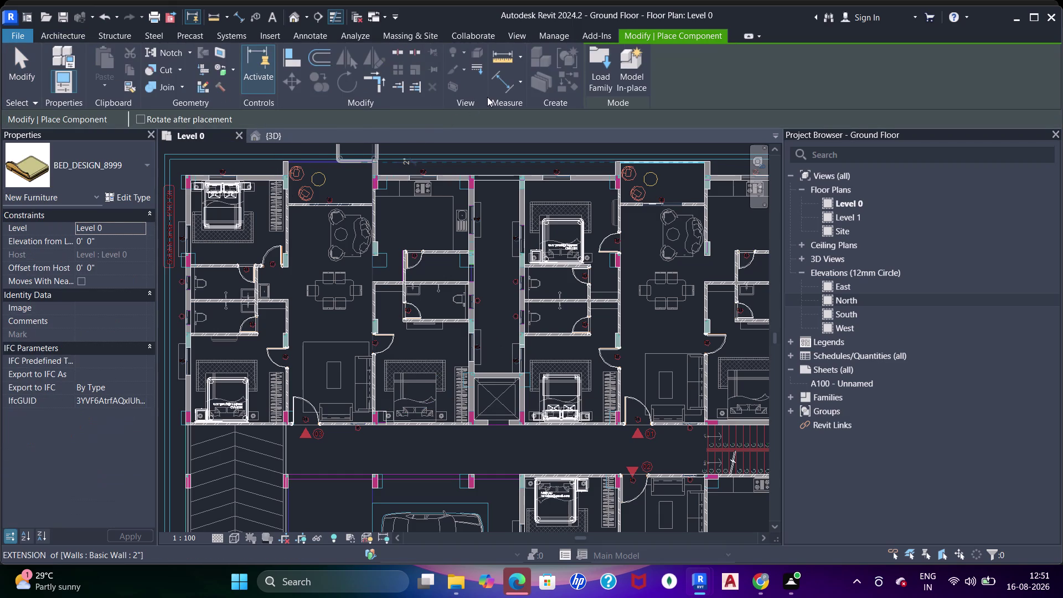
click(601, 70)
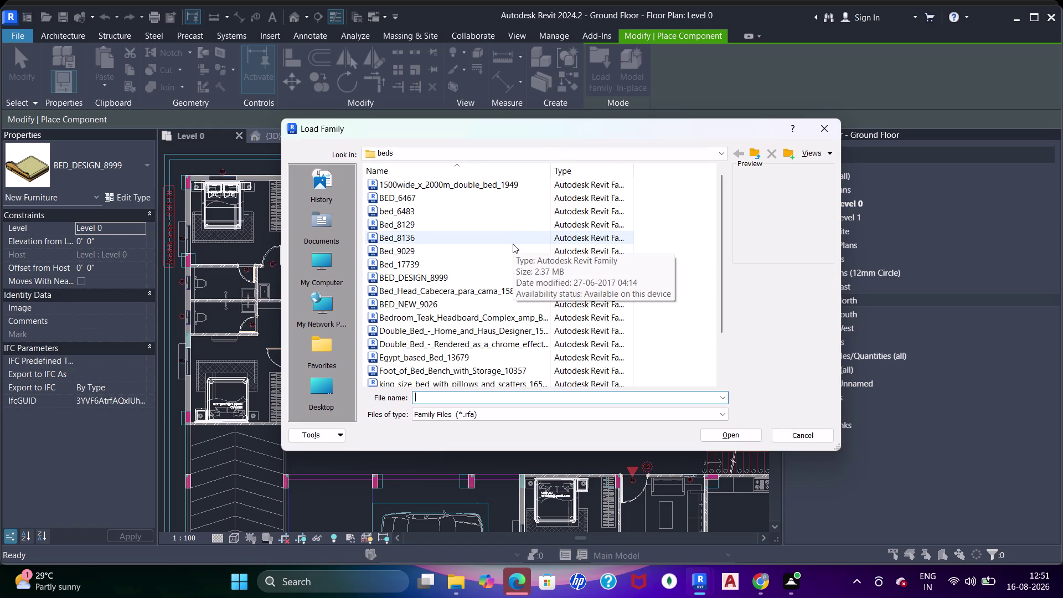
click(505, 310)
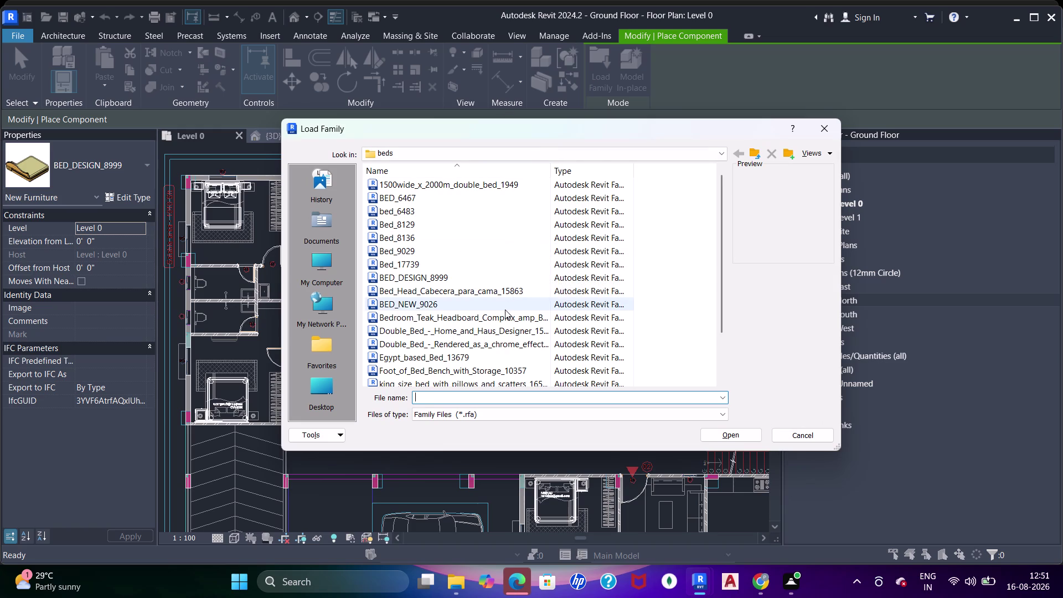
click(497, 315)
click(471, 292)
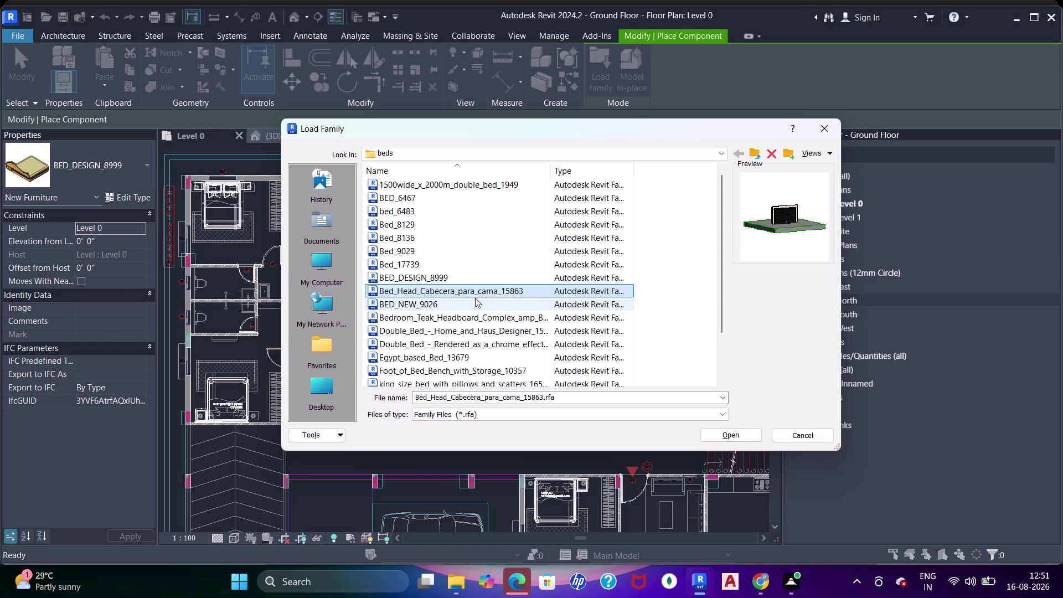
click(475, 301)
click(478, 320)
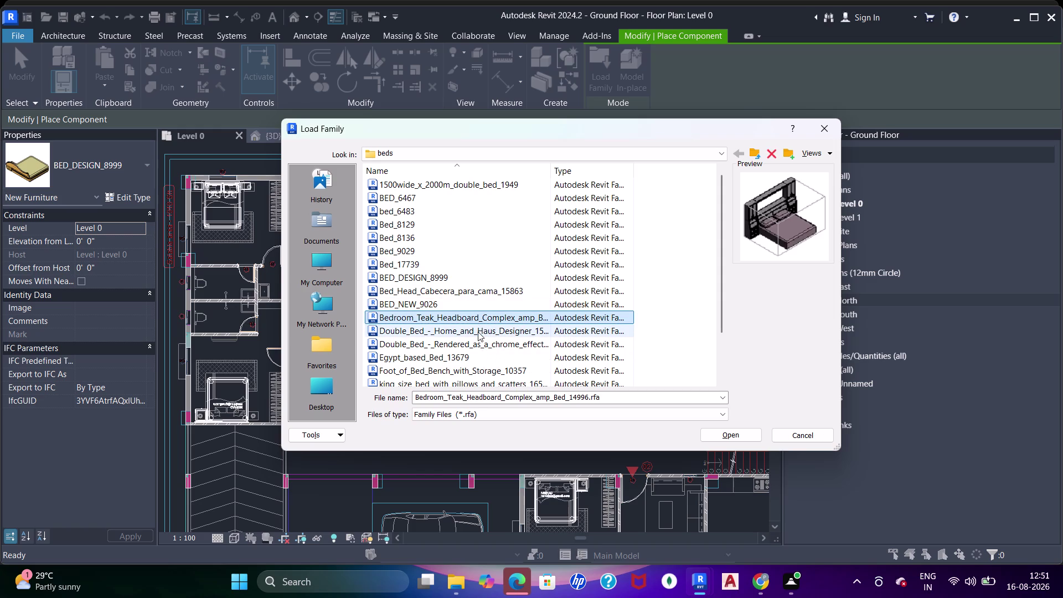
click(478, 332)
click(474, 345)
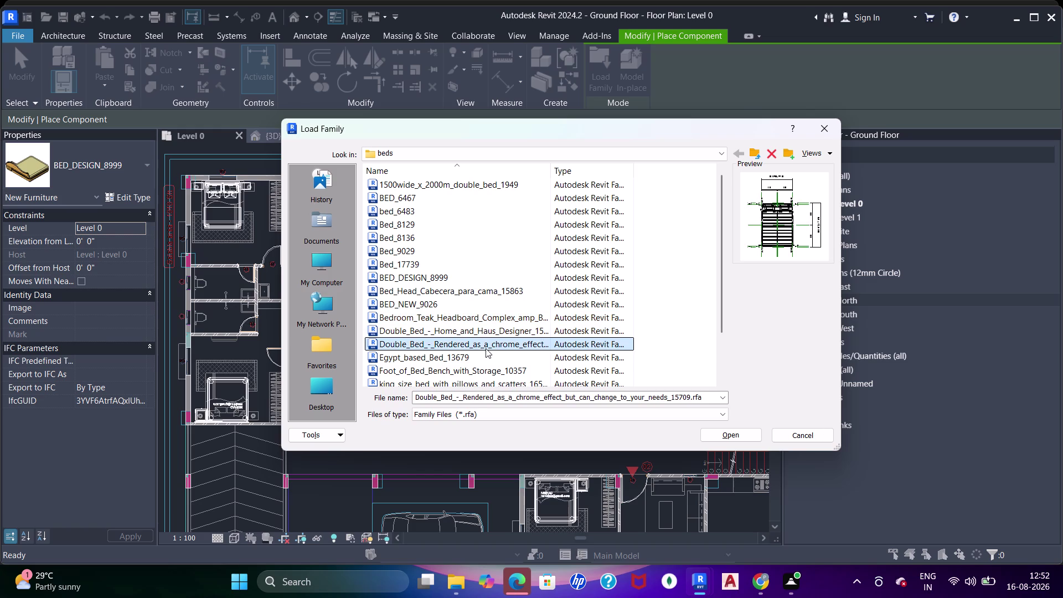
click(478, 359)
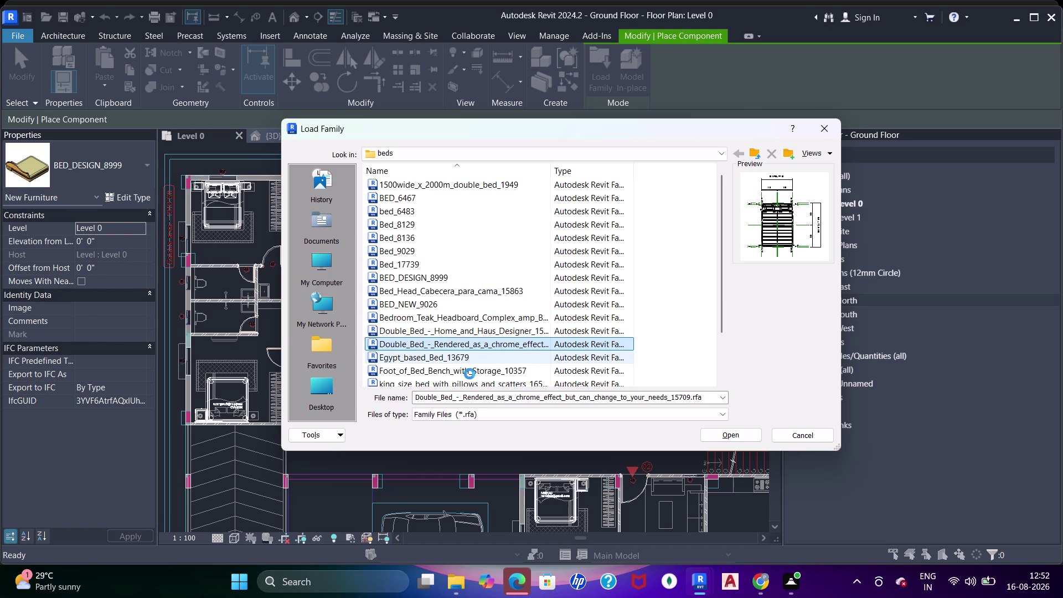
click(469, 374)
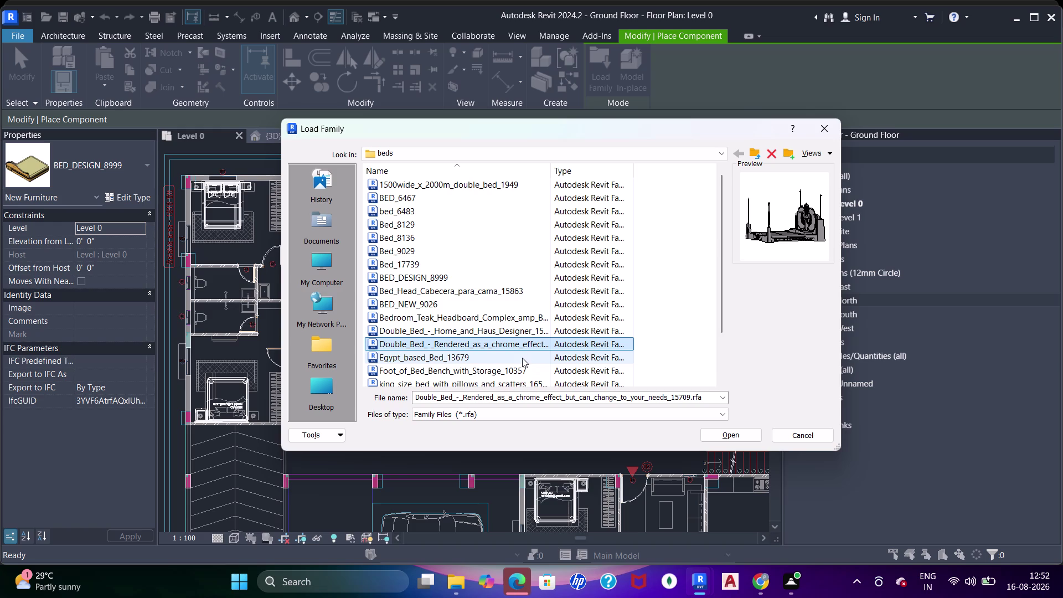
scroll(down, 3)
click(476, 333)
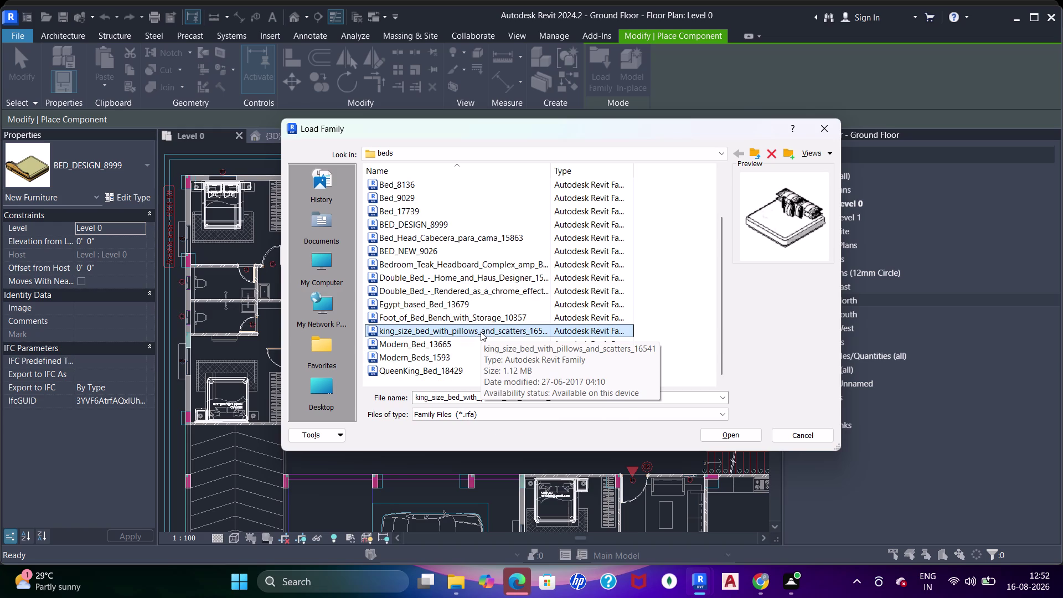
click(454, 343)
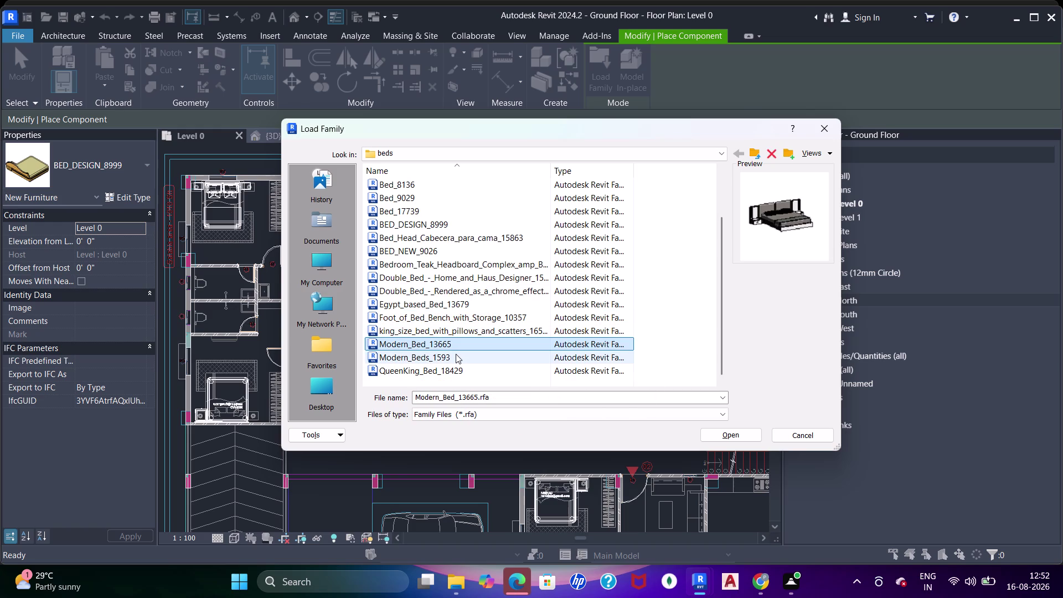
click(455, 354)
click(452, 368)
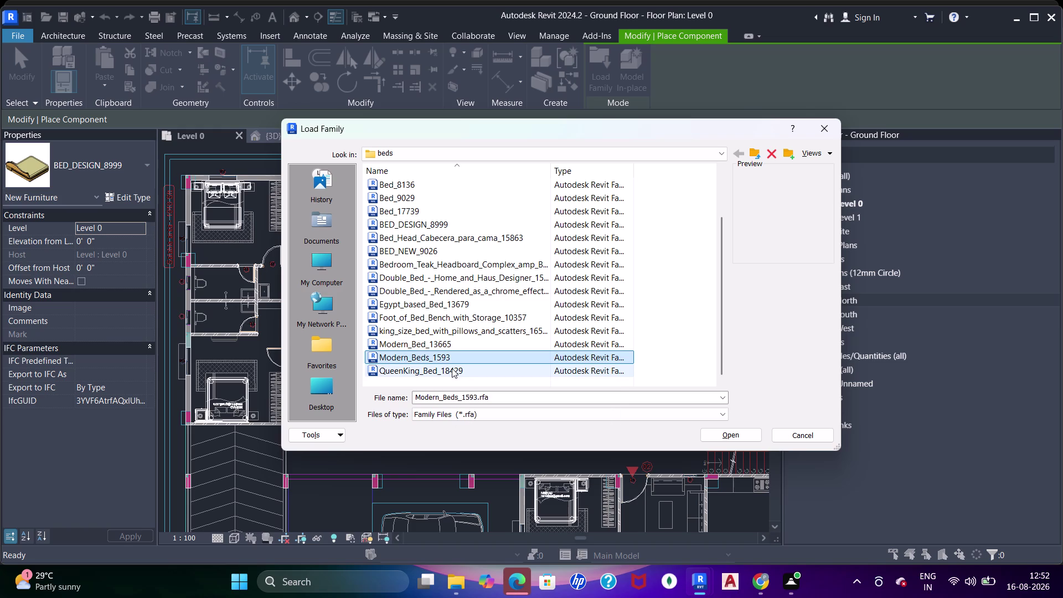
click(447, 337)
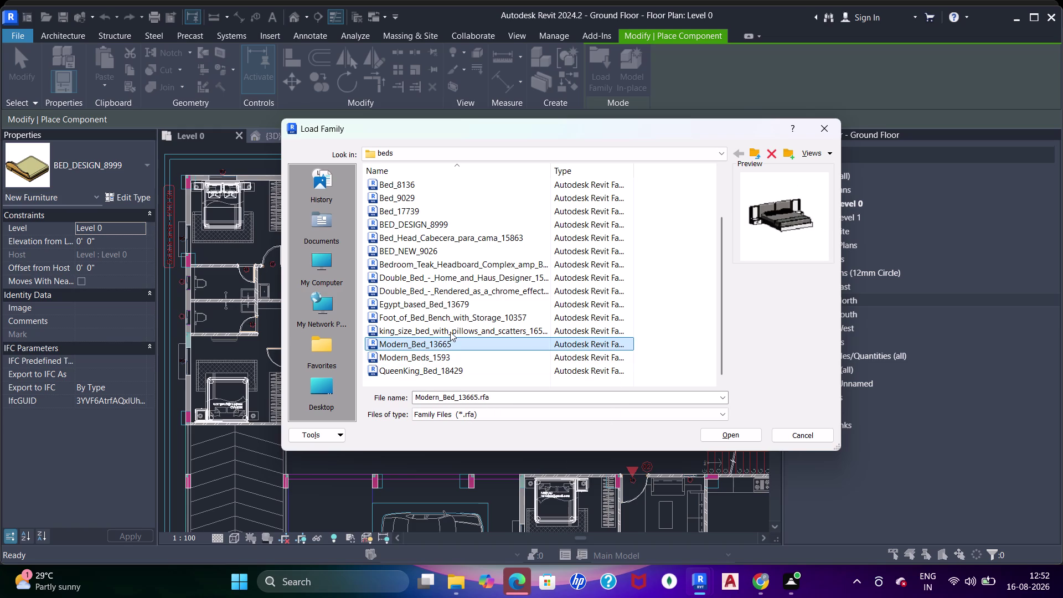
click(451, 330)
click(453, 318)
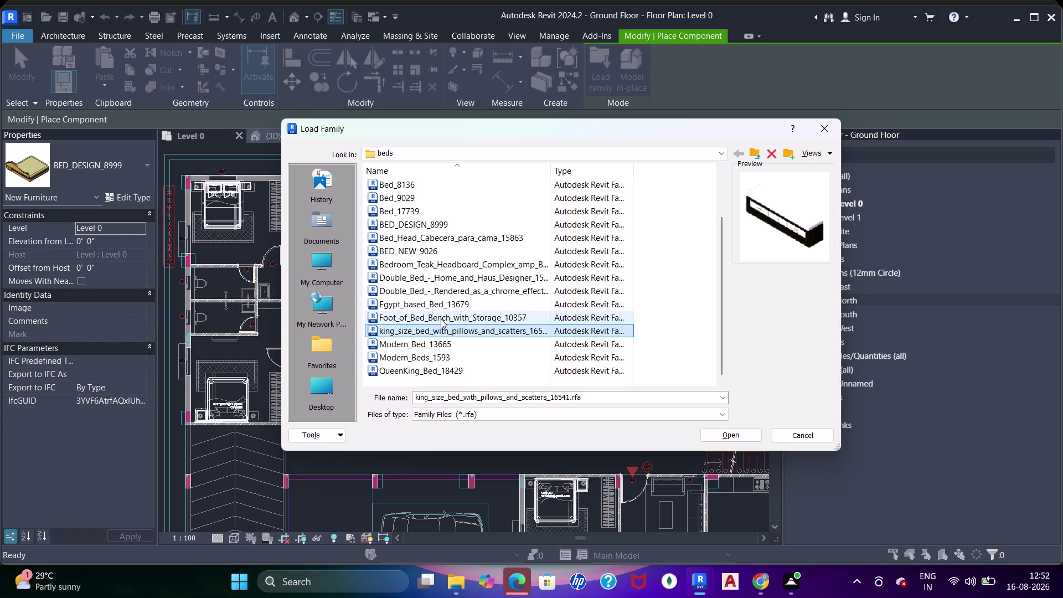
click(436, 305)
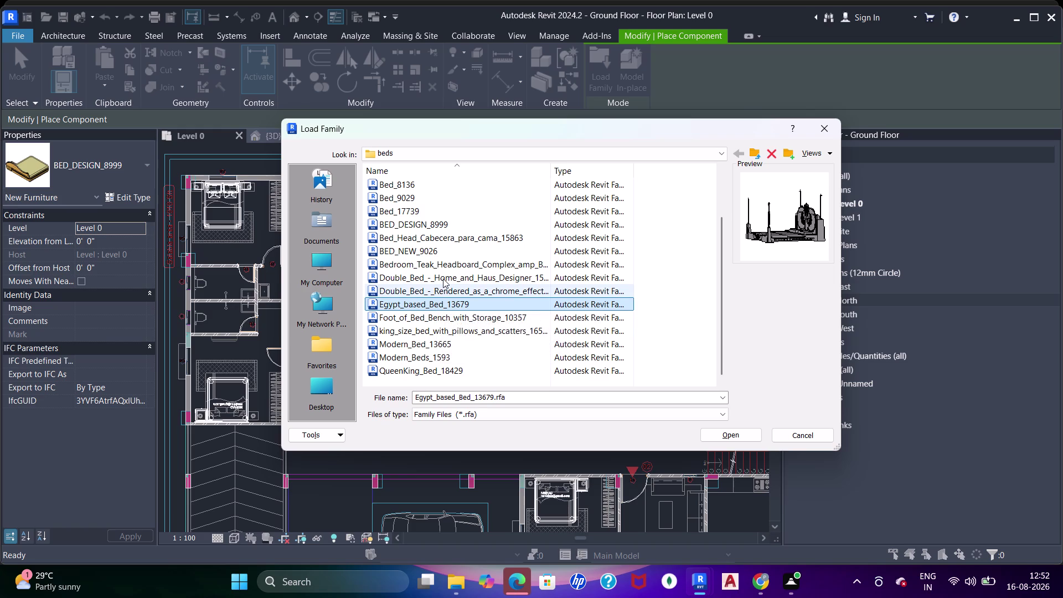
click(442, 278)
click(444, 287)
click(462, 260)
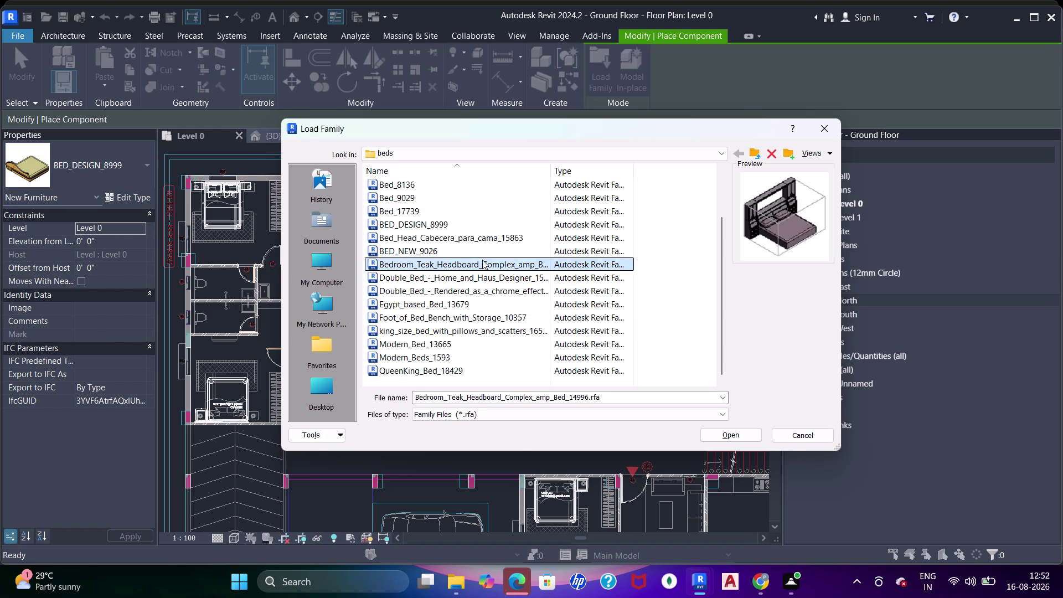
click(471, 252)
click(469, 242)
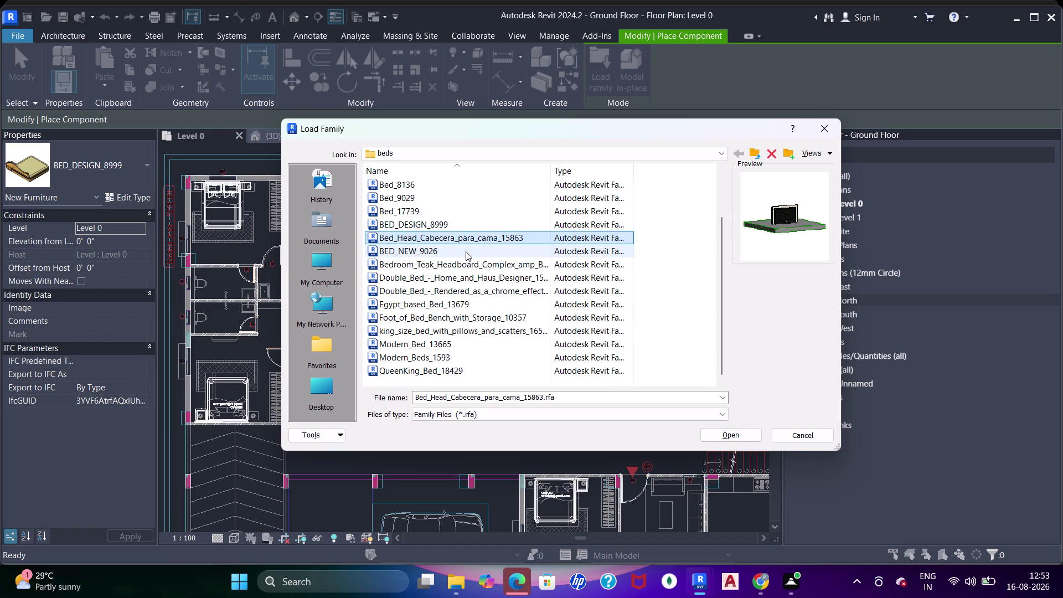
double_click(464, 251)
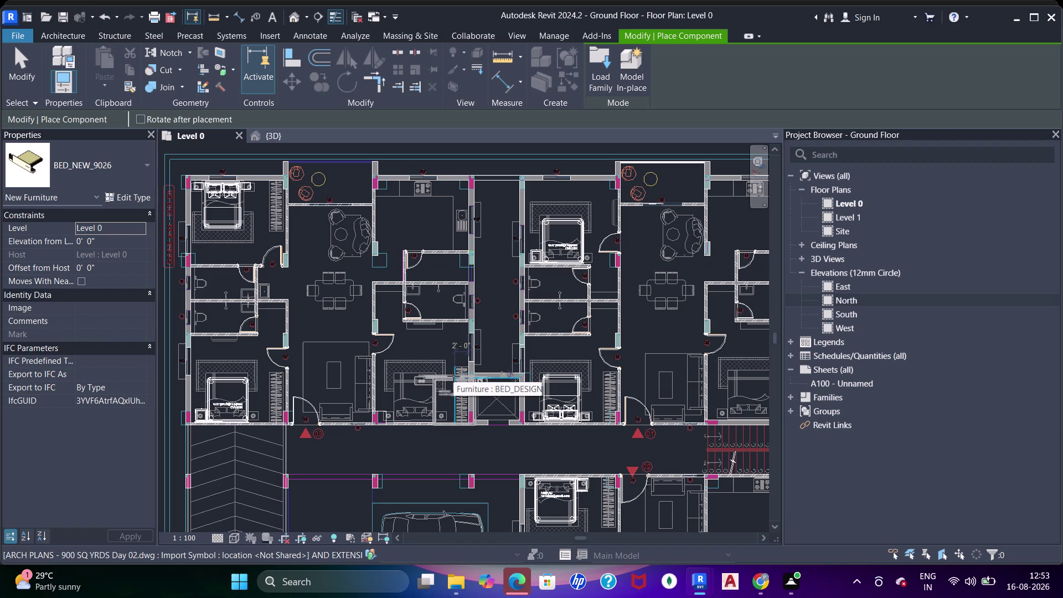
Rotate the BED_NEW_9026 bed three times with Spacebar so it faces the right way.
scroll(up, 3)
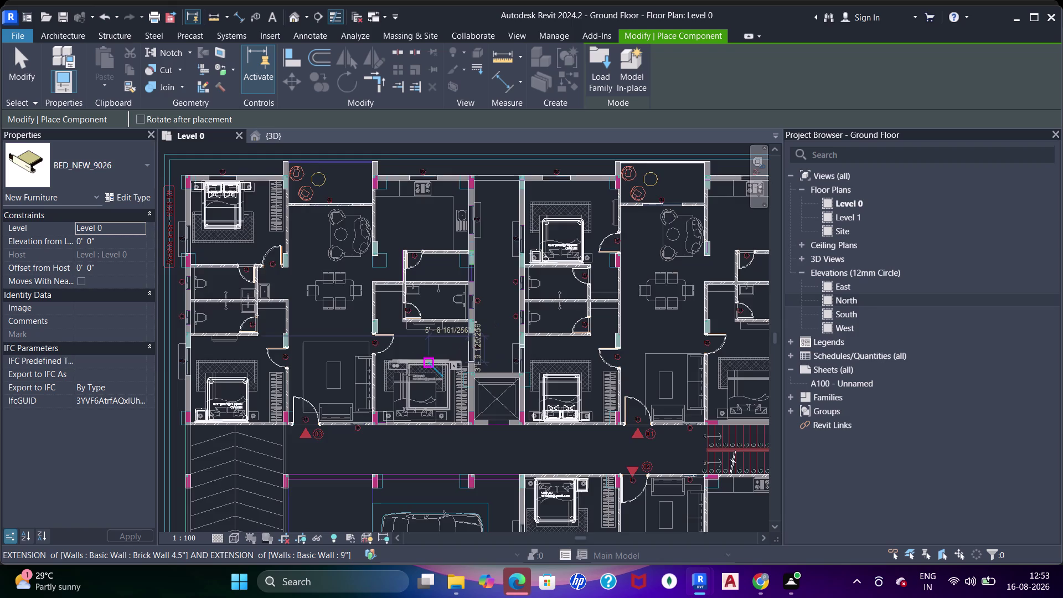
scroll(up, 3)
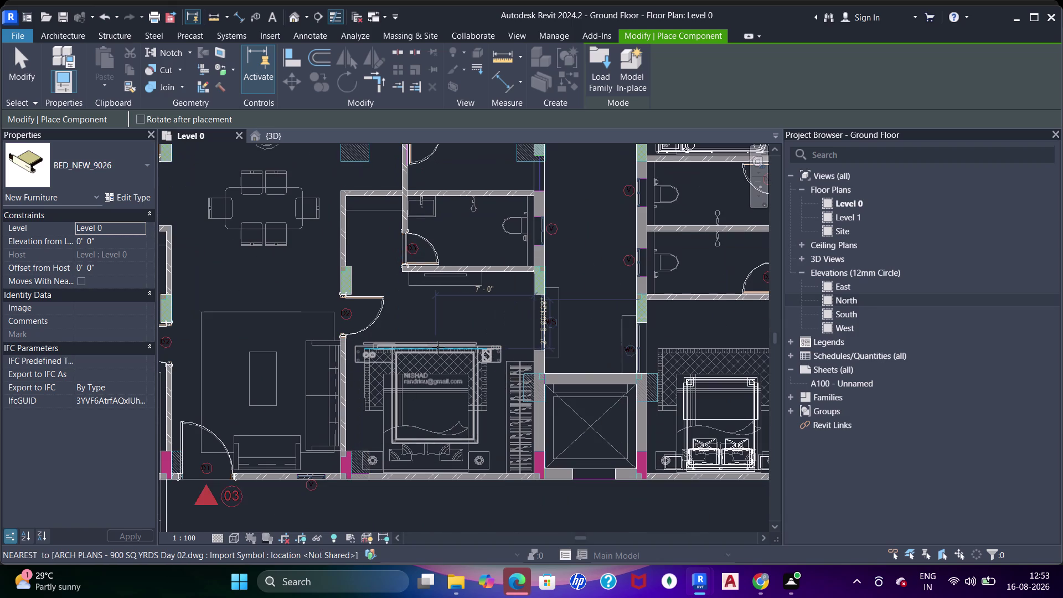
key(space)
key(space)
key(space)
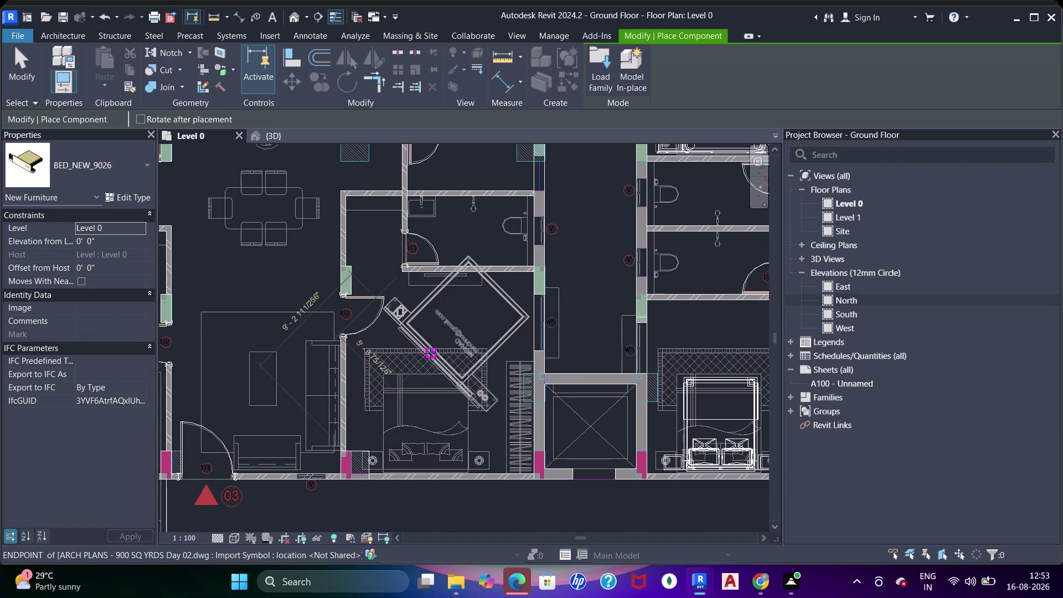
scroll(up, 3)
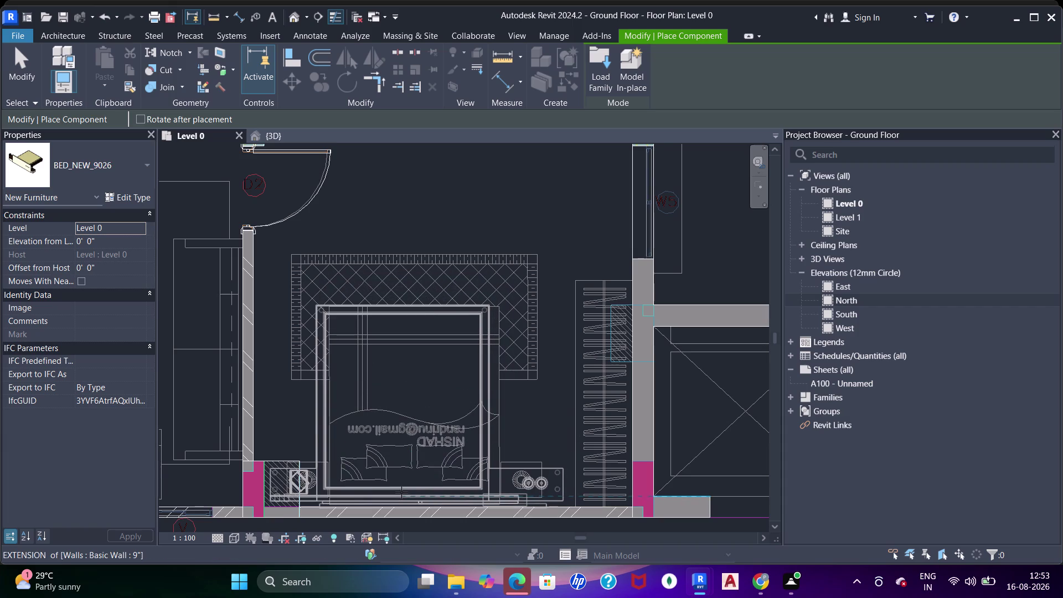
click(401, 493)
Pan and zoom the plan to bring the bedroom beside the stair into view.
scroll(down, 3)
middle_drag(486, 390, 296, 386)
scroll(up, 3)
scroll(down, 3)
middle_drag(460, 383, 443, 408)
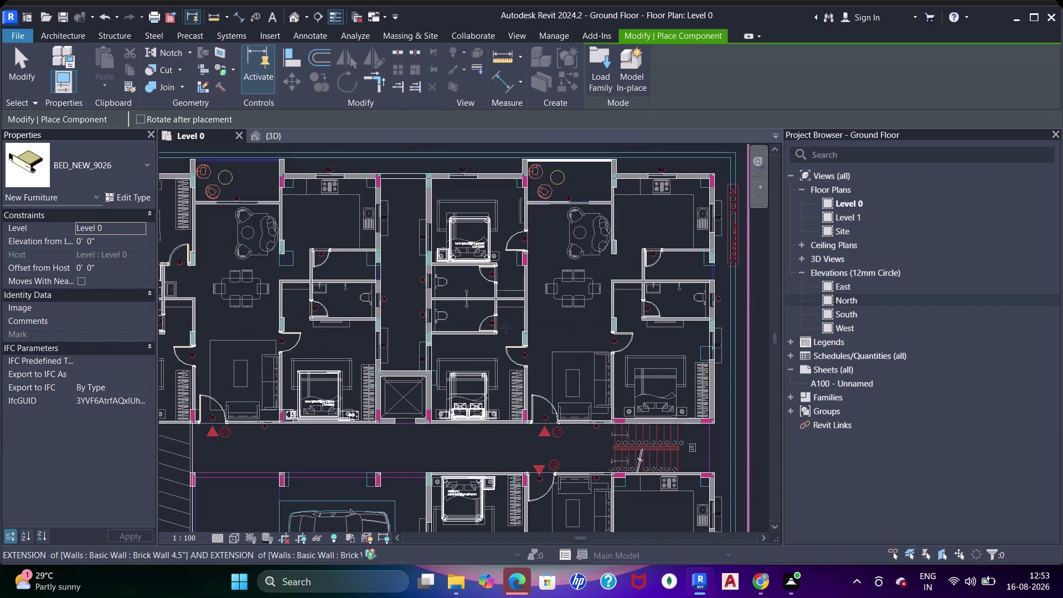
scroll(up, 3)
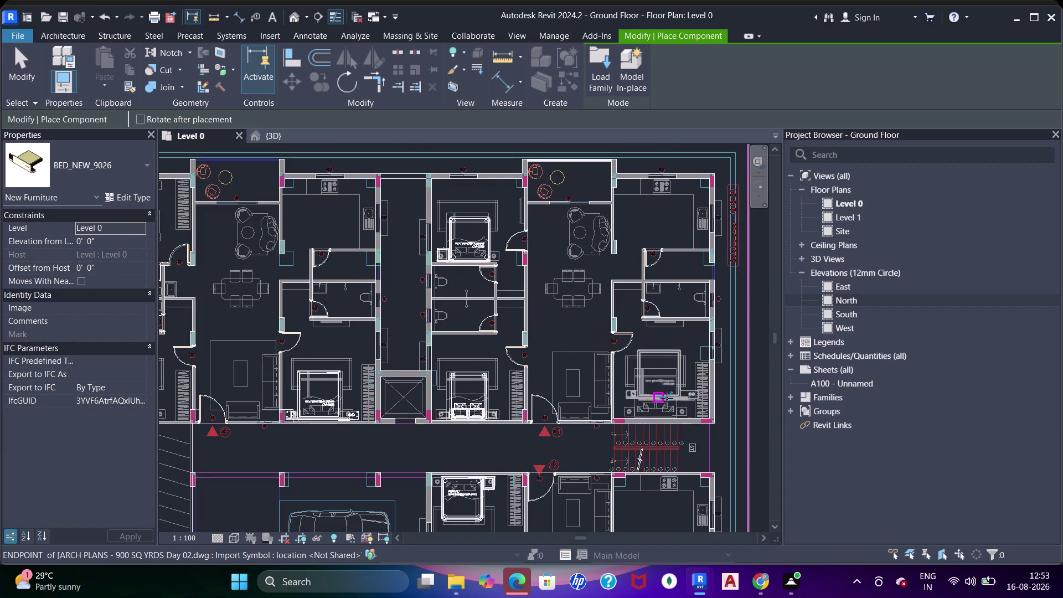
scroll(up, 3)
middle_drag(613, 452, 531, 403)
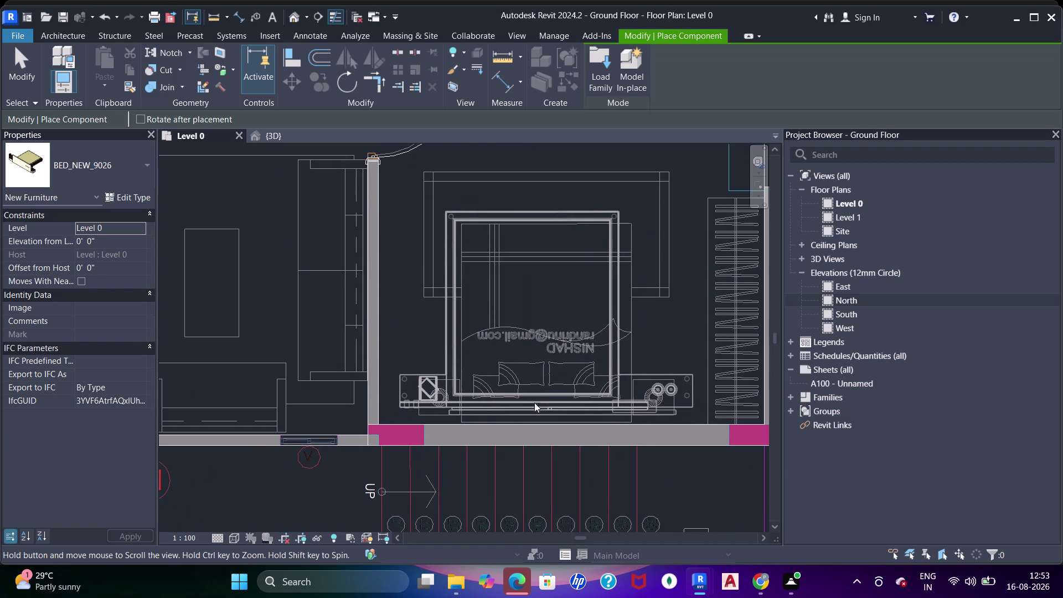
Place the bed in the bedroom and stop placing further beds.
click(545, 416)
key(Escape)
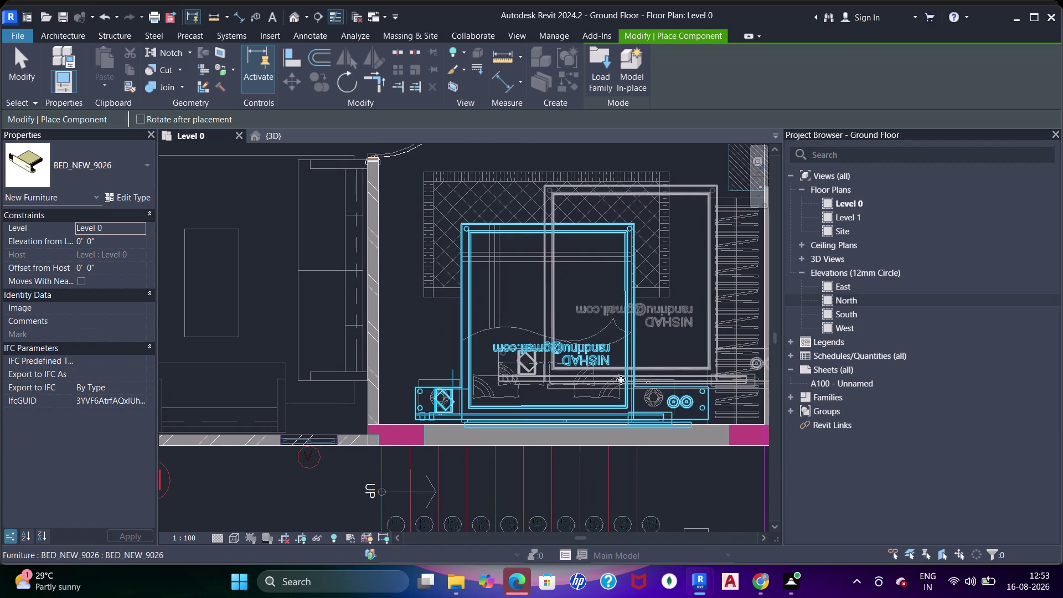
key(Escape)
key(Escape)
click(564, 412)
key(Escape)
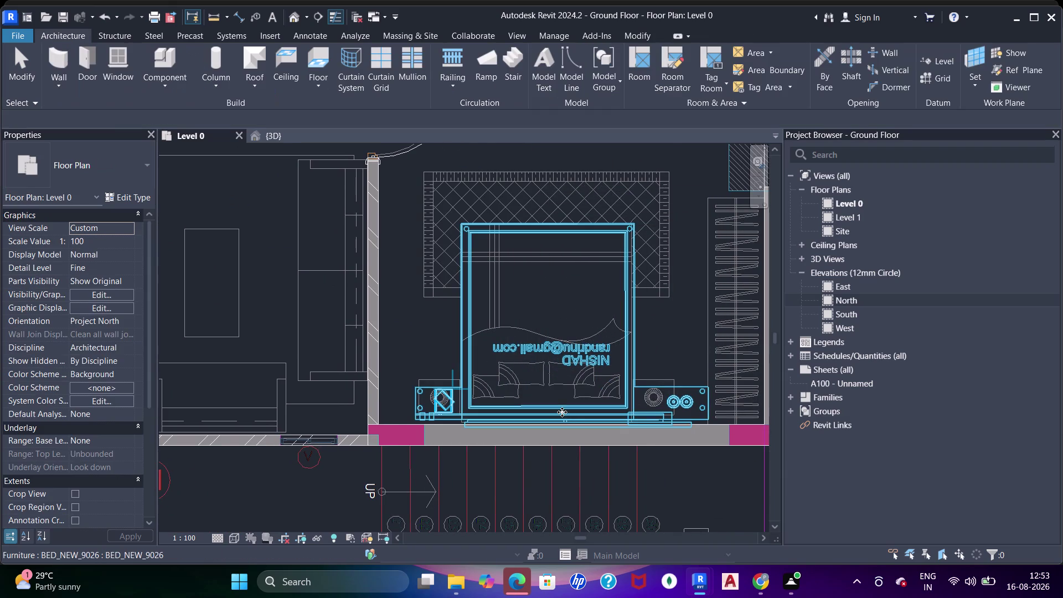
Zoom in and nudge the bed upward with the arrow keys.
scroll(up, 3)
key(Escape)
key(Up)
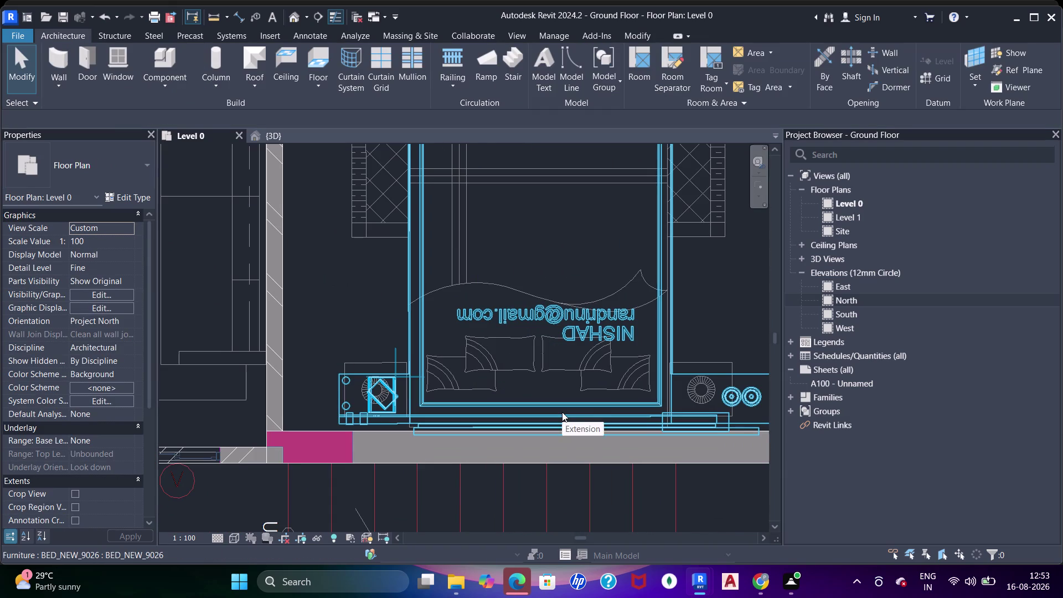
key(Up)
key(Up)
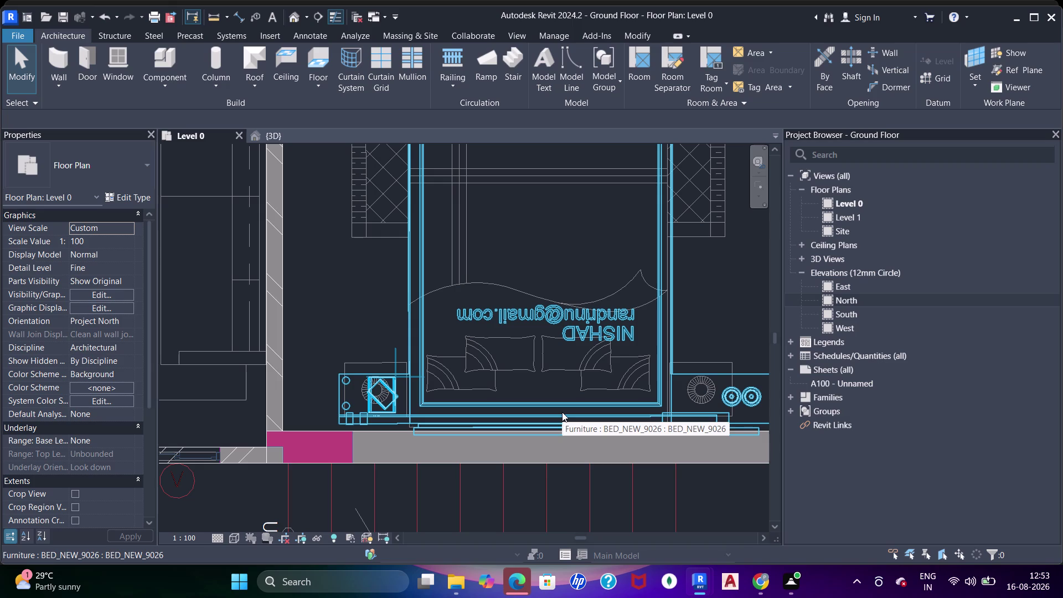
key(Up)
key(Up)
key(Up)
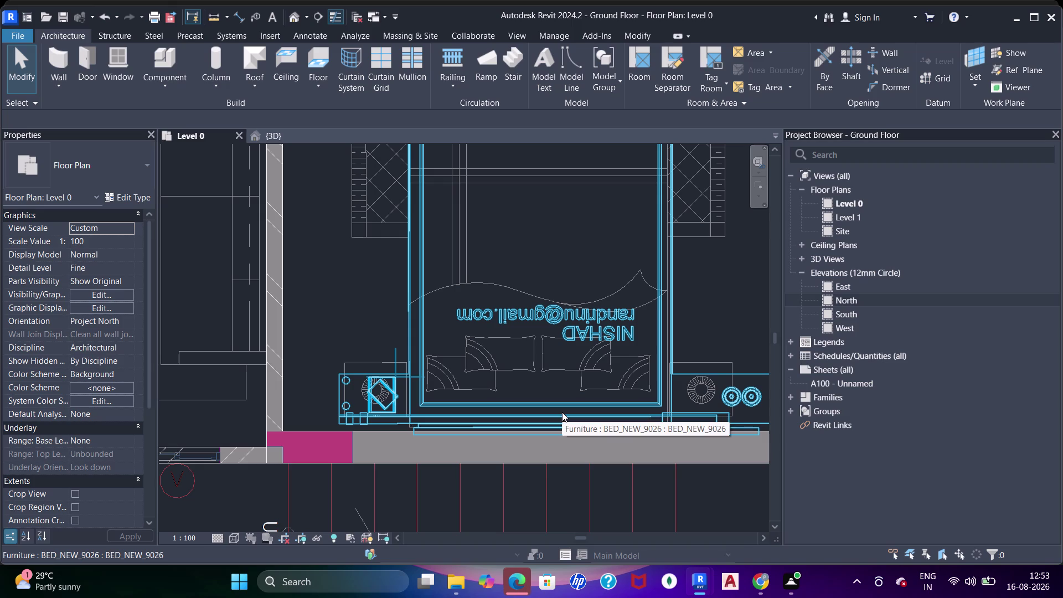
Select the new bed, recentre on it, and nudge it up and left.
click(562, 412)
scroll(down, 3)
middle_drag(613, 377, 556, 379)
scroll(up, 3)
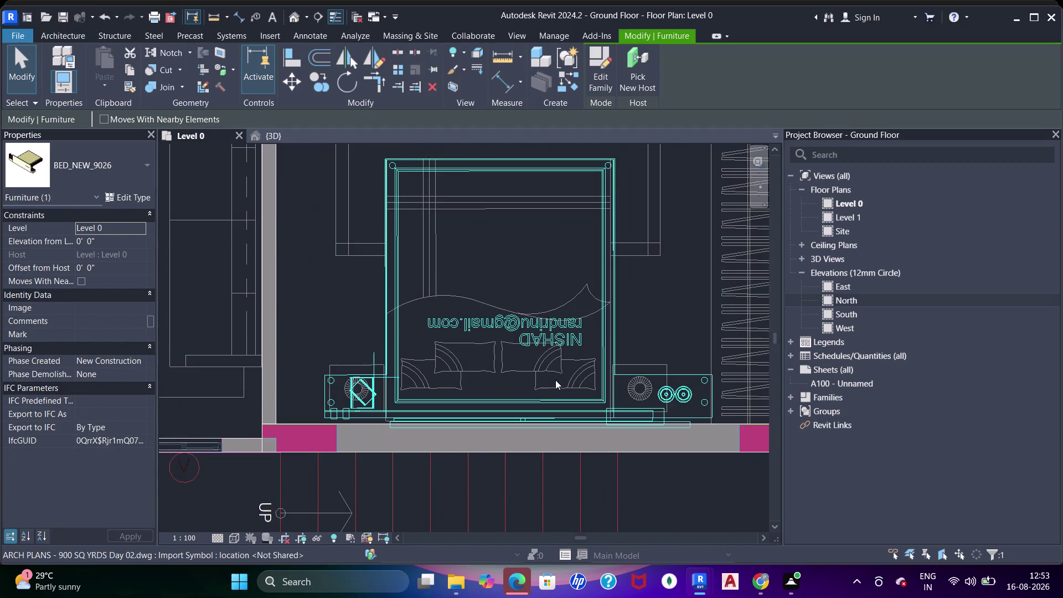
key(Up)
key(Up)
key(Up)
key(Left)
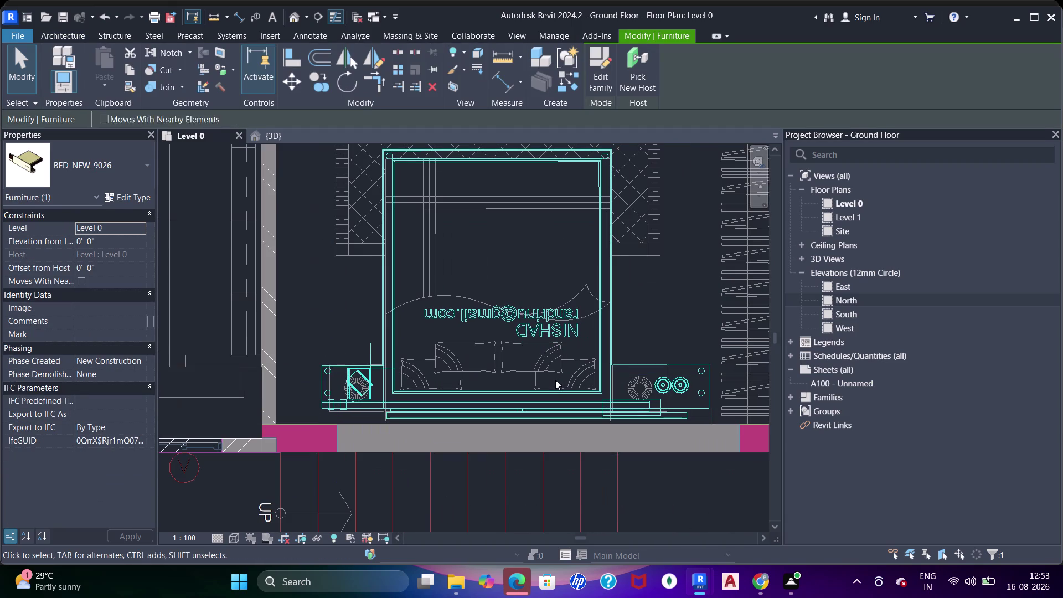
key(Left)
key(Down)
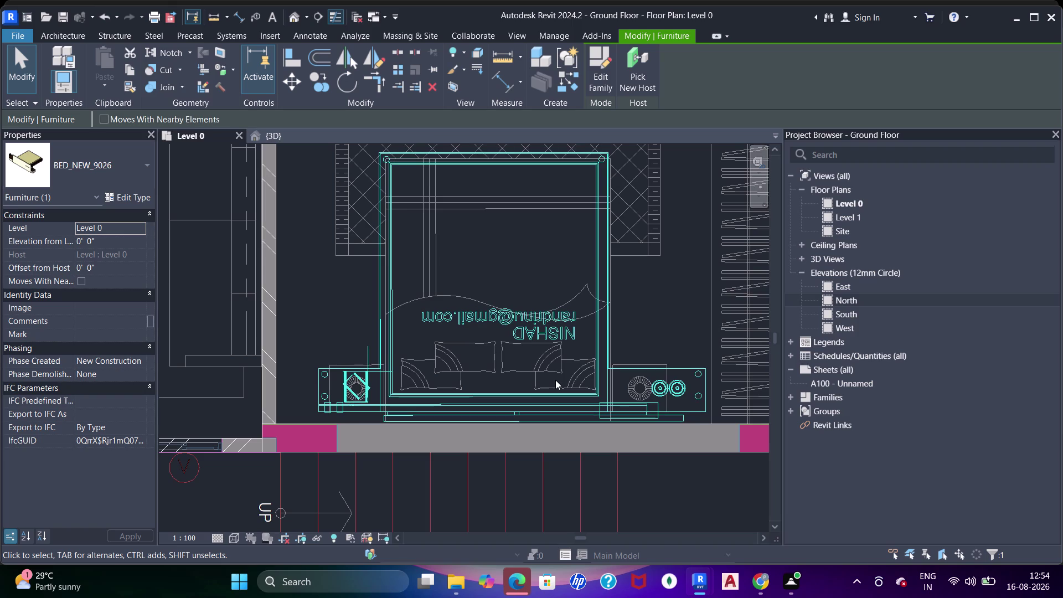
Pan around the plan to view the neighbouring units and bedroom.
scroll(down, 3)
middle_drag(413, 304, 505, 335)
scroll(up, 3)
scroll(down, 3)
middle_drag(455, 312, 759, 304)
scroll(up, 3)
scroll(down, 3)
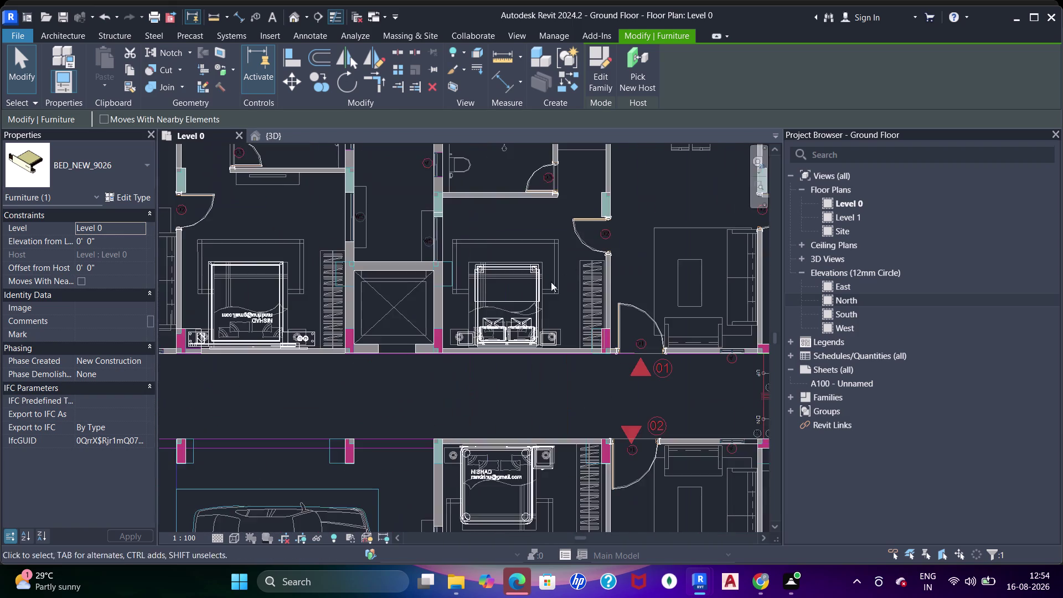
scroll(down, 3)
middle_drag(514, 288, 593, 277)
scroll(up, 3)
key(Escape)
Select the bed, nudge it up and right, then deselect it.
click(515, 325)
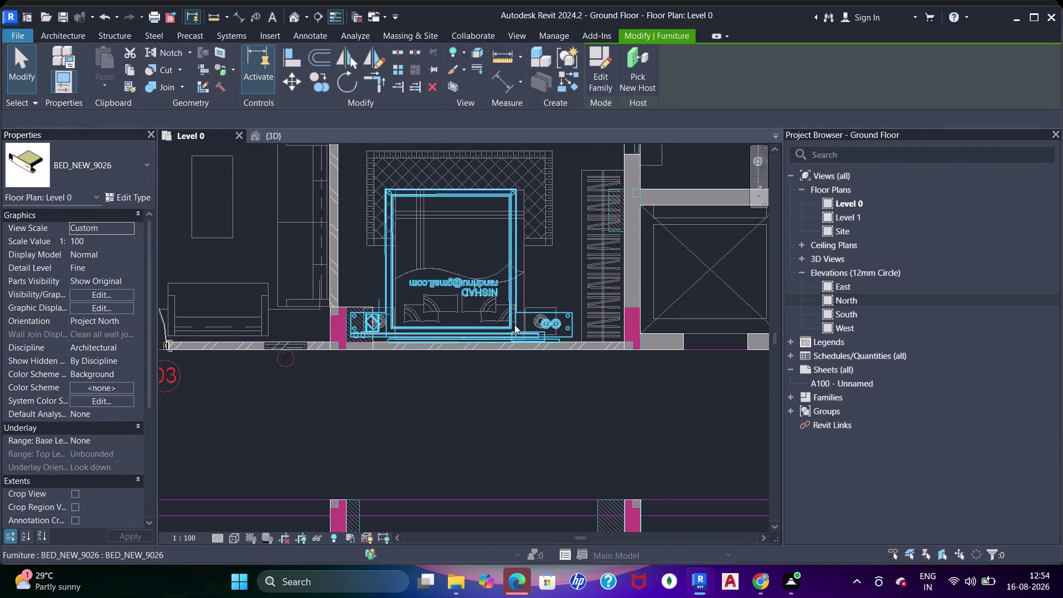
scroll(up, 3)
key(Up)
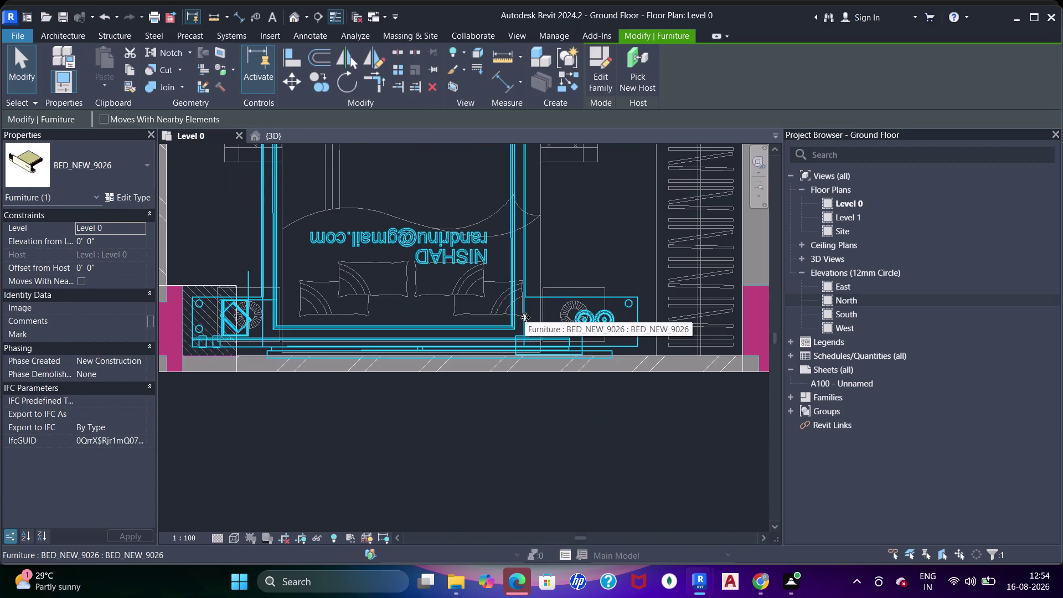
key(Up)
key(Up)
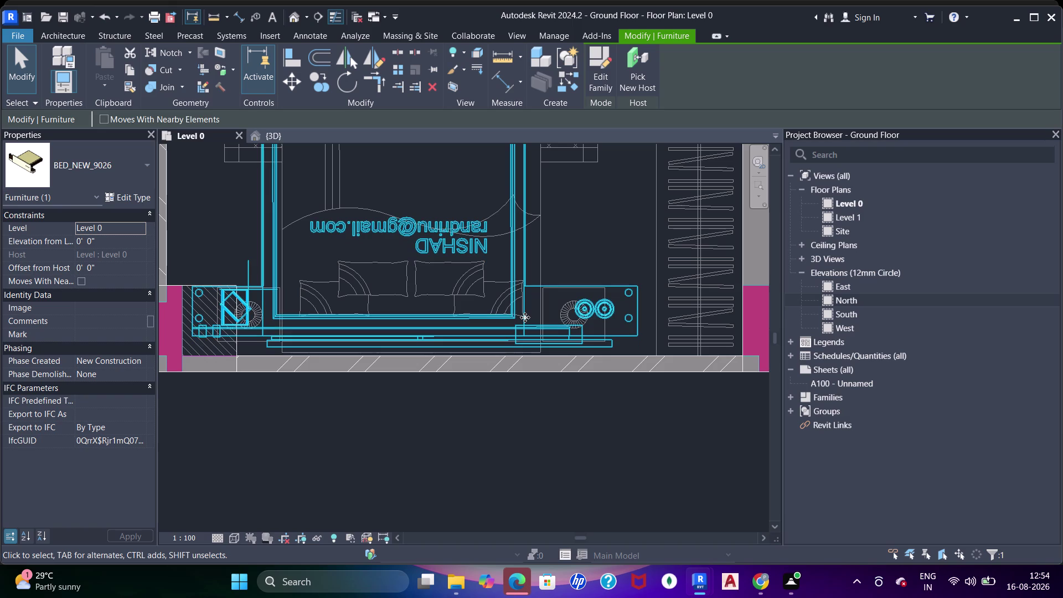
key(Right)
key(Escape)
Pan to the neighbouring bedrooms and start placing a component.
scroll(down, 3)
middle_drag(521, 291, 511, 367)
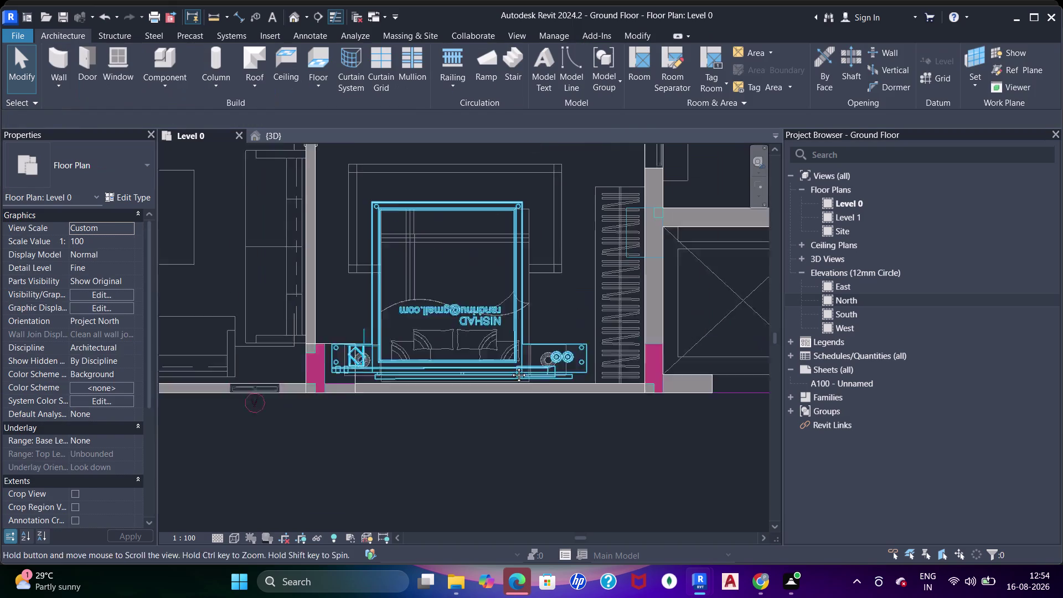
middle_drag(511, 366, 510, 367)
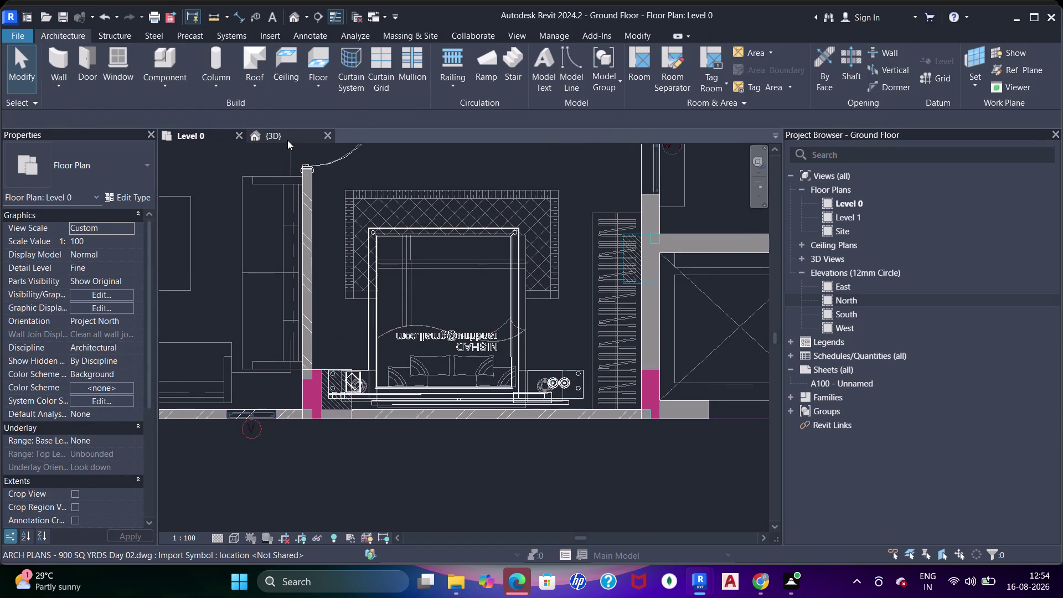
scroll(down, 3)
middle_drag(499, 283, 375, 304)
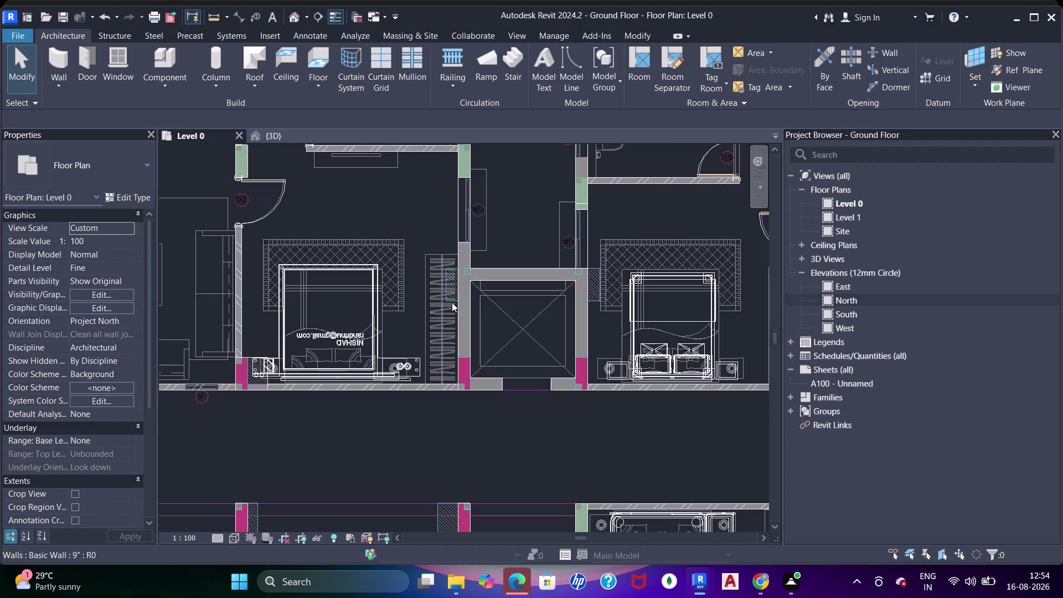
scroll(down, 3)
middle_drag(453, 314, 444, 323)
click(165, 66)
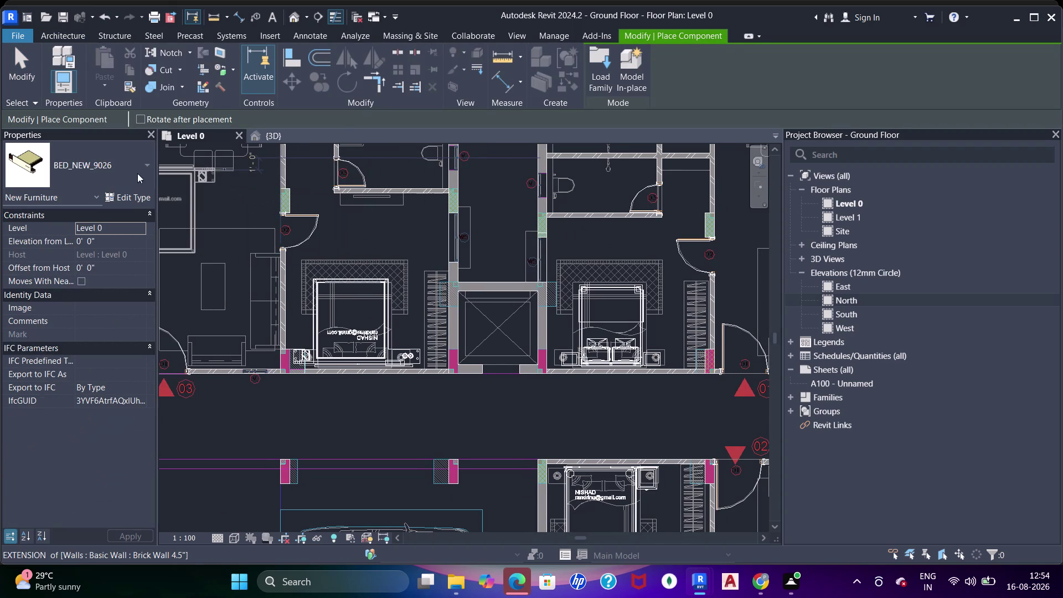
In the Load Family dialog, browse to the SHUBHAM CITY storage folder.
click(603, 75)
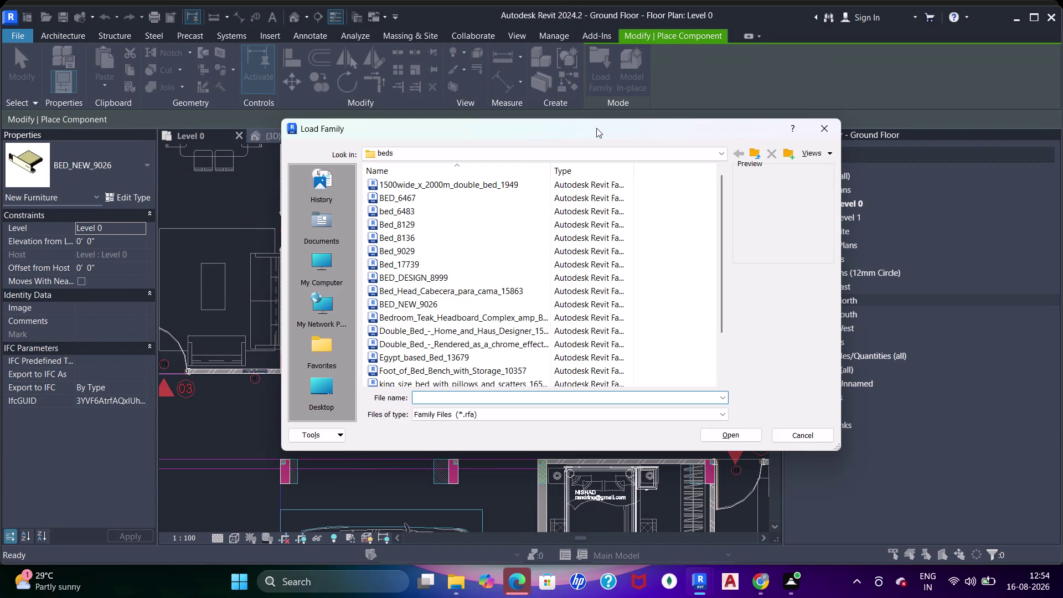
click(677, 156)
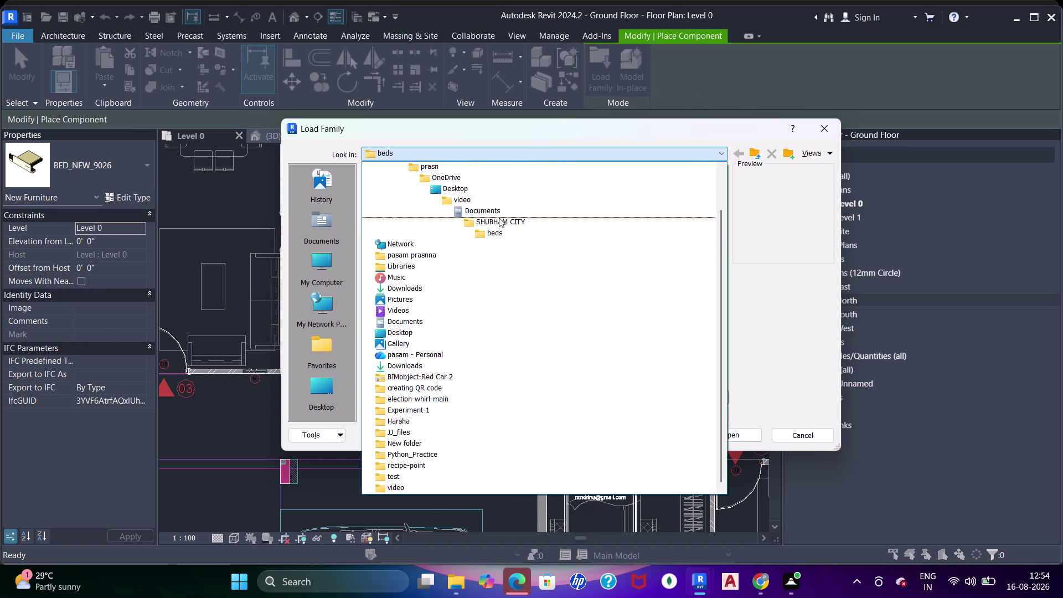
click(499, 218)
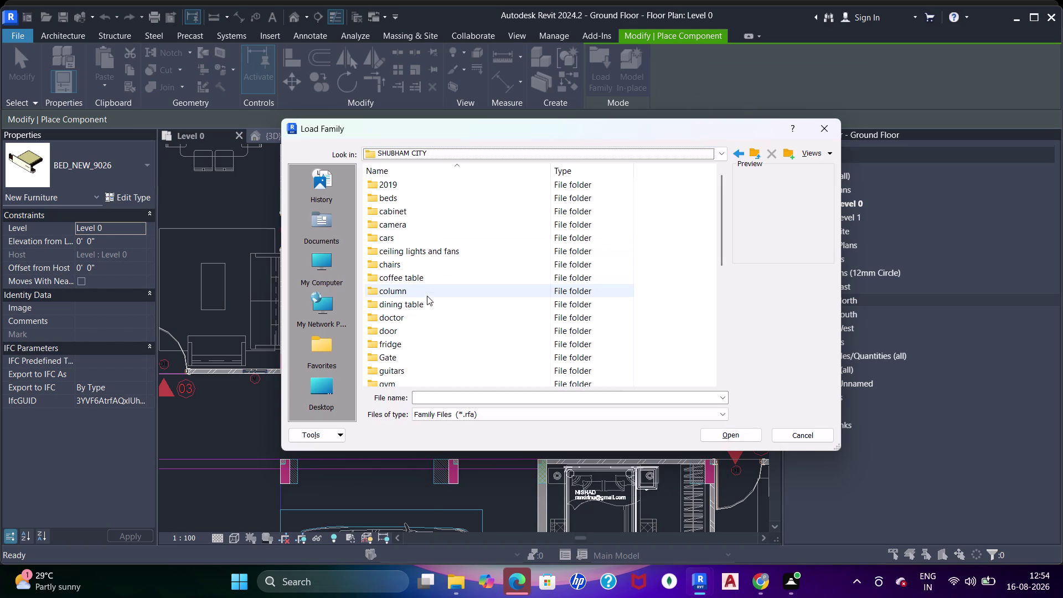
scroll(down, 3)
scroll(down, 3)
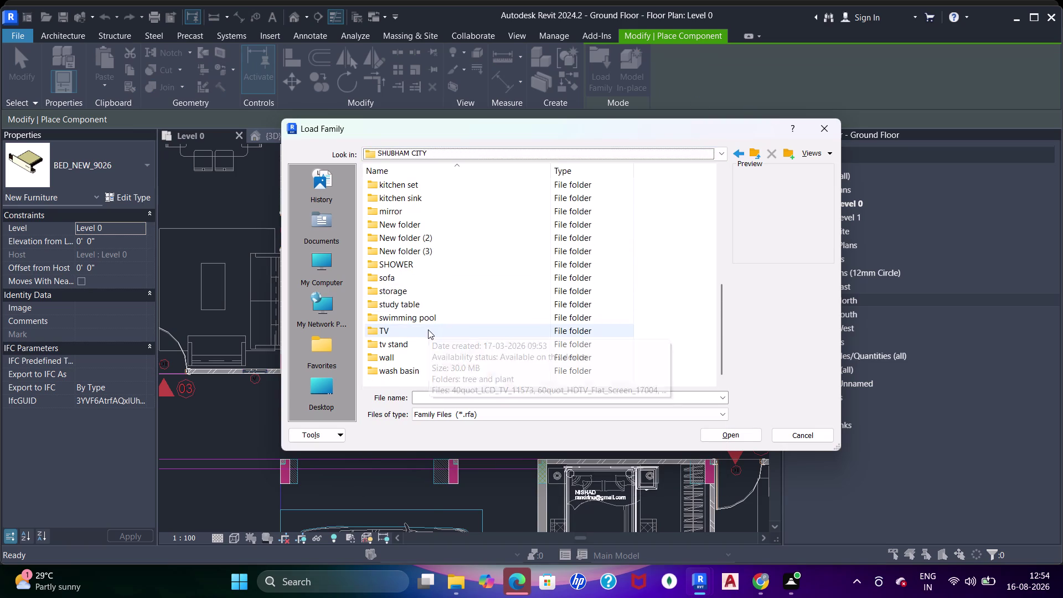
scroll(down, 3)
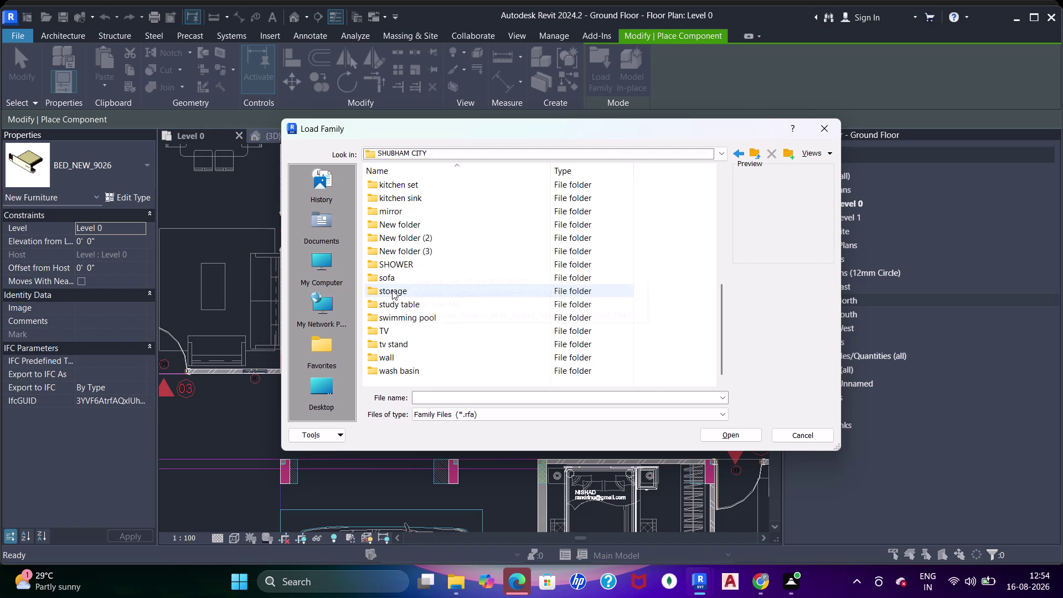
double_click(392, 290)
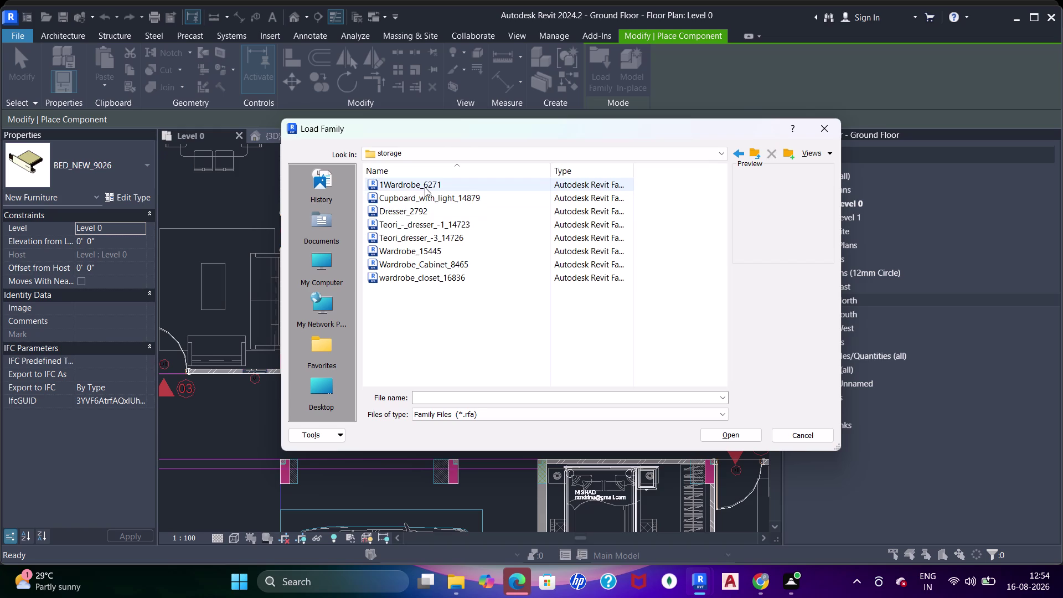
Preview the storage families and load 1Wardrobe_6271.rfa.
click(424, 187)
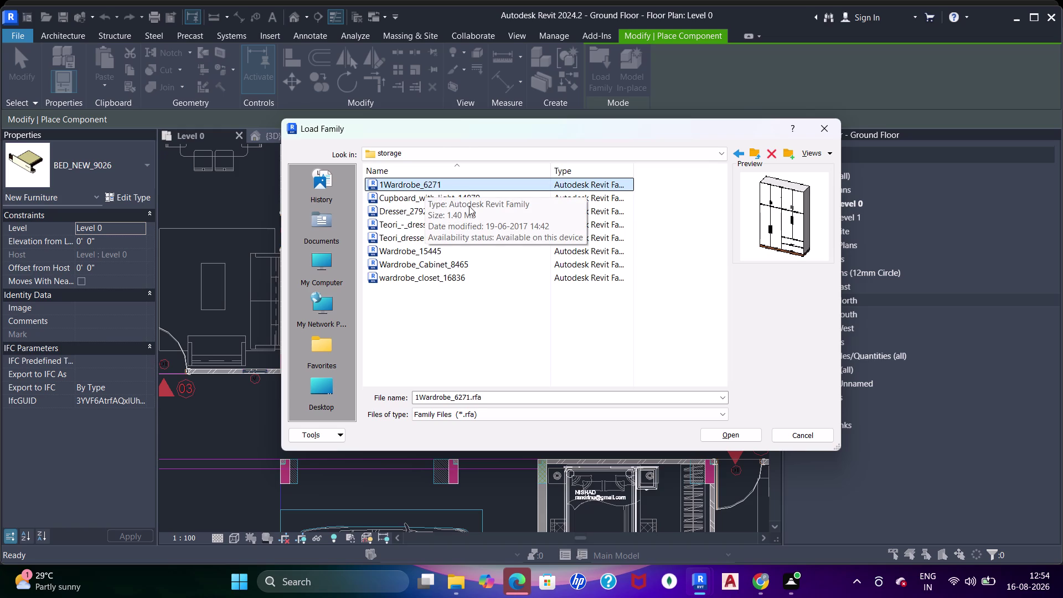
click(403, 198)
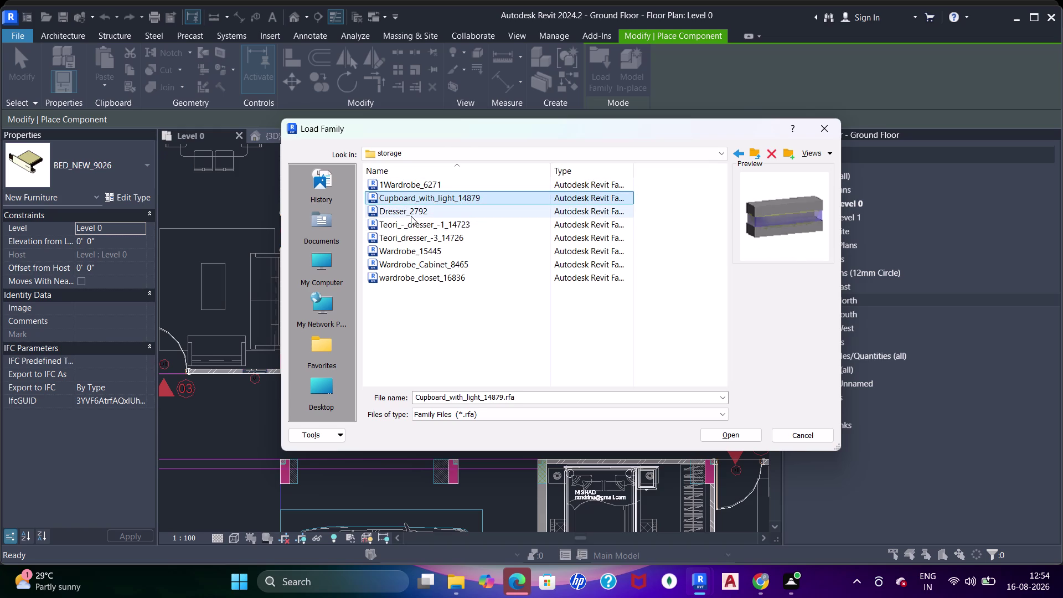
click(411, 216)
click(412, 223)
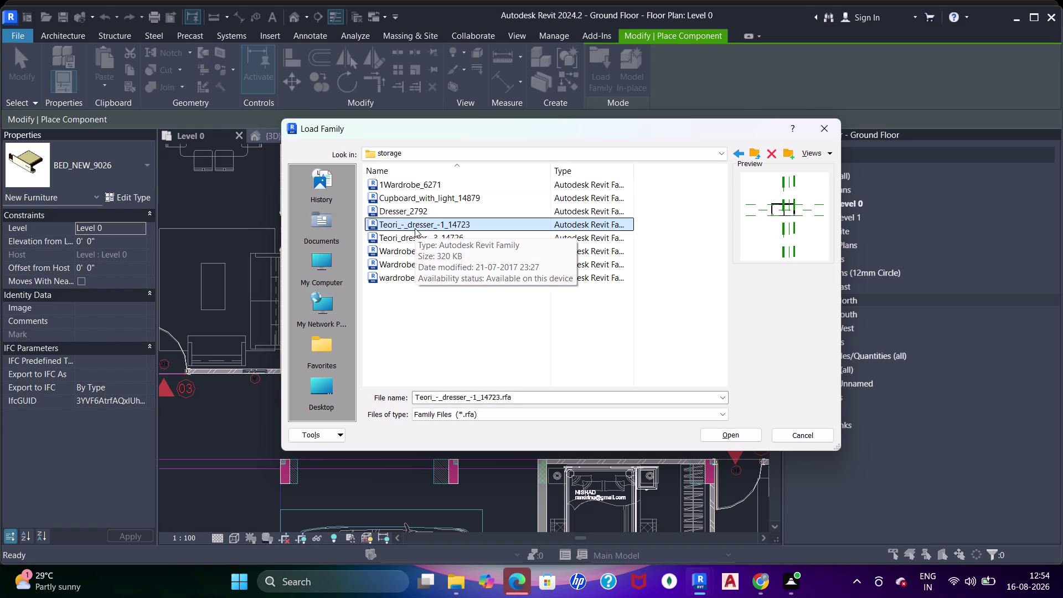
click(404, 236)
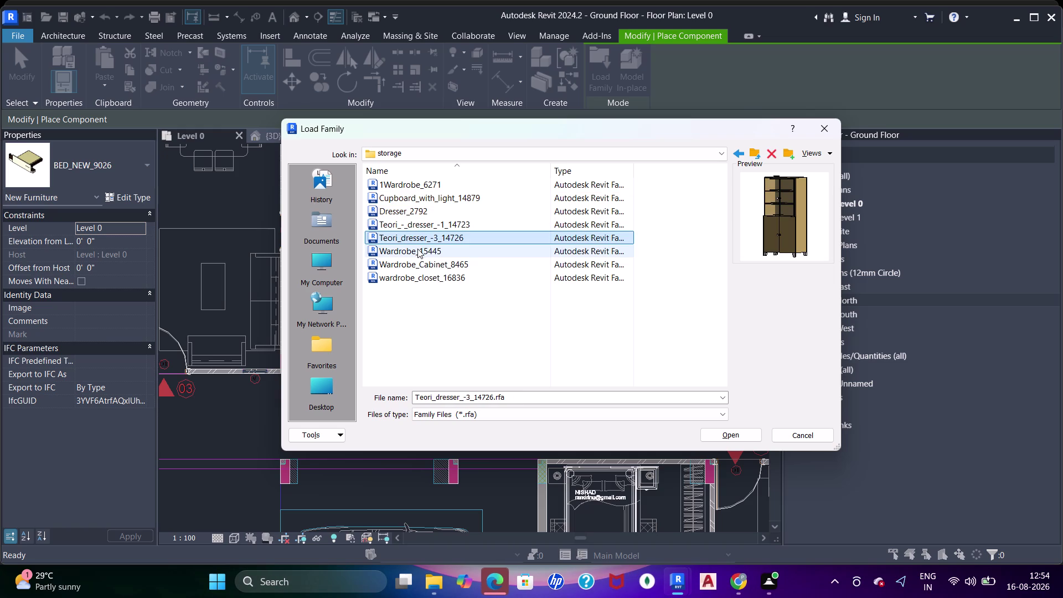
click(418, 249)
click(417, 261)
click(412, 275)
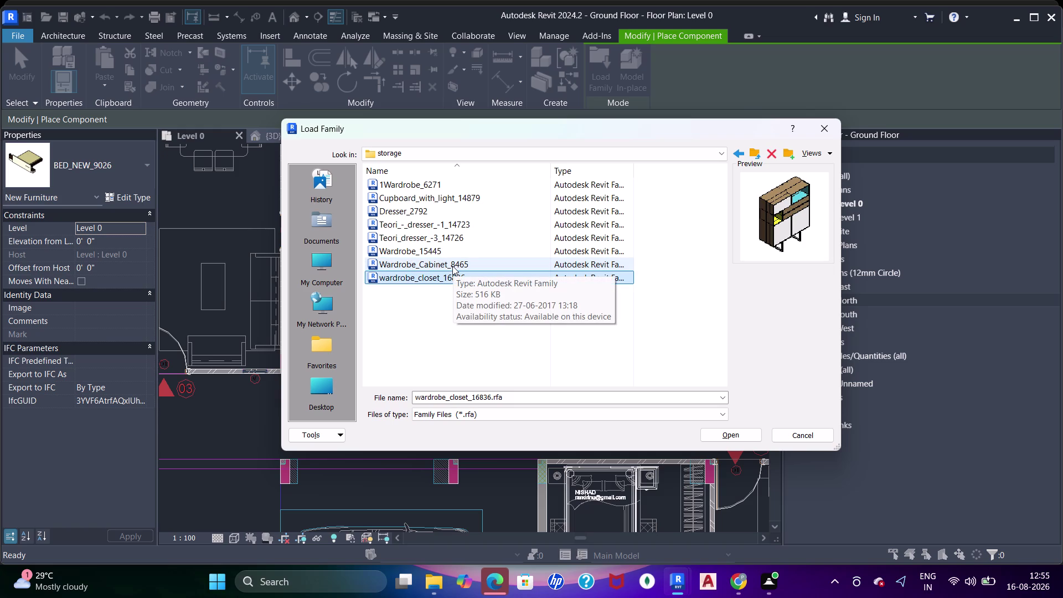
click(426, 222)
click(425, 214)
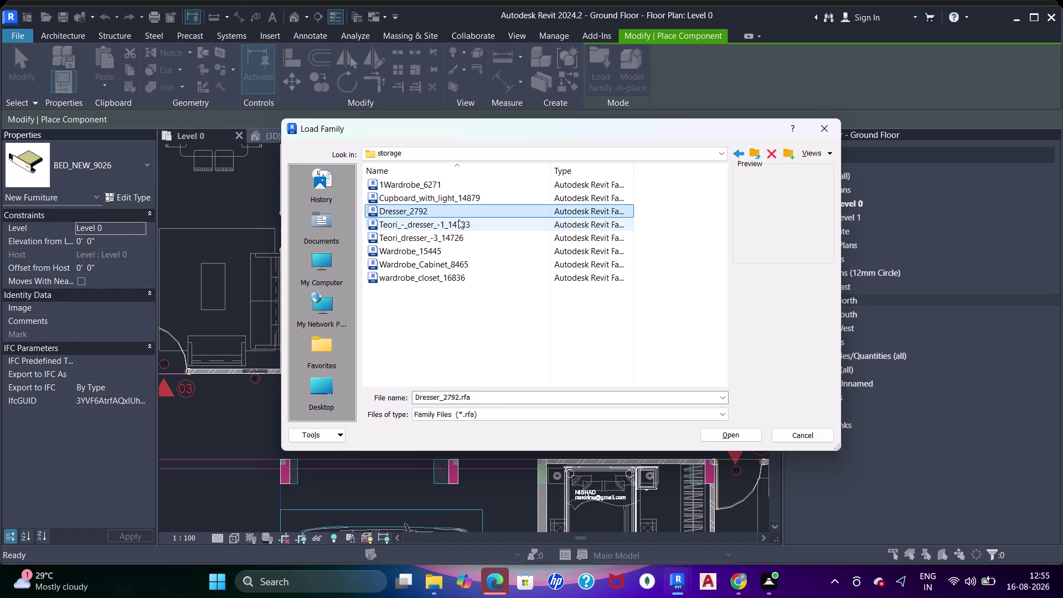
click(437, 193)
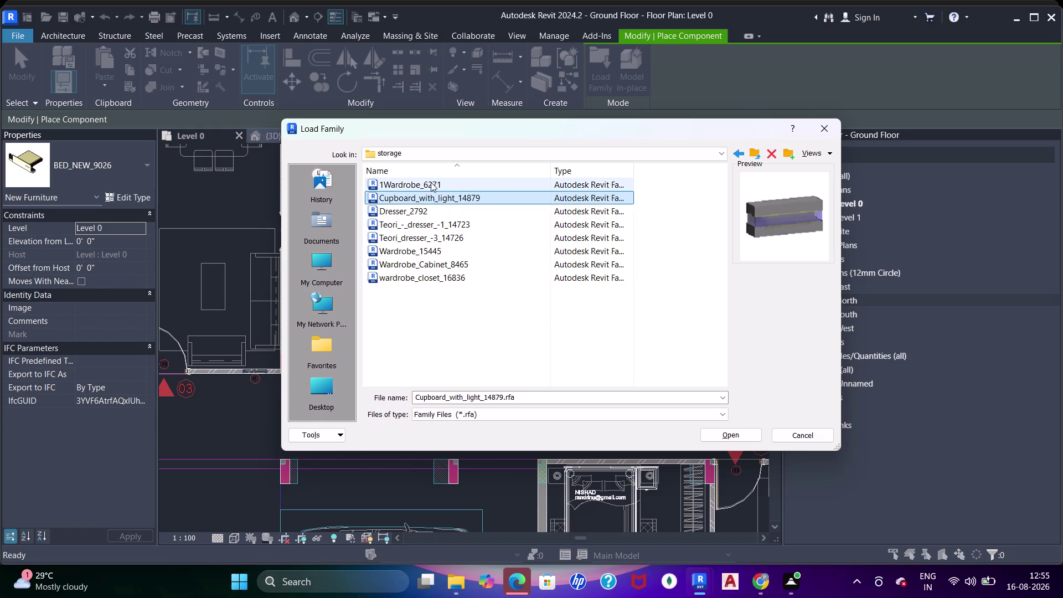
double_click(431, 183)
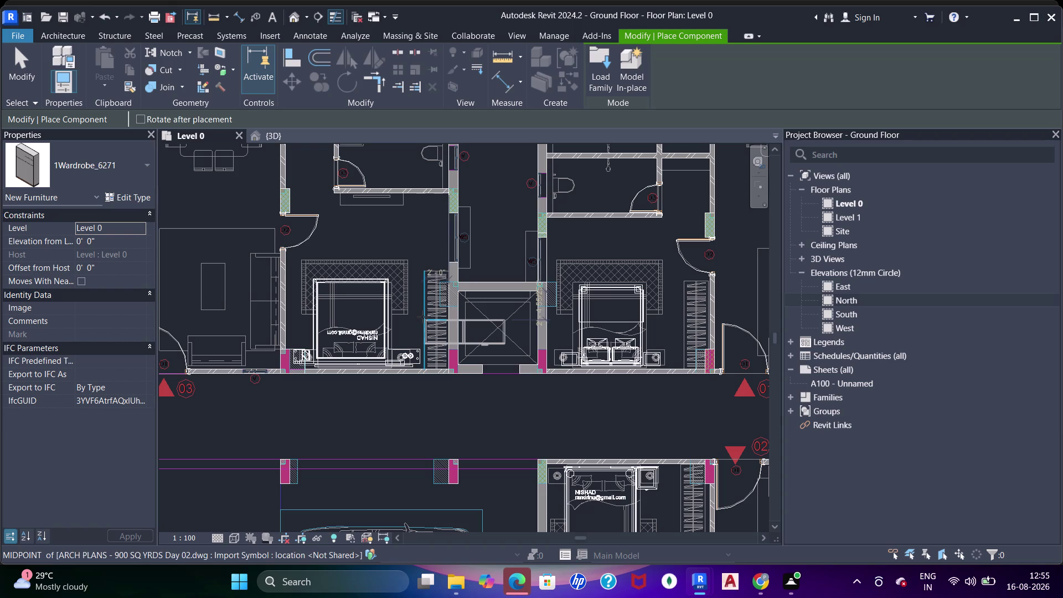
Rotate the wardrobe with the spacebar before placing it.
scroll(up, 3)
key(space)
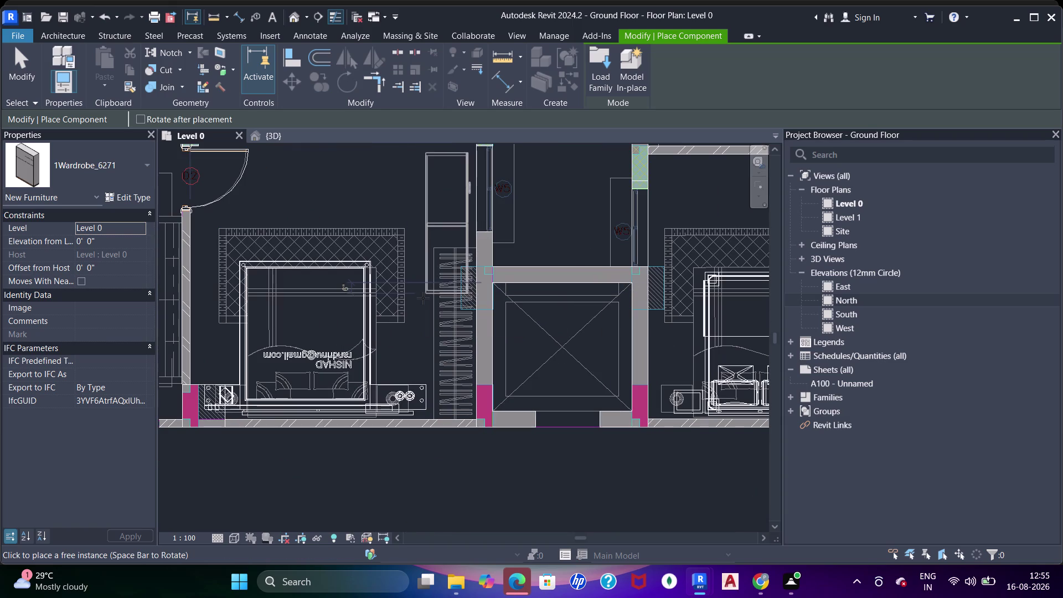
key(space)
key(space)
key(space)
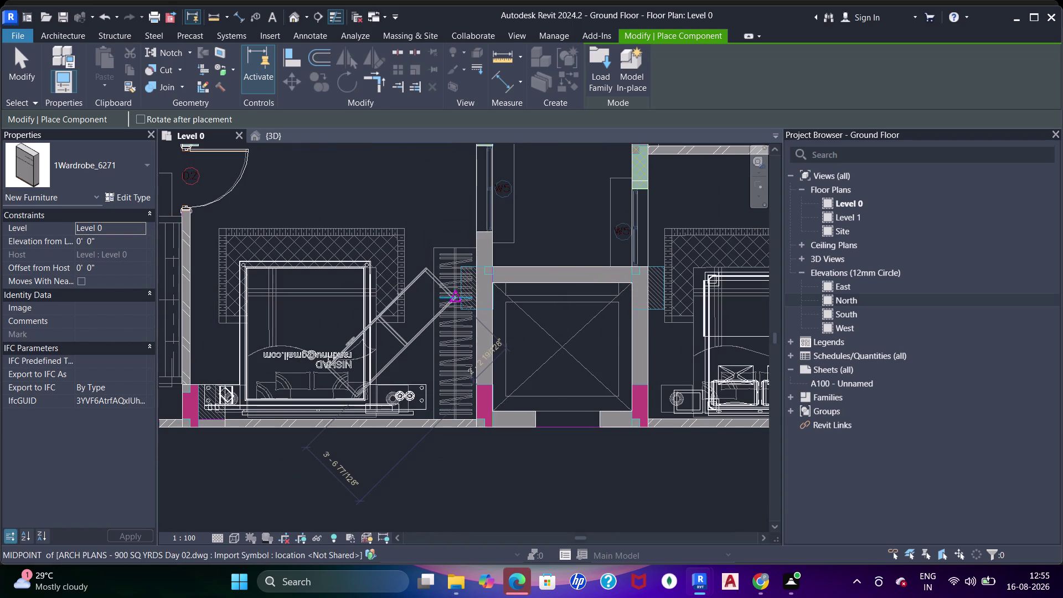
key(space)
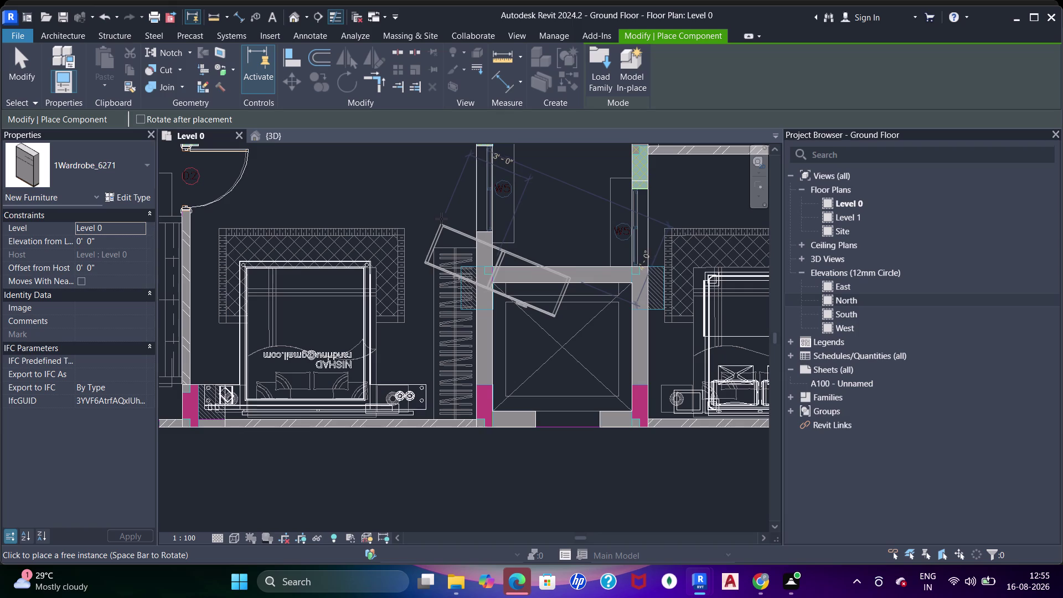
key(space)
key(space)
key(space)
key(space)
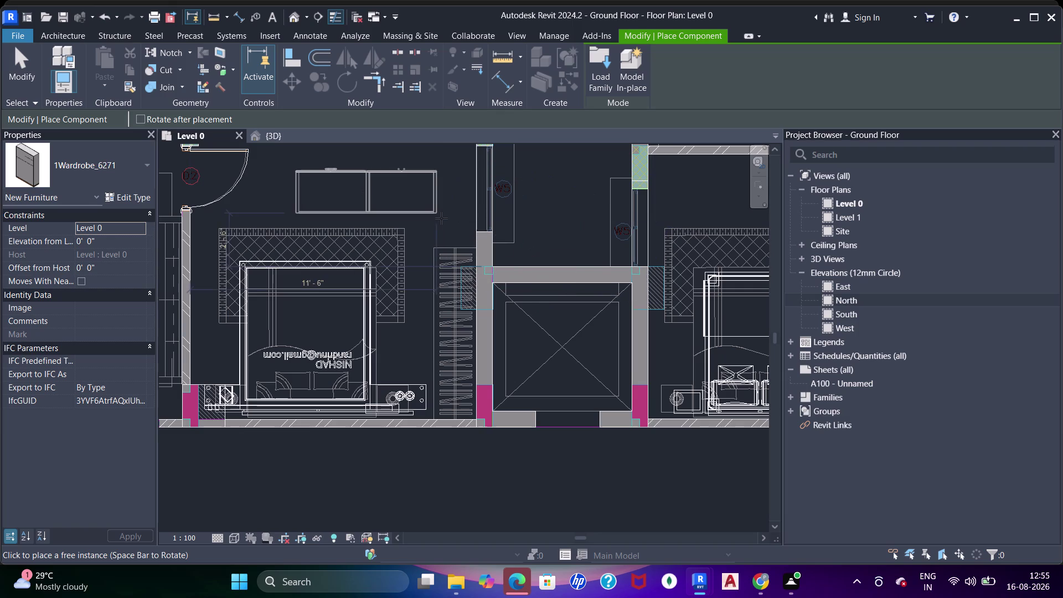
scroll(up, 3)
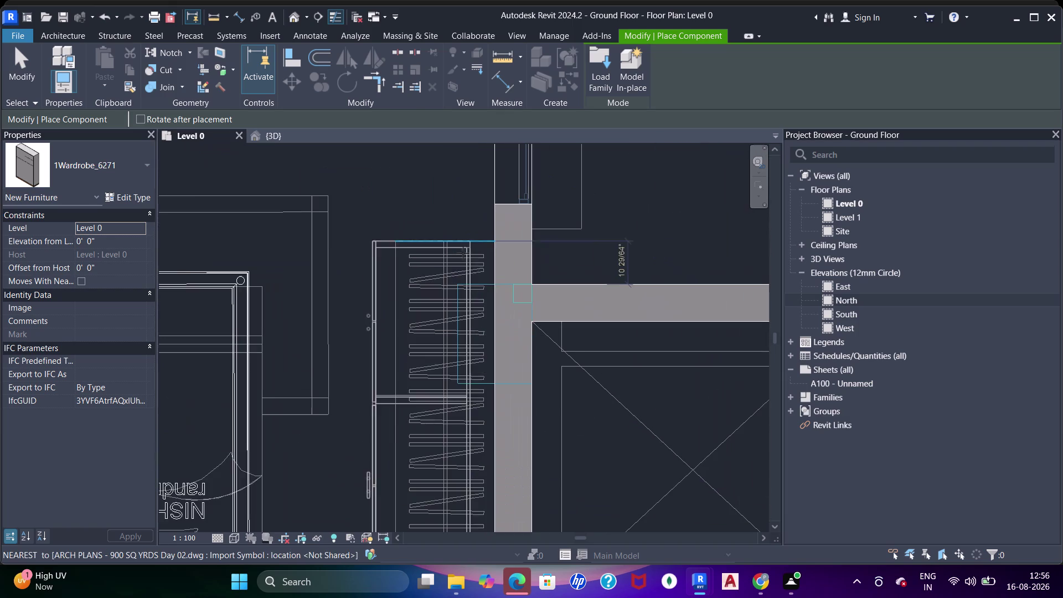
Pan the plan and place the wardrobe against the wall beside the bed.
click(481, 248)
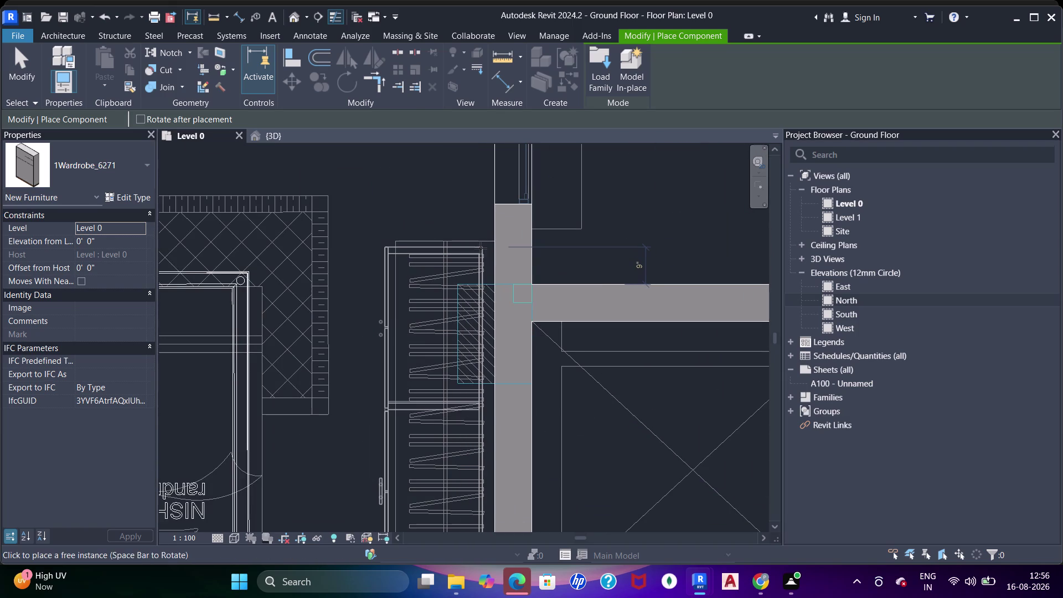
scroll(down, 3)
middle_drag(477, 242, 463, 204)
scroll(down, 3)
middle_click(466, 198)
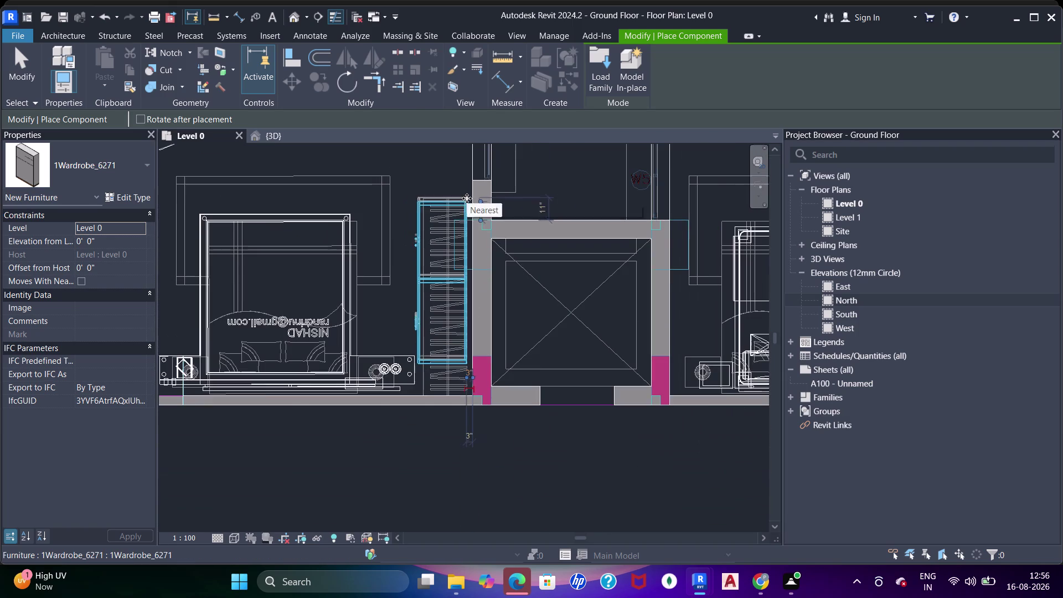
scroll(up, 3)
key(Escape)
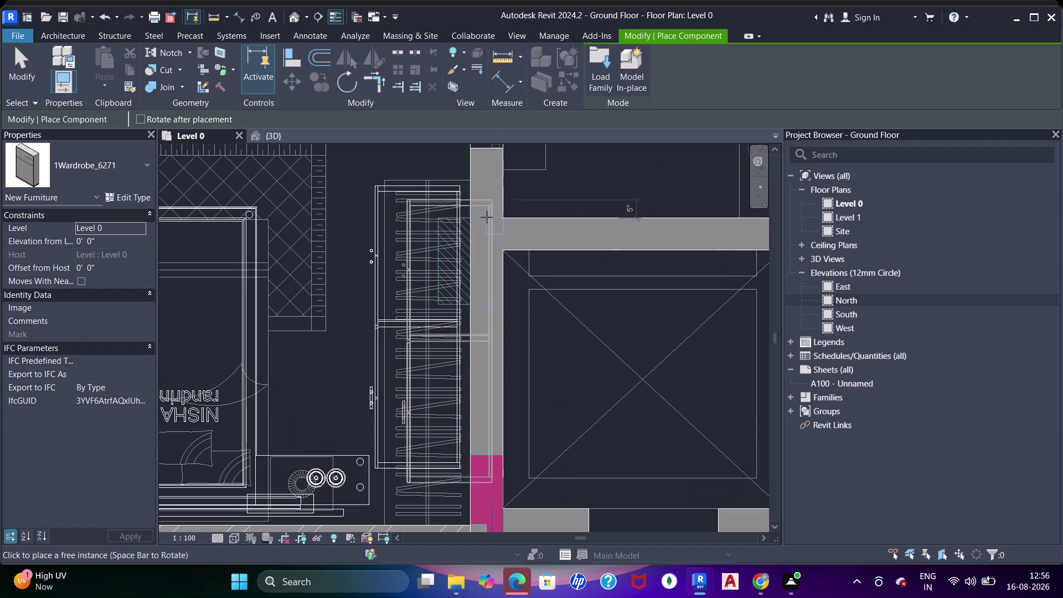
key(Escape)
key(Escape)
key(Escape)
click(403, 327)
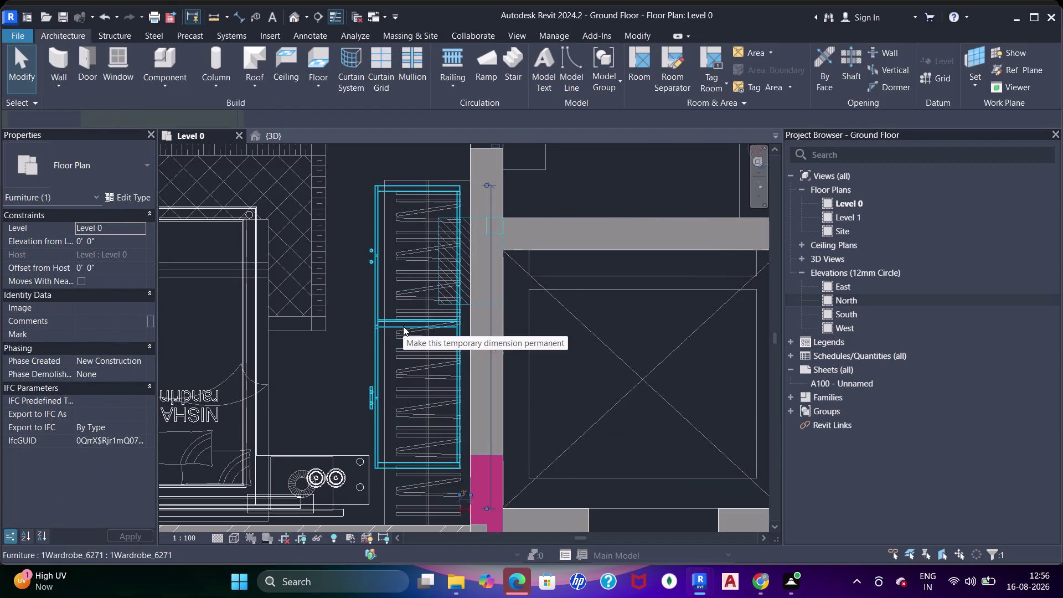
Nudge the wardrobe down until flush with the wall, then deselect it.
key(Right)
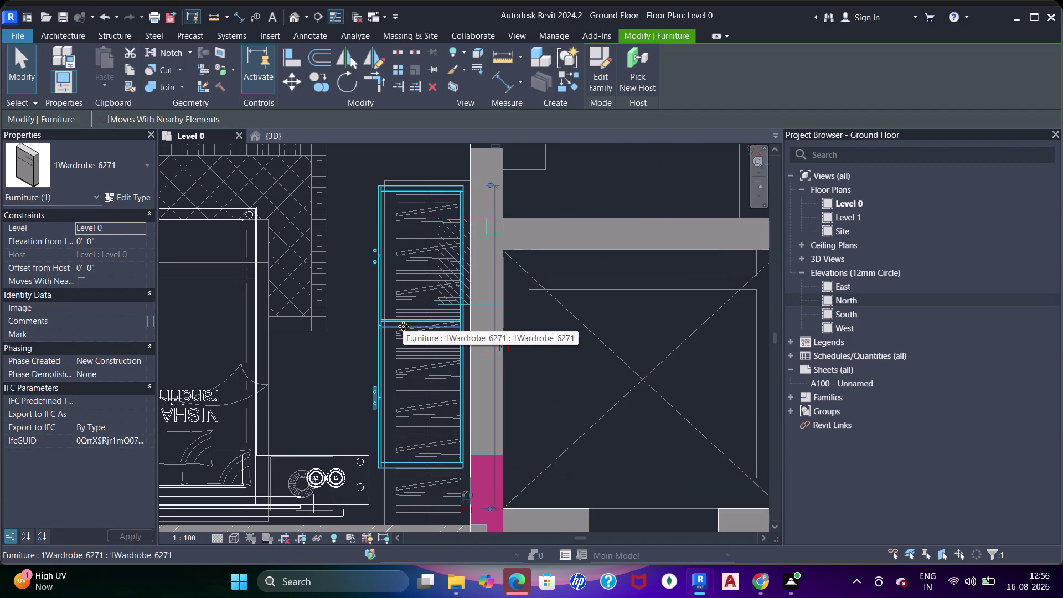
key(Down)
key(Down)
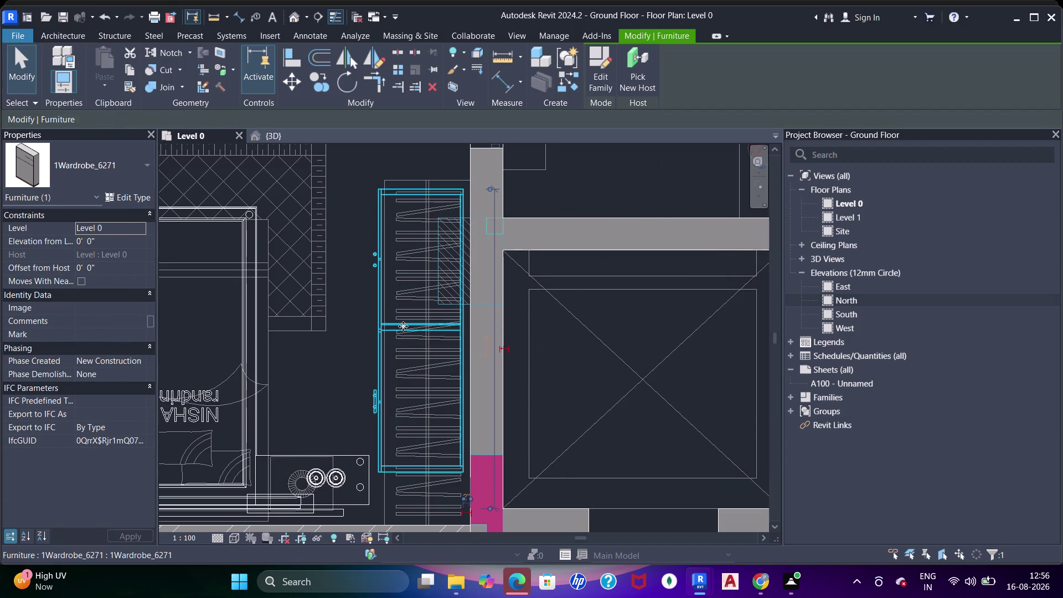
key(Down)
key(Down)
key(Down)
key(Down)
key(Down)
key(Down)
key(Down)
key(Down)
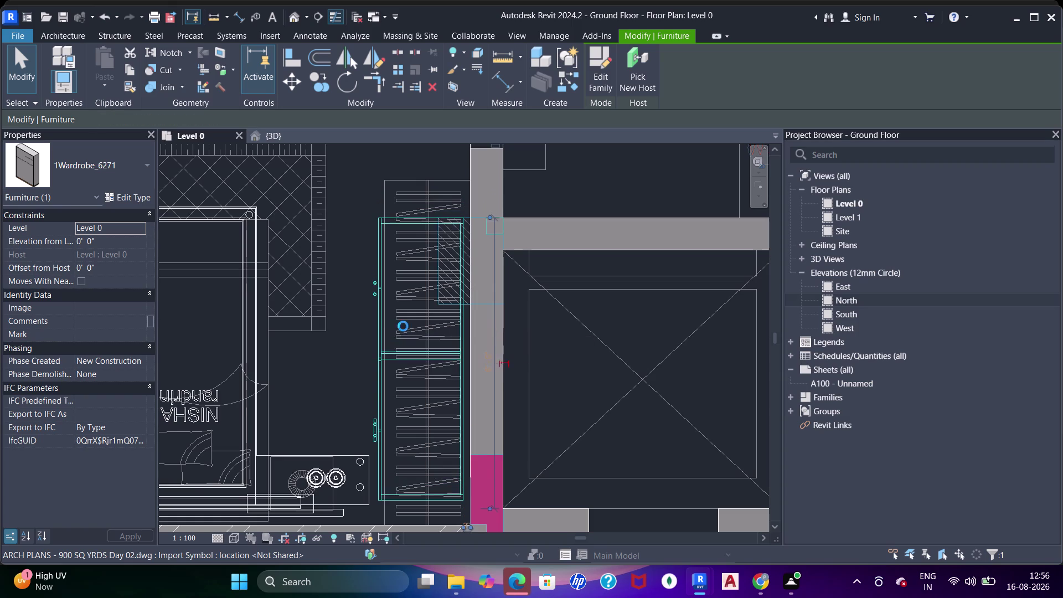
key(Down)
key(Down)
key(Right)
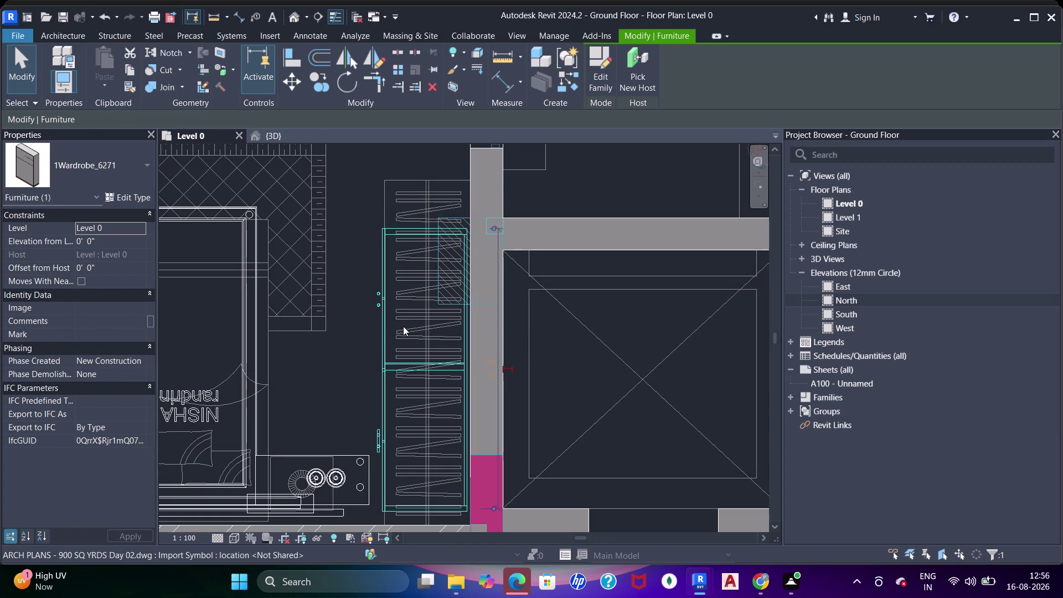
key(Down)
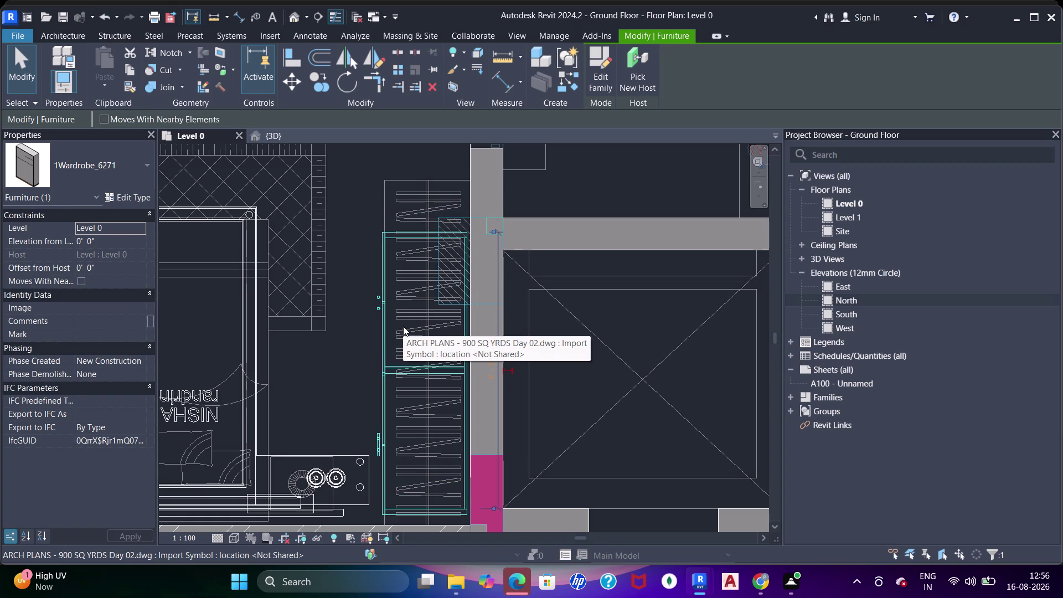
key(Escape)
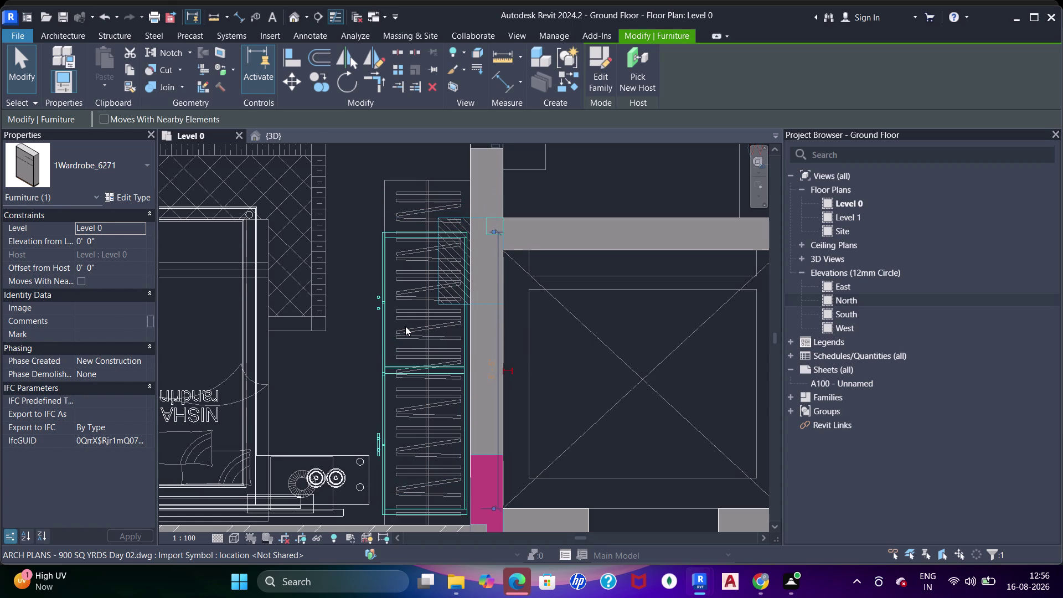
scroll(down, 3)
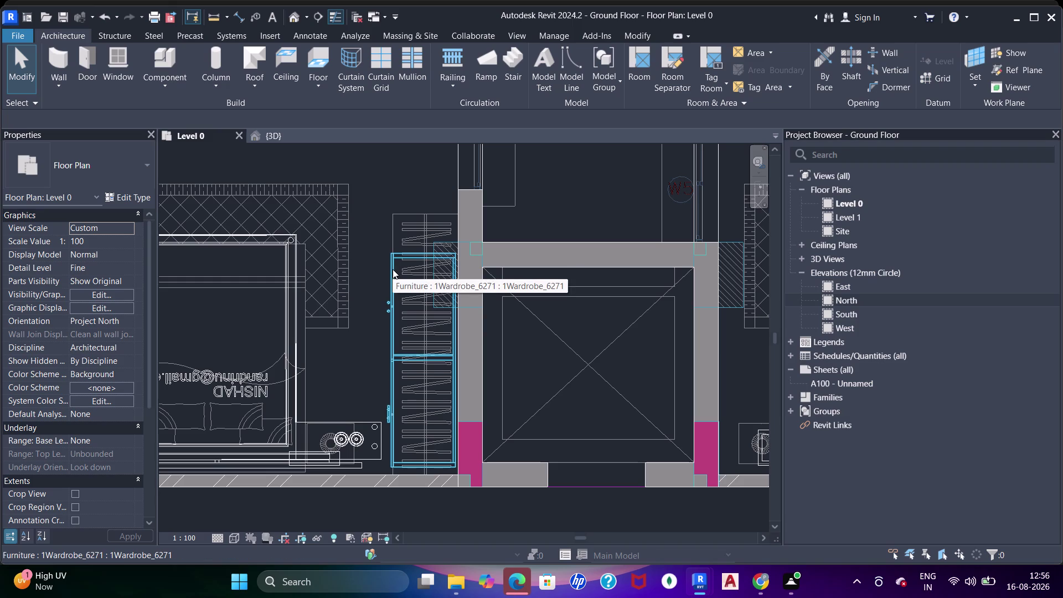
Select the wardrobe, start a multiple Copy, and pick its corner as the base point.
key(Escape)
click(396, 279)
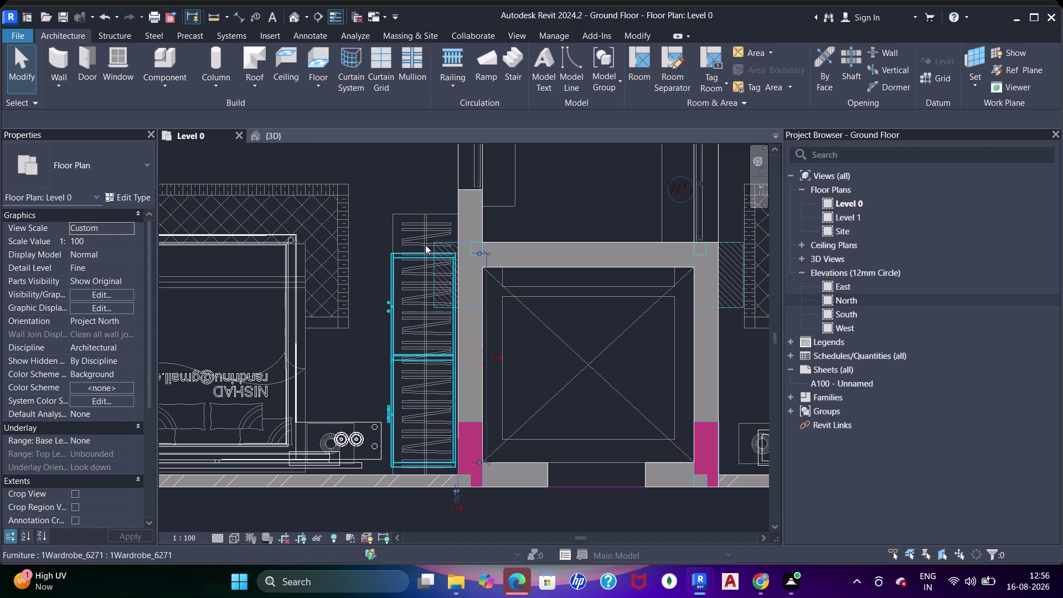
click(323, 79)
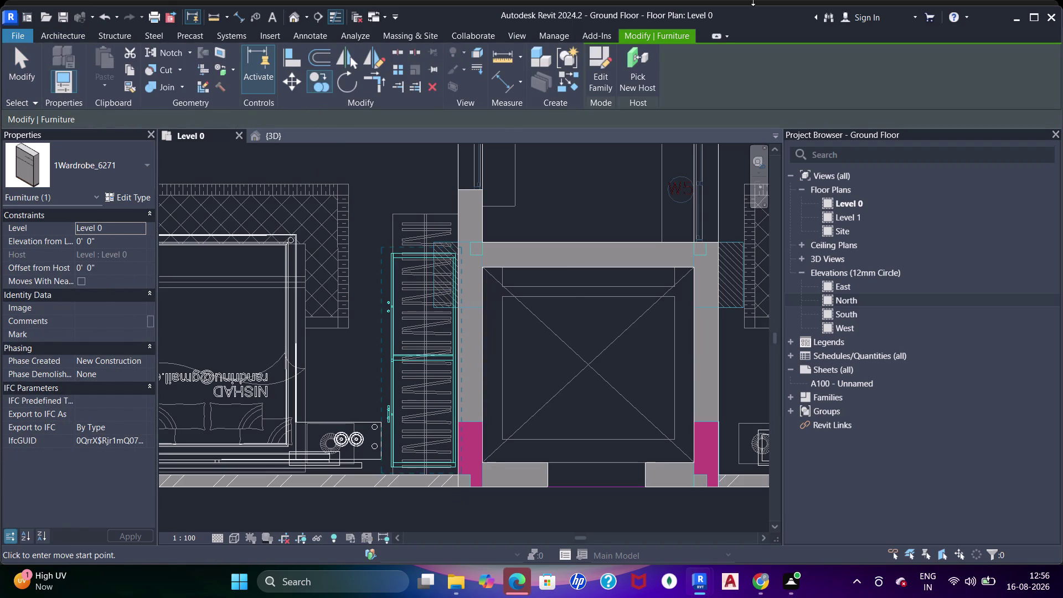
scroll(down, 3)
middle_drag(512, 285, 531, 329)
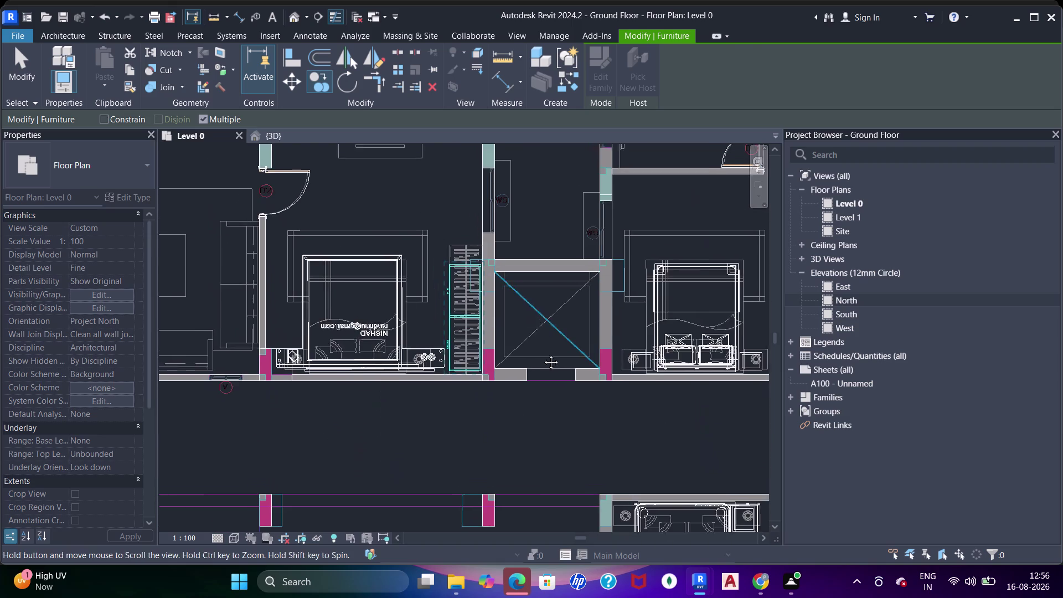
middle_drag(532, 329, 543, 356)
scroll(down, 3)
middle_drag(498, 321, 556, 357)
scroll(down, 3)
middle_drag(556, 282, 556, 301)
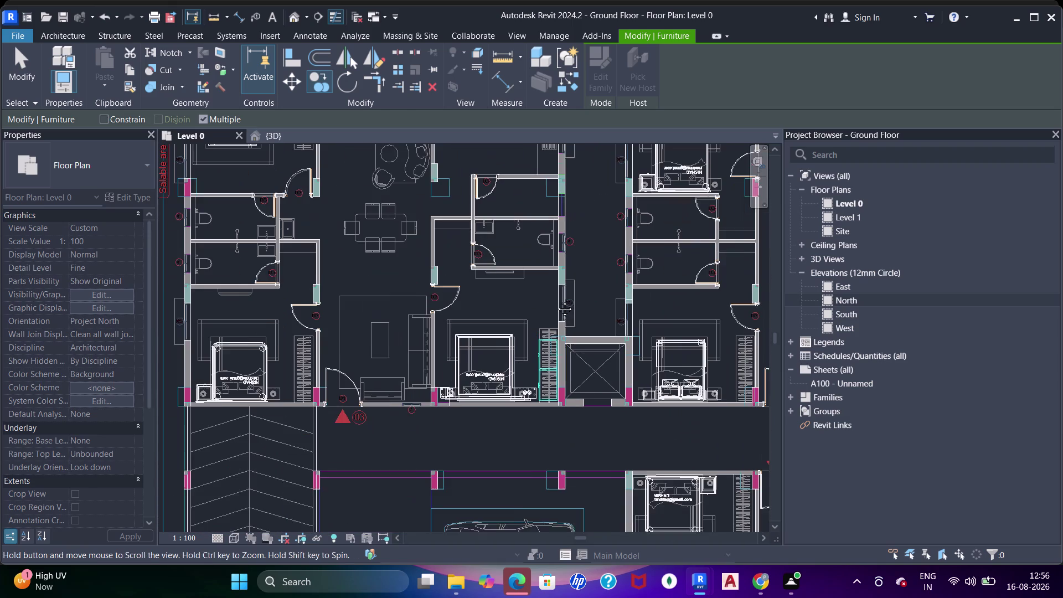
middle_drag(556, 301, 557, 301)
scroll(up, 3)
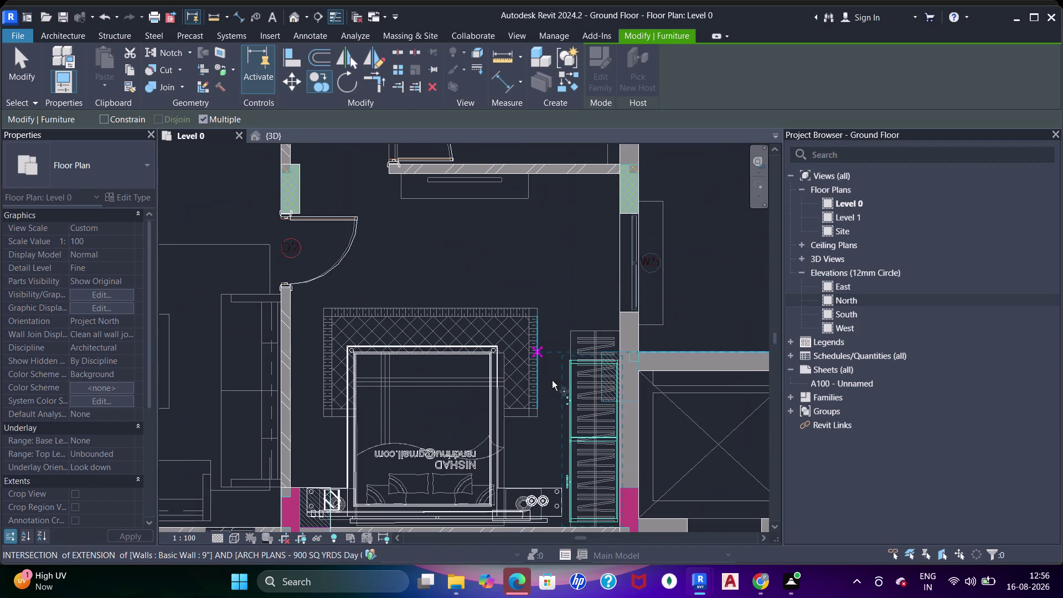
click(571, 362)
Place wardrobe copies against the bedroom walls of two neighbouring units.
middle_drag(324, 344, 523, 306)
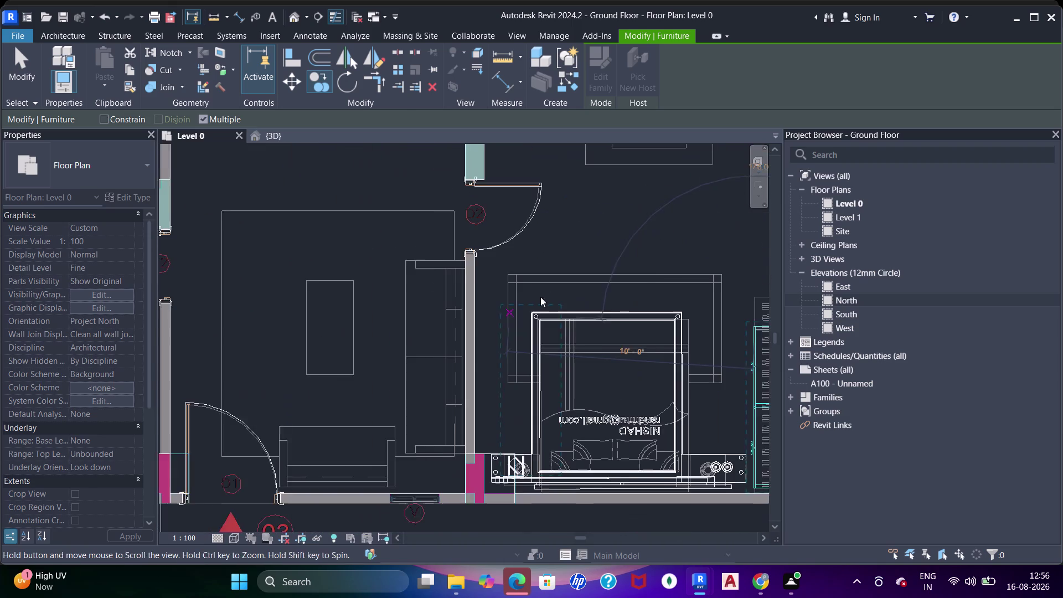
middle_drag(439, 326, 603, 309)
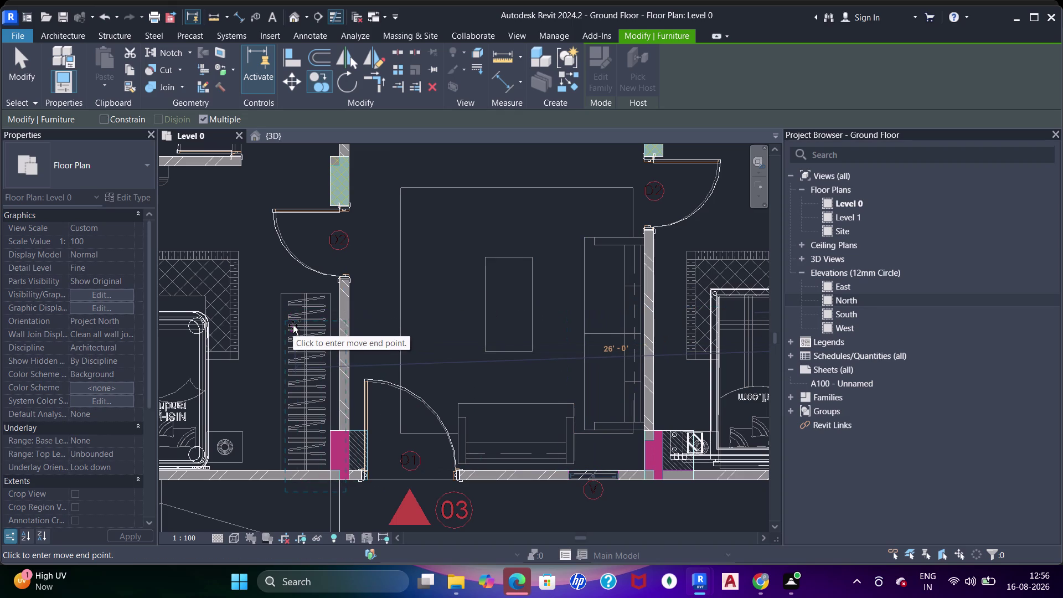
scroll(up, 3)
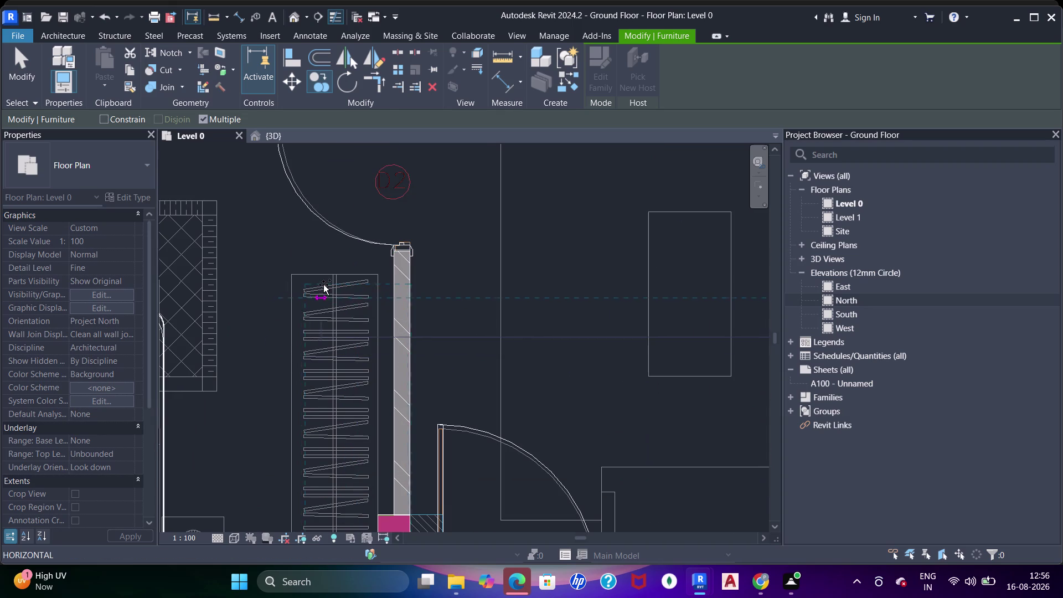
click(303, 272)
scroll(down, 3)
middle_drag(328, 290, 288, 255)
scroll(down, 3)
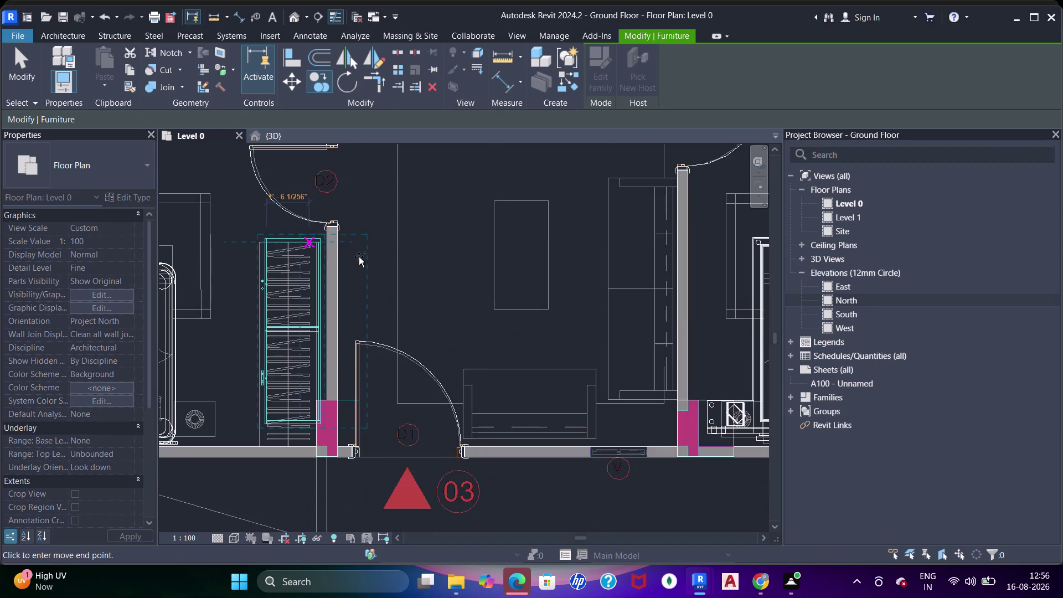
middle_click(363, 257)
scroll(down, 3)
middle_drag(432, 259, 425, 190)
scroll(up, 3)
scroll(down, 3)
middle_drag(475, 268, 432, 267)
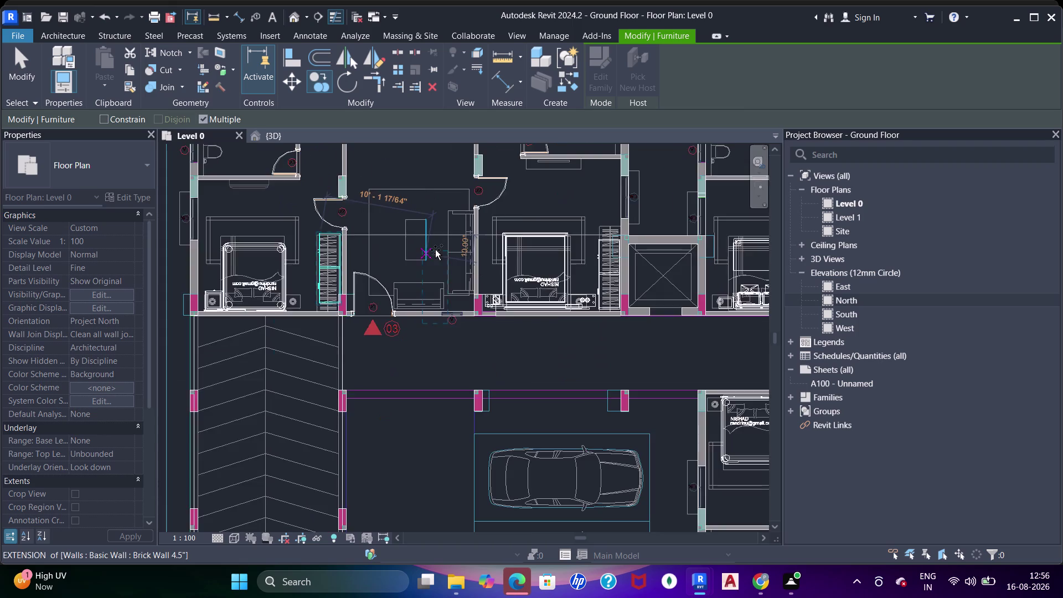
middle_drag(432, 268, 430, 417)
scroll(up, 3)
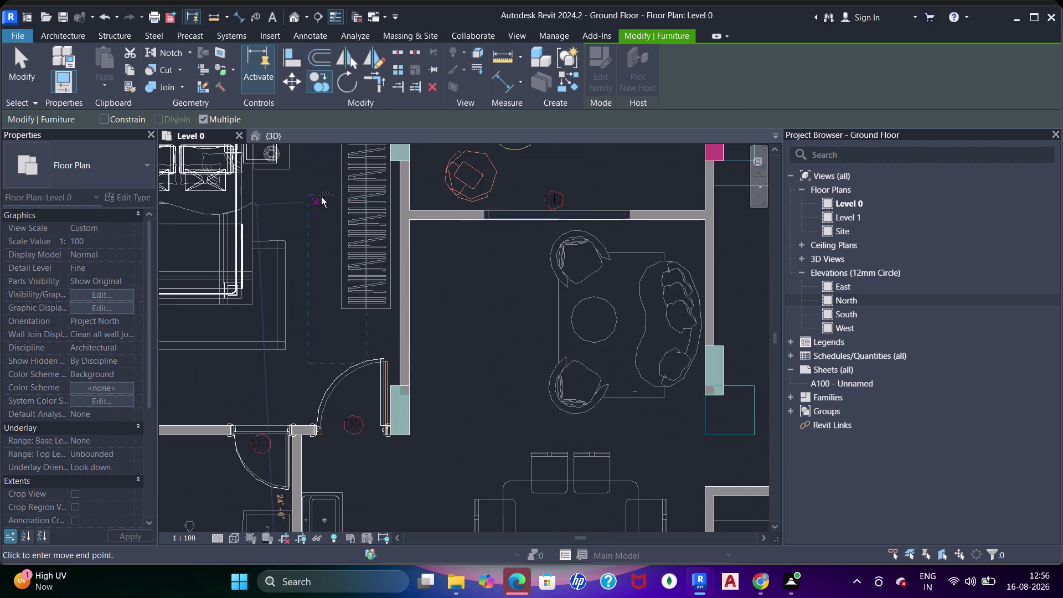
middle_drag(359, 176, 344, 249)
click(343, 223)
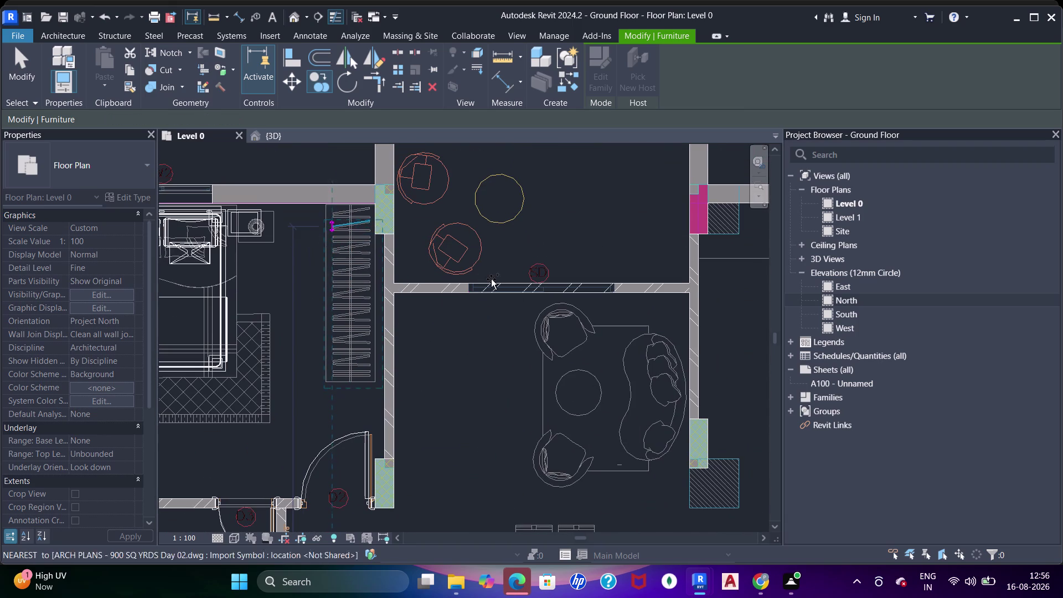
Place wardrobe copies in the right-hand unit's bedroom and the bedroom left of the stairs.
scroll(down, 3)
middle_drag(518, 285, 396, 277)
middle_drag(523, 281, 390, 272)
middle_drag(584, 284, 309, 243)
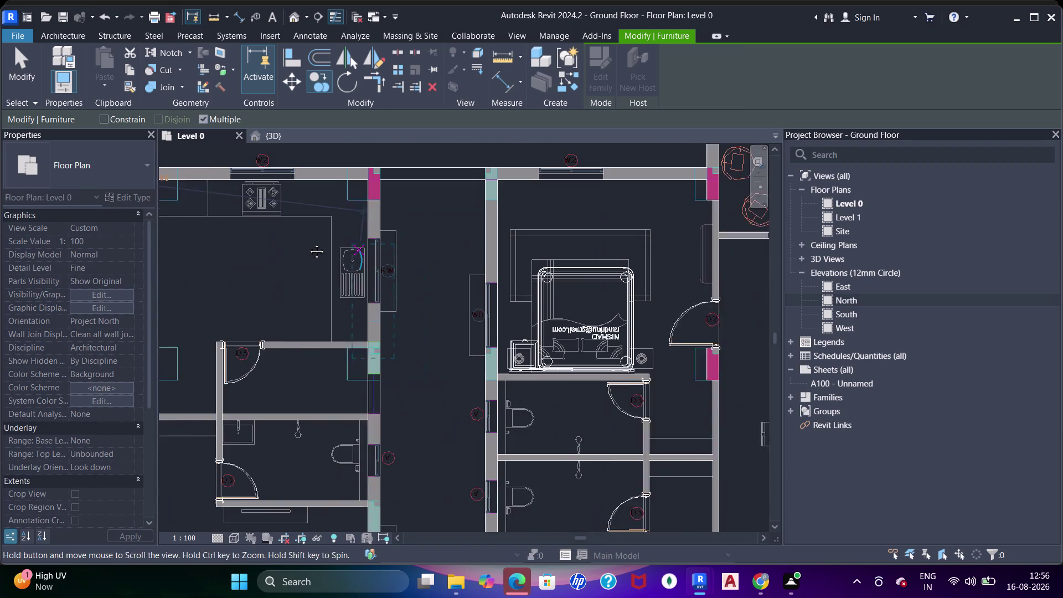
middle_drag(604, 284, 418, 276)
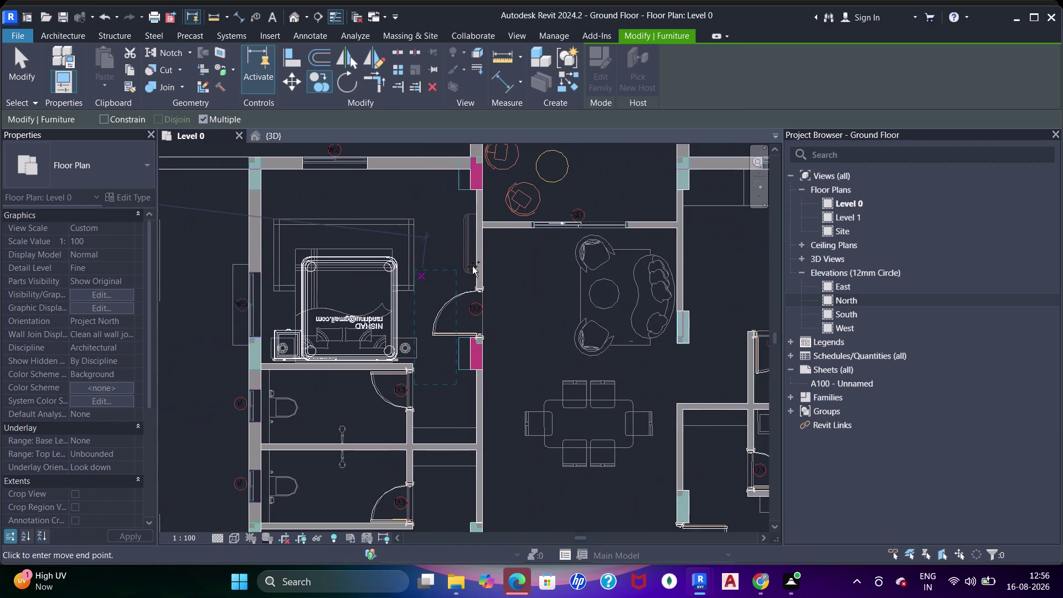
scroll(down, 3)
middle_drag(572, 312, 364, 297)
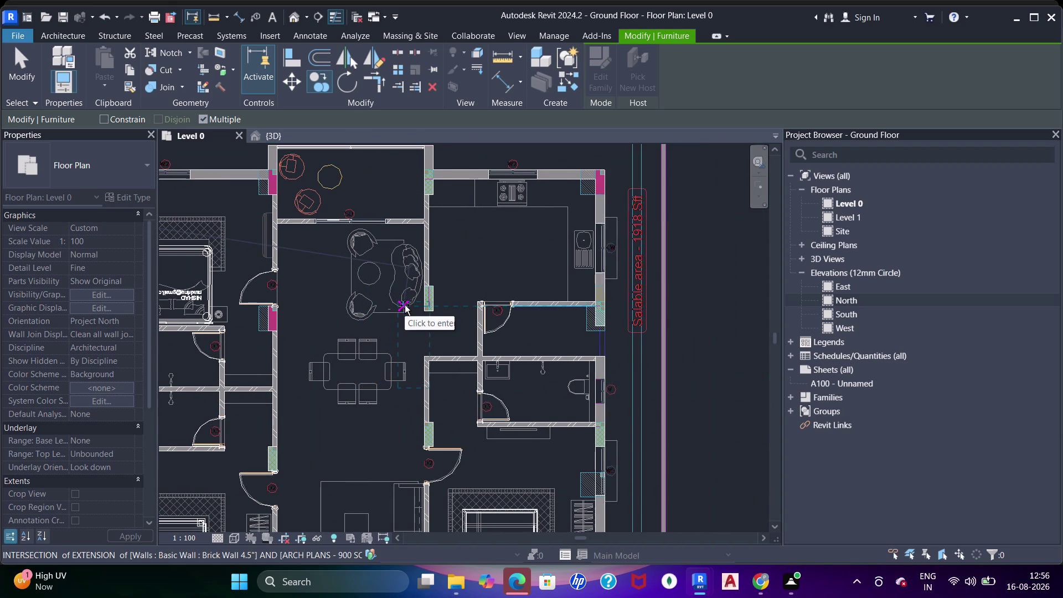
middle_drag(548, 393, 508, 245)
scroll(up, 3)
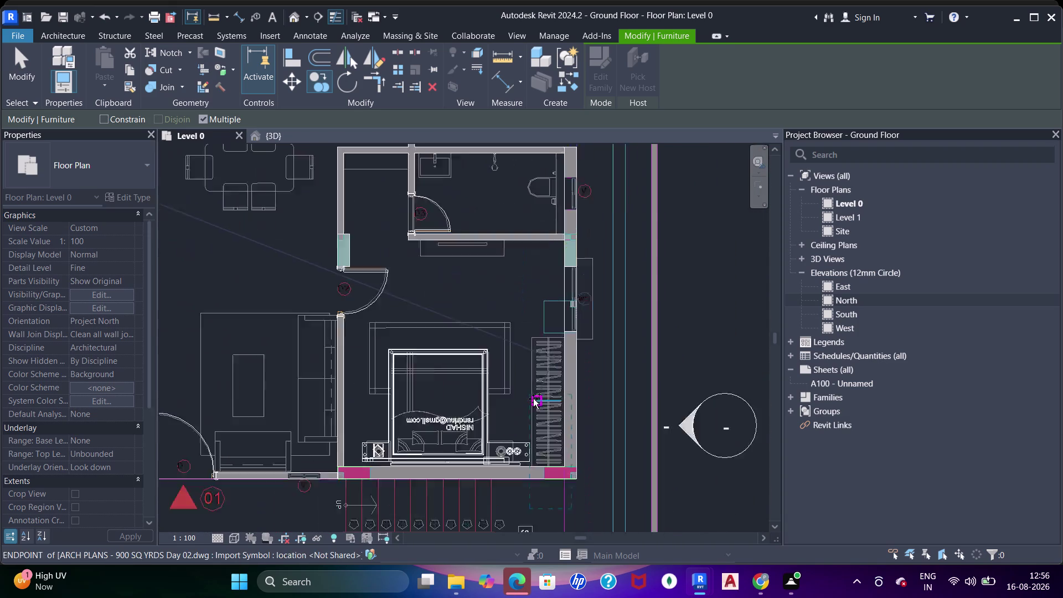
click(529, 312)
scroll(down, 3)
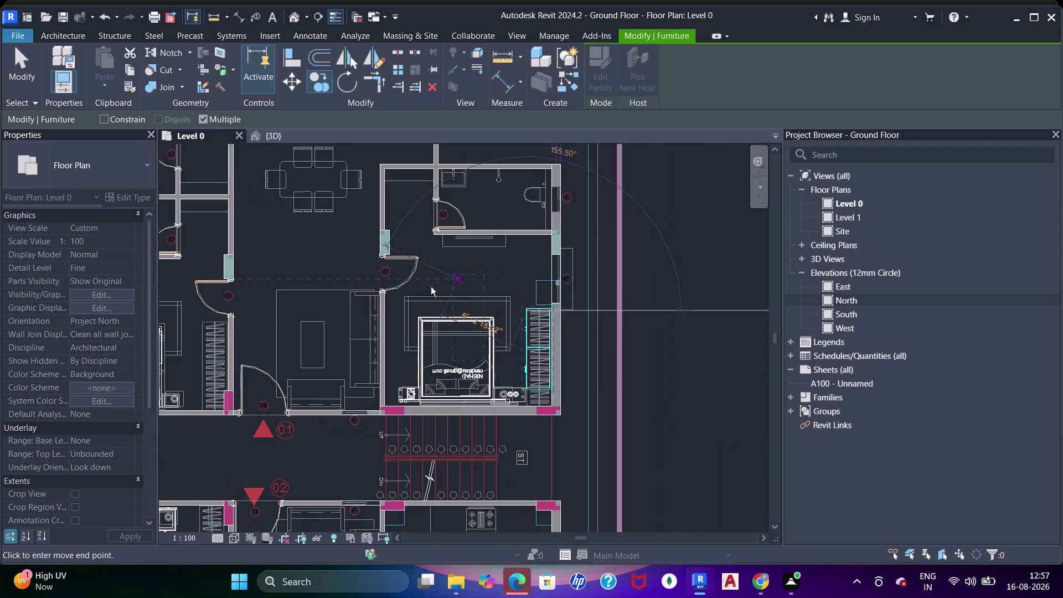
scroll(down, 3)
scroll(up, 3)
middle_drag(219, 334, 304, 350)
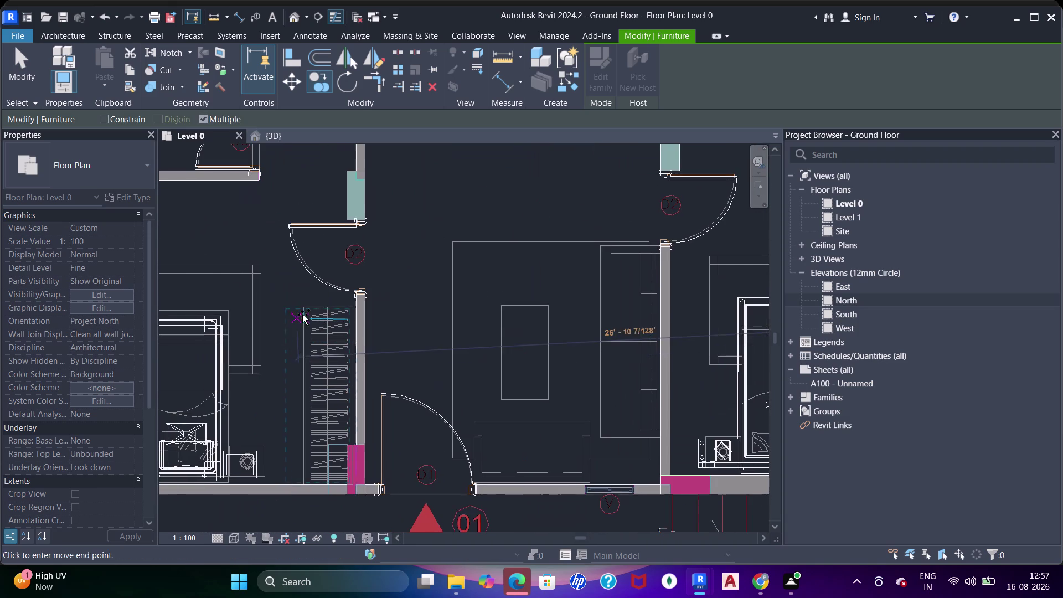
click(301, 307)
Place a wardrobe copy in a lower apartment's bedroom.
scroll(down, 3)
middle_drag(295, 319, 436, 297)
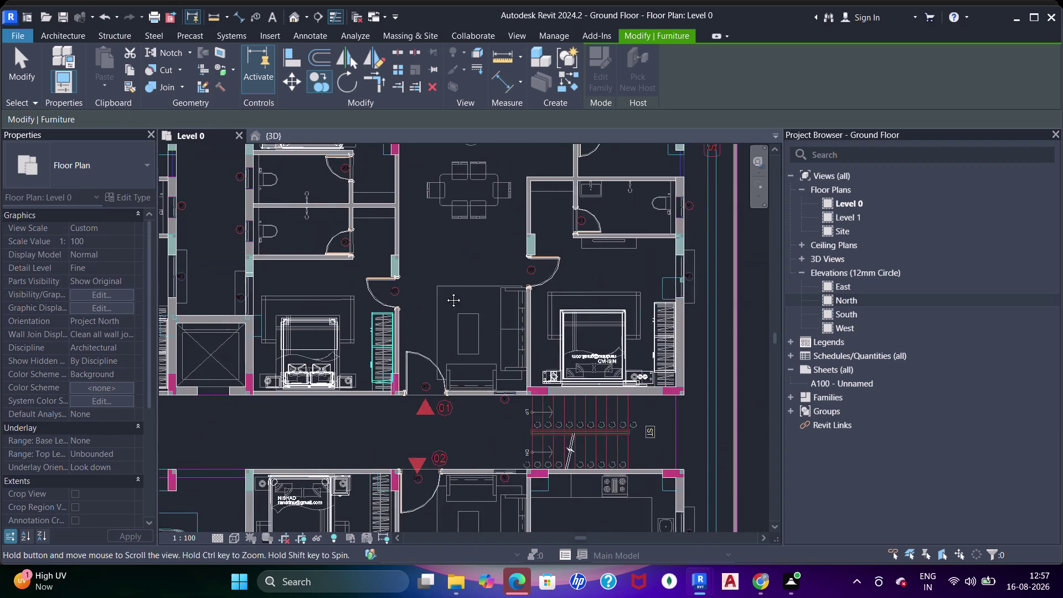
scroll(down, 3)
middle_drag(363, 288, 353, 225)
scroll(up, 3)
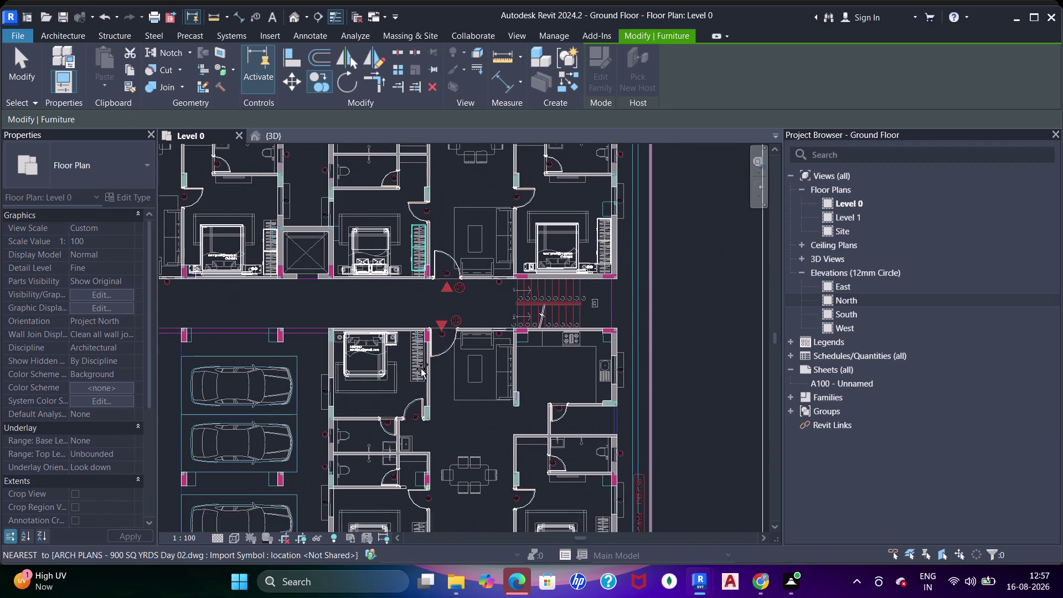
scroll(up, 3)
click(369, 255)
scroll(down, 3)
middle_drag(467, 301, 440, 244)
middle_drag(541, 334, 429, 309)
scroll(down, 3)
middle_drag(509, 291, 496, 282)
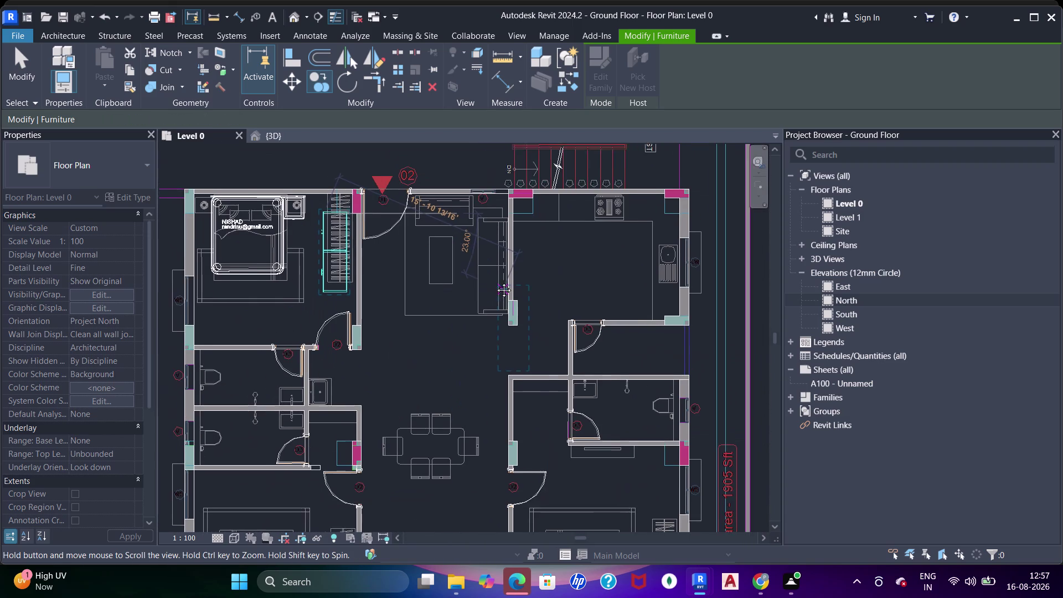
middle_drag(496, 282, 513, 237)
Place the last wardrobe copies in the lower units' bedrooms and finish the Copy command.
middle_drag(544, 367, 522, 262)
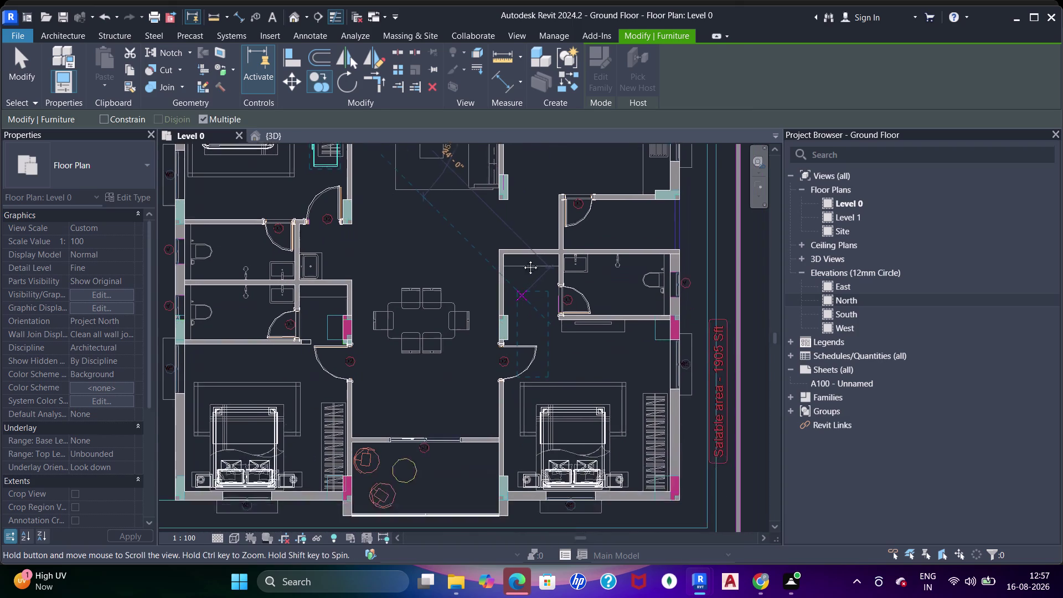
middle_drag(521, 262, 522, 258)
scroll(up, 3)
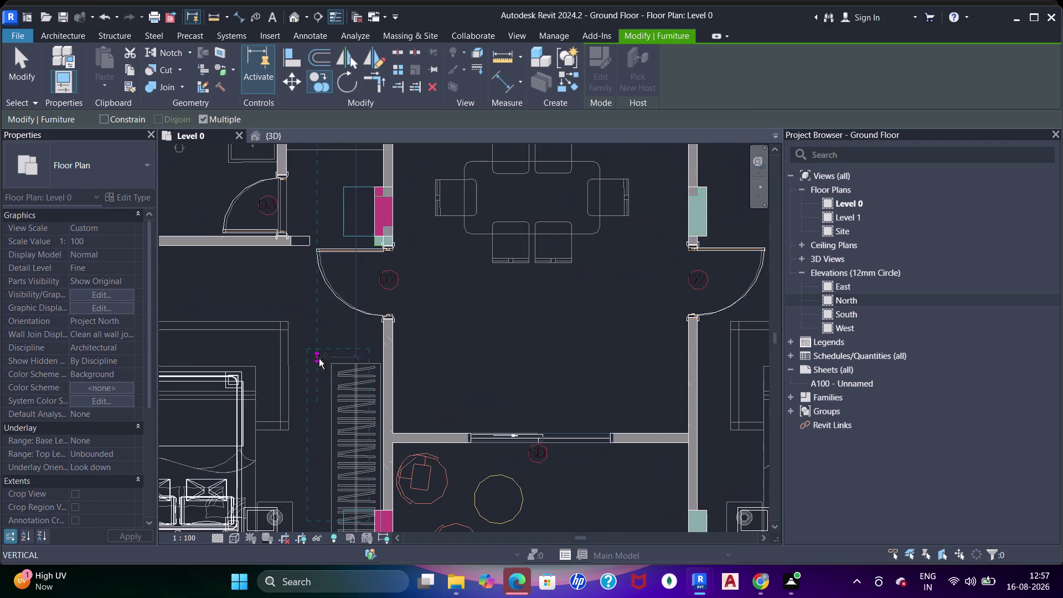
click(319, 358)
scroll(down, 3)
middle_drag(477, 351, 358, 328)
middle_drag(650, 335, 532, 327)
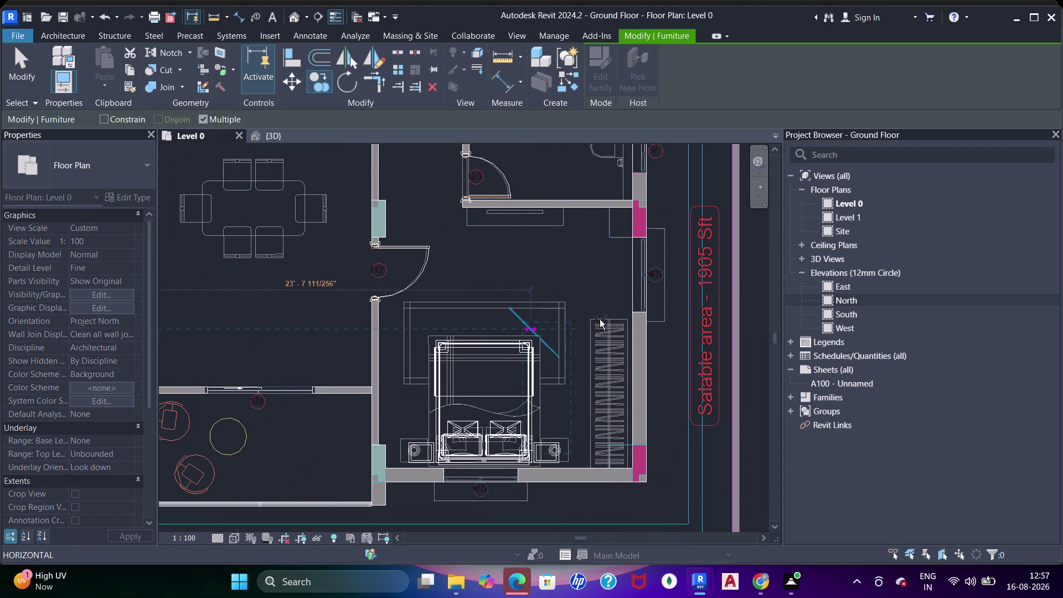
click(587, 316)
middle_drag(519, 338, 521, 314)
key(Escape)
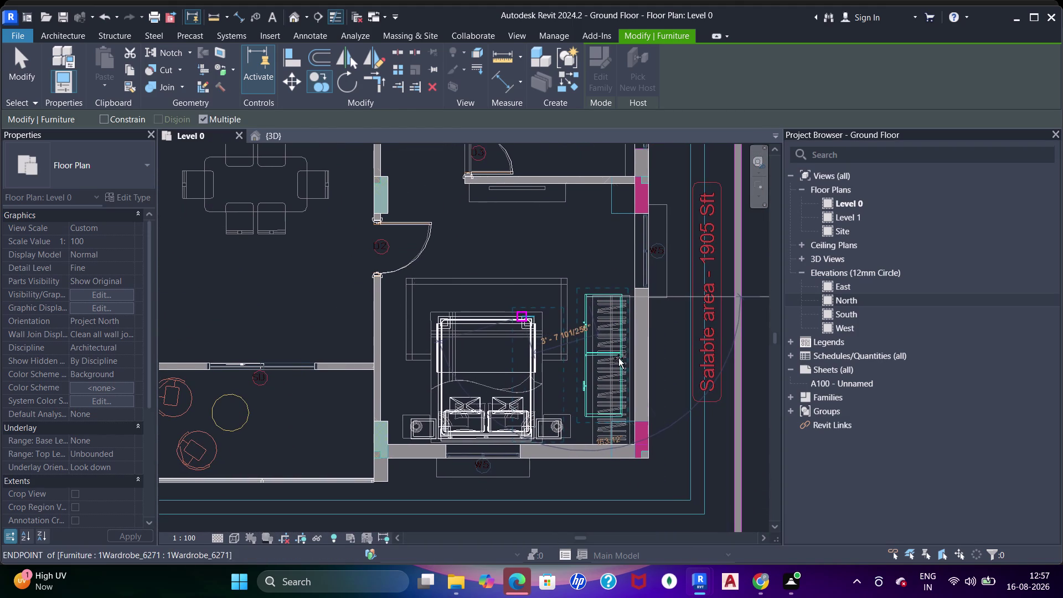
key(Escape)
click(620, 357)
key(Escape)
Select the wardrobe beside the bed and nudge it downward toward the wall.
scroll(up, 3)
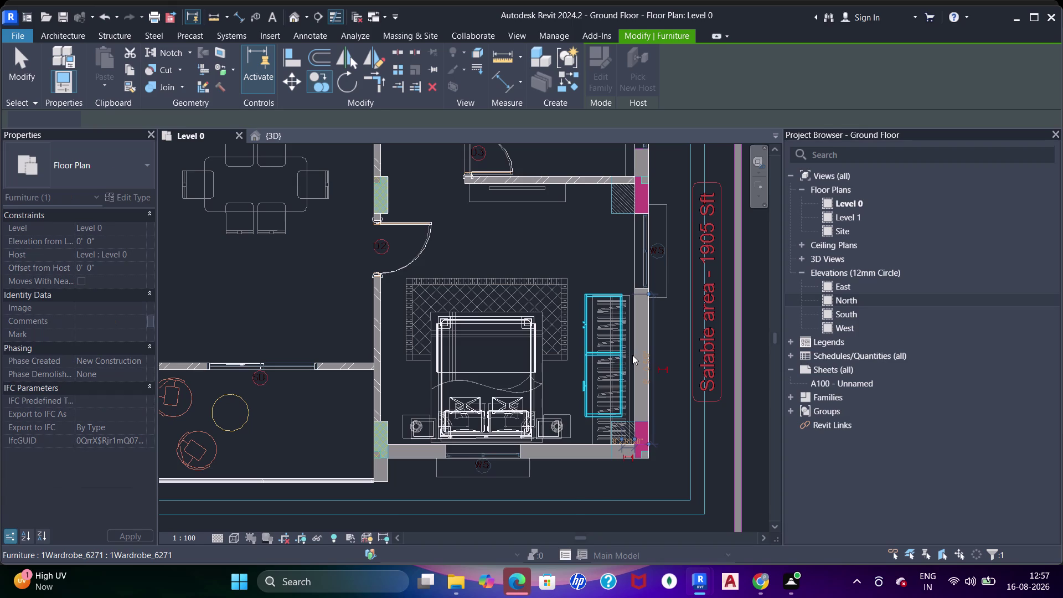
key(Down)
key(Down)
key(Down)
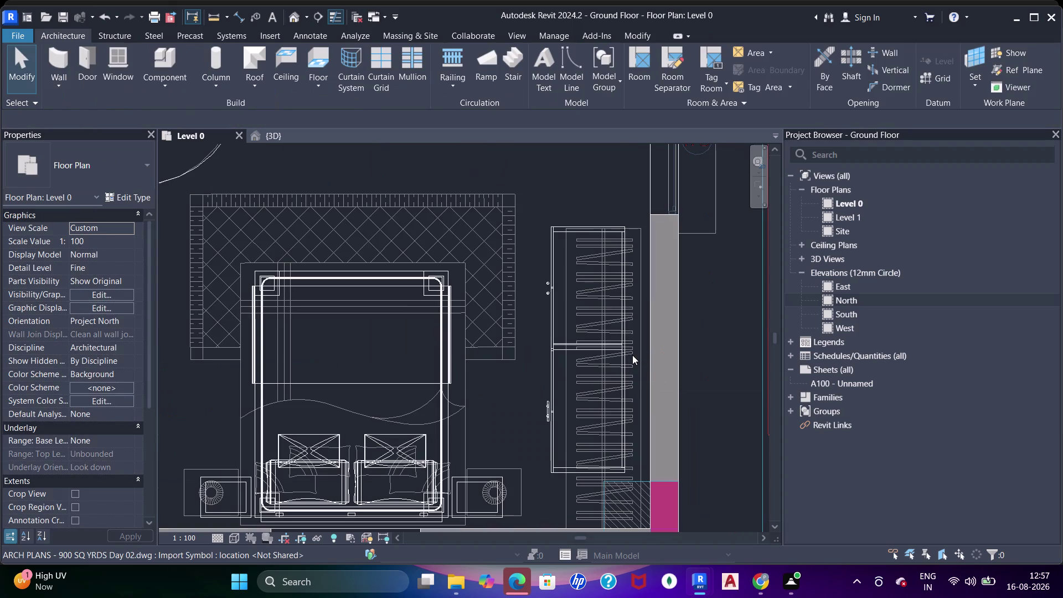
key(Down)
key(Escape)
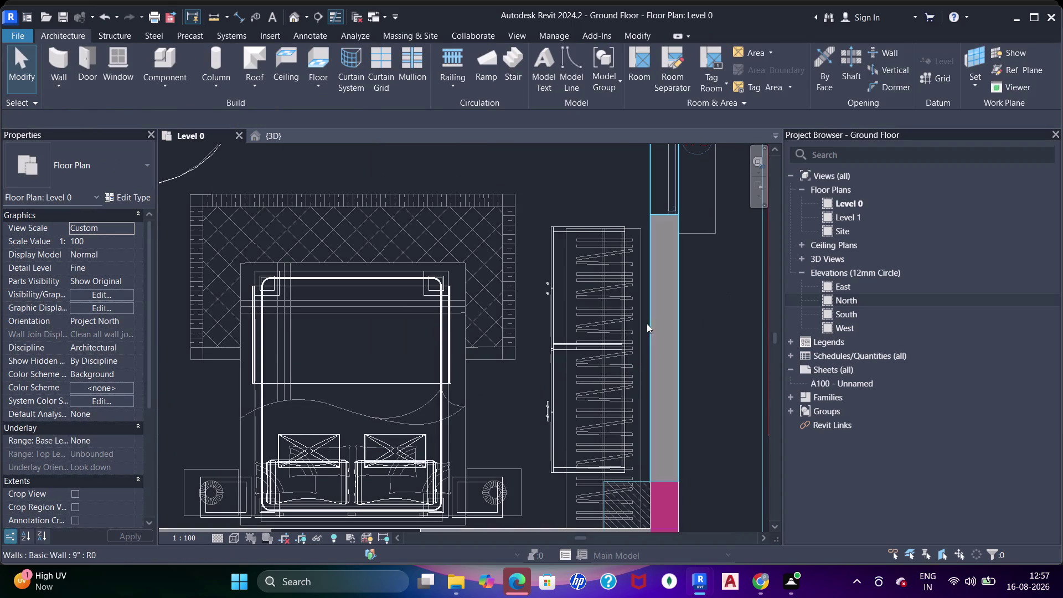
click(565, 353)
key(Down)
key(Down)
key(Down)
key(Down)
key(Down)
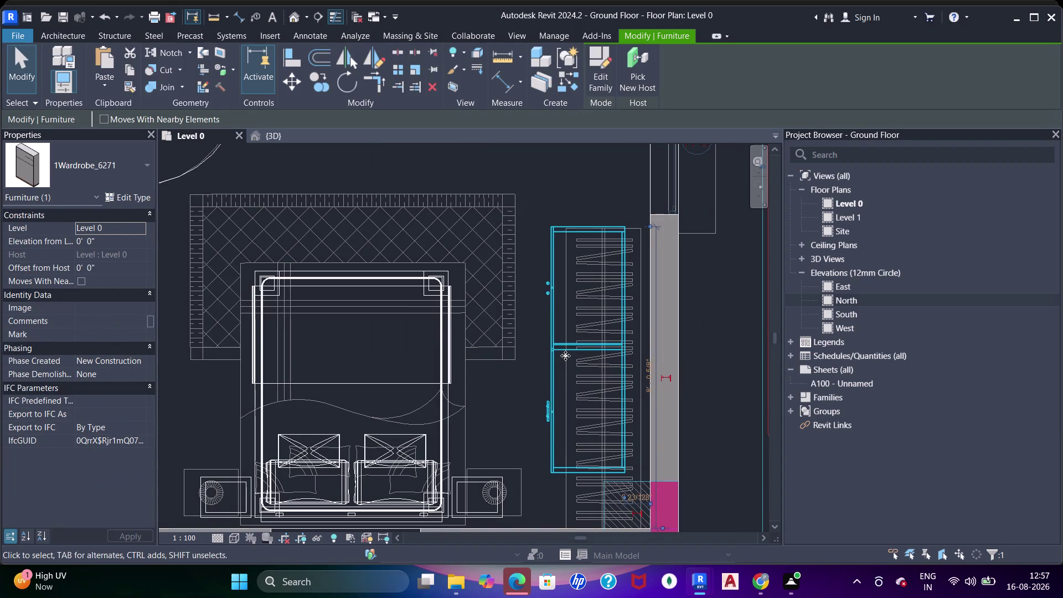
Nudge the wardrobe right and further down toward the grey partition wall.
key(Right)
key(Right)
key(Right)
key(Right)
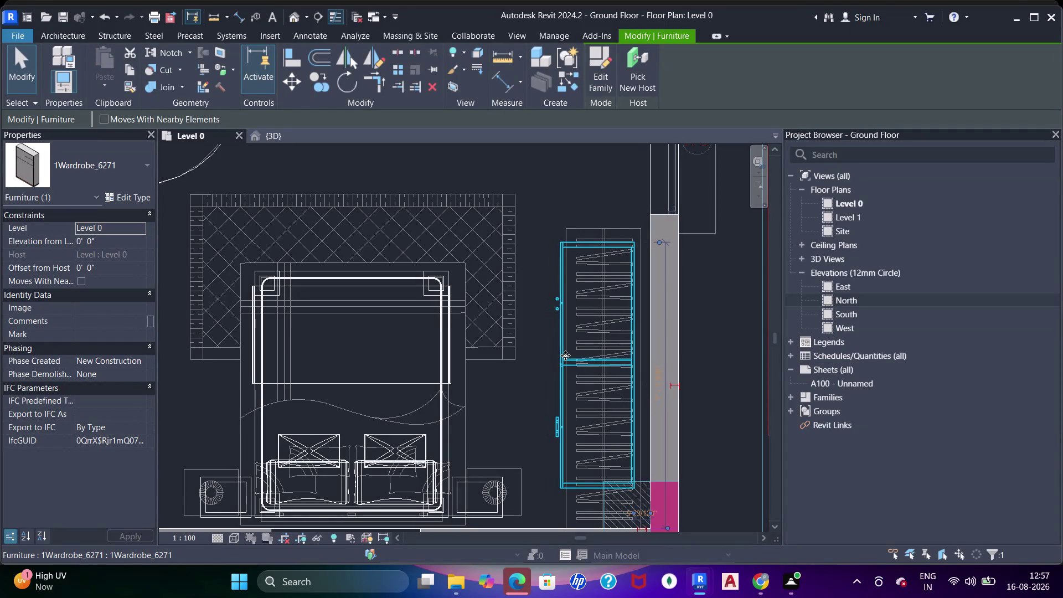
key(Right)
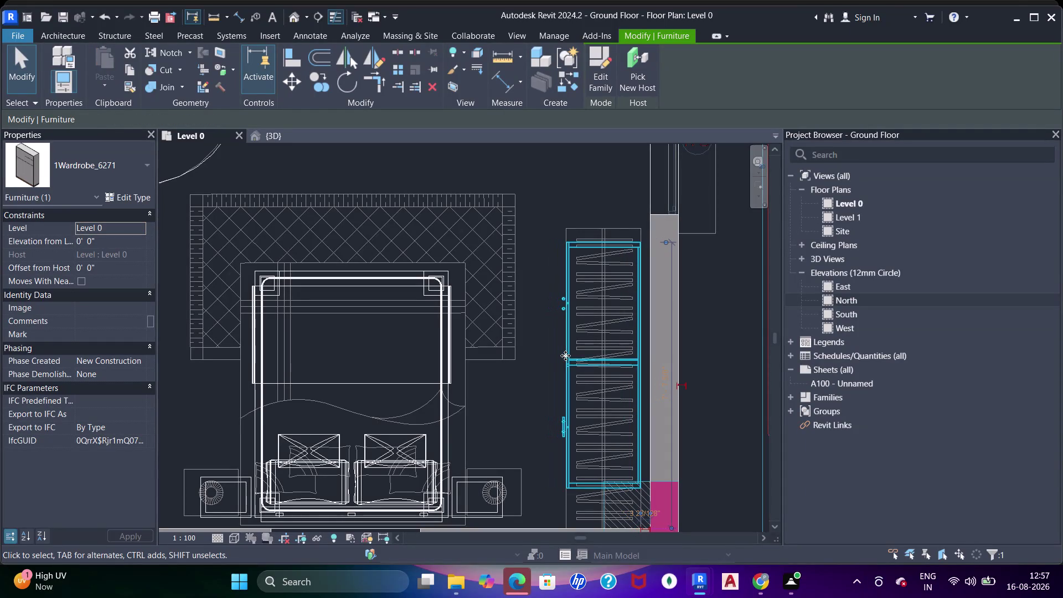
key(Right)
key(Down)
key(Down)
key(Down)
key(Down)
key(Down)
key(Down)
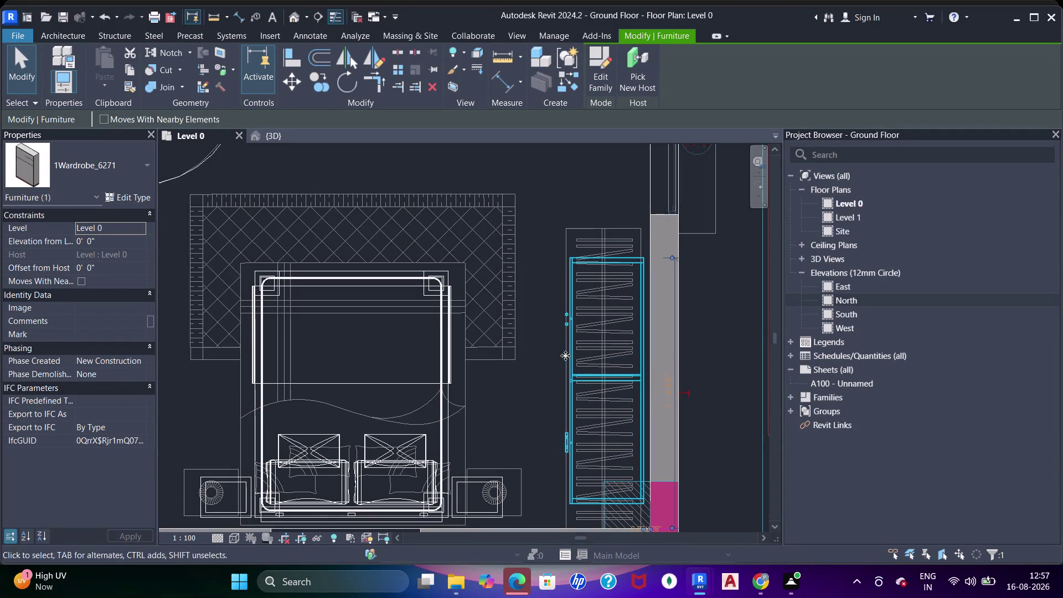
scroll(down, 3)
middle_drag(407, 282, 428, 289)
scroll(down, 3)
middle_drag(417, 279, 476, 301)
scroll(up, 3)
middle_drag(311, 326, 344, 295)
key(Escape)
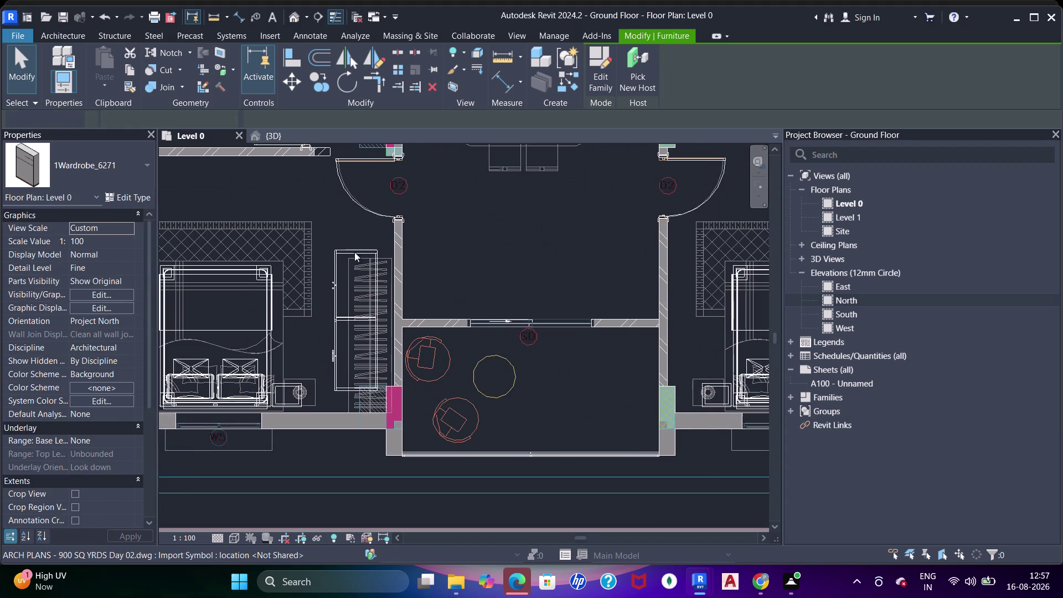
Reselect the wardrobe and nudge it right and down until it meets the wall.
click(355, 250)
scroll(up, 3)
key(Right)
key(Right)
key(Right)
key(Right)
key(Right)
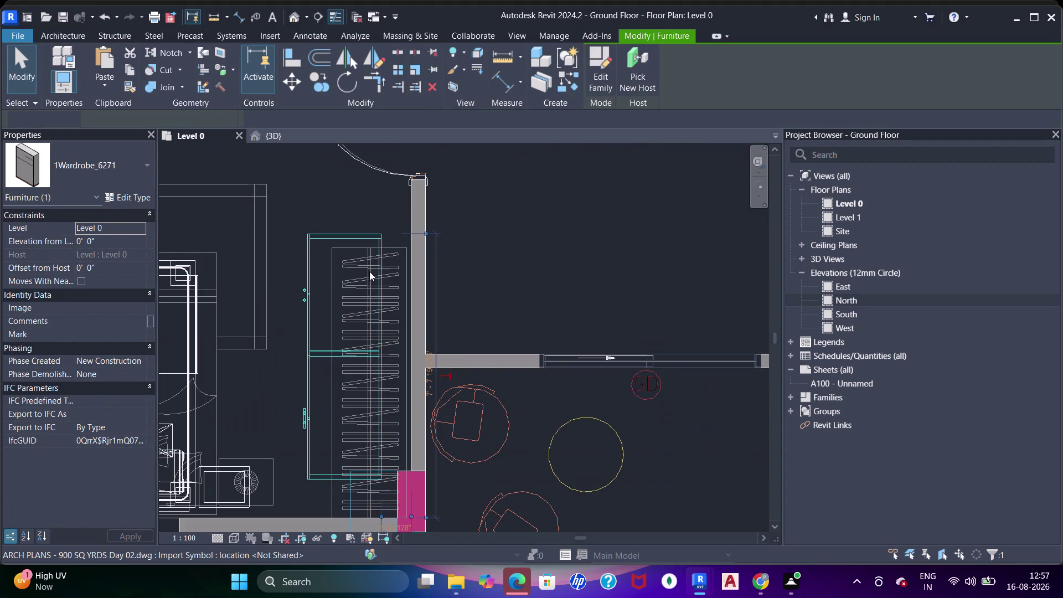
key(Down)
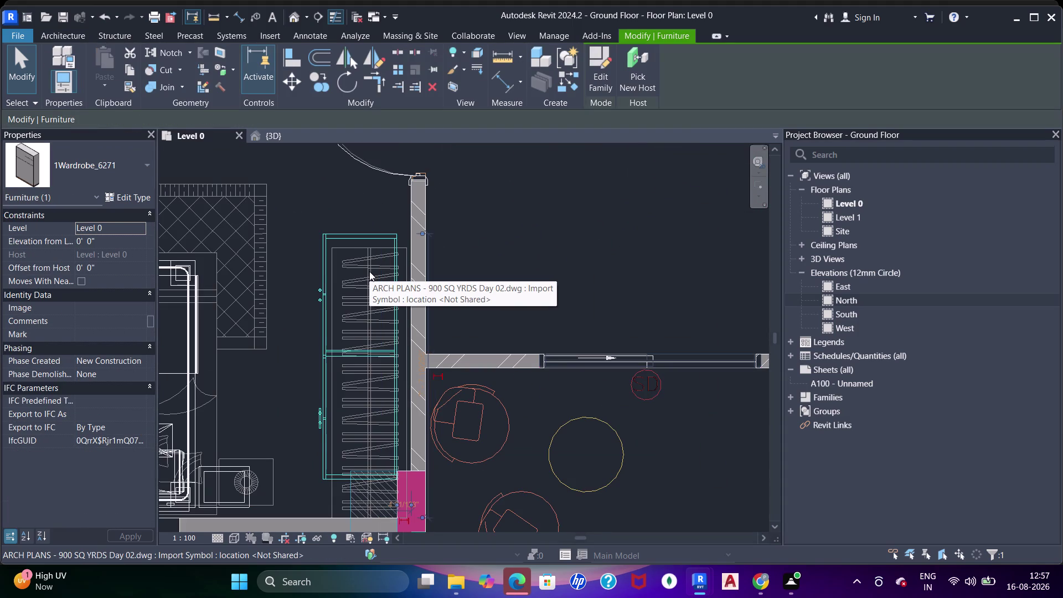
key(Down)
key(Down)
key(Down)
key(Down)
key(Down)
key(Right)
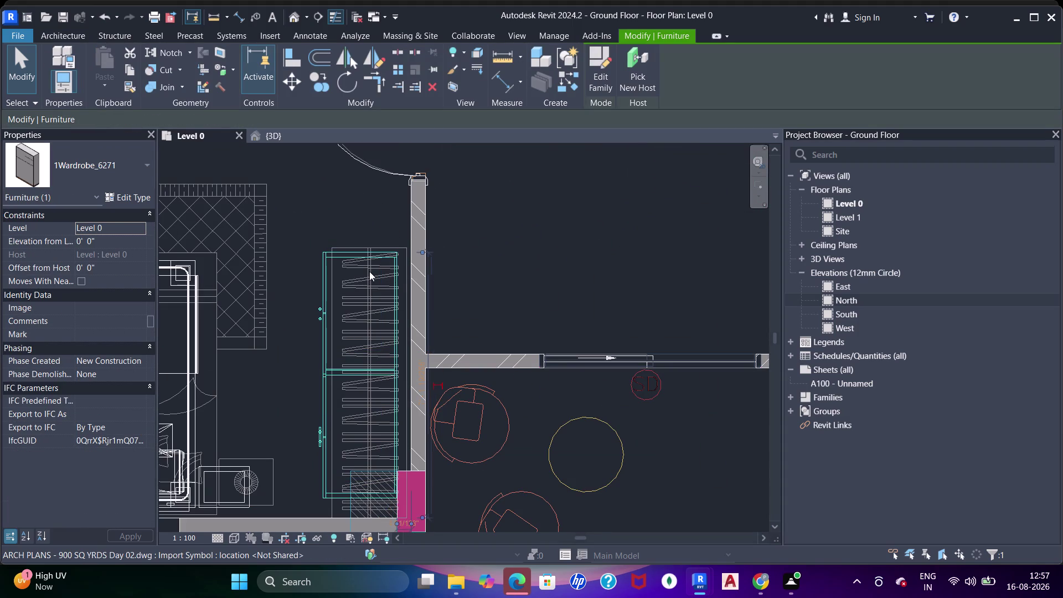
Check the magenta column below, then nudge the wardrobe left and up flush with the wall.
middle_drag(407, 299, 405, 274)
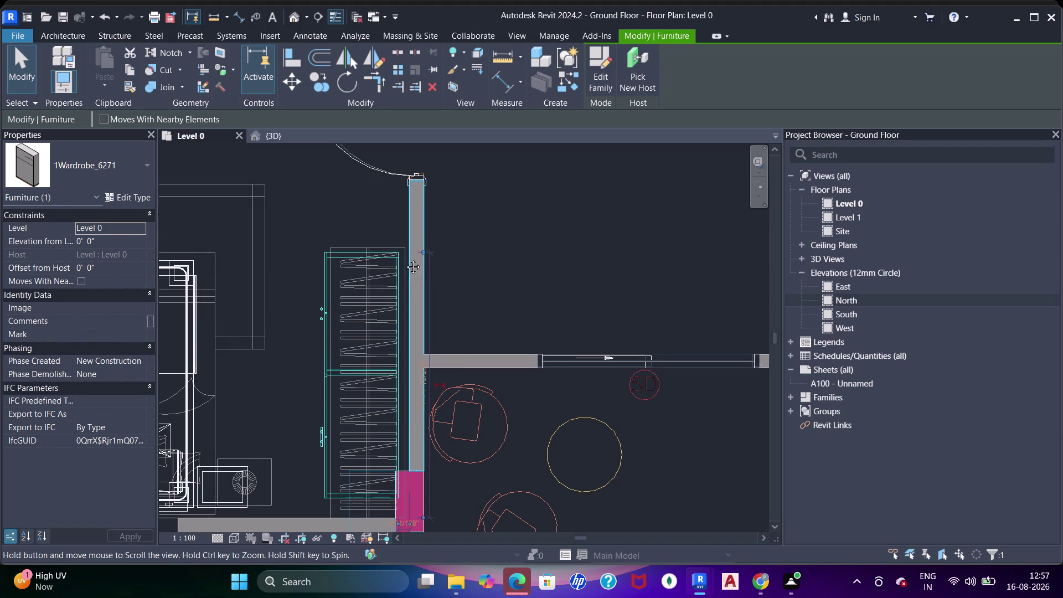
middle_drag(405, 274, 408, 234)
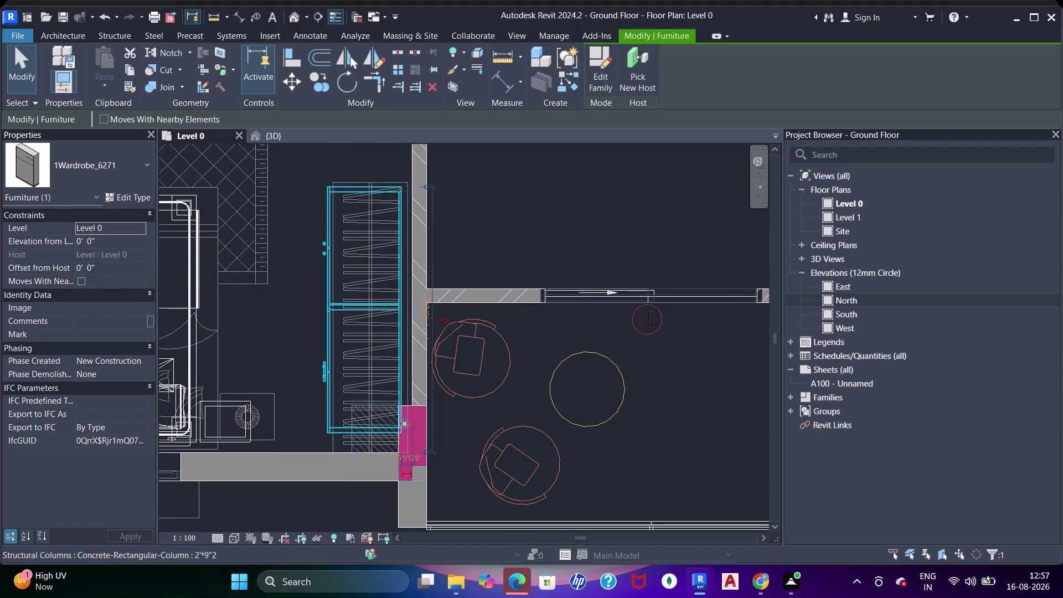
click(411, 408)
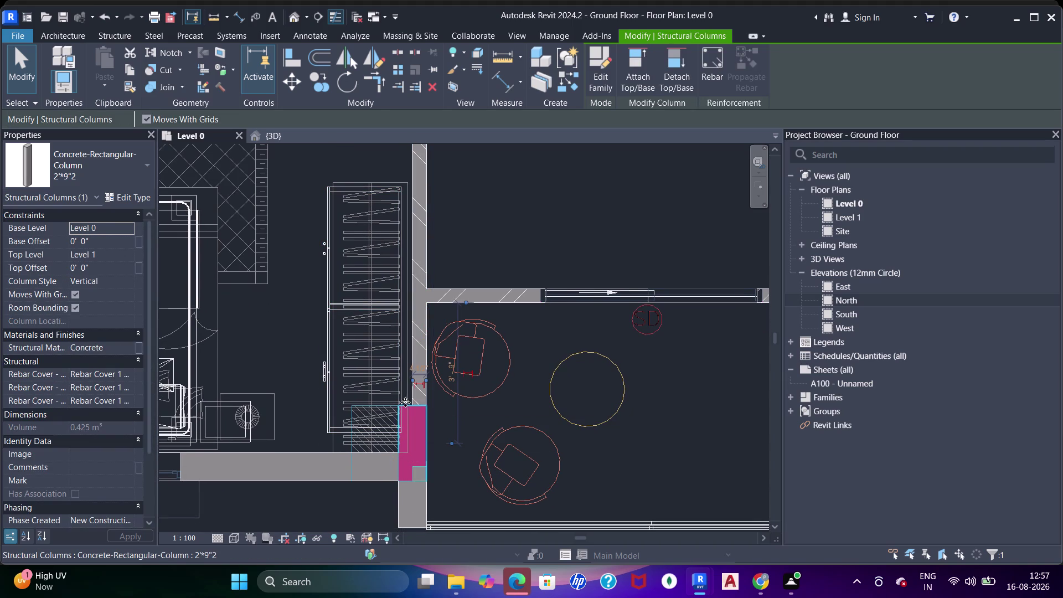
key(Escape)
click(395, 341)
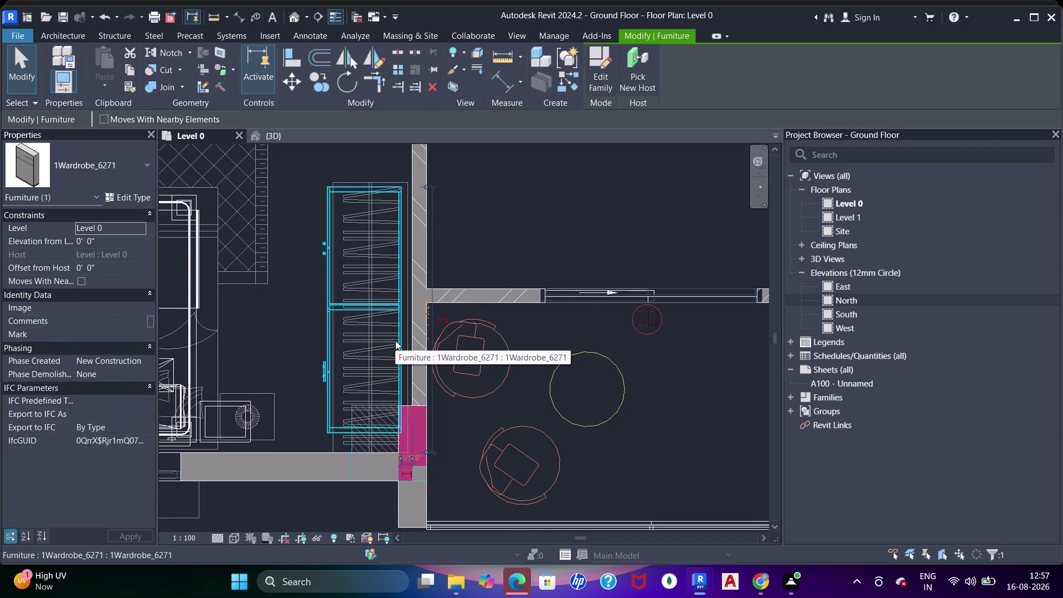
key(Left)
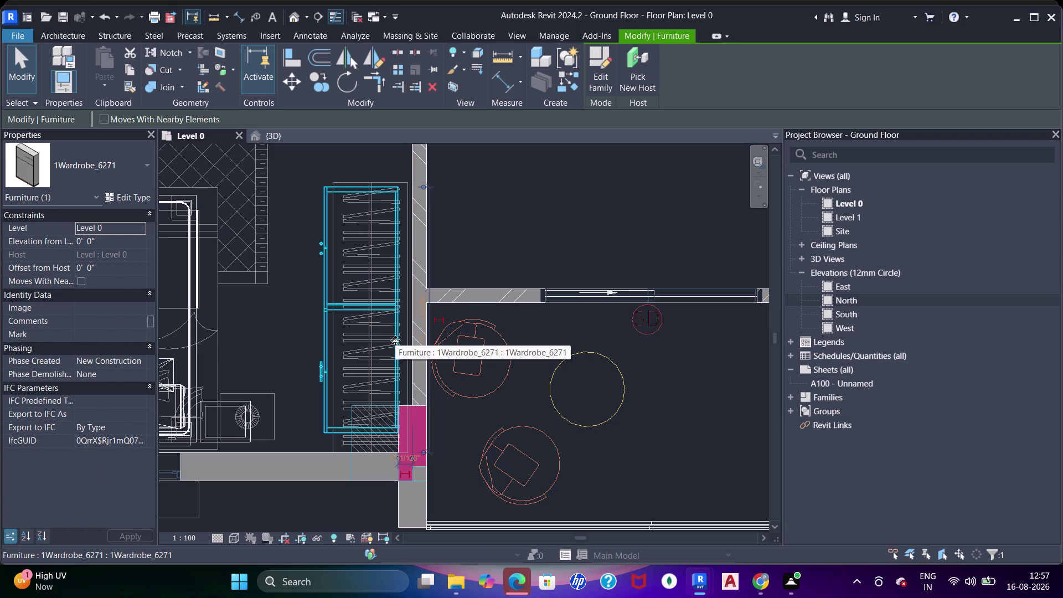
key(Up)
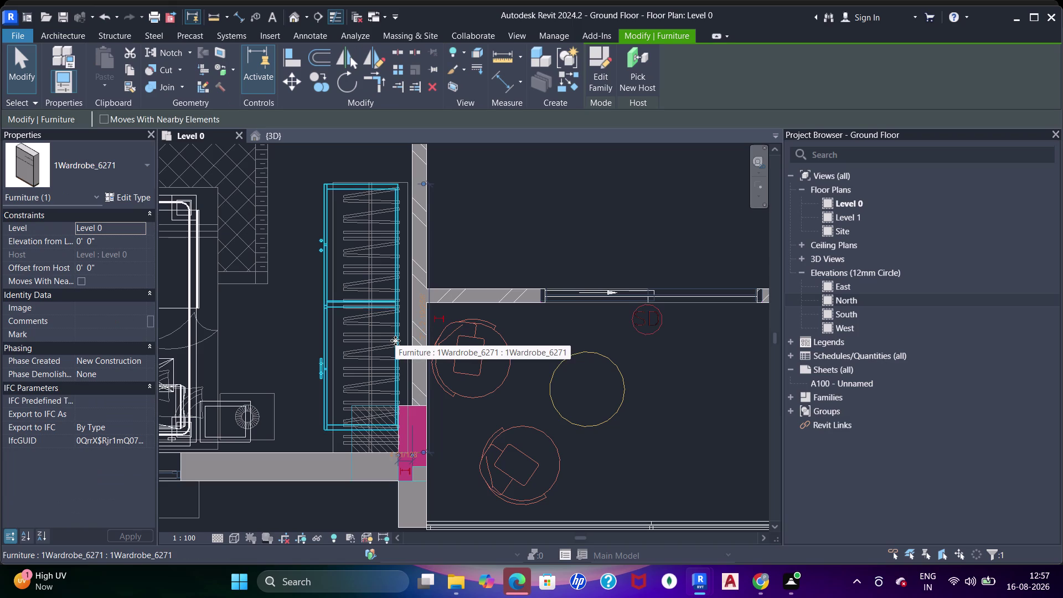
Pan the plan over to the neighbouring unit's bedroom wardrobe.
scroll(down, 3)
middle_drag(385, 327, 408, 349)
scroll(down, 3)
middle_drag(407, 280, 422, 322)
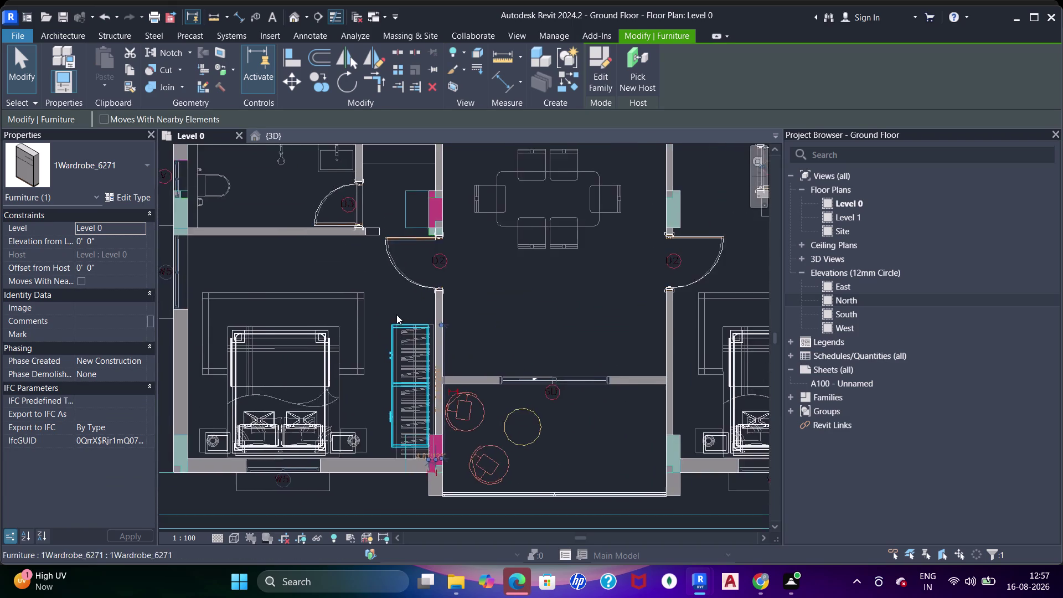
scroll(down, 3)
middle_drag(397, 331, 551, 316)
scroll(down, 3)
middle_drag(344, 307, 497, 328)
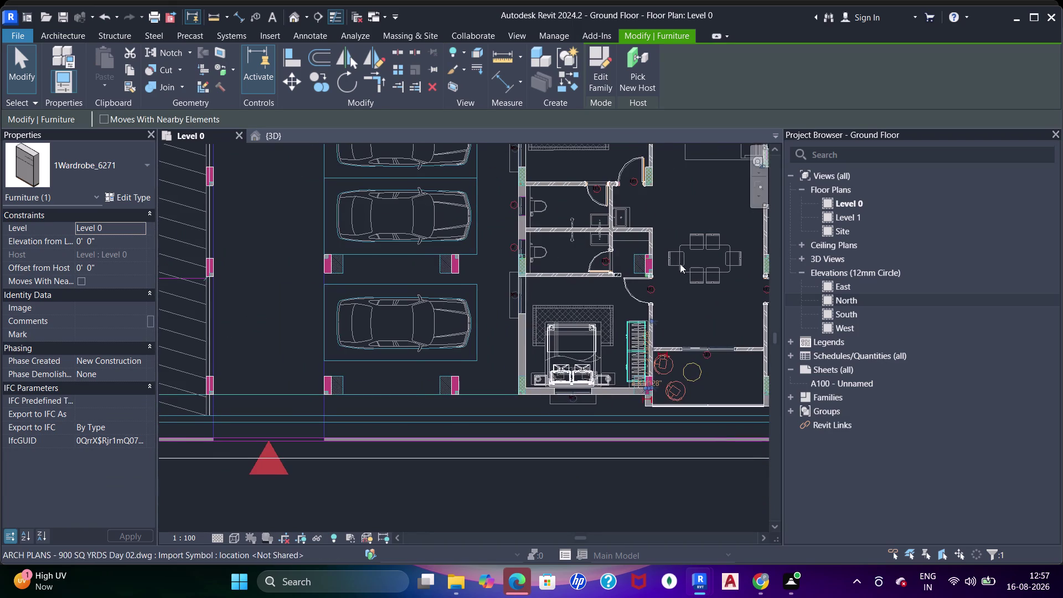
middle_drag(670, 278, 511, 402)
middle_drag(572, 267, 527, 319)
scroll(up, 3)
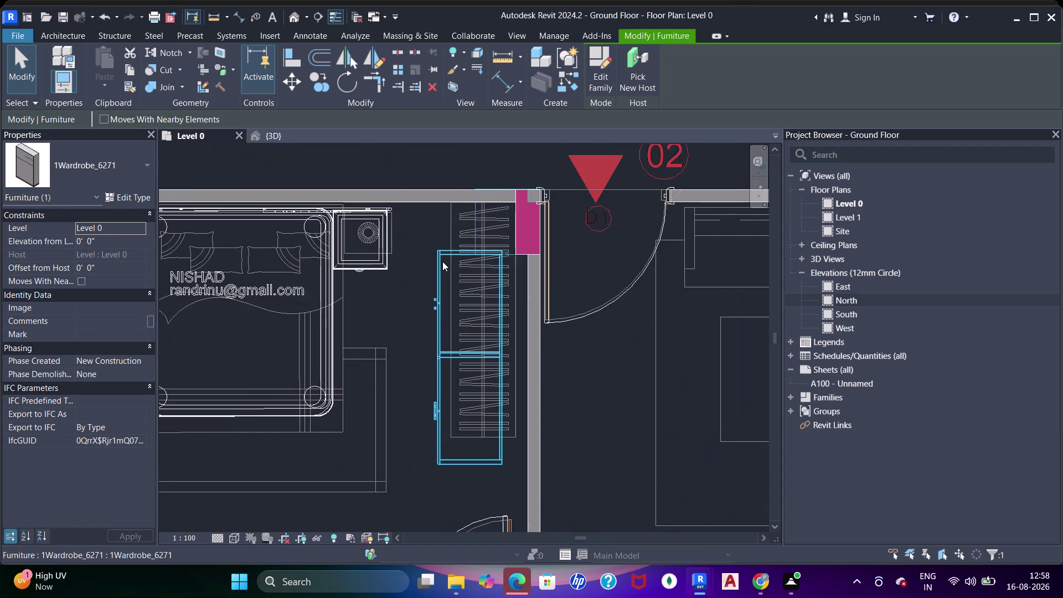
Select the neighbouring bedroom's wardrobe and nudge it up toward the top wall.
click(441, 258)
key(Up)
key(Up)
key(Up)
key(Up)
key(Up)
key(Up)
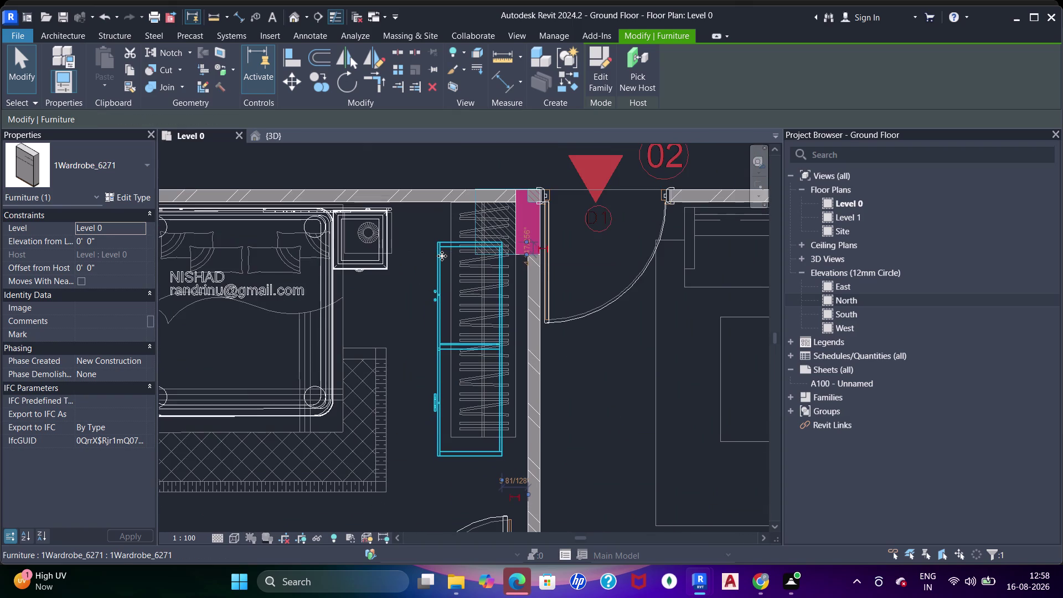
key(Up)
key(Up)
key(Up)
key(Up)
key(Up)
key(Up)
key(Up)
key(Up)
key(Up)
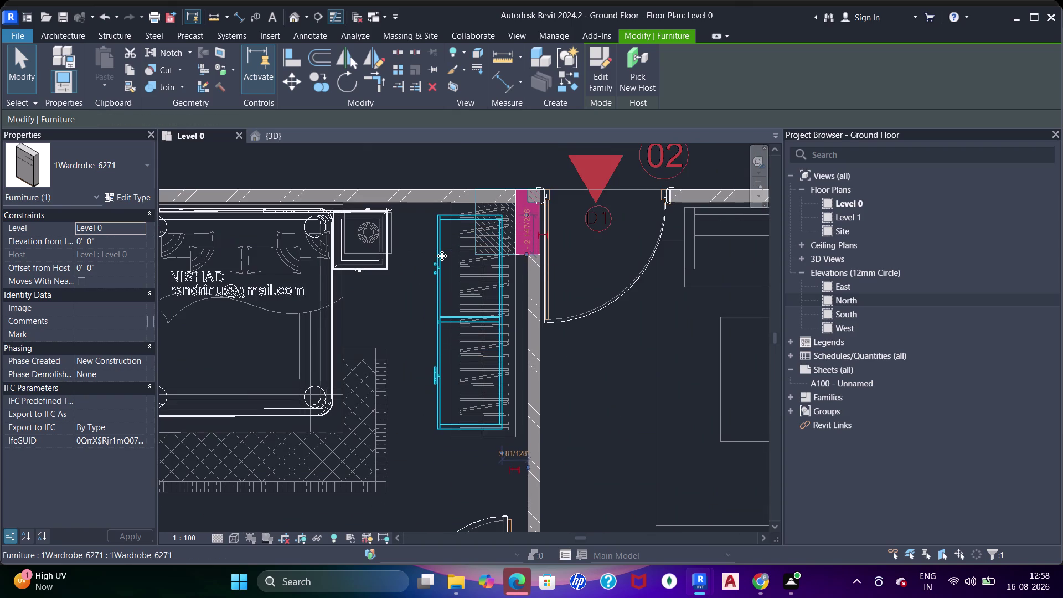
key(Up)
Nudge the wardrobe sideways until it sits flush against the wall by the door.
key(Right)
key(Right)
key(Right)
key(Right)
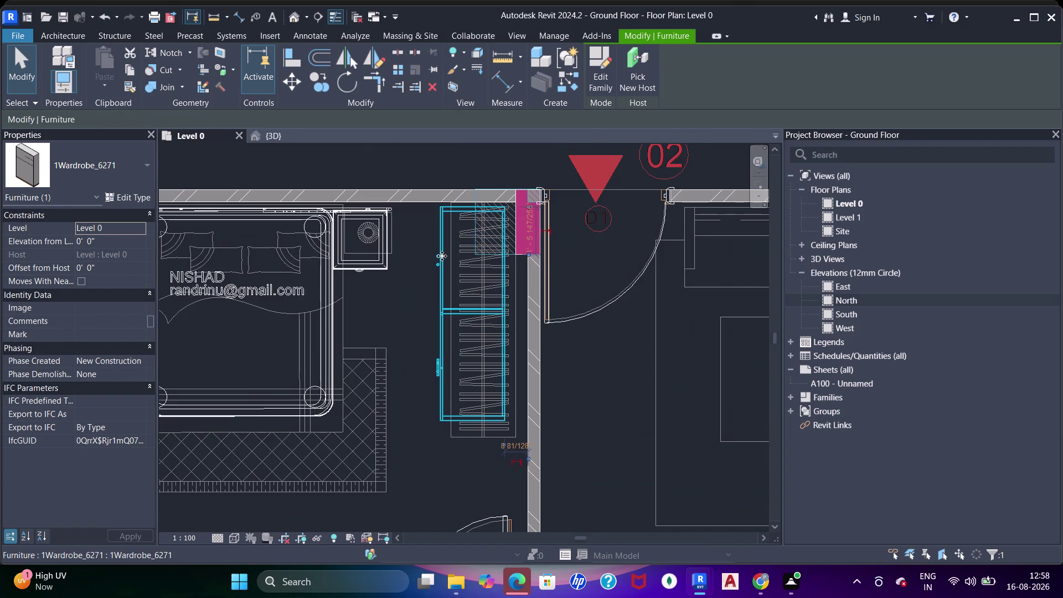
key(Right)
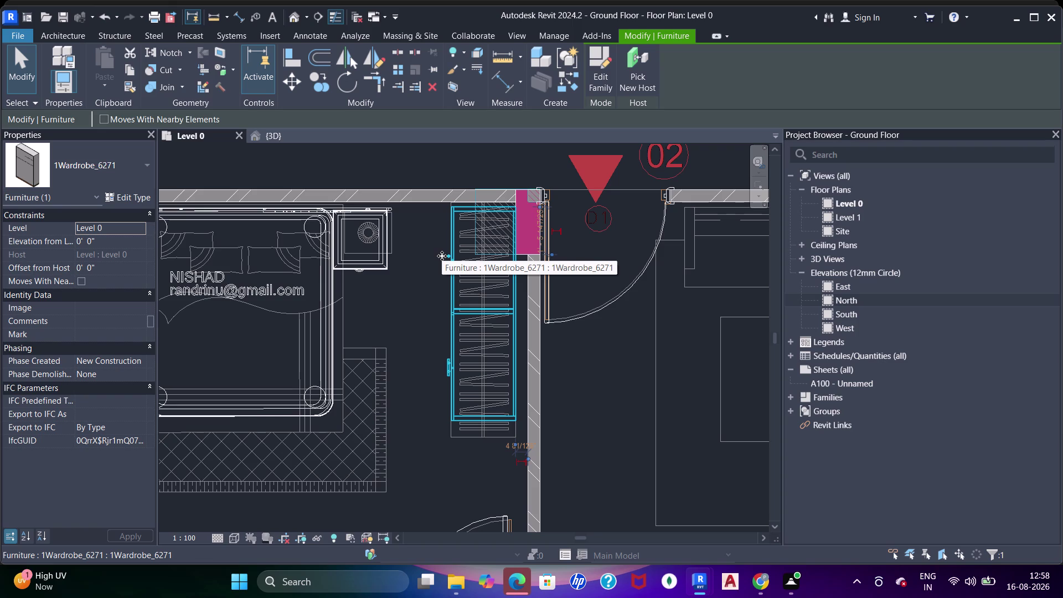
key(Left)
key(Down)
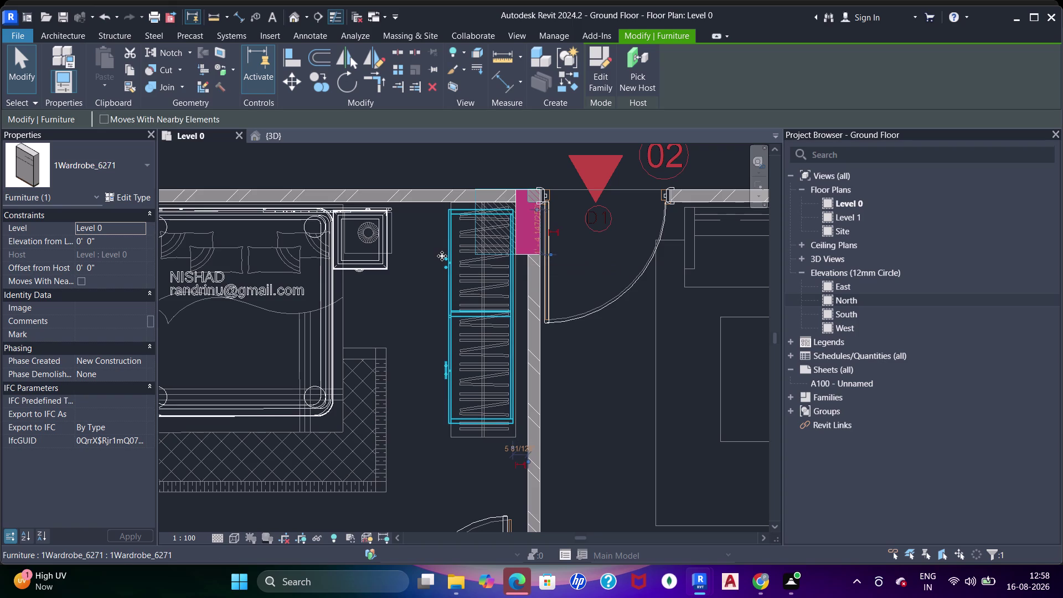
key(Right)
scroll(down, 3)
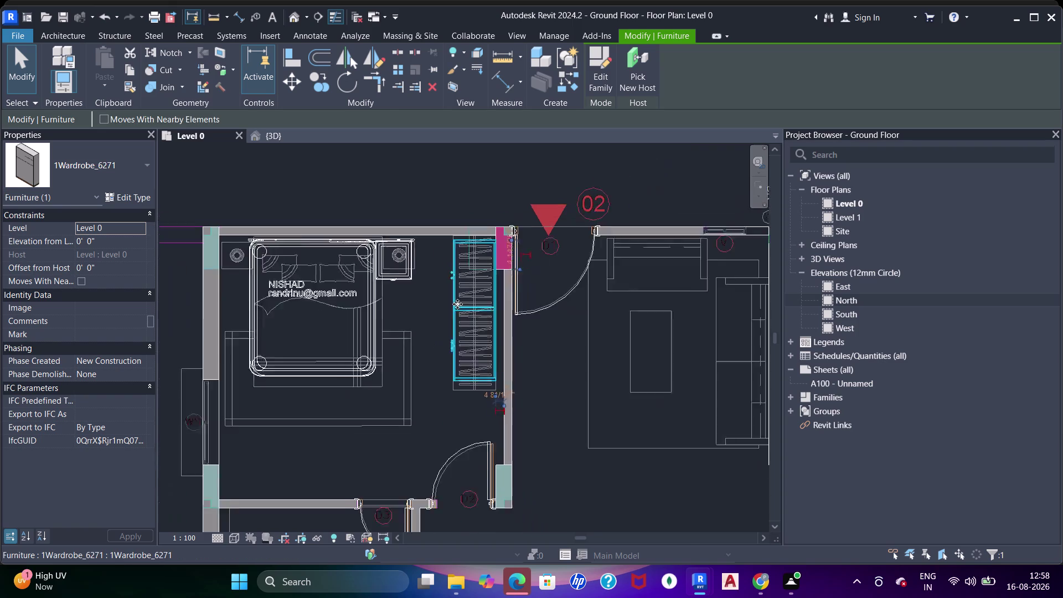
Pan the plan to the opposite bedroom's wardrobe in another unit.
scroll(down, 3)
middle_drag(454, 243, 445, 348)
scroll(down, 3)
middle_drag(514, 328, 655, 304)
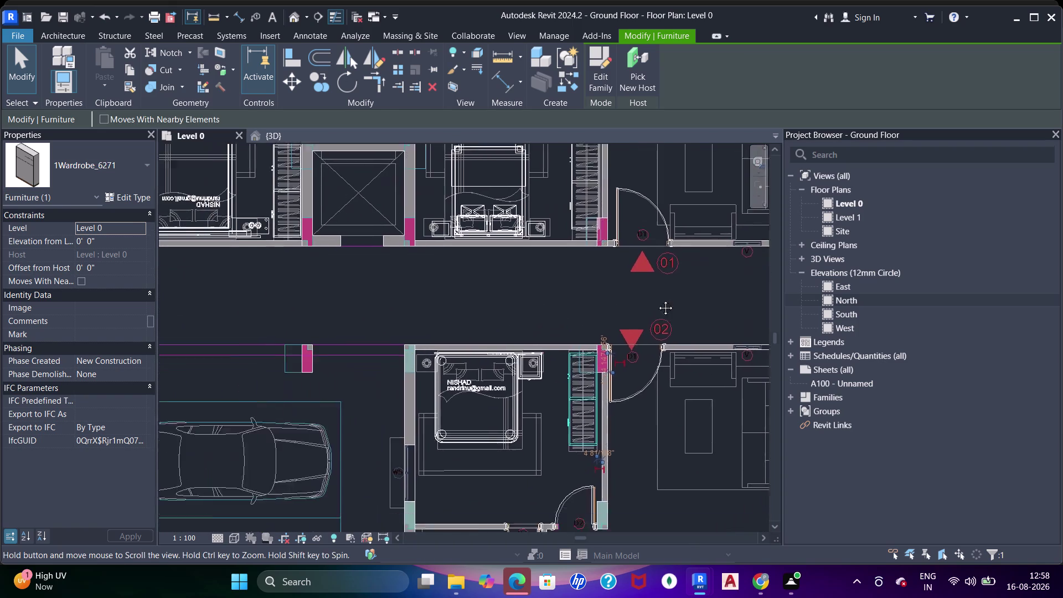
middle_drag(656, 304, 658, 299)
scroll(down, 3)
middle_drag(473, 283, 504, 355)
middle_drag(593, 300, 553, 350)
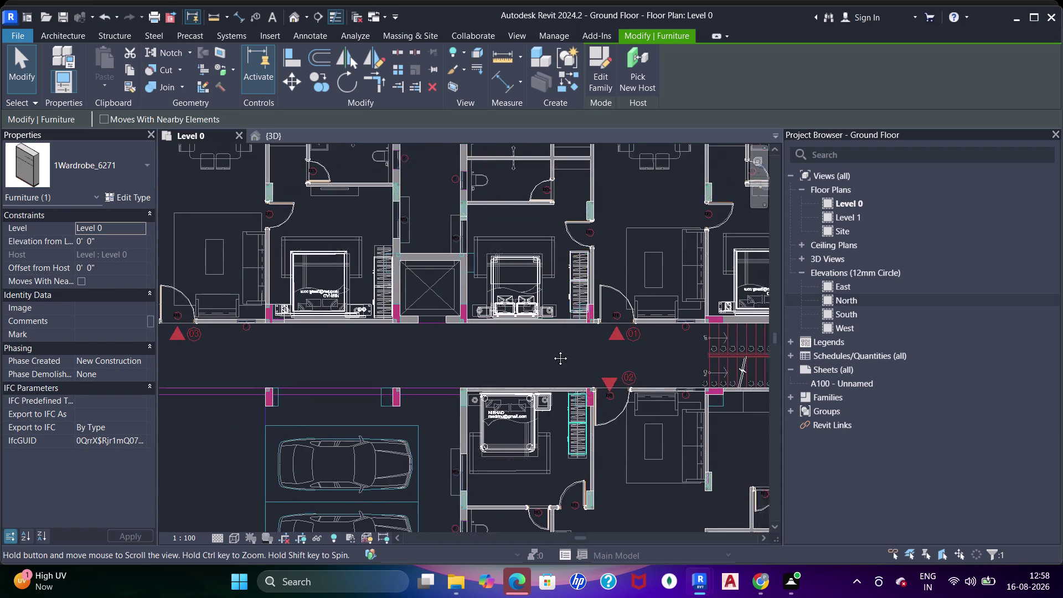
middle_drag(554, 349, 523, 370)
scroll(up, 3)
key(Escape)
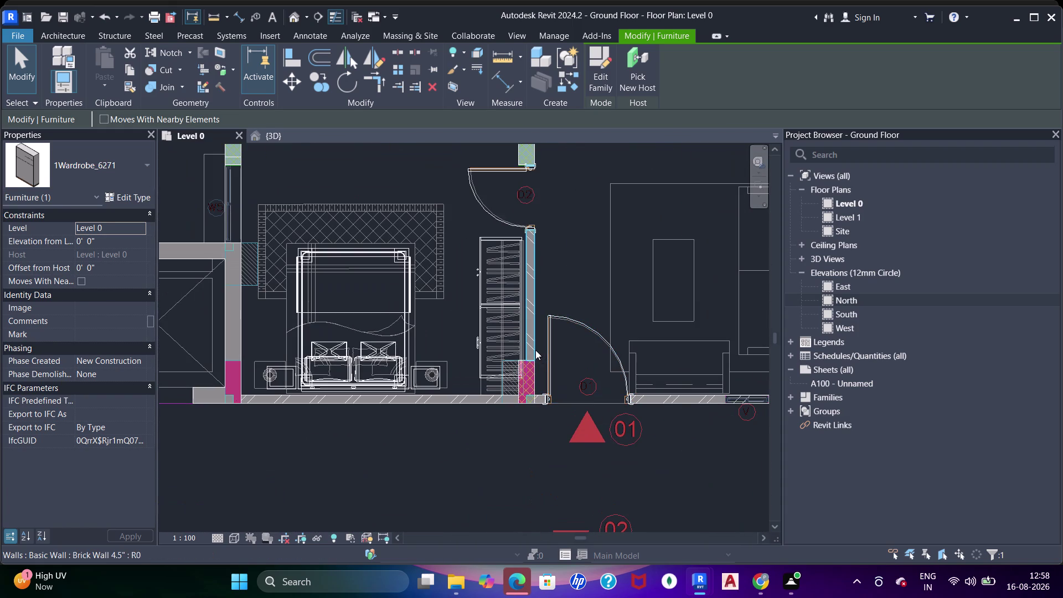
scroll(up, 3)
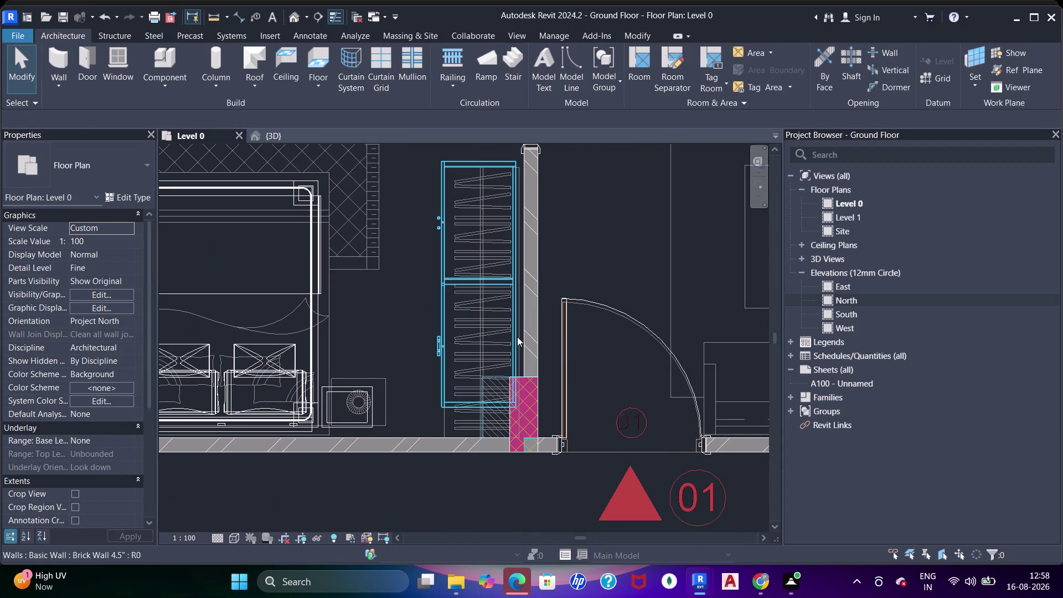
Select this bedroom's wardrobe and nudge it toward the partition.
click(517, 337)
key(Up)
key(Up)
key(Up)
key(Up)
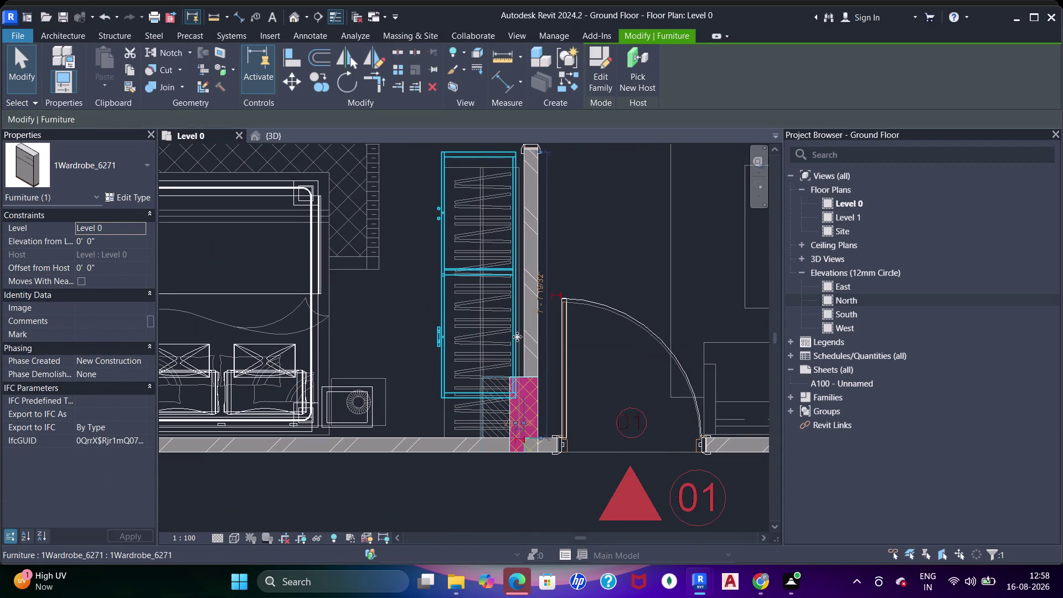
key(Left)
key(Left)
key(Left)
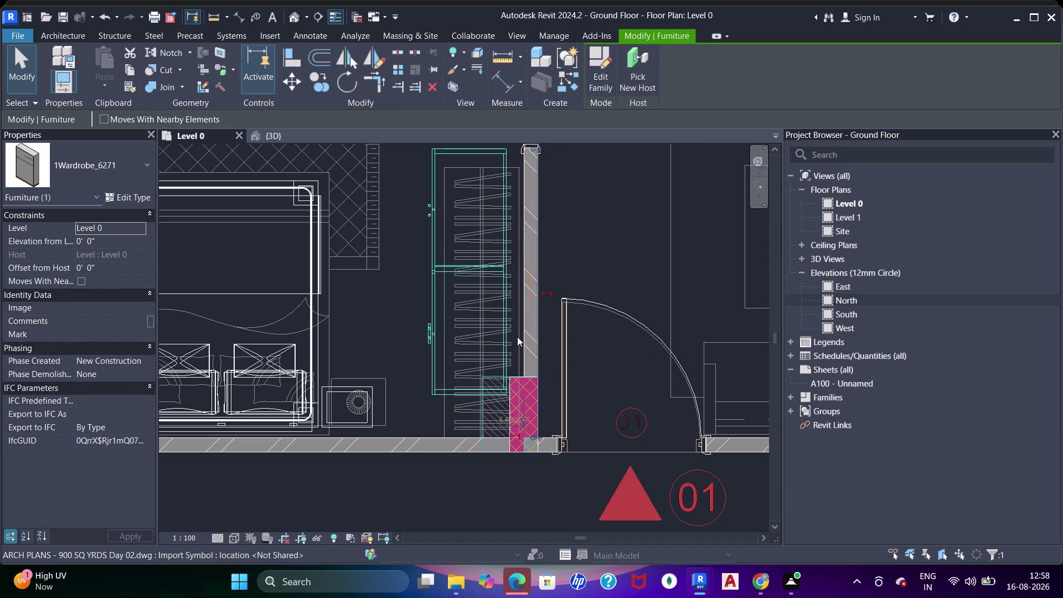
Nudge the wardrobe down until it reaches the bedroom's lower wall.
key(Right)
key(Down)
key(Down)
key(Down)
key(Down)
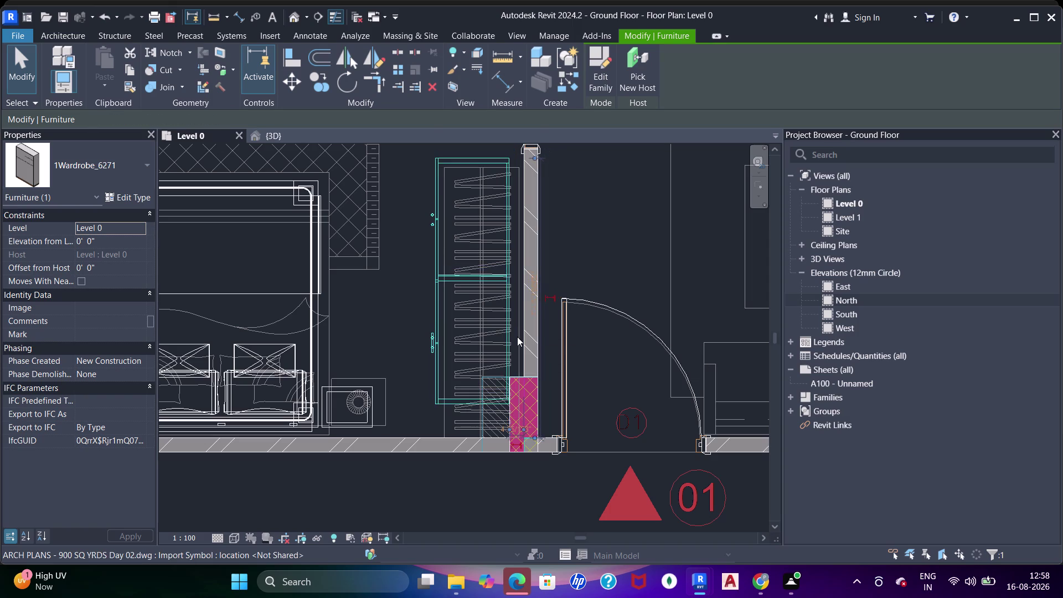
key(Down)
key(Down)
key(Down)
key(Down)
key(Down)
key(Down)
key(Down)
key(Down)
key(Down)
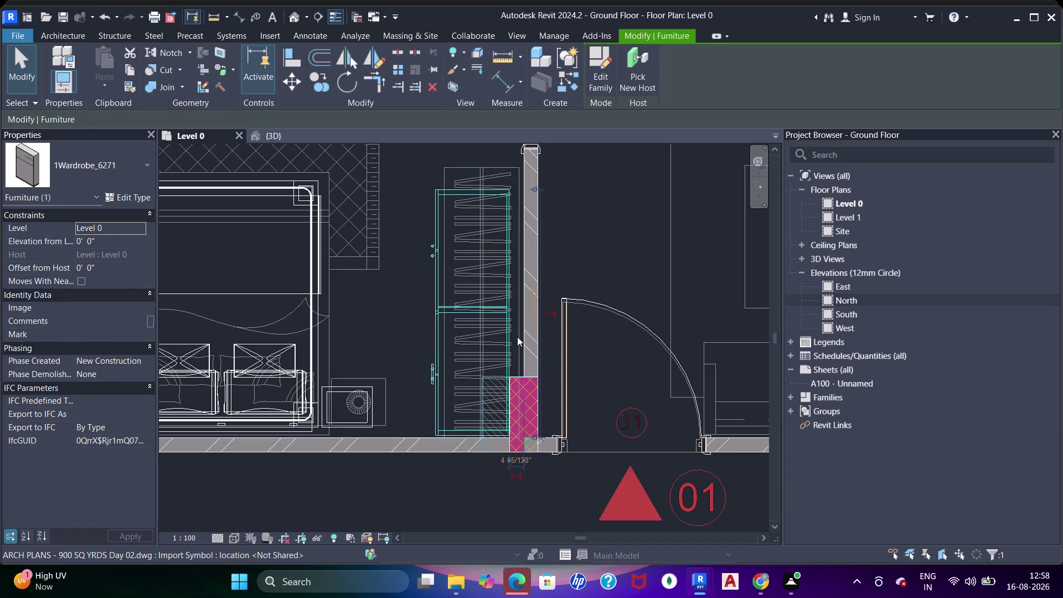
key(Up)
key(Up)
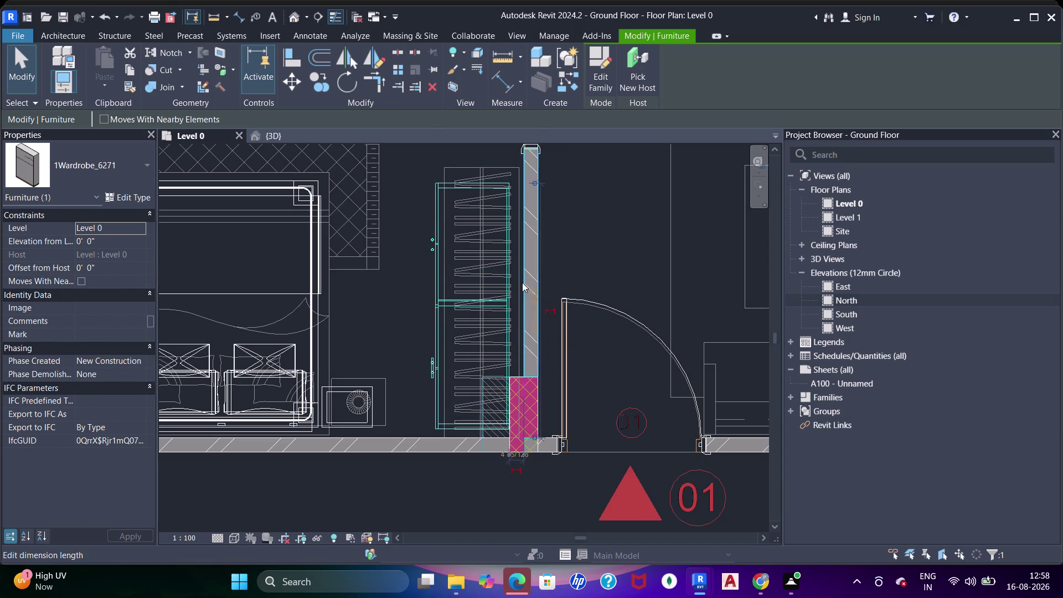
Pan across the bedroom, select the next wardrobe and begin nudging it down.
scroll(down, 3)
middle_drag(545, 303, 429, 382)
scroll(down, 3)
middle_drag(467, 320, 370, 311)
scroll(up, 3)
click(621, 370)
key(Down)
key(Down)
key(Down)
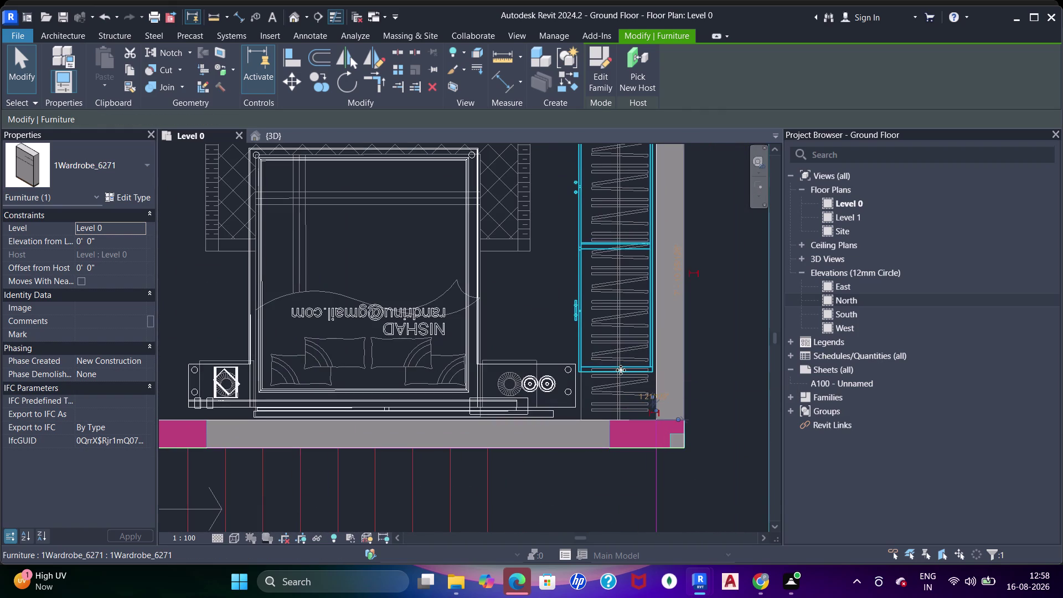
Nudge the wardrobe down to close its gap to the end wall.
key(Down)
key(Down)
key(Down)
key(Down)
key(Down)
key(Down)
key(Down)
key(Down)
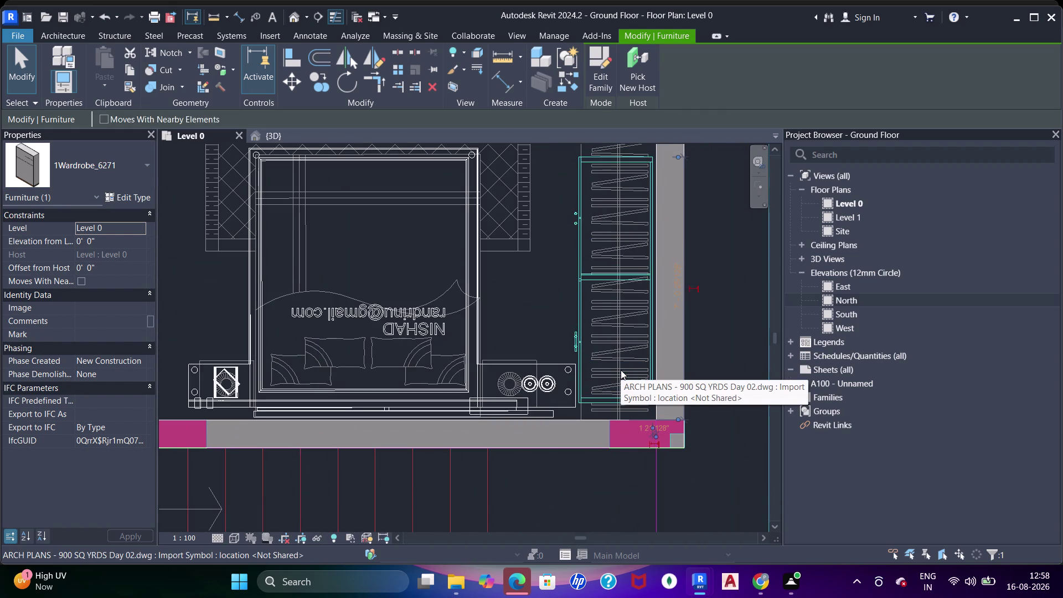
key(Down)
Reselect the bedroom wardrobe, nudge it slightly up, then deselect it.
scroll(down, 3)
scroll(down, 3)
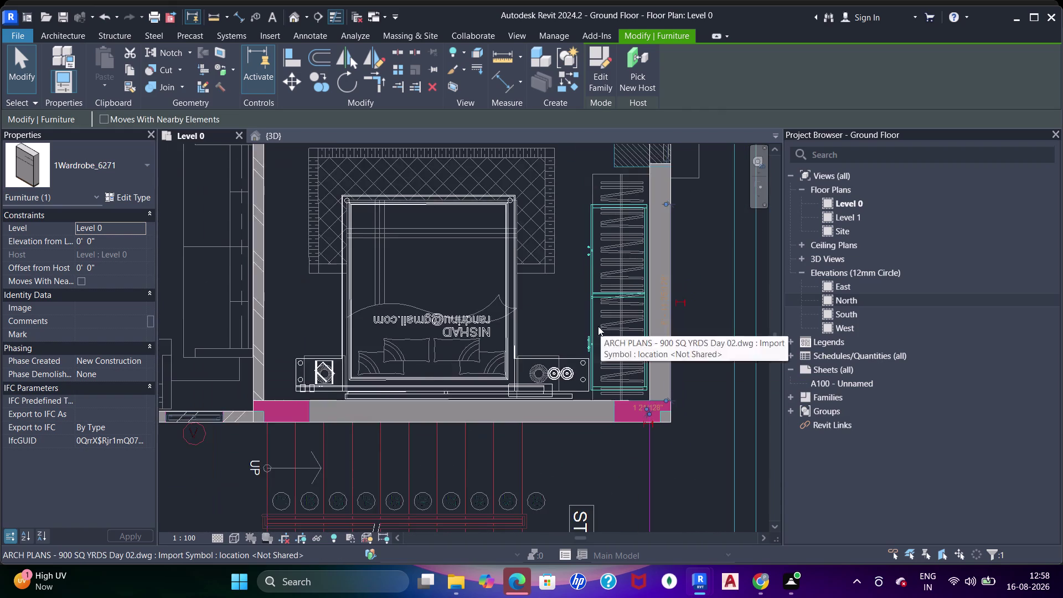
middle_drag(557, 296, 572, 335)
key(Escape)
scroll(down, 3)
middle_drag(516, 204, 534, 262)
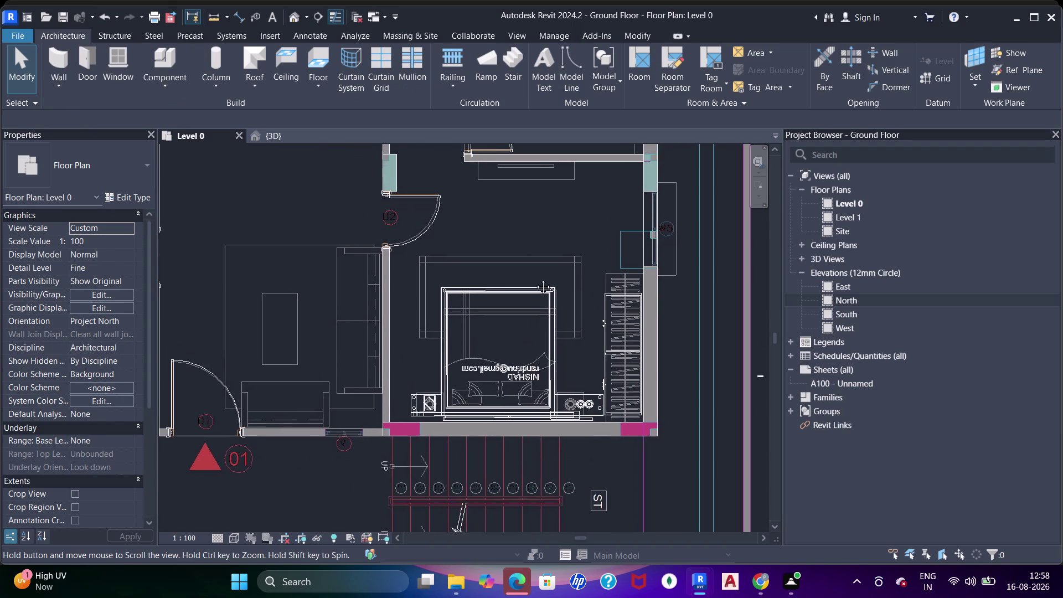
middle_drag(534, 262, 535, 287)
click(626, 328)
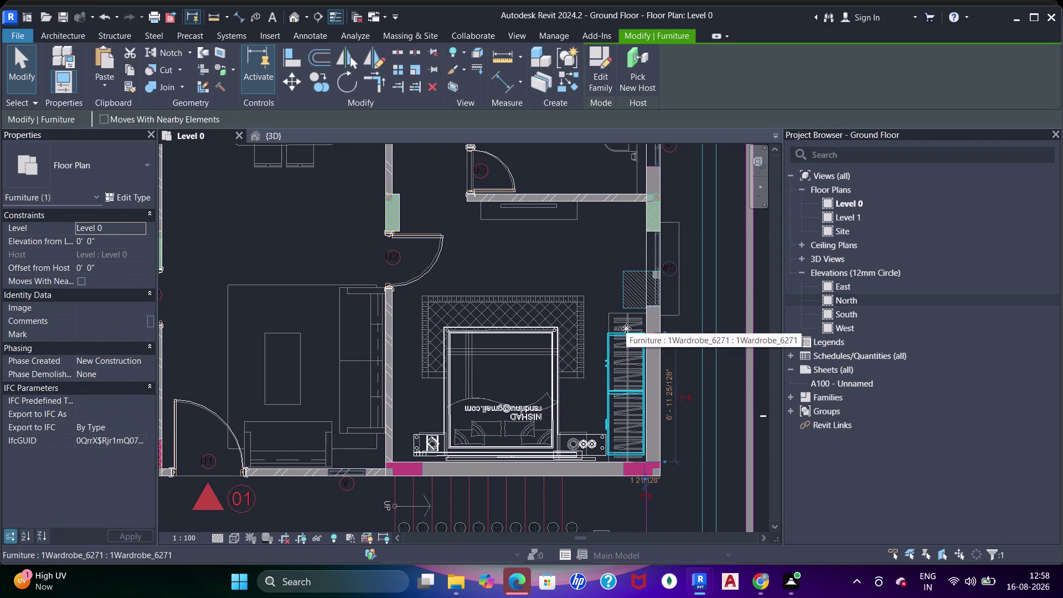
key(Up)
key(Up)
key(Up)
key(Escape)
Pan across the Level 0 plan to the next unit.
scroll(down, 3)
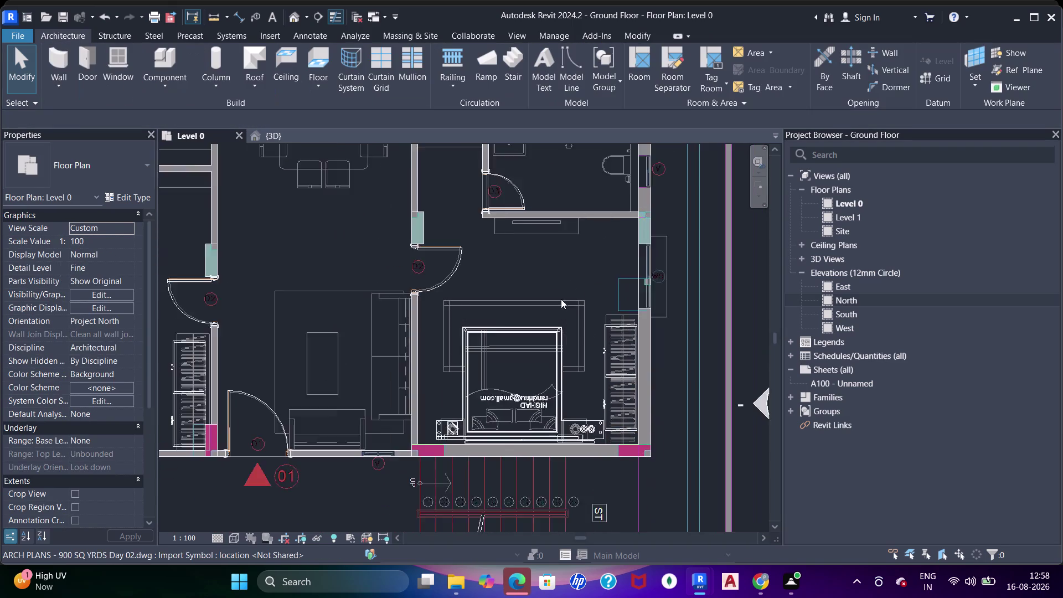
middle_drag(513, 294, 517, 373)
middle_drag(552, 246, 572, 340)
middle_drag(386, 324, 500, 266)
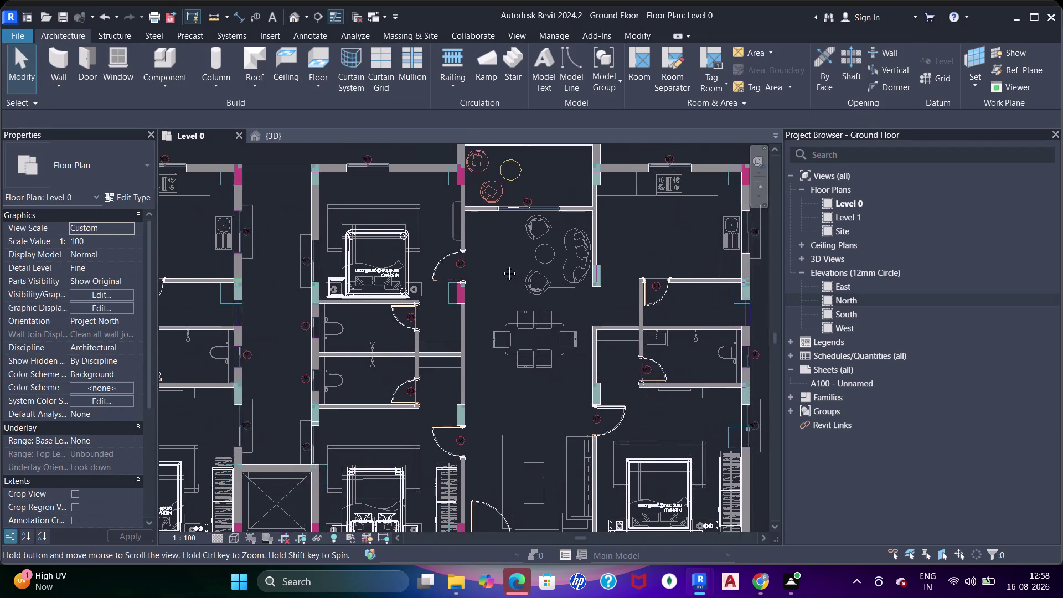
middle_drag(500, 266, 501, 265)
middle_drag(446, 367, 502, 215)
Nudge the upper bedroom's wardrobe left until it sits against the wall.
middle_drag(378, 247, 558, 283)
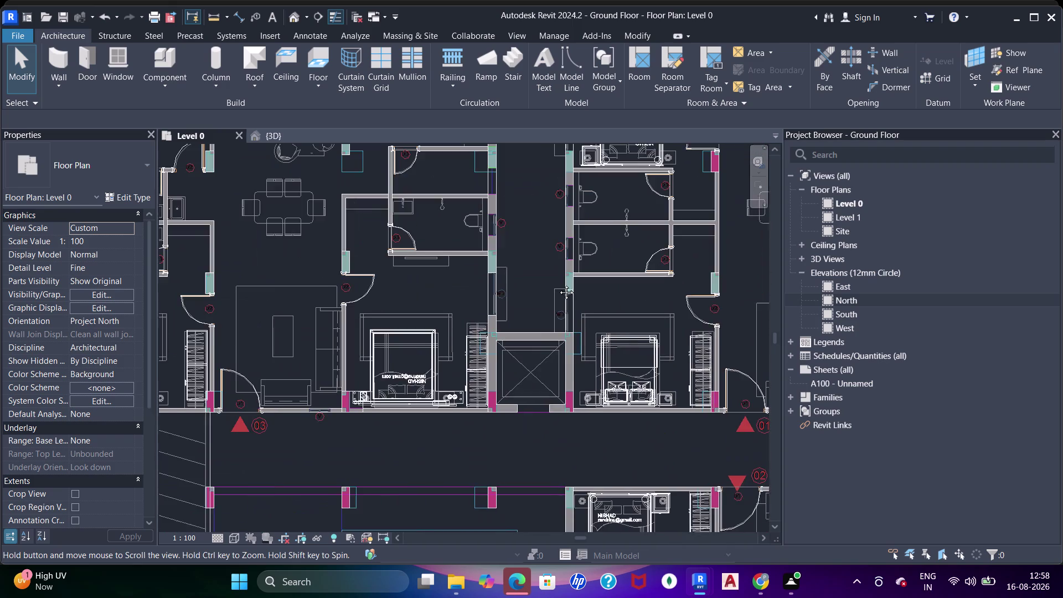
middle_drag(557, 283, 561, 291)
middle_drag(499, 227, 612, 381)
middle_drag(369, 391, 422, 305)
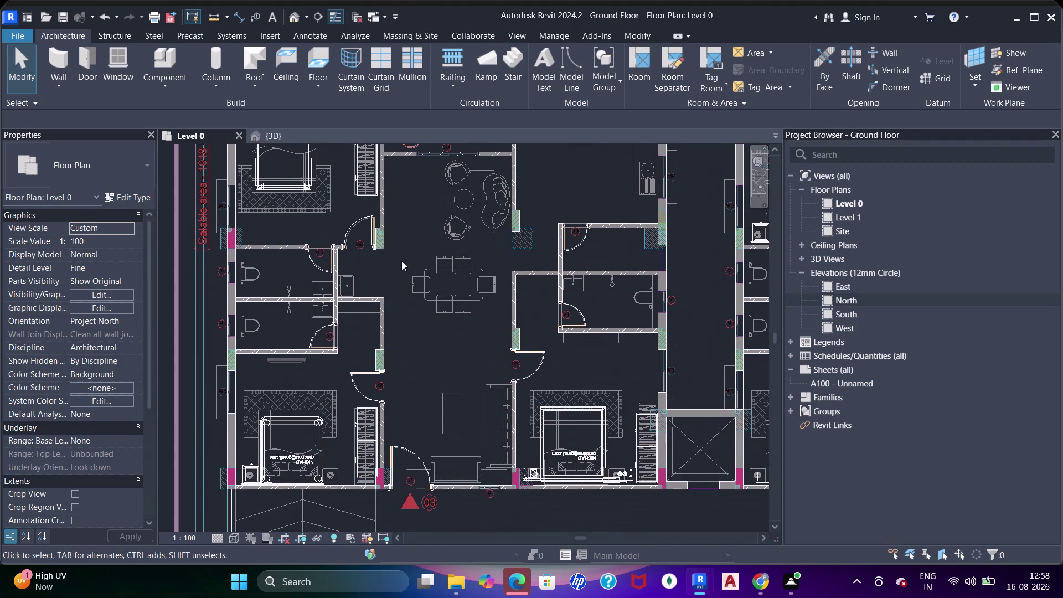
middle_drag(408, 276, 412, 315)
scroll(up, 3)
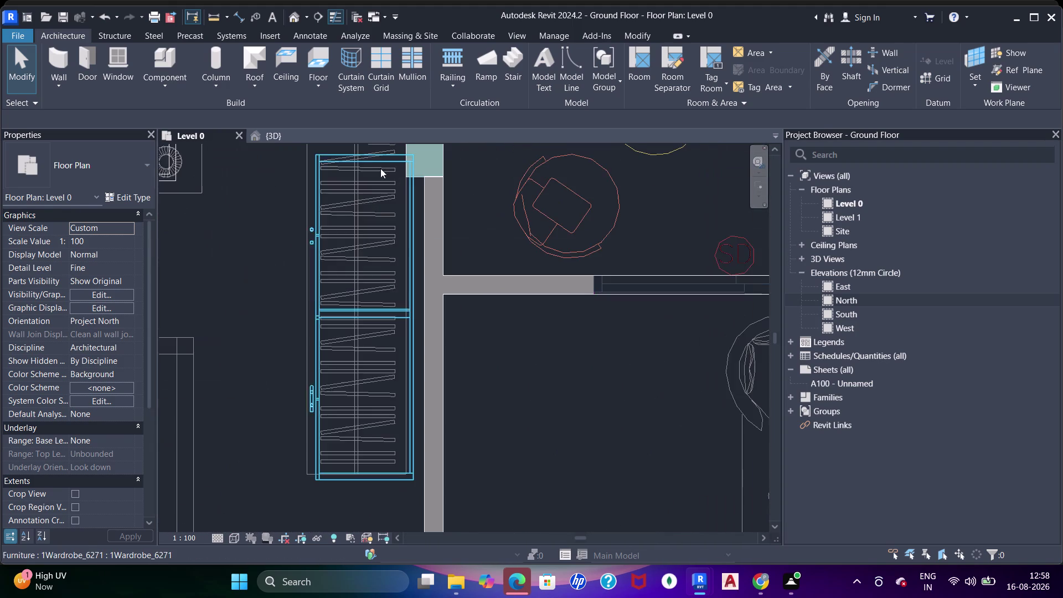
middle_drag(397, 206, 424, 274)
click(416, 233)
key(Left)
key(Left)
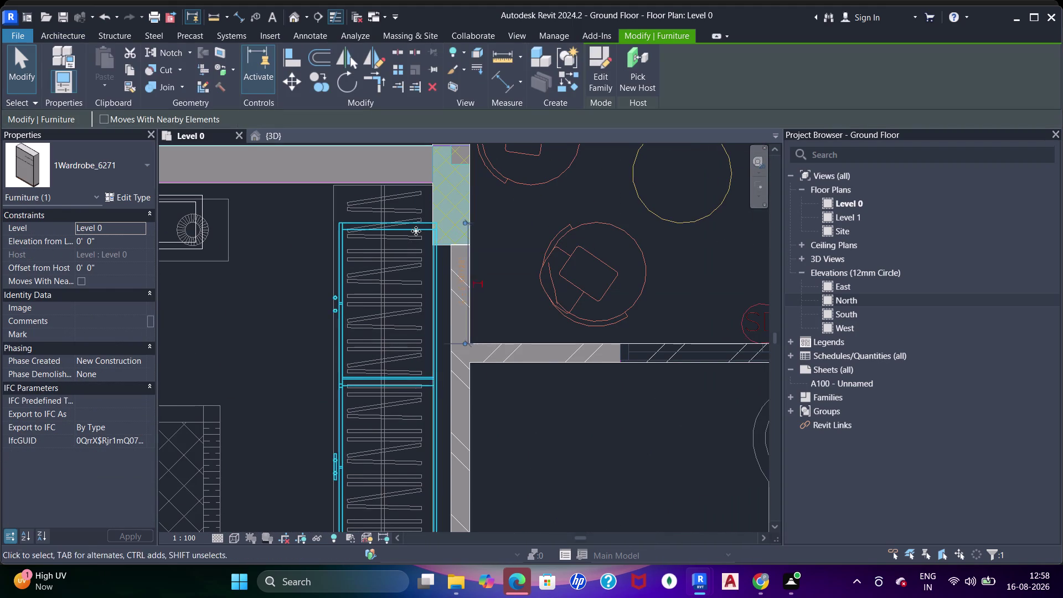
key(Left)
key(Up)
key(Down)
key(Down)
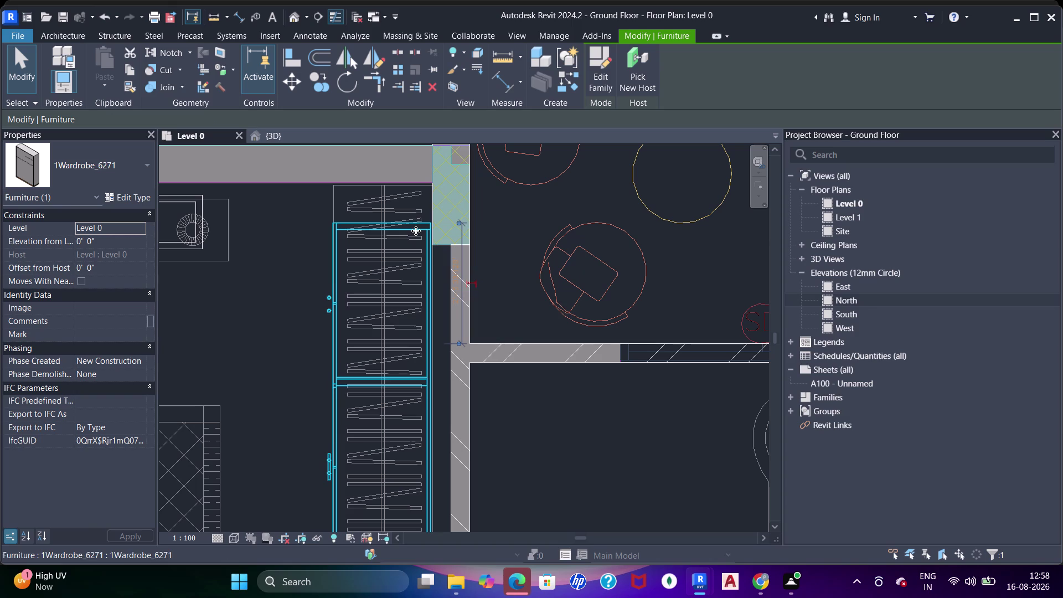
scroll(down, 3)
middle_drag(444, 301, 471, 236)
scroll(up, 3)
scroll(down, 3)
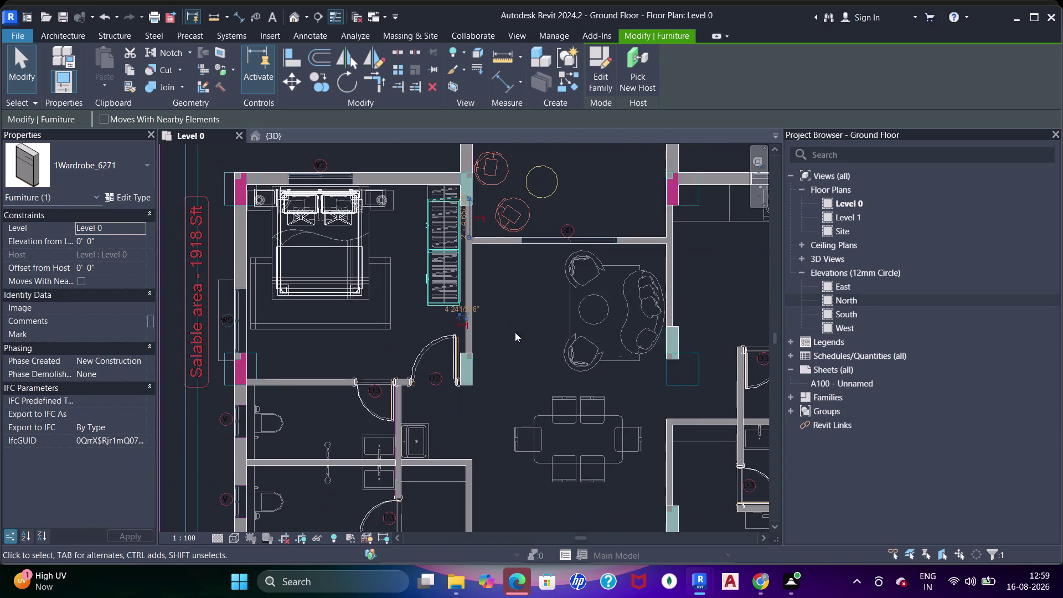
Nudge the wardrobe beside the lower bedroom's door up and left, flush to the partition.
middle_drag(516, 345, 507, 236)
middle_drag(463, 408, 444, 271)
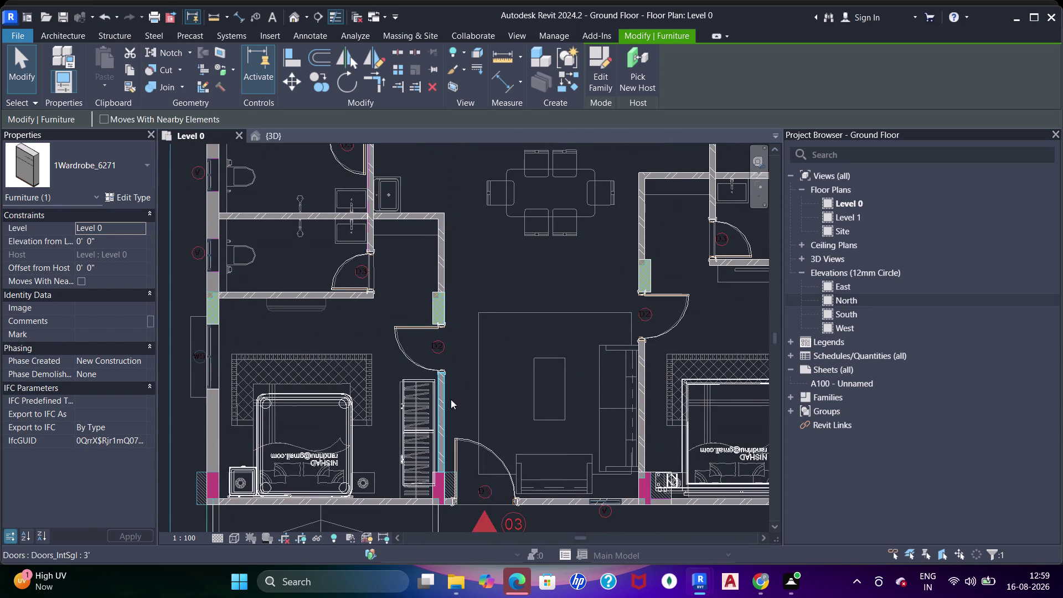
scroll(up, 3)
click(428, 453)
scroll(up, 3)
key(Escape)
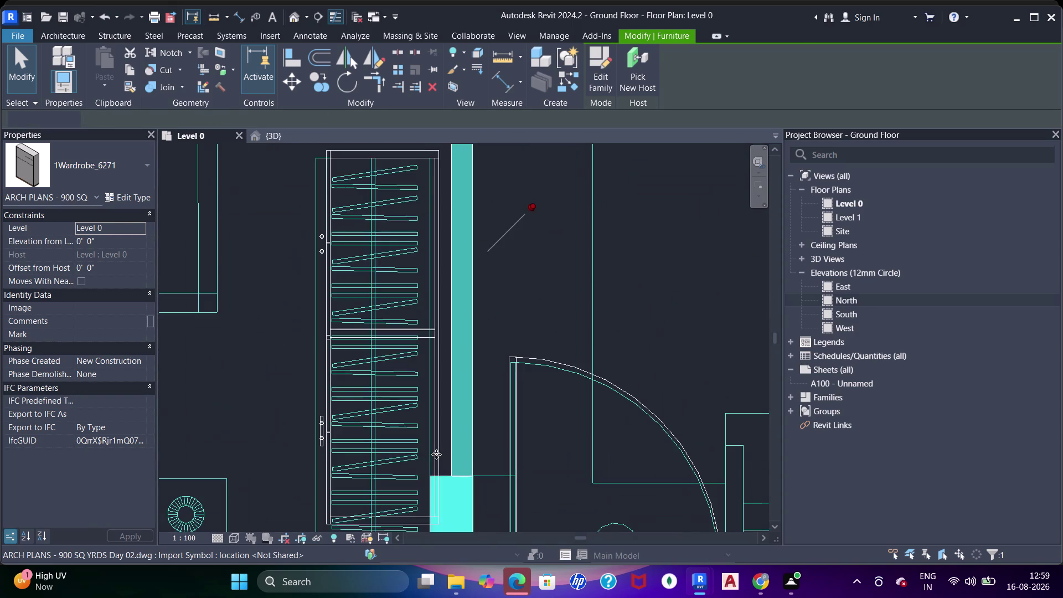
click(440, 440)
middle_drag(444, 437, 467, 283)
key(Up)
key(Up)
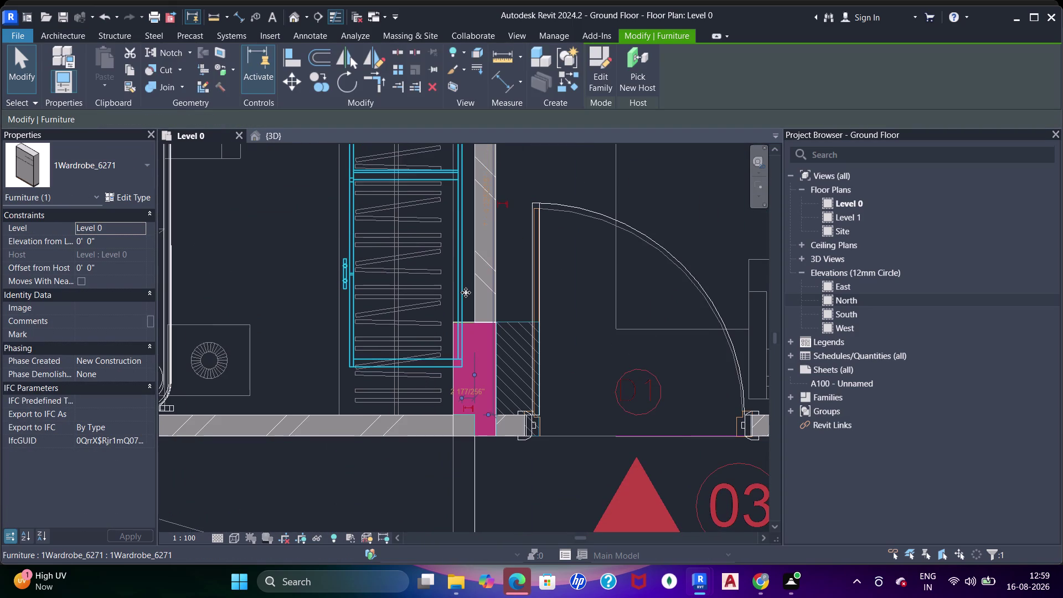
key(Up)
key(Up)
key(Left)
key(Left)
key(Left)
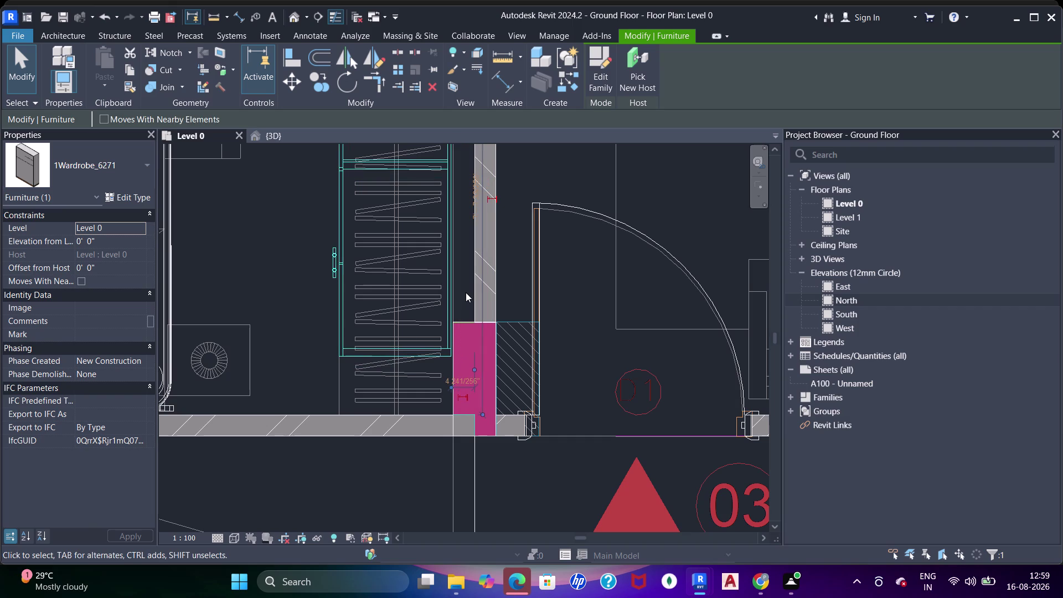
Shift that wardrobe down until it rests against the column.
scroll(down, 3)
middle_drag(520, 308, 551, 431)
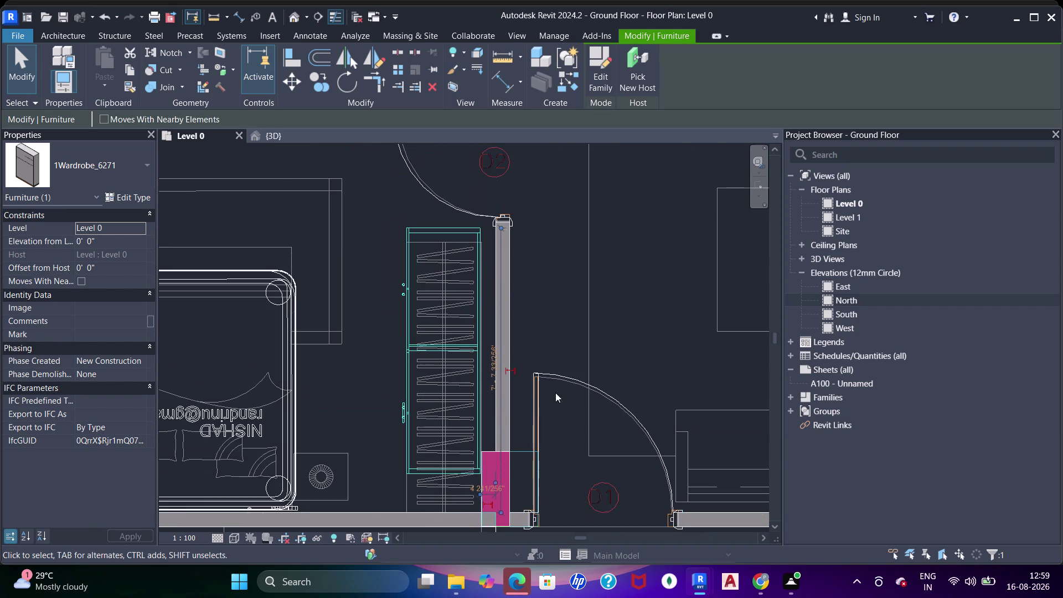
key(Down)
key(Down)
key(Down)
key(Down)
key(Down)
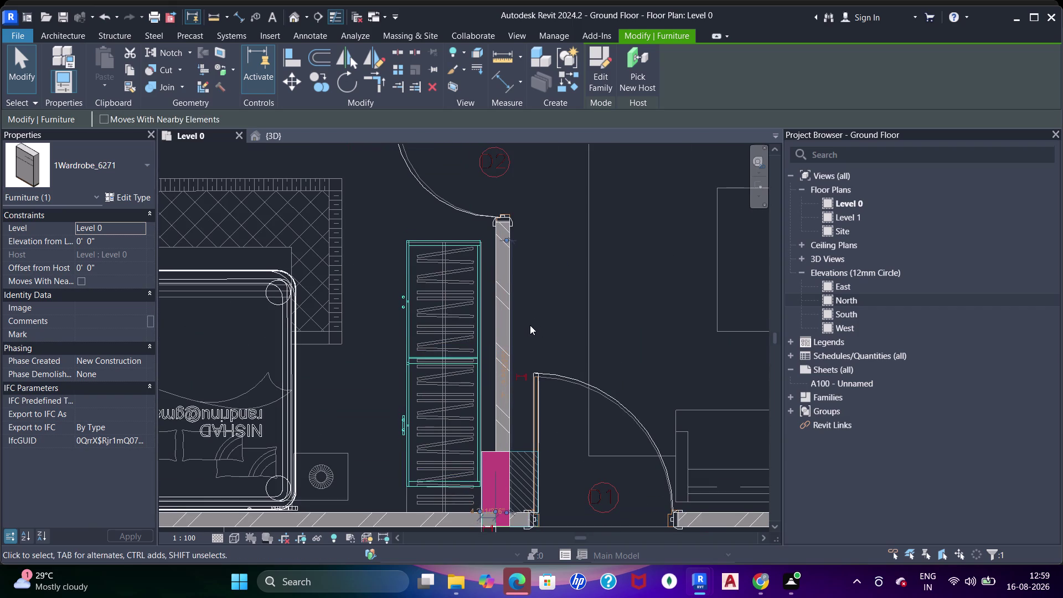
key(Down)
scroll(down, 3)
middle_drag(637, 388, 372, 348)
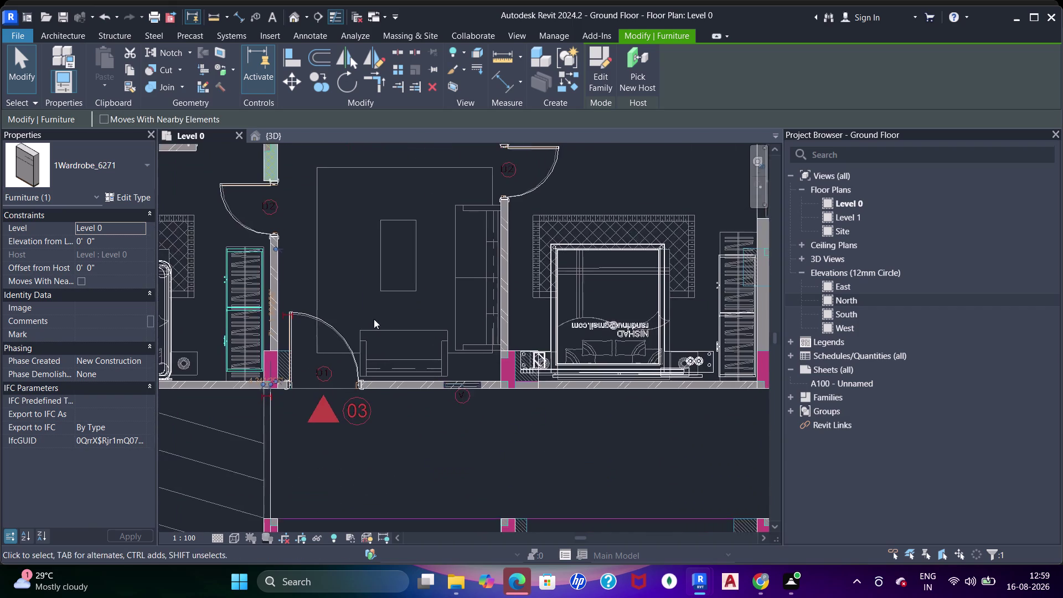
scroll(down, 3)
middle_drag(481, 351, 487, 261)
middle_drag(648, 351, 559, 249)
scroll(down, 3)
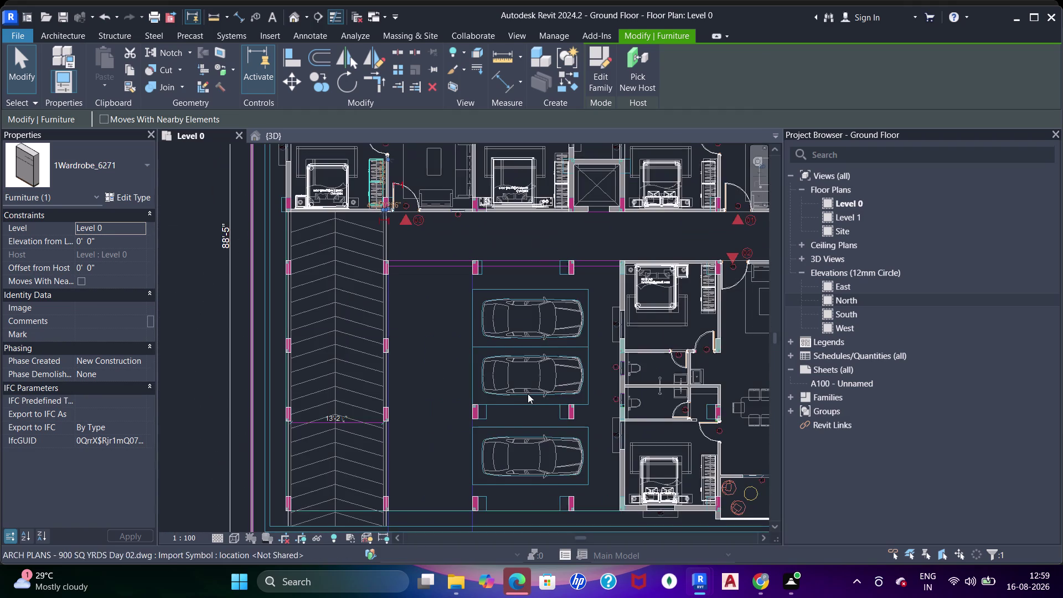
middle_drag(527, 394, 512, 295)
scroll(down, 3)
middle_drag(592, 358, 483, 331)
scroll(up, 3)
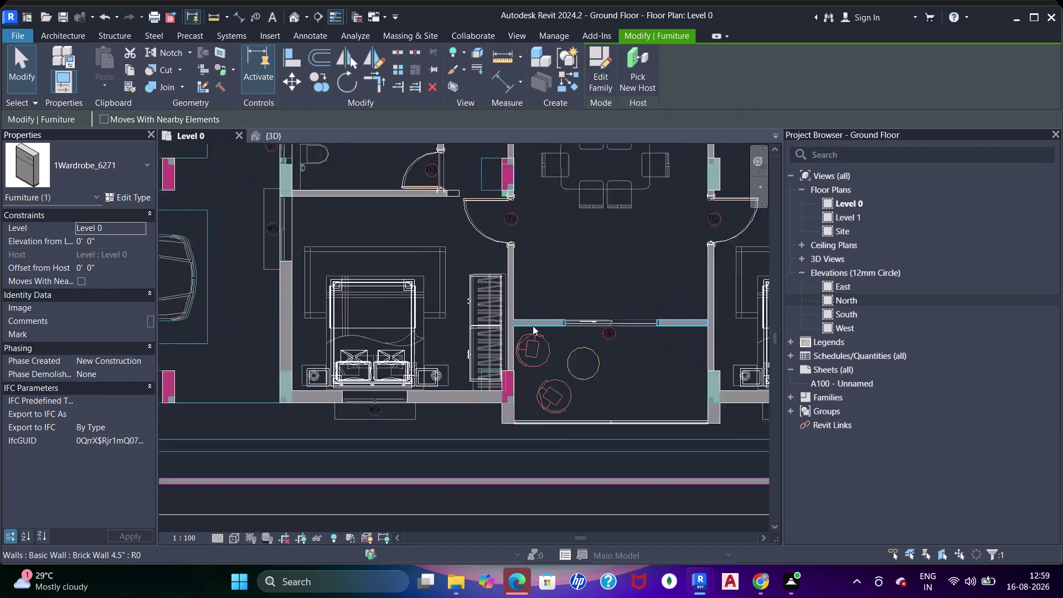
middle_drag(527, 264, 508, 425)
scroll(down, 3)
middle_drag(537, 371, 496, 414)
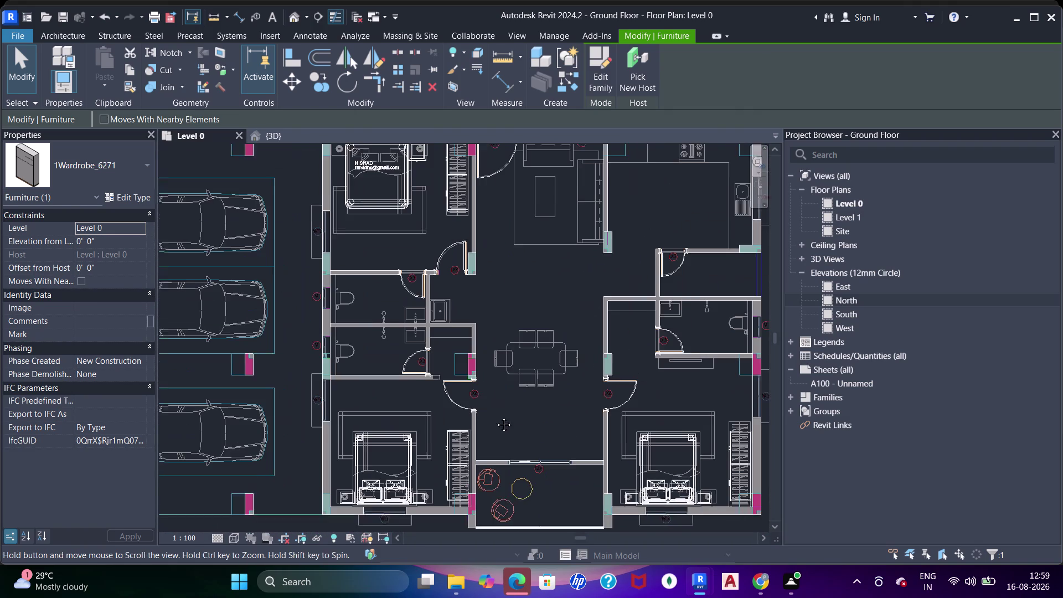
middle_drag(497, 414, 494, 418)
middle_drag(557, 432, 420, 356)
middle_drag(493, 296, 515, 418)
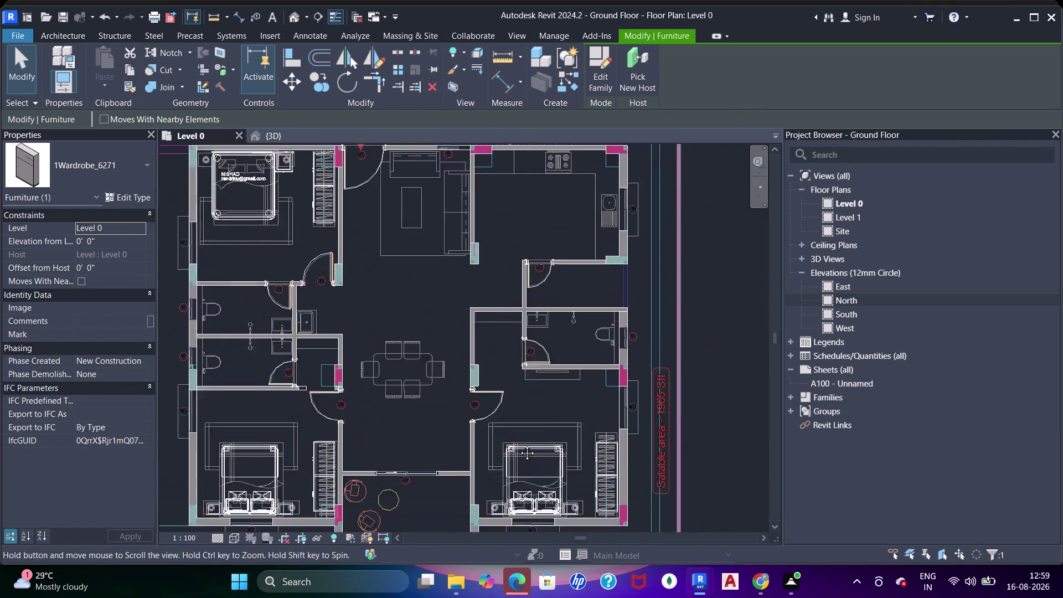
middle_drag(515, 418, 522, 464)
middle_drag(537, 285, 563, 448)
middle_drag(560, 319, 569, 437)
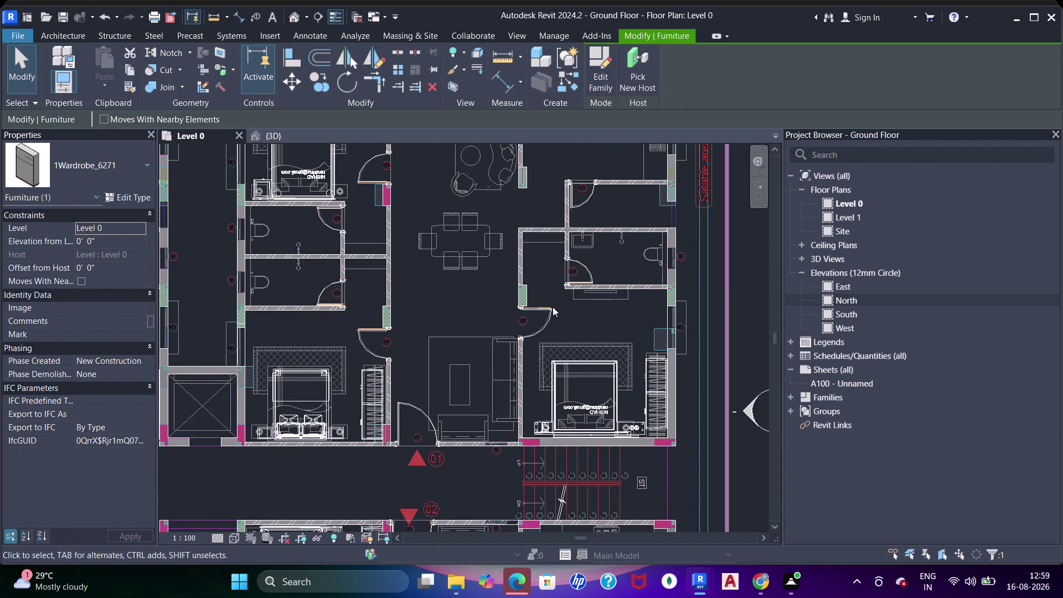
middle_drag(557, 329, 656, 440)
middle_drag(438, 385, 622, 346)
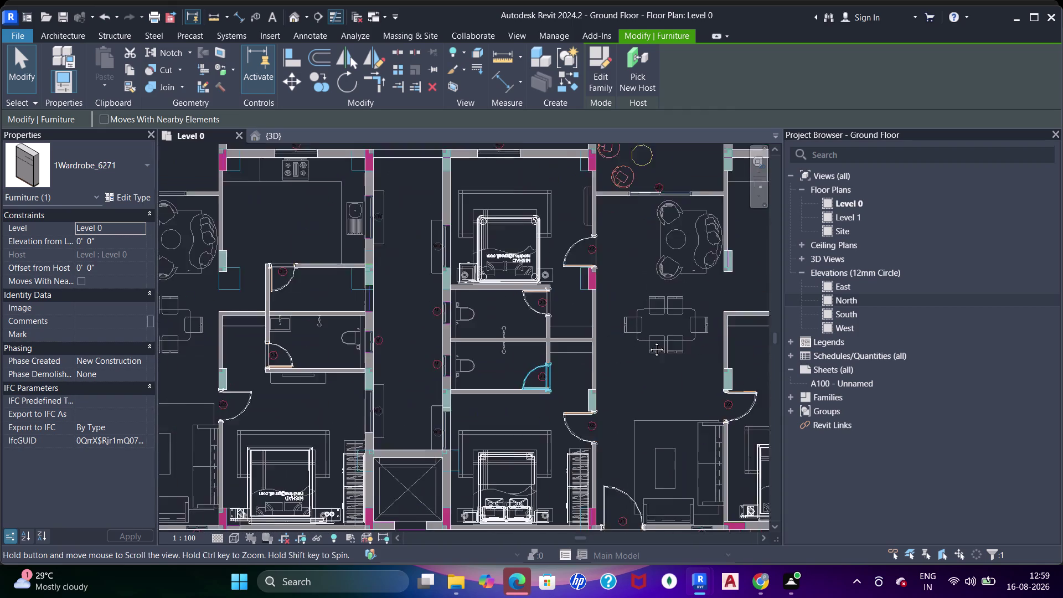
middle_drag(355, 318, 573, 352)
middle_drag(449, 337, 465, 350)
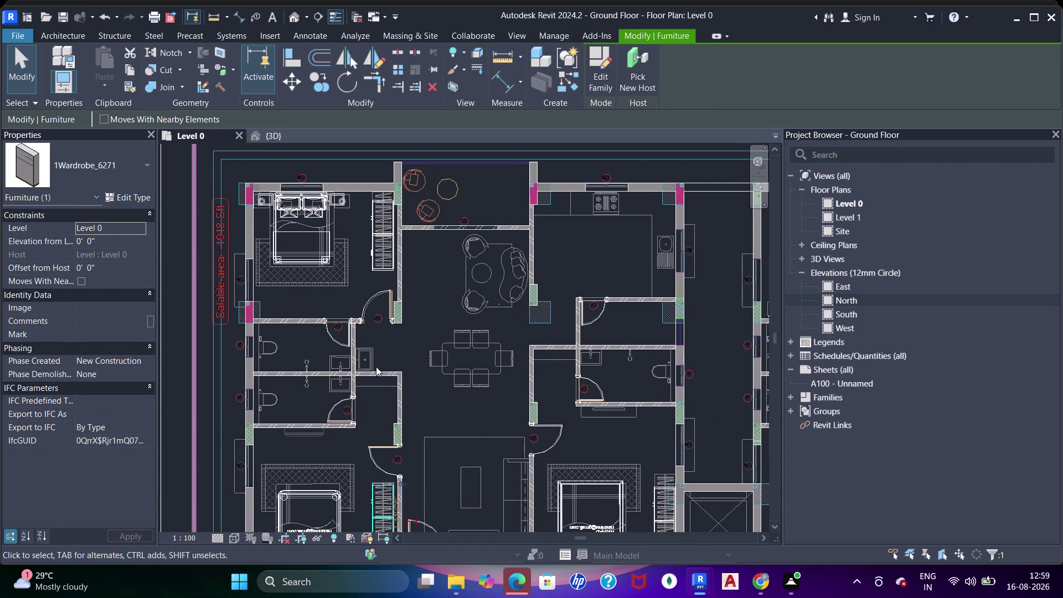
middle_drag(382, 391, 392, 289)
scroll(up, 3)
key(Escape)
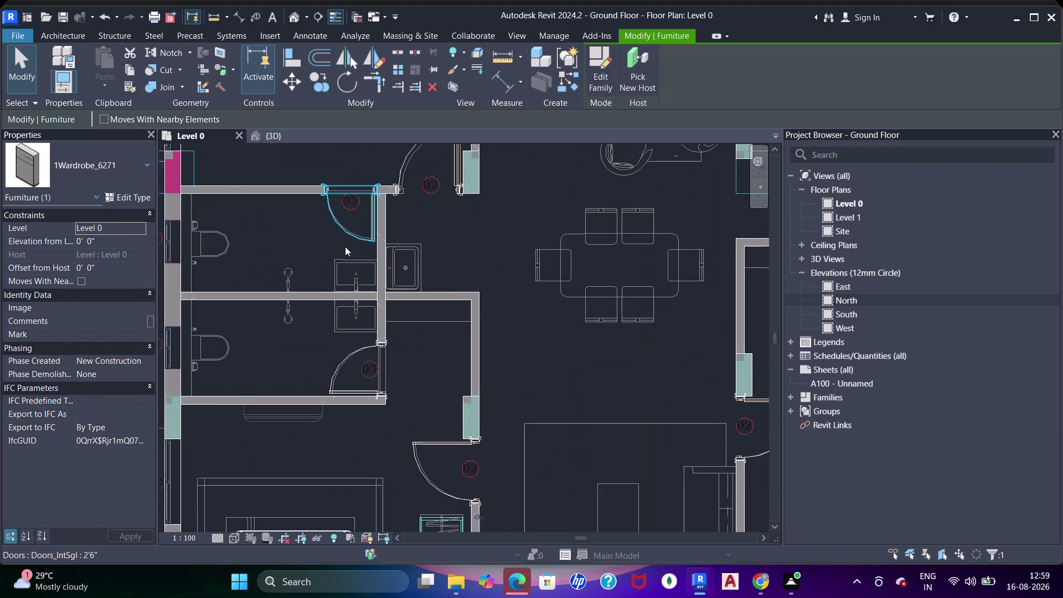
key(Escape)
key(Escape)
click(167, 62)
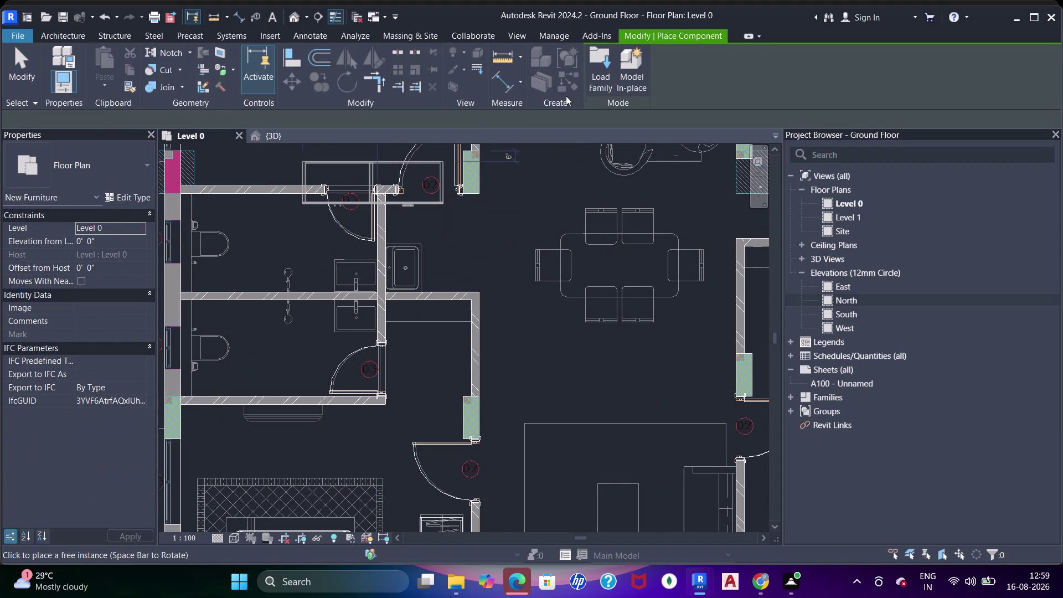
Open the family library dialog and browse to the C drive.
click(597, 74)
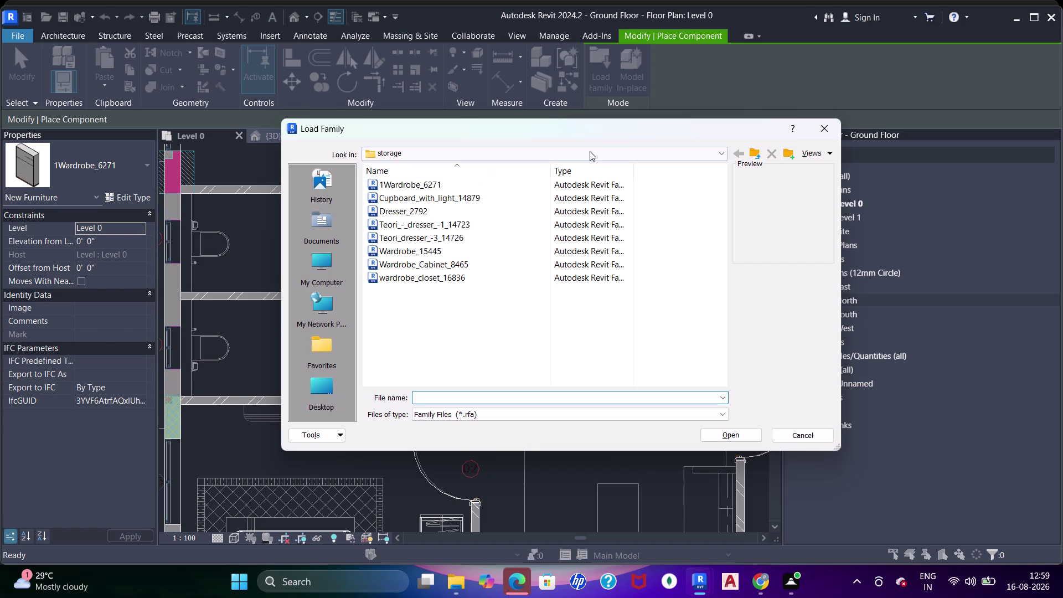
click(607, 151)
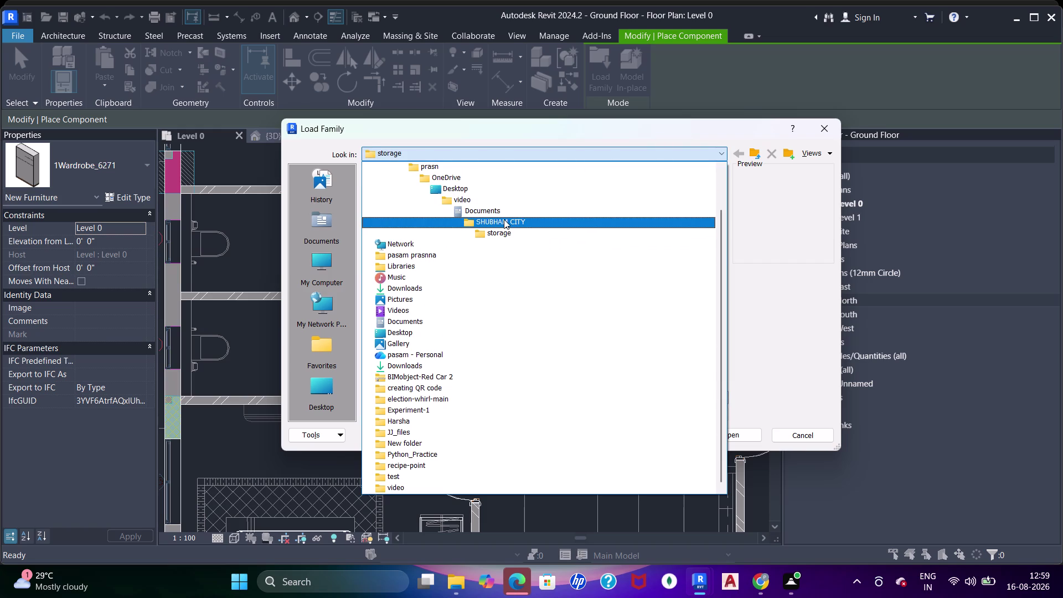
scroll(up, 3)
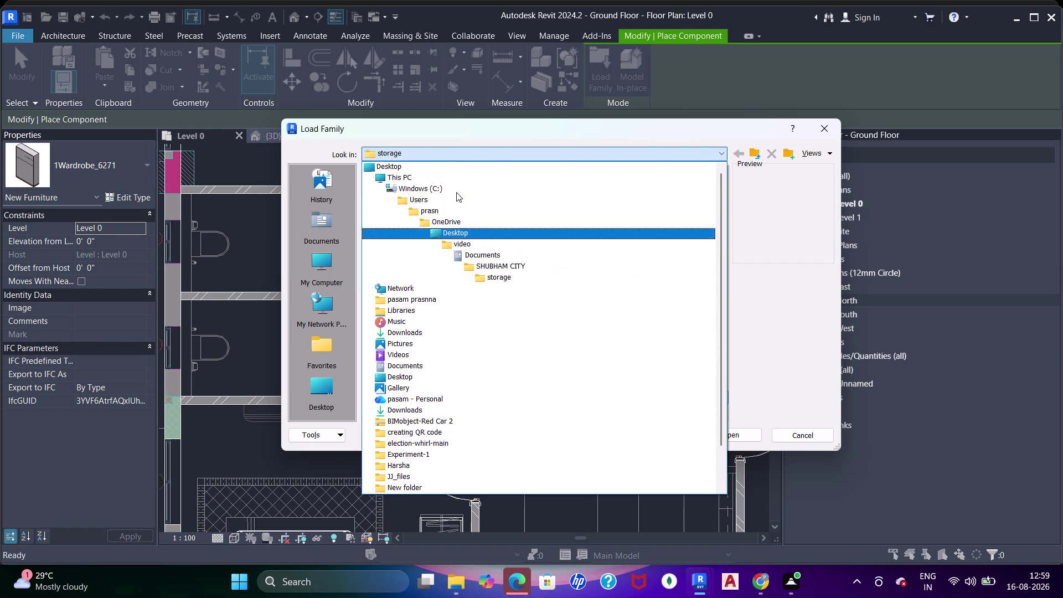
click(437, 189)
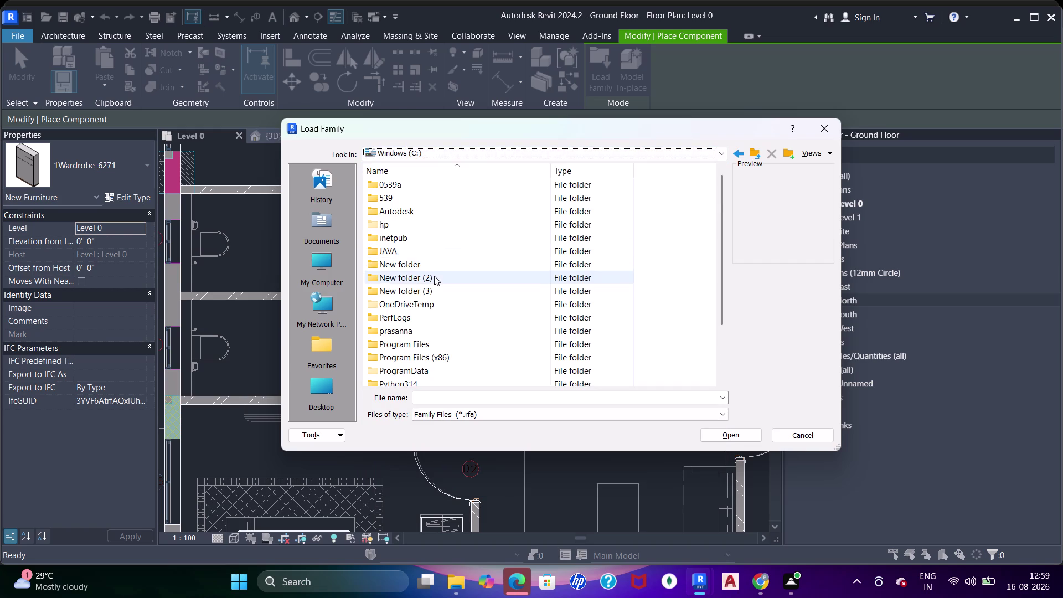
scroll(down, 3)
scroll(down, 3)
Navigate through ProgramData, Autodesk and RVT 2024 into the Libraries folder.
double_click(430, 304)
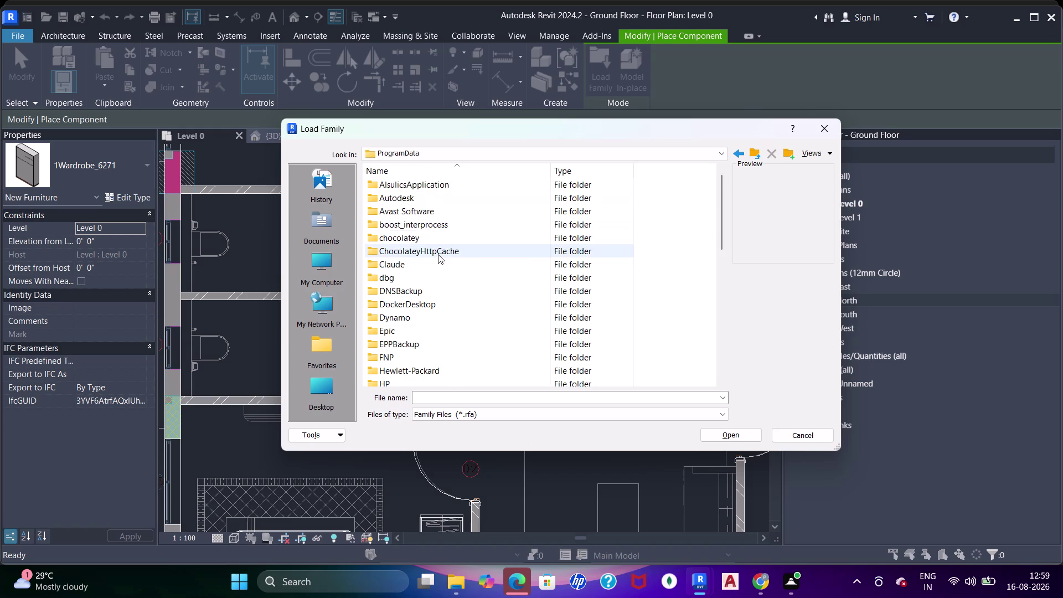
scroll(down, 3)
scroll(down, 3)
scroll(up, 3)
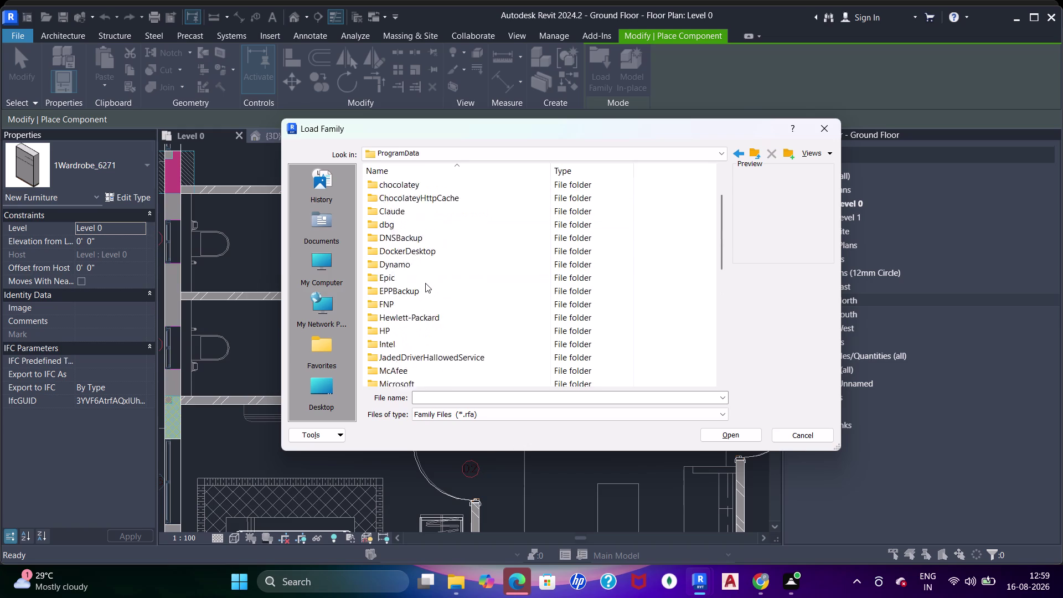
scroll(up, 3)
double_click(416, 202)
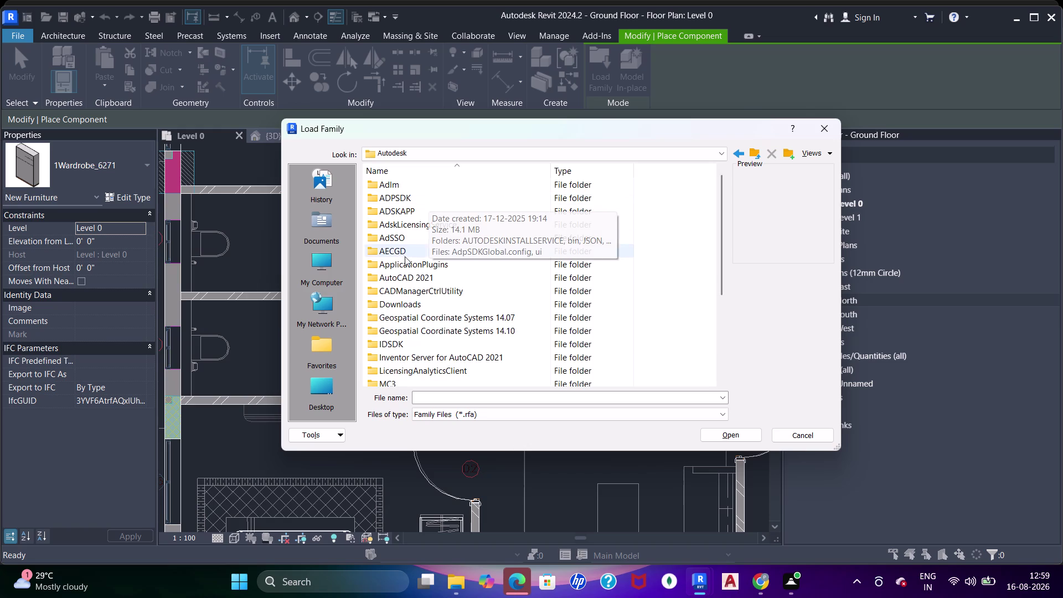
scroll(down, 3)
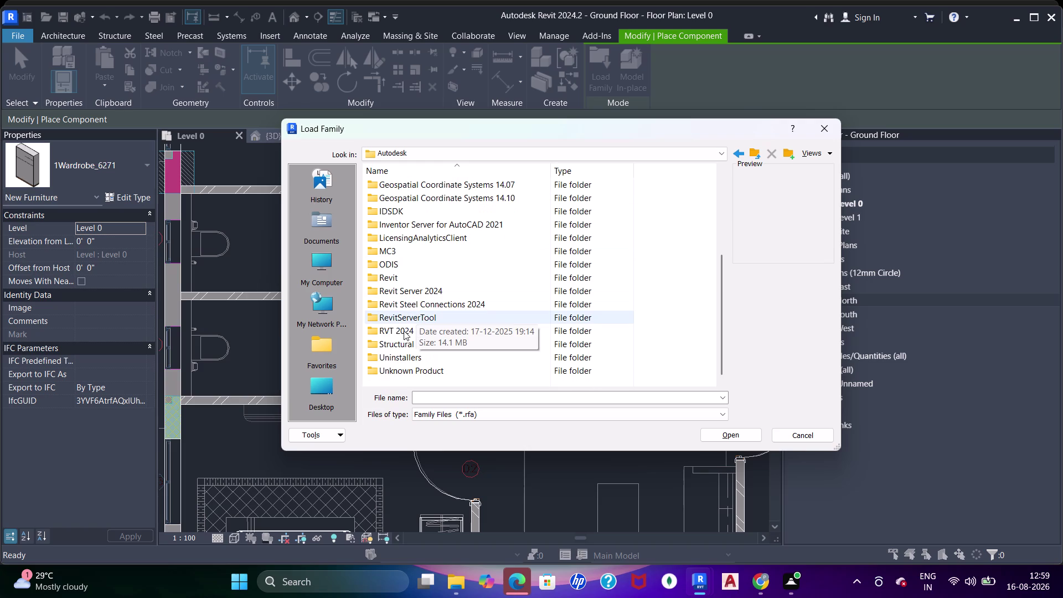
double_click(404, 331)
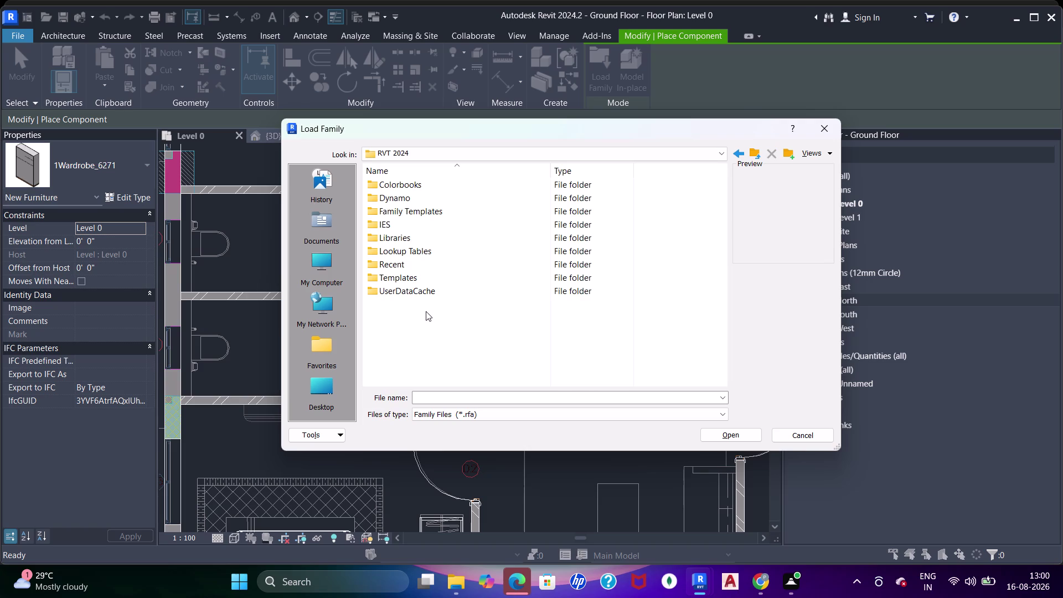
double_click(409, 234)
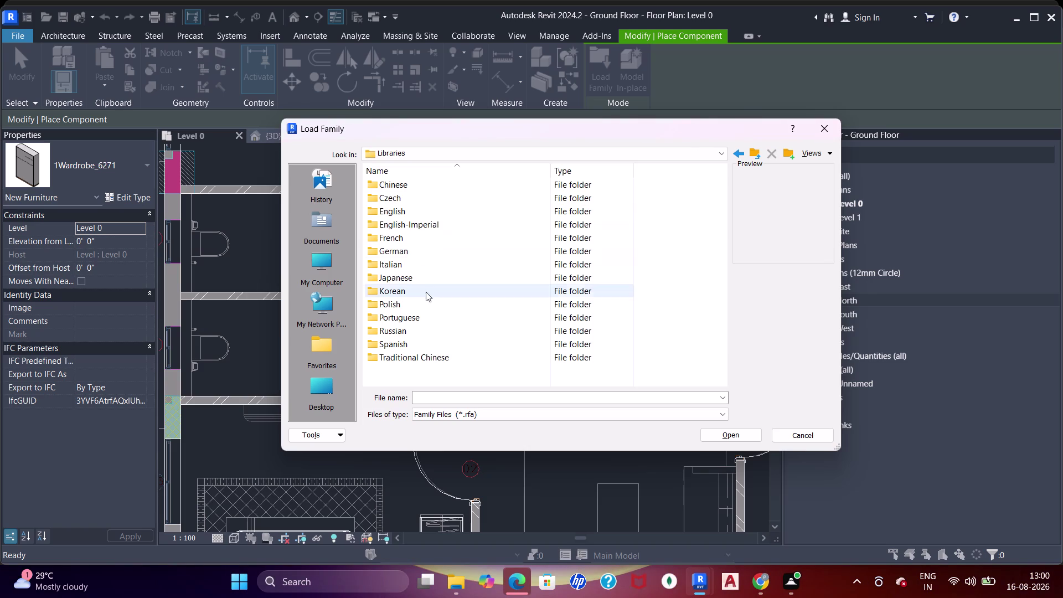
double_click(418, 228)
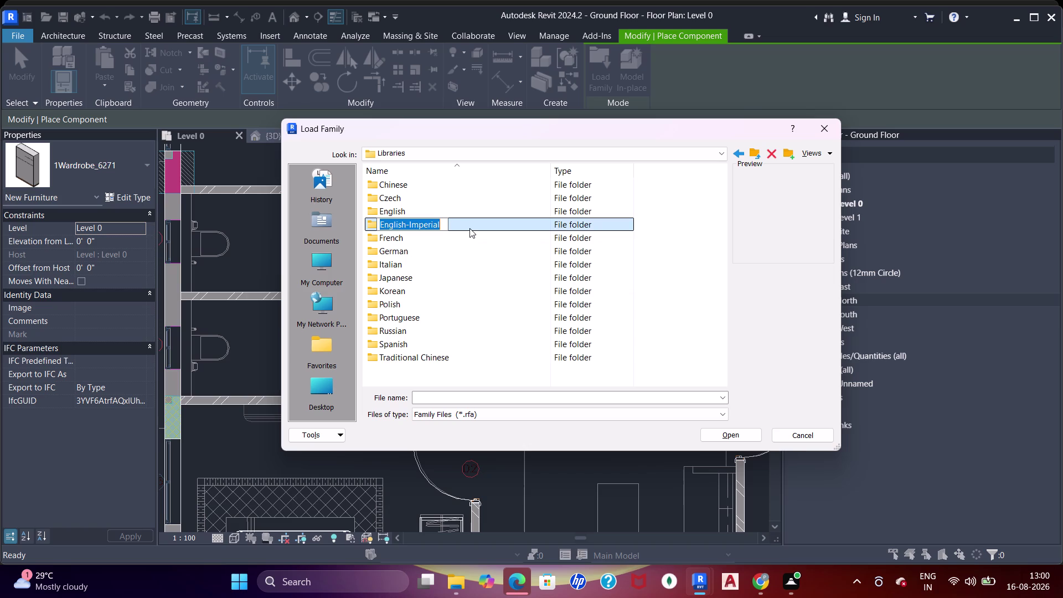
Enter the English-Imperial US library and explore the Duct and Site folders.
double_click(469, 224)
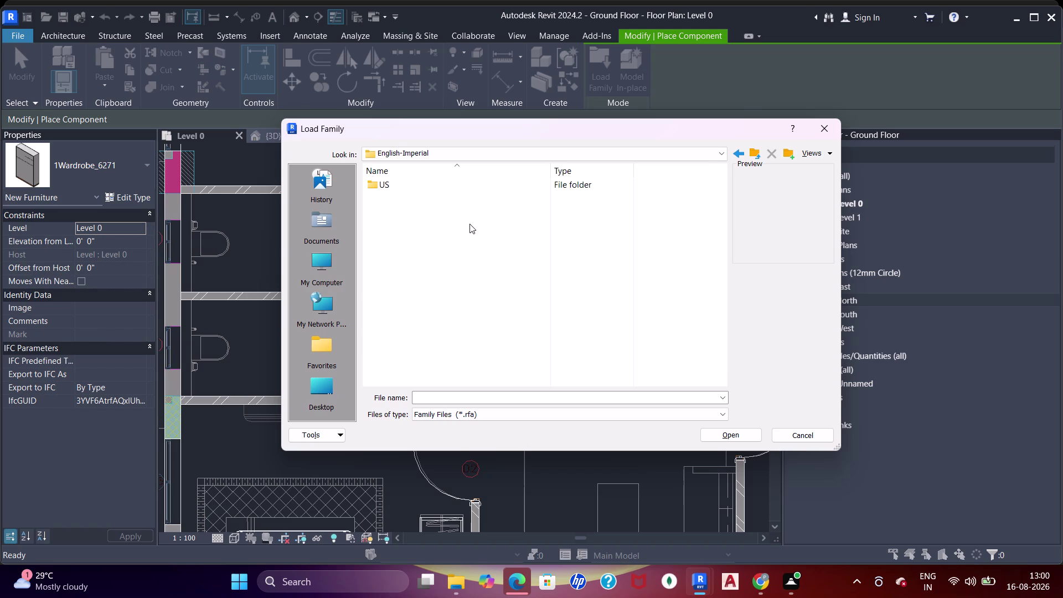
double_click(424, 181)
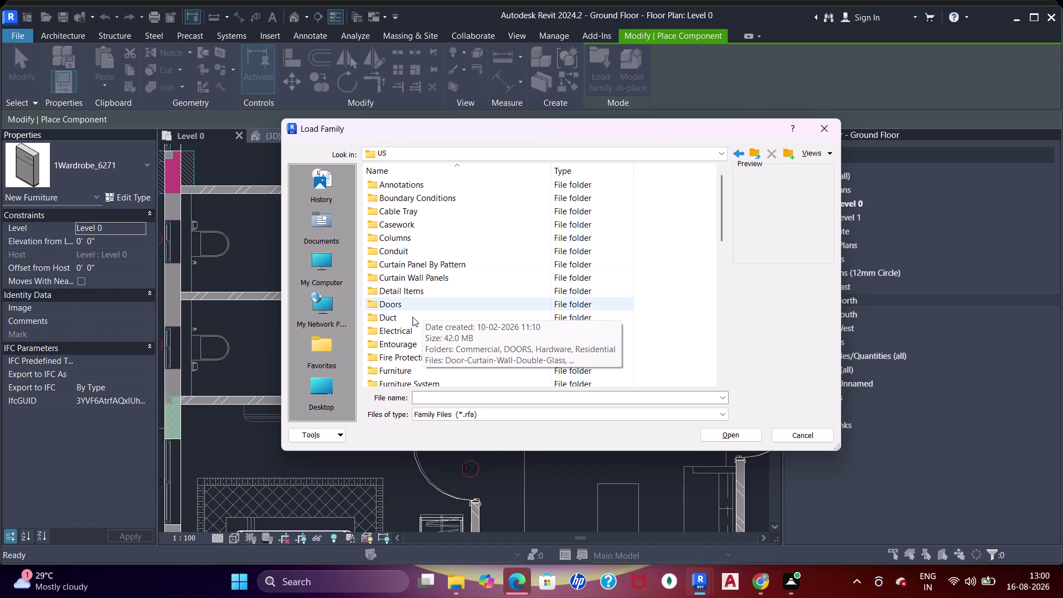
double_click(405, 314)
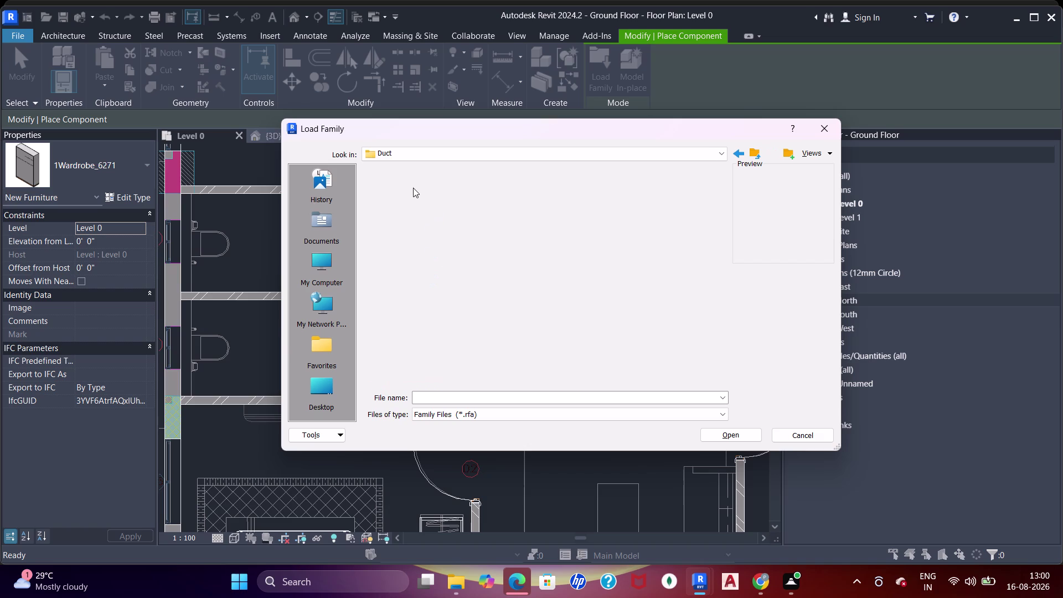
double_click(410, 184)
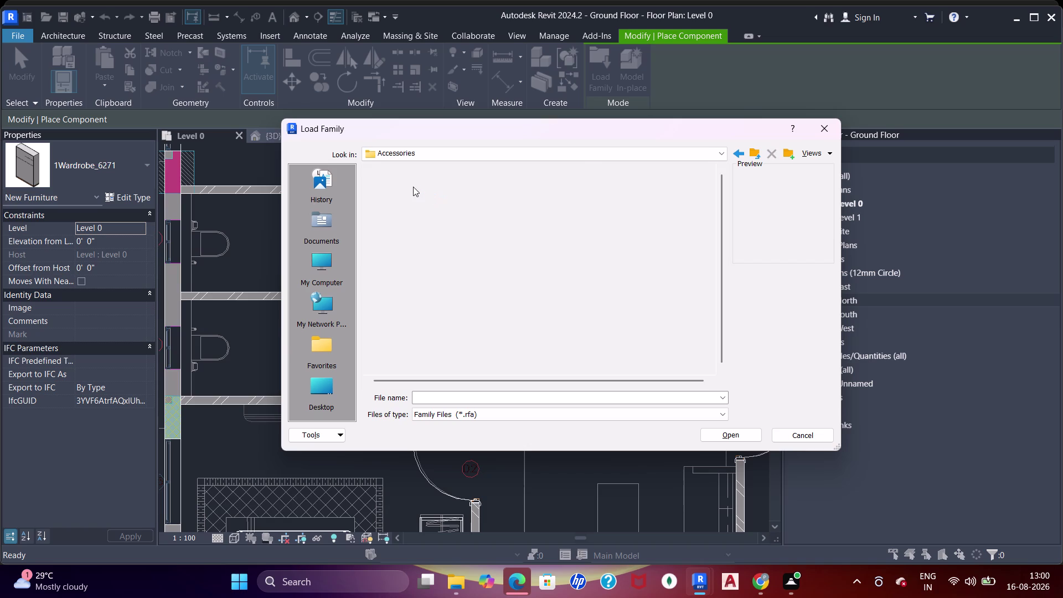
click(413, 187)
click(742, 155)
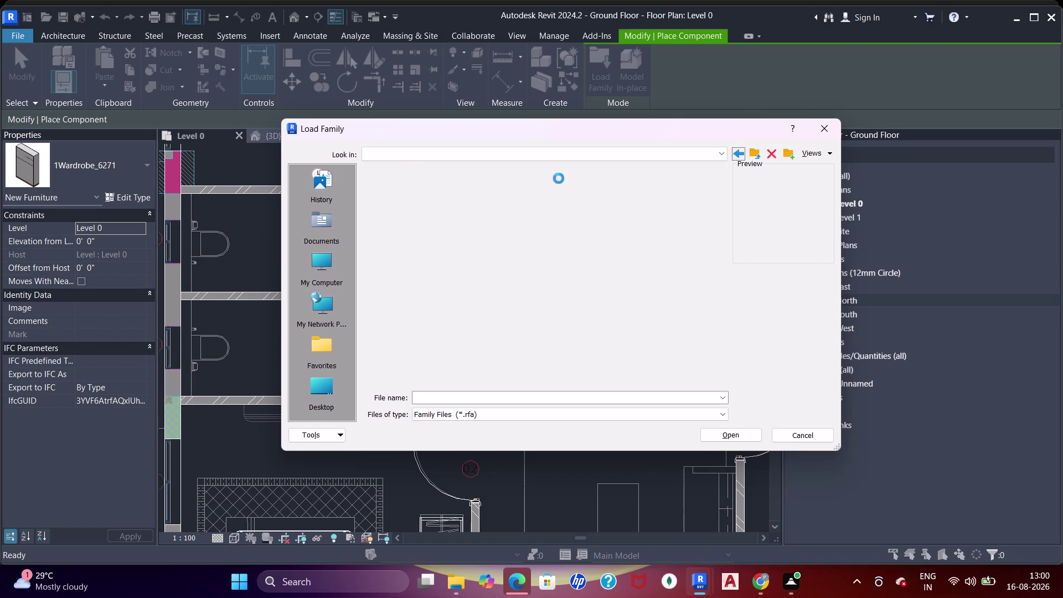
click(741, 151)
scroll(down, 3)
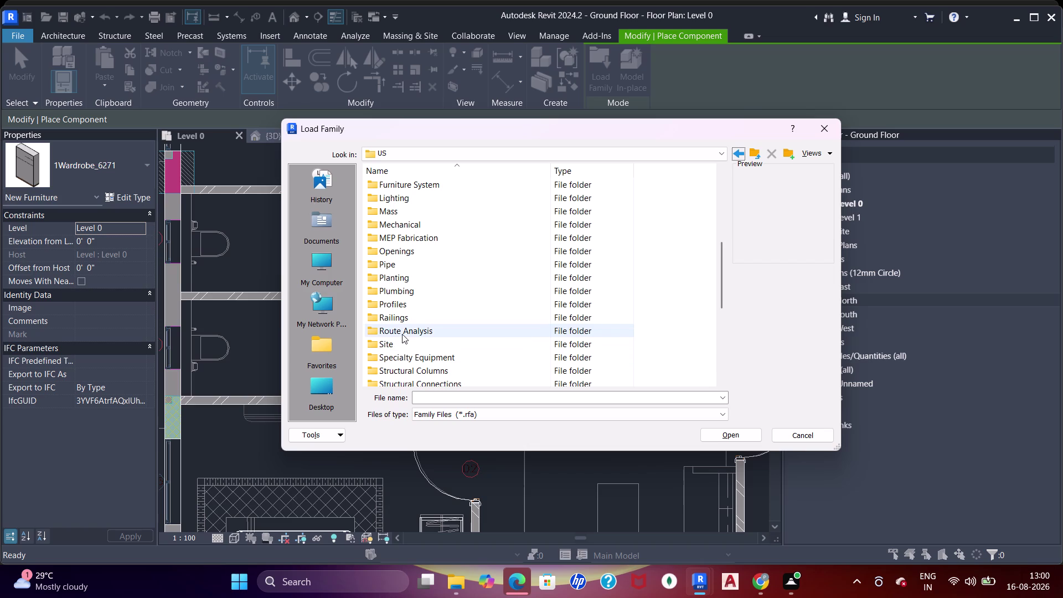
double_click(399, 343)
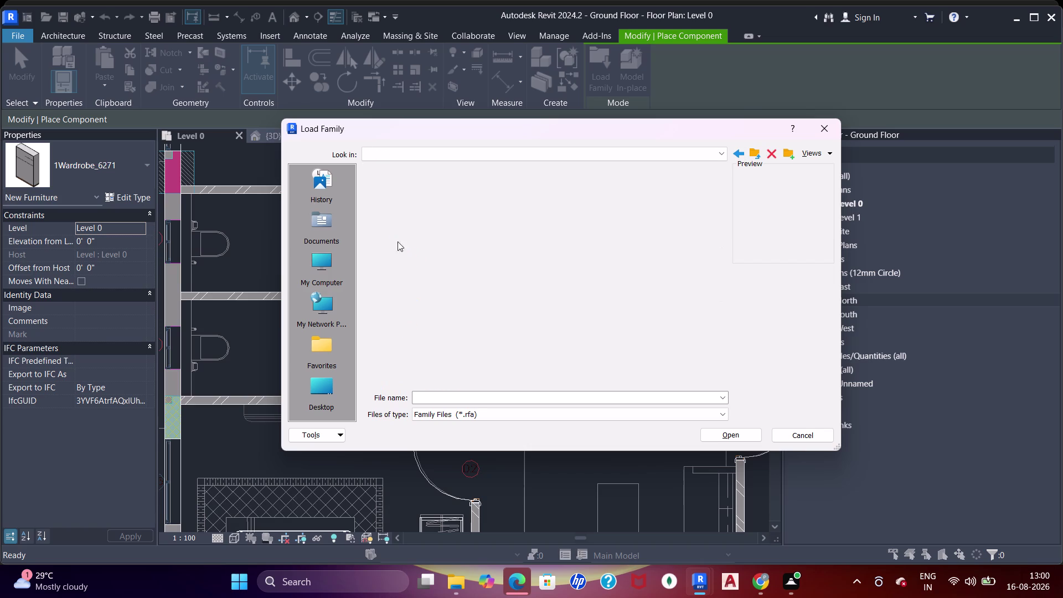
double_click(409, 199)
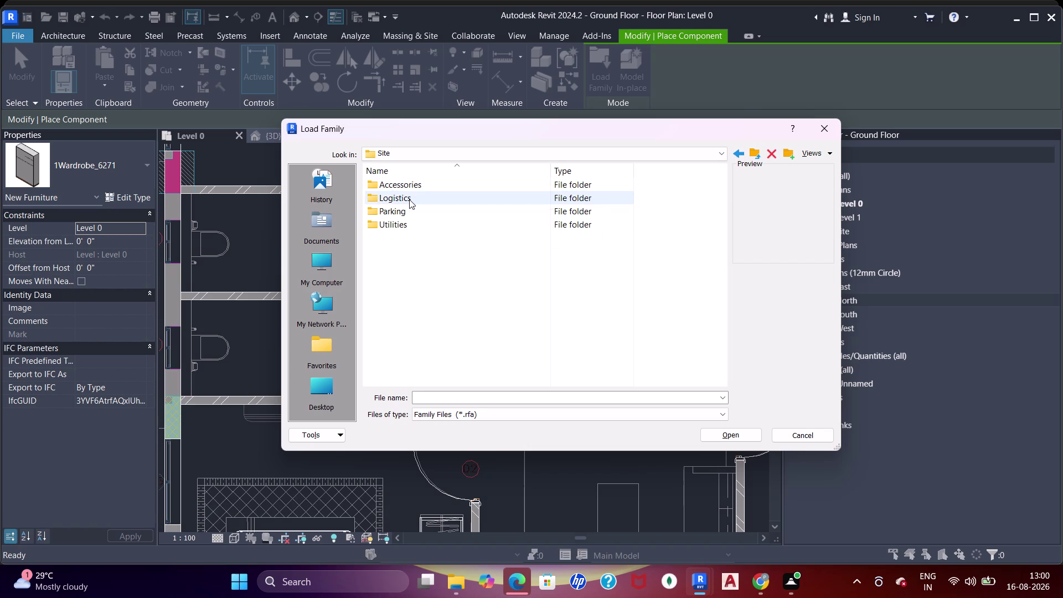
double_click(743, 153)
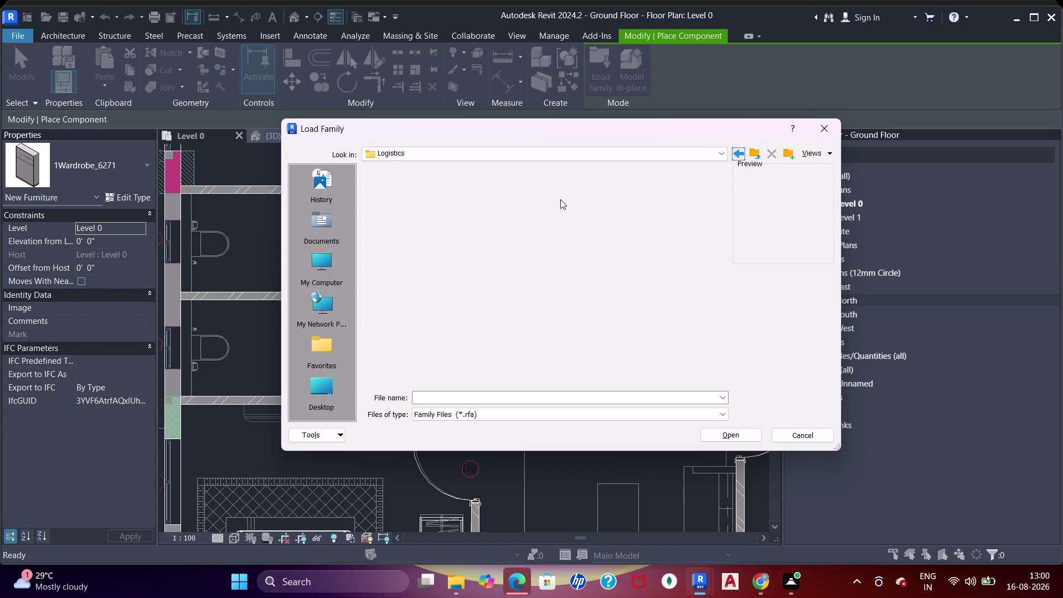
scroll(up, 3)
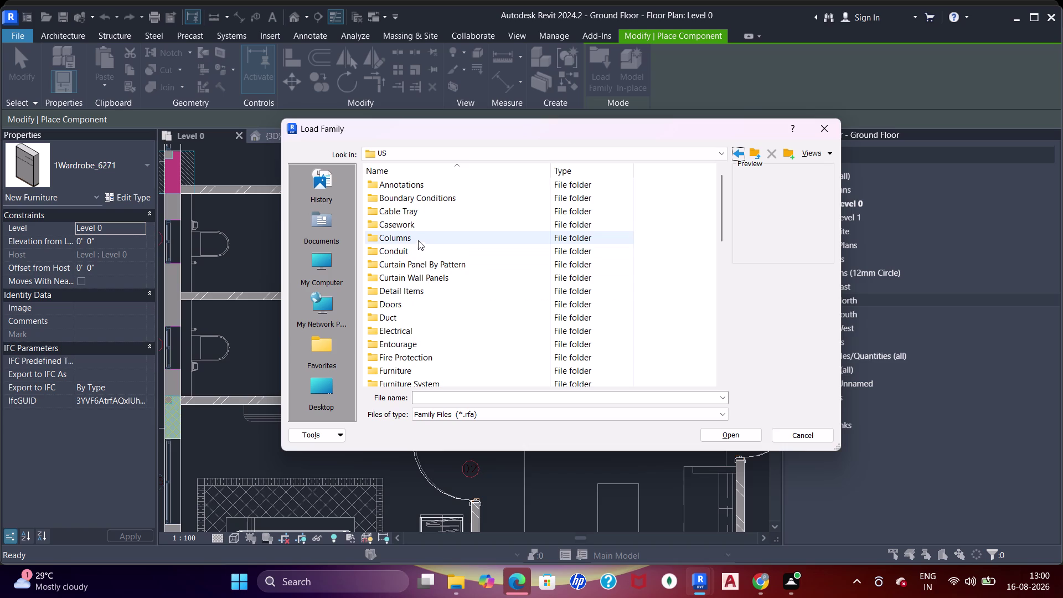
scroll(down, 3)
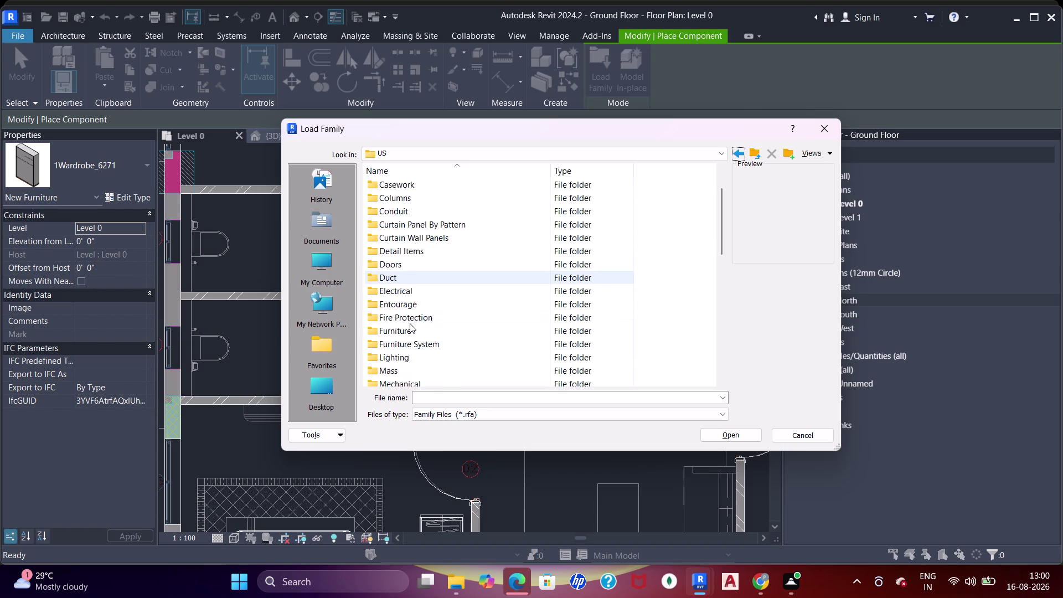
scroll(down, 3)
scroll(down, 3)
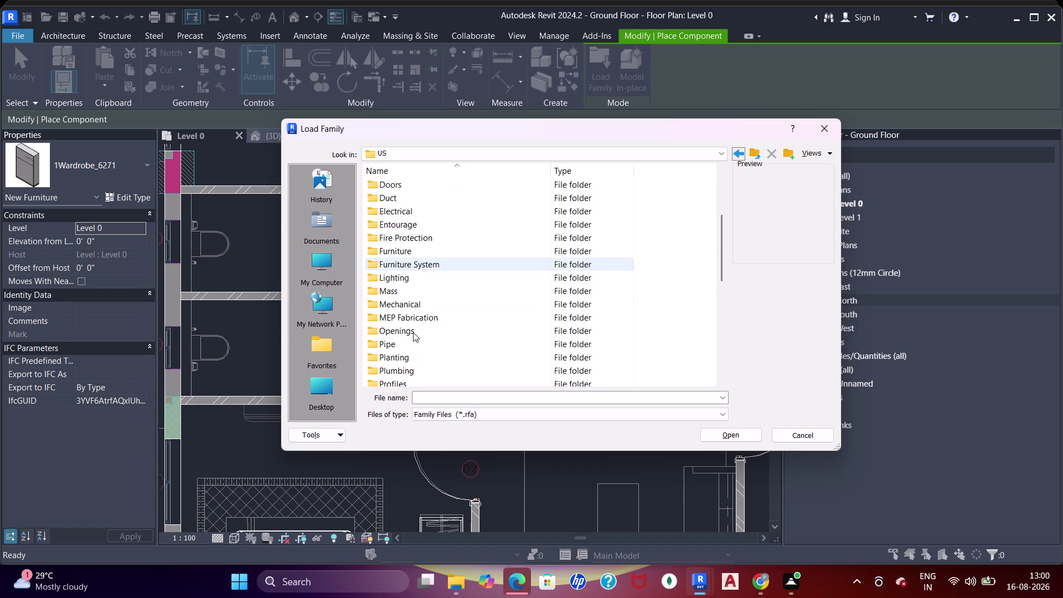
scroll(down, 3)
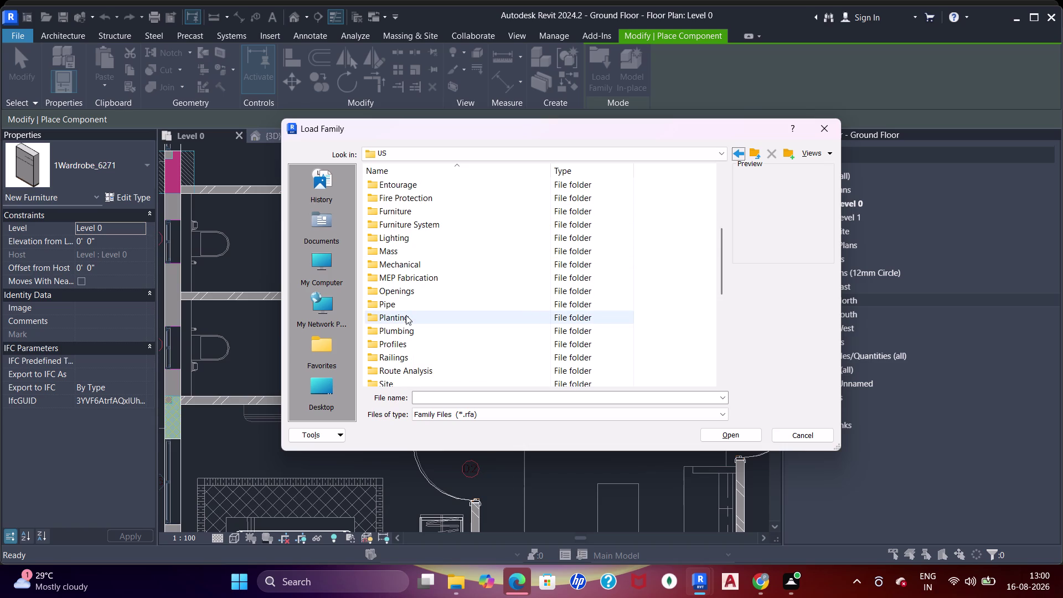
Load Toilet-Domestic-3D from Plumbing > Architectural > Fixtures > Water Closets.
double_click(402, 329)
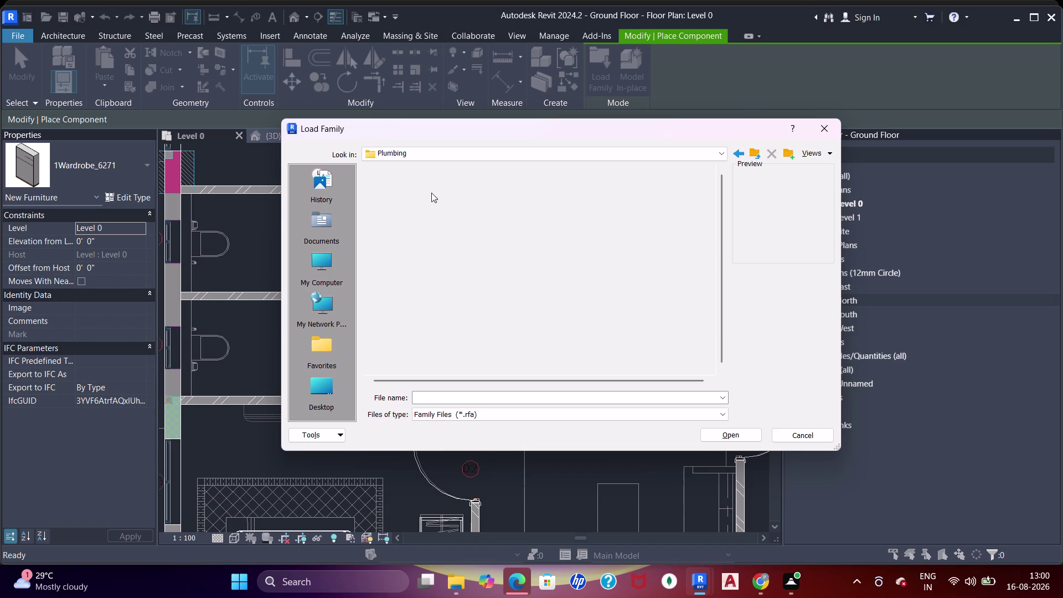
double_click(428, 190)
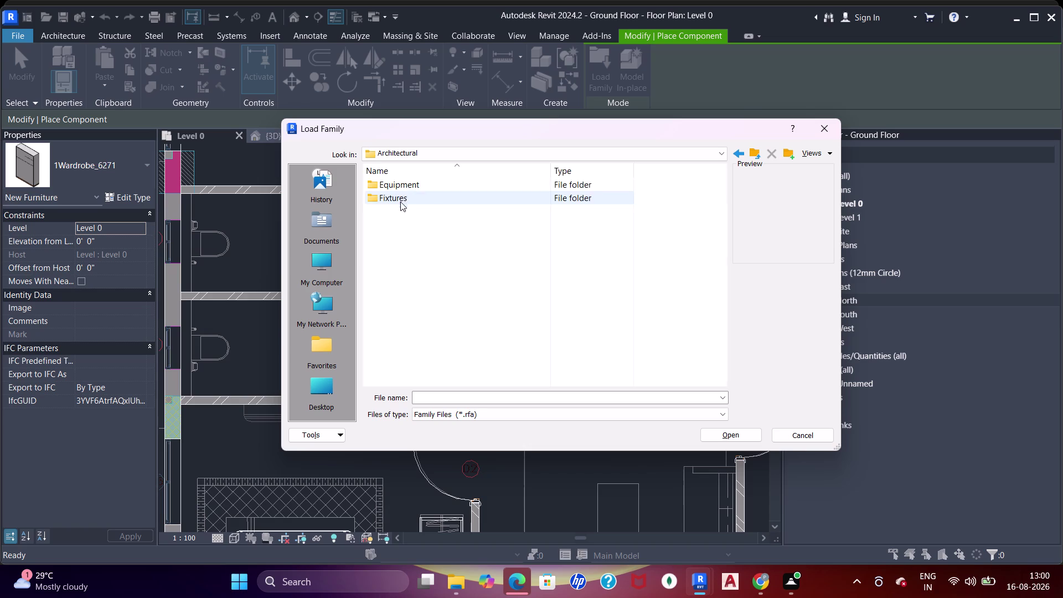
double_click(406, 183)
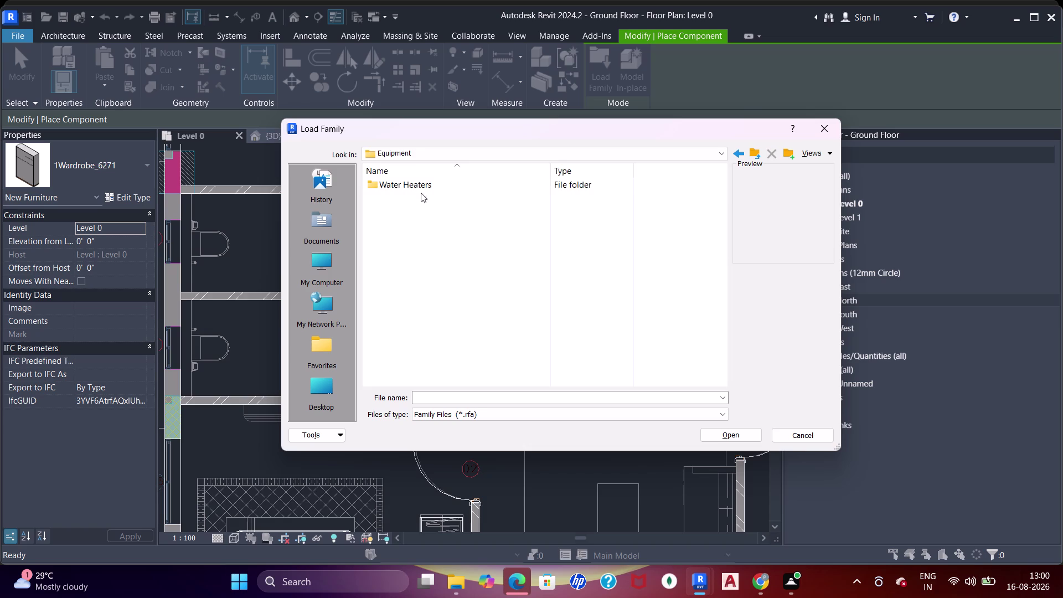
click(735, 151)
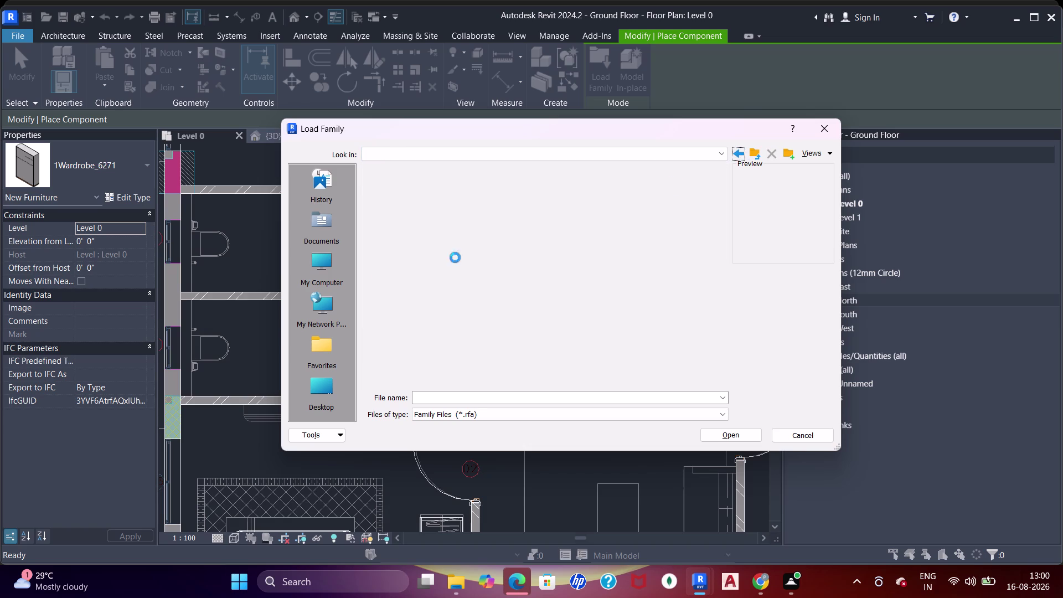
double_click(413, 202)
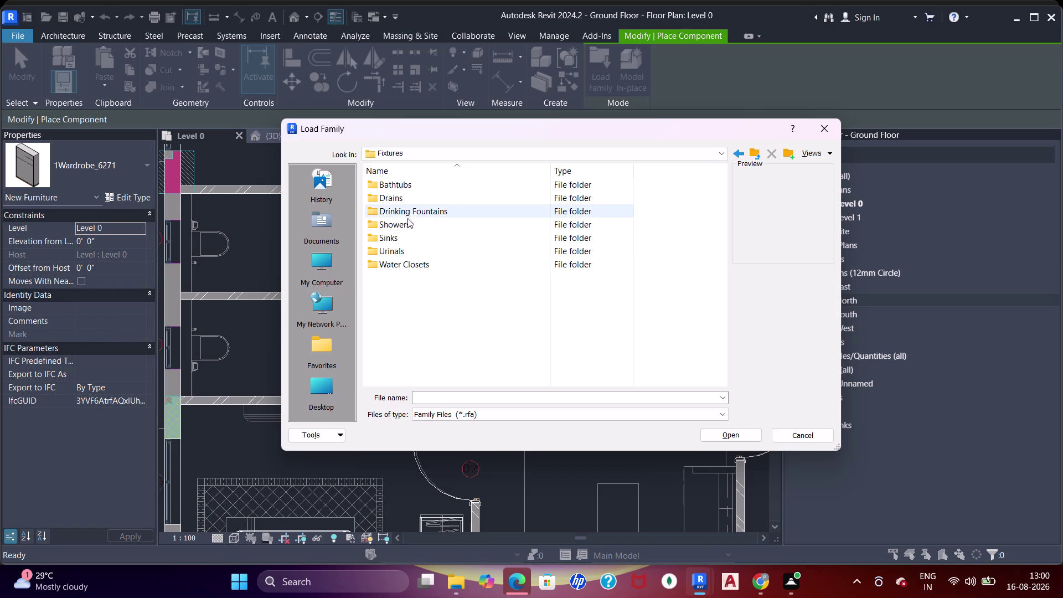
double_click(396, 267)
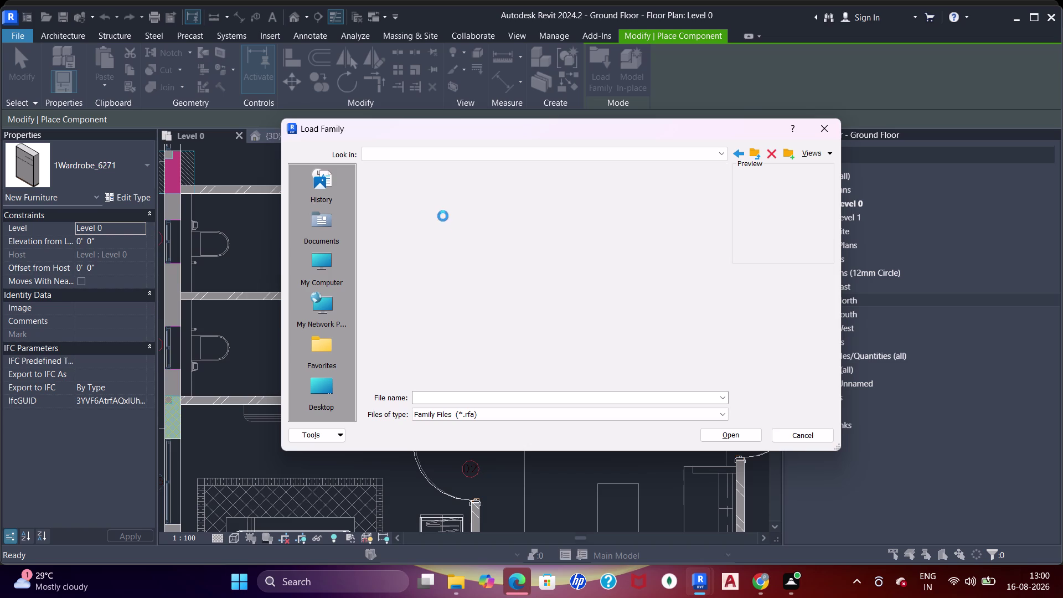
double_click(417, 223)
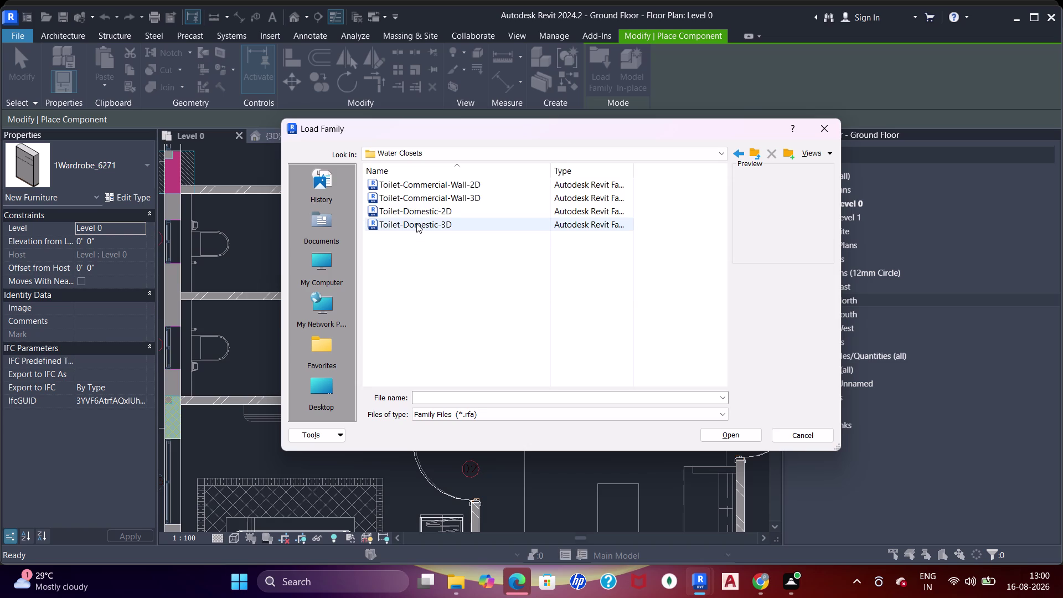
click(416, 224)
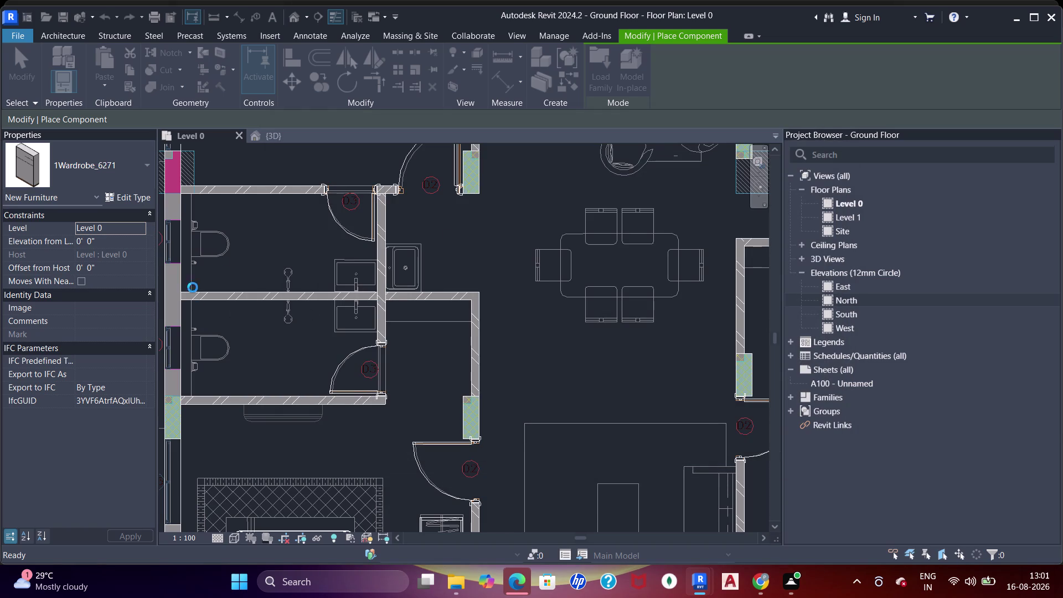
Rotate the toilet with Space to back onto the wall and place it in the first bathroom.
scroll(up, 3)
middle_drag(241, 244, 300, 246)
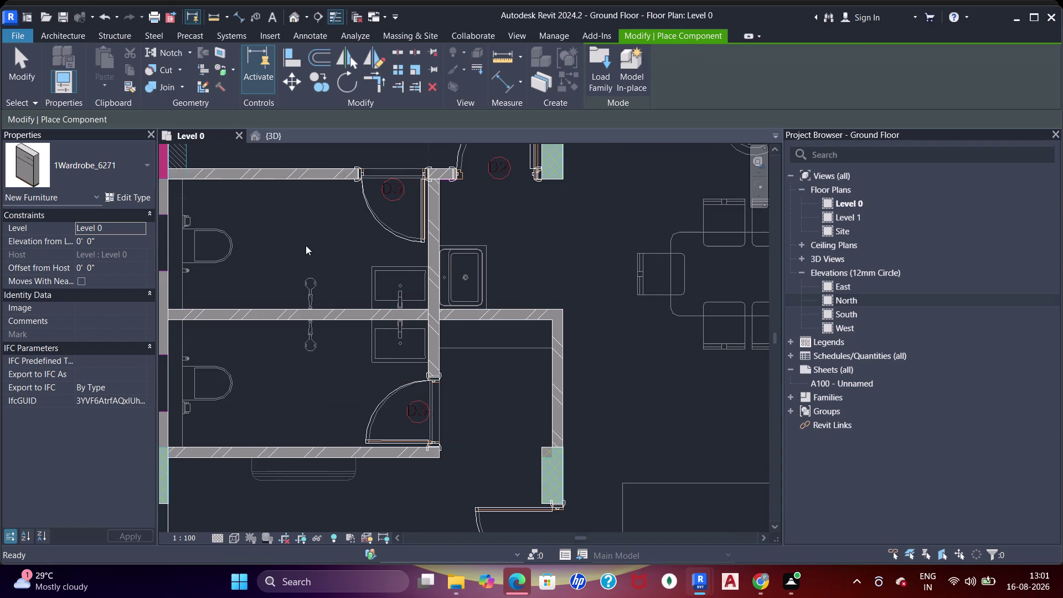
middle_drag(301, 246, 320, 242)
middle_drag(293, 245, 312, 250)
scroll(up, 3)
key(space)
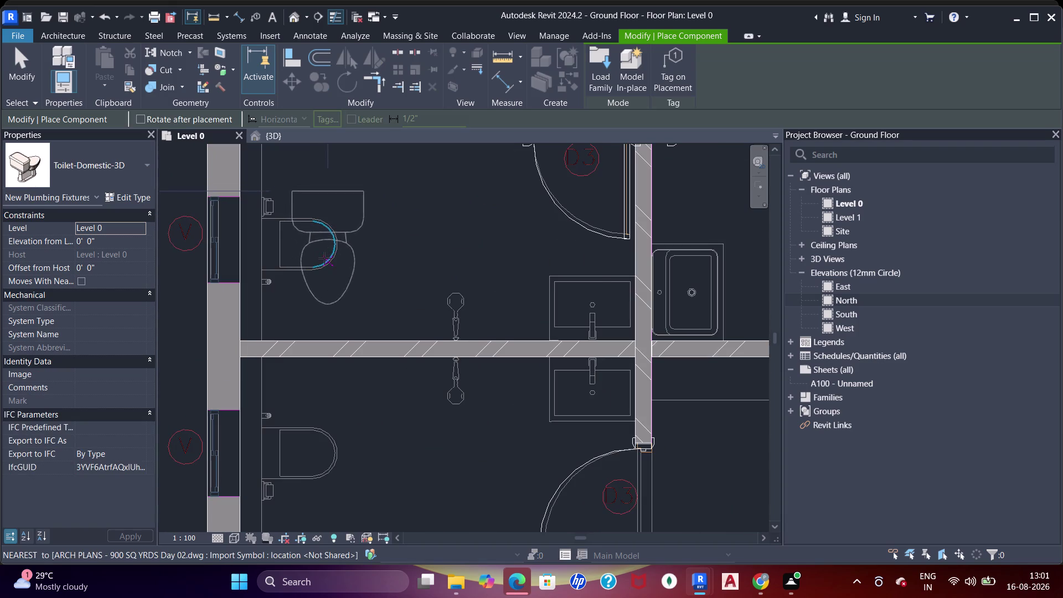
key(space)
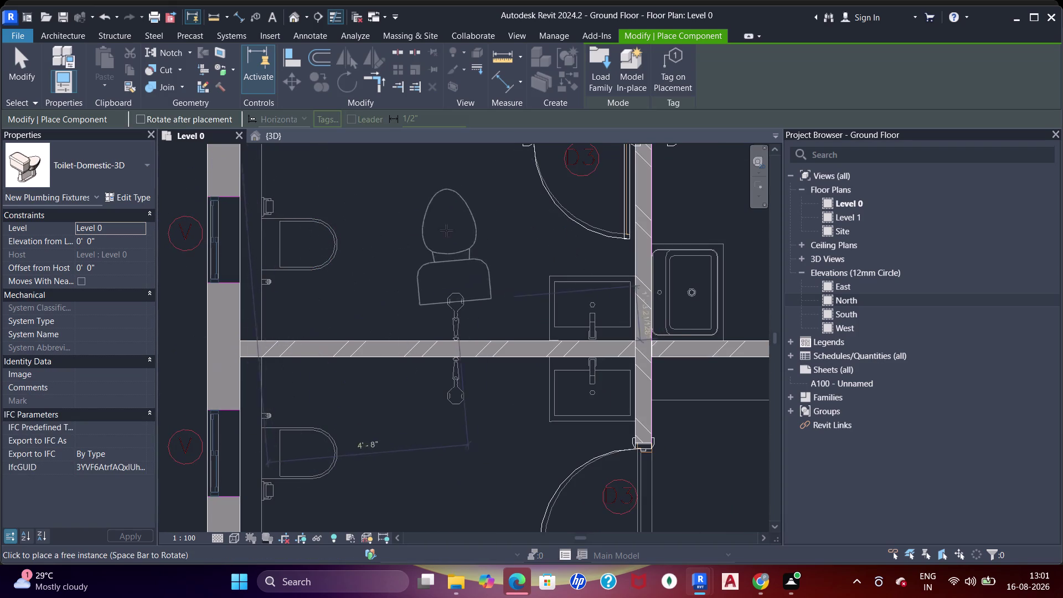
key(space)
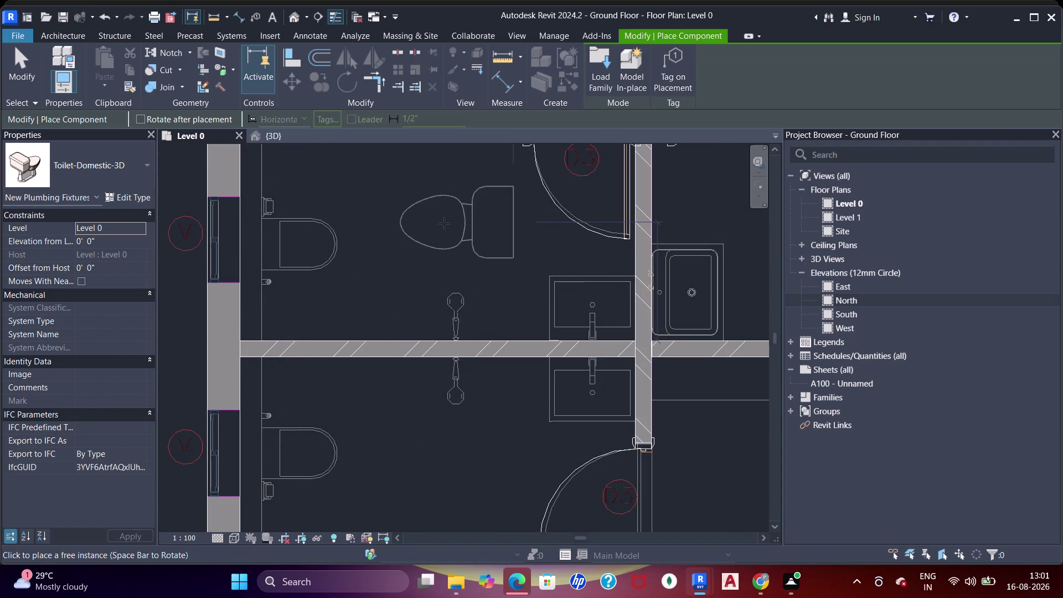
key(space)
key(space)
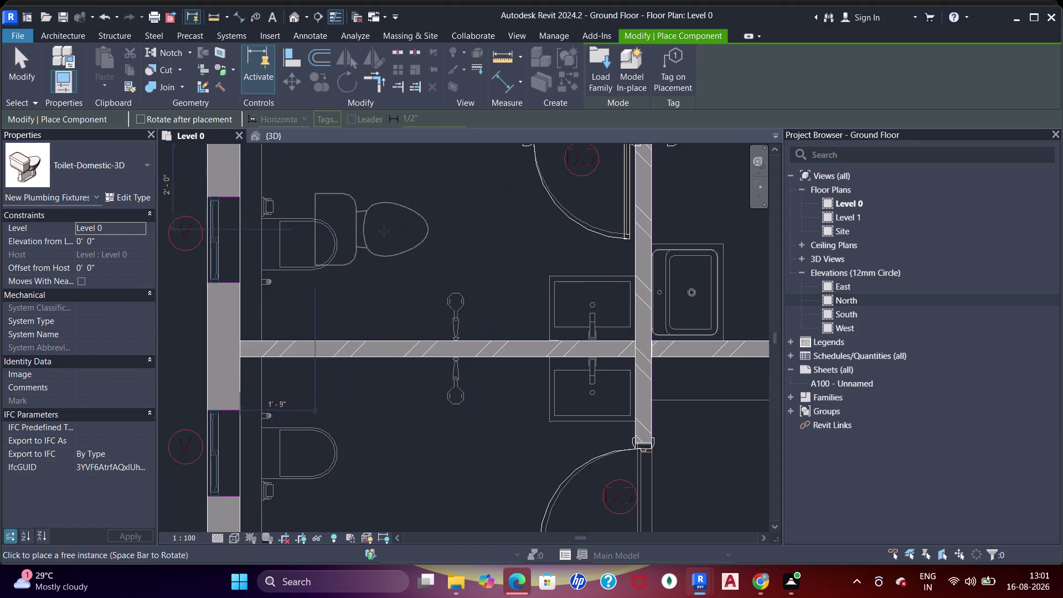
scroll(up, 3)
middle_drag(383, 244, 443, 246)
scroll(up, 3)
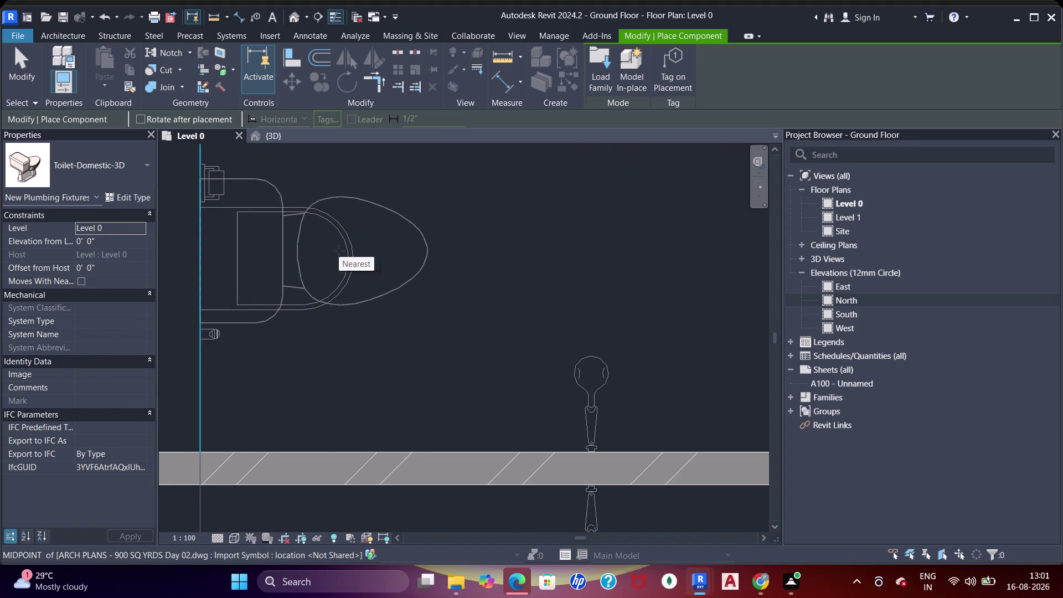
click(339, 251)
Place a second toilet in the neighbouring bathroom.
scroll(down, 3)
scroll(down, 3)
middle_drag(380, 253, 380, 209)
scroll(up, 3)
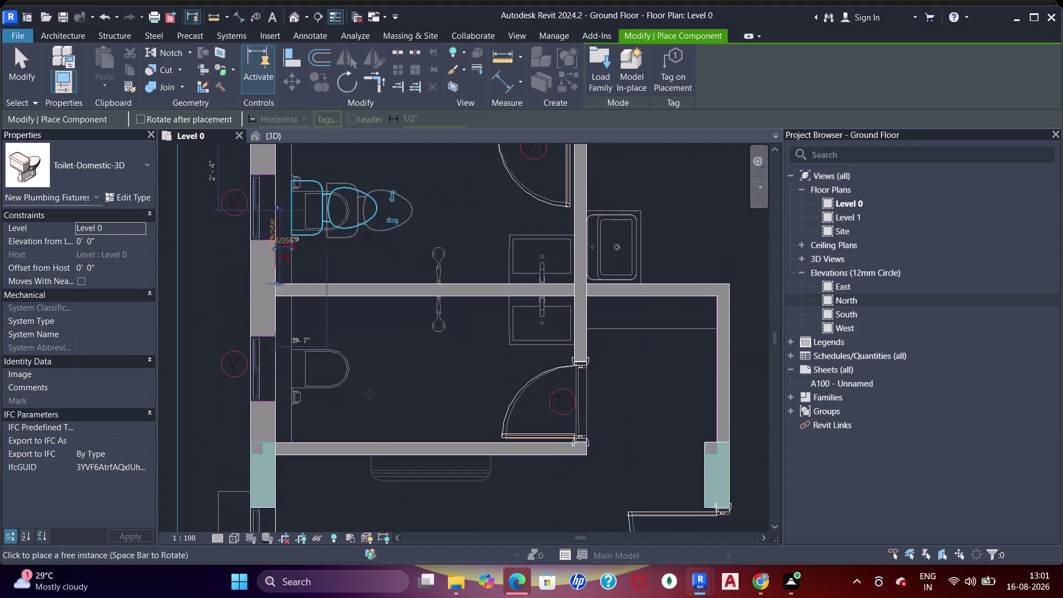
scroll(up, 3)
middle_drag(364, 382, 383, 353)
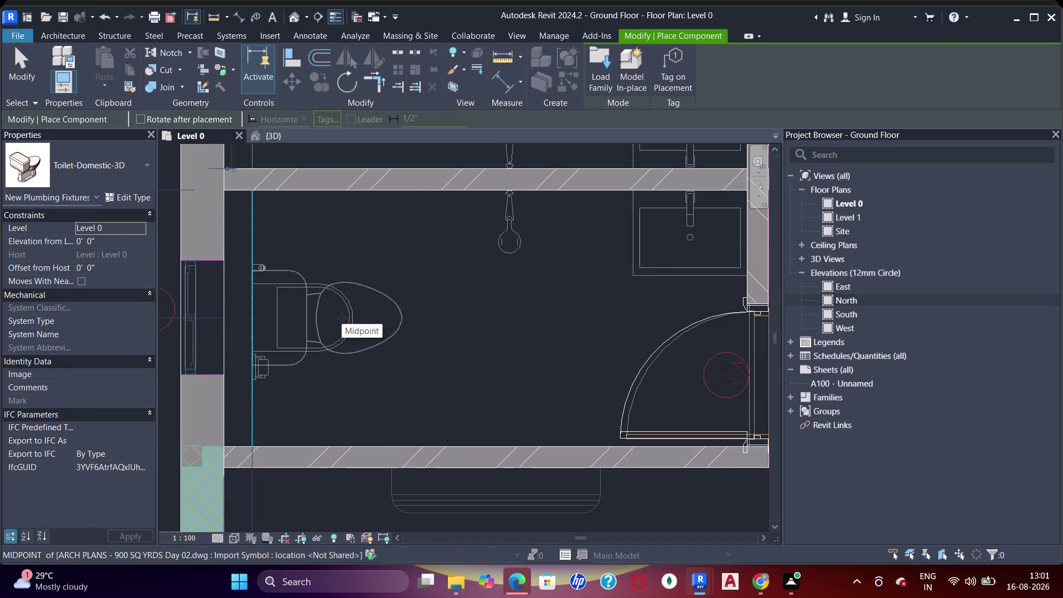
click(342, 317)
Pan to the next unit and place a toilet against its bathroom wall.
scroll(down, 3)
middle_drag(397, 319, 369, 336)
scroll(down, 3)
middle_drag(424, 310, 397, 341)
scroll(down, 3)
middle_drag(437, 246, 413, 333)
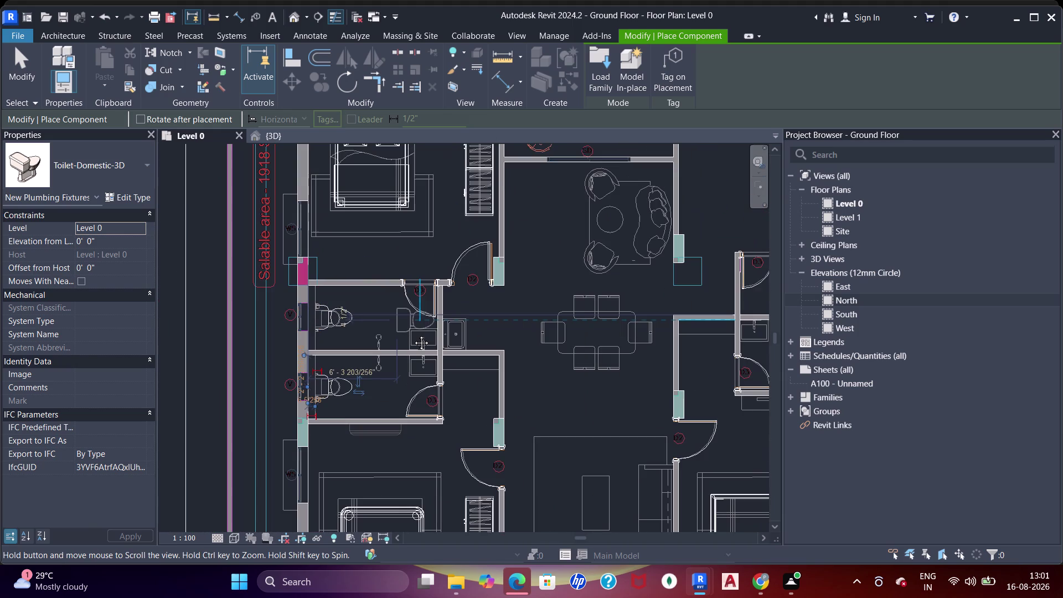
scroll(down, 3)
middle_drag(496, 339, 487, 238)
middle_drag(512, 375, 394, 328)
middle_drag(545, 395, 426, 315)
middle_drag(514, 377, 393, 366)
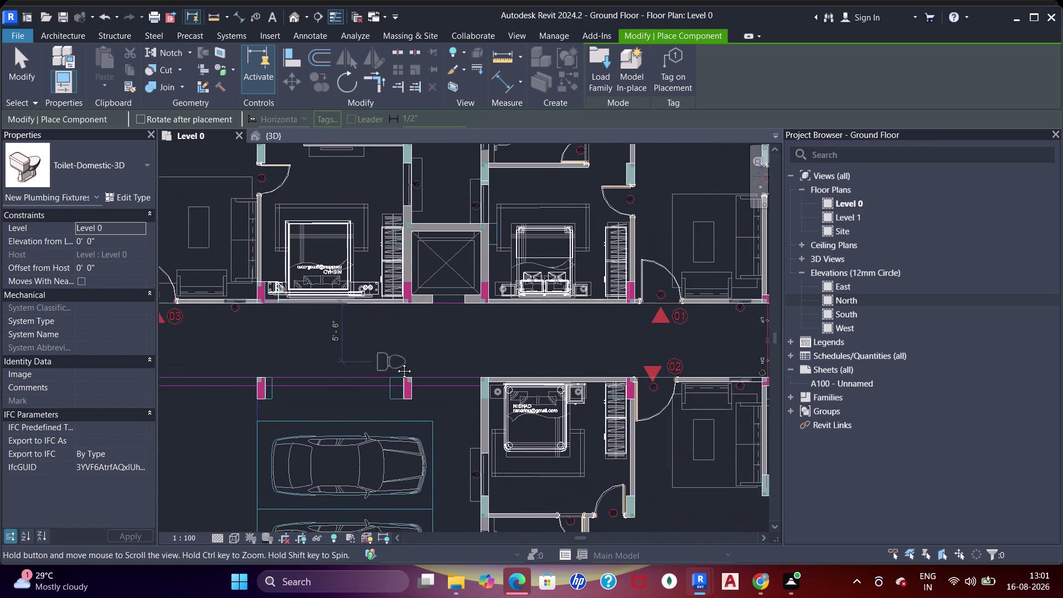
middle_drag(541, 311, 490, 438)
scroll(up, 3)
middle_drag(510, 288, 530, 390)
scroll(up, 3)
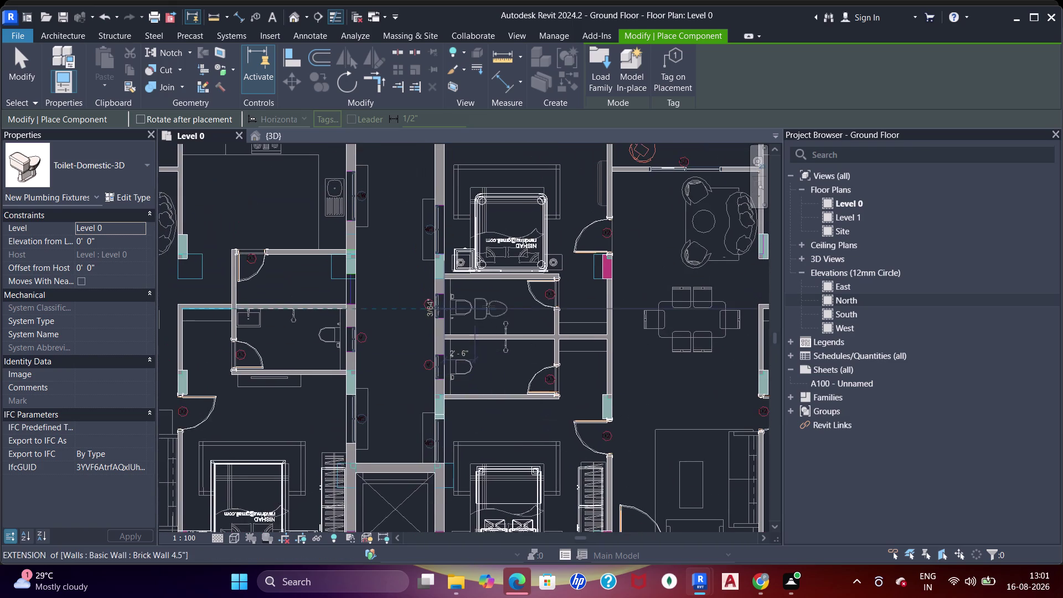
scroll(up, 3)
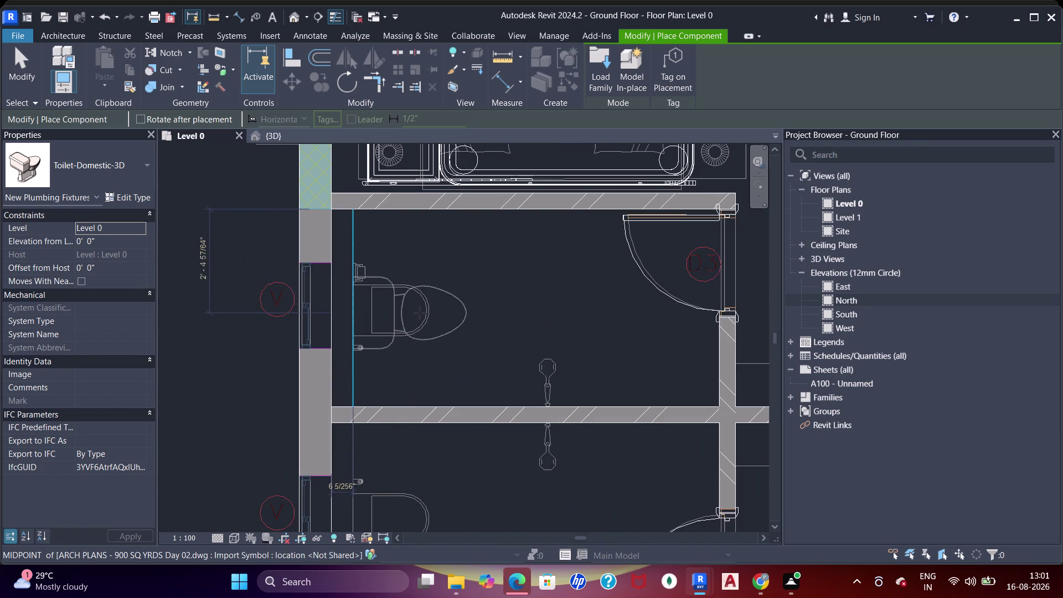
click(420, 312)
Place a further toilet at a bathroom wall midpoint in that unit.
scroll(down, 3)
middle_drag(447, 360, 459, 262)
scroll(up, 3)
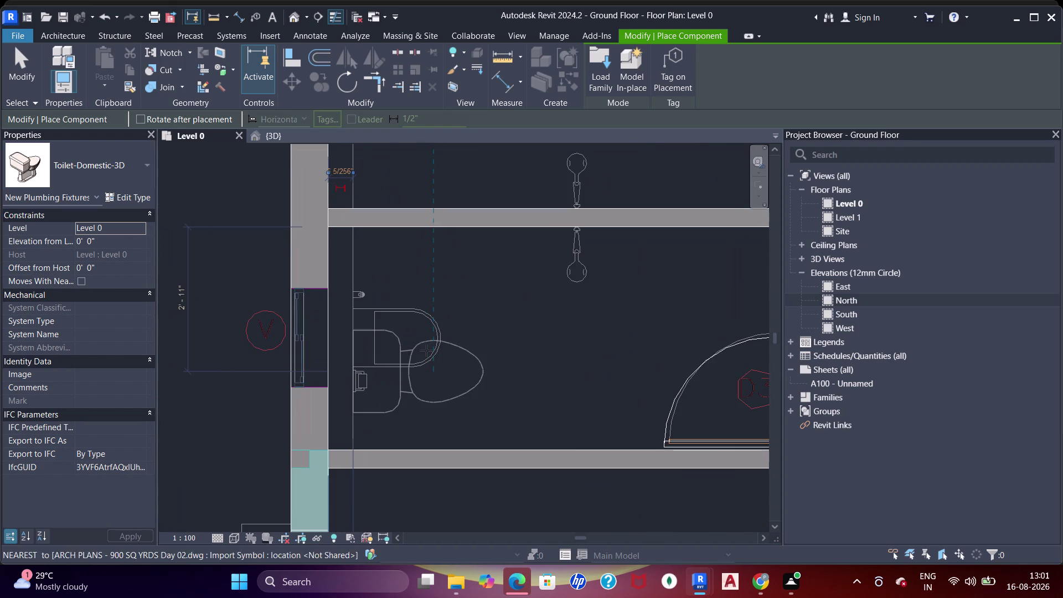
click(428, 328)
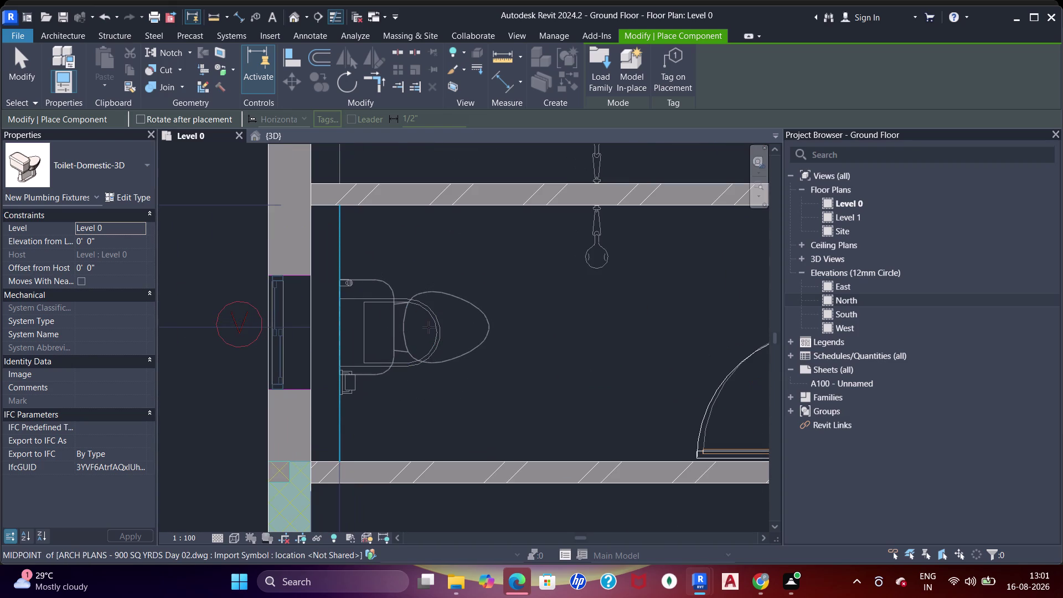
scroll(down, 3)
middle_drag(533, 301, 425, 346)
middle_drag(530, 327, 370, 358)
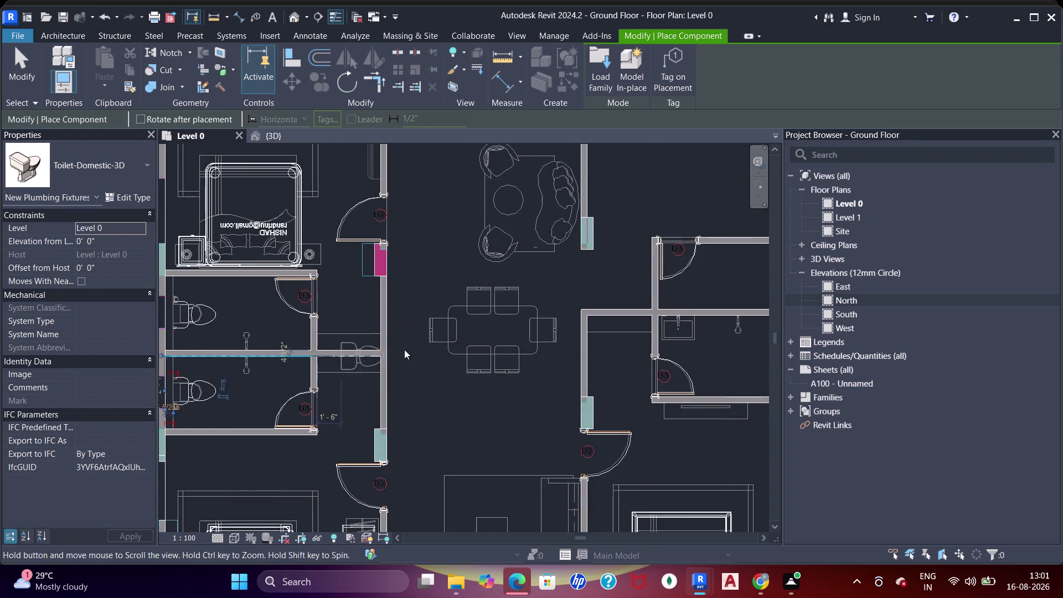
middle_drag(529, 376, 385, 333)
scroll(up, 3)
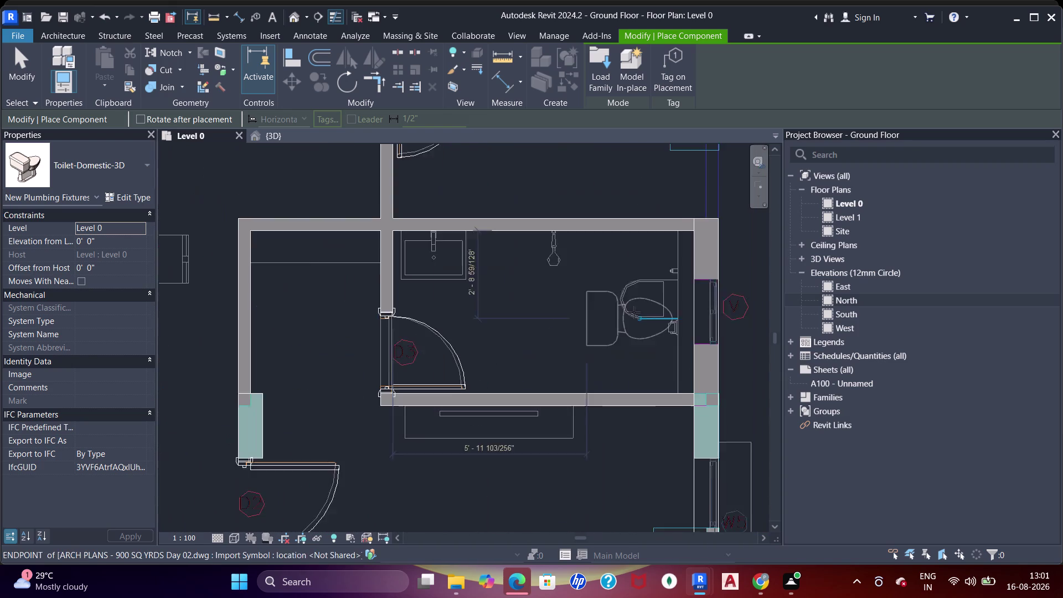
Place a rotated toilet against one bathroom's right wall, then another in the next bathroom.
key(space)
key(space)
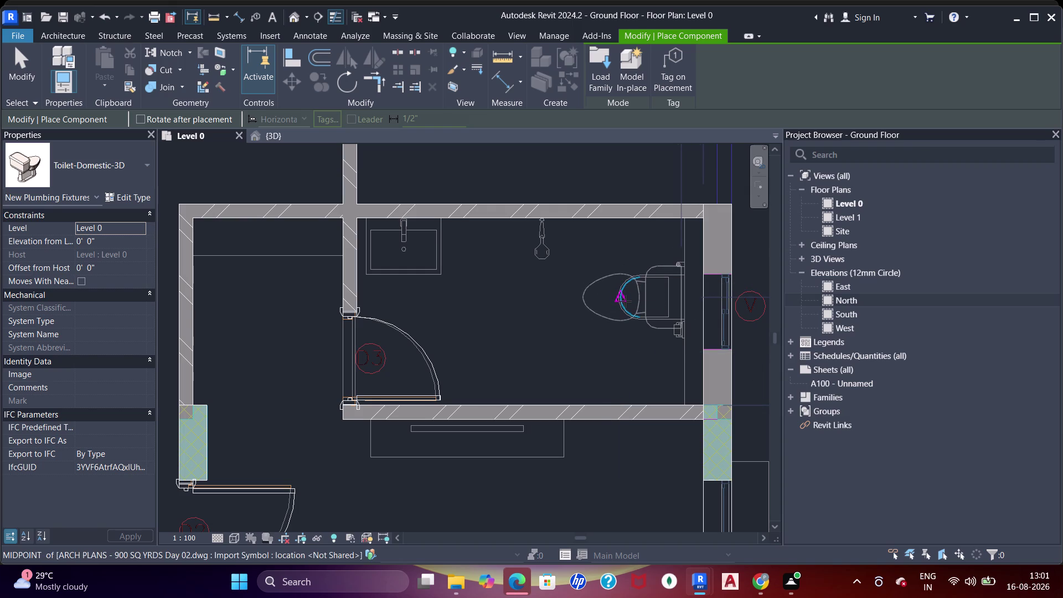
click(629, 302)
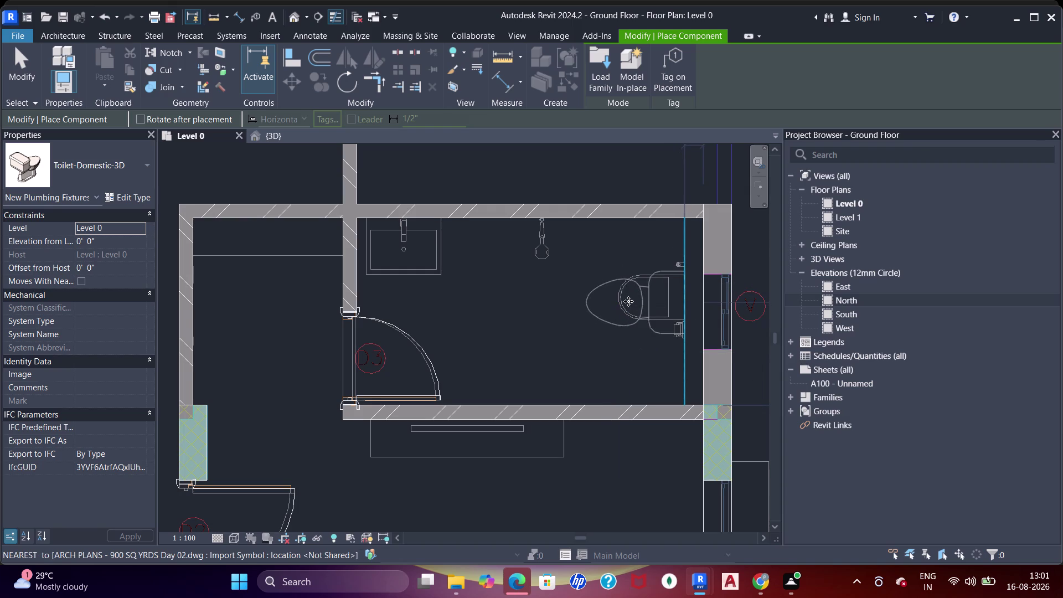
scroll(down, 3)
middle_drag(619, 349, 593, 270)
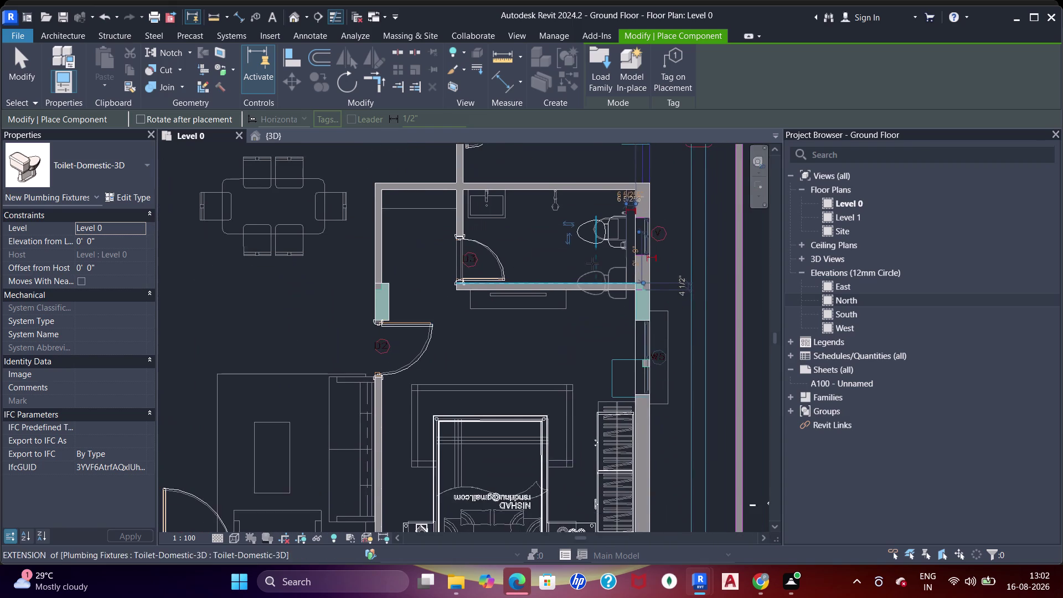
scroll(down, 3)
middle_drag(589, 348, 587, 252)
middle_drag(586, 364, 586, 239)
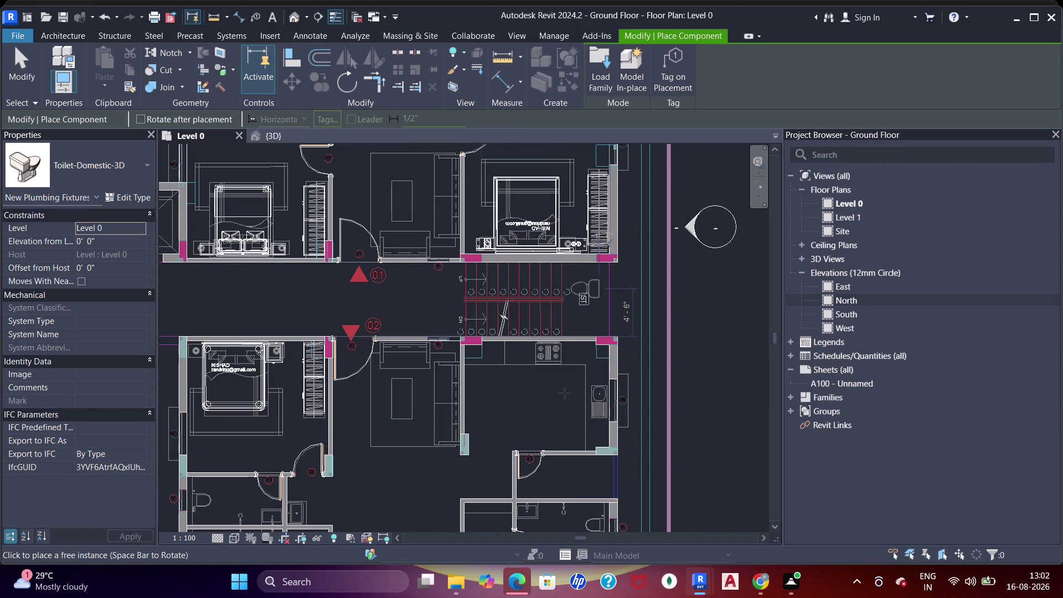
middle_drag(564, 393, 557, 298)
middle_drag(523, 396, 514, 355)
scroll(up, 3)
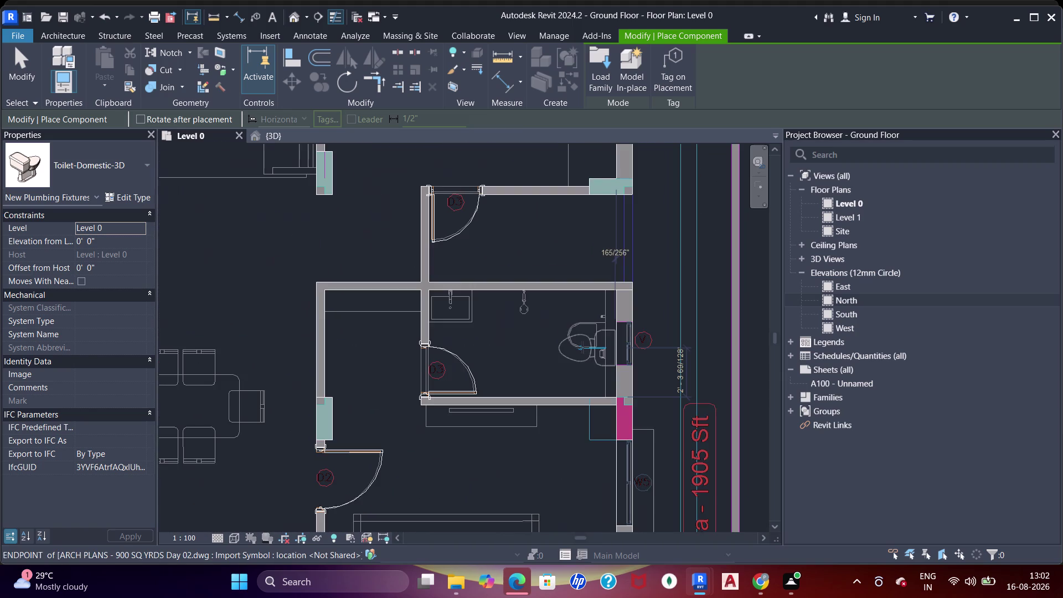
scroll(up, 3)
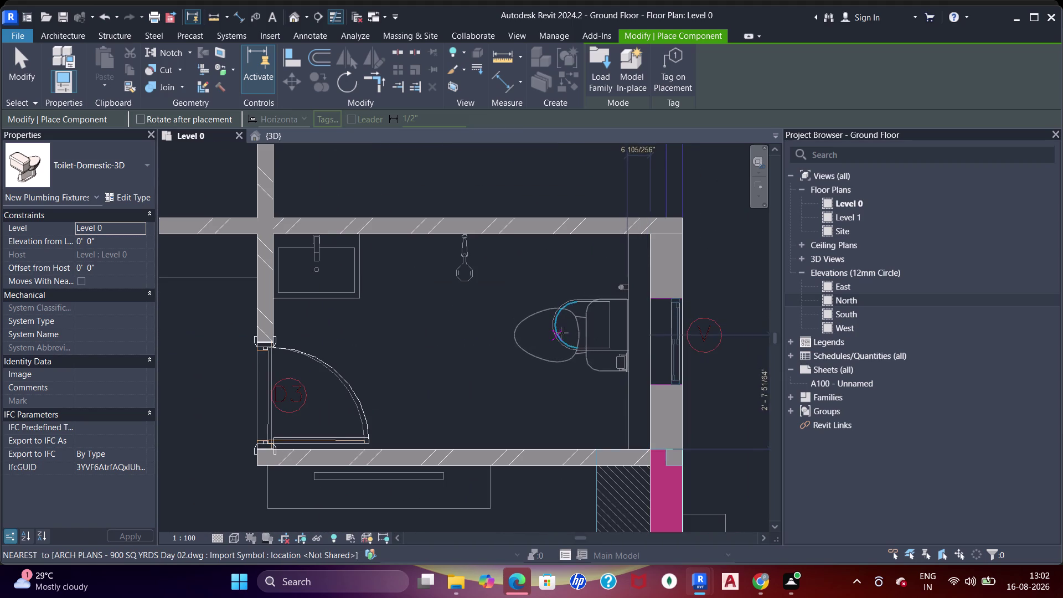
click(564, 329)
In the next apartment, place a toilet backed onto the left wall of the upper bathroom.
scroll(down, 3)
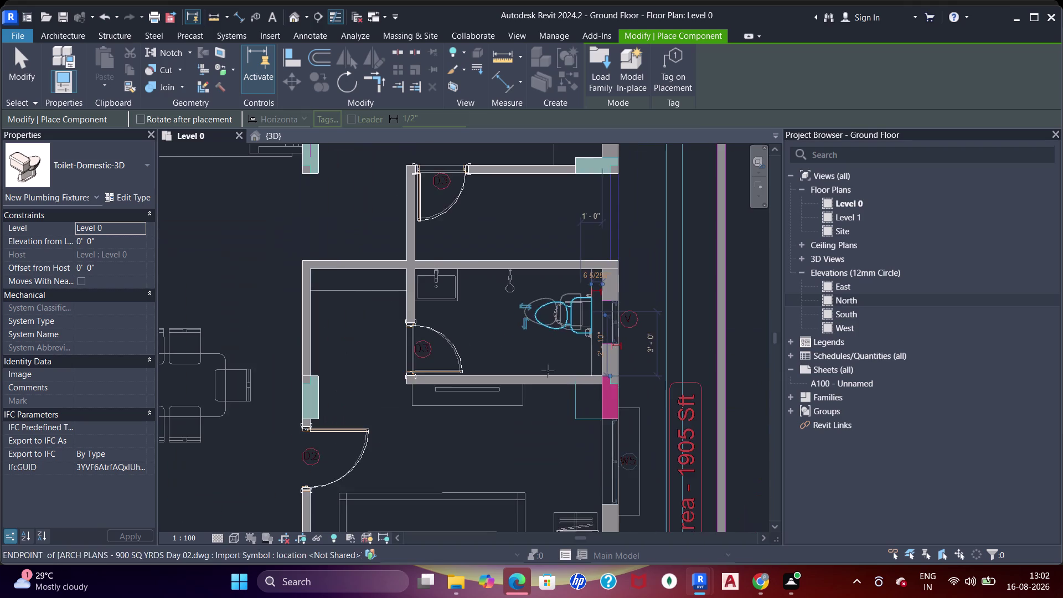
middle_drag(548, 371, 545, 273)
middle_drag(548, 406, 552, 283)
middle_drag(426, 339, 537, 426)
middle_drag(402, 340, 597, 352)
middle_drag(329, 353, 487, 412)
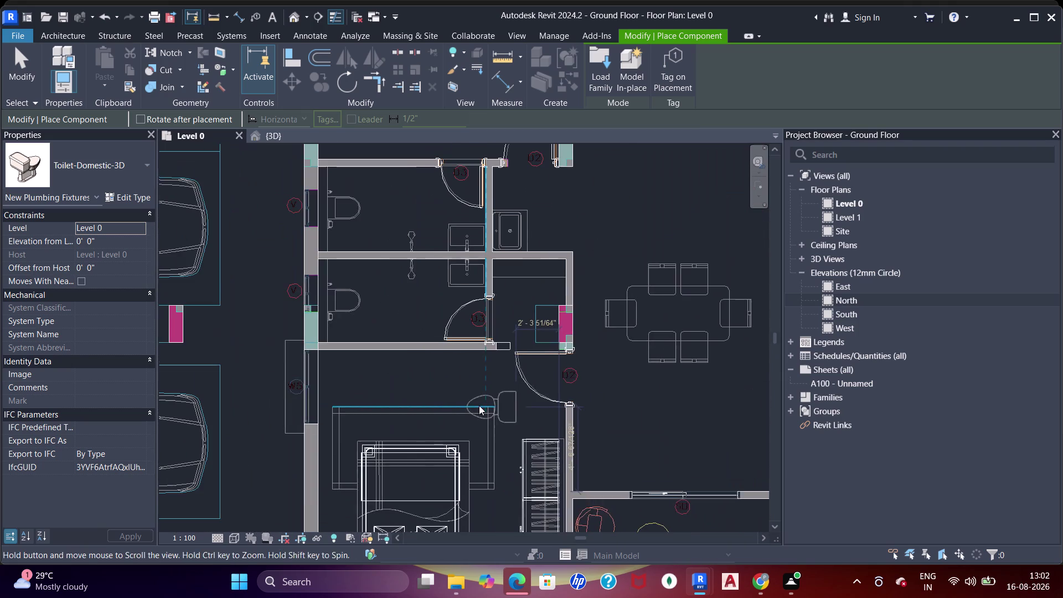
scroll(up, 3)
key(space)
key(space)
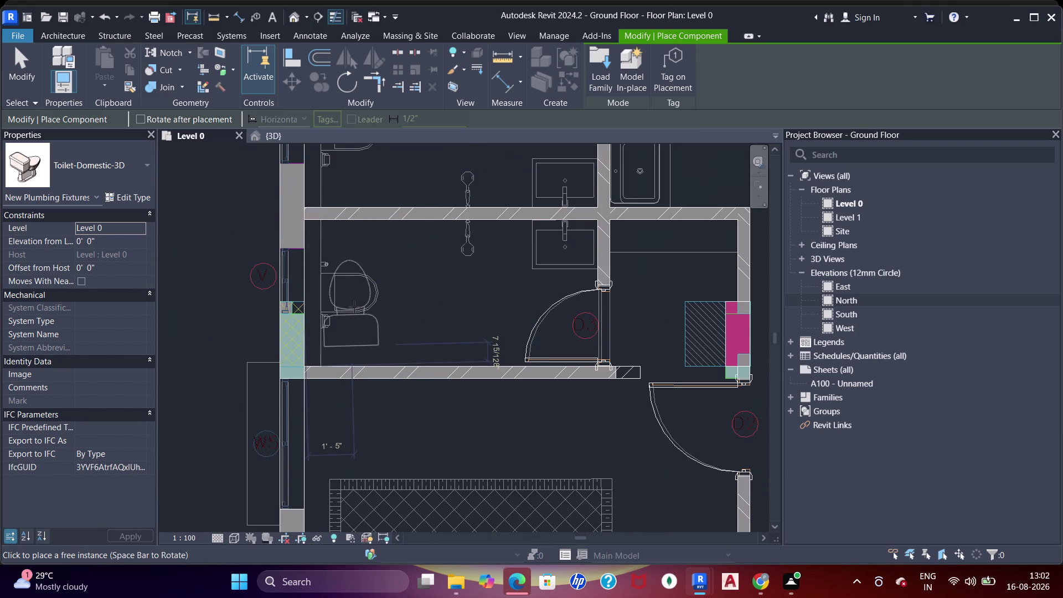
key(space)
key(space)
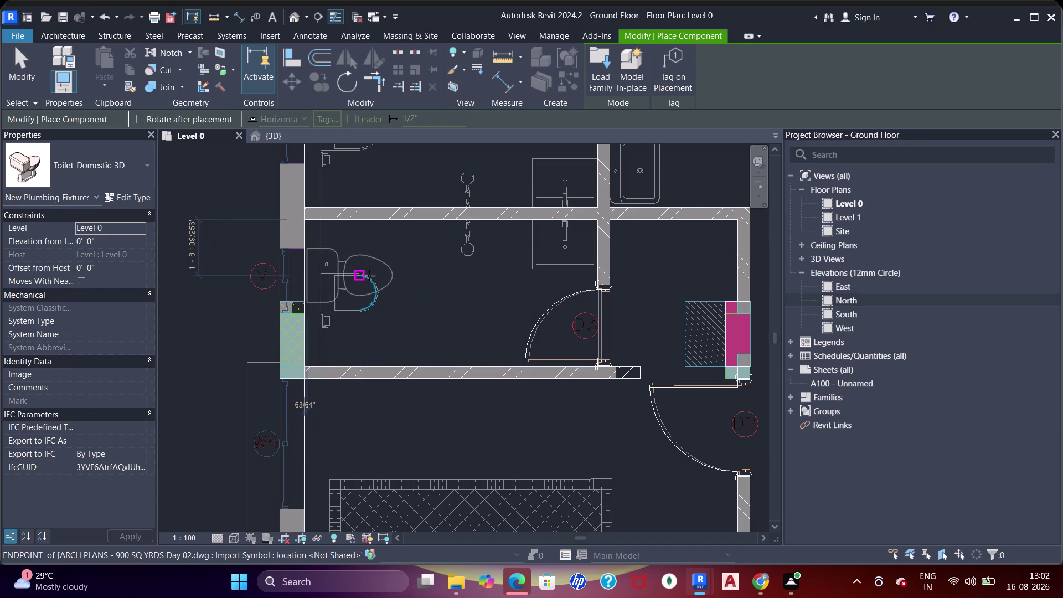
click(383, 292)
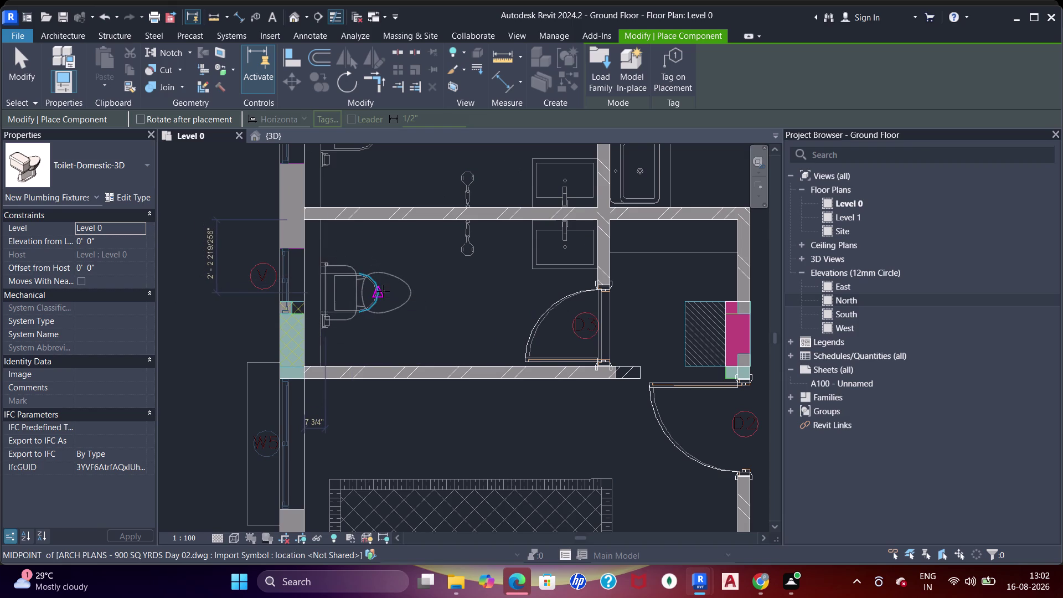
Place a toilet in the lower bathroom and exit the Place Component tool.
middle_drag(393, 218, 415, 336)
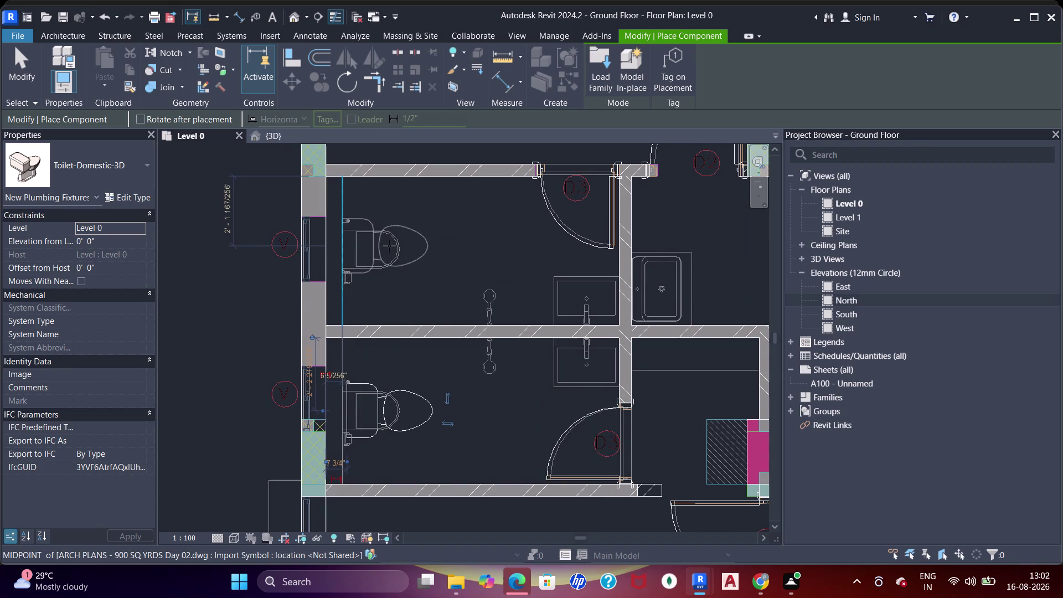
click(390, 248)
middle_drag(424, 360, 430, 343)
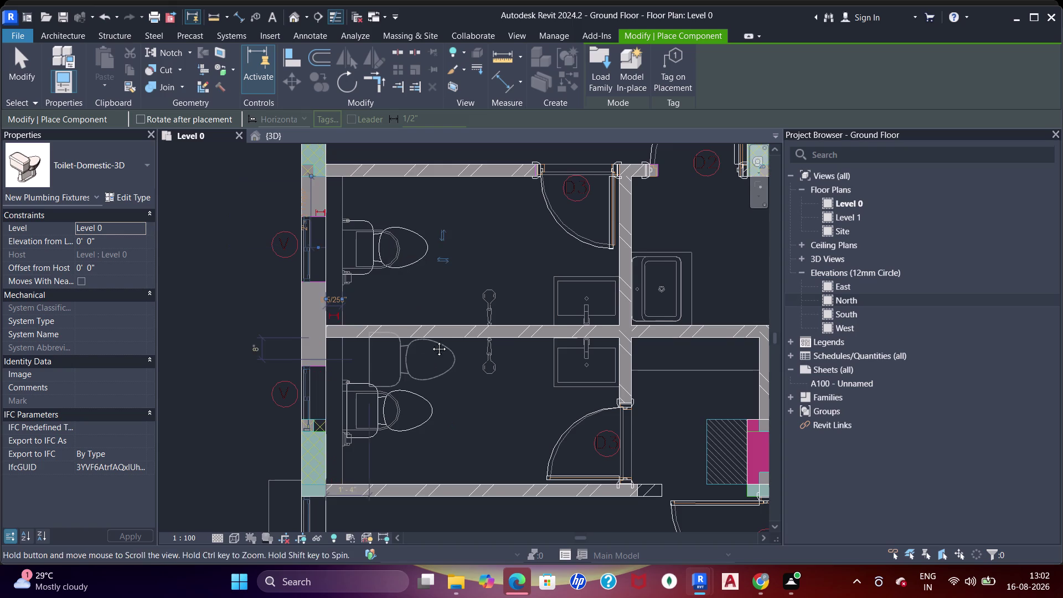
middle_drag(430, 342, 439, 317)
scroll(up, 3)
middle_drag(415, 401, 438, 352)
key(Escape)
key(Escape)
key(Escape)
key(Escape)
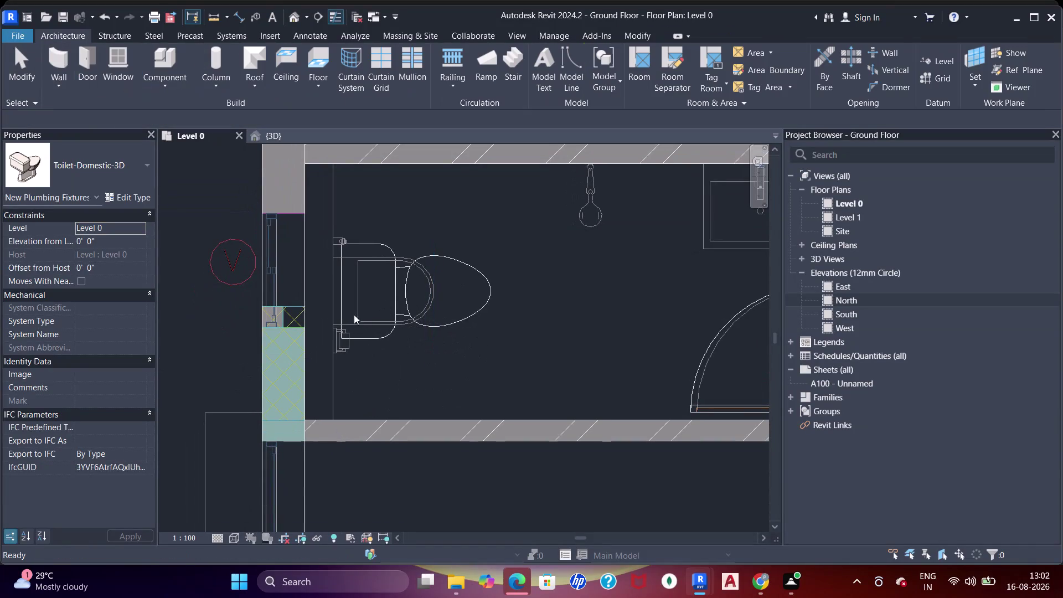
Align the placed toilet flush to its bathroom wall and clear the selection.
scroll(up, 3)
middle_drag(354, 317, 372, 340)
key(a)
key(a)
key(a)
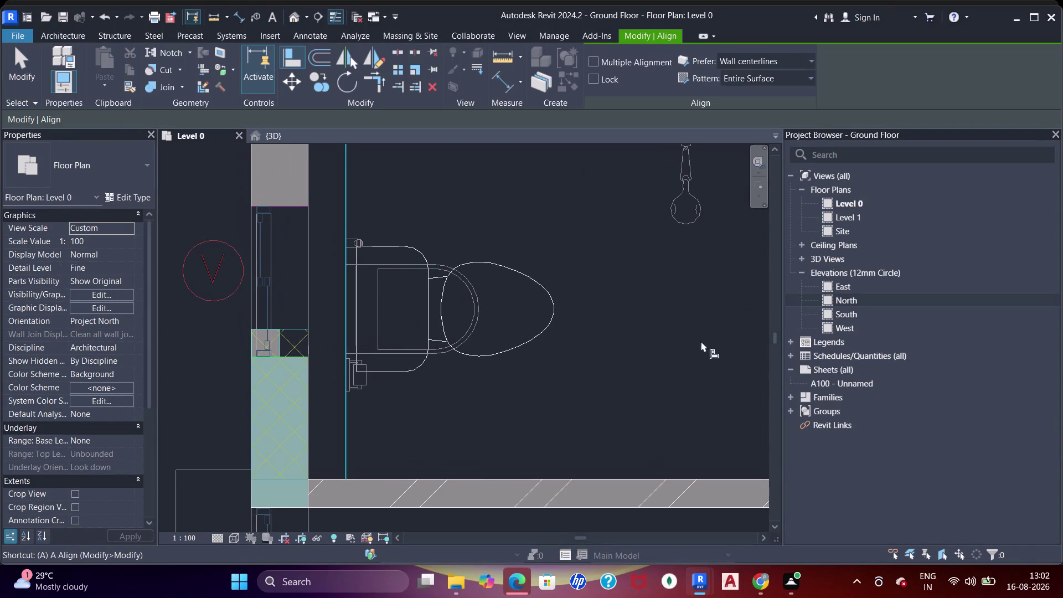
click(348, 302)
click(356, 302)
key(Escape)
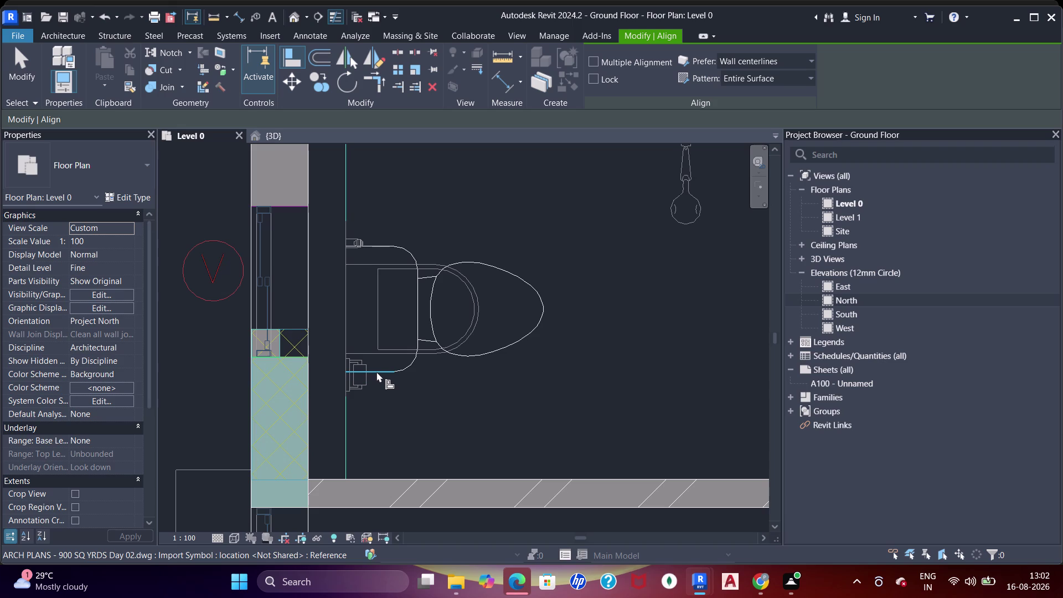
key(Escape)
key(Escape)
key(Escape)
click(414, 361)
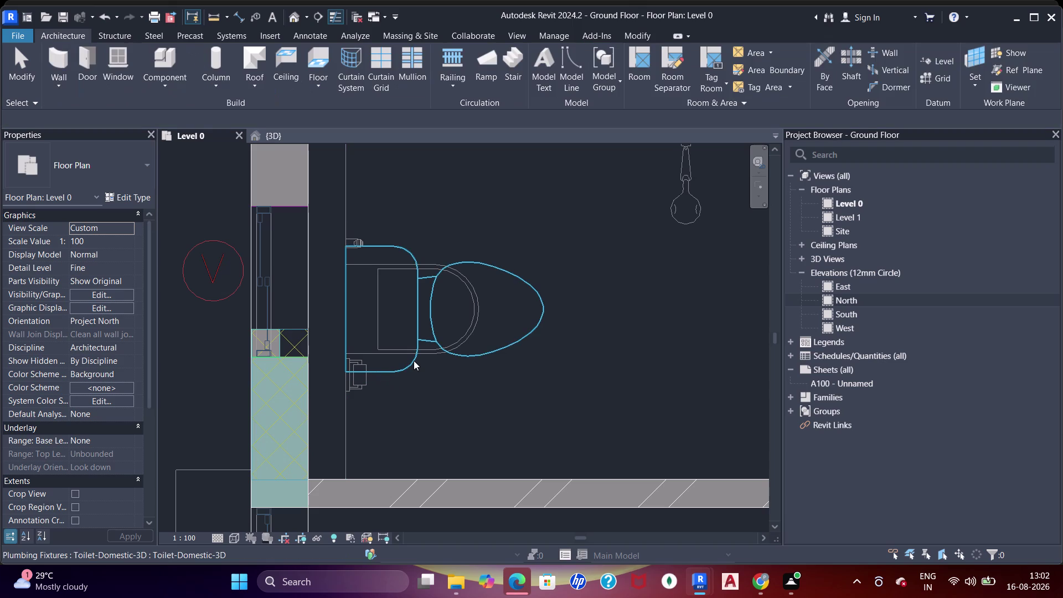
key(Down)
key(Down)
scroll(down, 3)
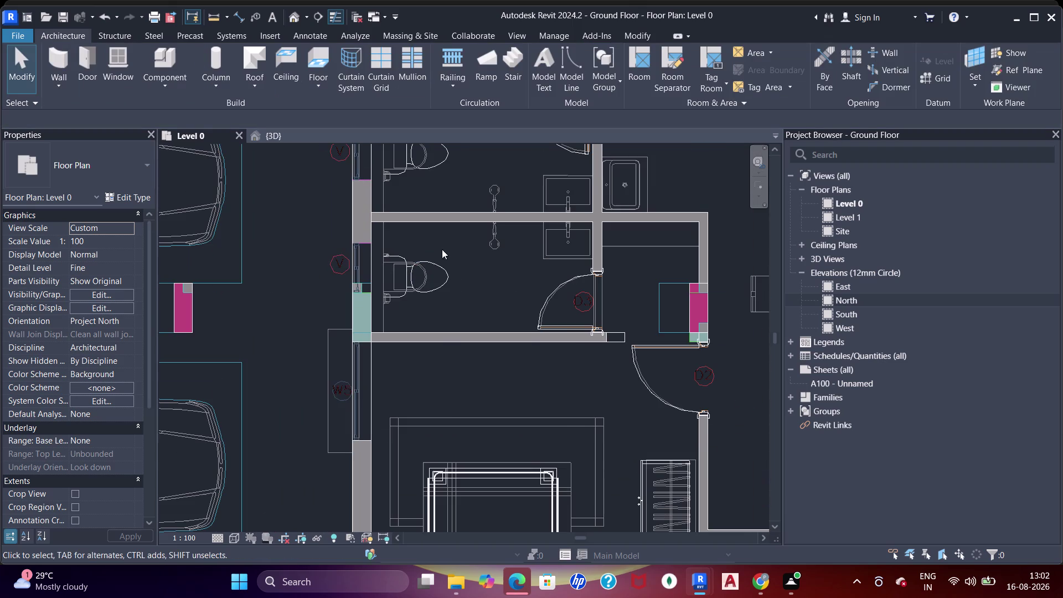
click(435, 266)
key(Down)
key(Escape)
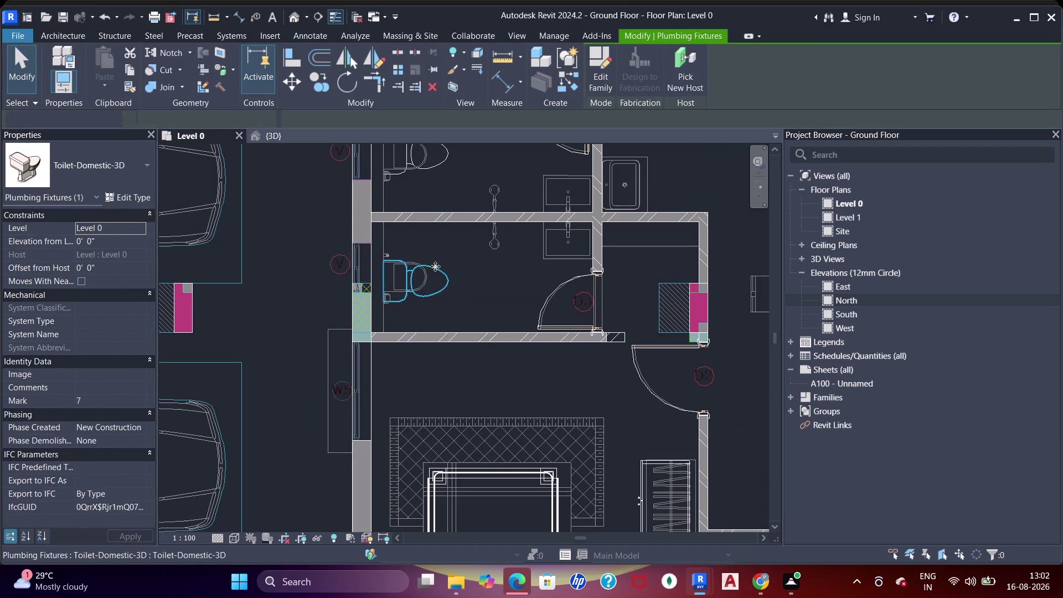
scroll(down, 3)
Copy the toilet from the right bathroom into the neighbouring left bathroom.
middle_drag(421, 223, 451, 370)
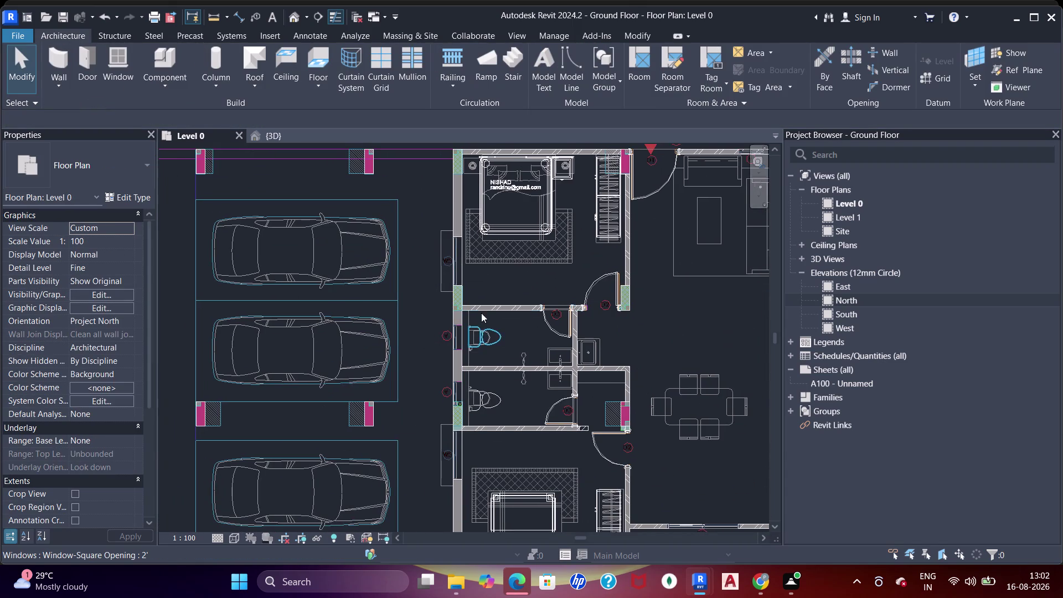
middle_drag(484, 310, 529, 287)
scroll(down, 3)
scroll(down, 3)
middle_drag(496, 246, 522, 386)
middle_click(385, 291)
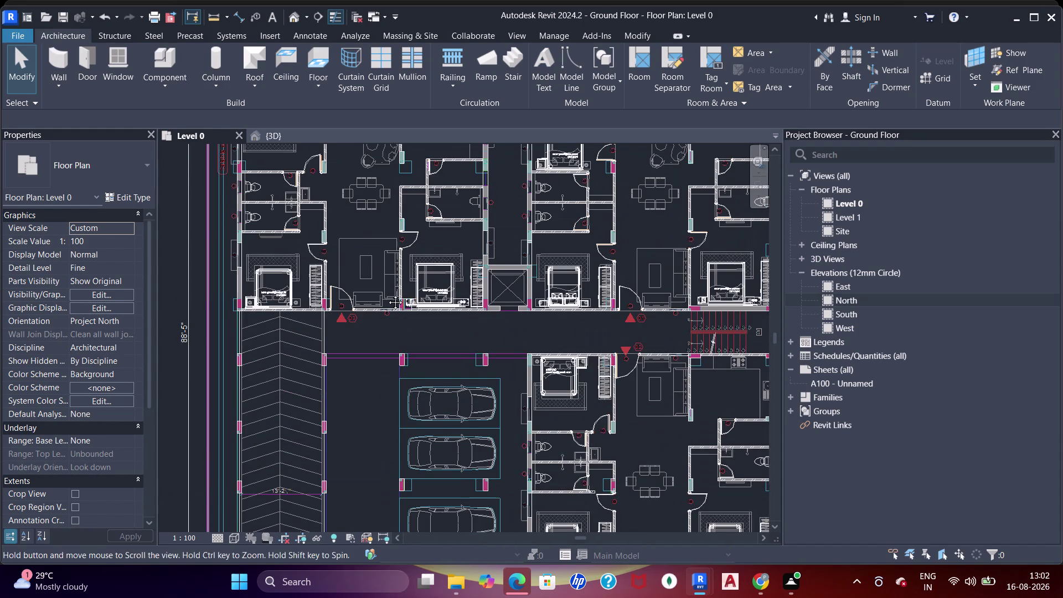
scroll(up, 3)
middle_drag(565, 251, 427, 329)
scroll(down, 3)
middle_drag(542, 229, 542, 295)
middle_drag(416, 290, 476, 301)
scroll(up, 3)
middle_drag(709, 270, 576, 306)
click(631, 275)
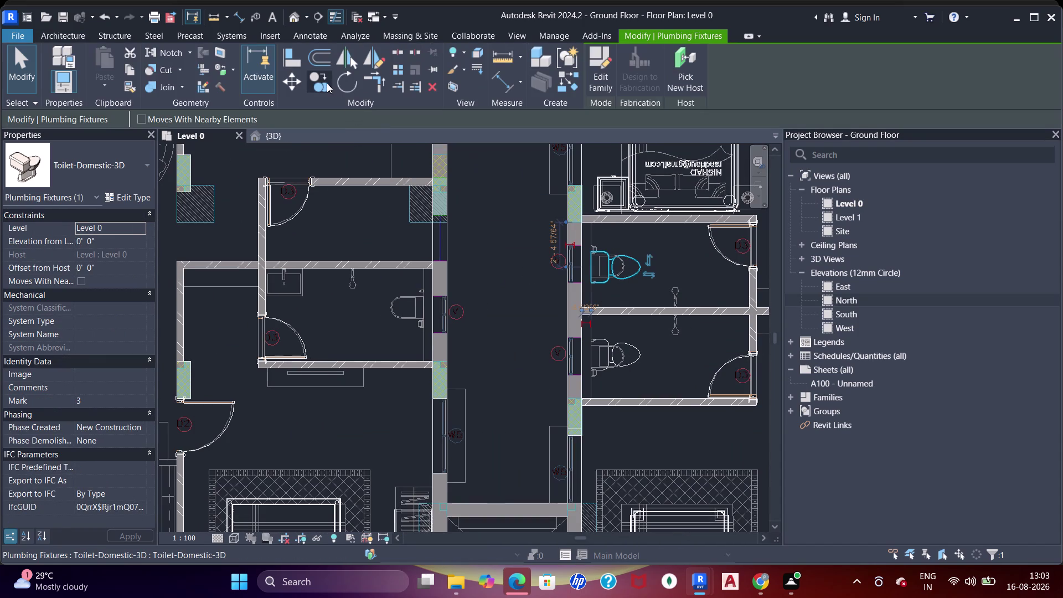
click(327, 83)
drag(595, 281, 581, 281)
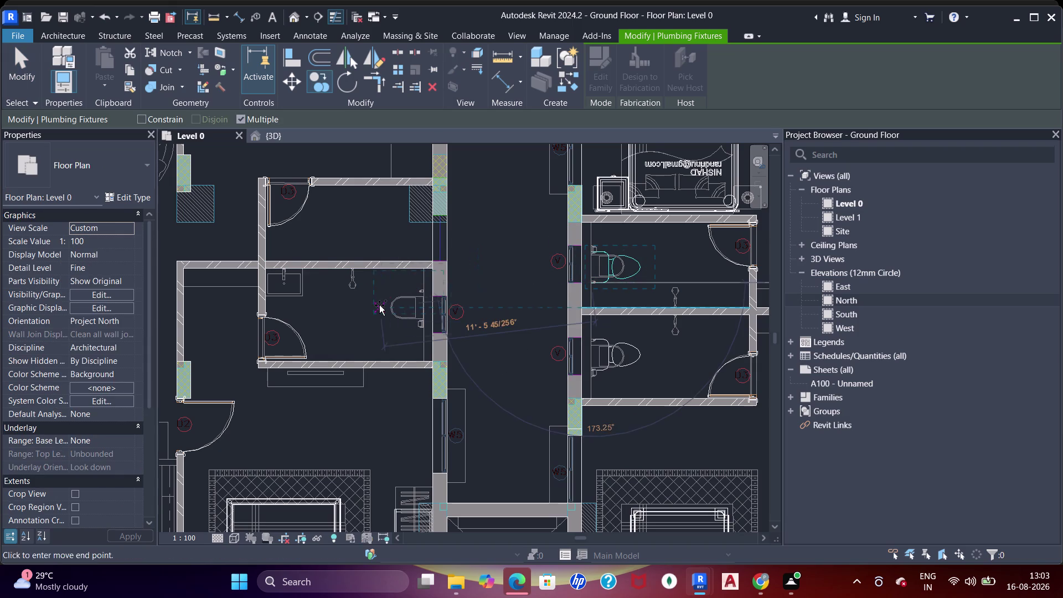
click(379, 309)
scroll(up, 3)
key(Escape)
key(Escape)
key(Escape)
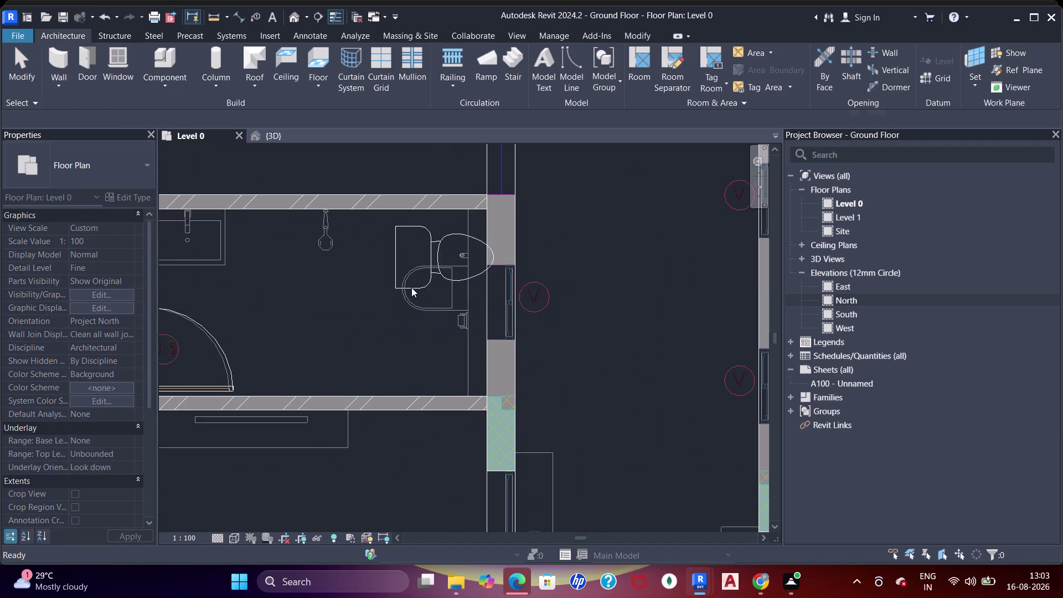
Rotate the copied toilet and drag it back against the bathroom wall.
click(412, 287)
key(space)
key(space)
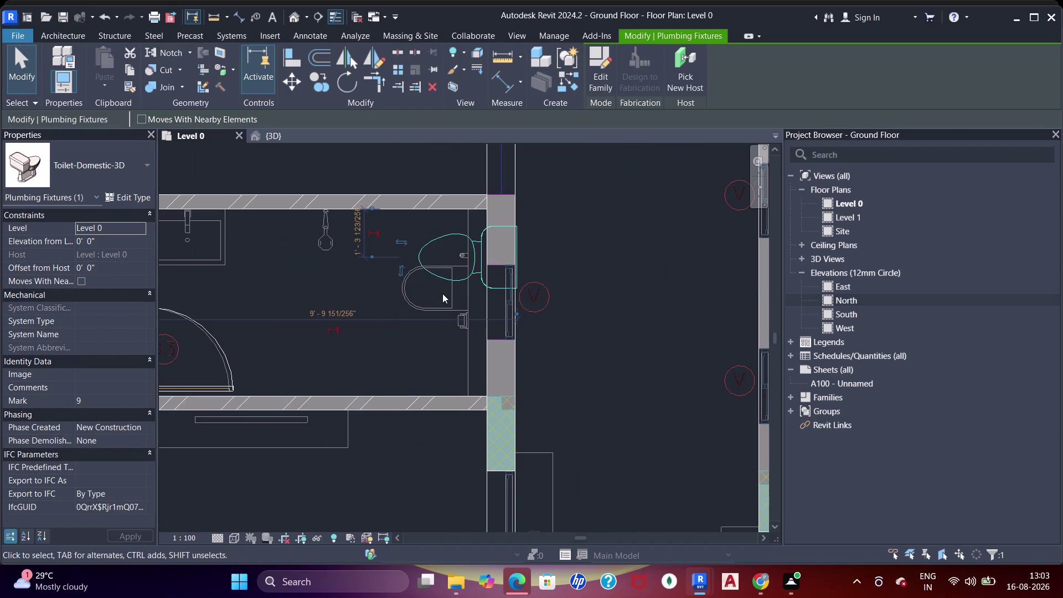
drag(435, 280, 408, 304)
scroll(up, 3)
drag(433, 300, 415, 308)
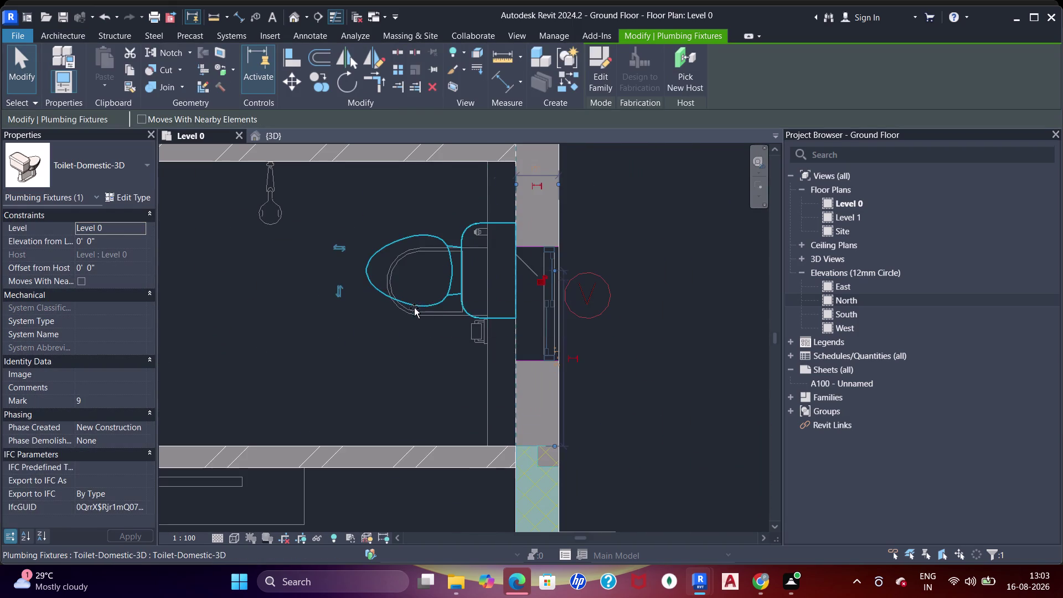
drag(415, 308, 406, 310)
scroll(up, 3)
Align the copied toilet's back to the wall face with Align (AL).
key(a)
key(a)
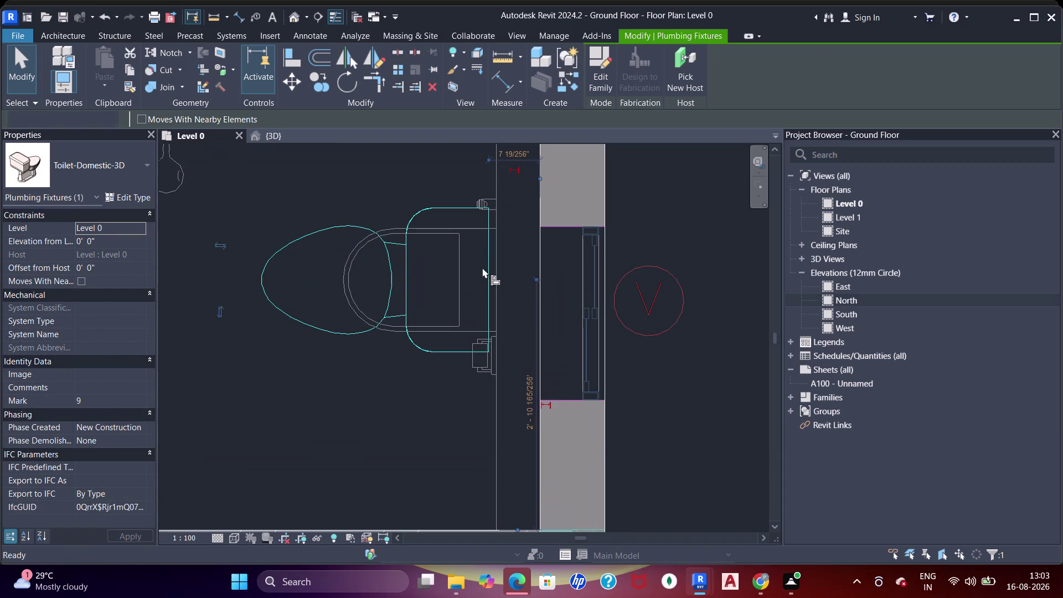
key(a)
click(498, 266)
click(488, 267)
key(Escape)
key(Escape)
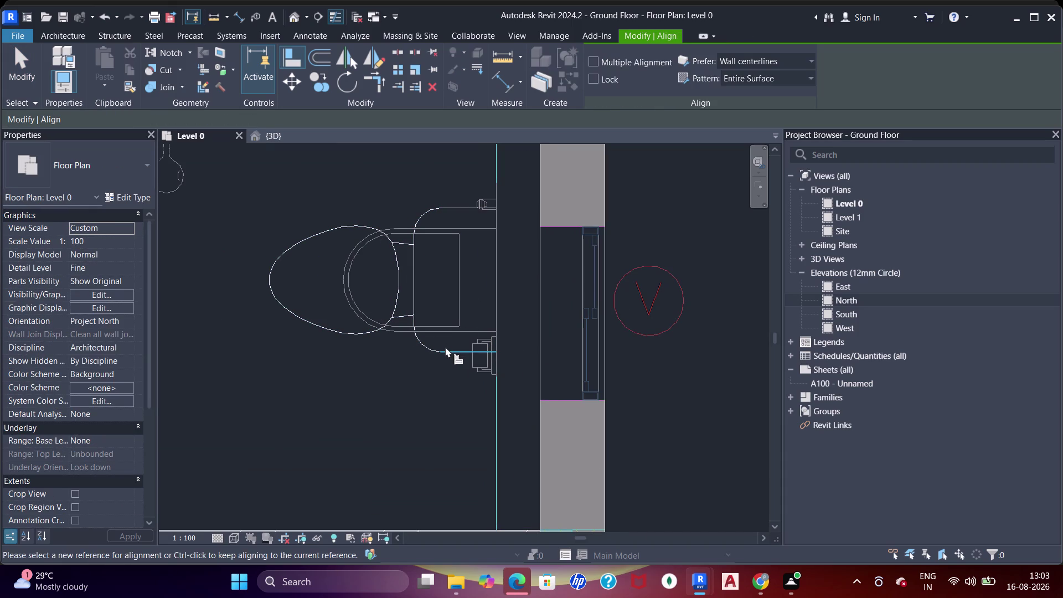
scroll(down, 3)
key(Escape)
middle_drag(398, 311, 512, 334)
scroll(down, 3)
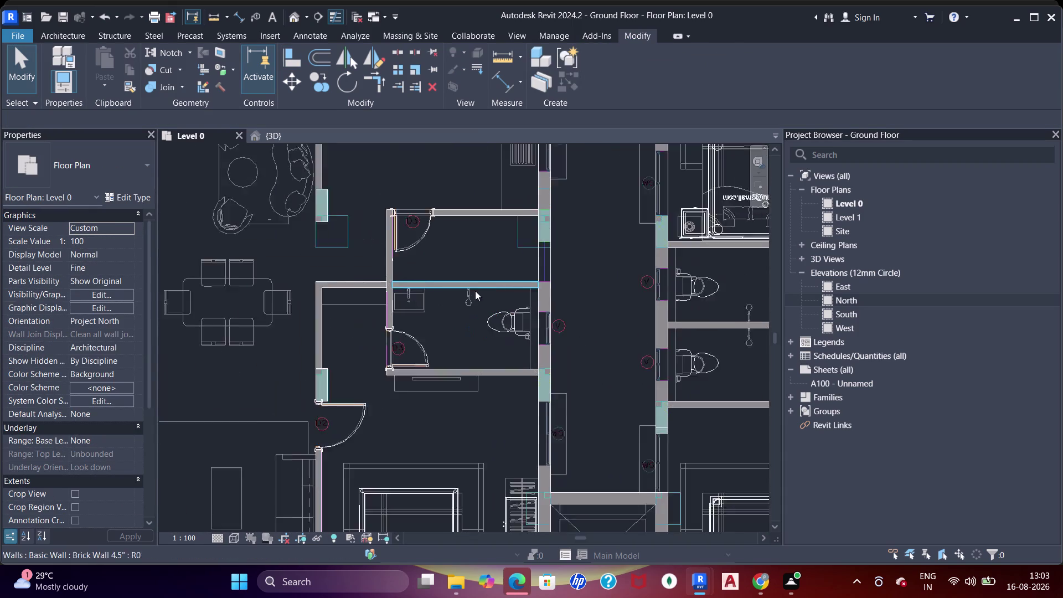
scroll(down, 3)
middle_drag(477, 288, 468, 354)
middle_drag(430, 304, 545, 341)
scroll(down, 3)
middle_drag(478, 323, 491, 289)
scroll(up, 3)
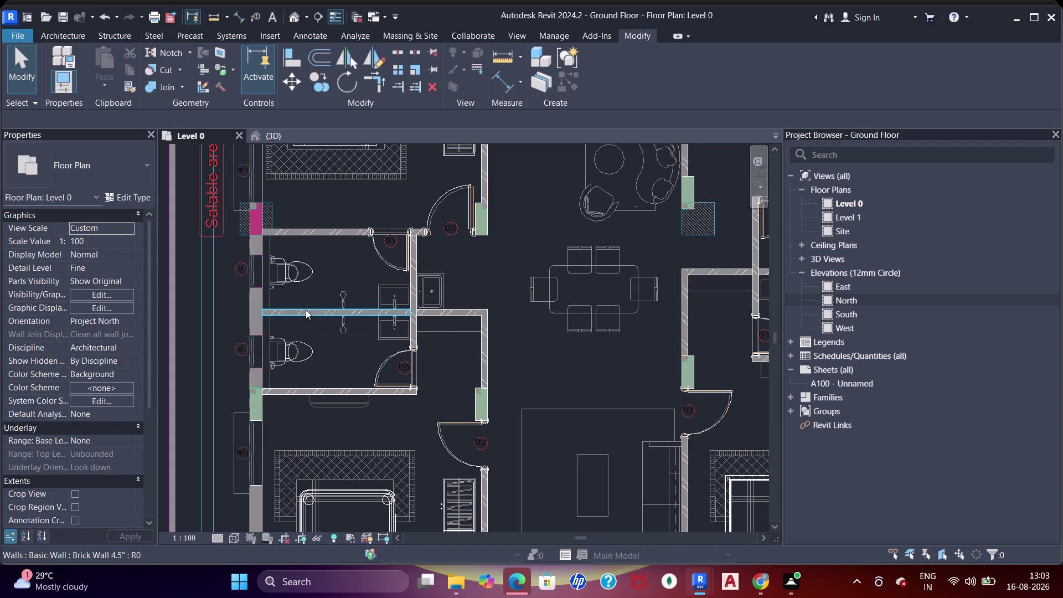
scroll(up, 3)
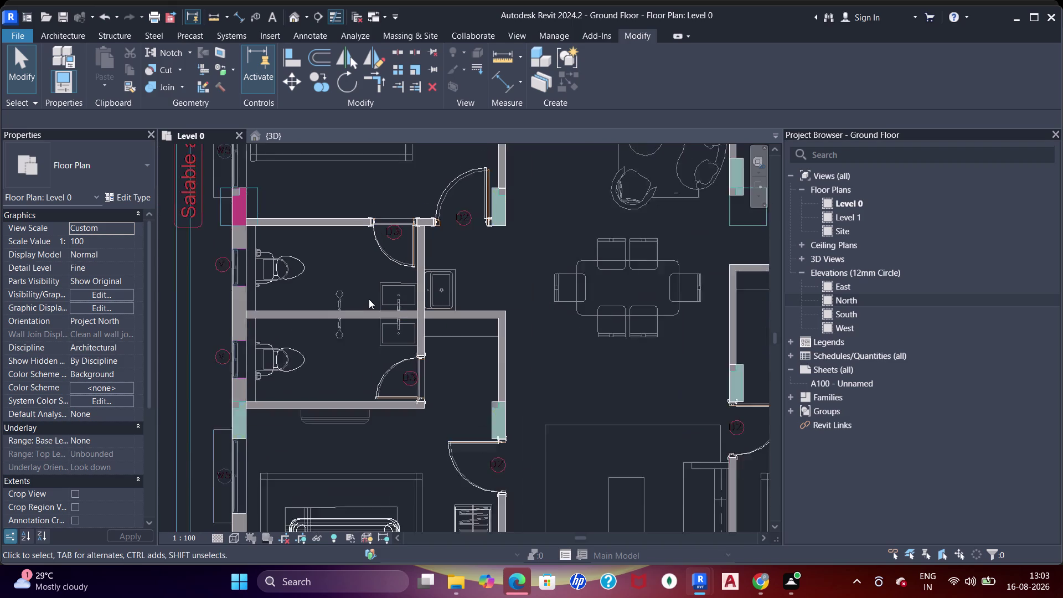
scroll(up, 3)
middle_drag(358, 300, 360, 254)
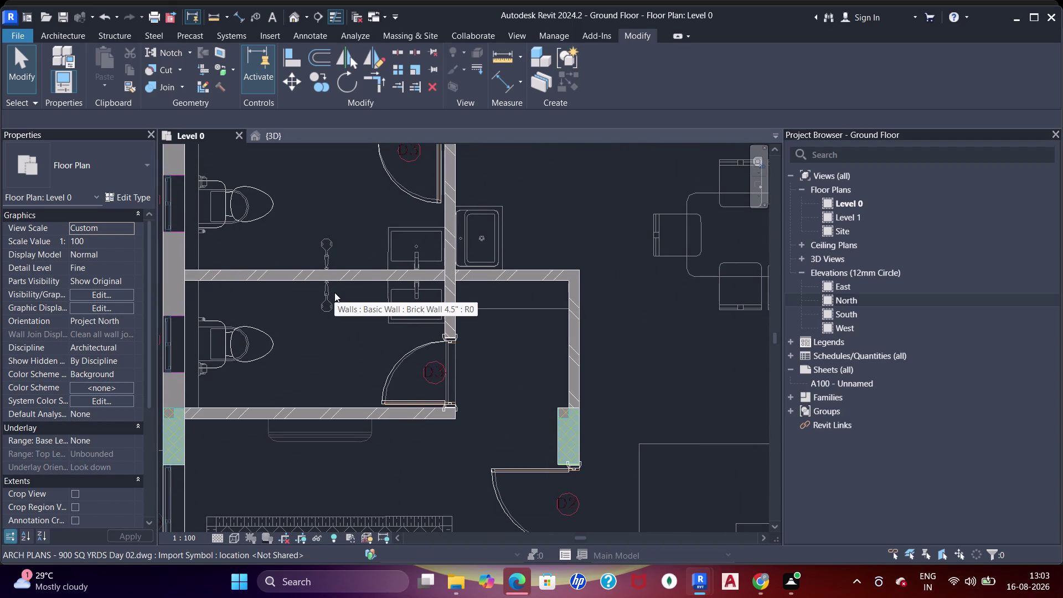
scroll(up, 3)
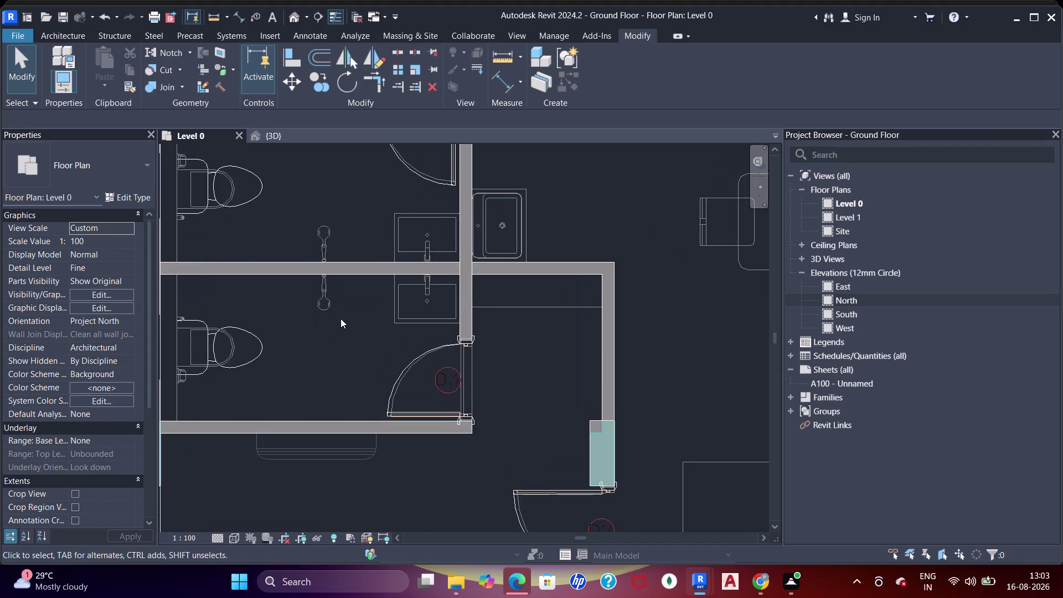
middle_drag(349, 327, 361, 348)
key(Escape)
key(Escape)
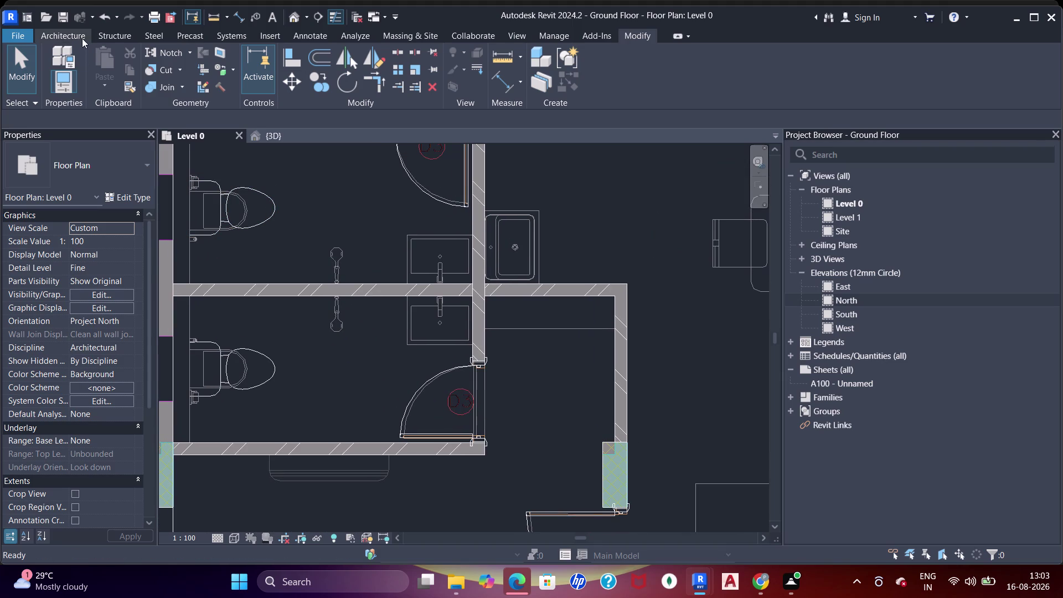
Start placing a component and browse the family library to the Fixtures > Sinks folder.
click(66, 36)
click(170, 61)
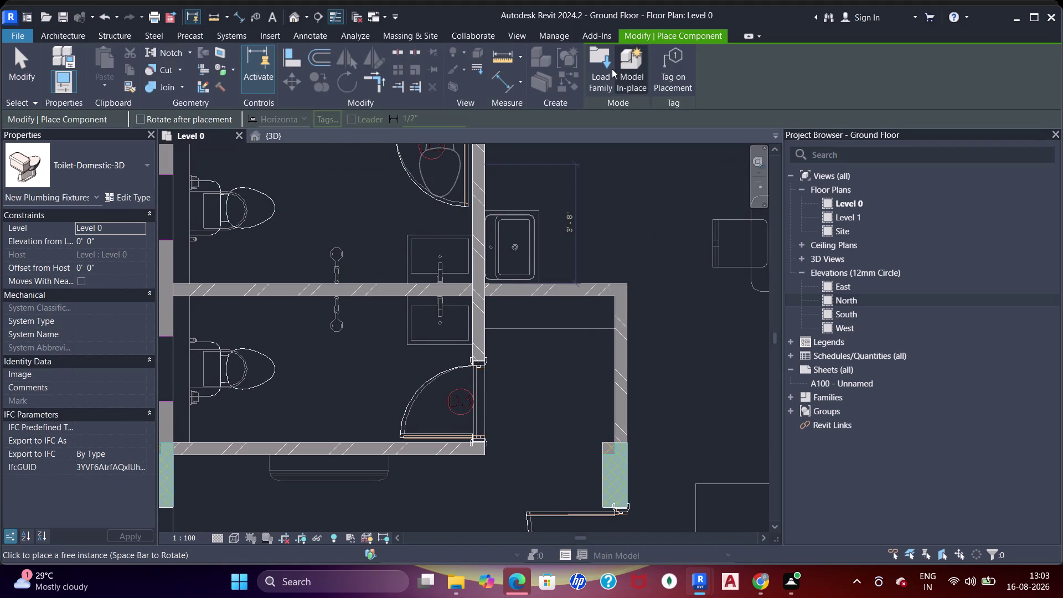
click(601, 66)
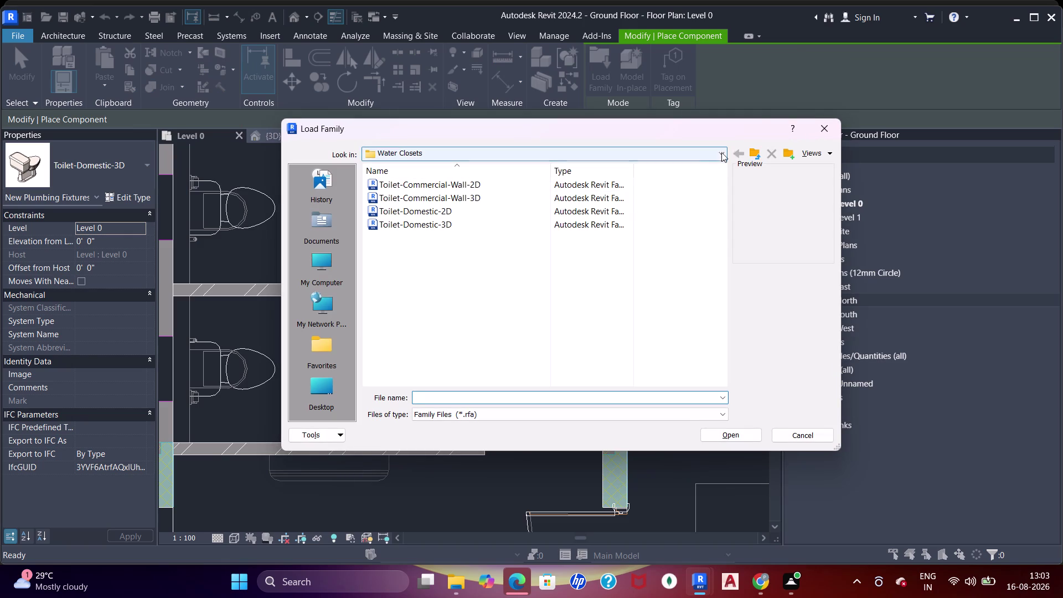
click(757, 151)
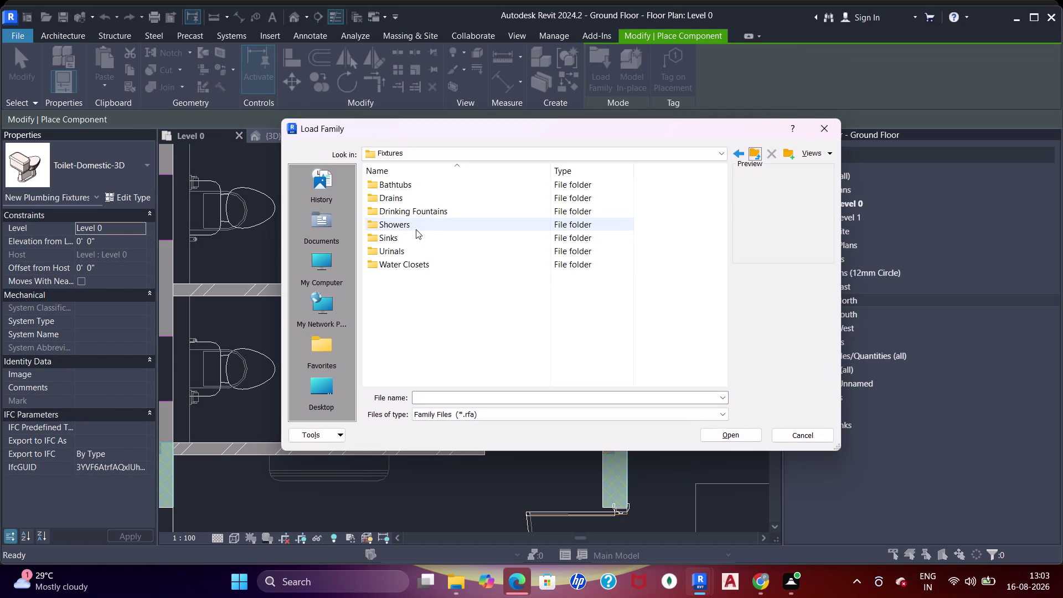
double_click(403, 241)
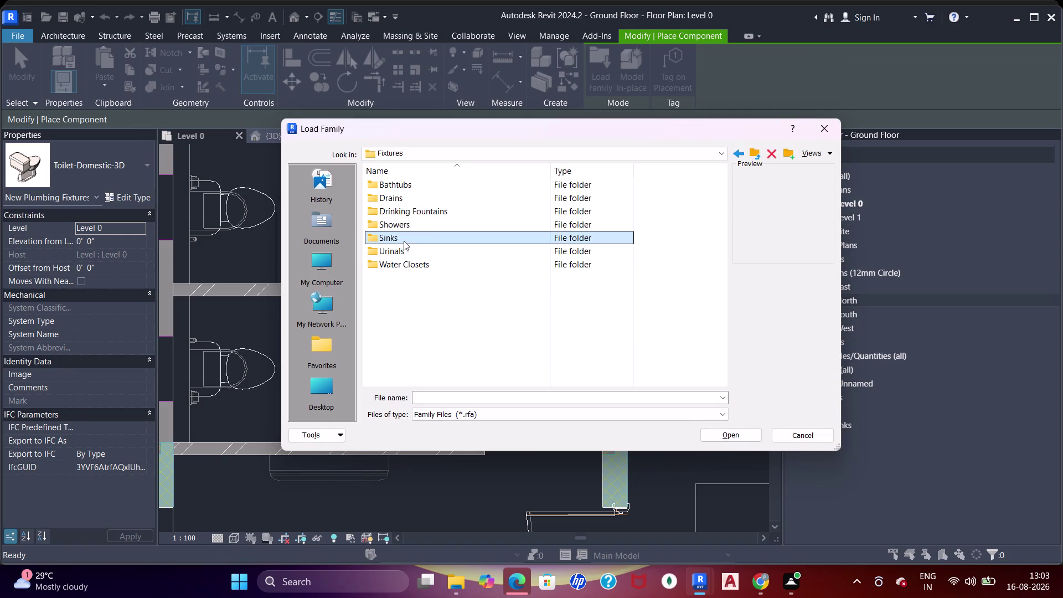
click(407, 188)
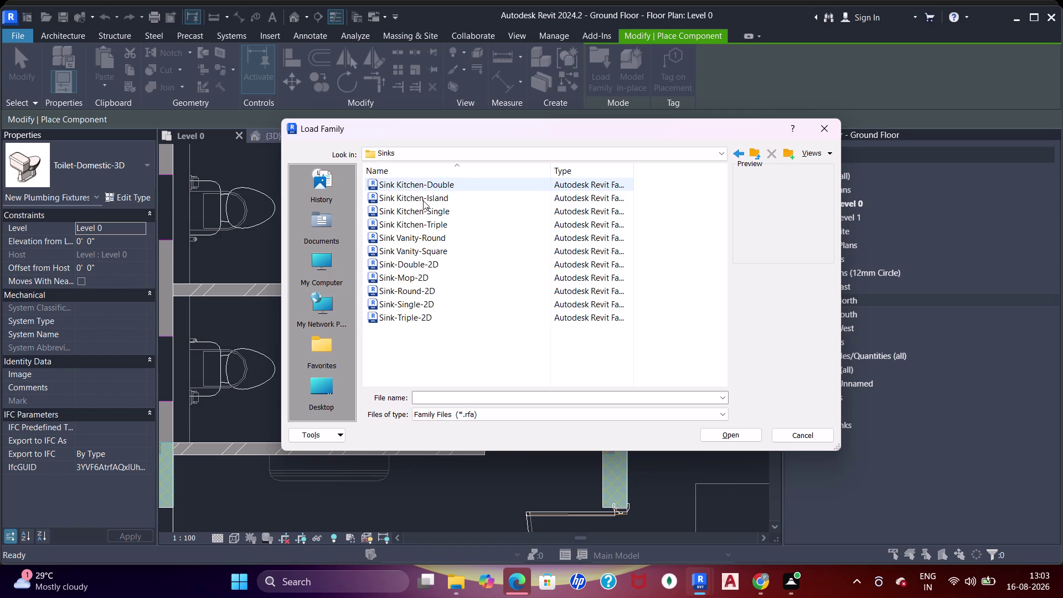
drag(479, 128, 513, 173)
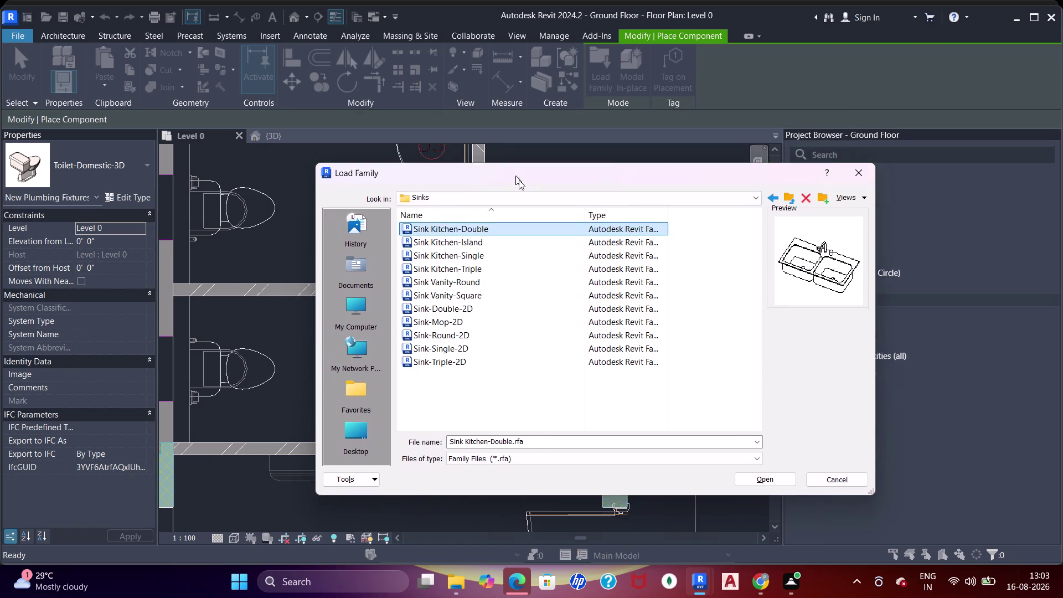
drag(513, 173, 447, 218)
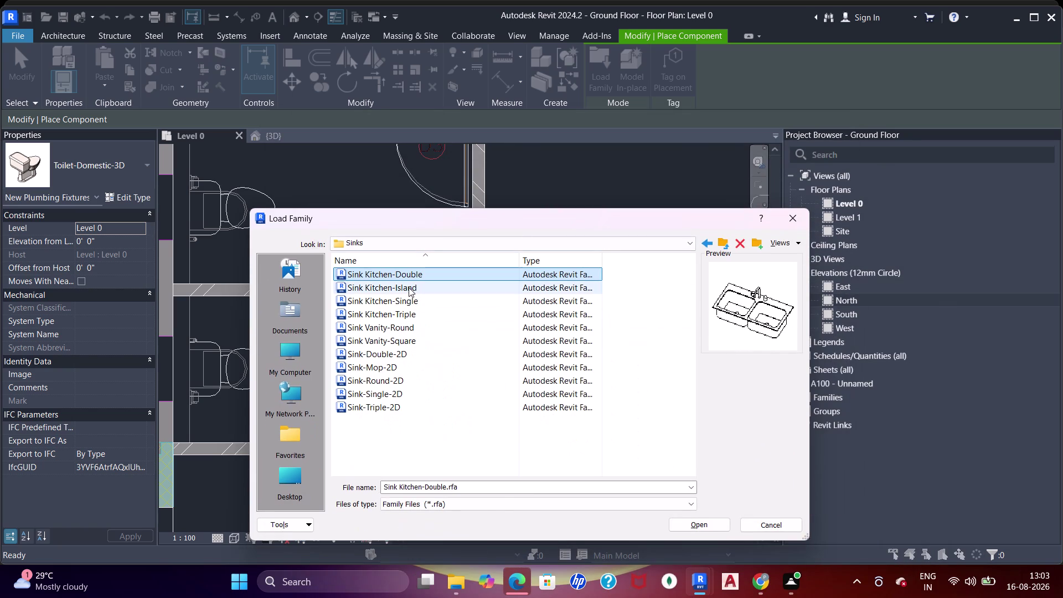
Preview the kitchen and vanity sink families, settling on Sink Vanity-Square.
click(408, 288)
click(404, 303)
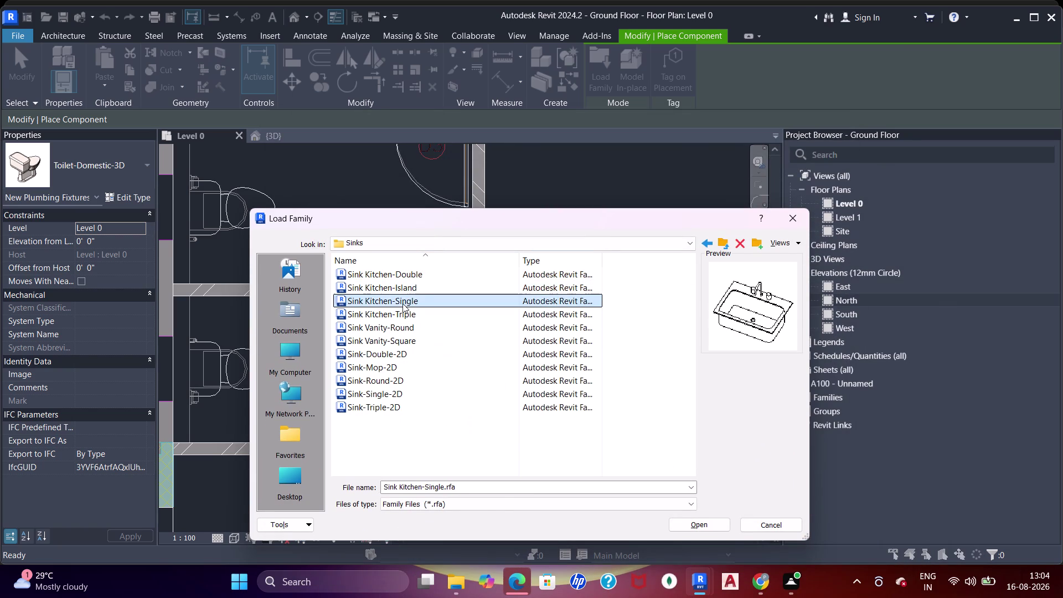
click(393, 327)
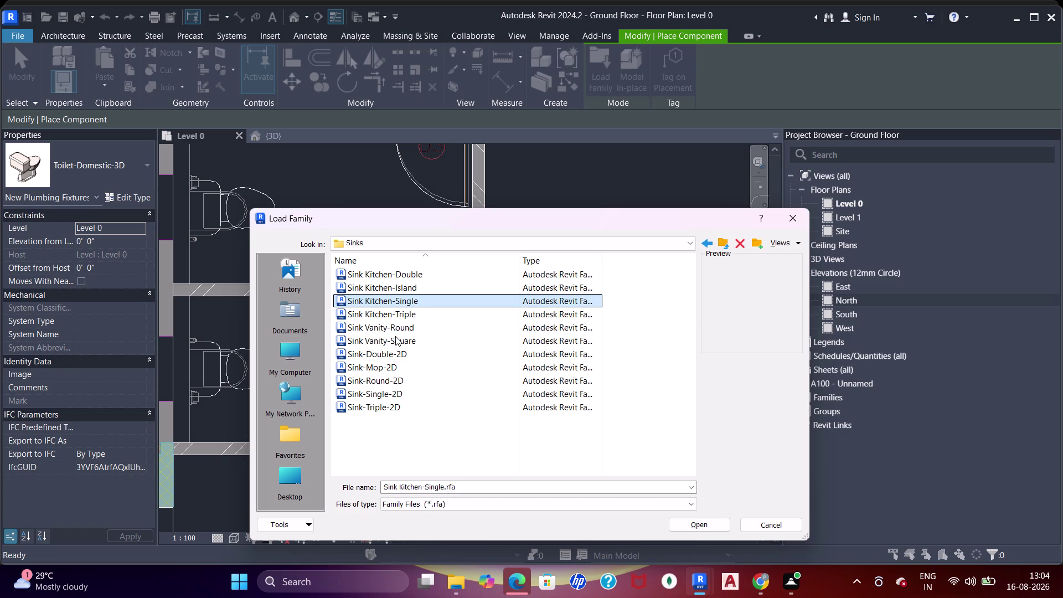
click(395, 342)
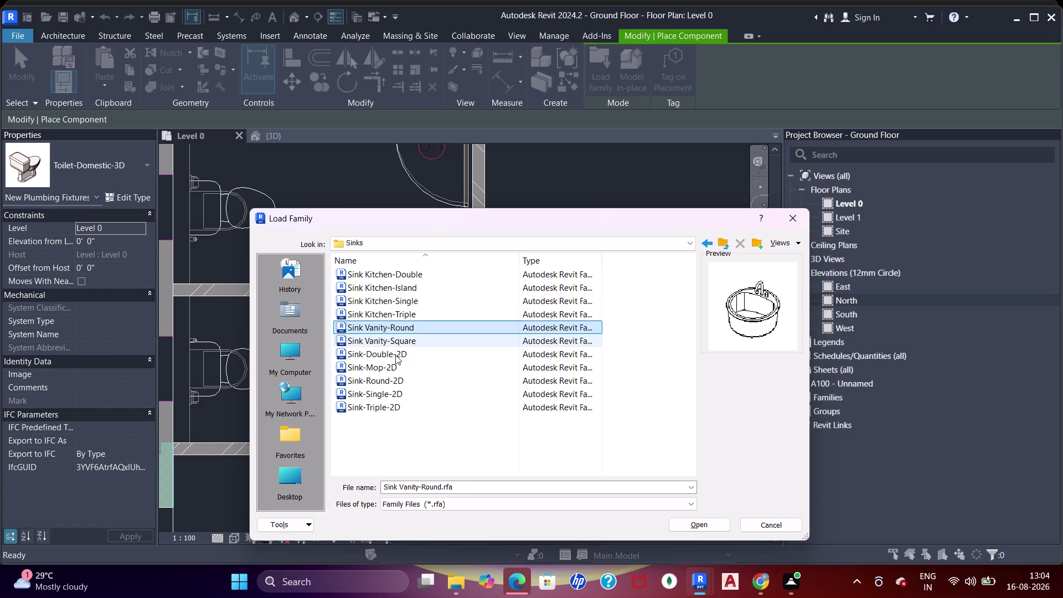
drag(385, 224, 450, 342)
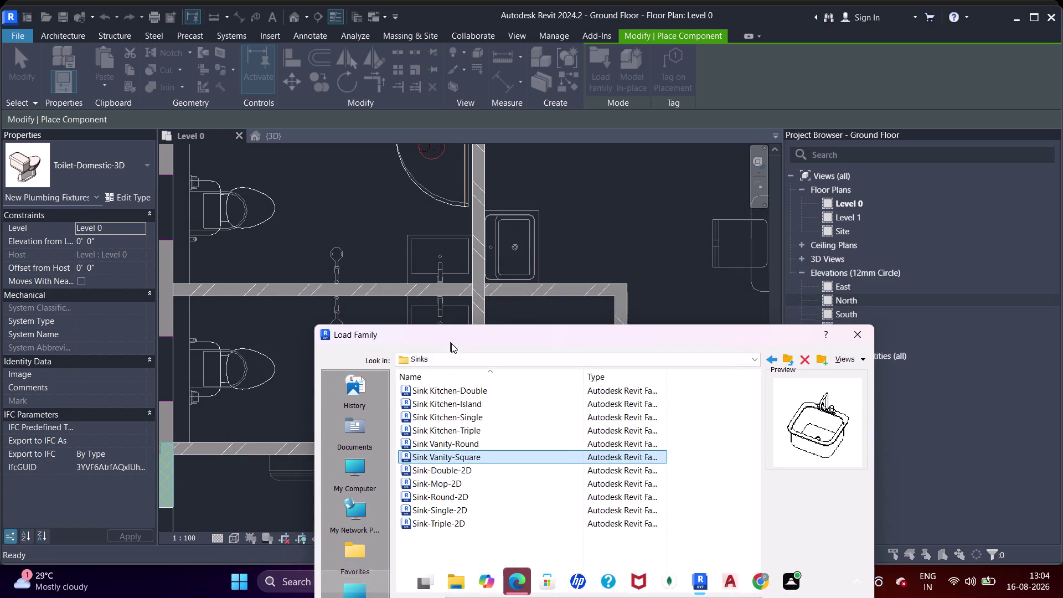
drag(450, 342, 378, 193)
click(379, 326)
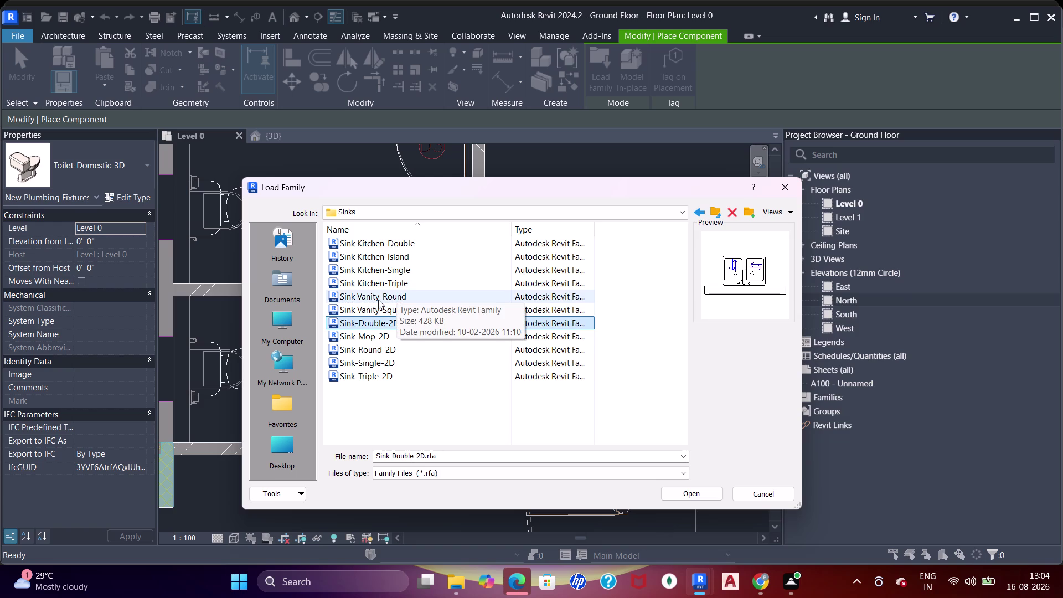
click(388, 295)
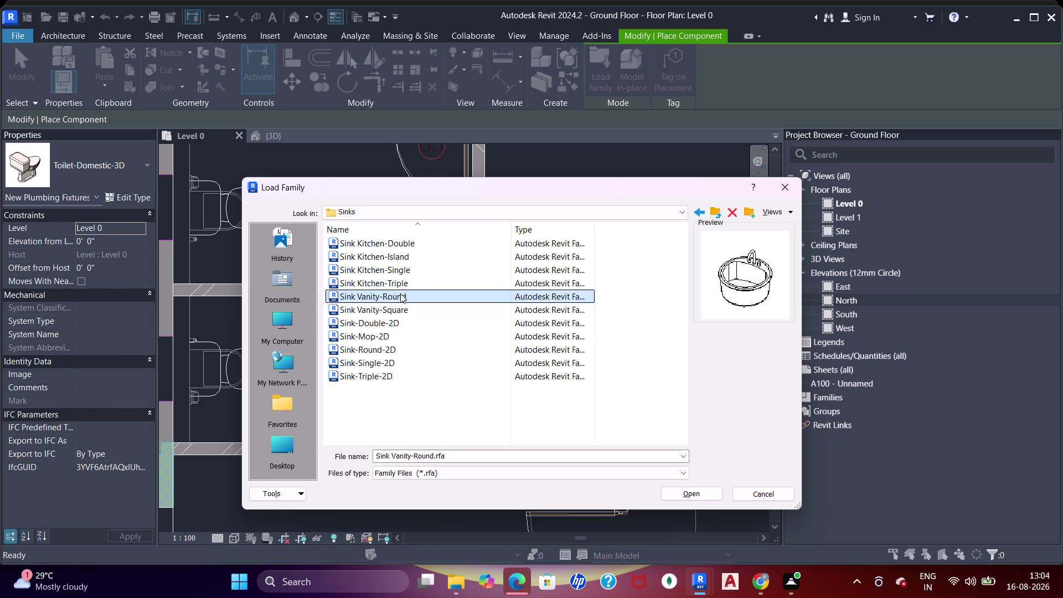
click(399, 286)
click(403, 264)
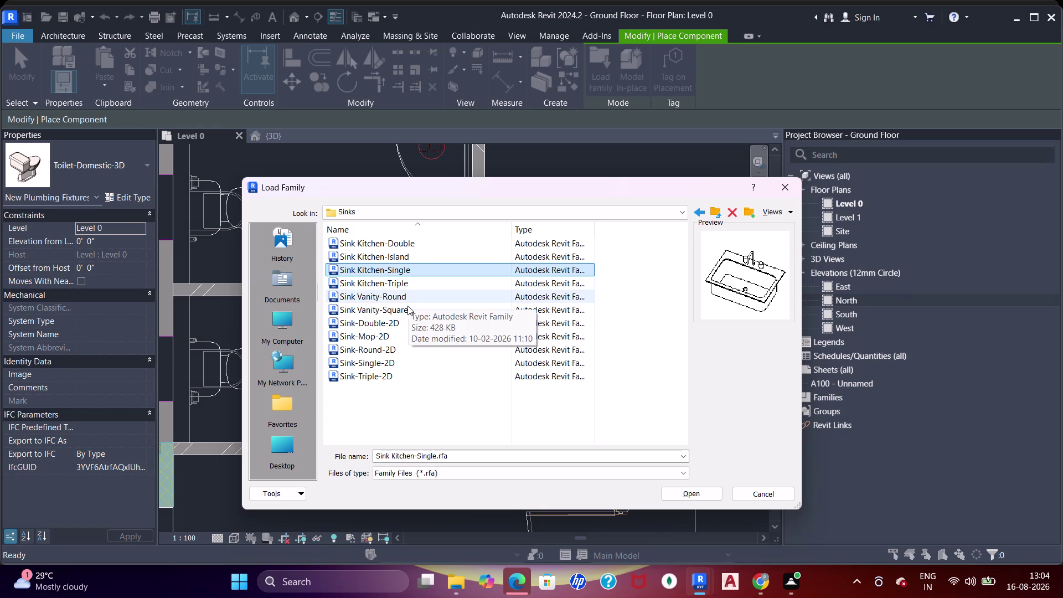
click(381, 308)
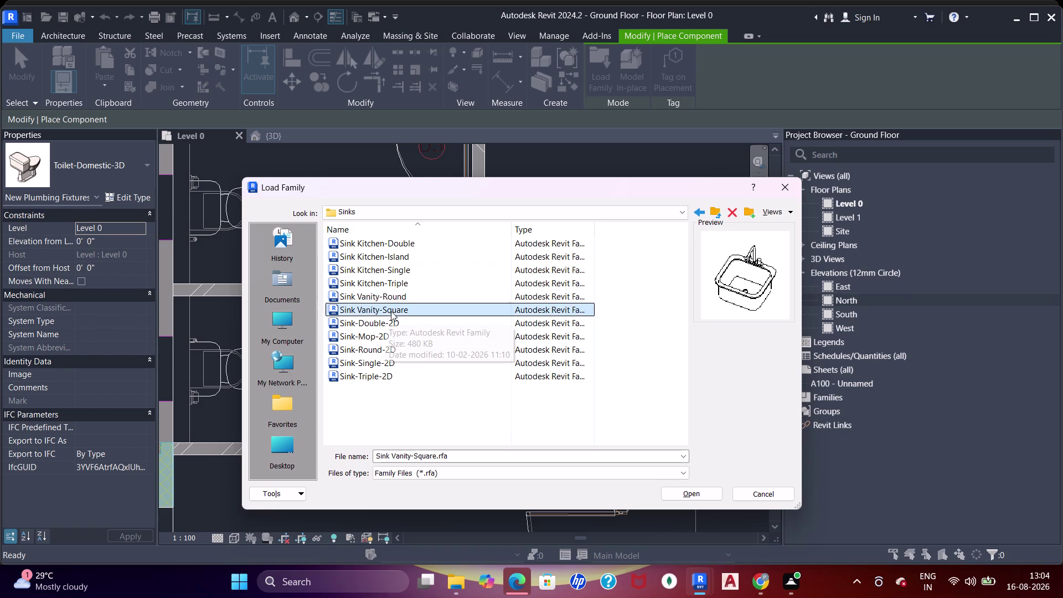
double_click(392, 309)
double_click(433, 308)
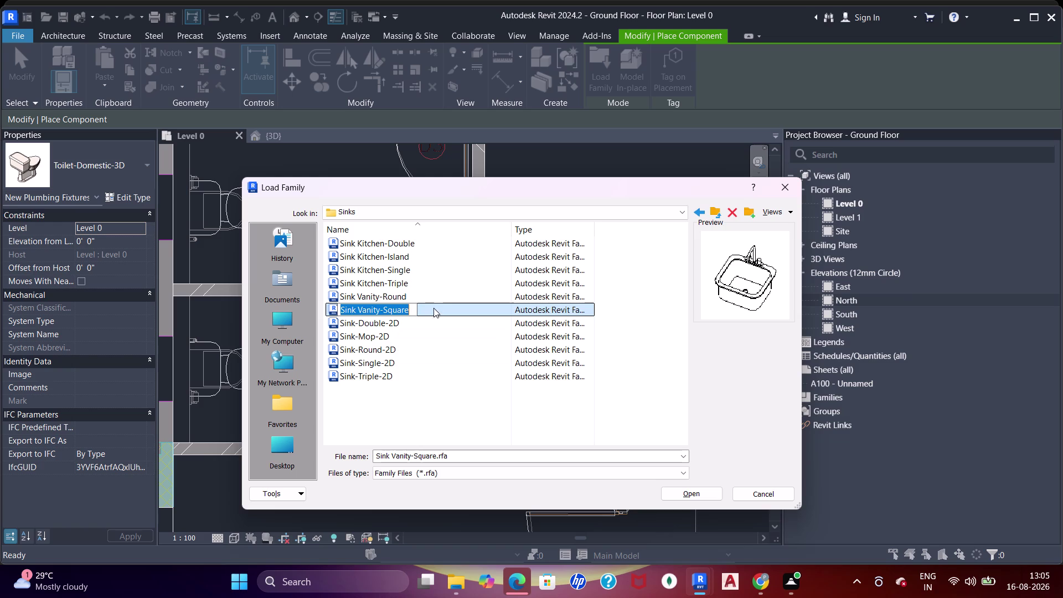
double_click(427, 313)
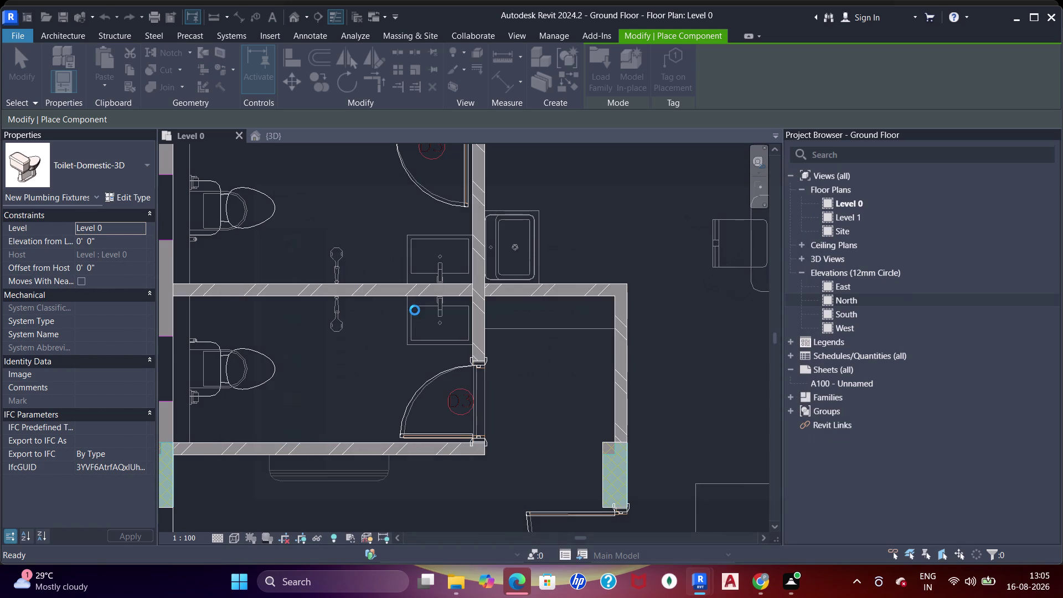
Rotate the Sink Vanity-Square and place it against the upper bathroom's wall.
scroll(up, 3)
scroll(up, 3)
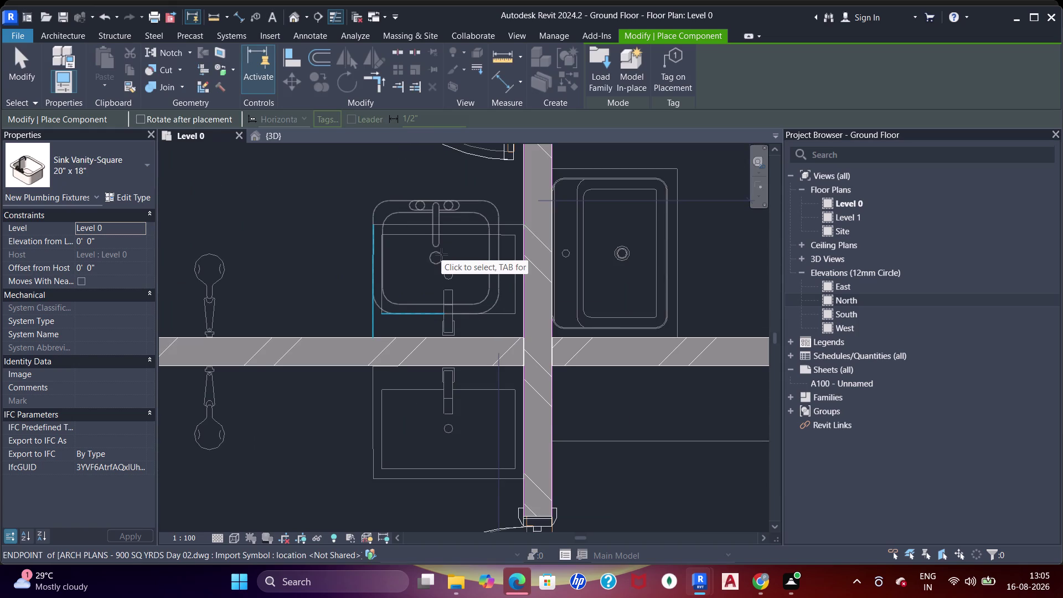
key(space)
key(space)
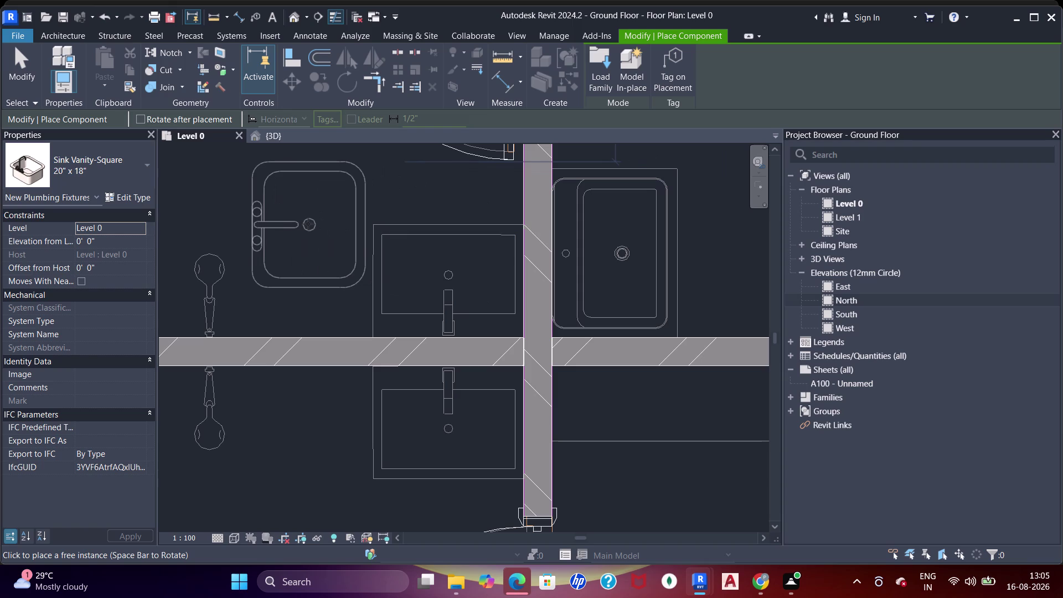
key(space)
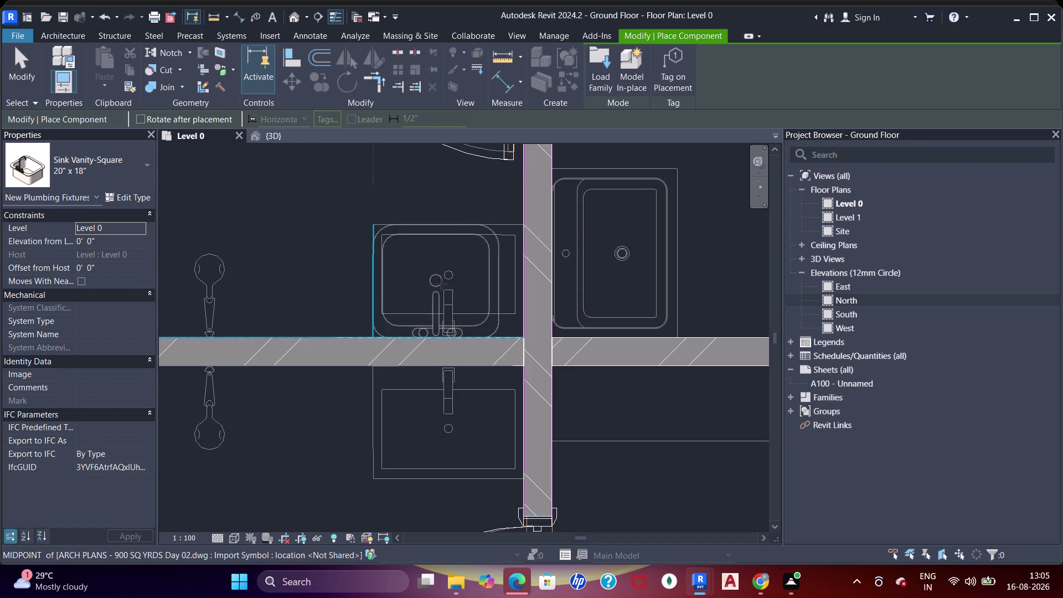
click(446, 276)
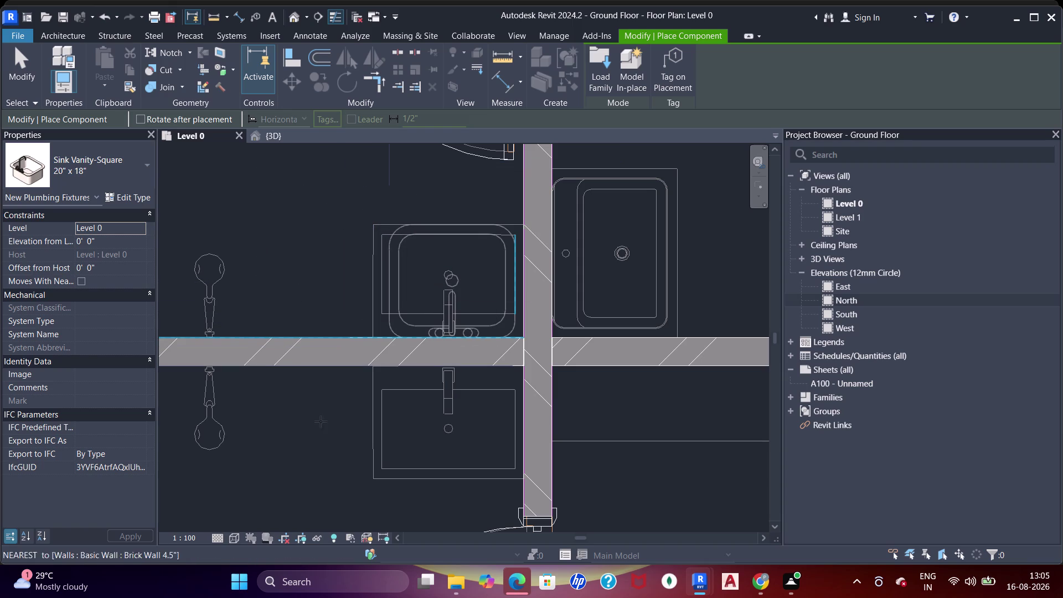
Place a second rotated vanity sink on the lower bathroom's side of the wall.
middle_drag(319, 433, 312, 427)
middle_drag(320, 416, 304, 380)
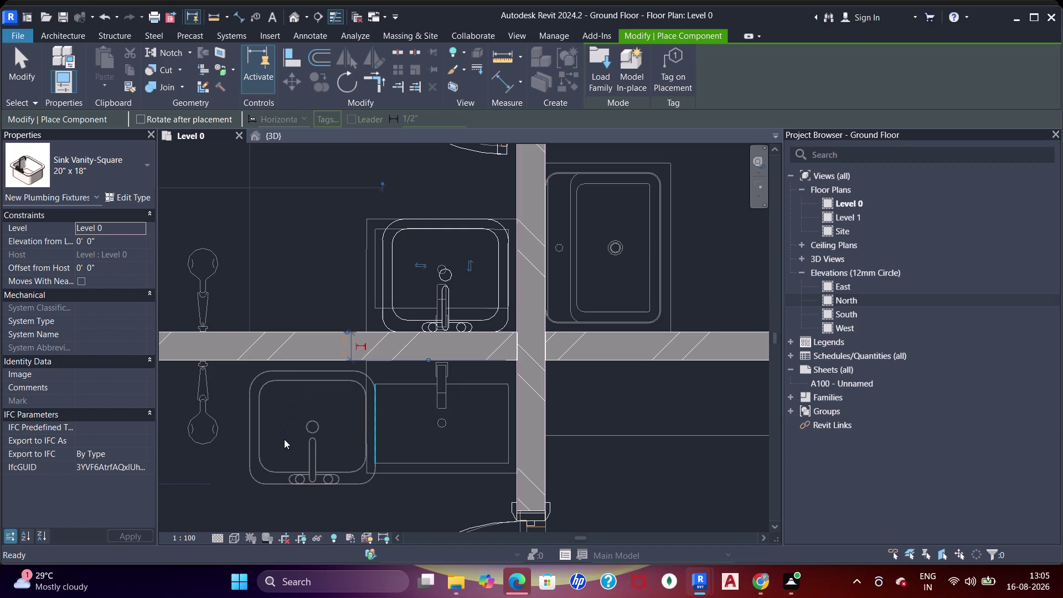
key(space)
key(space)
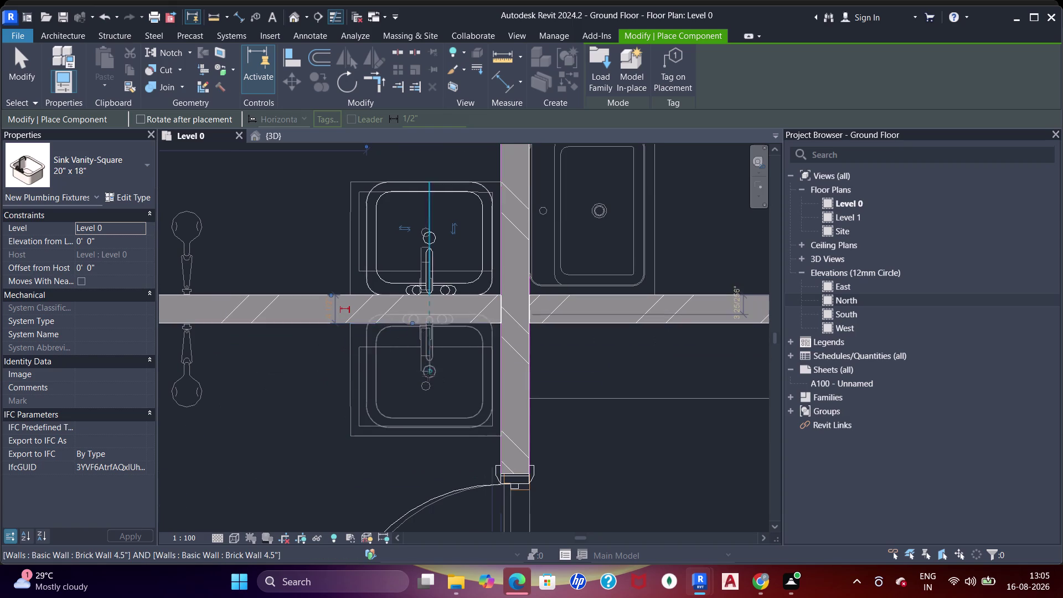
click(427, 380)
scroll(down, 3)
middle_click(420, 362)
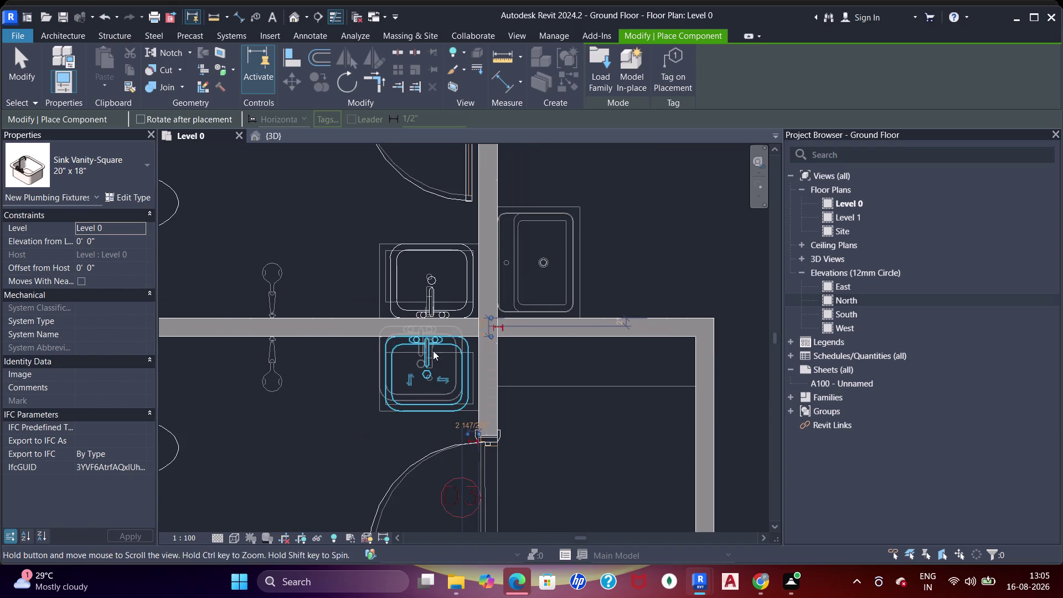
Place a square vanity sink against the middle unit's bathroom wall.
middle_drag(498, 312, 456, 360)
scroll(down, 3)
middle_drag(406, 278, 424, 288)
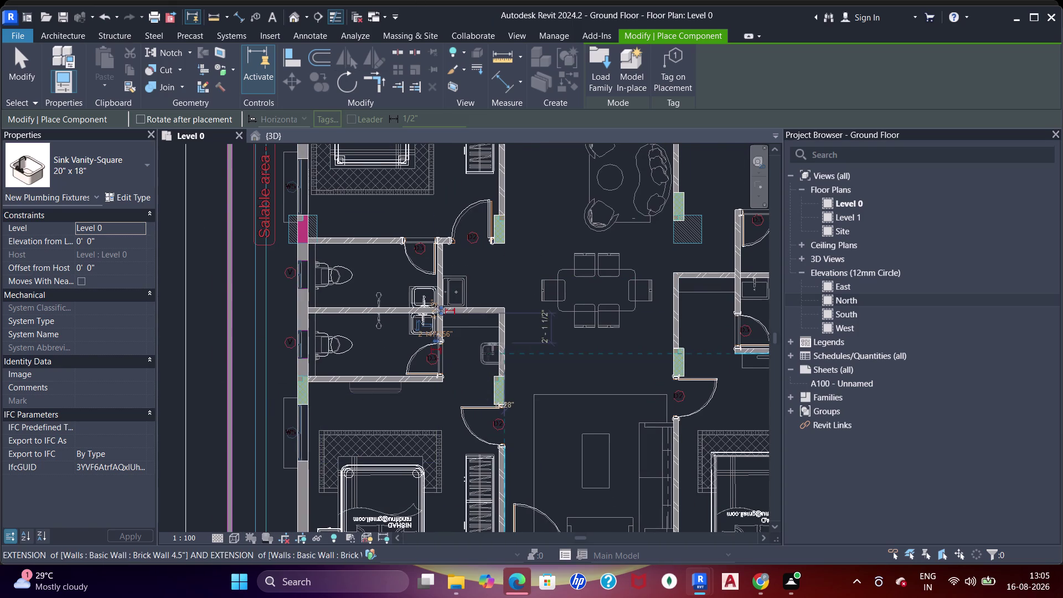
scroll(down, 3)
middle_drag(431, 340, 444, 375)
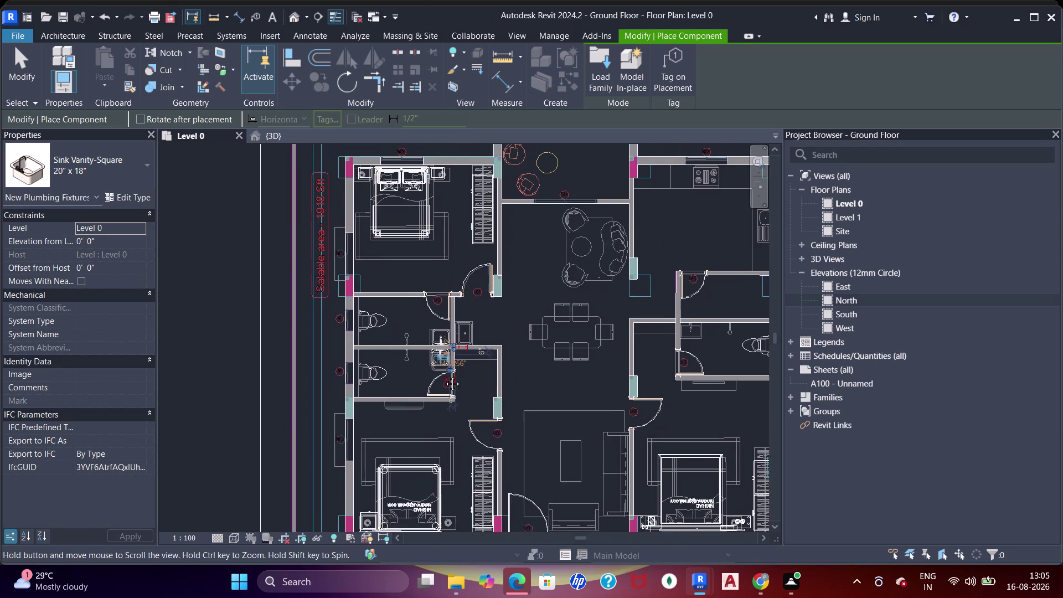
middle_drag(444, 376, 379, 238)
middle_drag(439, 359, 352, 342)
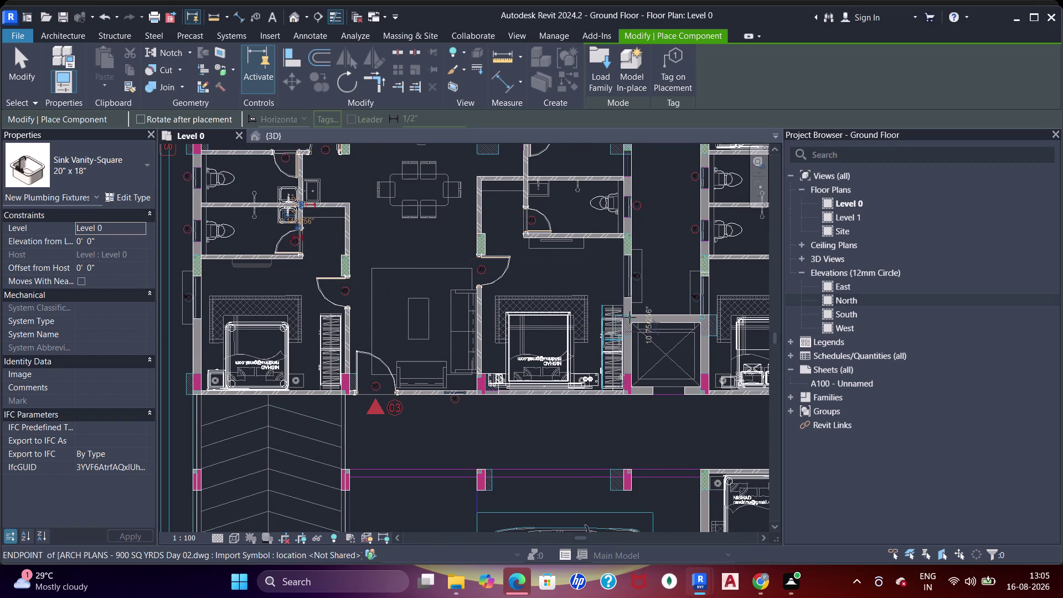
middle_drag(550, 202, 544, 243)
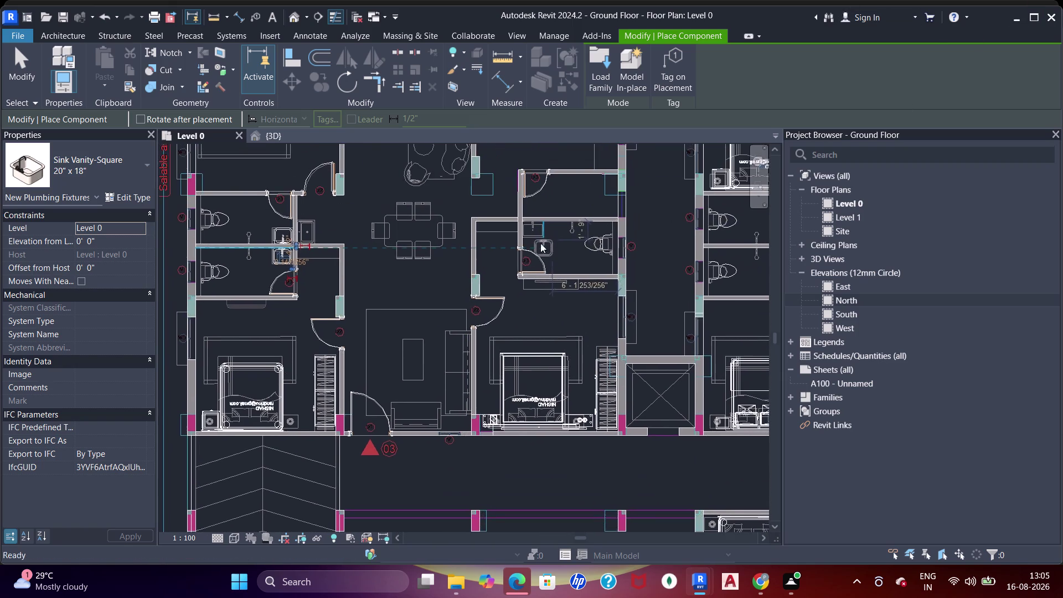
scroll(up, 3)
scroll(up, 3)
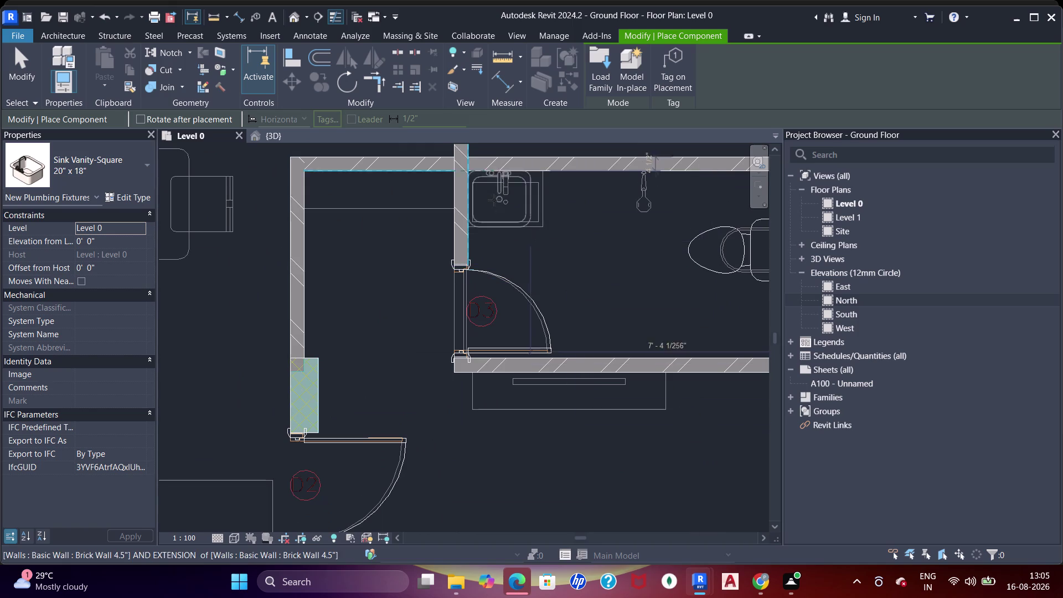
scroll(up, 3)
middle_drag(510, 209, 508, 277)
scroll(up, 3)
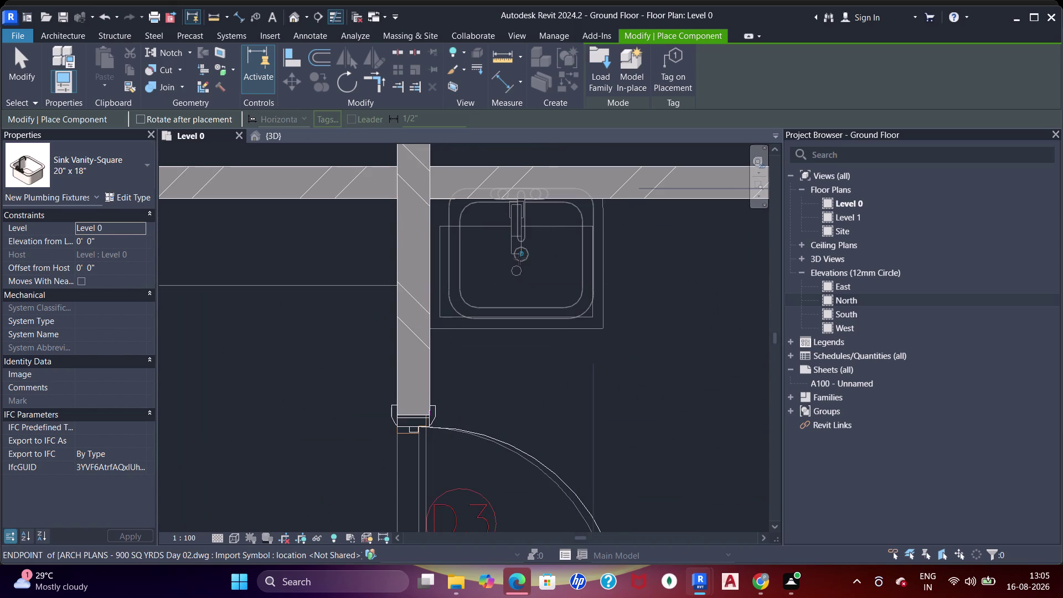
click(521, 269)
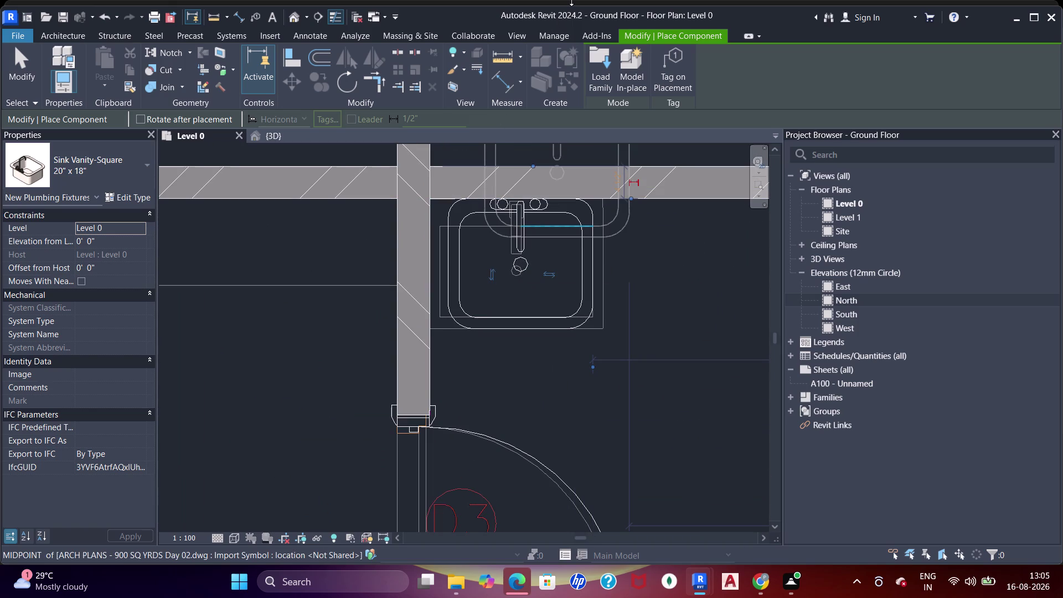
Place a square vanity sink in the lower unit's bathroom.
scroll(down, 3)
scroll(down, 3)
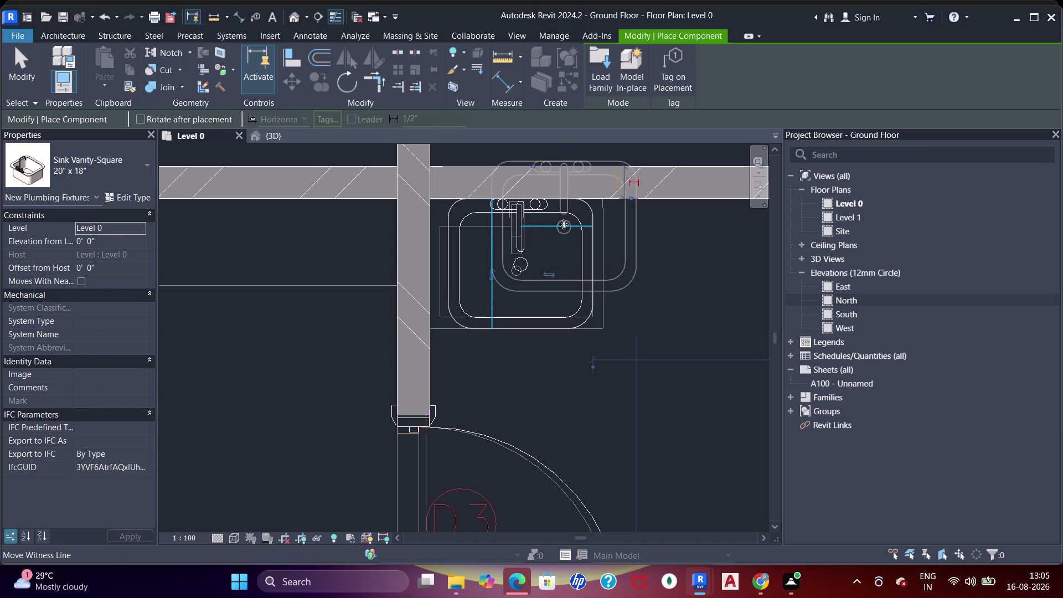
middle_drag(571, 226, 511, 277)
middle_drag(563, 215, 491, 228)
scroll(down, 3)
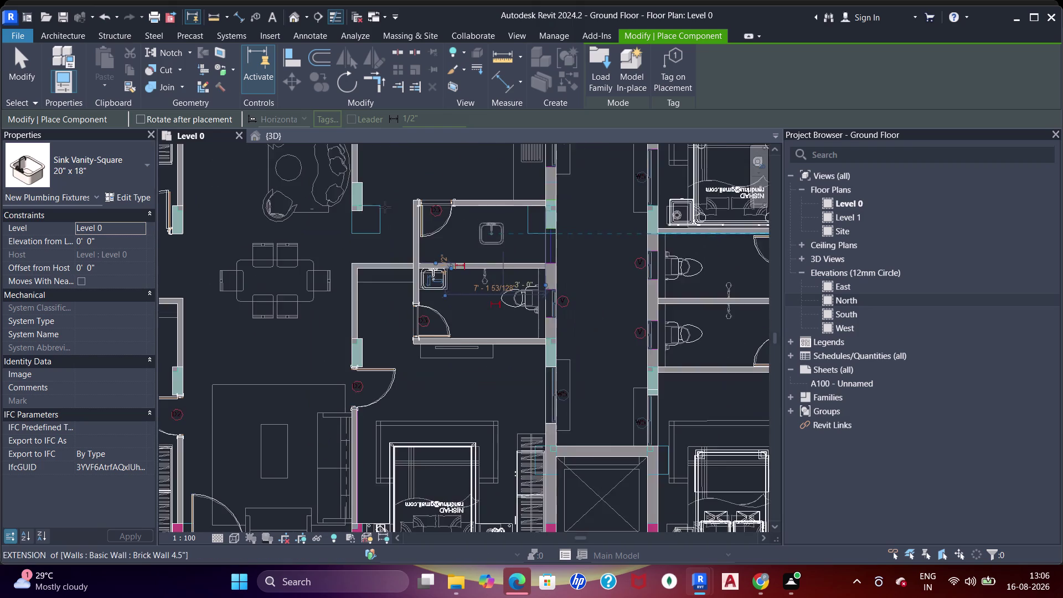
middle_drag(385, 207, 456, 263)
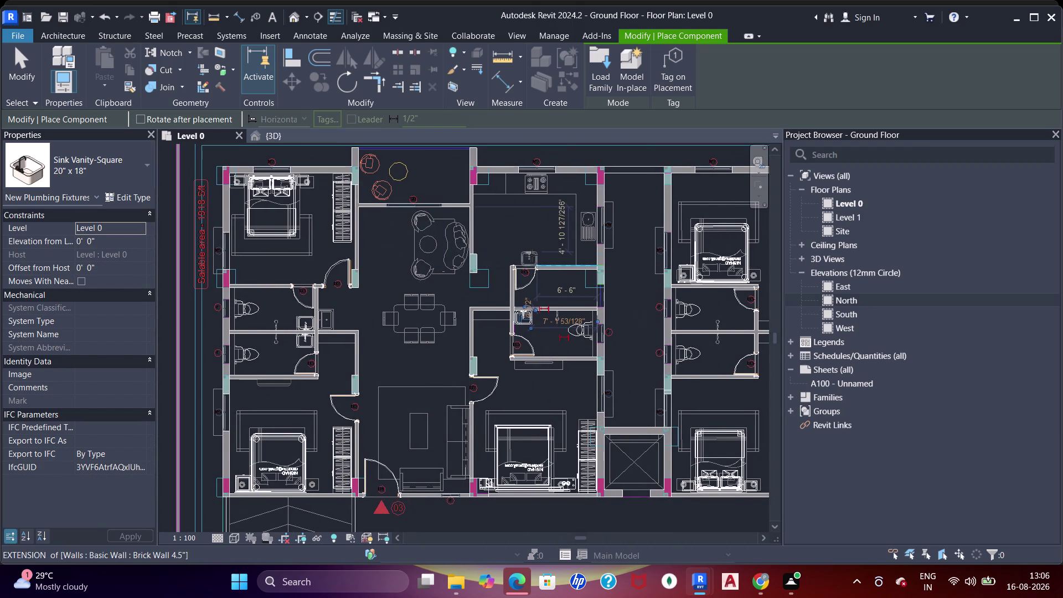
middle_drag(580, 287, 397, 208)
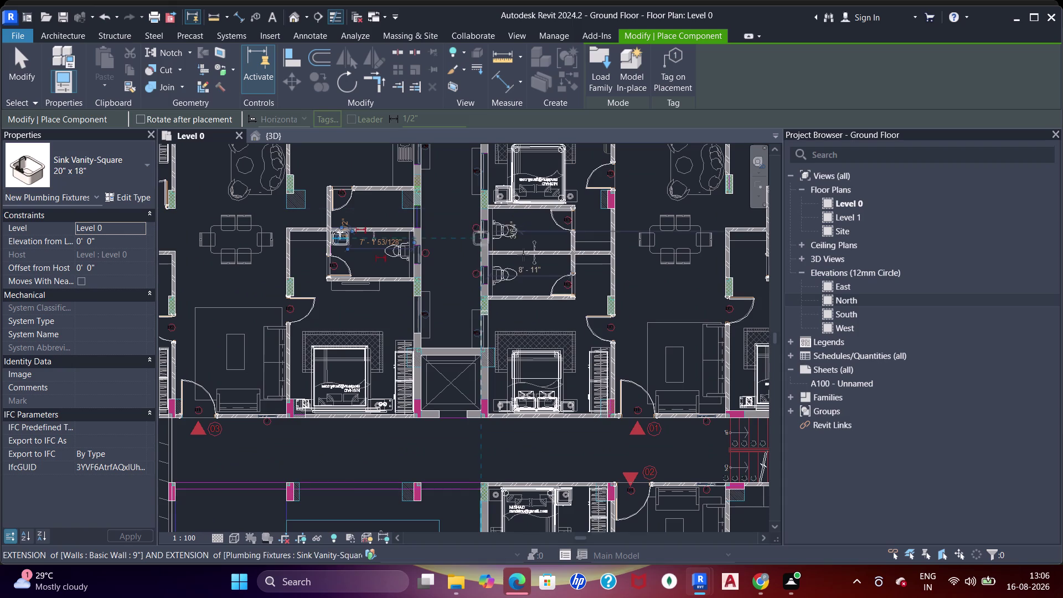
middle_drag(542, 299, 417, 276)
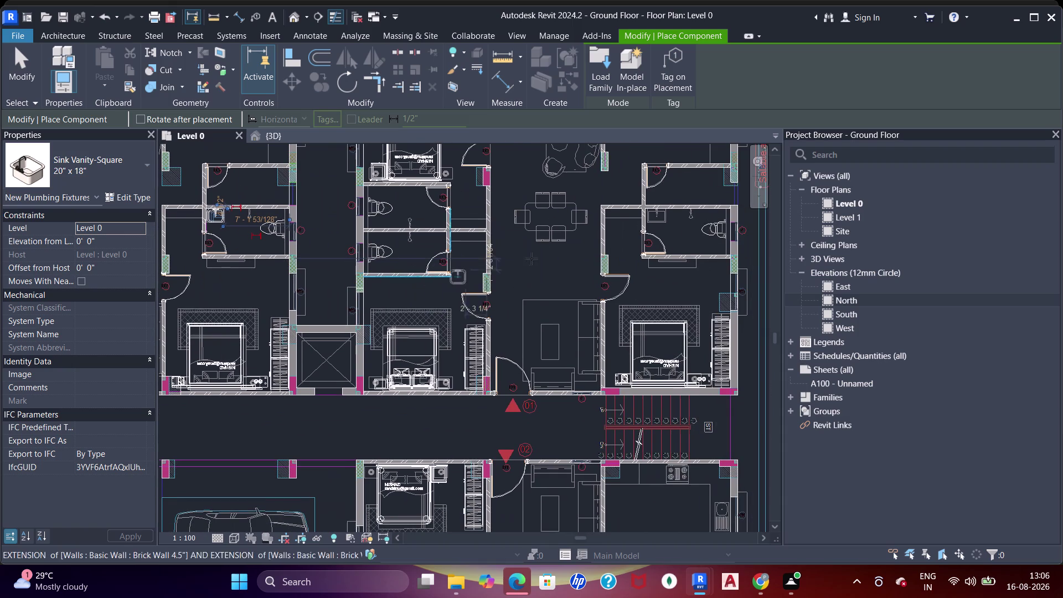
middle_drag(551, 221, 517, 357)
middle_drag(520, 358, 558, 169)
middle_drag(559, 334, 550, 200)
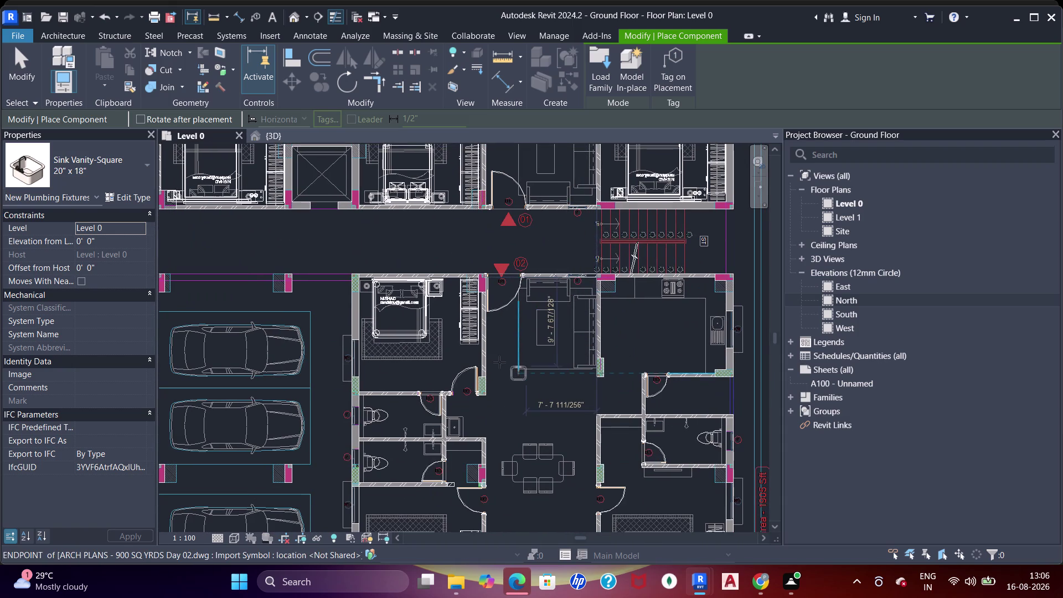
middle_drag(508, 383, 531, 299)
scroll(up, 3)
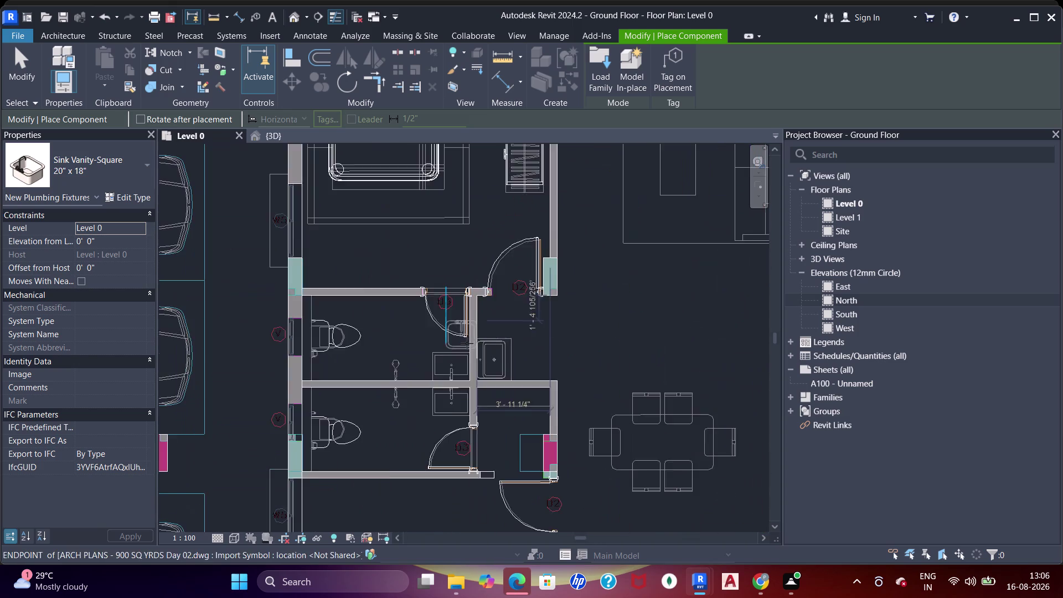
scroll(up, 3)
middle_drag(453, 361, 468, 302)
middle_drag(423, 447, 452, 369)
click(461, 408)
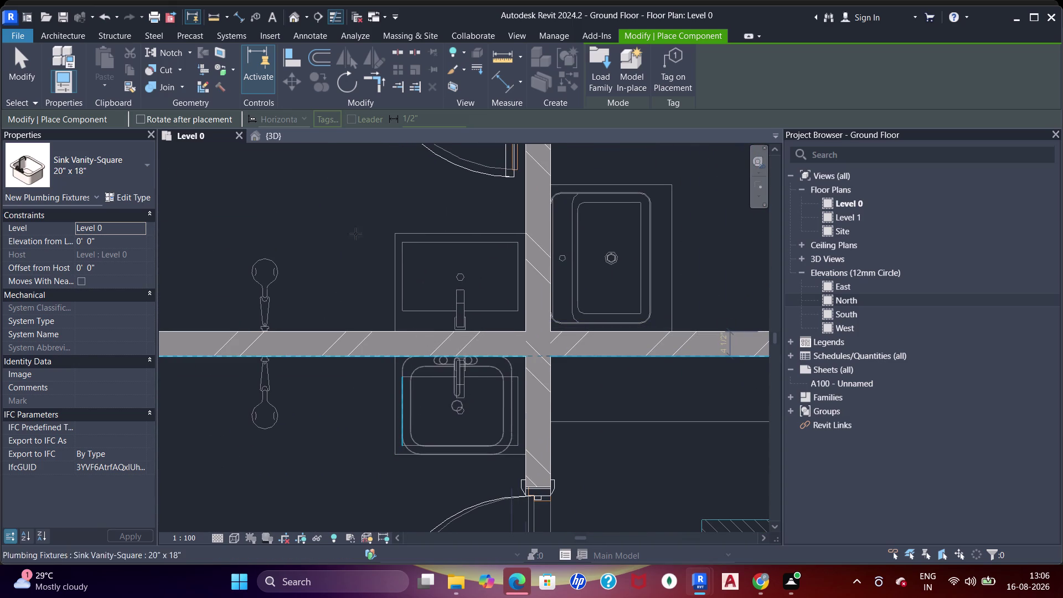
Rotate the sink and place it back to back in the upper bathroom.
key(space)
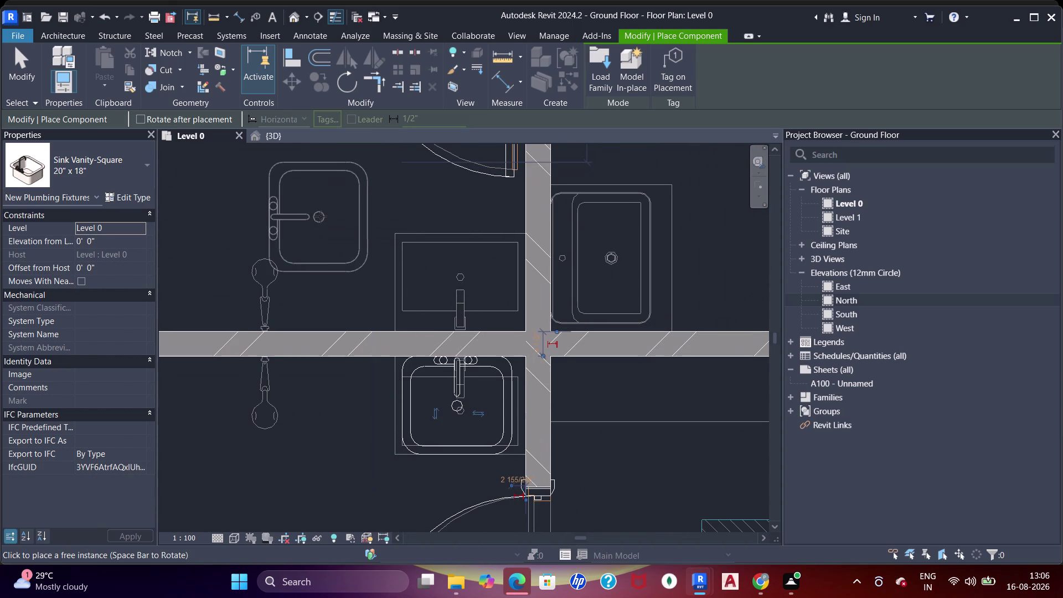
key(space)
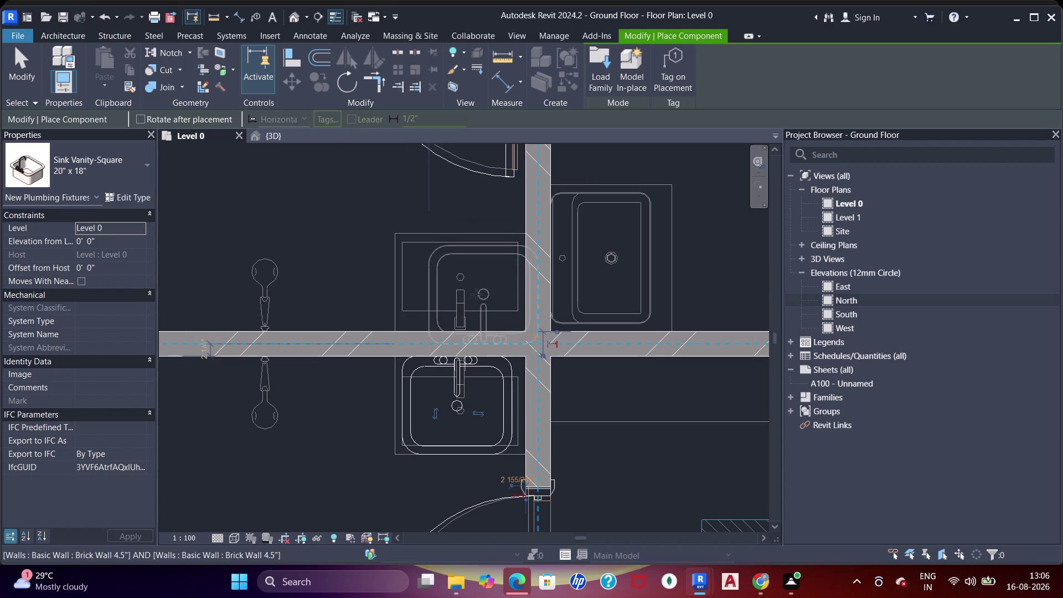
click(460, 277)
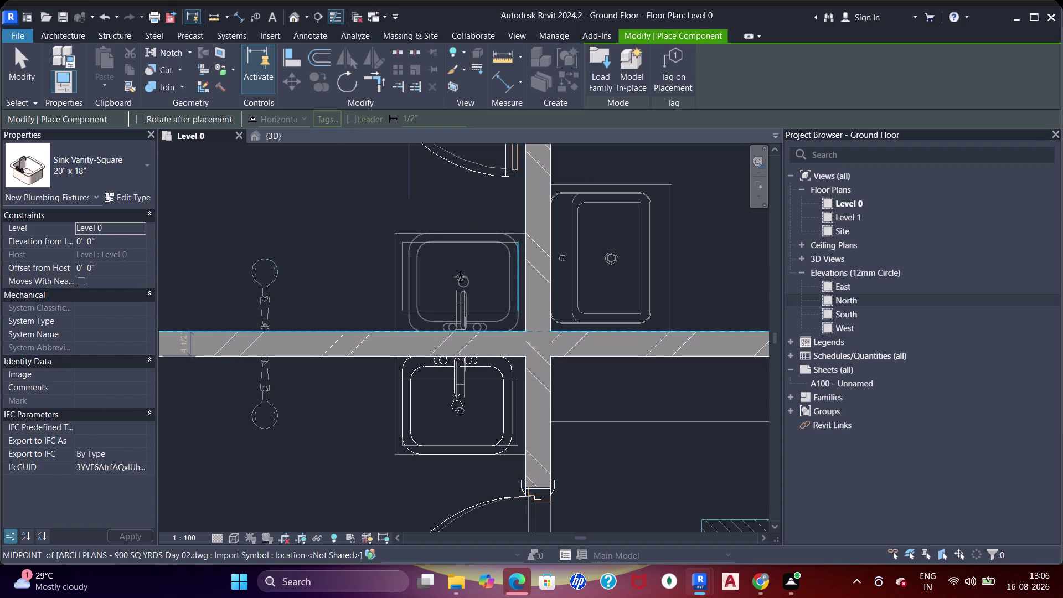
Place a wall-facing vanity sink in the neighbouring unit's bathroom.
scroll(down, 3)
middle_drag(518, 260, 358, 252)
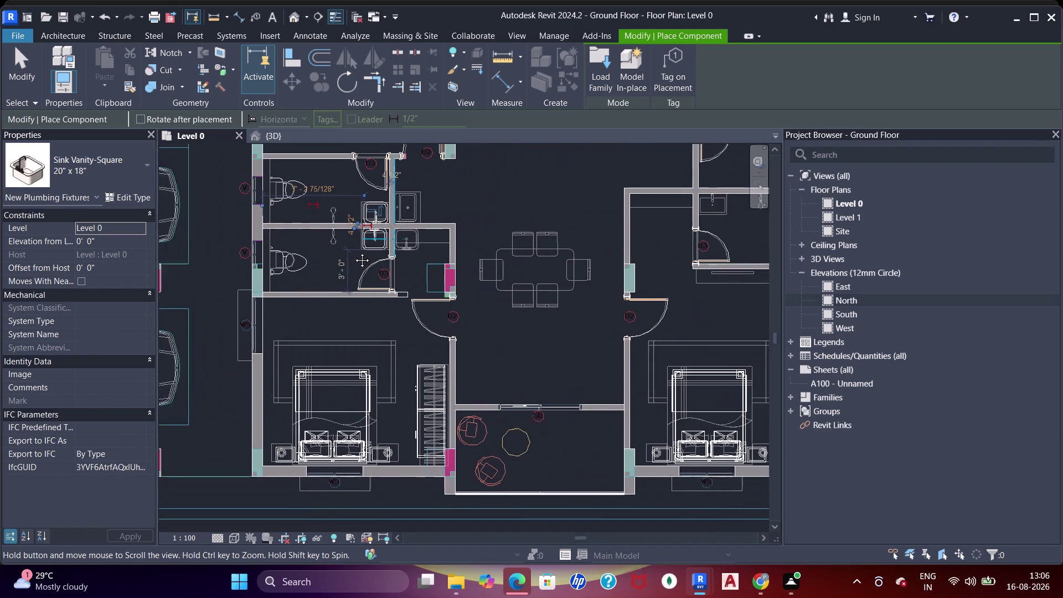
middle_drag(358, 252, 354, 252)
scroll(down, 3)
middle_drag(556, 249, 504, 262)
scroll(up, 3)
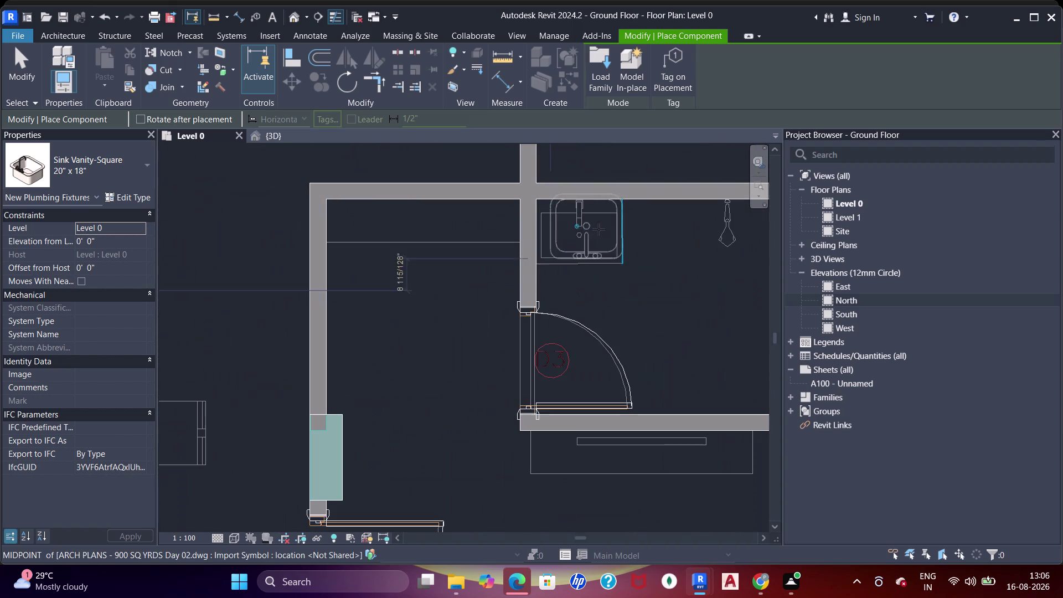
key(space)
key(space)
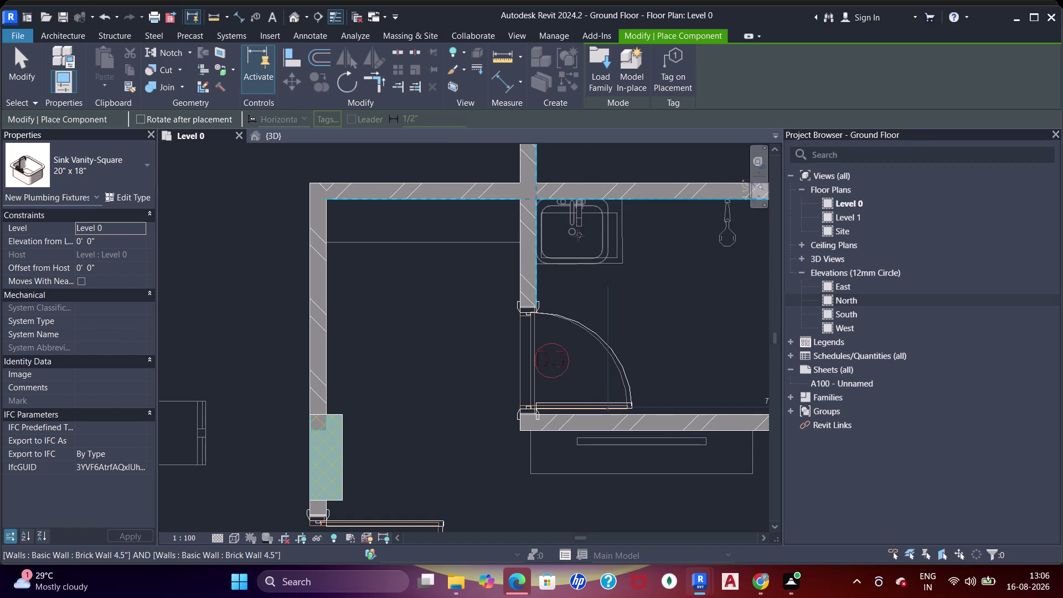
click(581, 236)
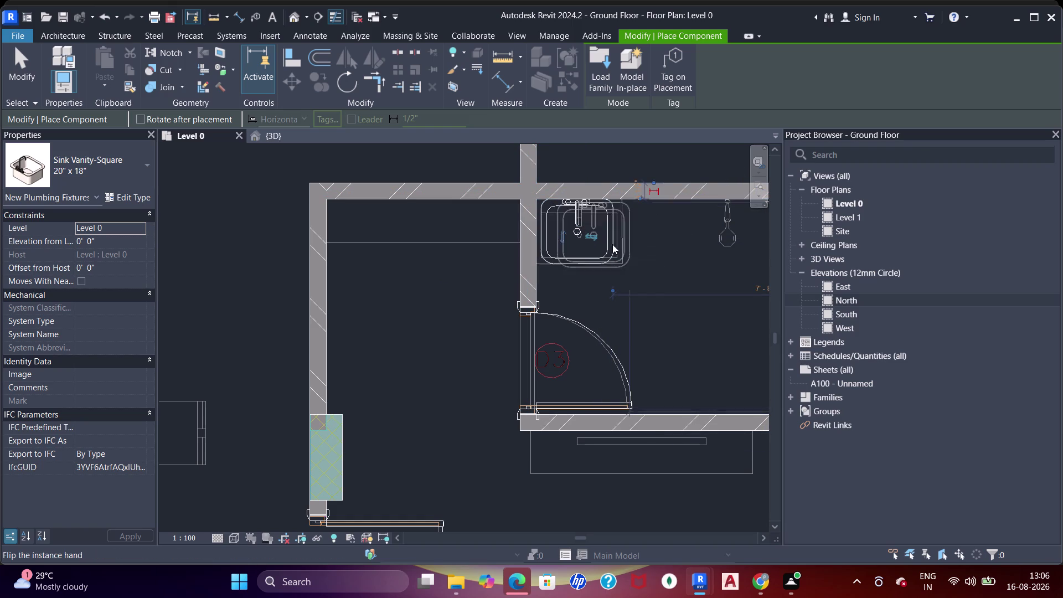
Exit sink placement and pan toward the next bathroom.
key(Escape)
scroll(down, 3)
key(Escape)
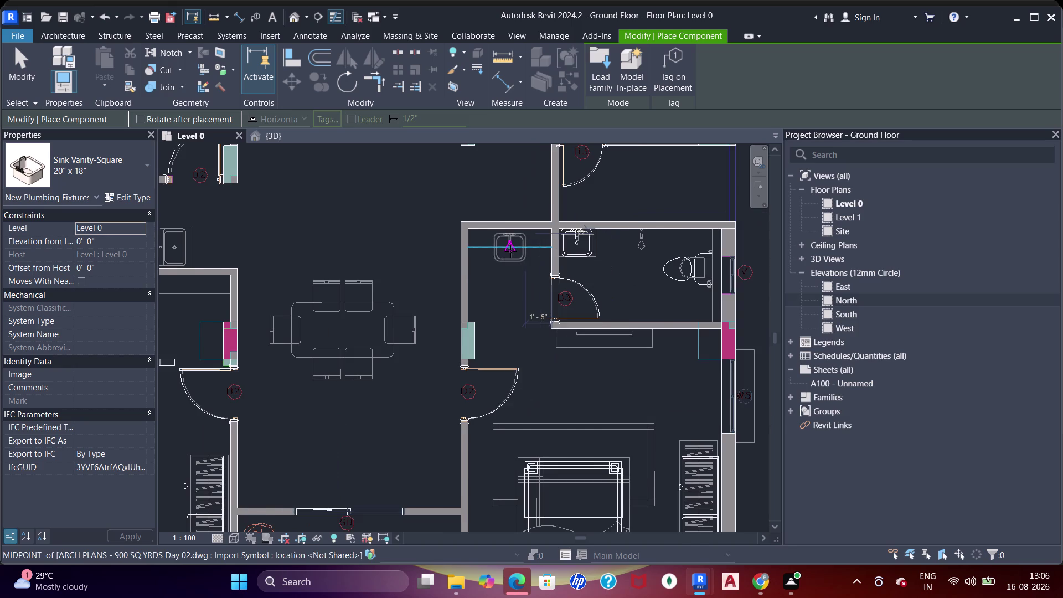
key(Escape)
scroll(down, 3)
middle_drag(509, 262, 517, 256)
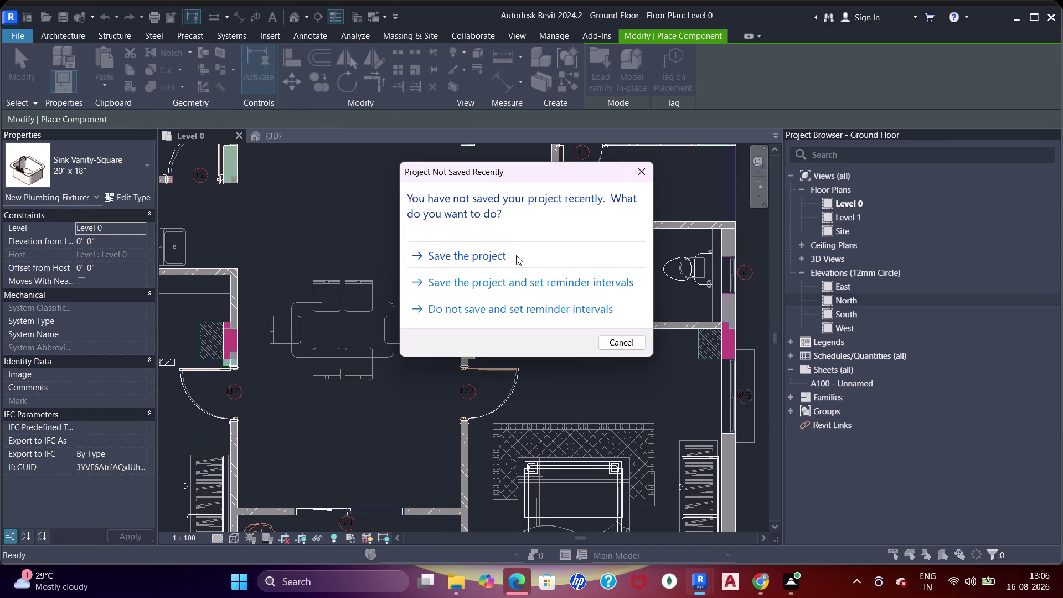
click(515, 255)
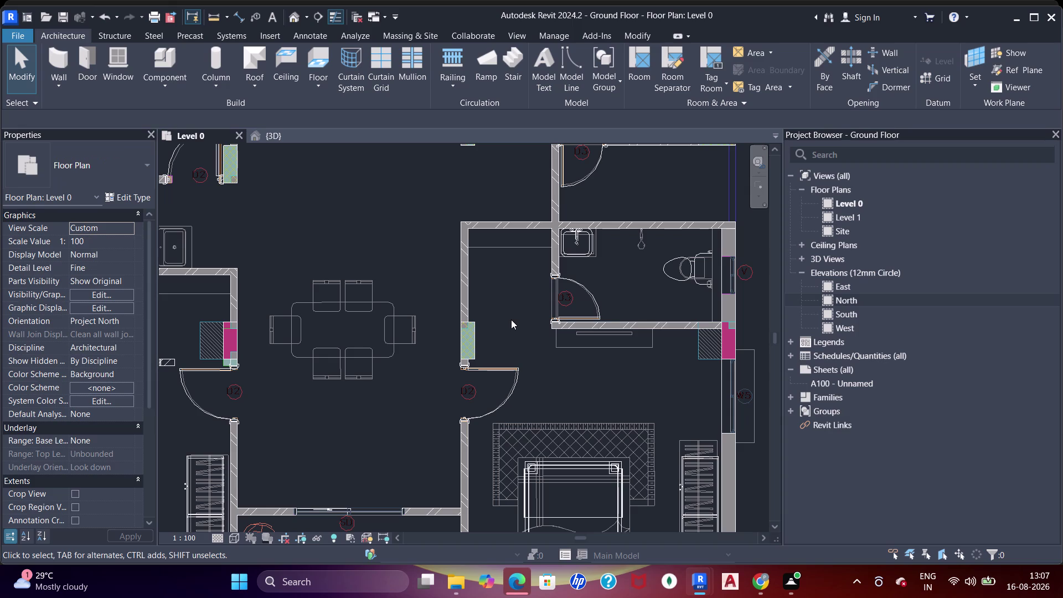
Clear the current command and pan across the Level 0 units to survey bathrooms.
key(Escape)
key(Escape)
key(Escape)
middle_drag(498, 279, 593, 343)
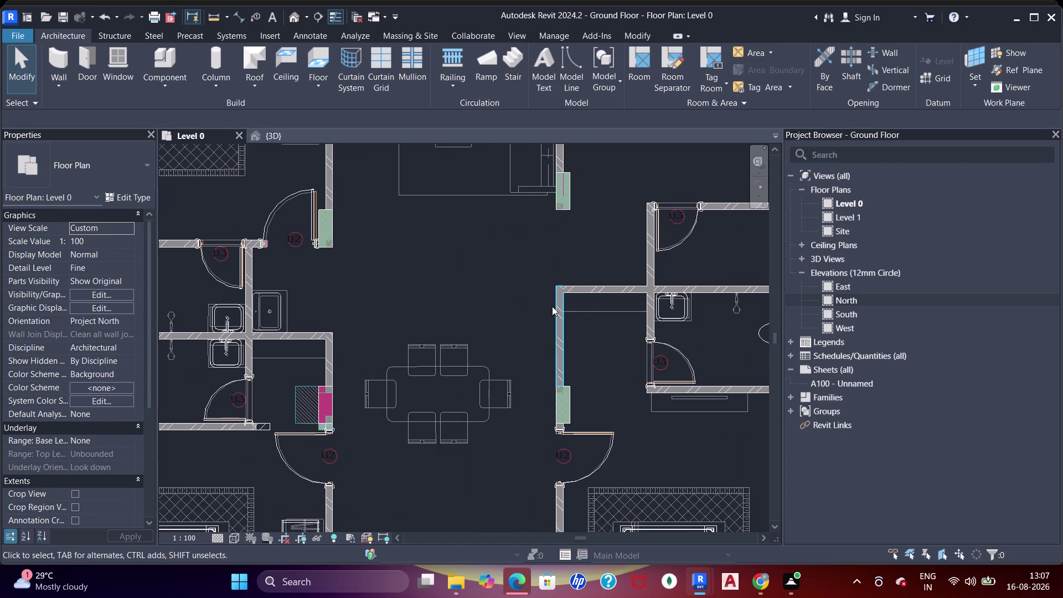
middle_drag(521, 280, 606, 340)
middle_drag(427, 355, 485, 309)
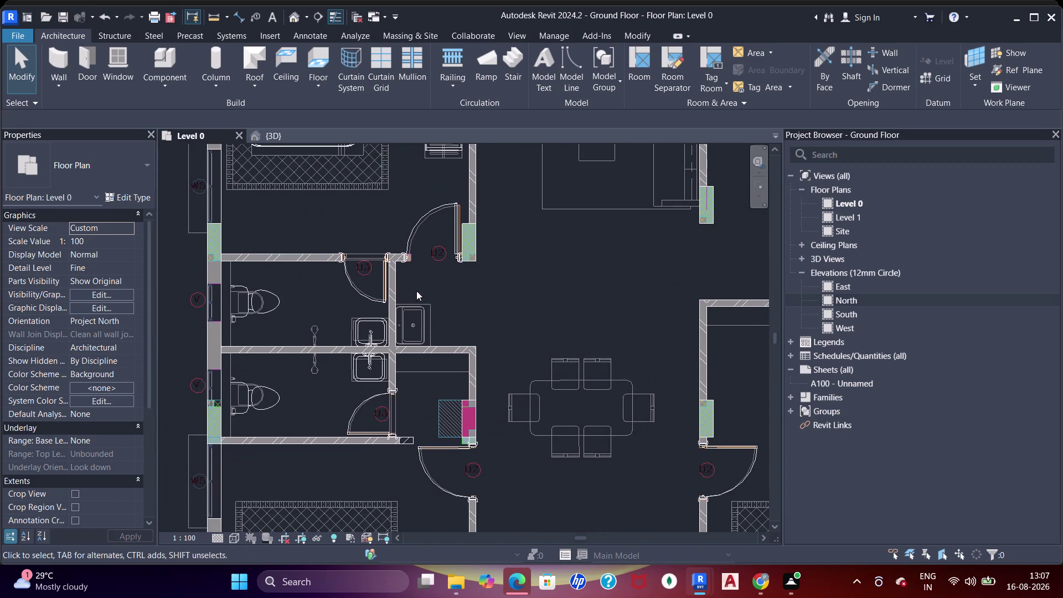
scroll(down, 3)
middle_drag(432, 258, 424, 393)
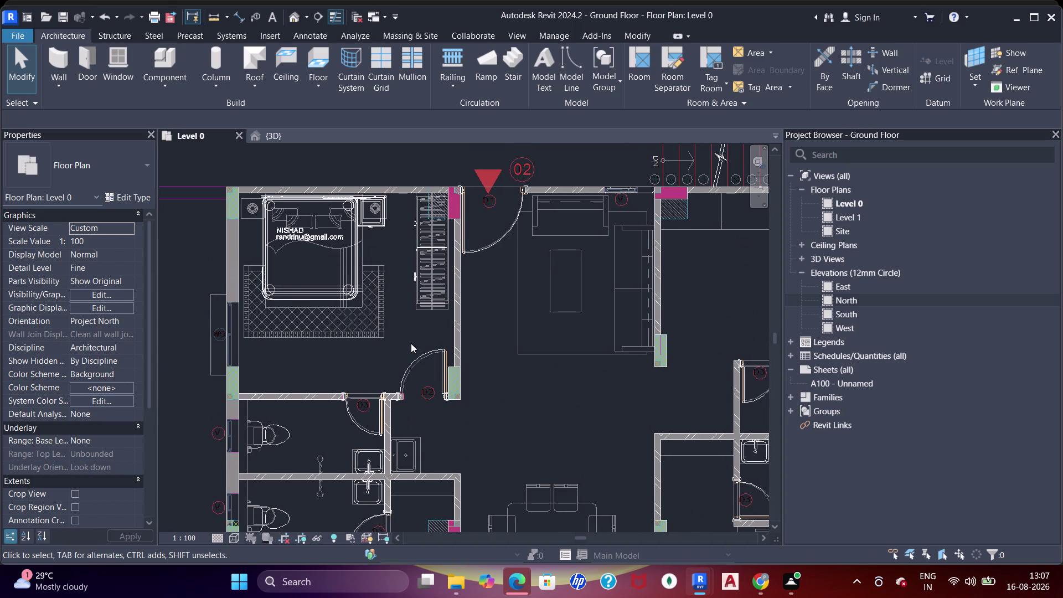
scroll(down, 3)
middle_drag(411, 343, 580, 314)
scroll(down, 3)
scroll(down, 3)
middle_drag(432, 298, 507, 261)
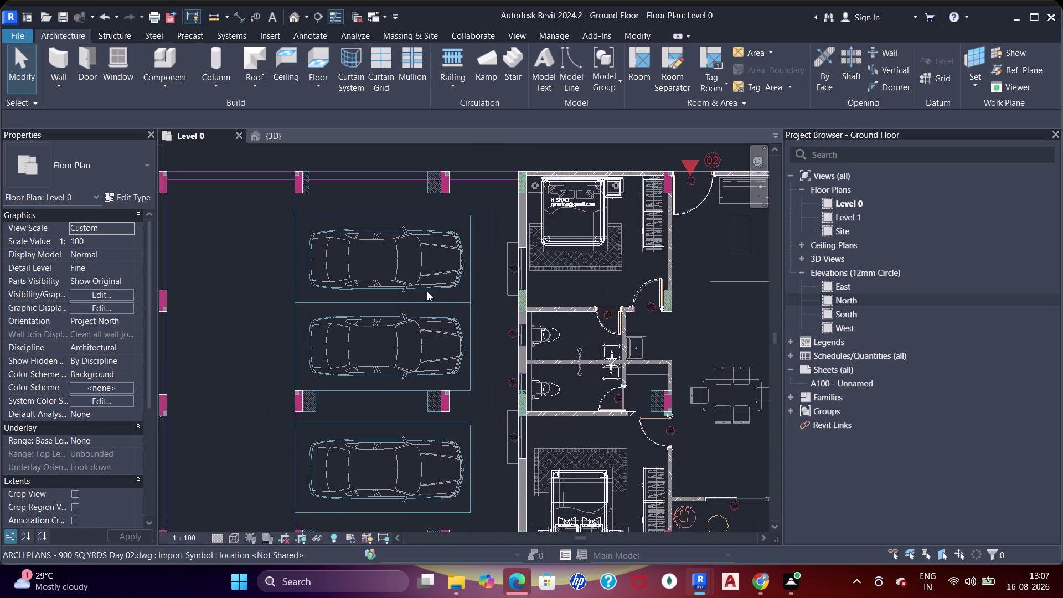
scroll(down, 3)
middle_drag(429, 316, 426, 410)
middle_drag(477, 201, 475, 279)
Select the existing square vanity sink in the lower-right unit's bathroom.
scroll(up, 3)
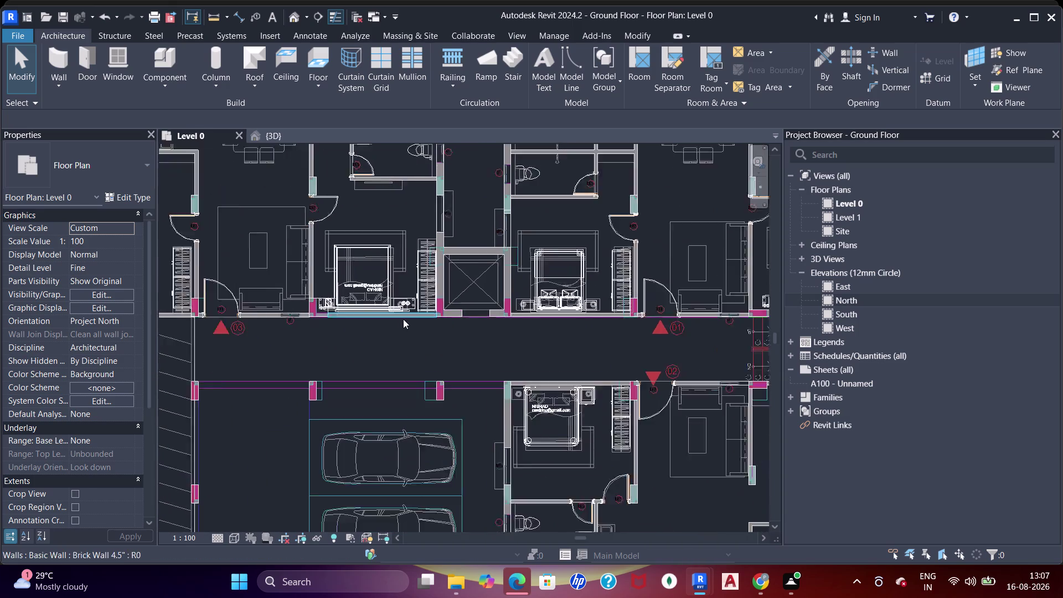
middle_drag(578, 248, 450, 362)
scroll(down, 3)
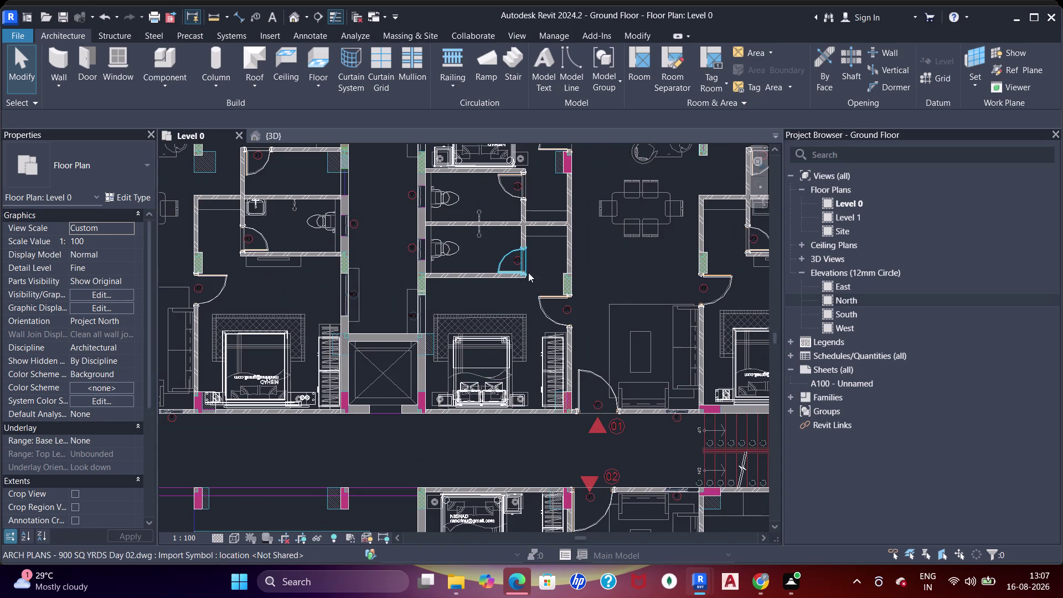
middle_drag(542, 293, 477, 394)
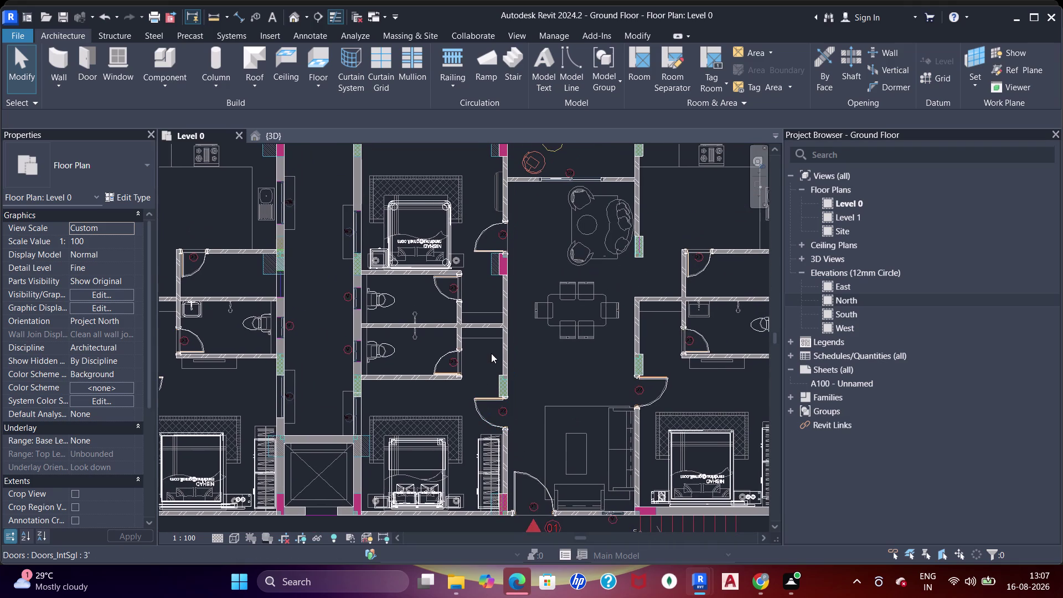
middle_drag(523, 321, 402, 317)
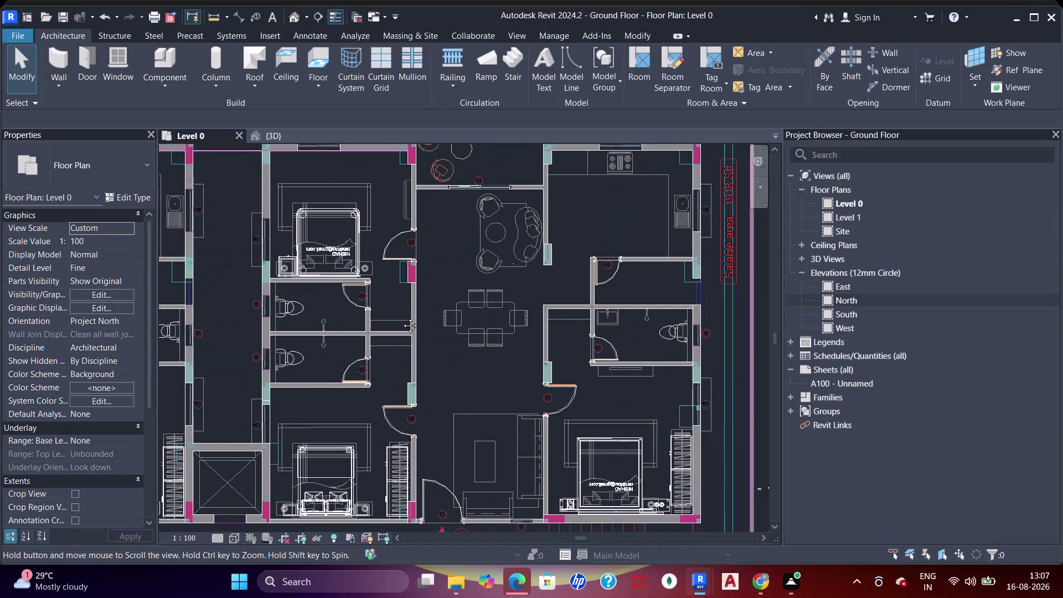
middle_drag(403, 317, 402, 380)
scroll(up, 3)
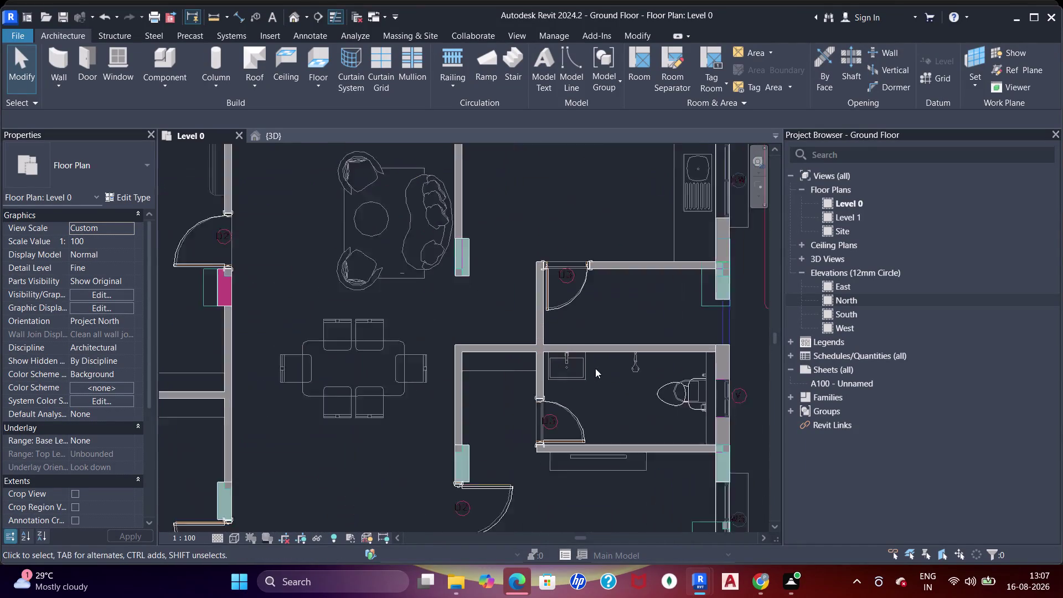
scroll(up, 3)
scroll(down, 3)
scroll(down, 3)
middle_drag(558, 379, 583, 205)
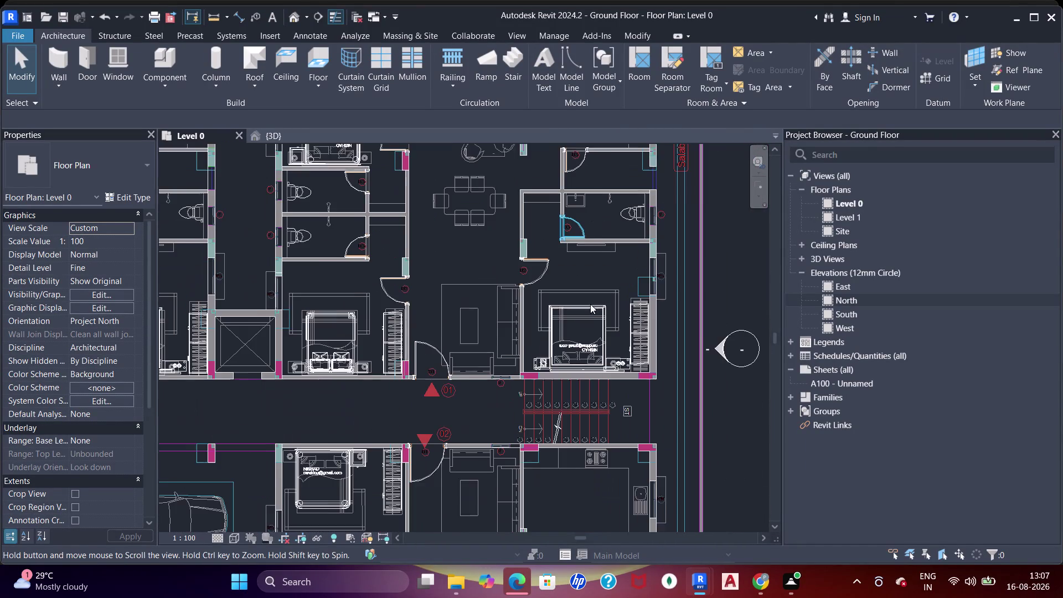
middle_drag(561, 418, 568, 315)
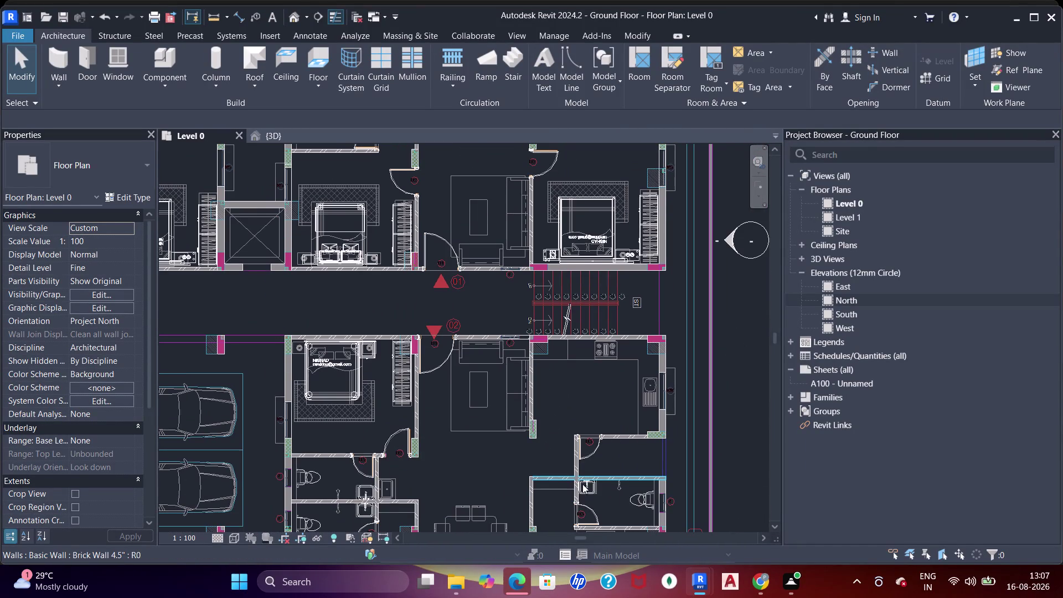
click(593, 491)
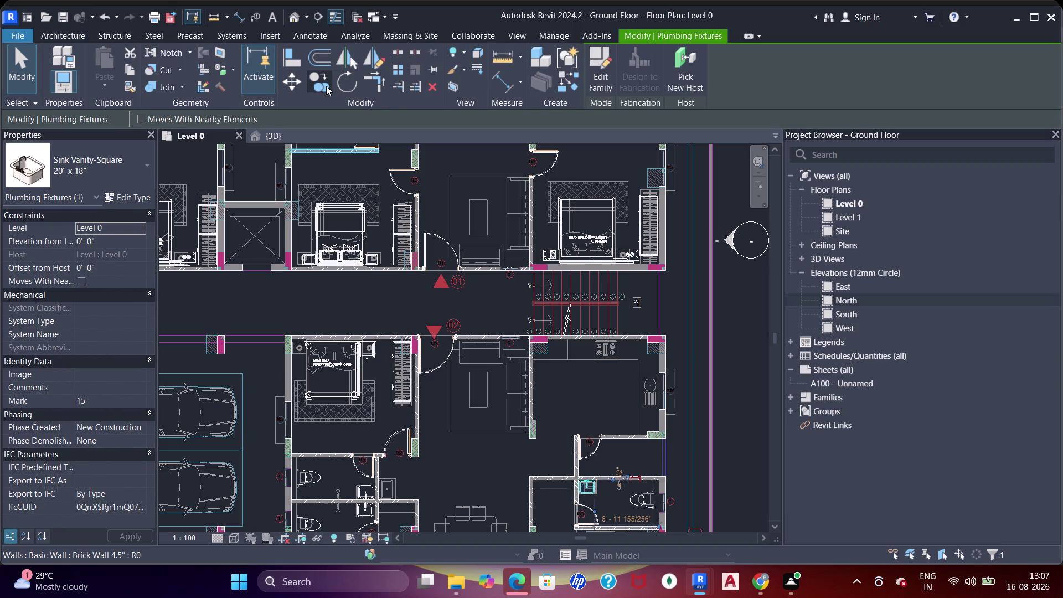
Copy the vanity sink into the next unit's bathroom.
click(326, 86)
click(595, 489)
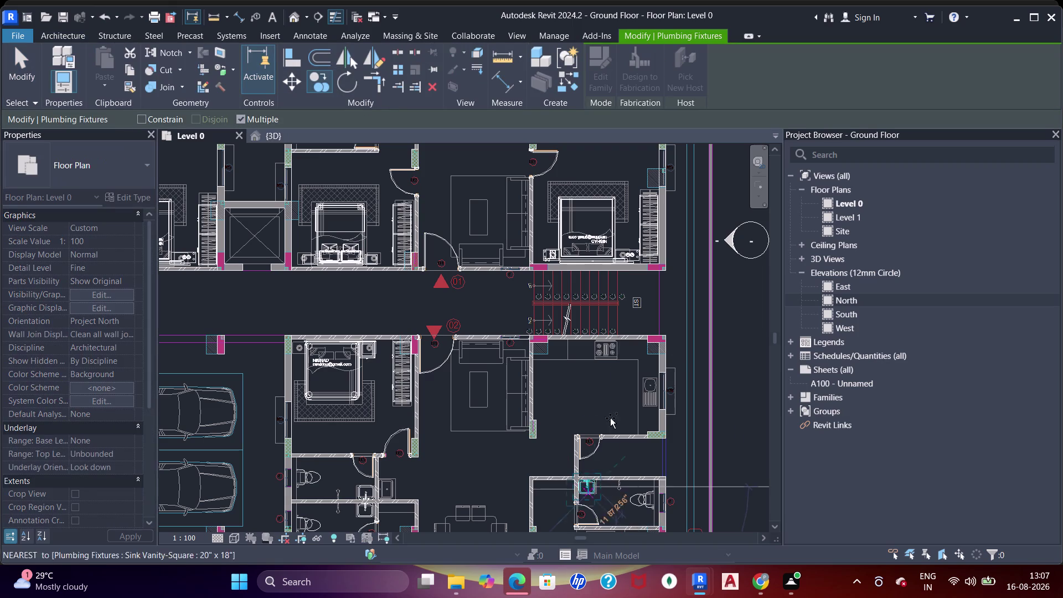
middle_drag(635, 311, 641, 471)
scroll(up, 3)
middle_drag(617, 227, 637, 316)
click(663, 326)
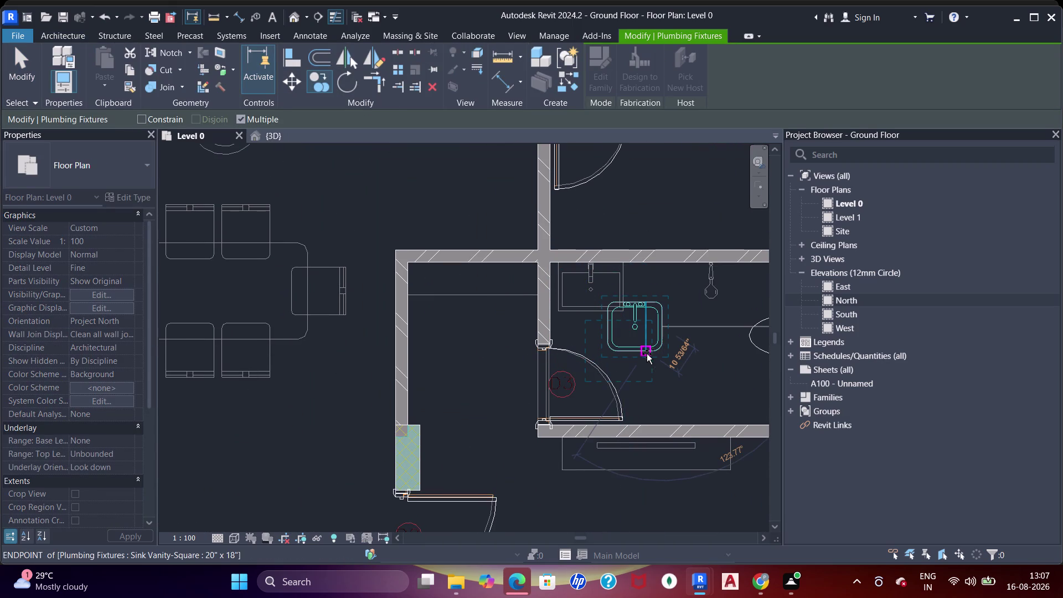
scroll(up, 3)
key(Escape)
key(Escape)
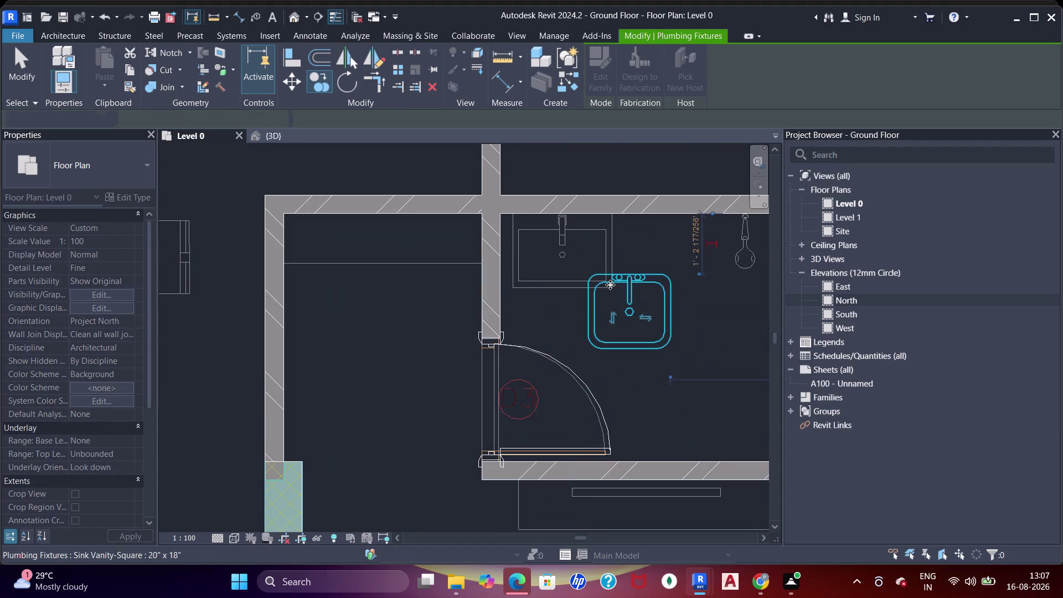
drag(610, 284, 552, 231)
key(Escape)
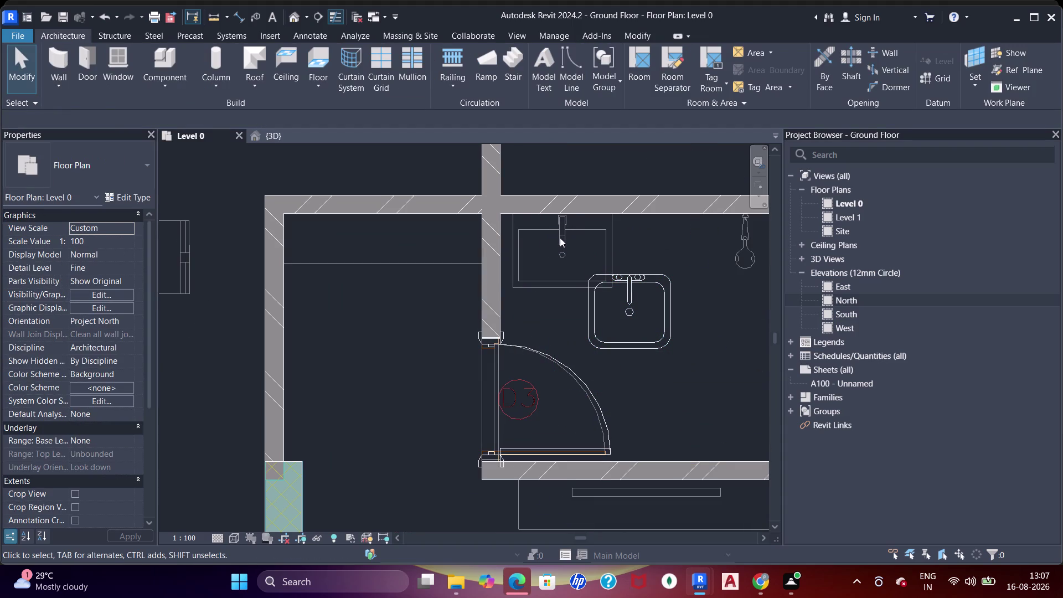
Move the copied sink over the drawn basin into the wall corner.
click(620, 280)
drag(629, 281, 577, 247)
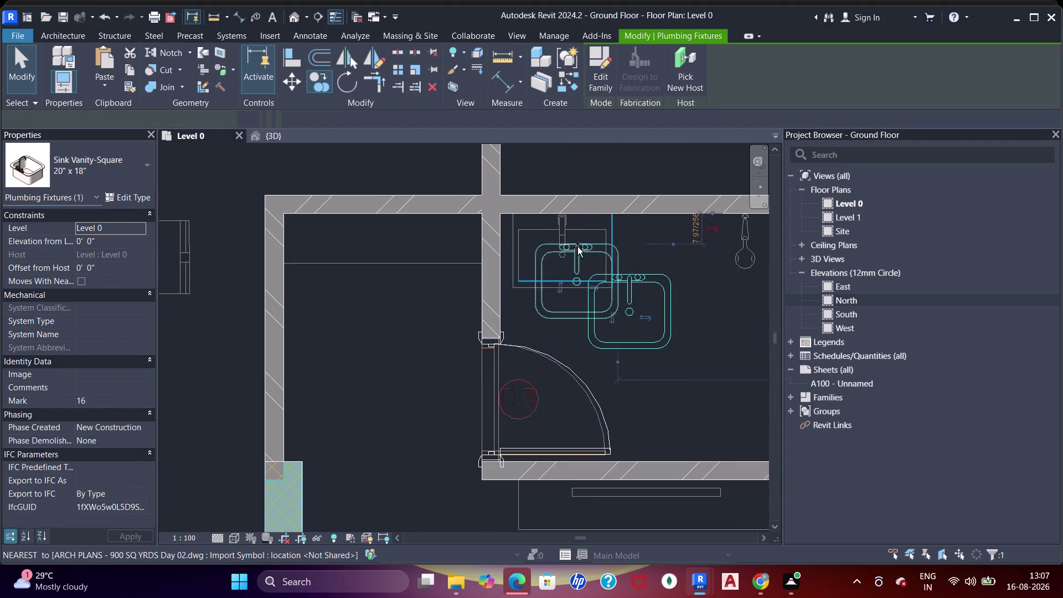
drag(577, 247, 568, 222)
scroll(down, 3)
middle_drag(555, 261, 583, 341)
scroll(down, 3)
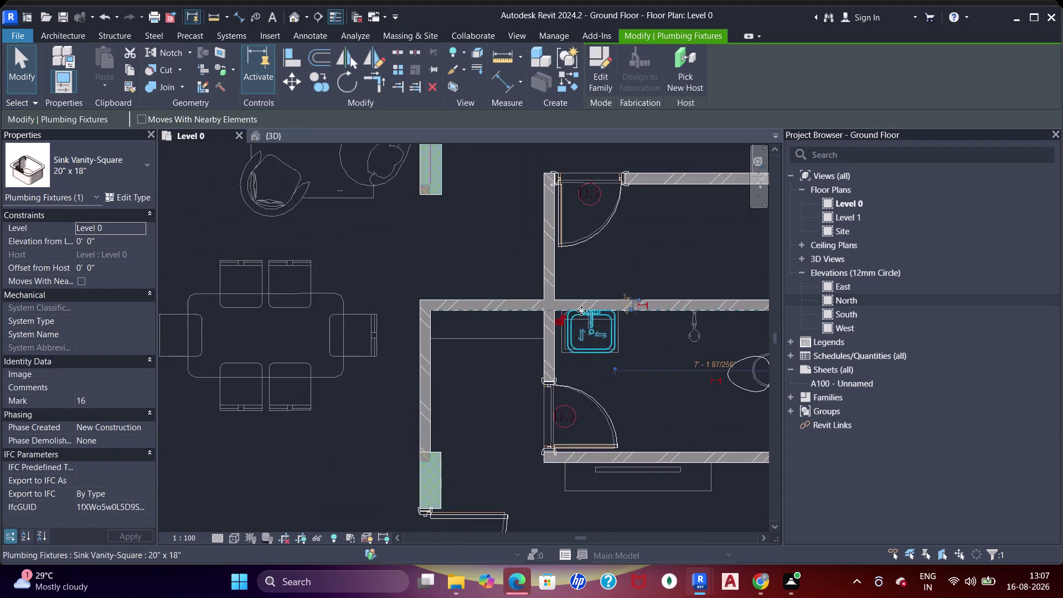
middle_drag(585, 308, 590, 372)
scroll(down, 3)
middle_drag(552, 272, 555, 316)
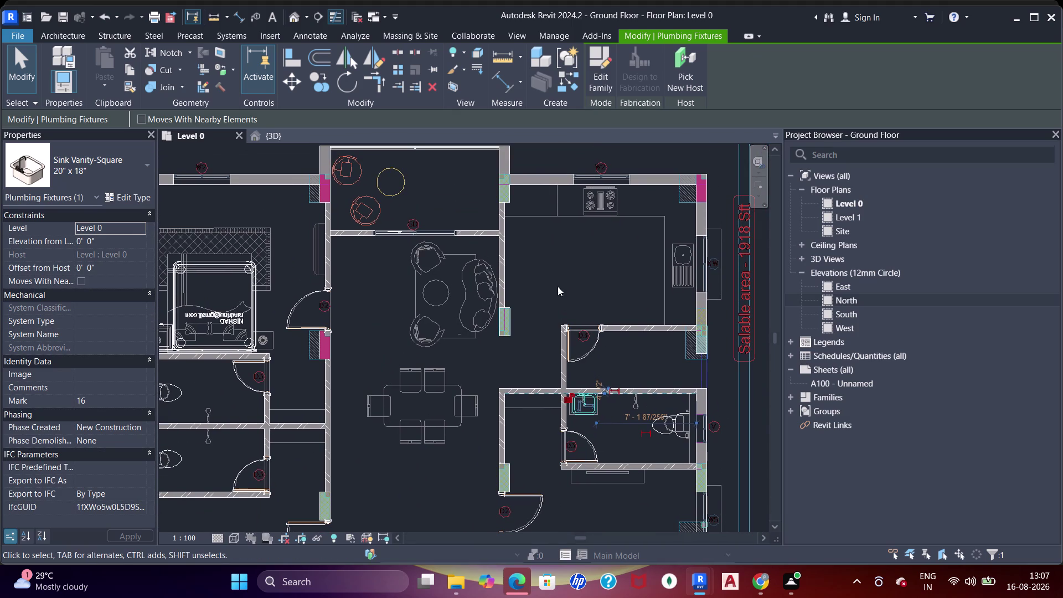
scroll(down, 3)
Pan to the left-hand unit's bathrooms and end sink editing.
middle_drag(340, 276, 570, 249)
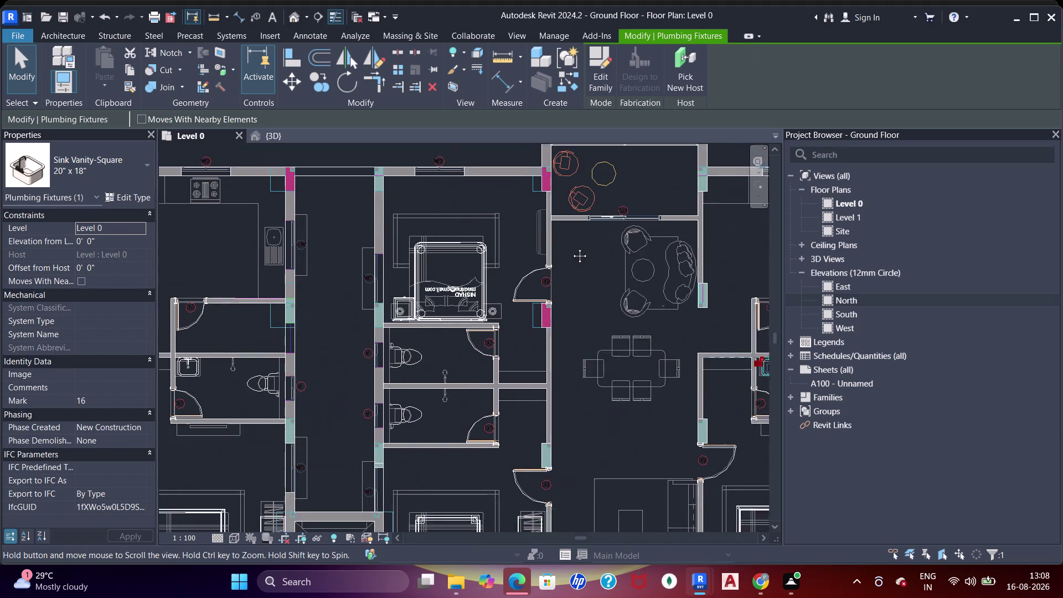
middle_drag(570, 248, 572, 248)
middle_drag(332, 319, 501, 306)
middle_click(501, 306)
scroll(down, 3)
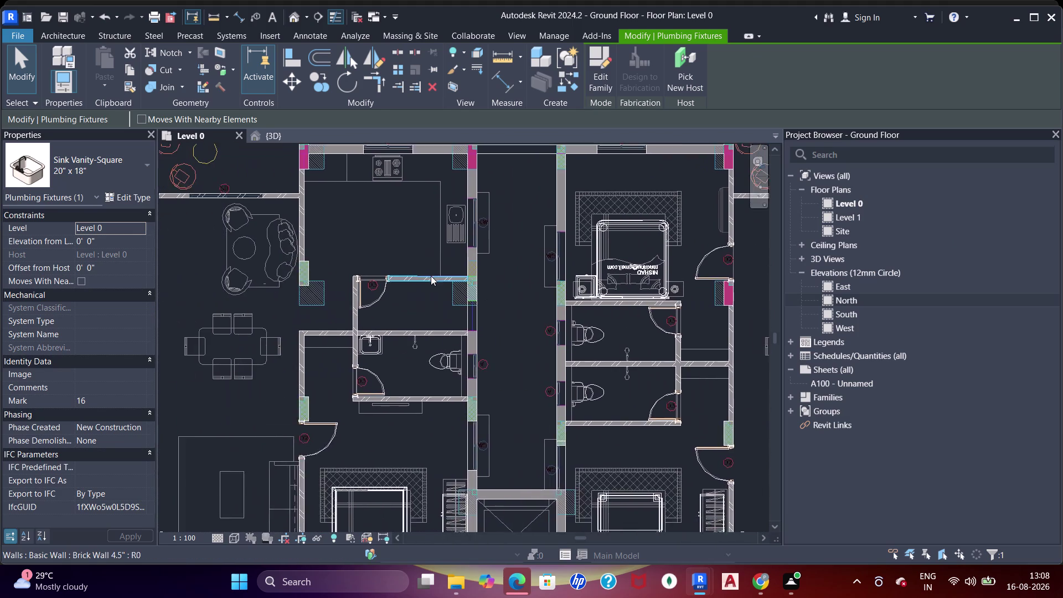
middle_drag(444, 298, 476, 313)
scroll(up, 3)
scroll(down, 3)
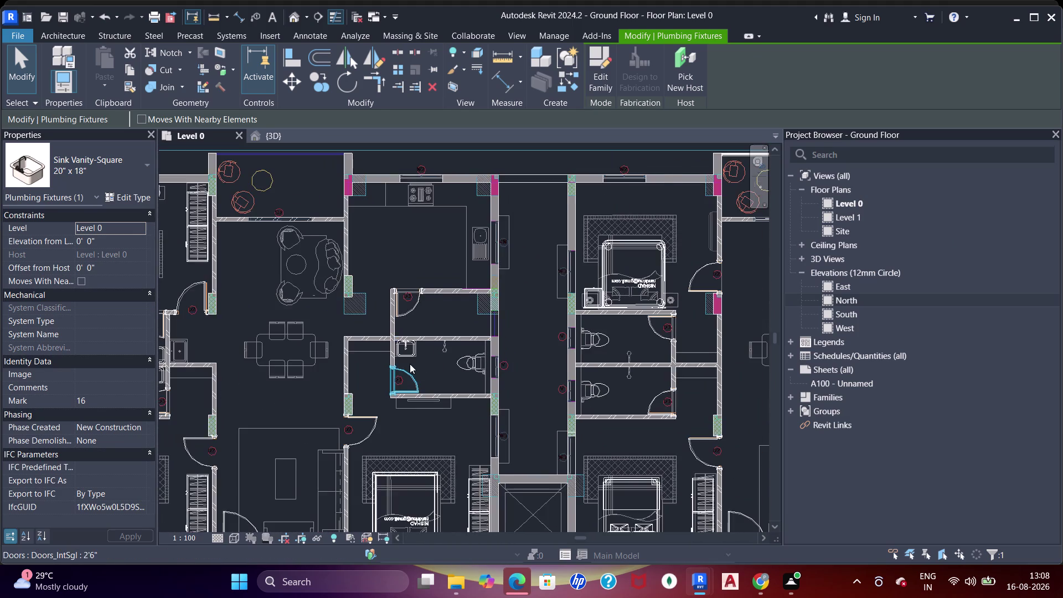
scroll(down, 3)
middle_drag(376, 351, 528, 300)
middle_drag(391, 297, 440, 334)
scroll(up, 3)
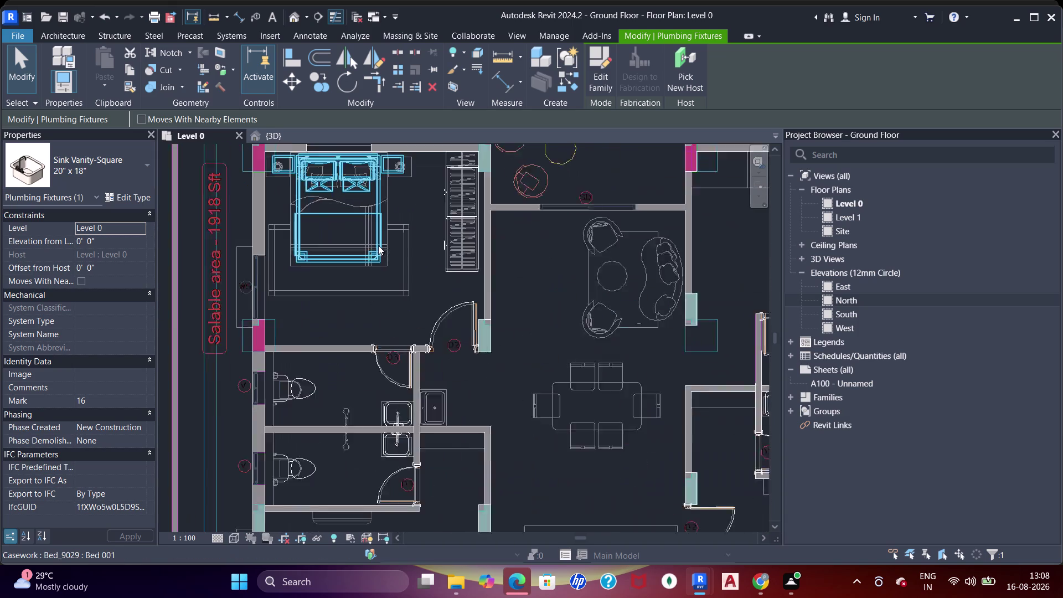
scroll(up, 3)
scroll(down, 3)
middle_drag(409, 346, 414, 306)
scroll(up, 3)
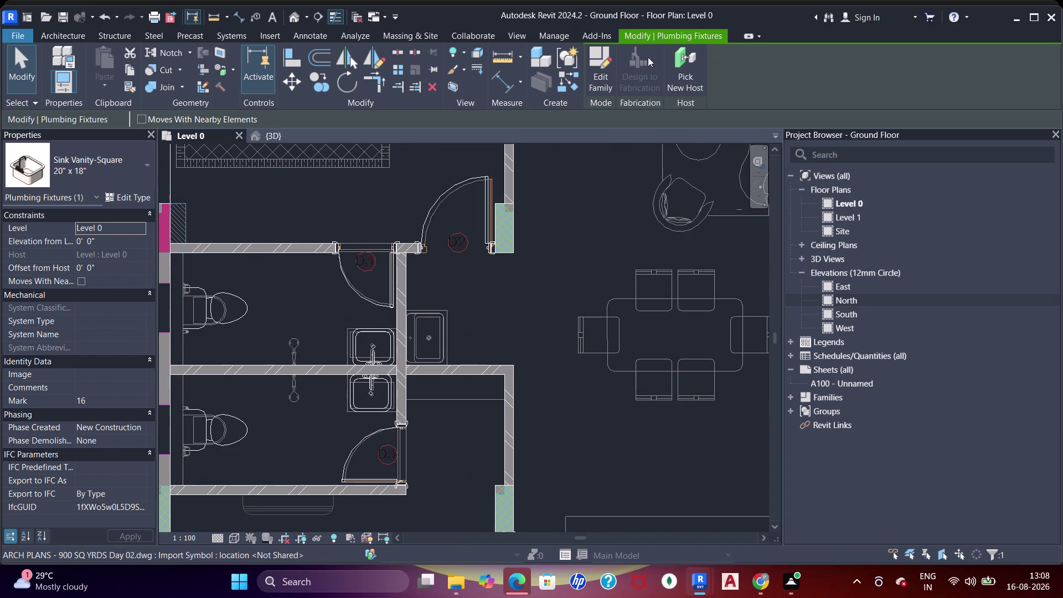
key(Escape)
key(Escape)
key(Escape)
key(Escape)
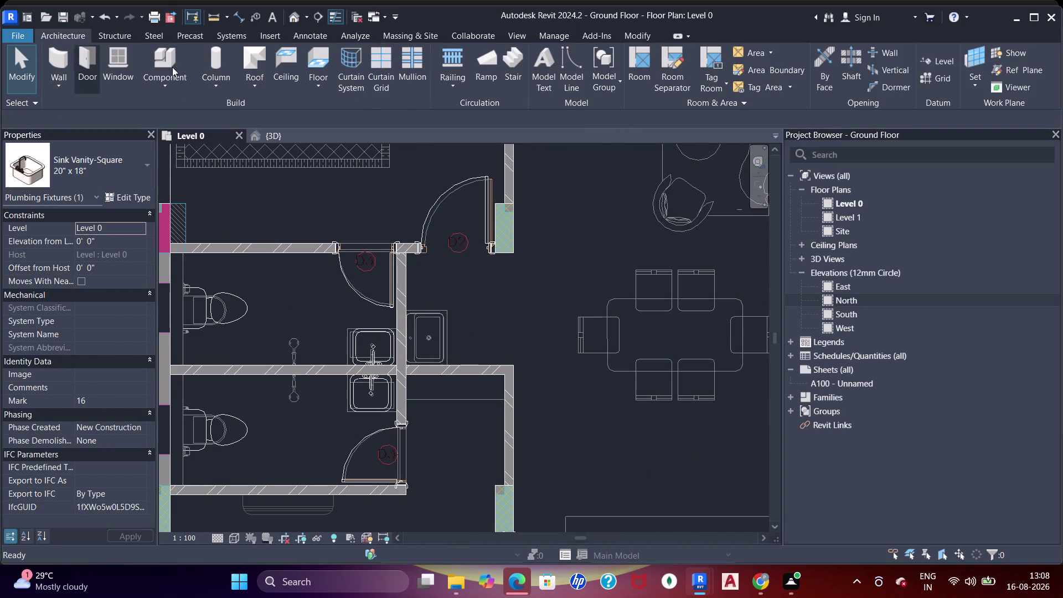
Load the Sink Kitchen-Single family from the library after previewing Sink Kitchen-Island.
click(167, 58)
click(608, 68)
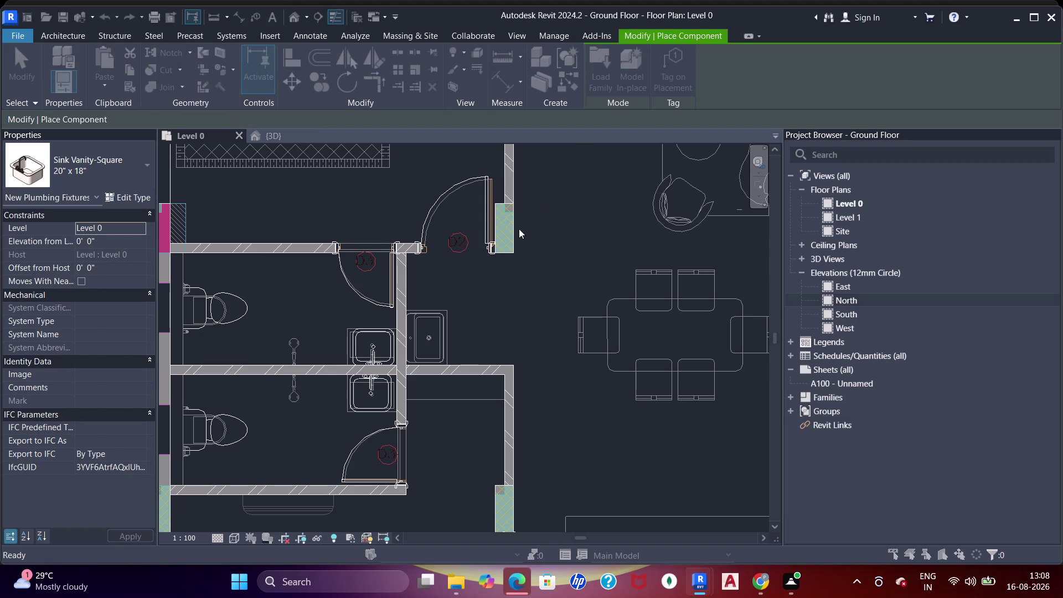
click(416, 248)
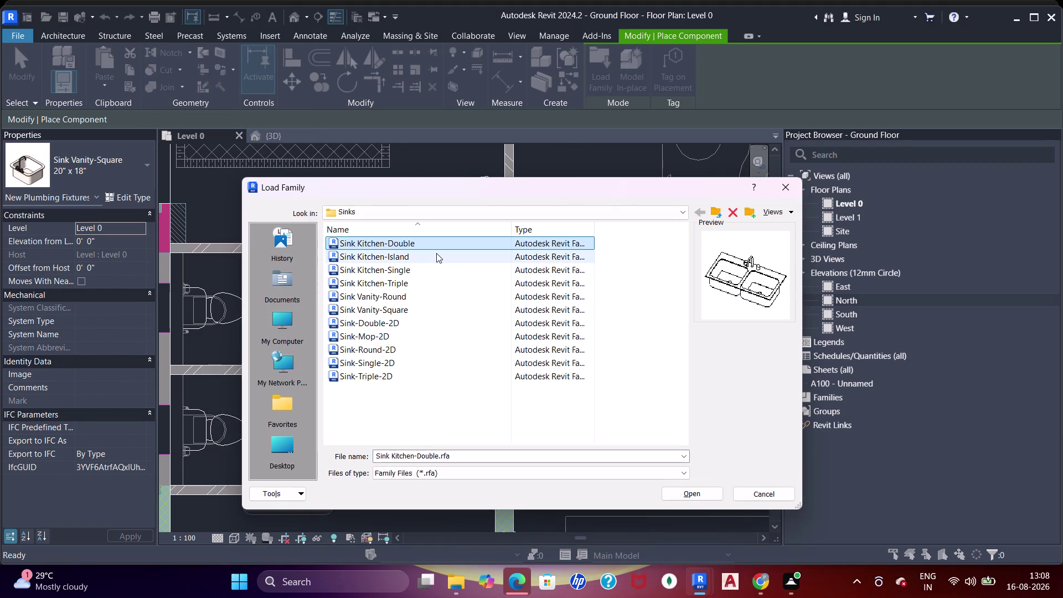
click(435, 252)
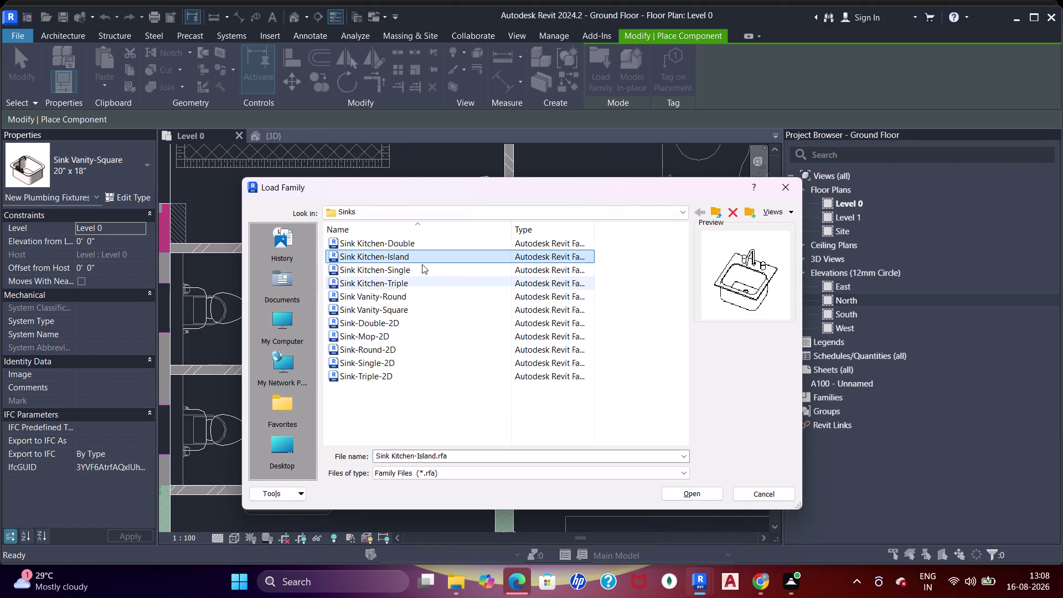
click(422, 265)
double_click(434, 270)
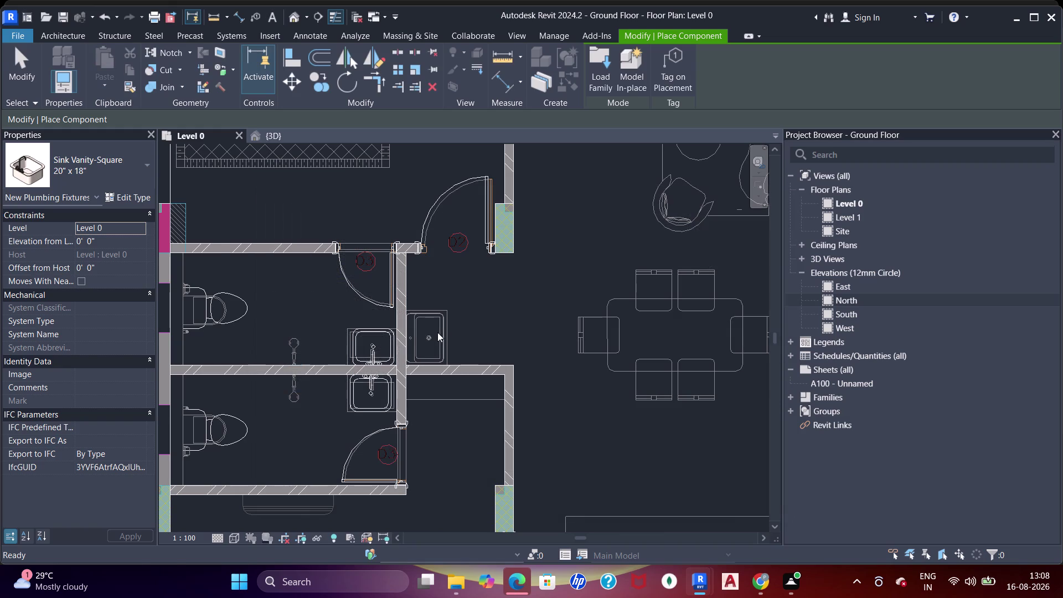
Place the single kitchen sink against the bathroom wall beside the dining area.
scroll(up, 3)
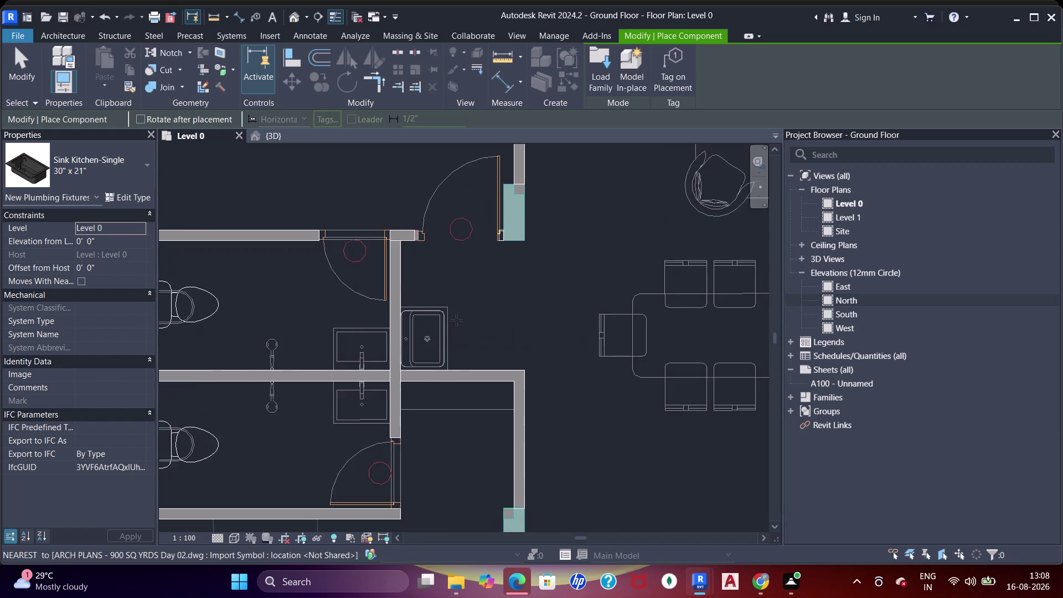
key(space)
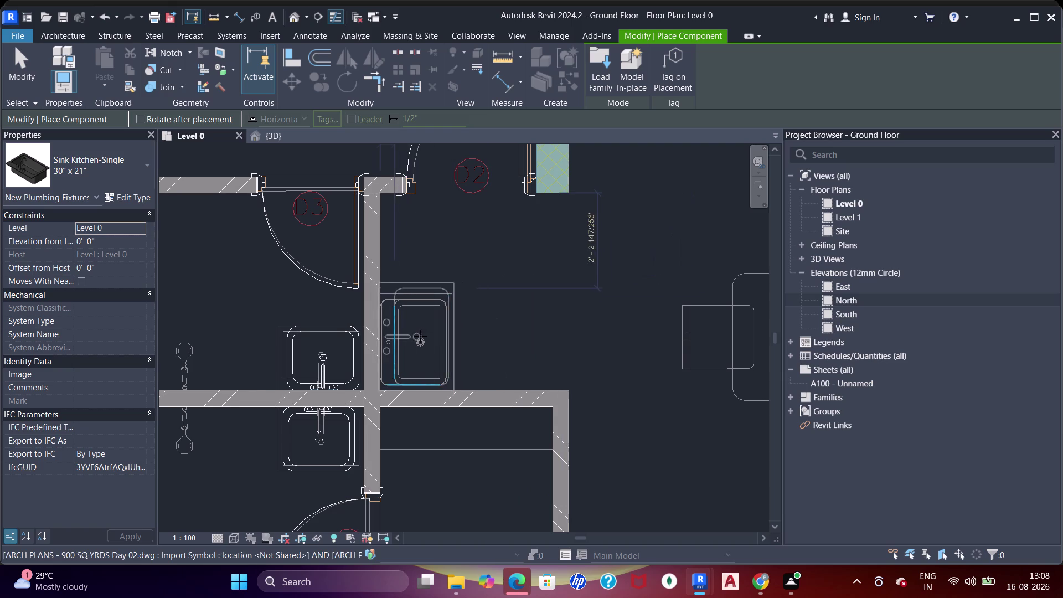
click(423, 332)
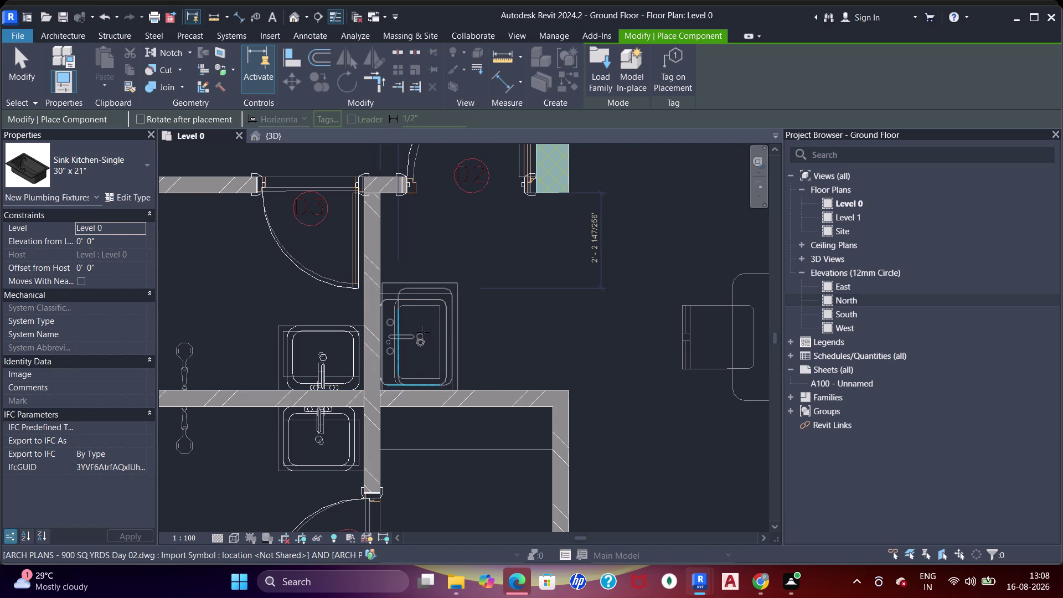
key(Escape)
key(Escape)
scroll(down, 3)
key(Escape)
Pan the Level 0 plan to bring the next unit's kitchen and bathroom into view.
middle_drag(546, 291, 546, 292)
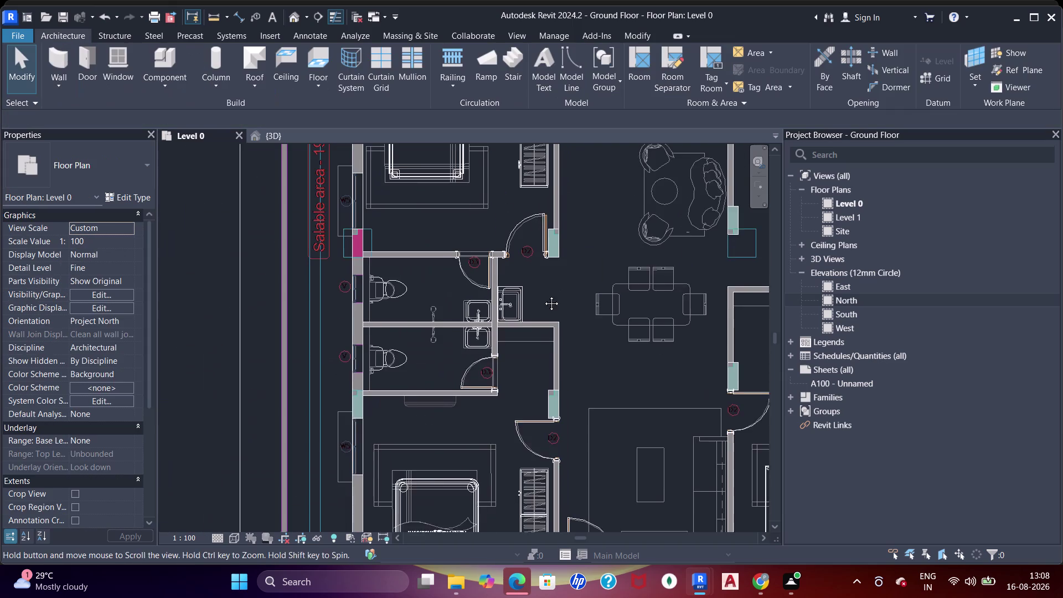
middle_drag(546, 292, 522, 310)
scroll(down, 3)
middle_drag(522, 337, 512, 335)
scroll(up, 3)
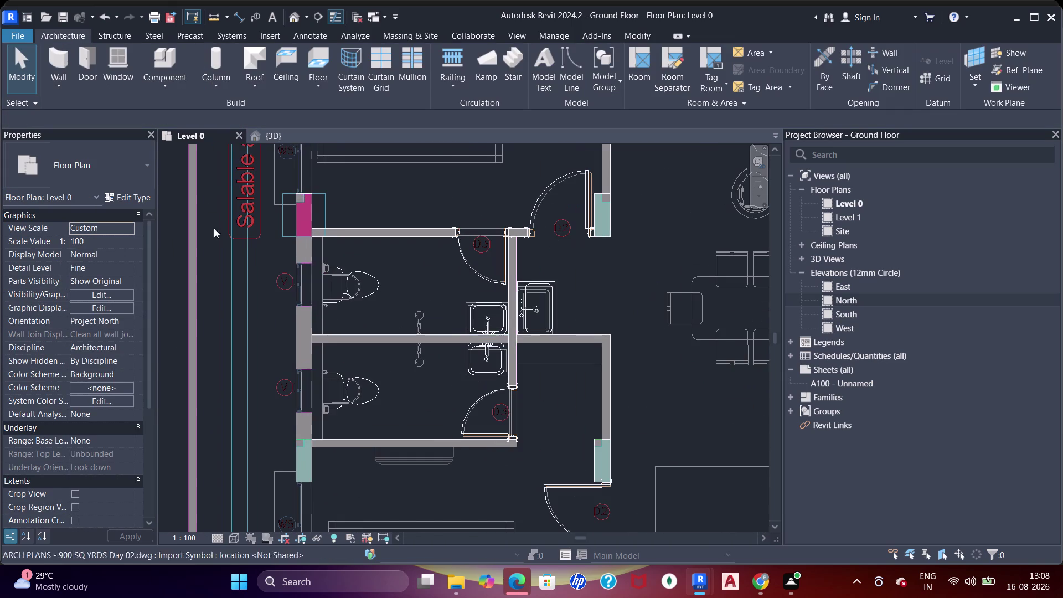
scroll(down, 3)
middle_drag(560, 257, 454, 332)
middle_drag(447, 334, 443, 335)
middle_drag(519, 363, 439, 244)
middle_click(440, 244)
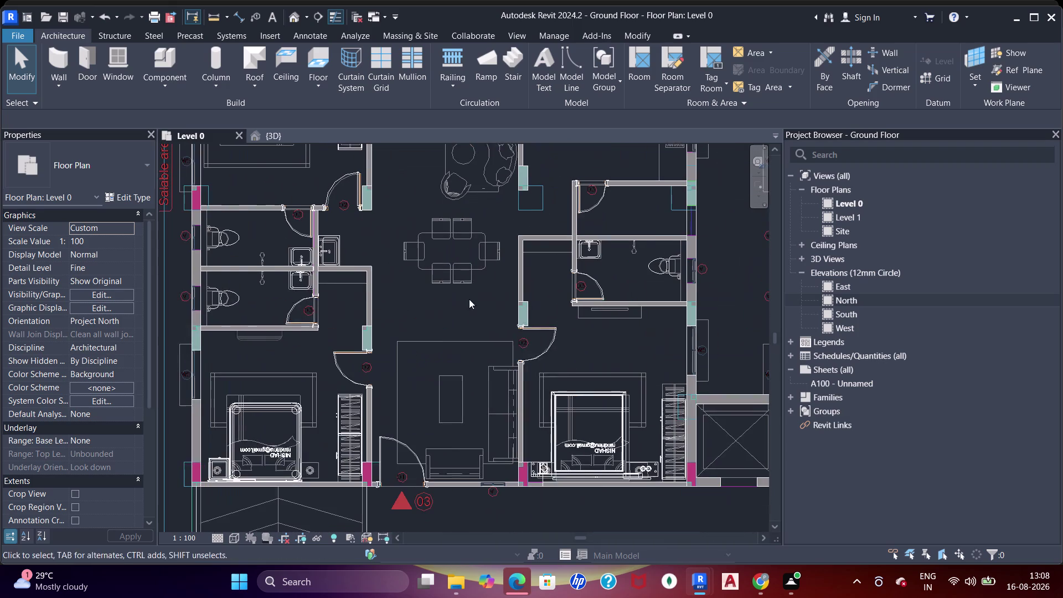
middle_drag(541, 361, 458, 378)
middle_drag(640, 402, 646, 303)
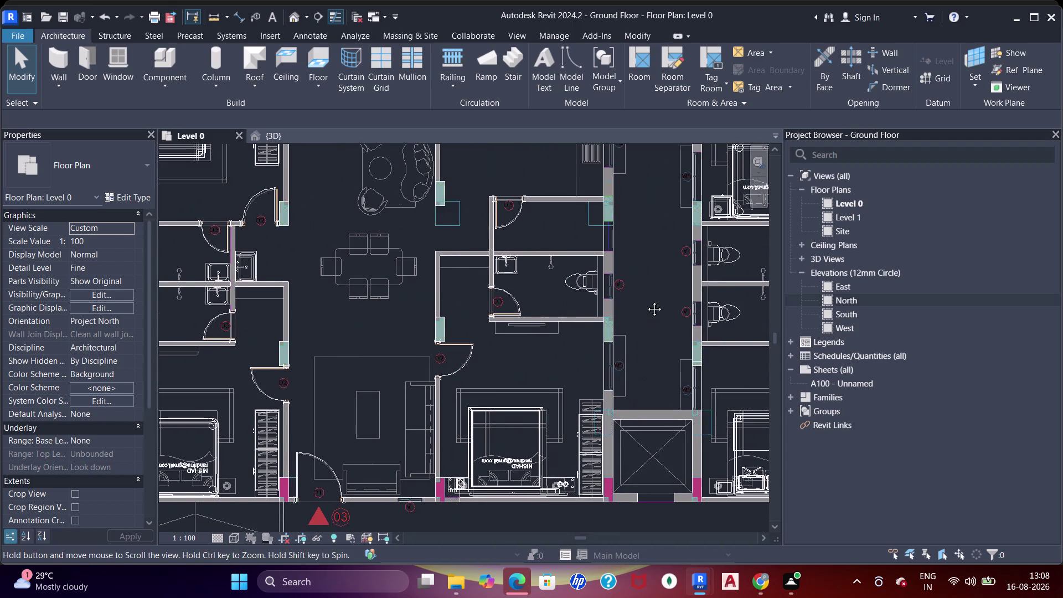
middle_drag(646, 303, 646, 301)
scroll(down, 3)
middle_drag(444, 290, 454, 314)
middle_drag(516, 279, 486, 341)
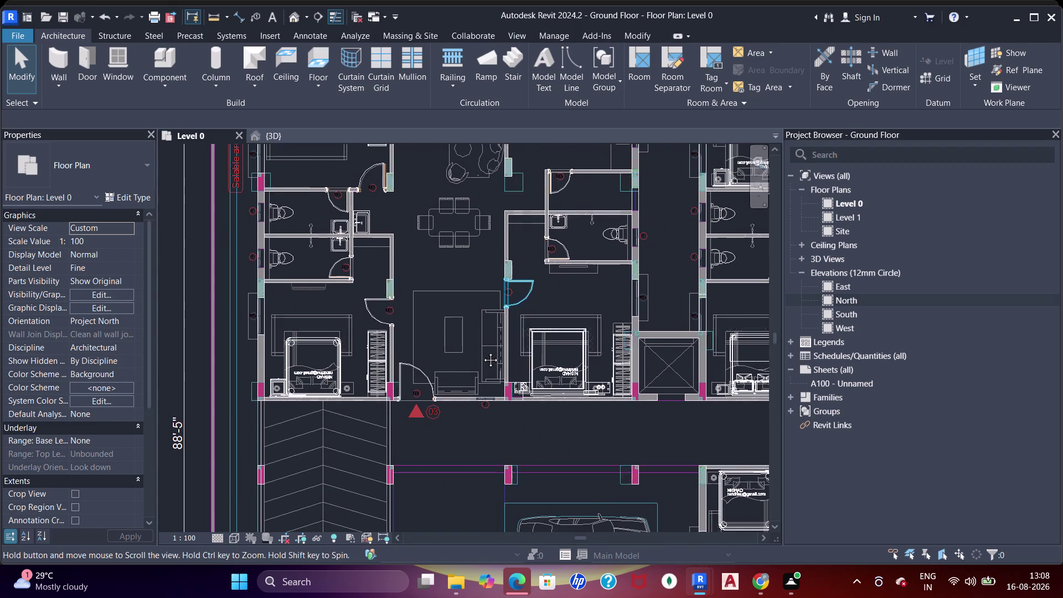
middle_drag(486, 342, 468, 373)
middle_drag(484, 247, 457, 313)
middle_drag(538, 331, 440, 286)
scroll(up, 3)
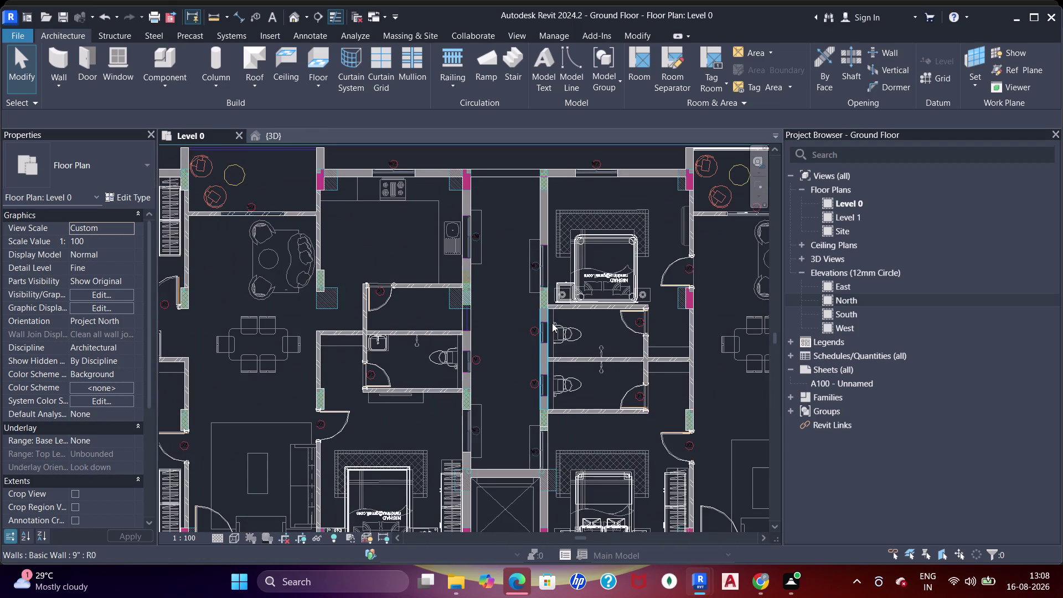
middle_drag(553, 323, 545, 322)
scroll(up, 3)
scroll(up, 3)
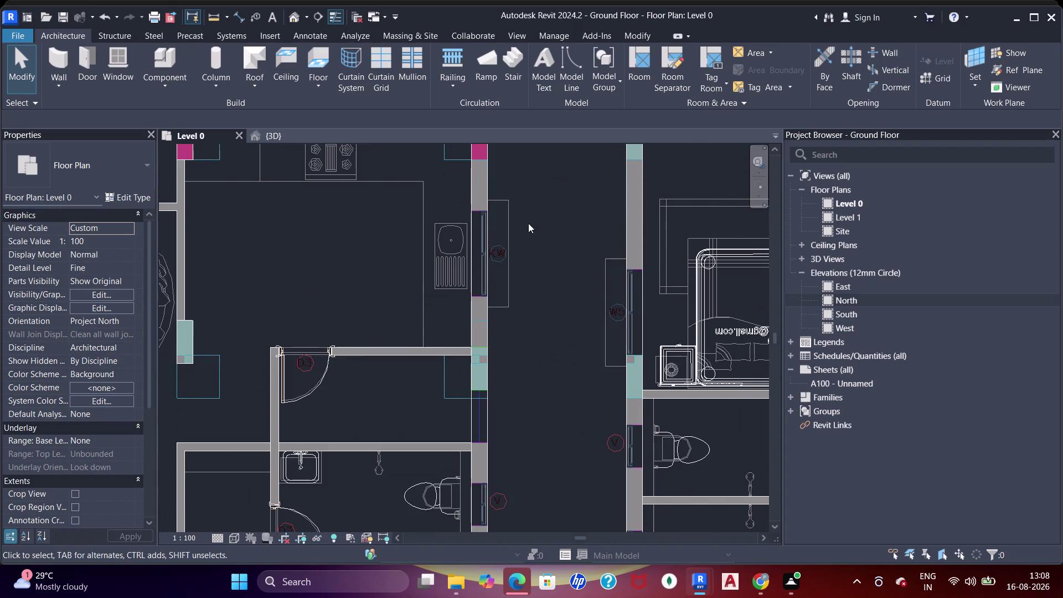
key(Escape)
key(Escape)
key(Escape)
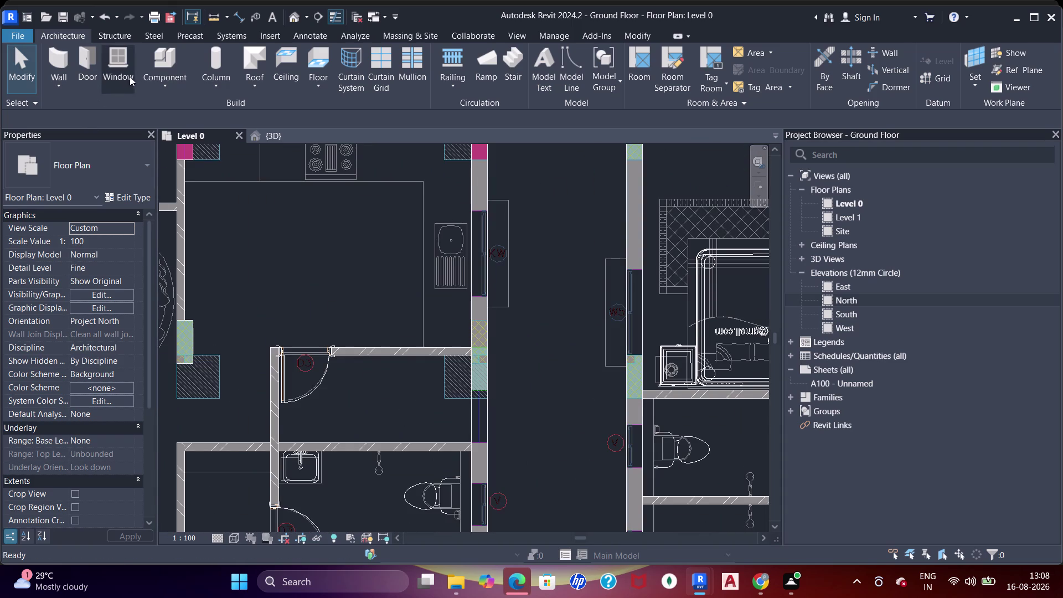
Rotate a Sink Kitchen-Single and place it at the first kitchen counter.
click(168, 59)
scroll(up, 3)
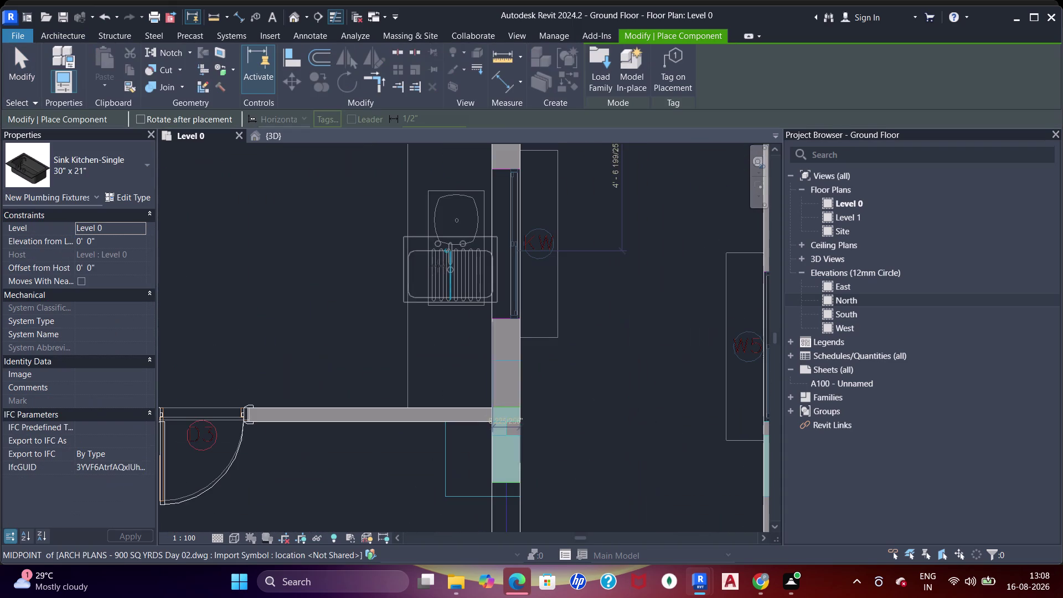
key(space)
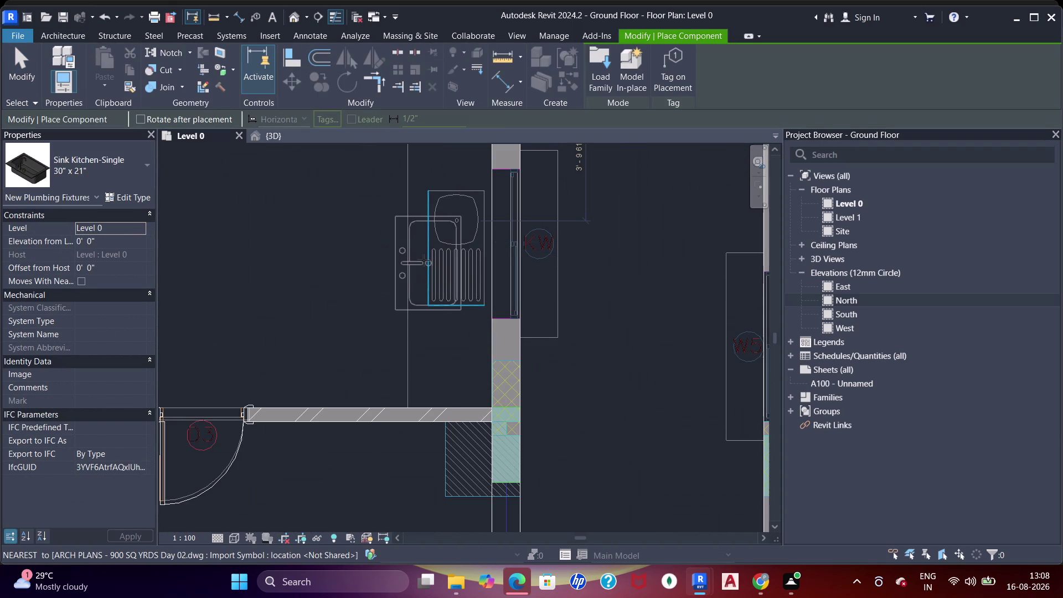
key(space)
key(space)
key(space)
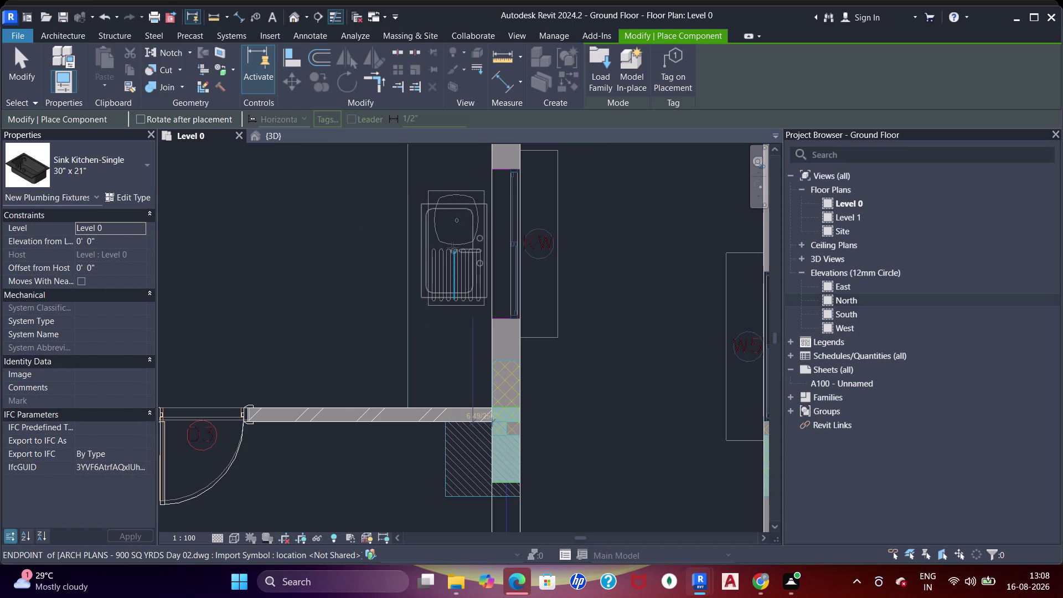
click(452, 247)
Place single kitchen sinks at the kitchen counters of two more units.
scroll(down, 3)
middle_drag(456, 244, 452, 318)
middle_click(452, 318)
scroll(down, 3)
middle_drag(465, 300, 437, 219)
middle_drag(487, 333, 427, 296)
middle_drag(525, 371, 401, 264)
middle_drag(517, 320, 477, 328)
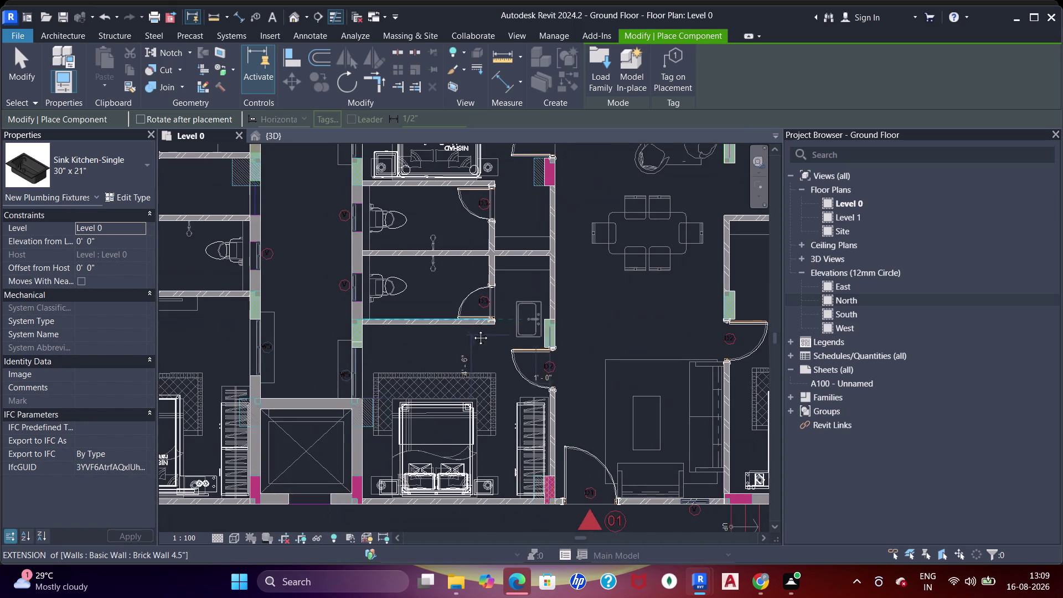
middle_drag(476, 328, 339, 345)
middle_drag(465, 290, 449, 338)
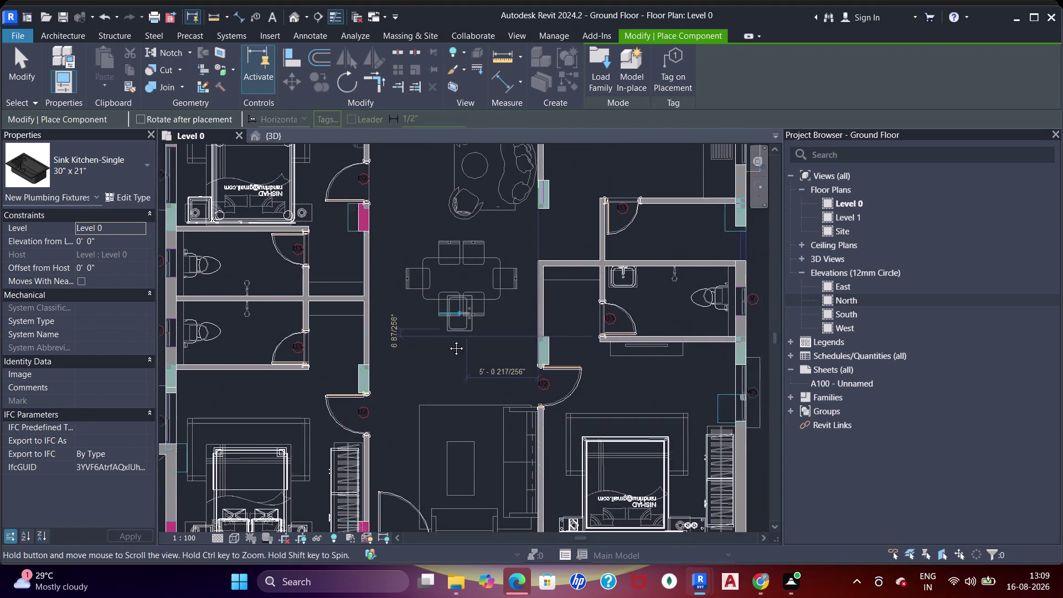
middle_drag(450, 338, 423, 428)
scroll(up, 3)
middle_drag(618, 255, 615, 264)
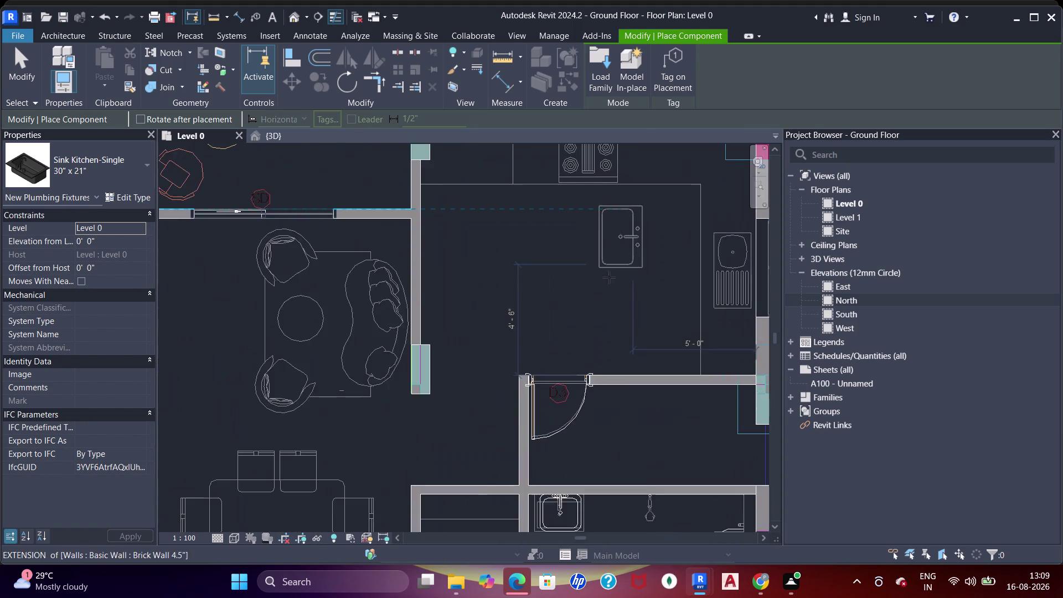
middle_drag(616, 263, 585, 320)
middle_drag(608, 318, 505, 253)
scroll(up, 3)
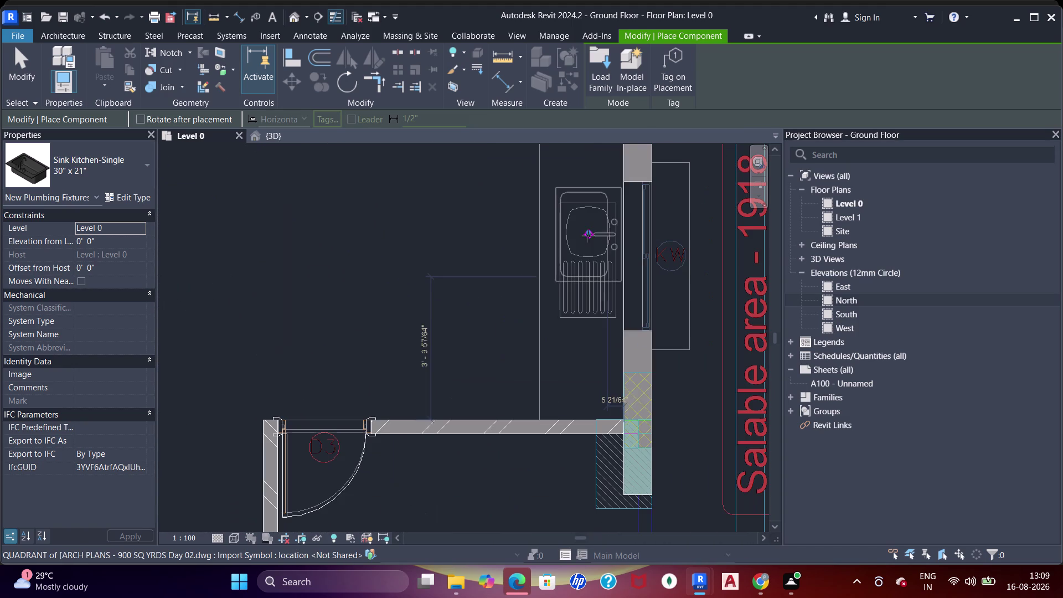
click(589, 267)
scroll(down, 3)
middle_drag(593, 296, 514, 236)
middle_drag(514, 414, 556, 284)
middle_drag(542, 377, 570, 218)
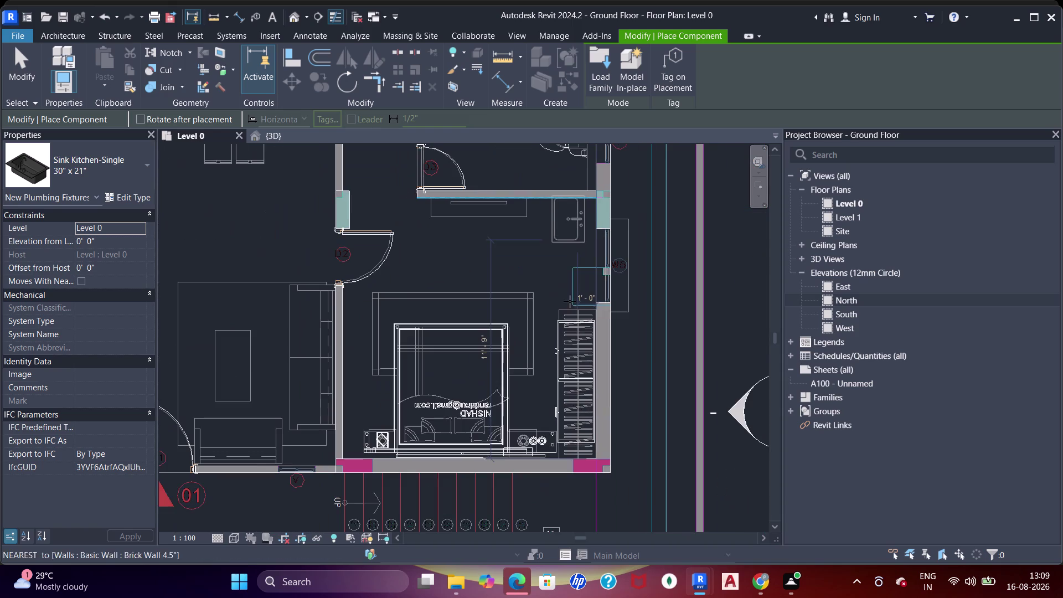
middle_drag(462, 353, 573, 256)
scroll(down, 3)
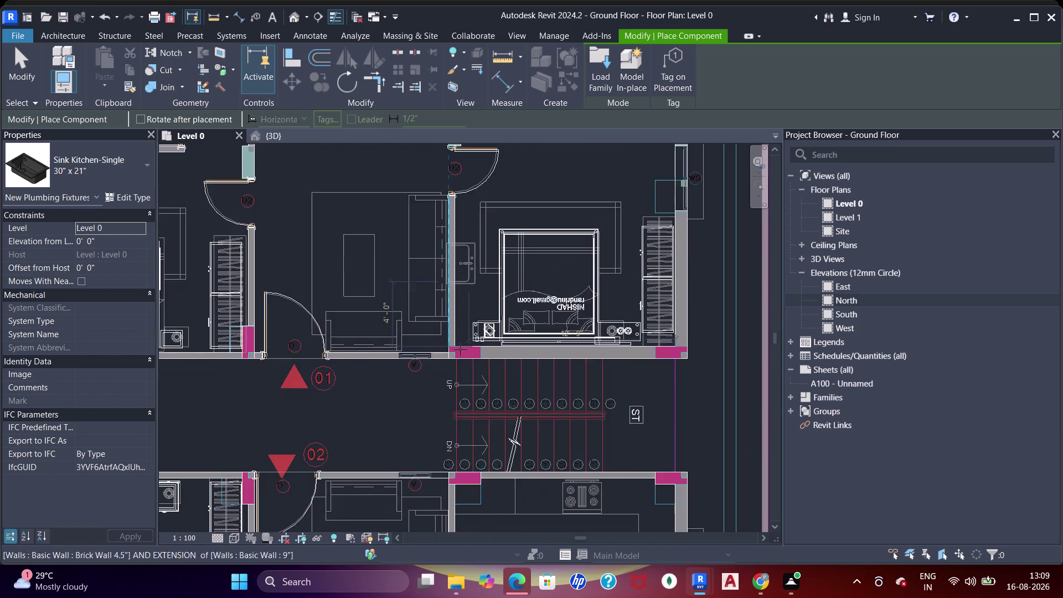
middle_drag(460, 349, 494, 208)
scroll(up, 3)
middle_drag(647, 394, 508, 319)
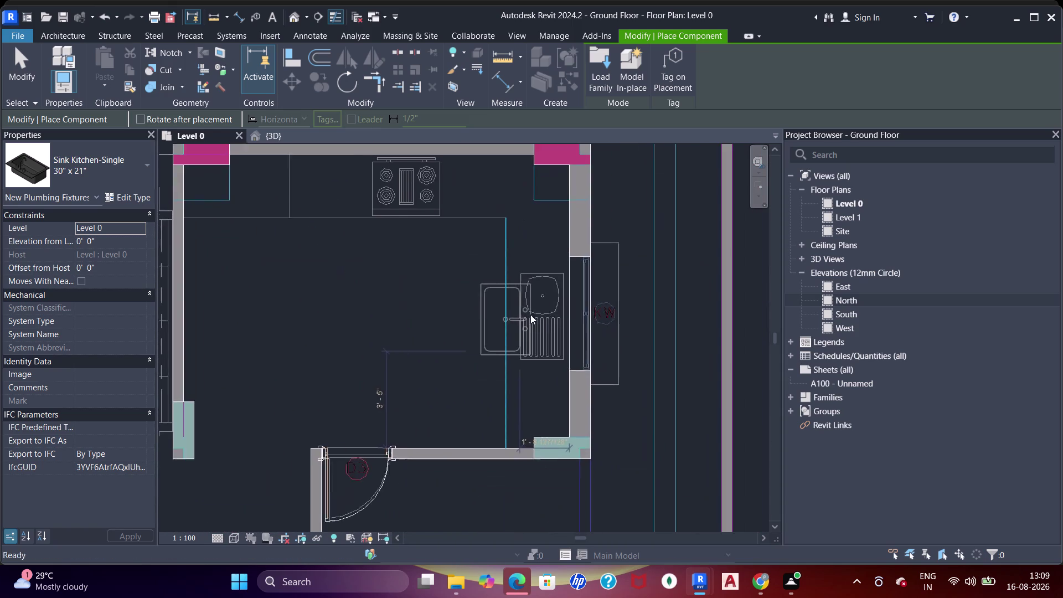
scroll(up, 3)
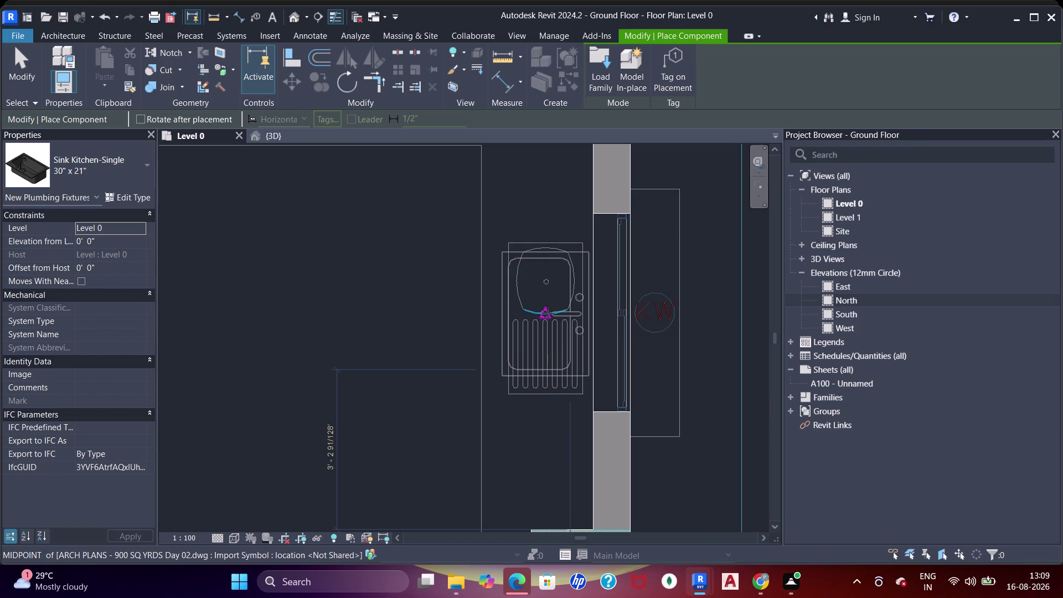
click(548, 314)
Rotate the sink to face the wall and place it against another unit's outer bathroom wall.
scroll(down, 3)
middle_drag(536, 328, 534, 275)
scroll(up, 3)
scroll(down, 3)
middle_drag(449, 397, 502, 260)
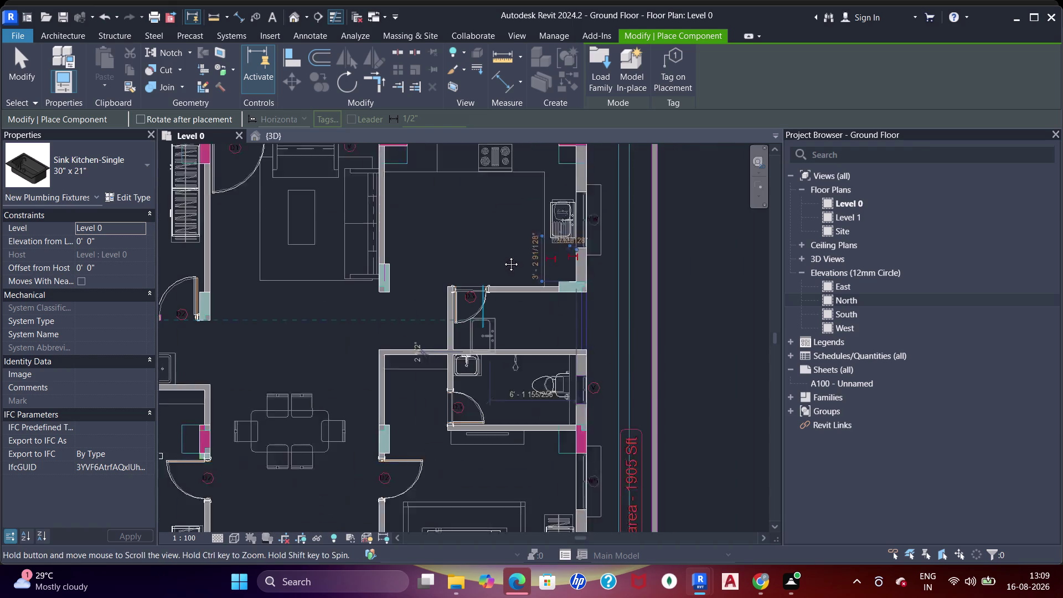
middle_drag(503, 260, 503, 255)
scroll(down, 3)
middle_drag(491, 303, 499, 256)
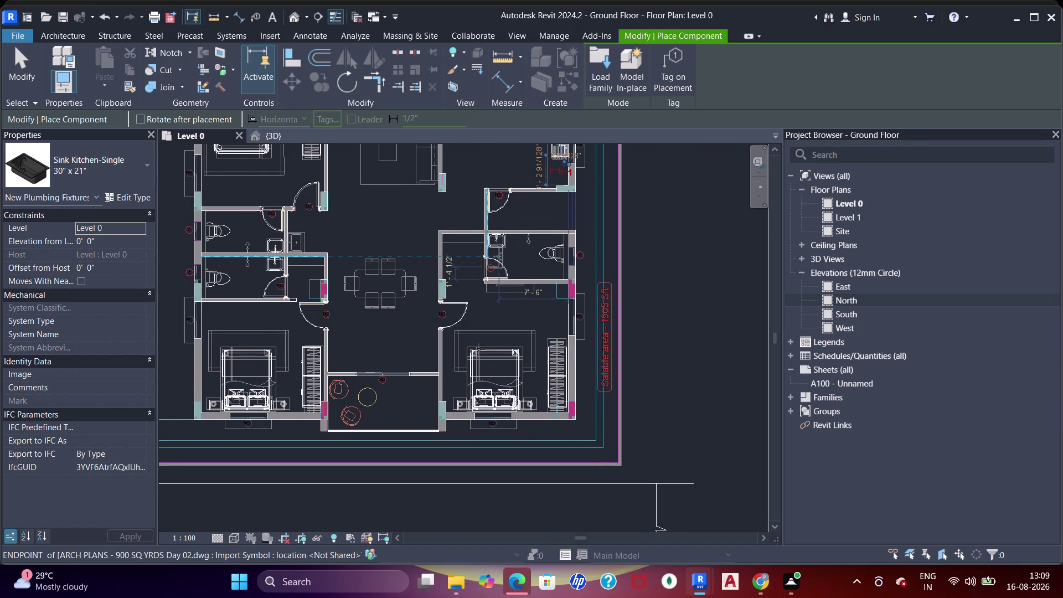
middle_drag(382, 317, 465, 342)
middle_drag(357, 325, 412, 331)
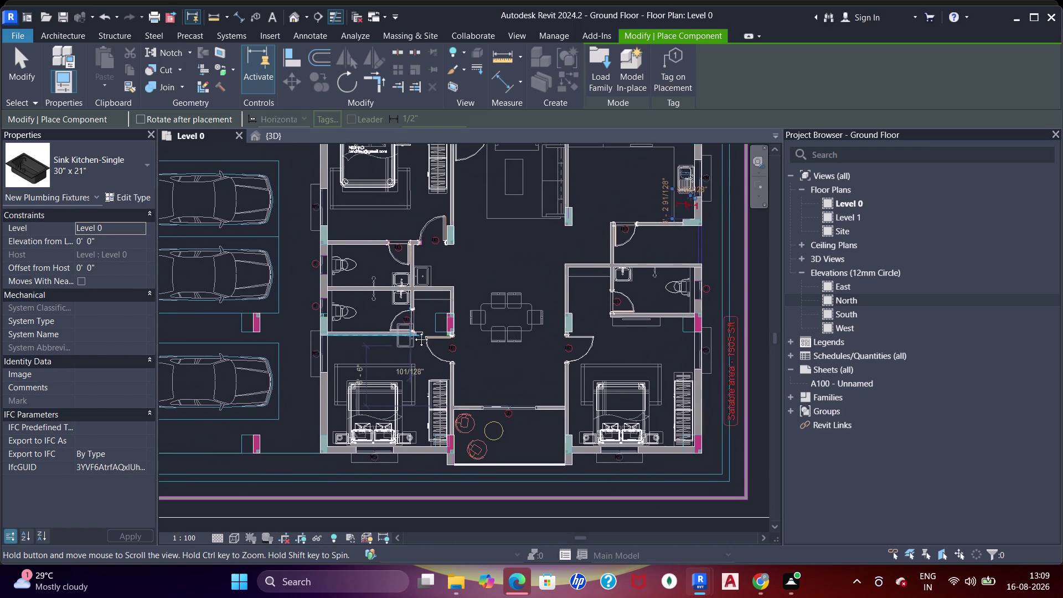
middle_drag(411, 331, 427, 331)
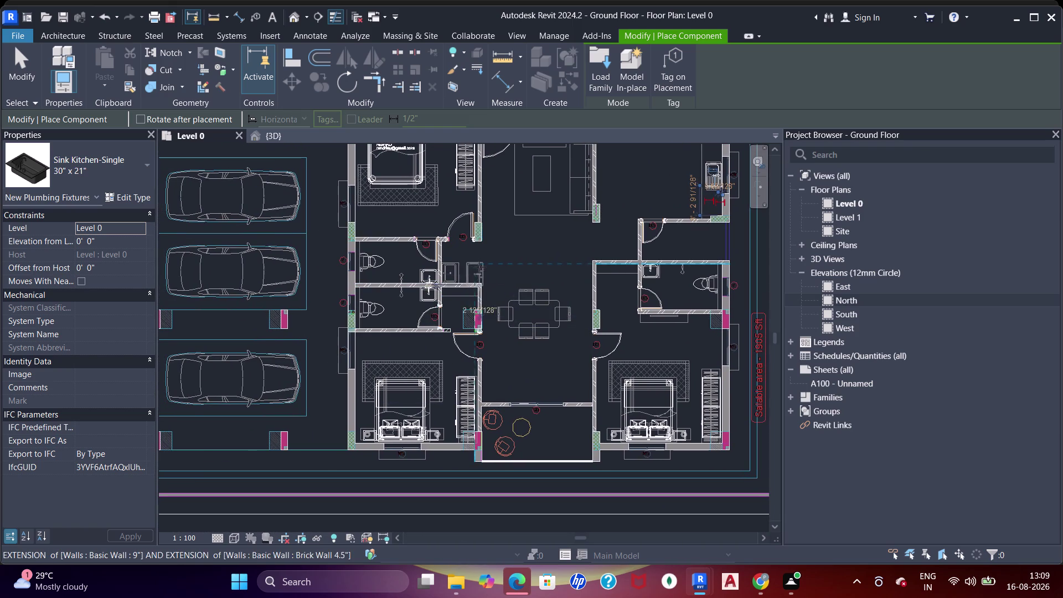
scroll(up, 3)
scroll(up, 3)
middle_drag(480, 273, 529, 273)
key(space)
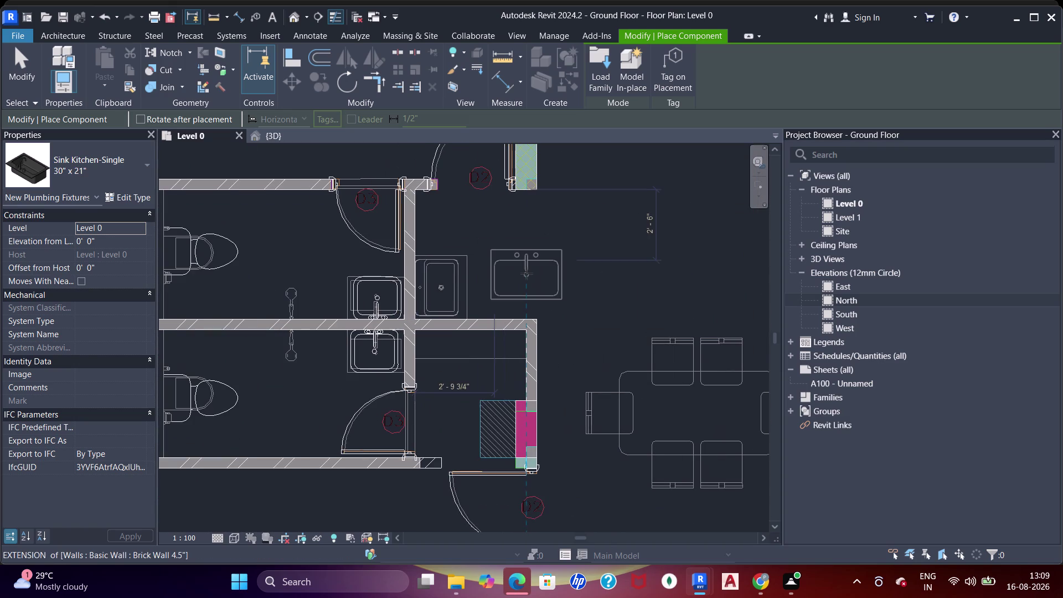
key(space)
scroll(up, 3)
middle_drag(486, 279, 526, 259)
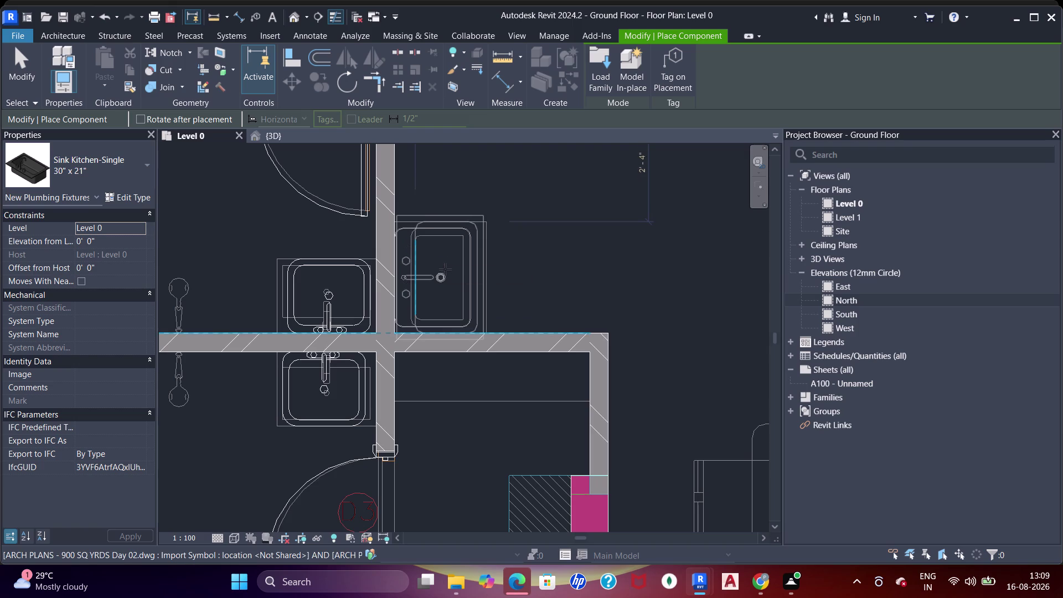
click(446, 266)
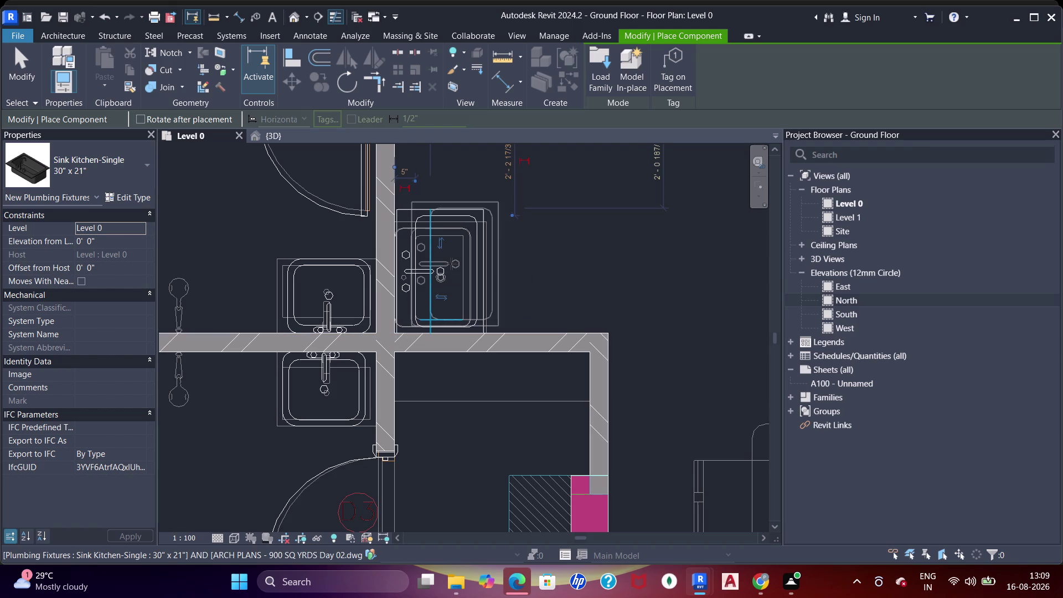
End sink placement and pan around the newly placed sink.
scroll(down, 3)
middle_drag(452, 266, 488, 288)
key(Escape)
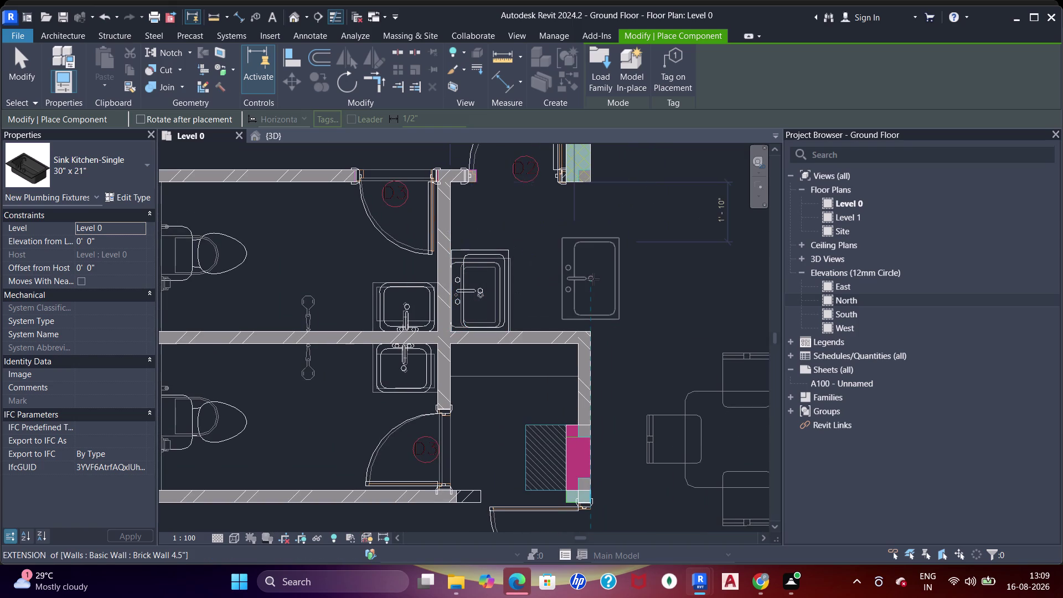
scroll(down, 3)
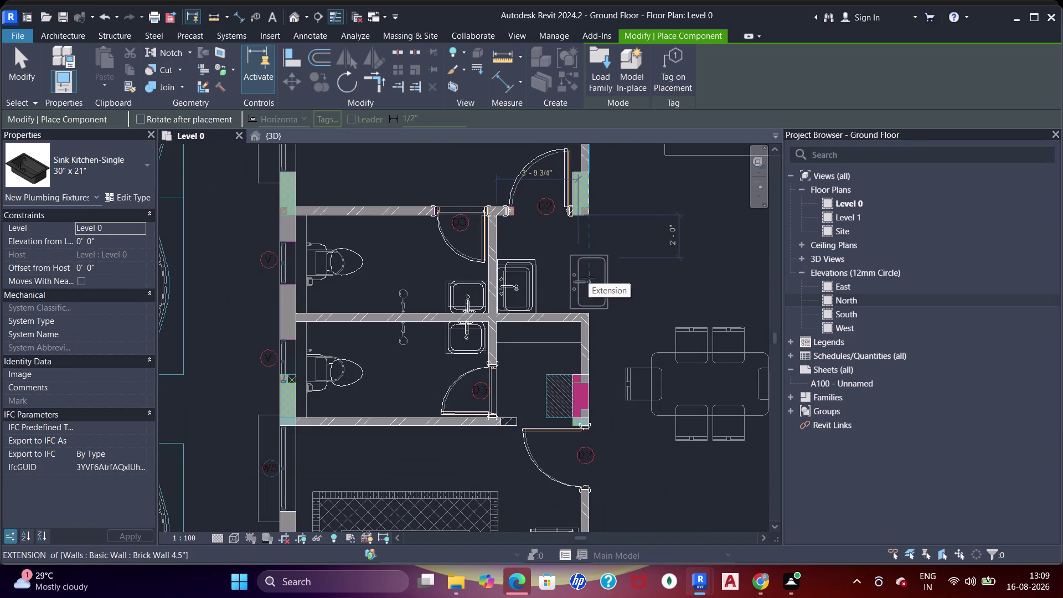
key(Escape)
middle_drag(407, 284, 458, 277)
scroll(down, 3)
middle_drag(473, 261, 477, 258)
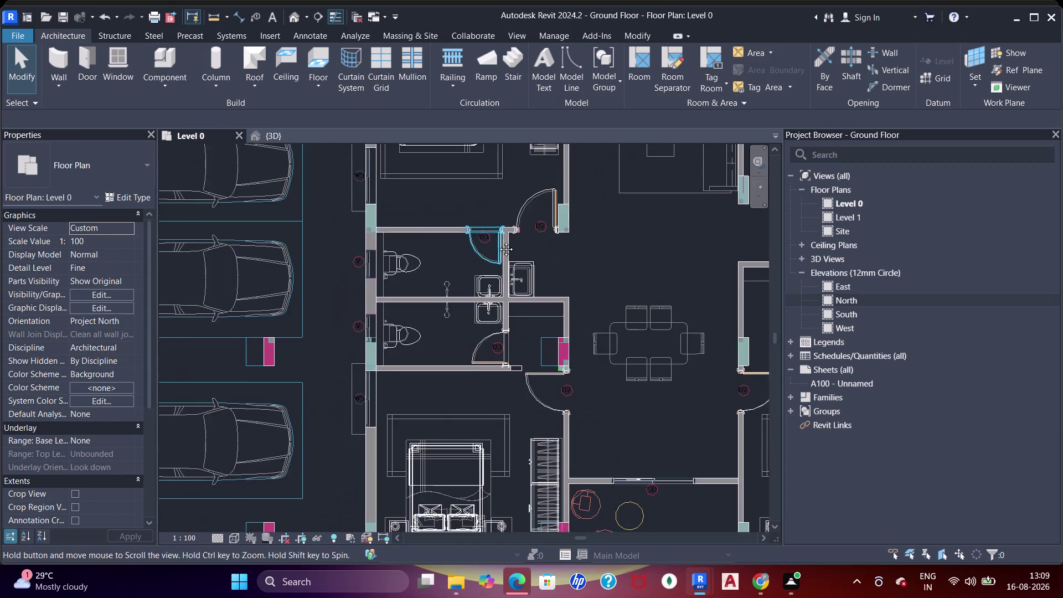
middle_drag(477, 258, 515, 228)
middle_drag(464, 237, 551, 181)
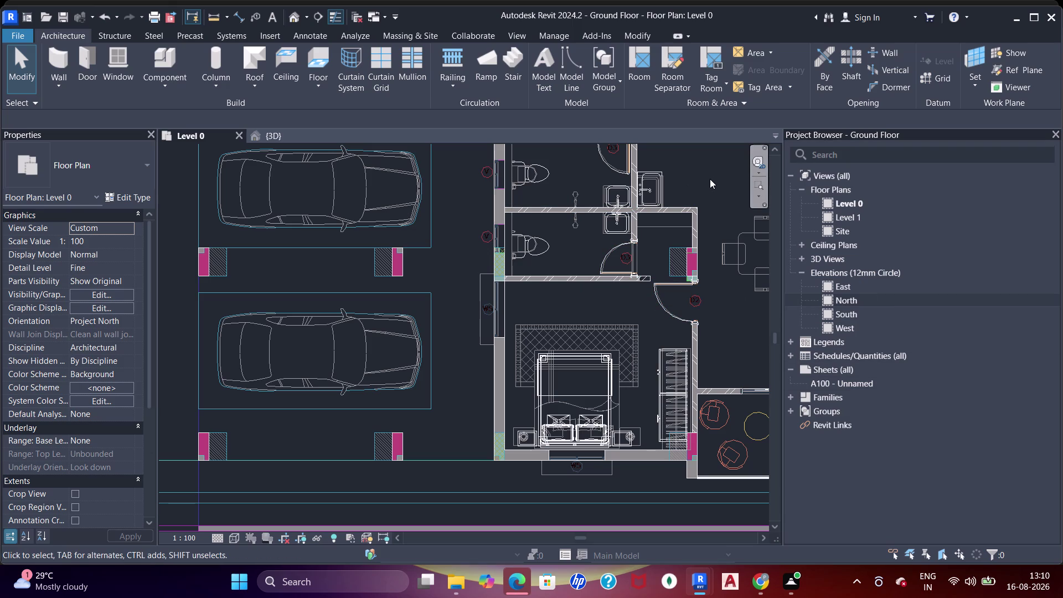
middle_drag(530, 254, 545, 296)
middle_drag(410, 229, 516, 357)
middle_drag(489, 229, 482, 249)
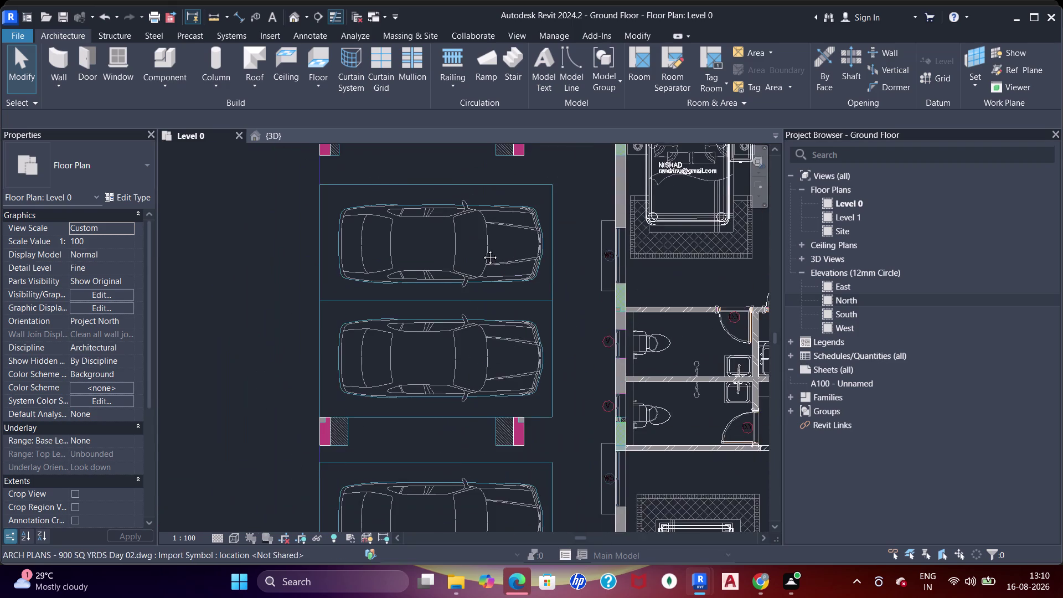
middle_drag(482, 249, 426, 381)
middle_drag(432, 231, 515, 363)
middle_drag(391, 256, 461, 314)
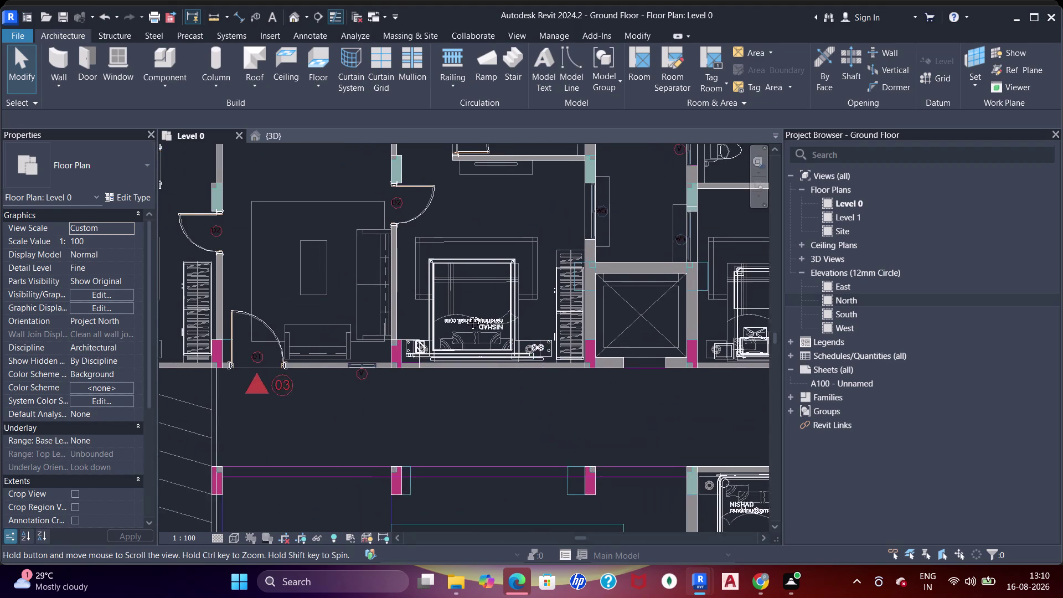
middle_drag(461, 314, 479, 314)
middle_drag(327, 246, 468, 278)
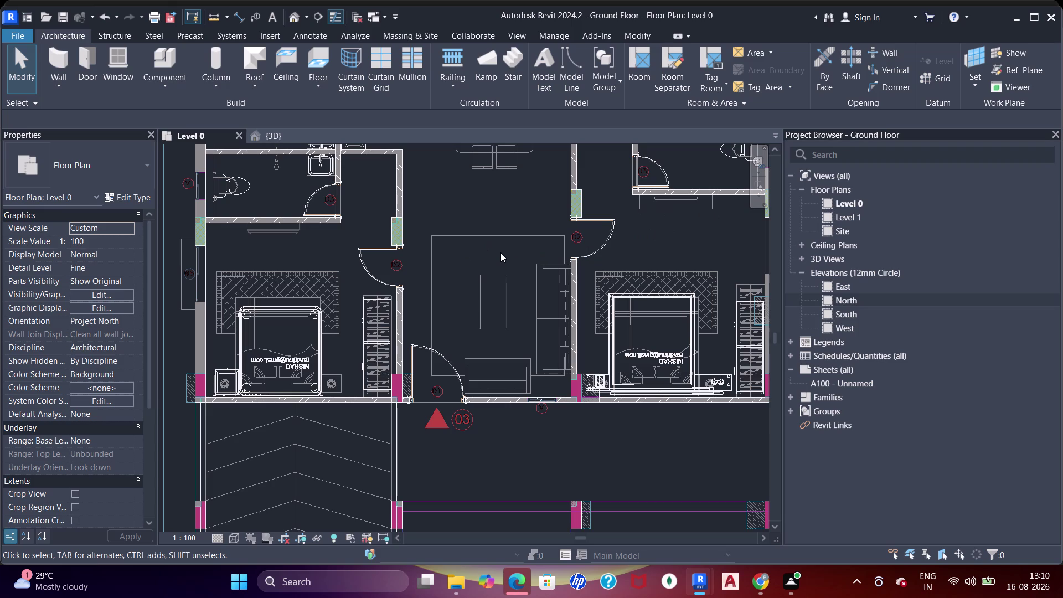
middle_drag(387, 262, 409, 334)
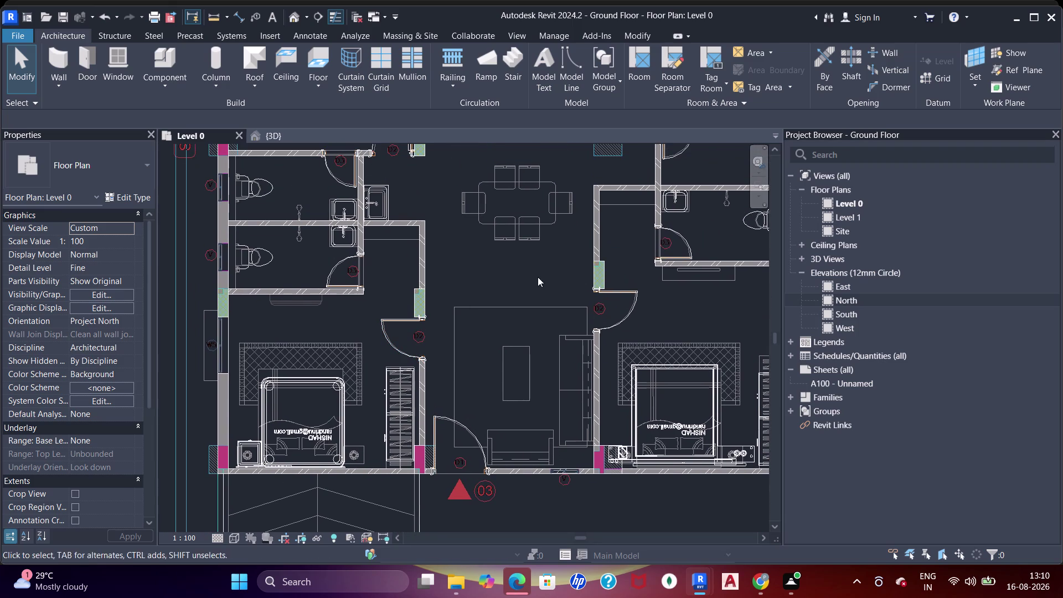
middle_drag(665, 242, 608, 315)
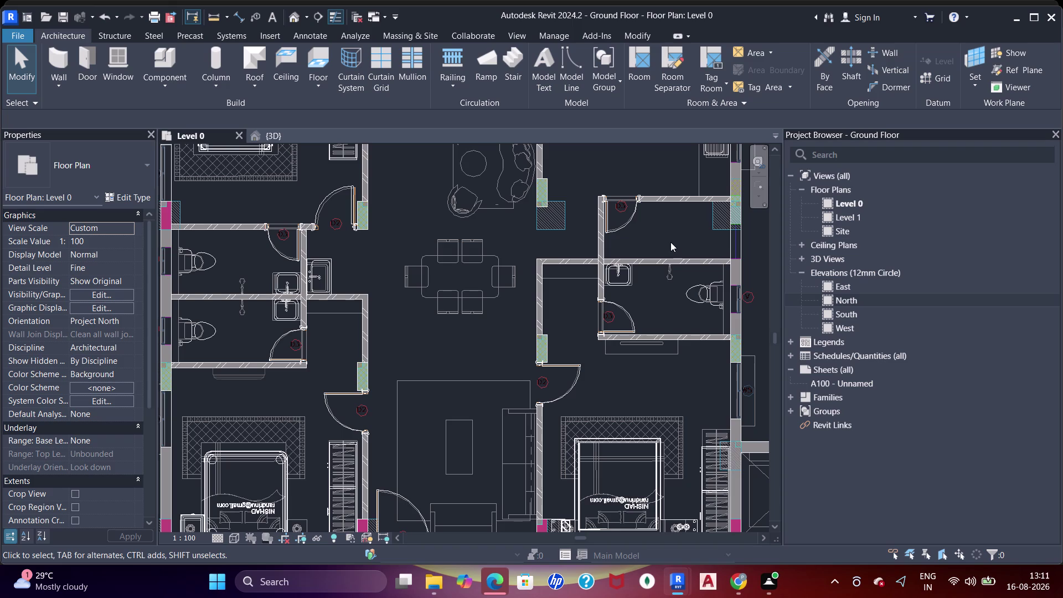
middle_drag(384, 252, 441, 342)
middle_drag(467, 243, 460, 266)
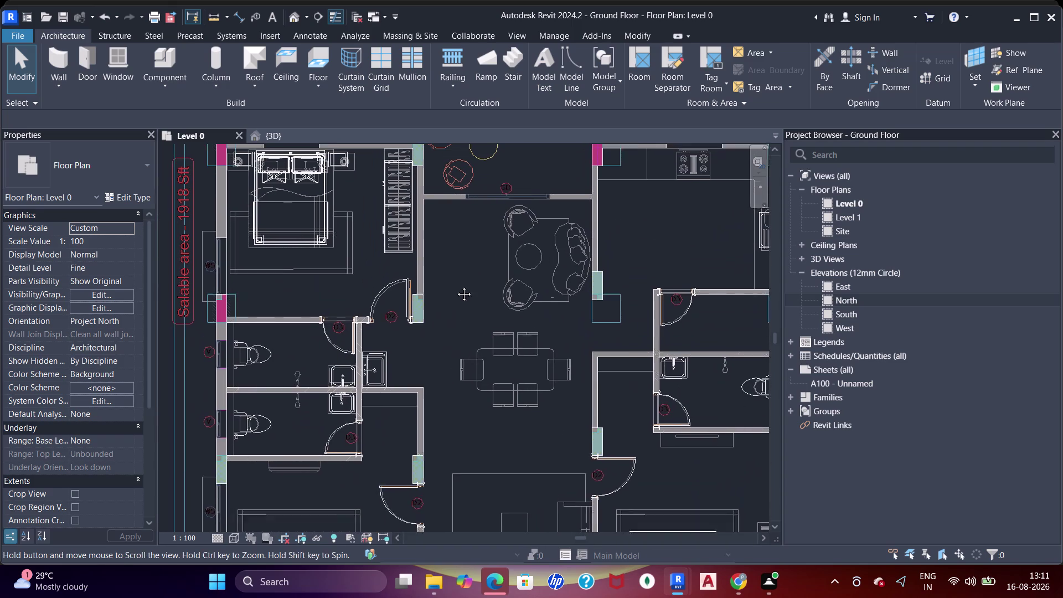
middle_drag(461, 267, 444, 325)
middle_drag(565, 347, 414, 302)
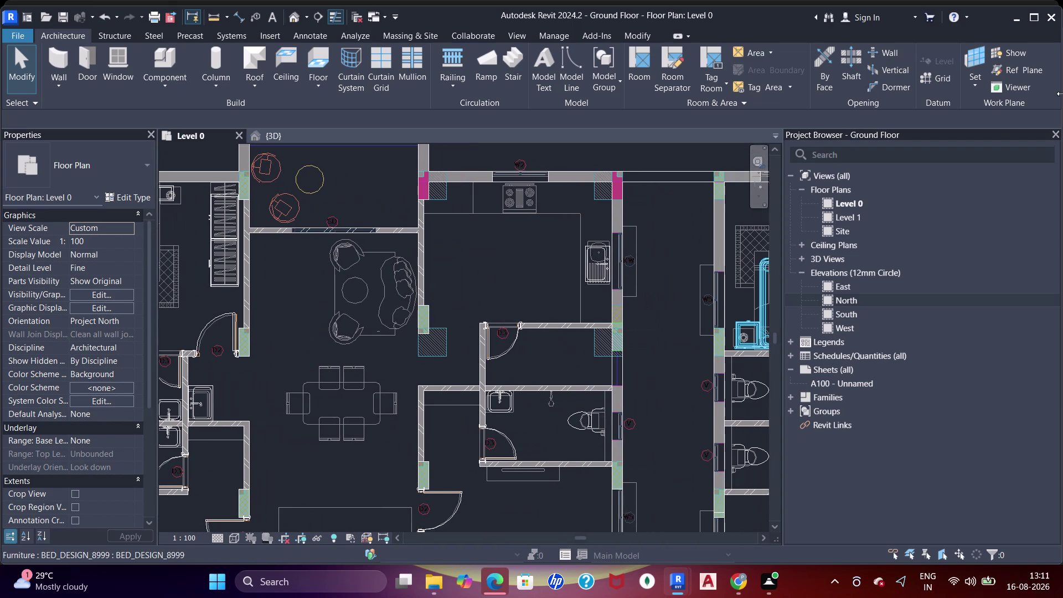
middle_drag(623, 332, 613, 213)
middle_drag(607, 253, 488, 192)
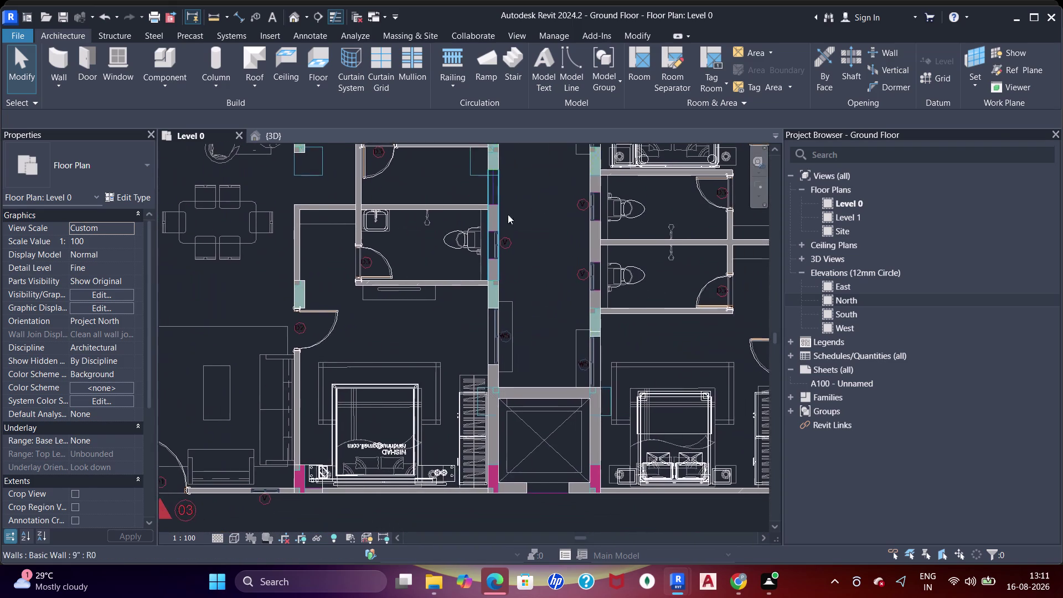
middle_drag(586, 246, 461, 353)
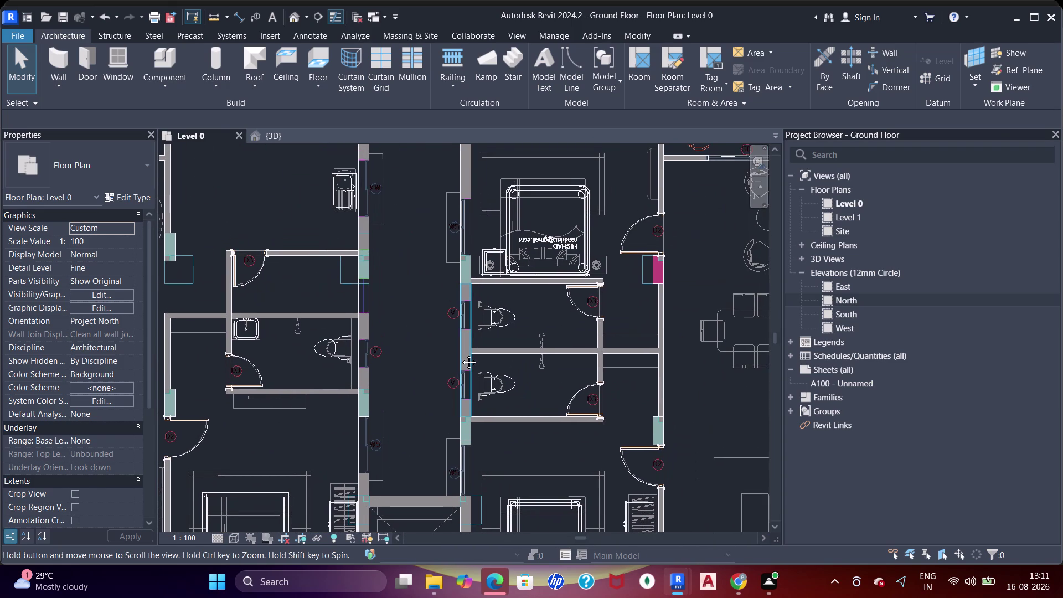
middle_drag(461, 354, 460, 311)
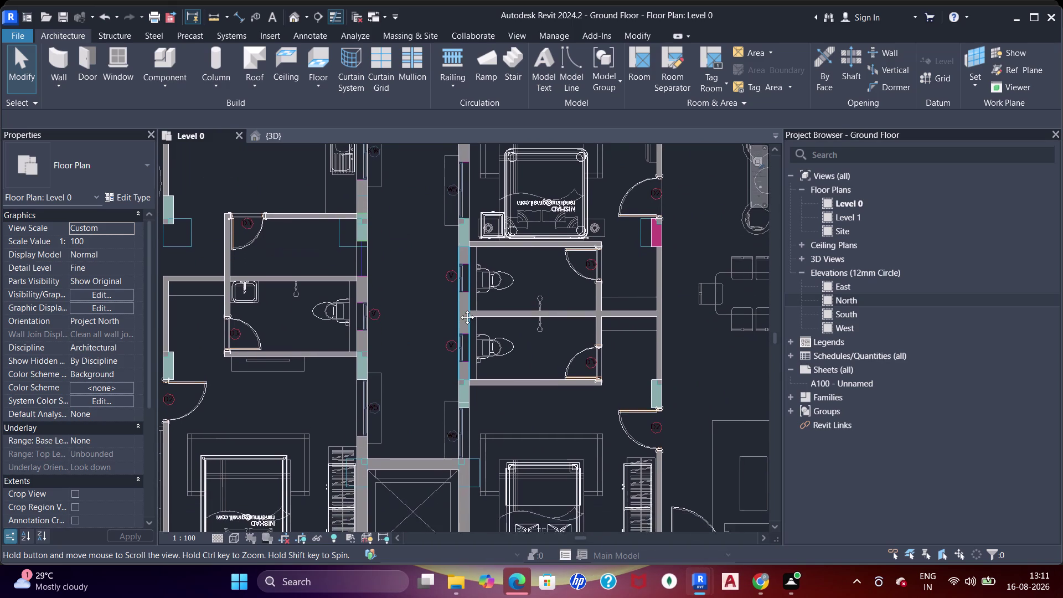
middle_drag(459, 311, 459, 292)
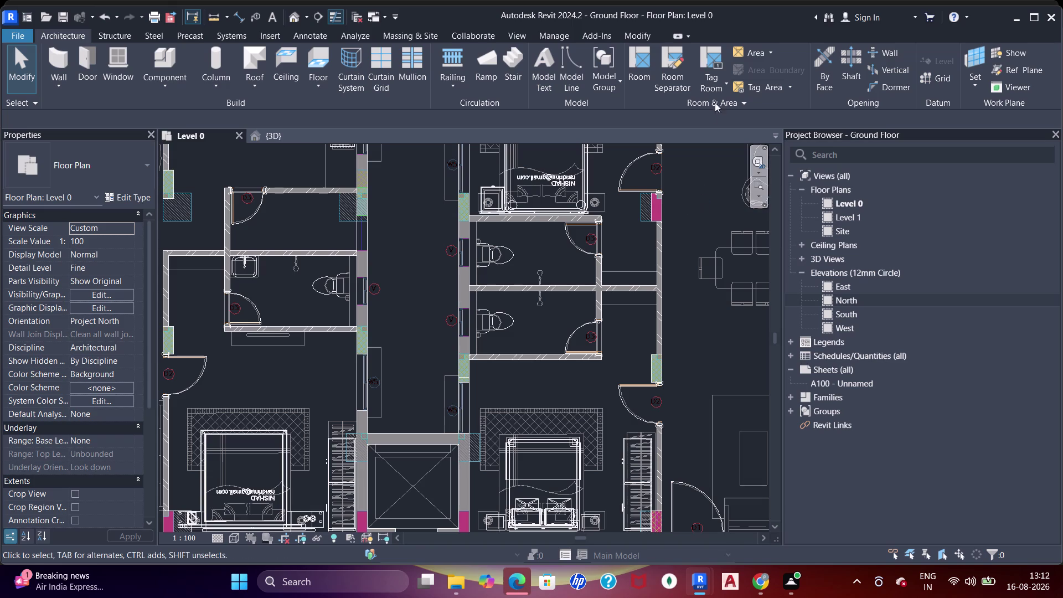
middle_drag(595, 247, 618, 273)
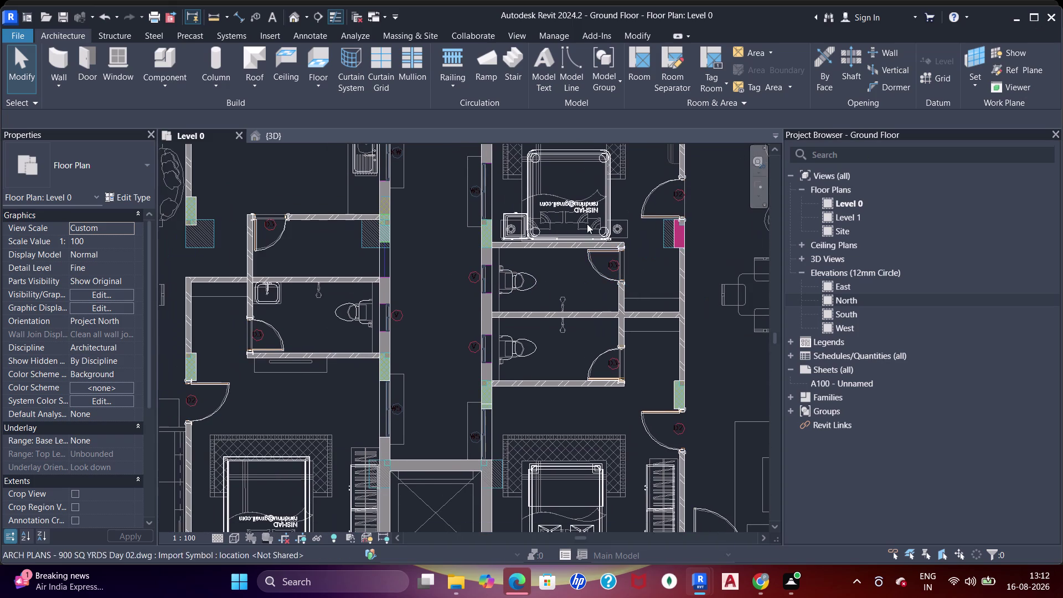
middle_drag(661, 221, 629, 294)
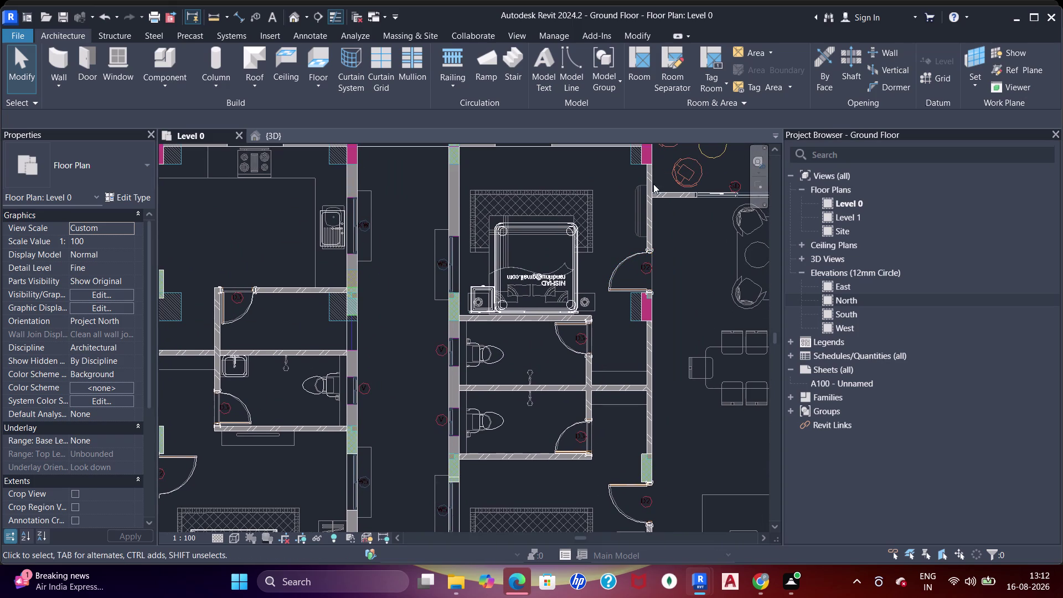
middle_drag(648, 194, 680, 246)
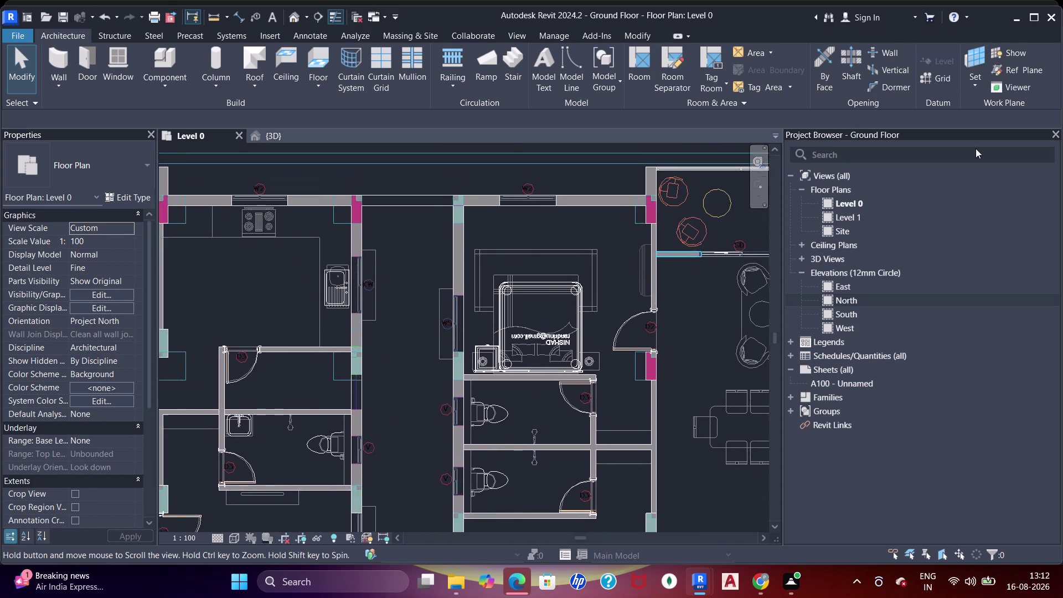
middle_drag(441, 249, 589, 193)
middle_drag(410, 260, 510, 307)
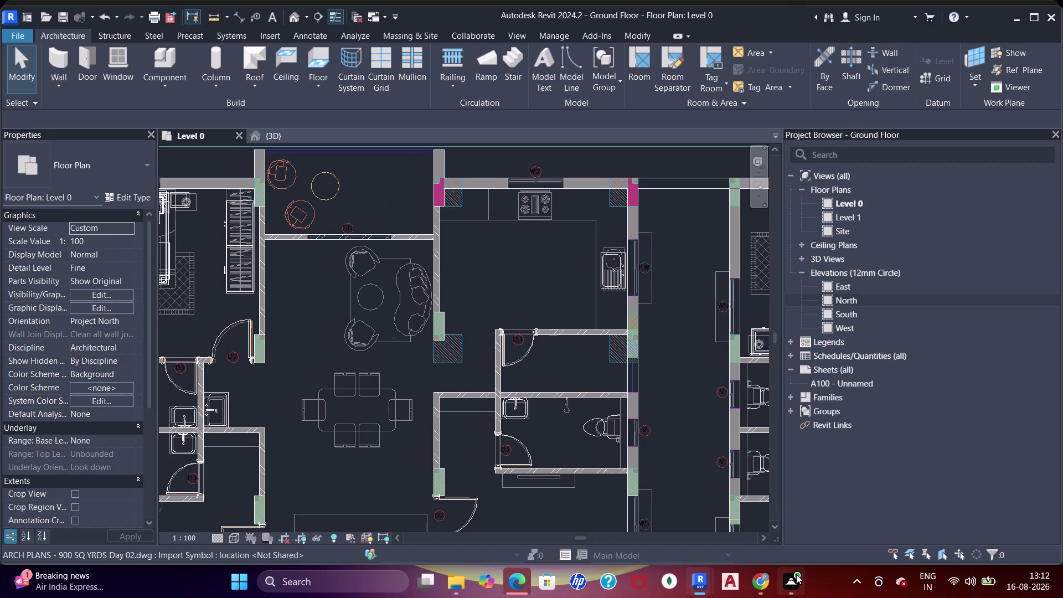